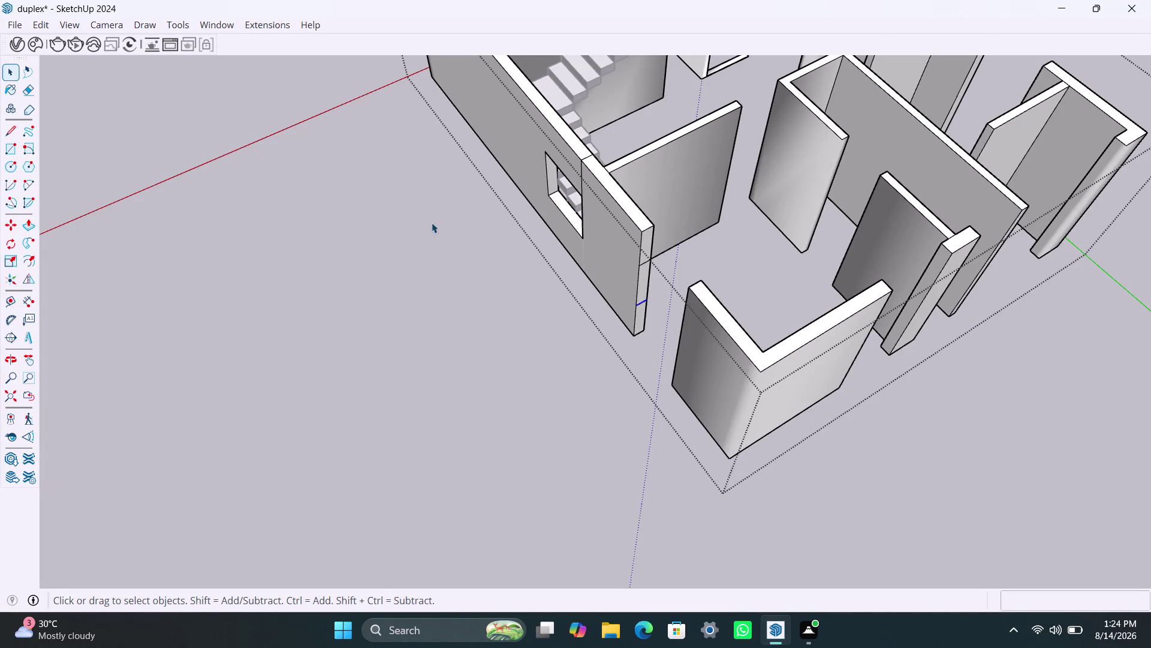
Push/Pull the marked window outline through the front wall, clearing the leftover slivers.
scroll(down, 3)
middle_drag(403, 346, 424, 356)
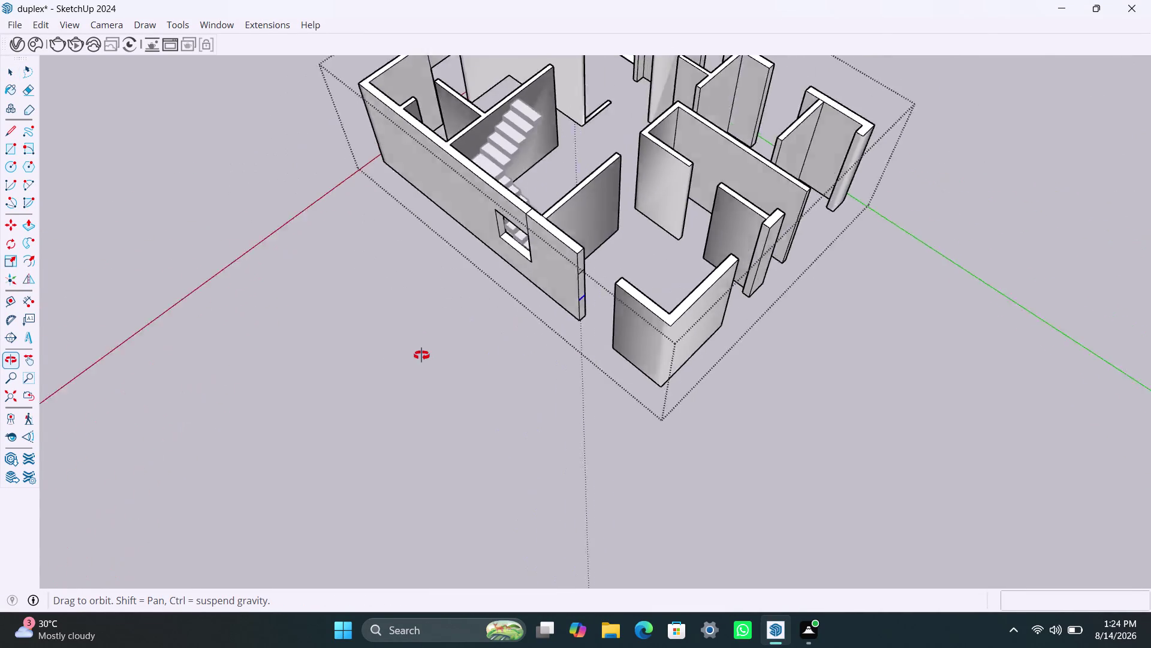
middle_drag(424, 356, 421, 355)
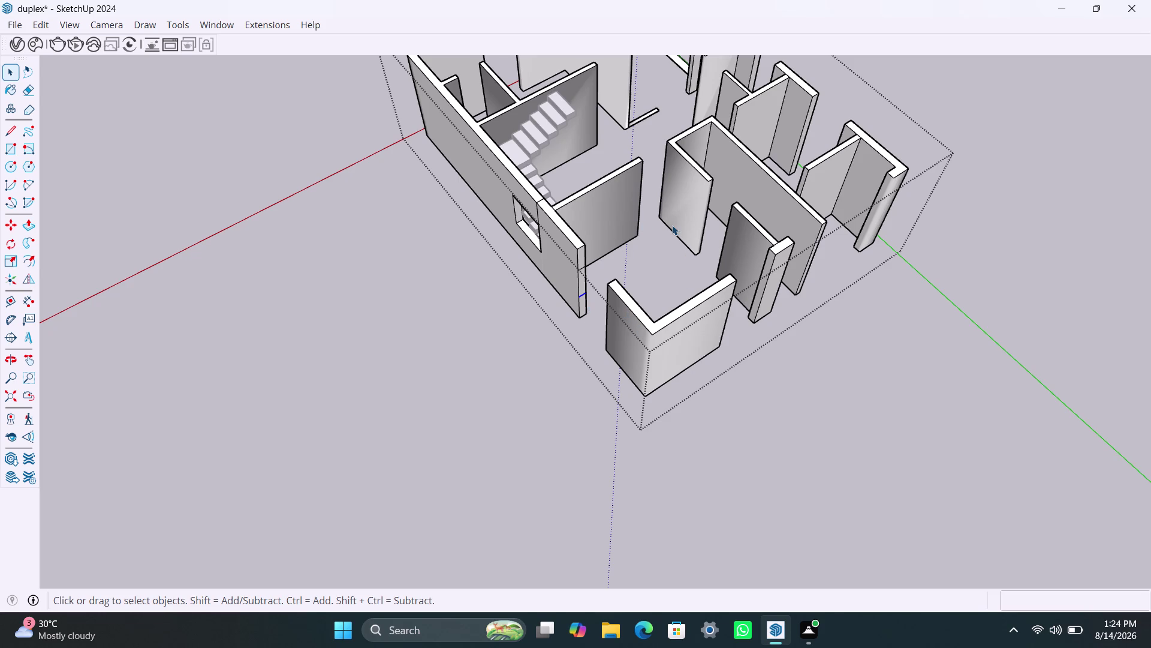
scroll(down, 3)
scroll(up, 3)
click(609, 228)
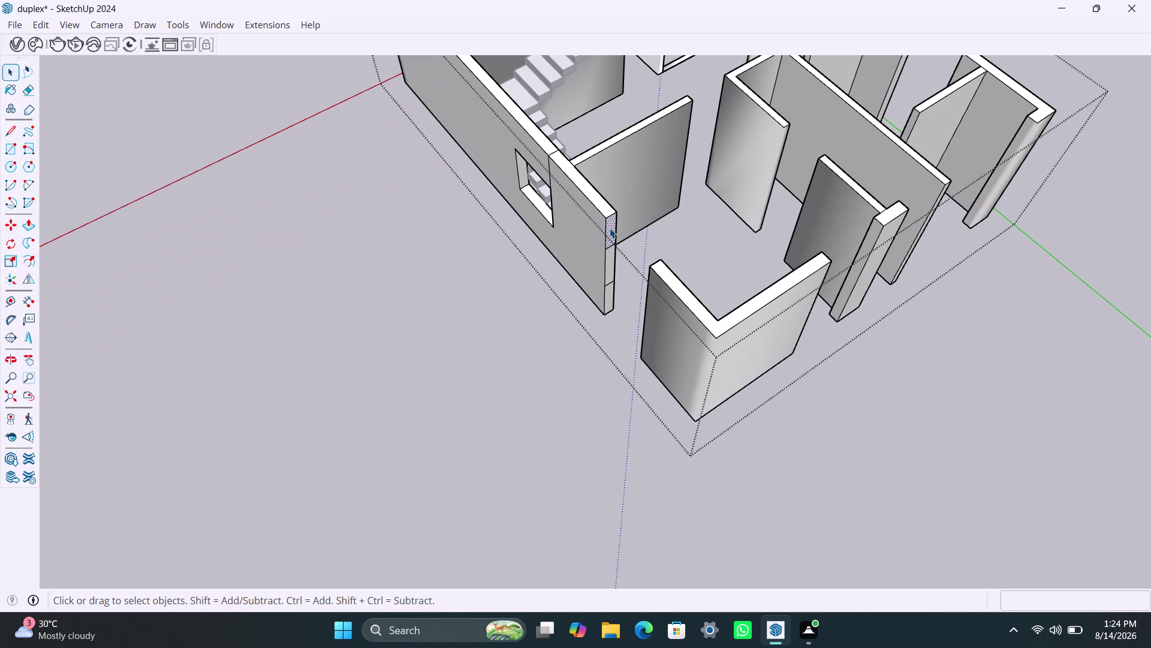
key(p)
click(610, 228)
click(643, 289)
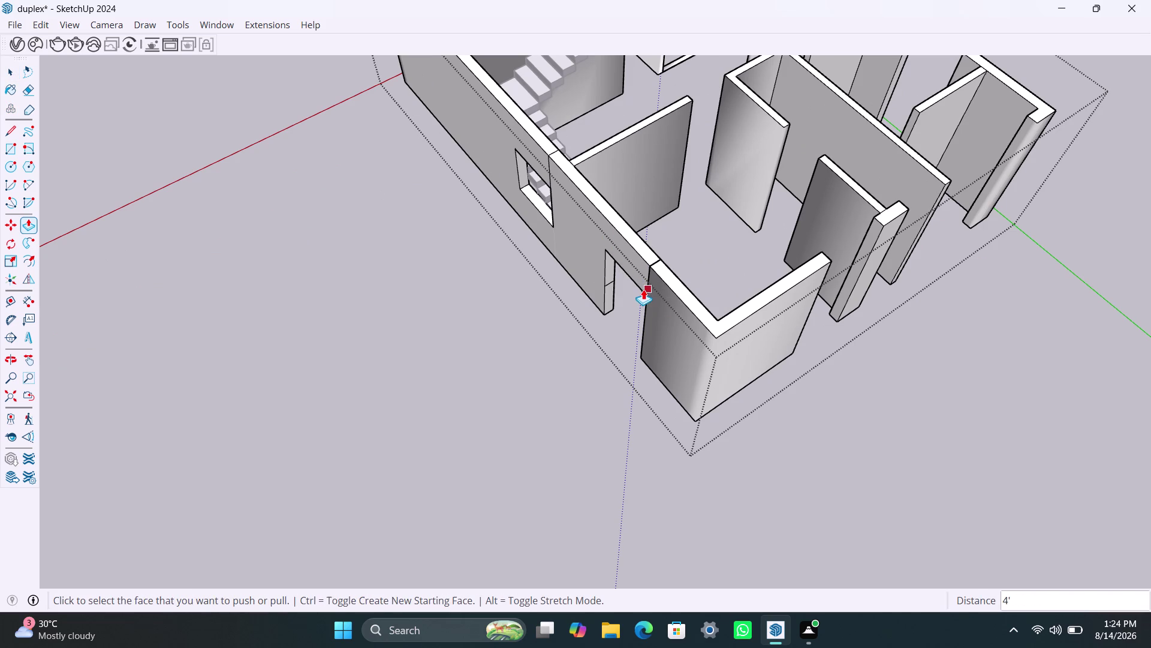
scroll(up, 3)
double_click(613, 295)
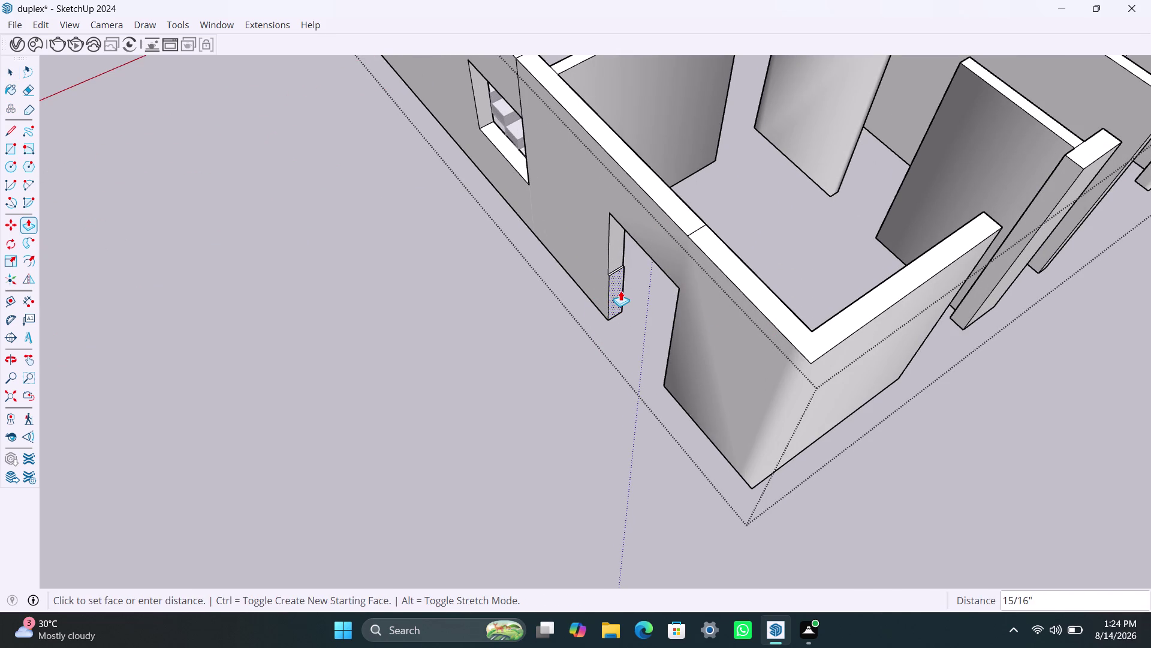
key(Escape)
double_click(618, 293)
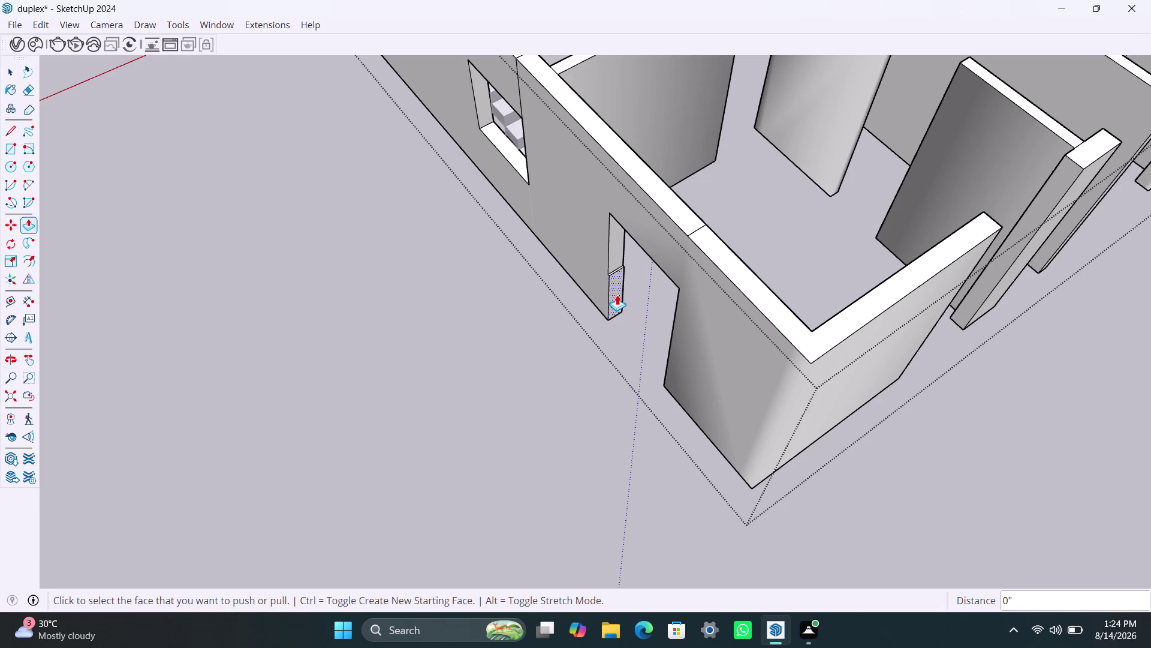
click(617, 294)
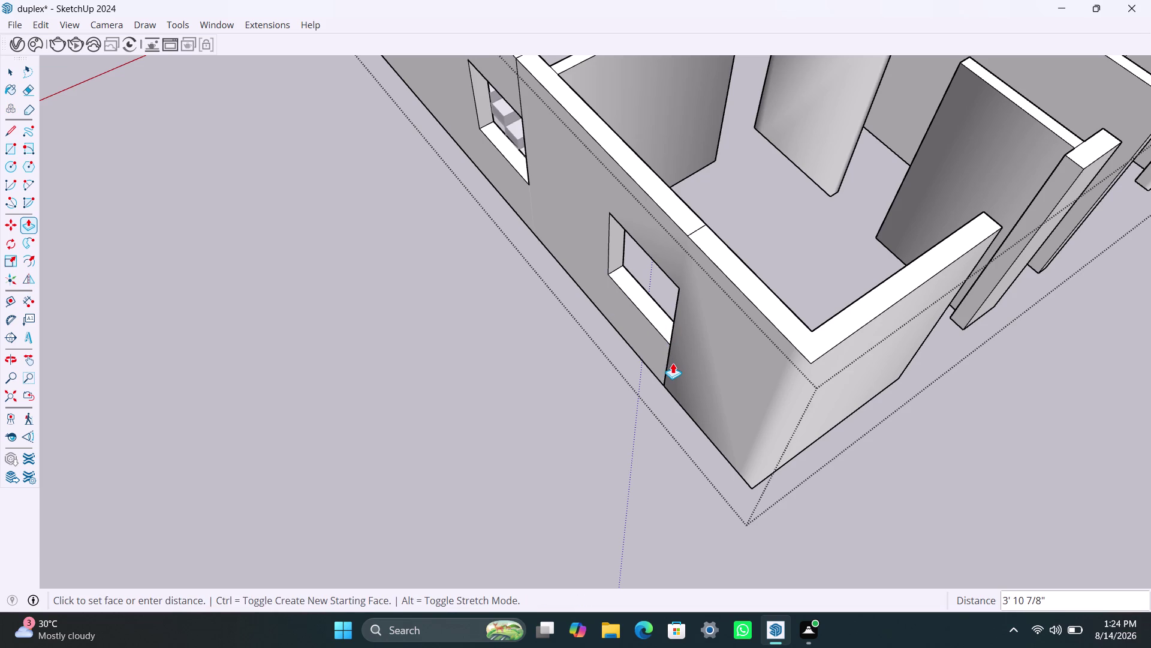
Pan and orbit from the new opening toward the side room's wall.
scroll(up, 3)
click(665, 367)
scroll(down, 3)
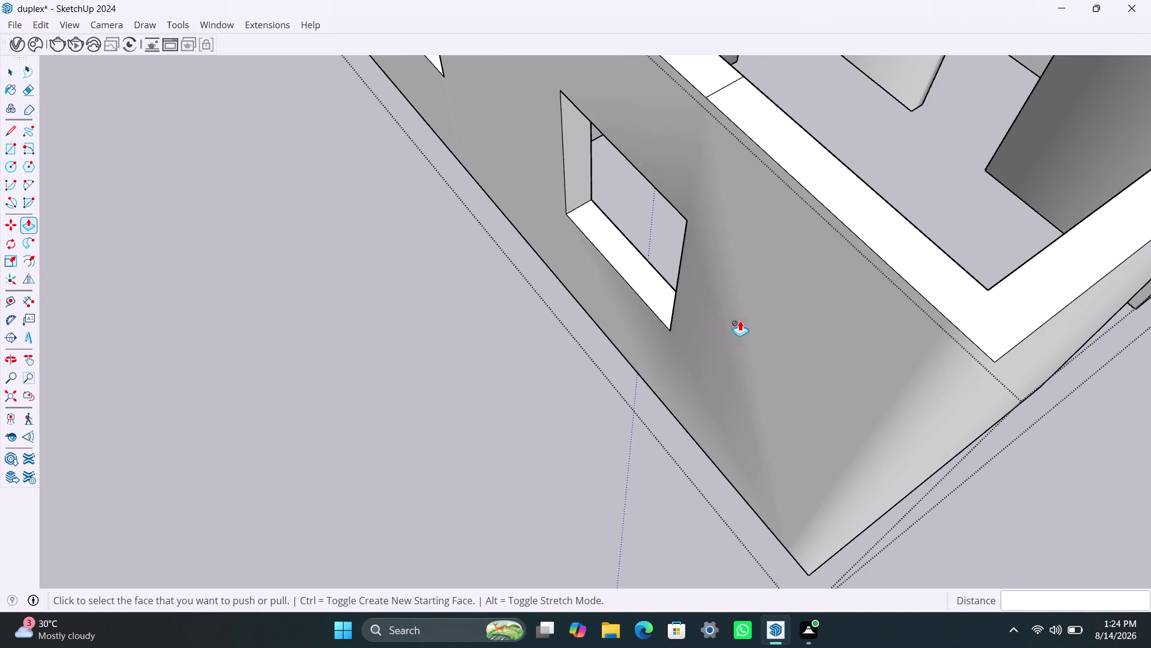
scroll(down, 3)
middle_drag(967, 378, 607, 313)
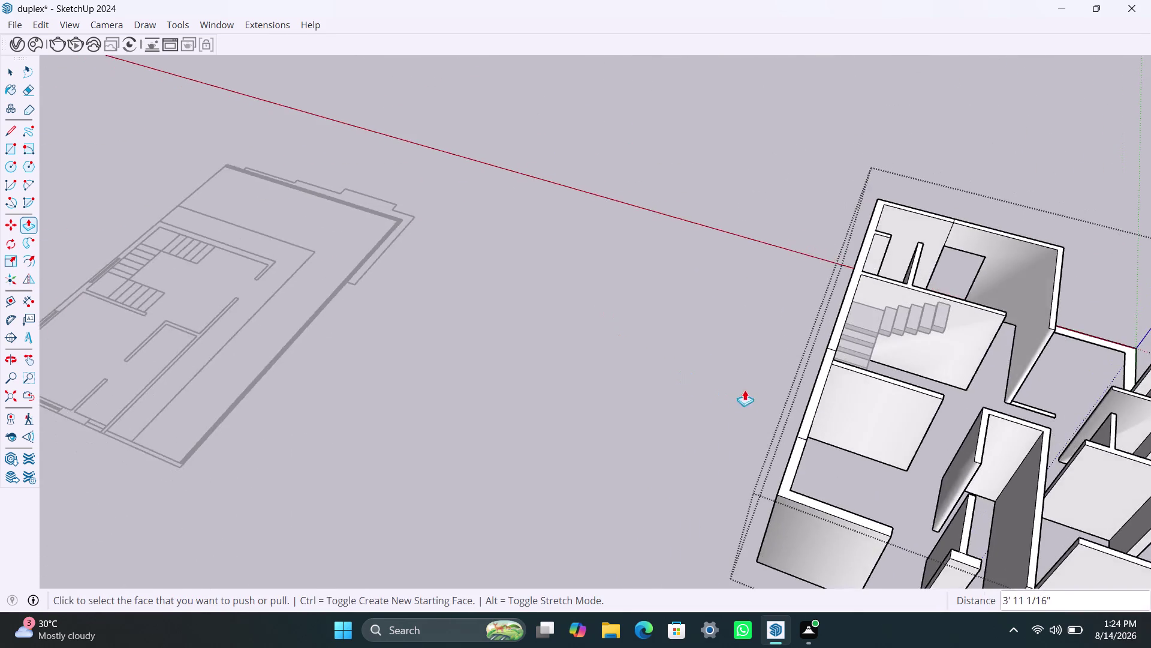
scroll(down, 3)
middle_drag(671, 395, 524, 228)
scroll(up, 3)
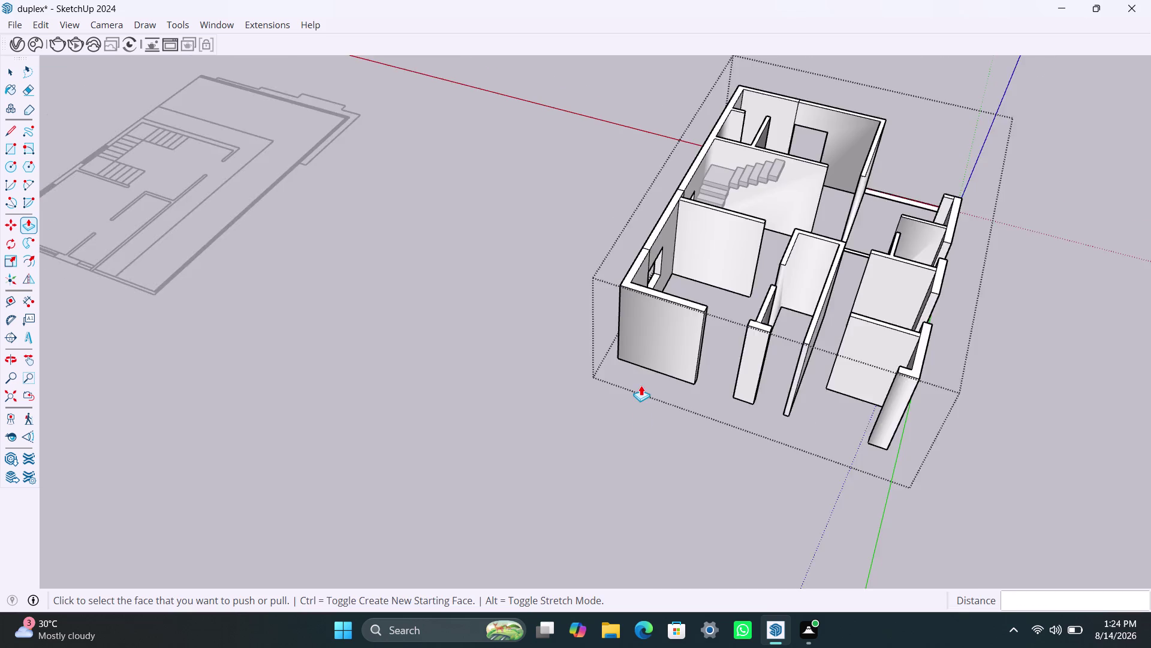
scroll(up, 3)
middle_drag(690, 424, 482, 395)
Copy the wall-end vertical edge 3' and then 4' down with Move.
key(space)
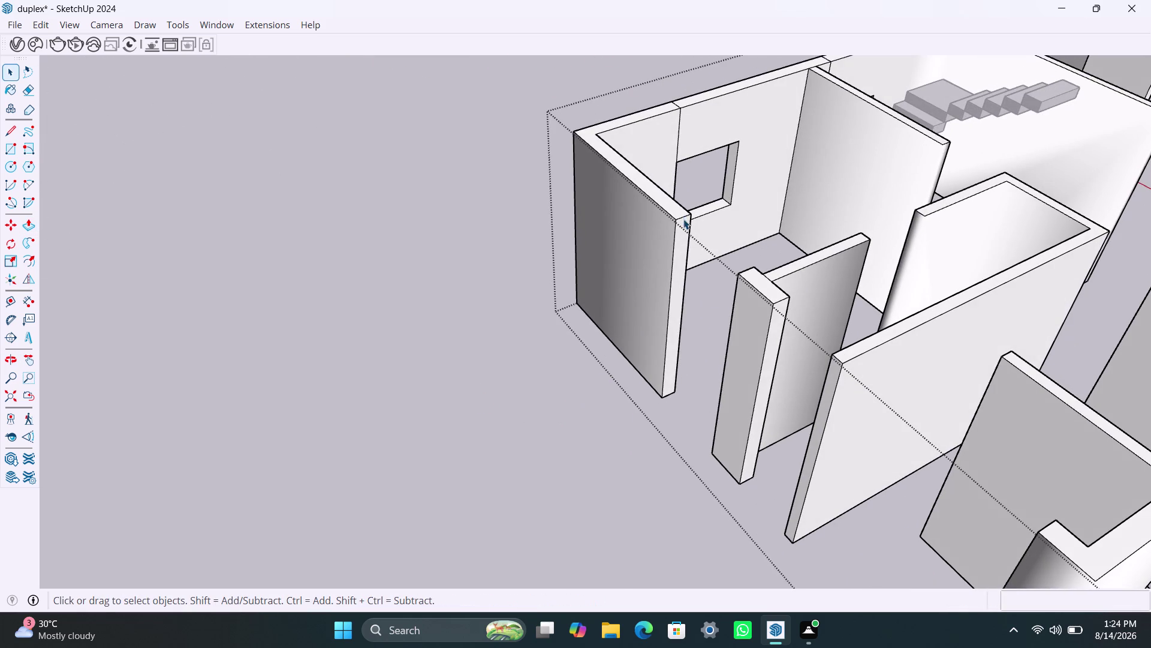
click(684, 219)
key(m)
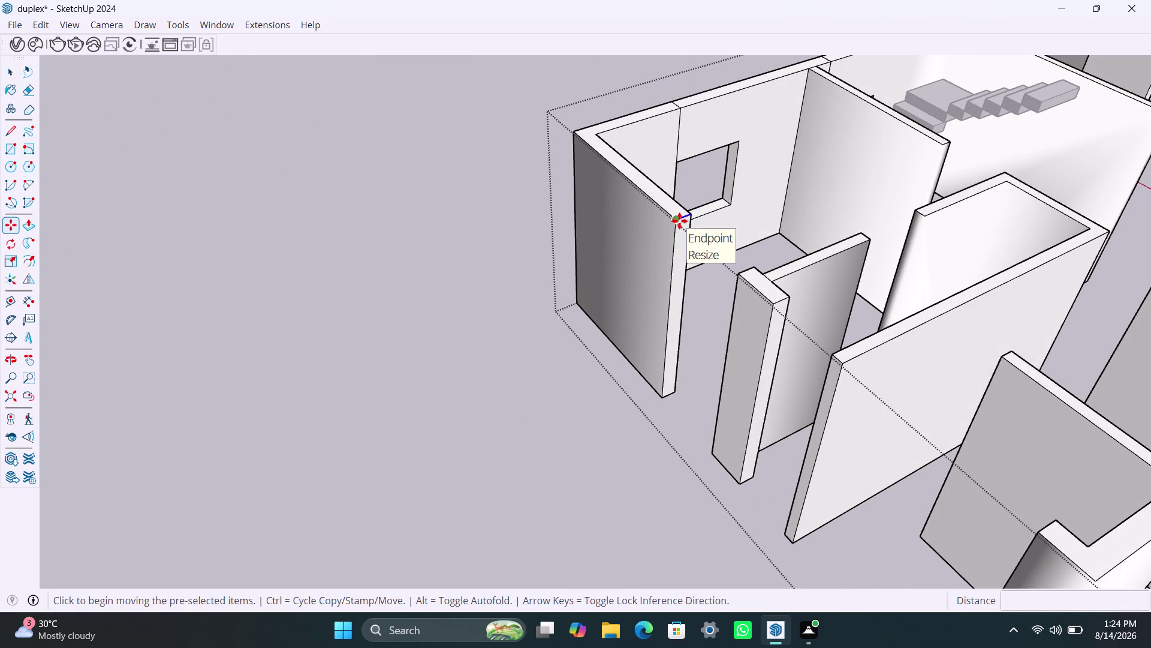
click(677, 225)
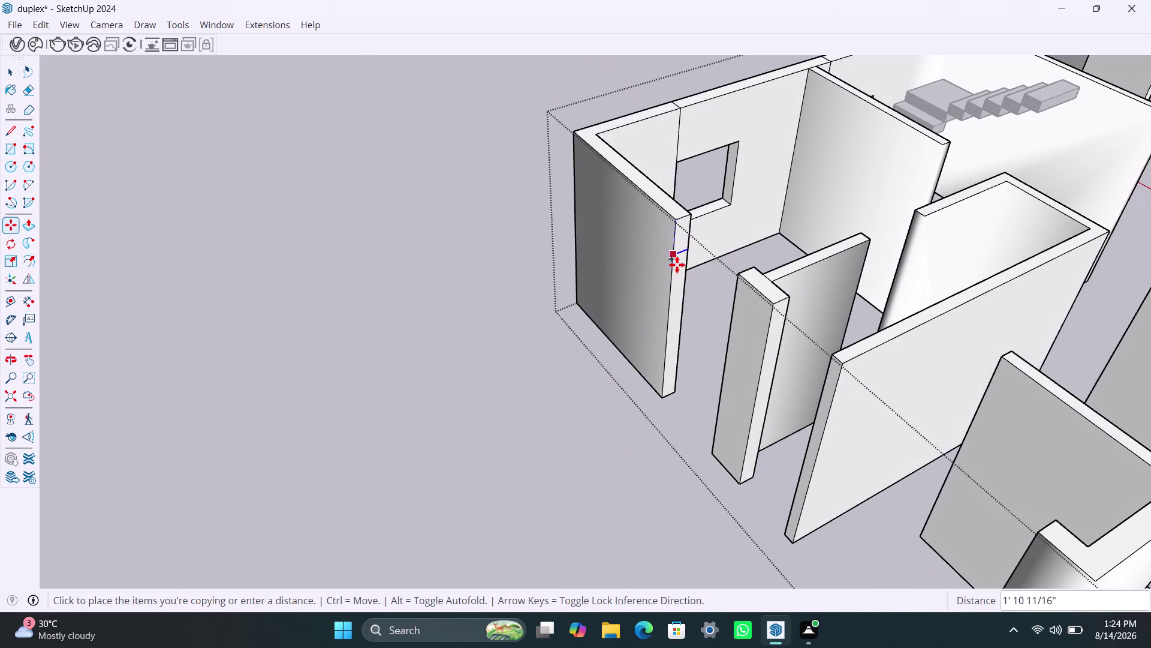
text(3')
key(Return)
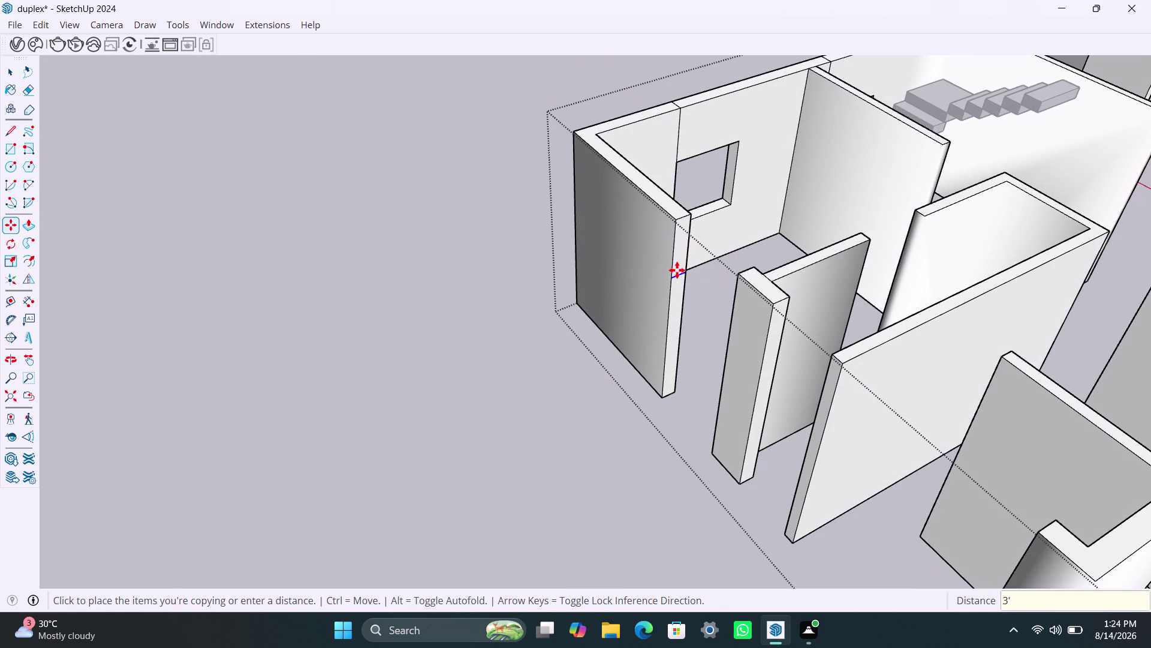
key(m)
click(676, 278)
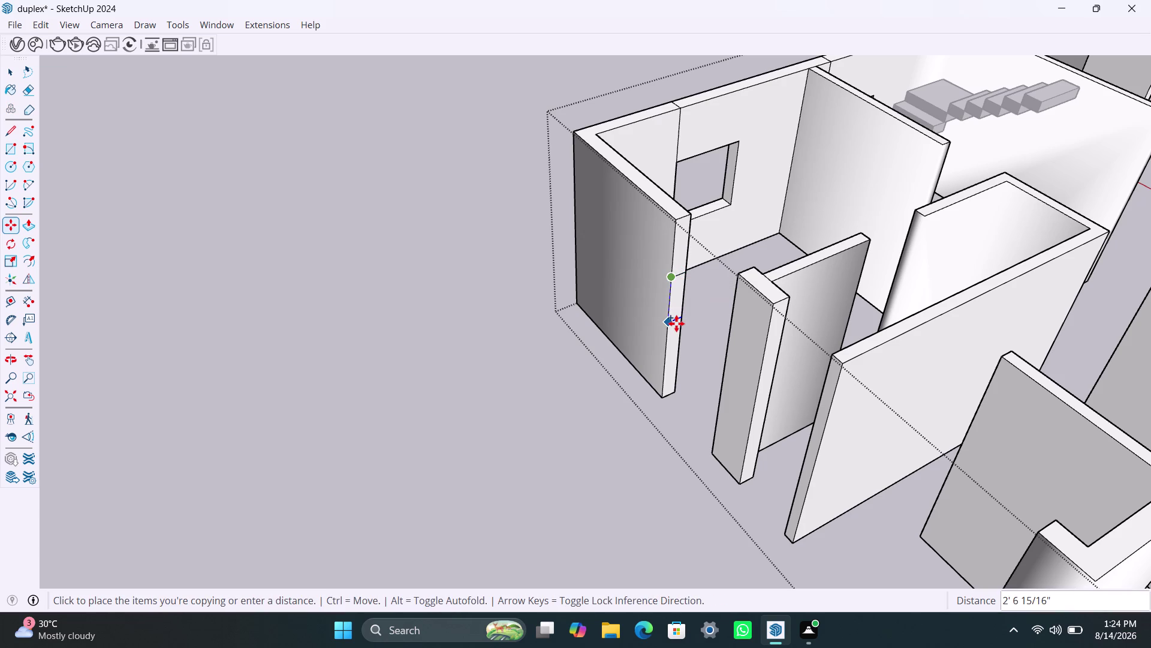
text(4')
key(Return)
Push the face between the copied lines through the wall, including the leftover sliver.
key(space)
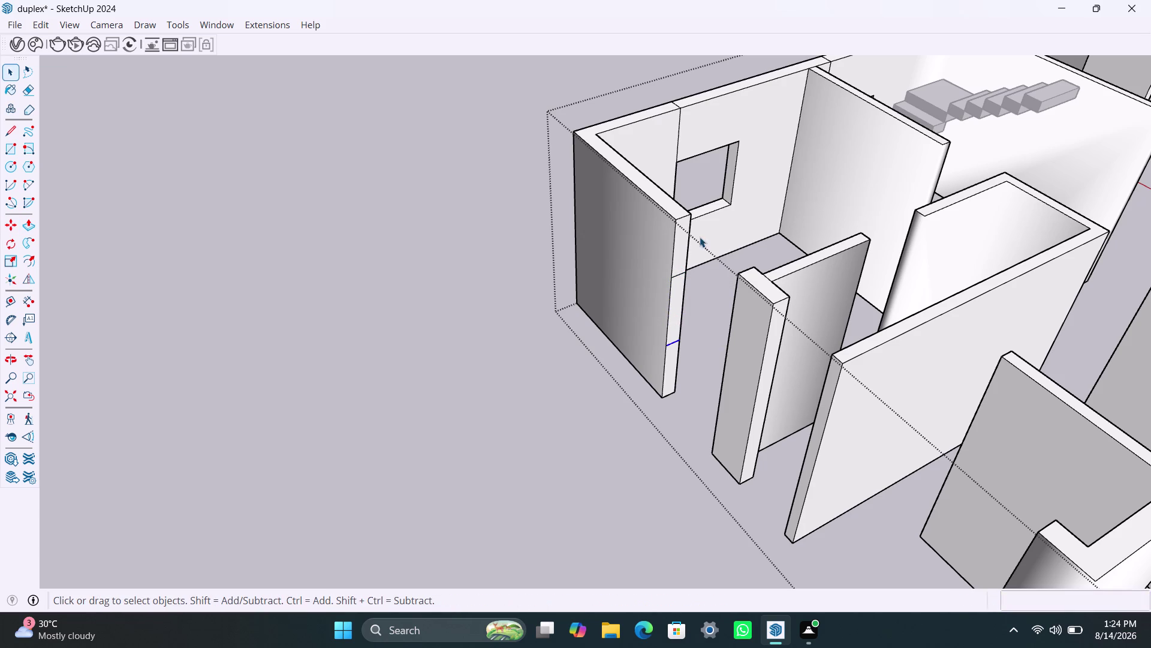
click(678, 244)
key(p)
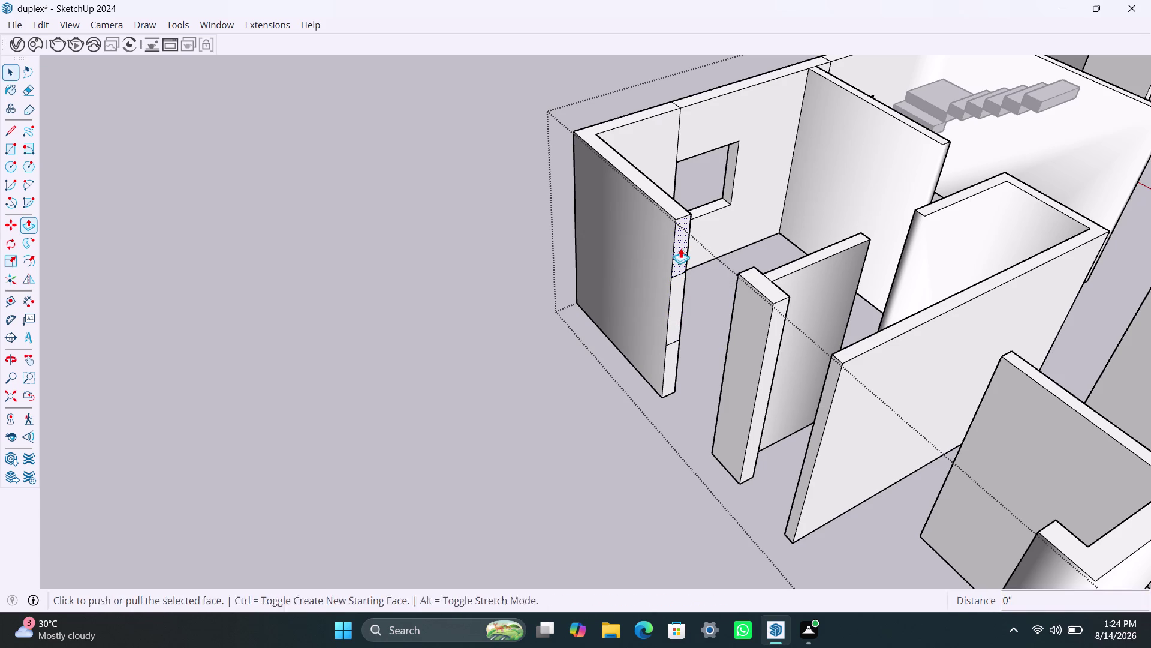
click(680, 248)
click(728, 322)
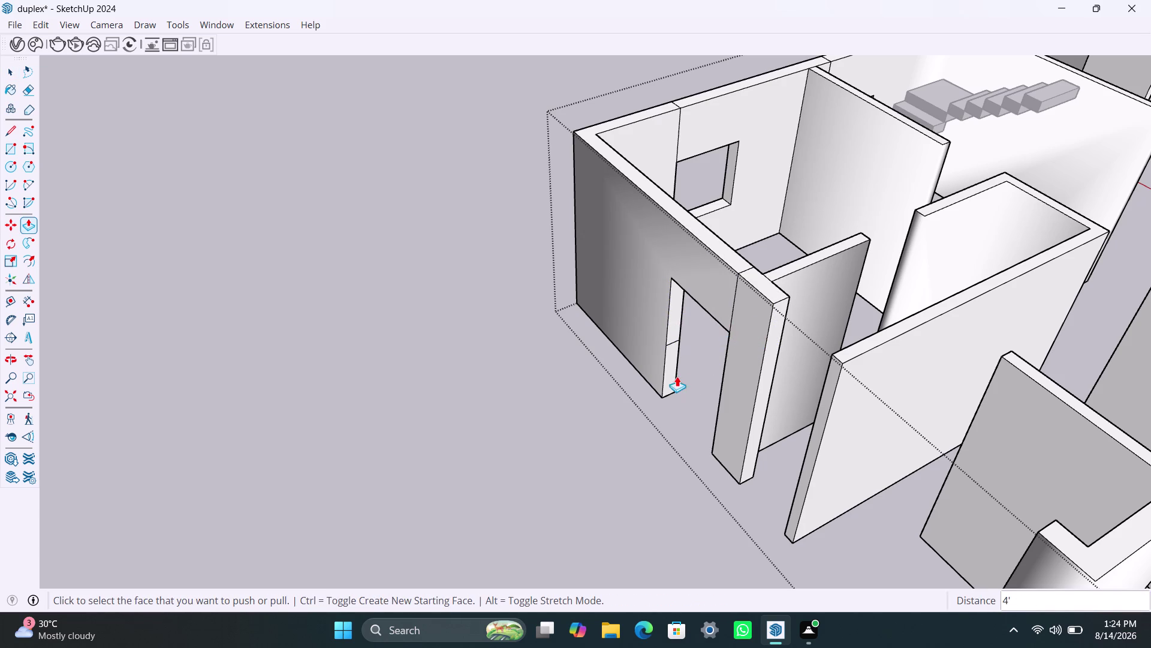
double_click(675, 366)
scroll(down, 3)
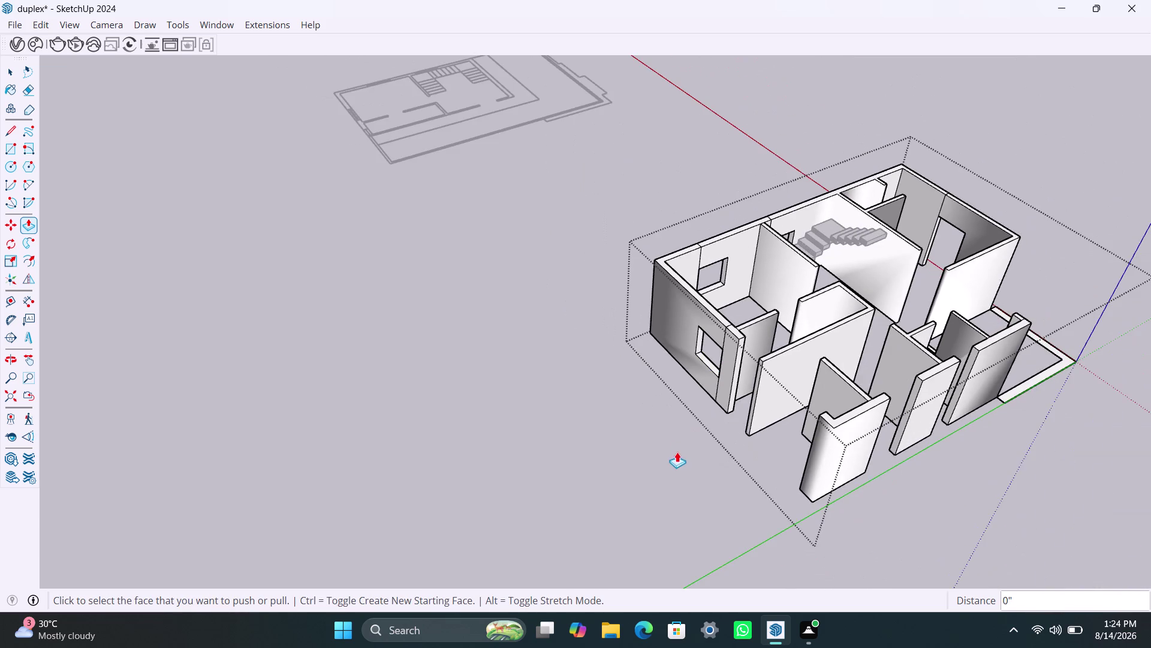
middle_drag(676, 456, 917, 489)
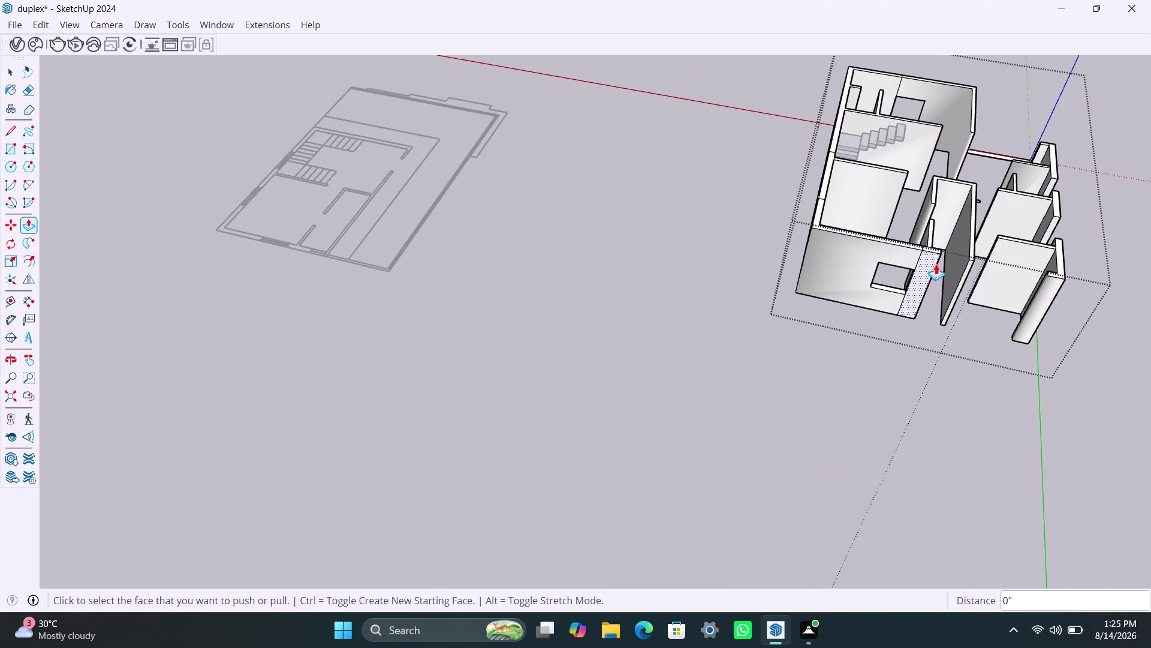
scroll(up, 3)
scroll(down, 3)
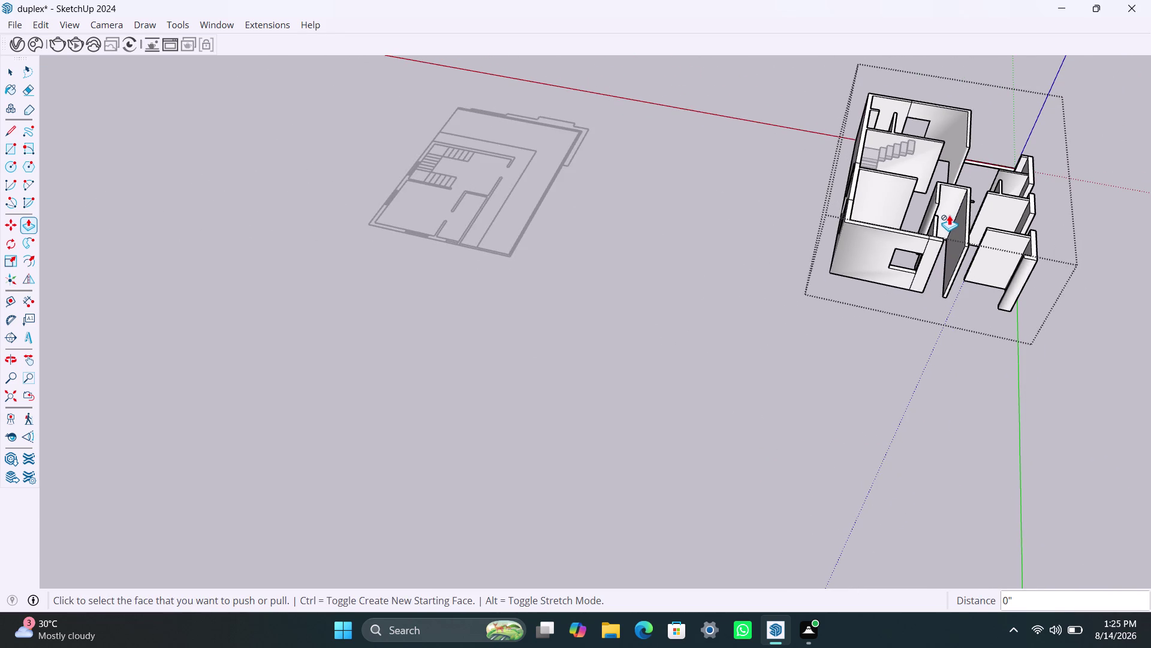
middle_drag(949, 214, 803, 416)
scroll(up, 3)
middle_drag(835, 348, 819, 536)
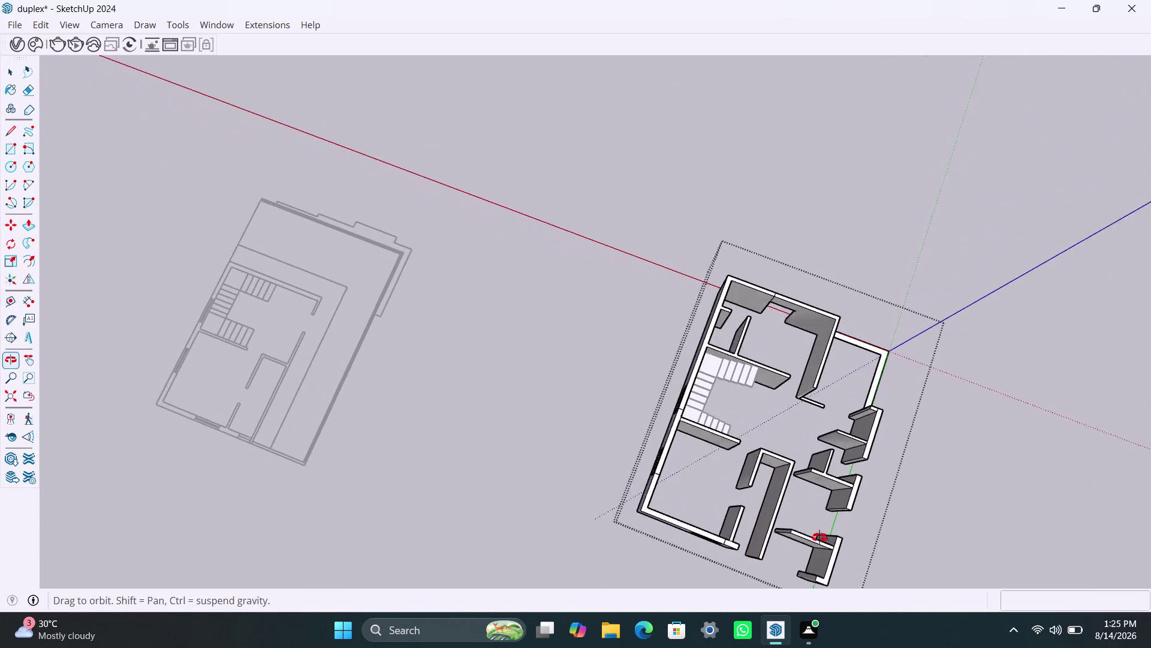
middle_drag(819, 536, 895, 531)
scroll(up, 3)
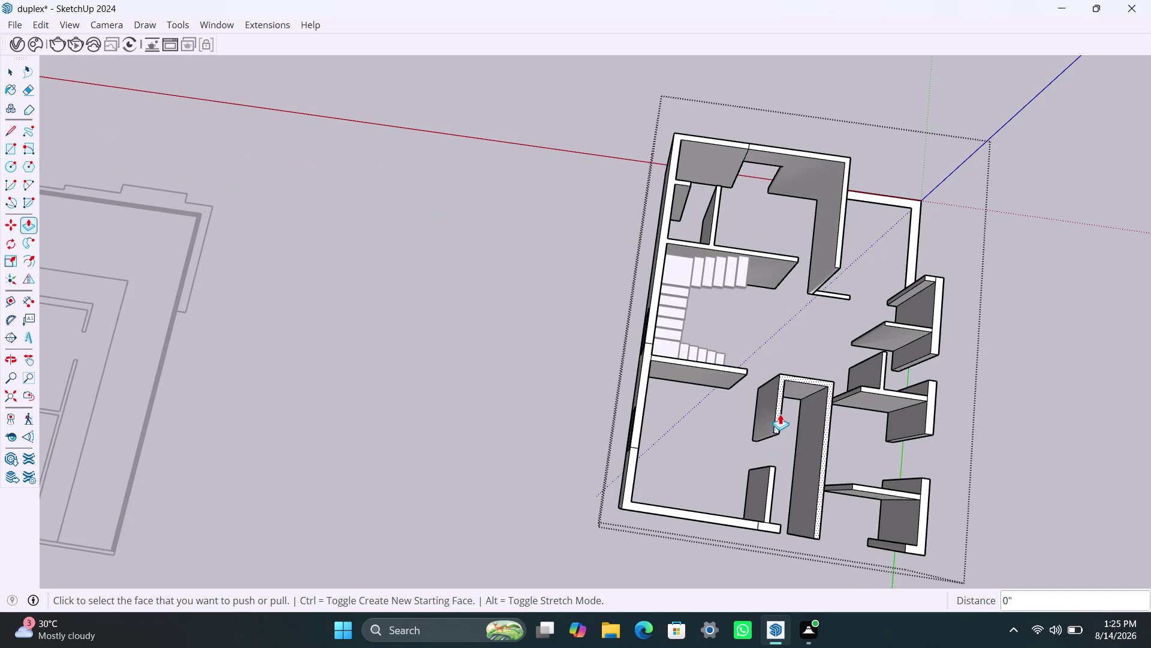
middle_drag(780, 412, 551, 248)
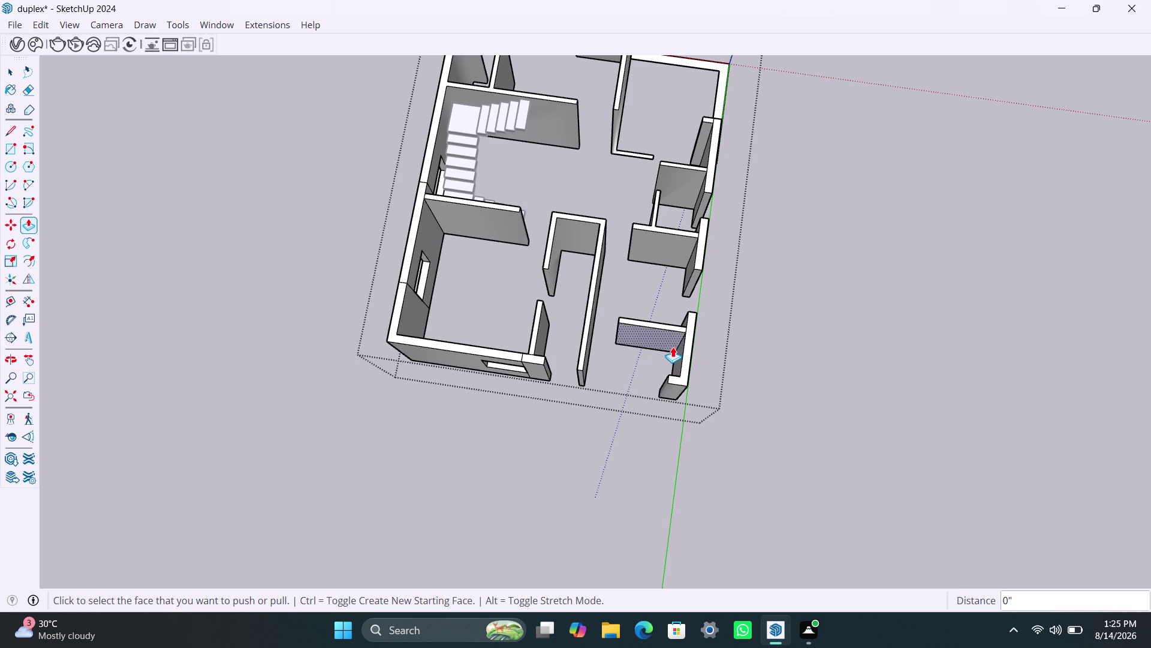
scroll(down, 3)
middle_drag(582, 249, 591, 315)
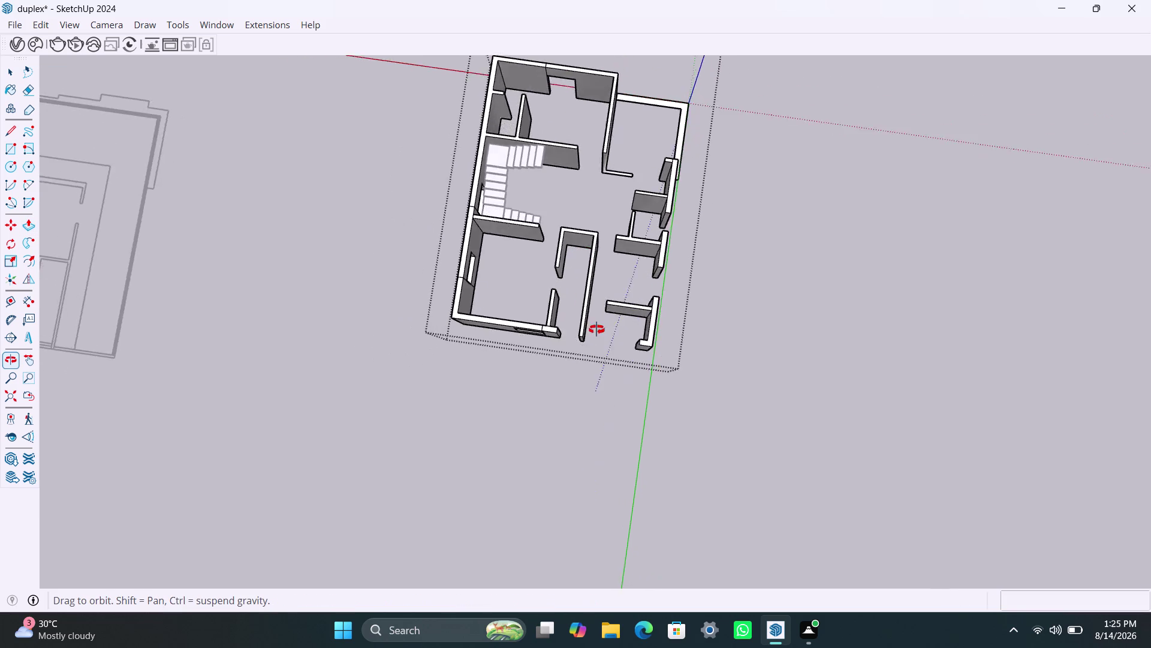
middle_drag(591, 315, 373, 247)
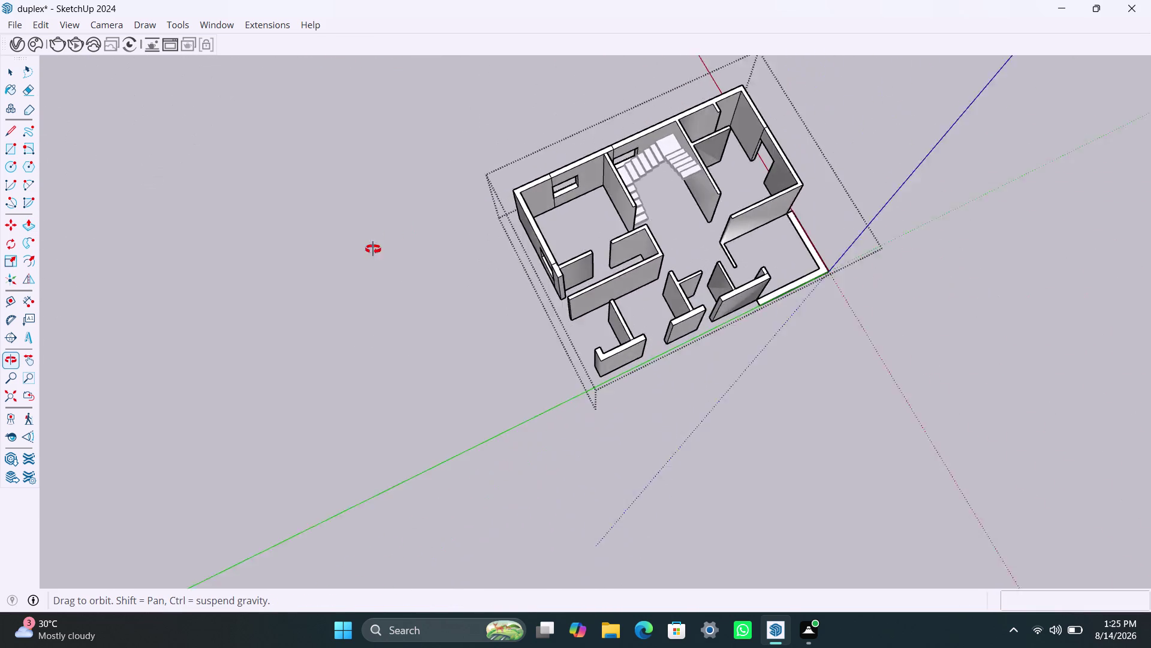
middle_drag(373, 246, 372, 250)
scroll(up, 3)
middle_drag(708, 413, 191, 311)
scroll(down, 3)
middle_drag(609, 380, 229, 384)
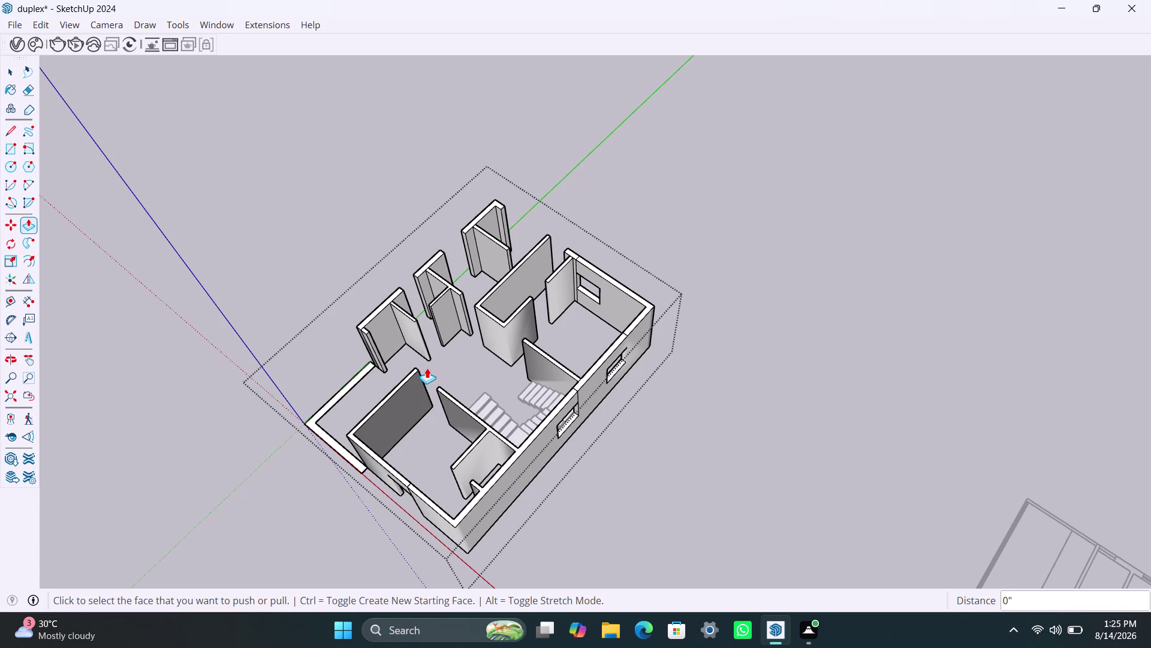
scroll(up, 3)
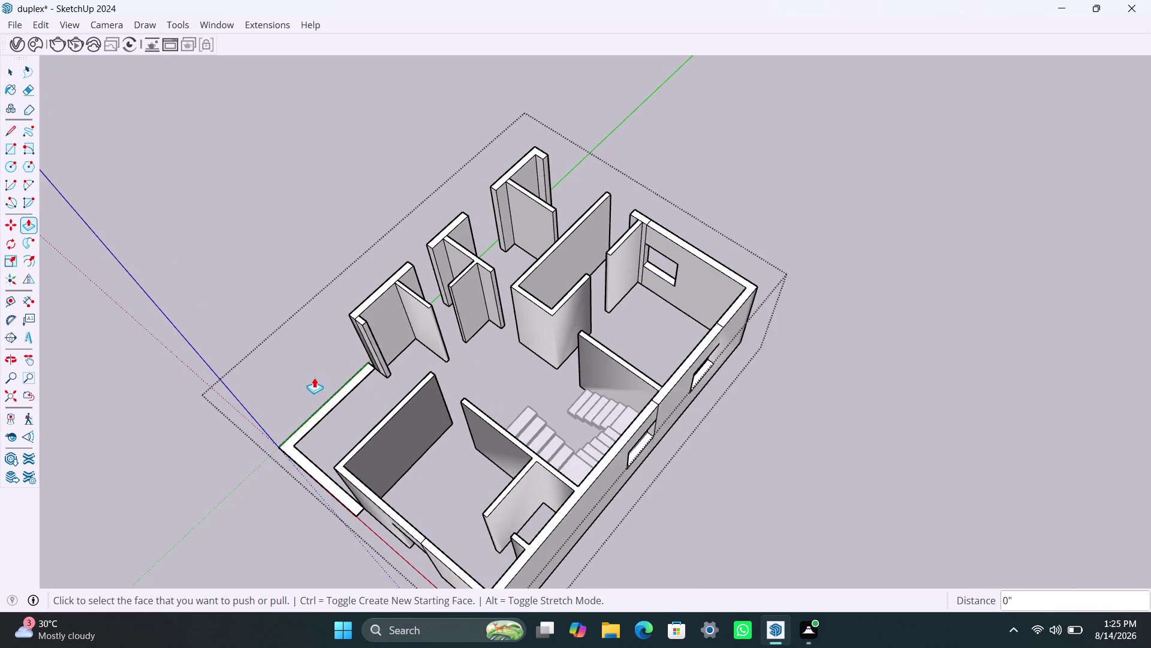
scroll(up, 3)
middle_drag(289, 447, 458, 387)
scroll(down, 3)
scroll(down, 3)
middle_drag(418, 507, 594, 455)
scroll(up, 3)
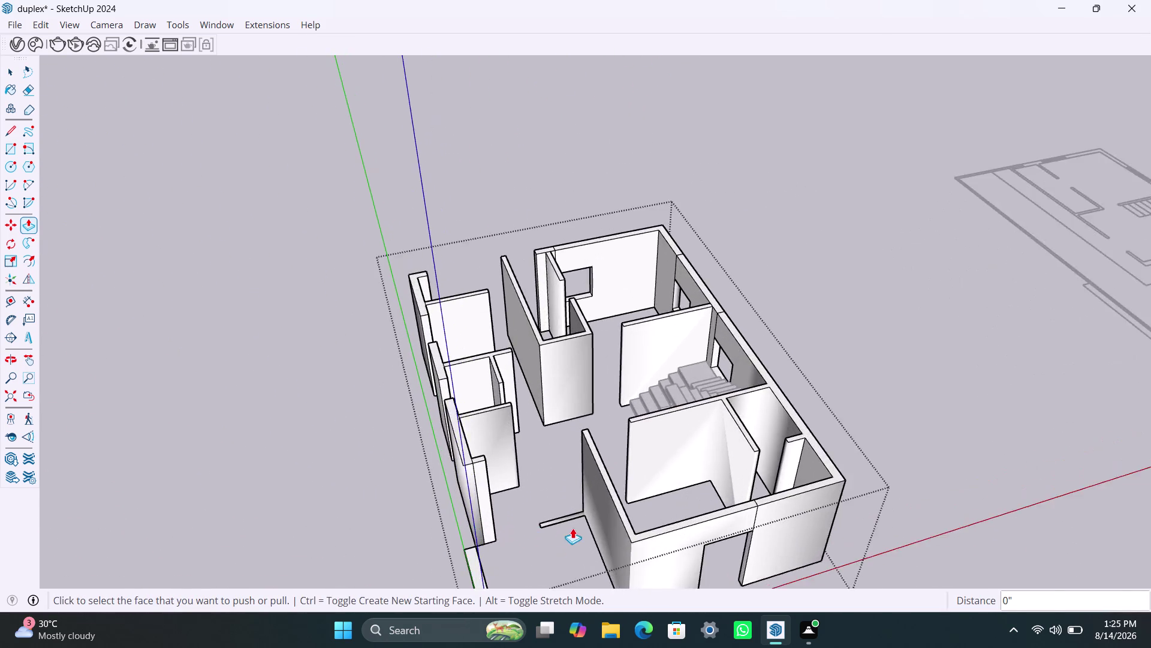
scroll(up, 3)
scroll(up, 3)
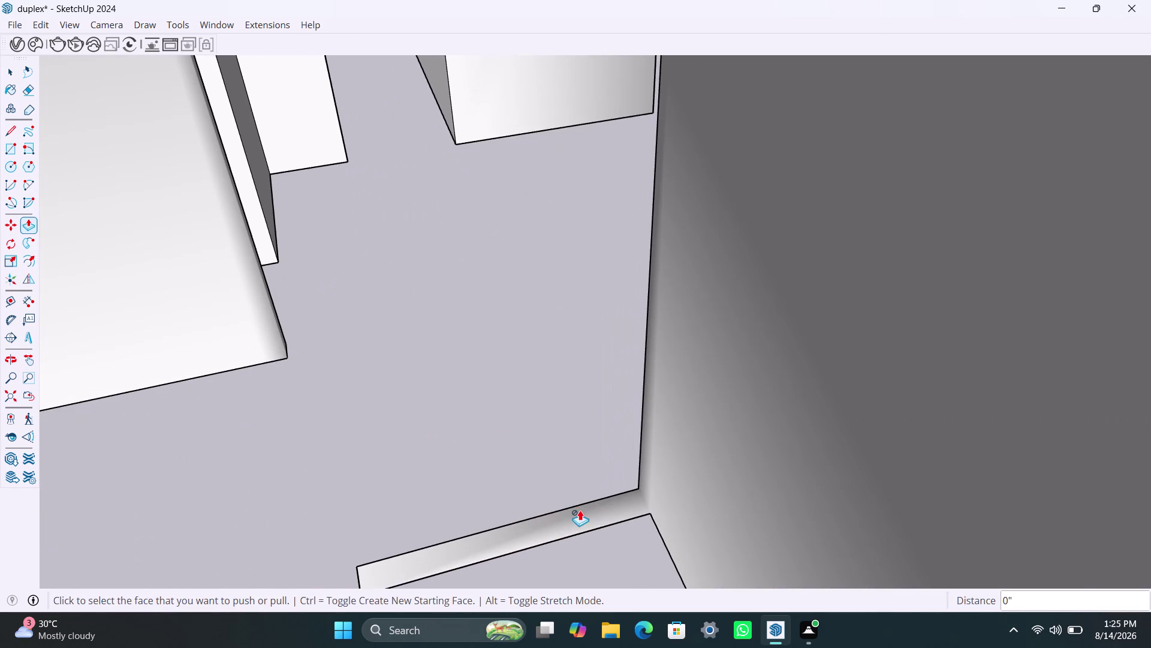
Select the low strip face and its edges at the wall base, trying to raise it.
key(space)
click(587, 512)
double_click(590, 516)
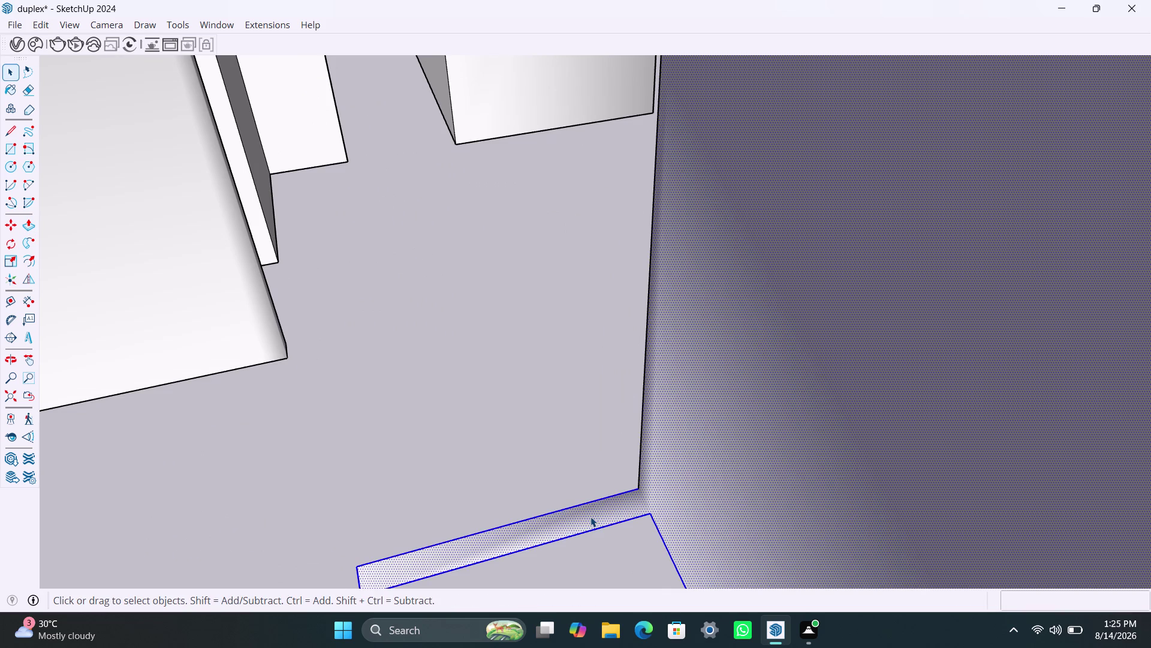
key(p)
click(590, 516)
key(space)
double_click(551, 527)
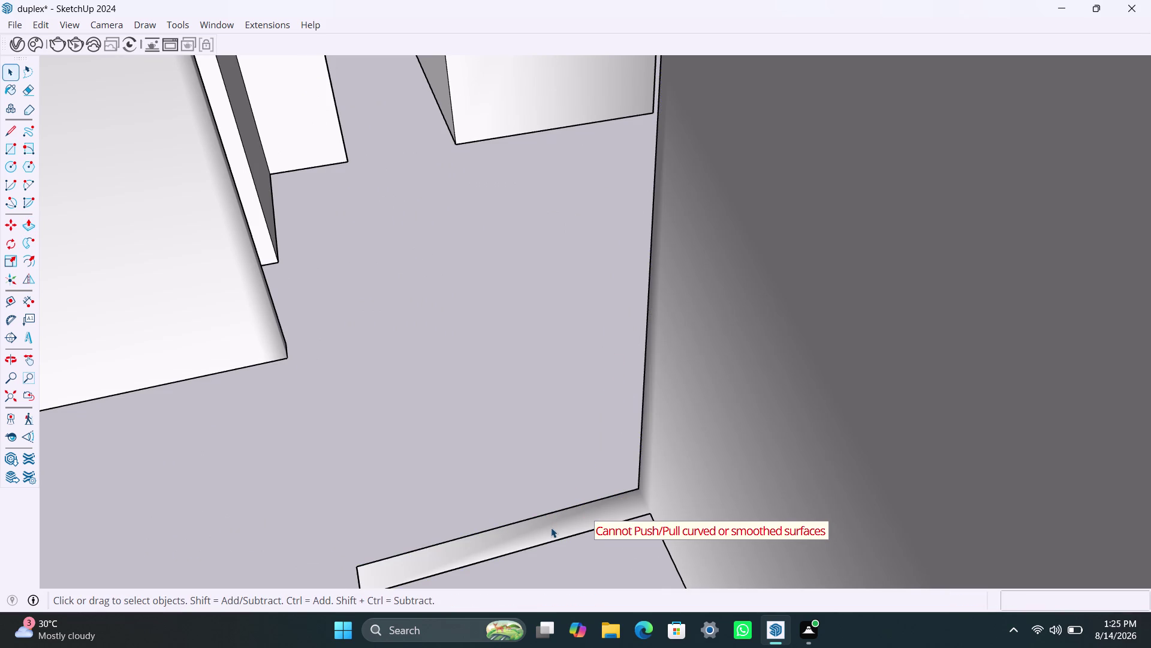
double_click(552, 528)
click(552, 527)
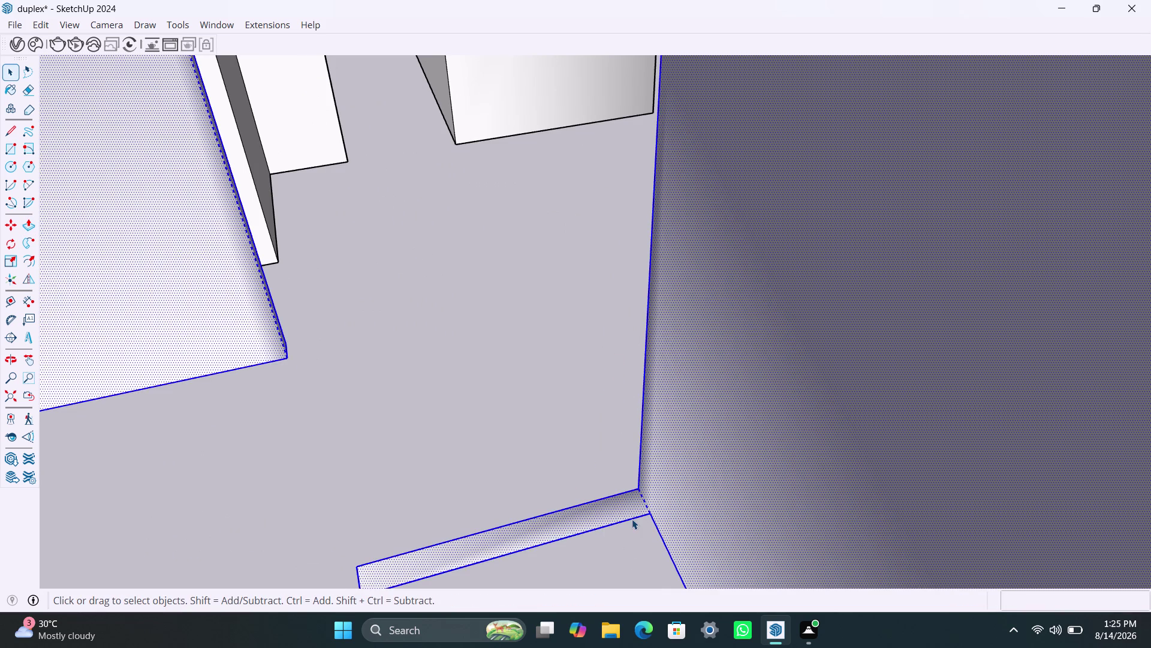
Draw a line across the strip at the wall corner to split it off, redrawing after undoing.
key(l)
click(652, 510)
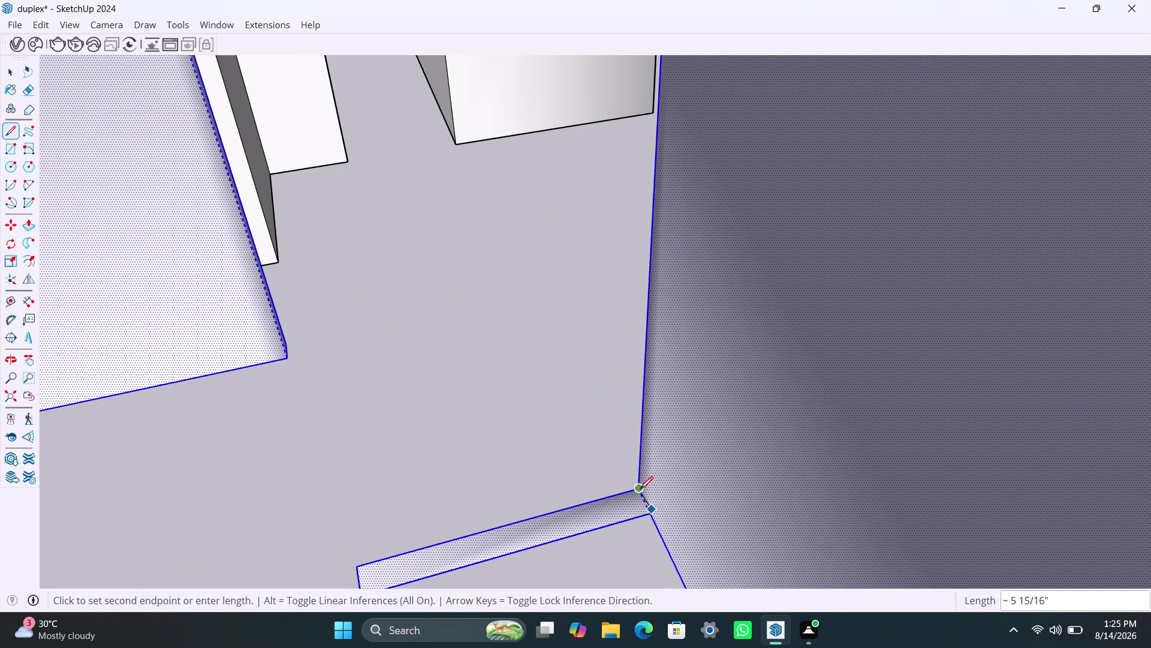
click(640, 489)
key(ctrl+z)
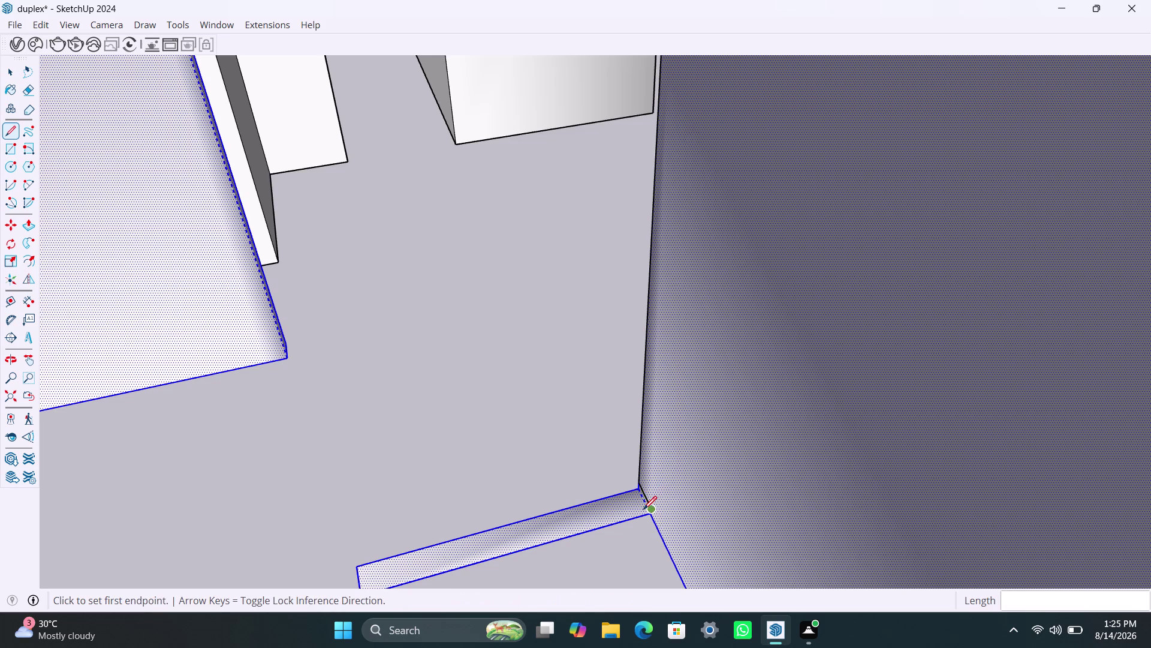
key(ctrl+z)
key(space)
key(l)
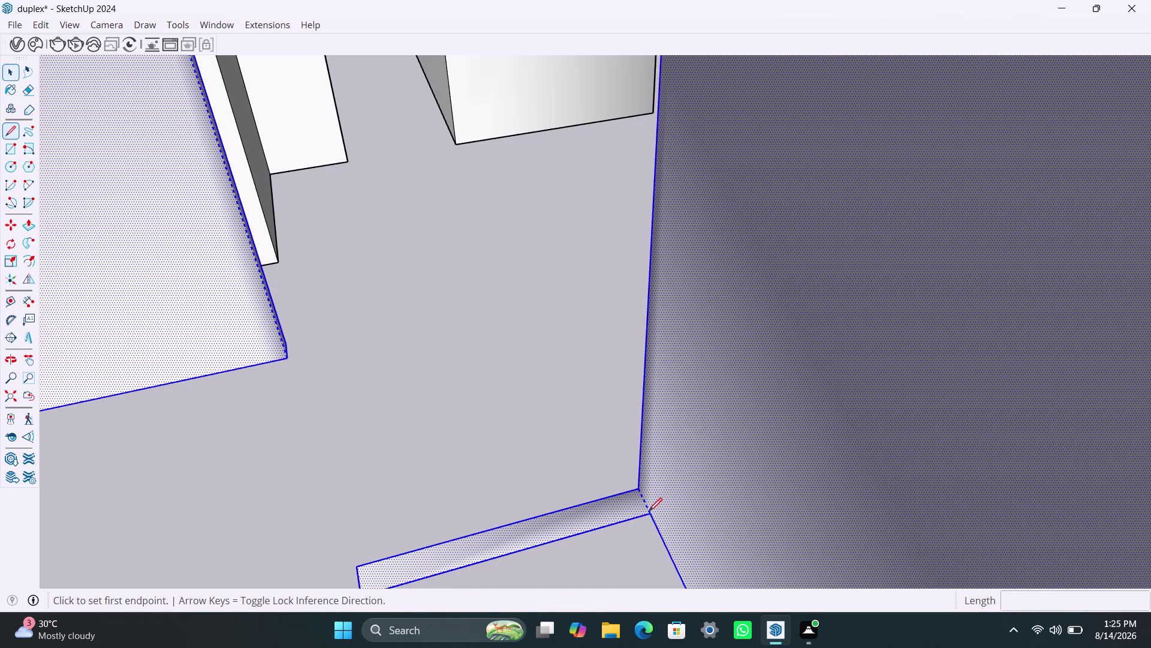
click(649, 511)
click(643, 487)
key(space)
click(575, 516)
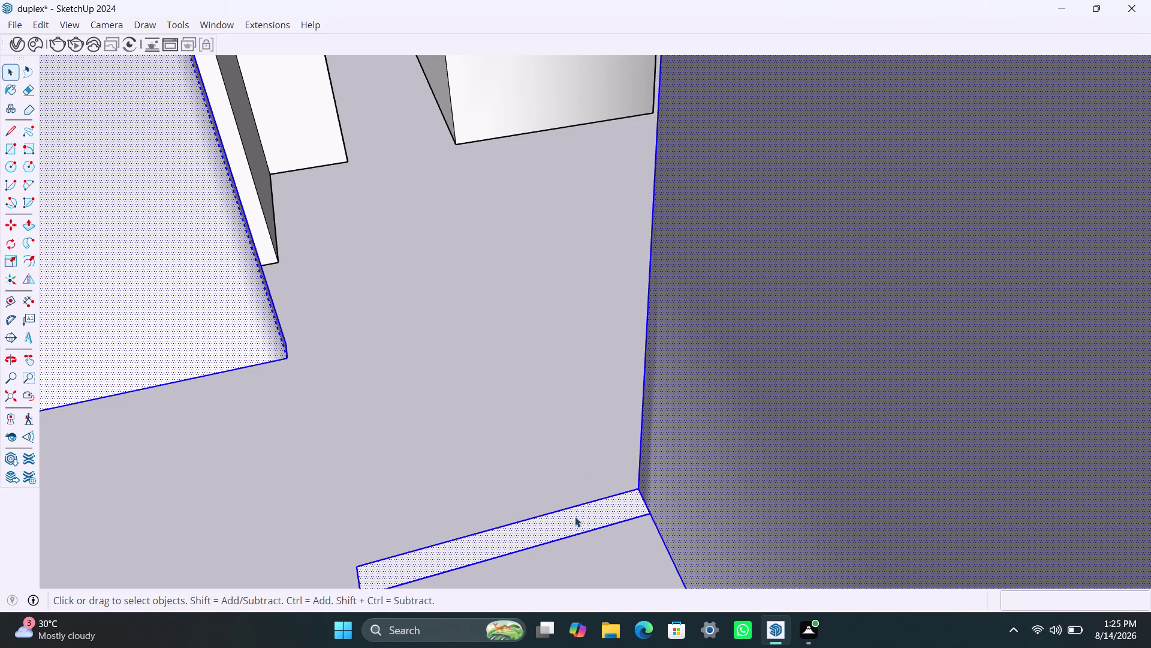
Raise the split strip face with Push/Pull to the full 10' 6" wall height.
key(p)
click(576, 517)
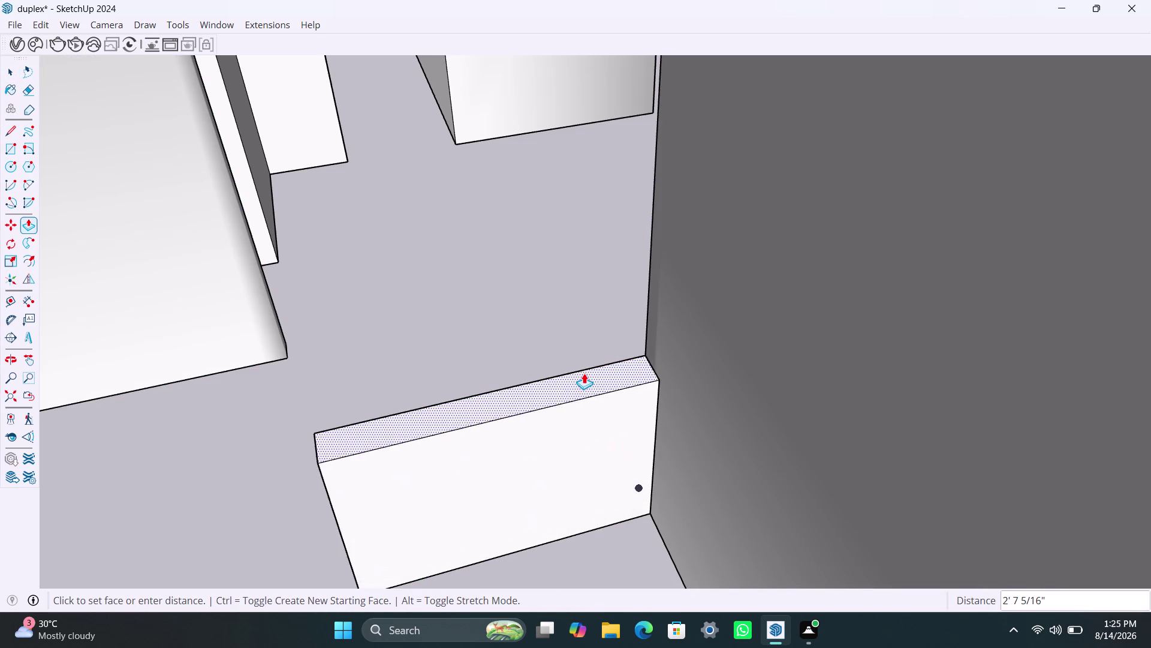
scroll(down, 3)
scroll(down, 3)
click(639, 193)
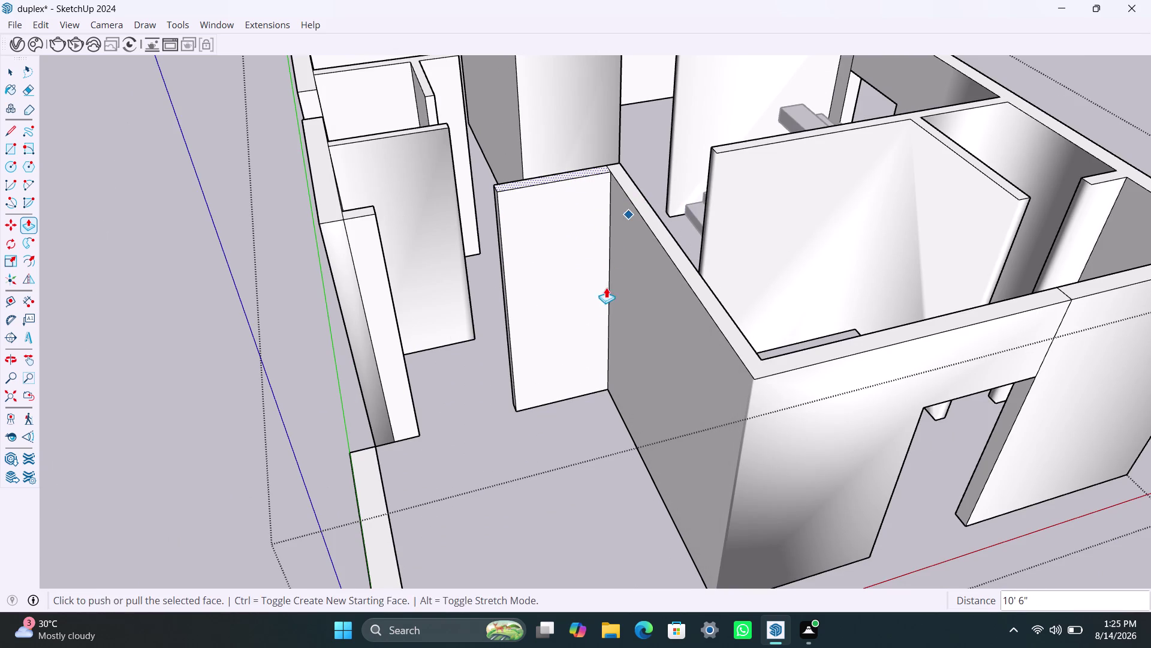
key(space)
click(547, 214)
triple_click(657, 234)
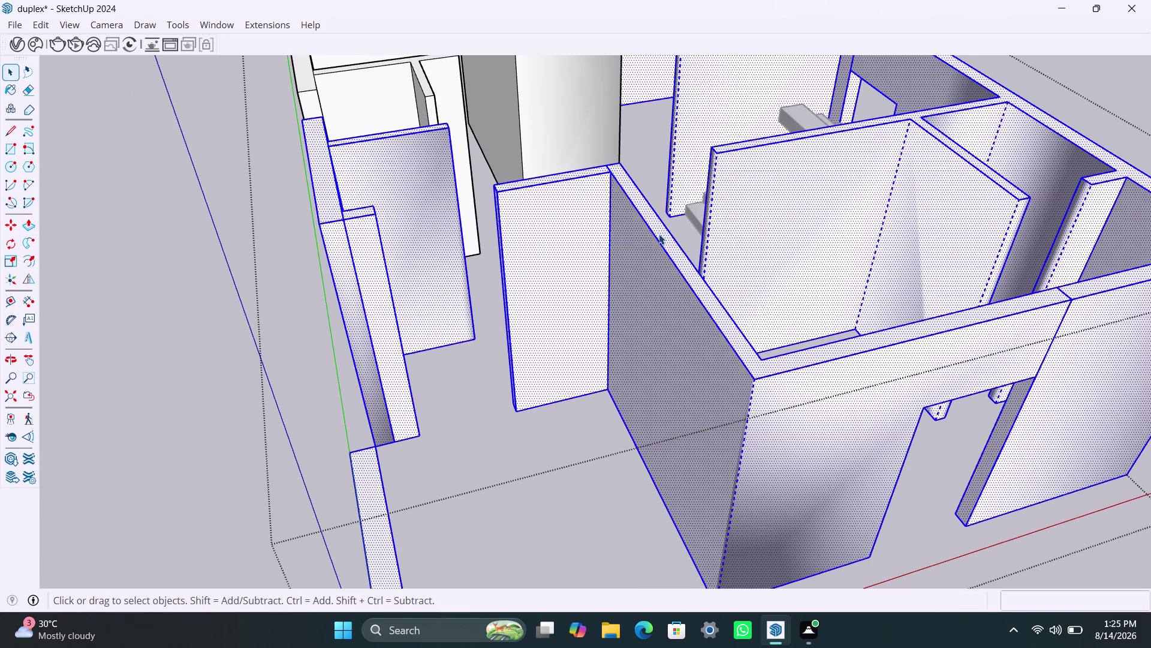
Run CleanUp on the selected walls, dismiss the results summary, and clear the selection.
right_click(592, 234)
click(651, 400)
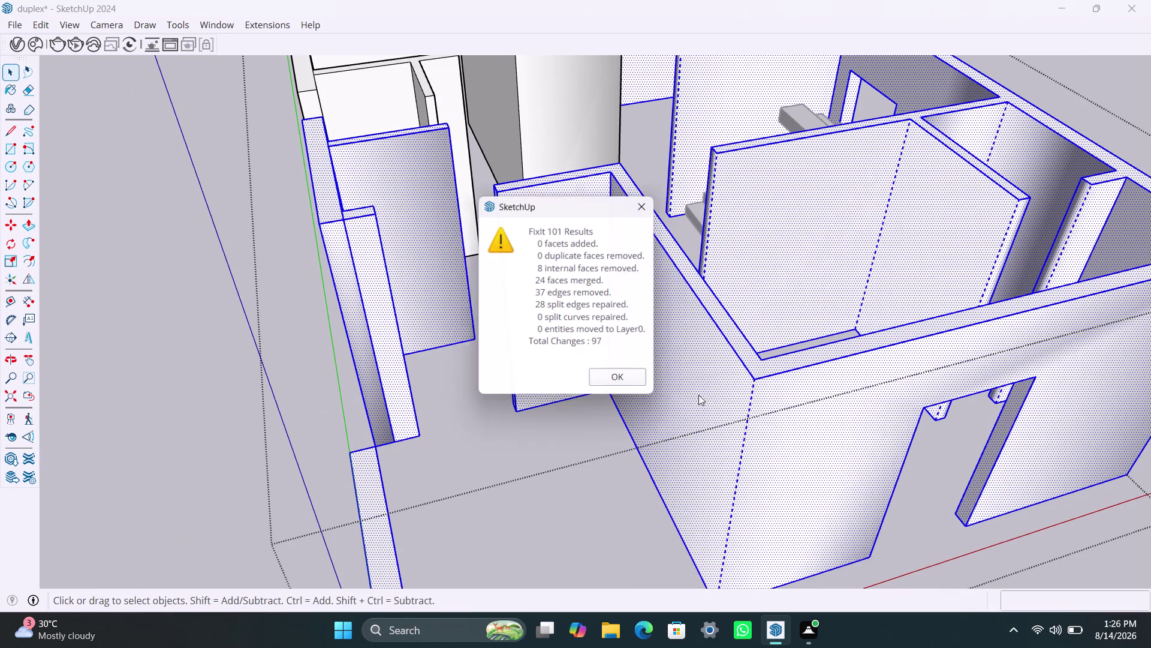
click(617, 383)
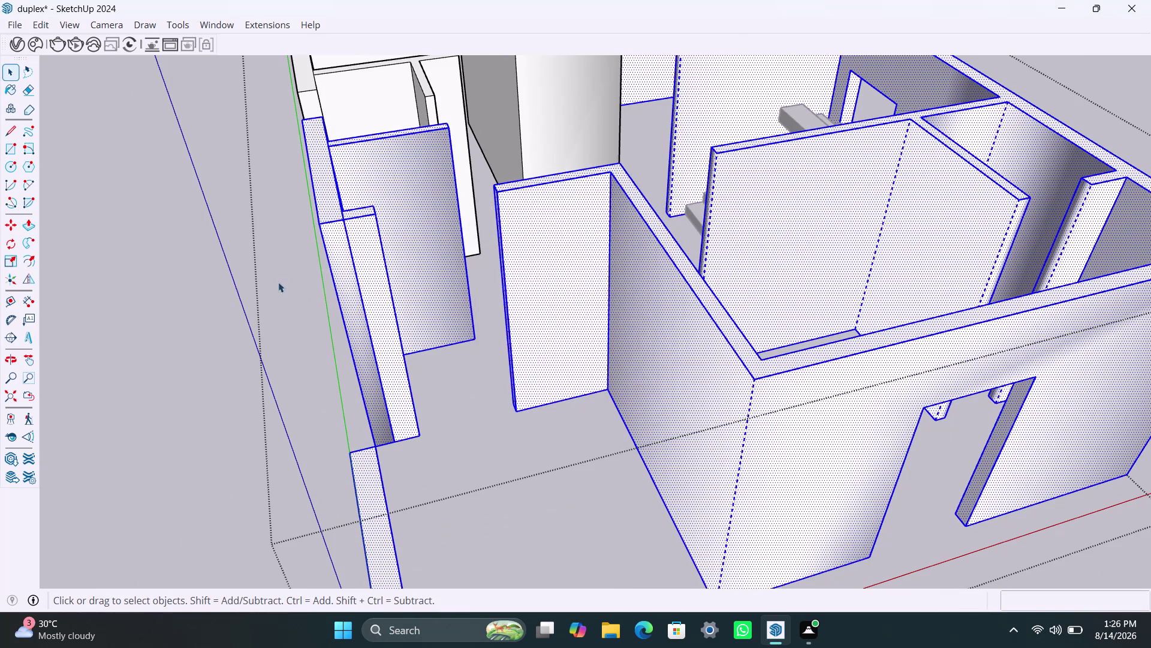
click(277, 280)
Orbit around the ground floor to inspect the rooms, staircase, and walls alongside the other floor models.
scroll(down, 3)
middle_drag(633, 377, 542, 464)
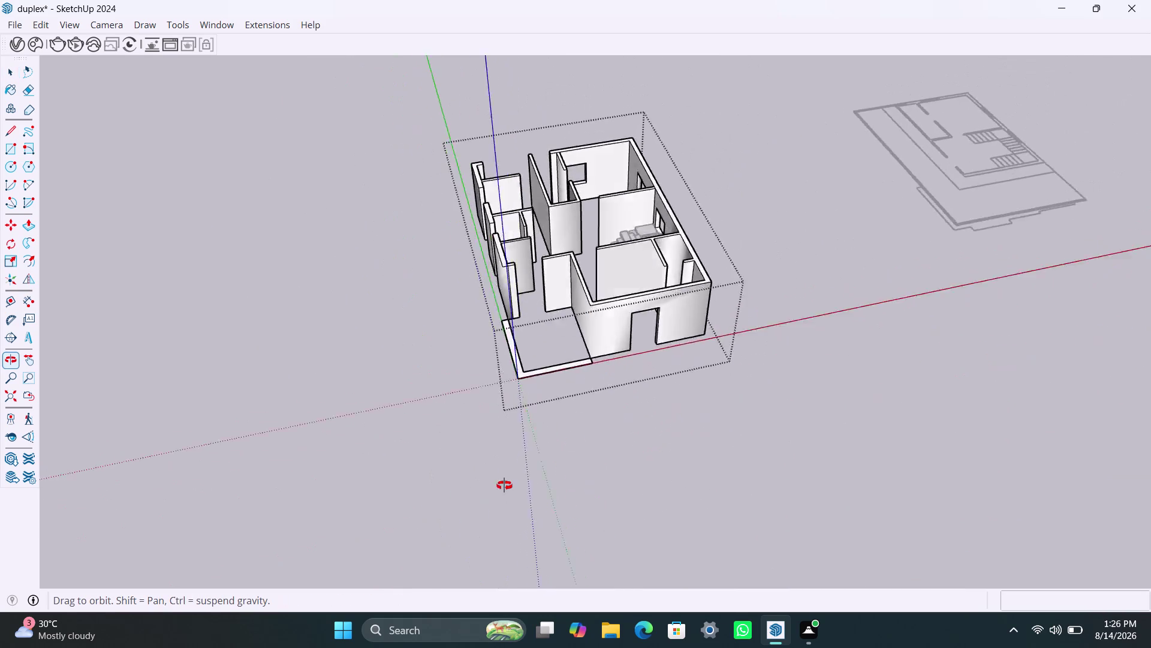
middle_drag(542, 464, 347, 514)
scroll(up, 3)
scroll(down, 3)
scroll(down, 3)
middle_drag(619, 236, 522, 293)
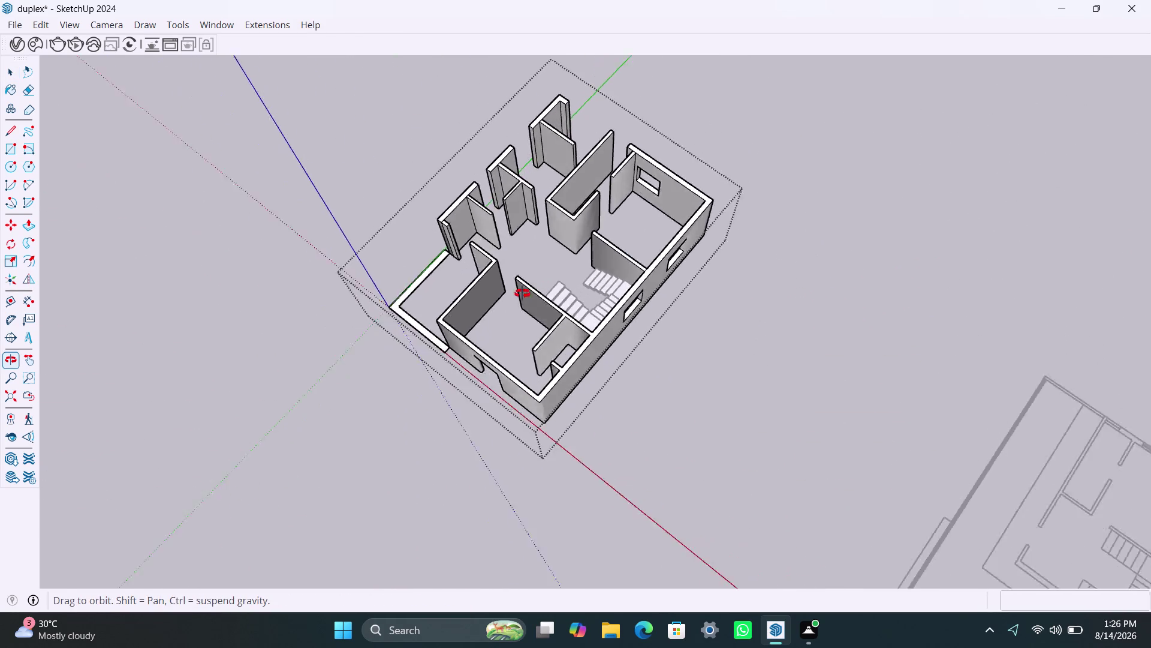
middle_drag(522, 293, 465, 298)
scroll(up, 3)
middle_drag(594, 272, 485, 316)
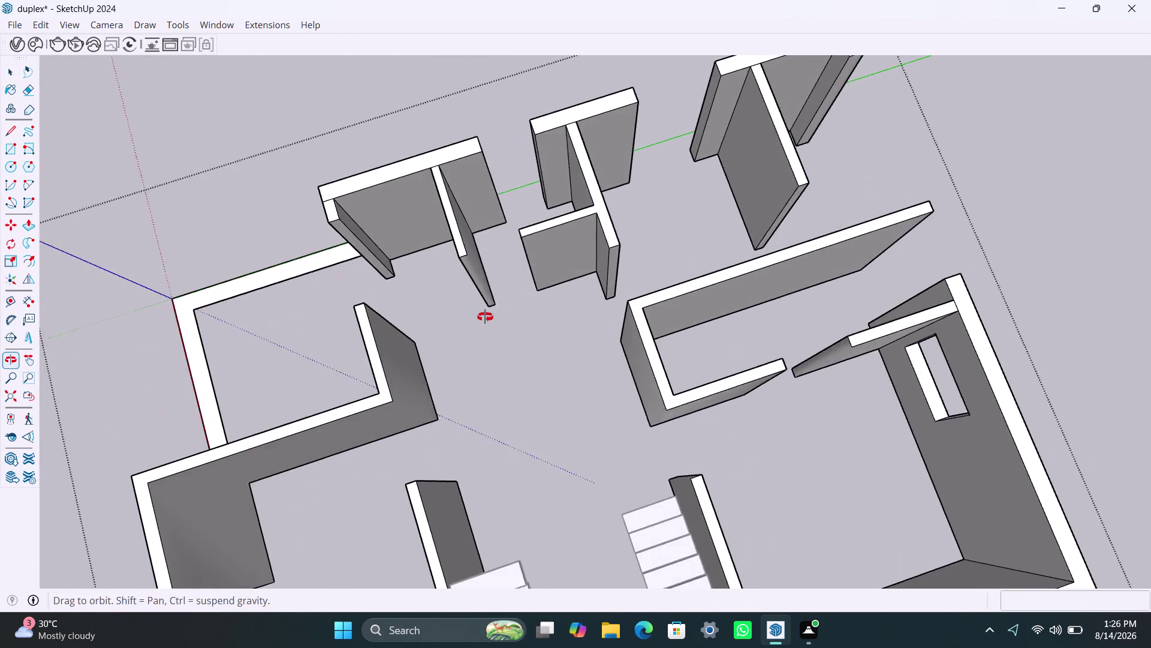
middle_drag(485, 317, 953, 187)
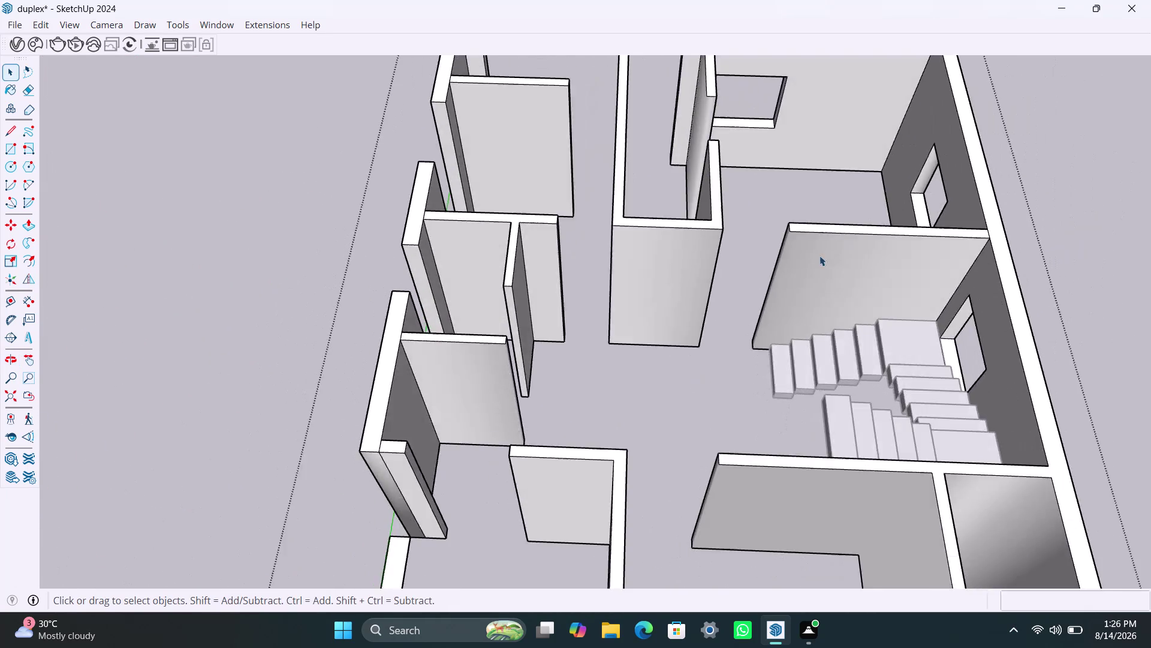
scroll(down, 3)
middle_drag(653, 334, 1064, 264)
scroll(down, 3)
middle_drag(522, 284, 662, 287)
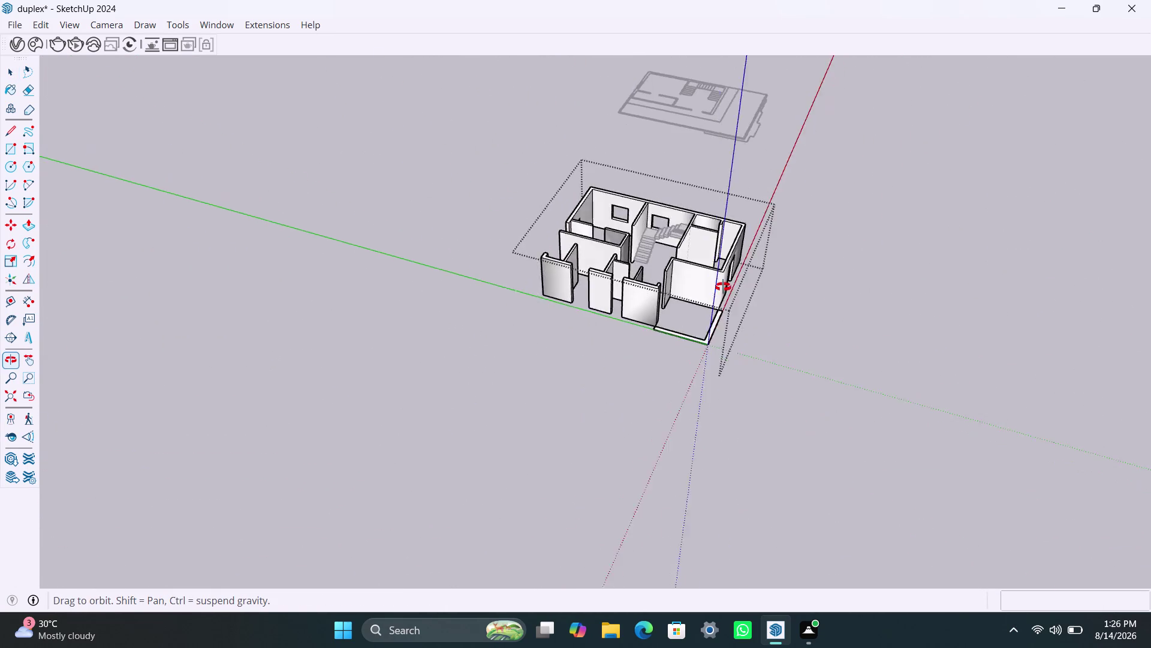
middle_drag(663, 287, 972, 285)
scroll(up, 3)
middle_drag(667, 258, 817, 262)
scroll(up, 3)
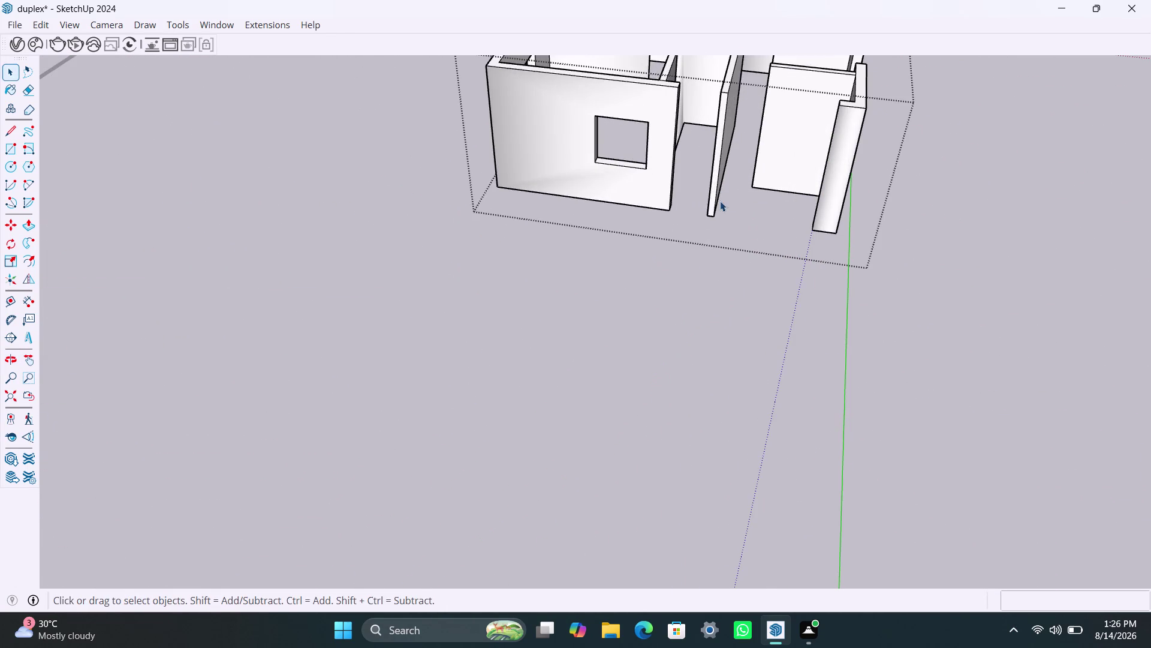
middle_click(722, 203)
scroll(down, 3)
scroll(down, 3)
middle_drag(749, 176, 649, 228)
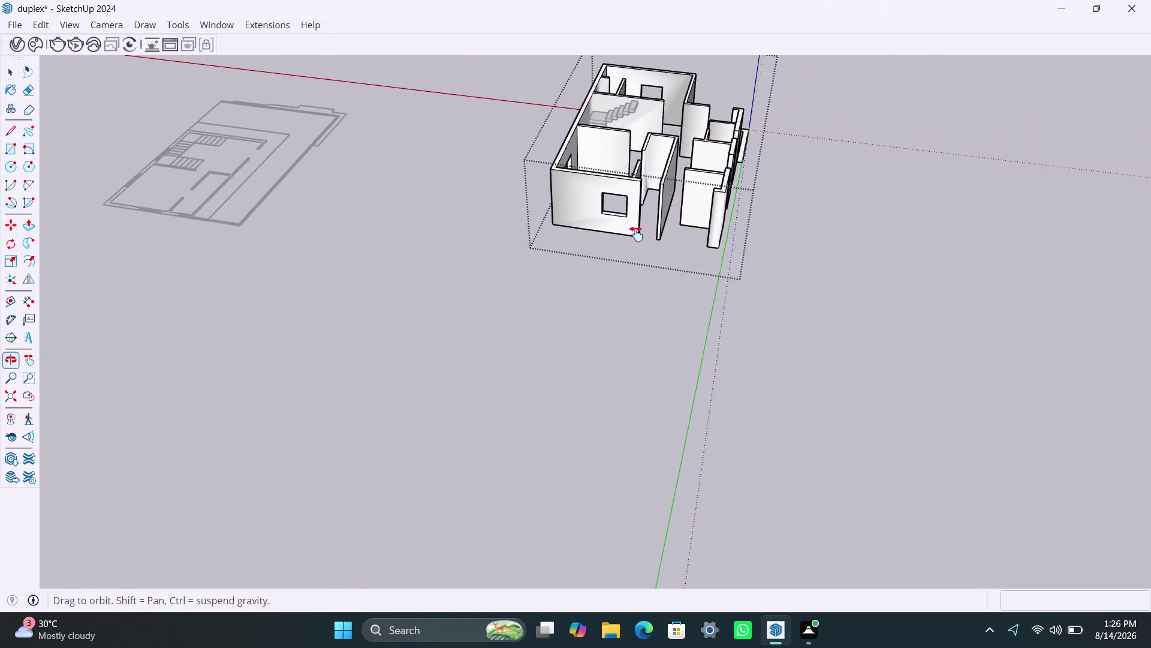
middle_drag(649, 229, 636, 233)
scroll(up, 3)
scroll(down, 3)
middle_drag(647, 227, 629, 326)
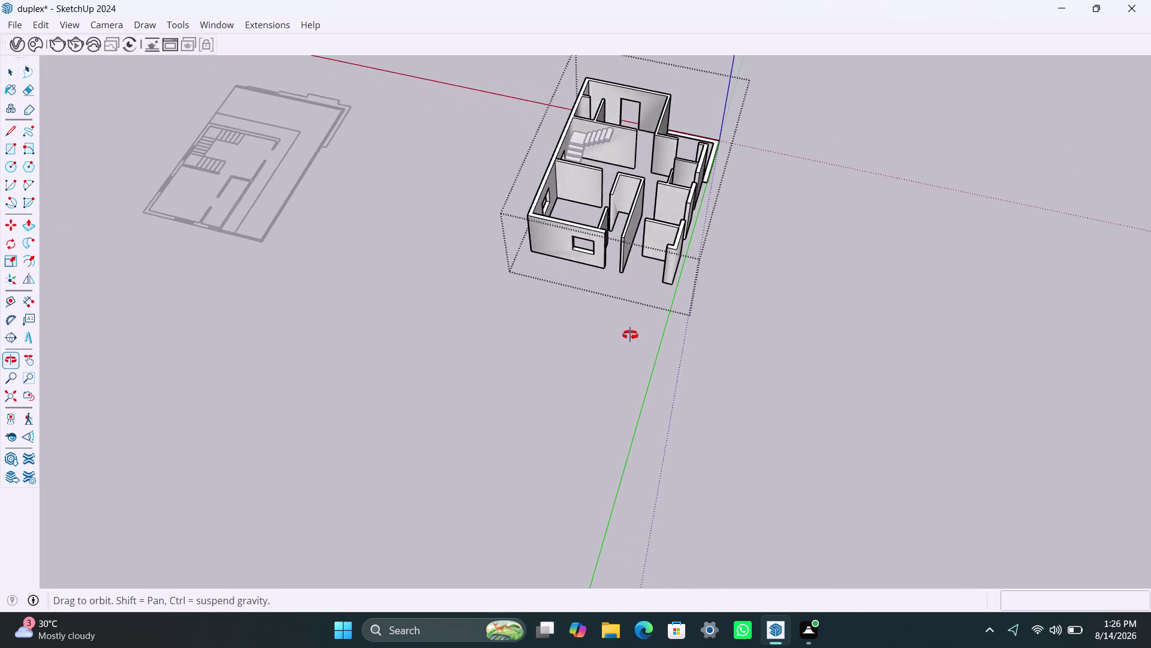
middle_drag(629, 326, 614, 413)
scroll(down, 3)
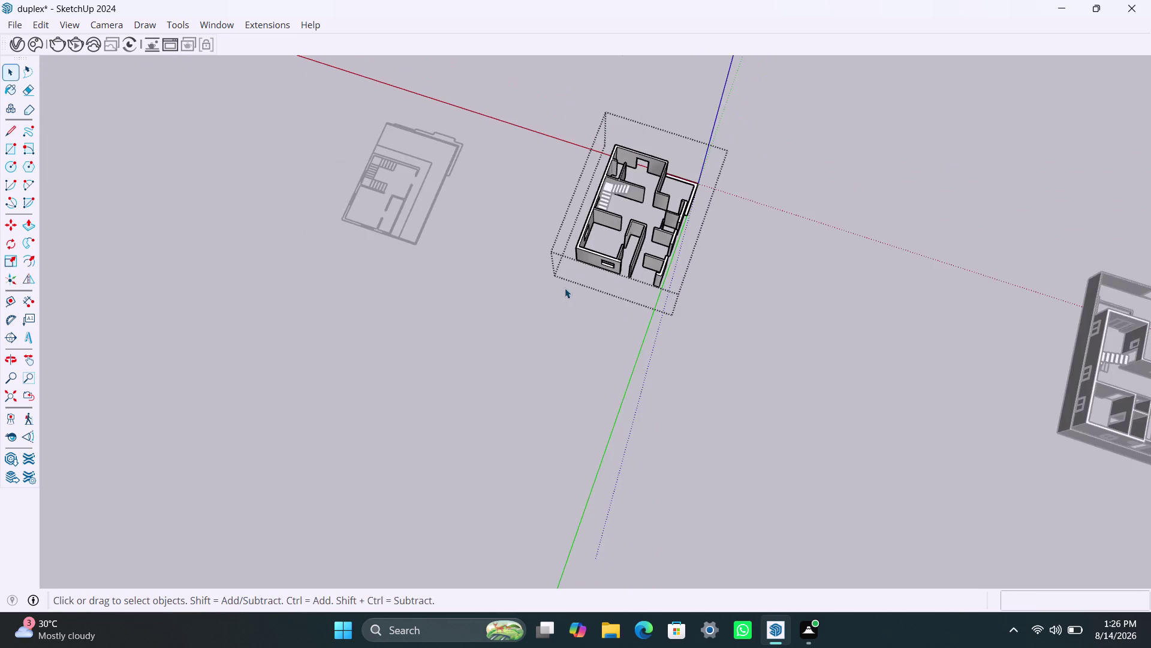
middle_drag(560, 302, 280, 249)
scroll(down, 3)
middle_drag(717, 365, 310, 304)
click(744, 295)
scroll(down, 3)
middle_drag(822, 399, 508, 378)
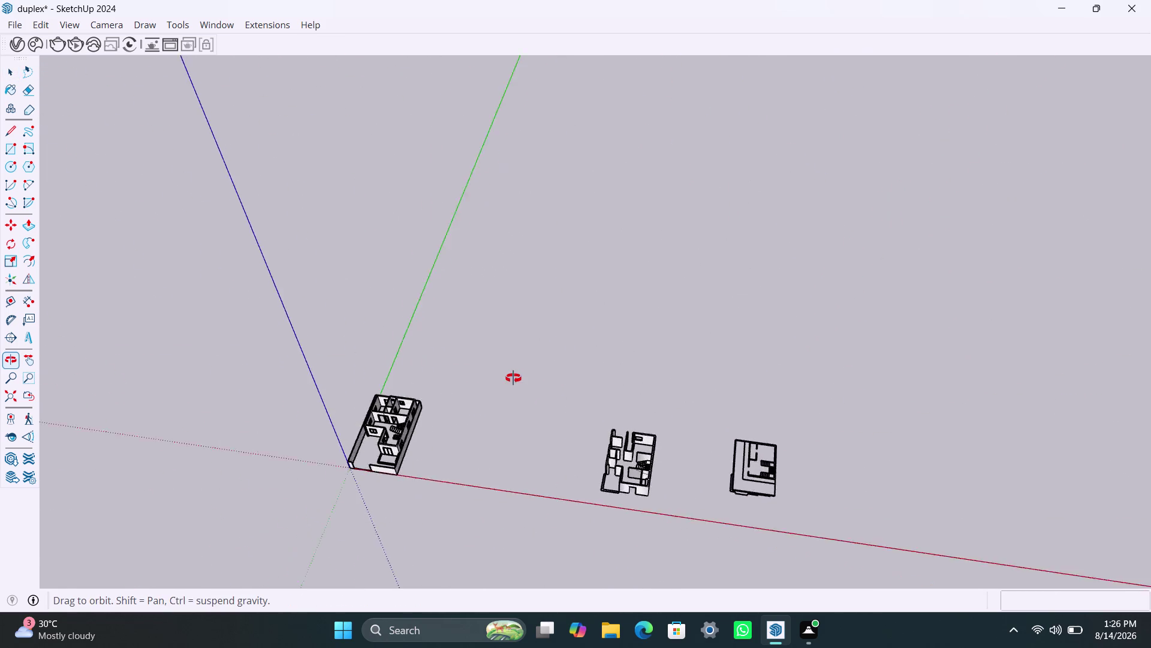
middle_drag(508, 378, 513, 378)
scroll(up, 3)
middle_drag(713, 496, 634, 397)
Undo the preceding actions fourteen times.
key(ctrl+z)
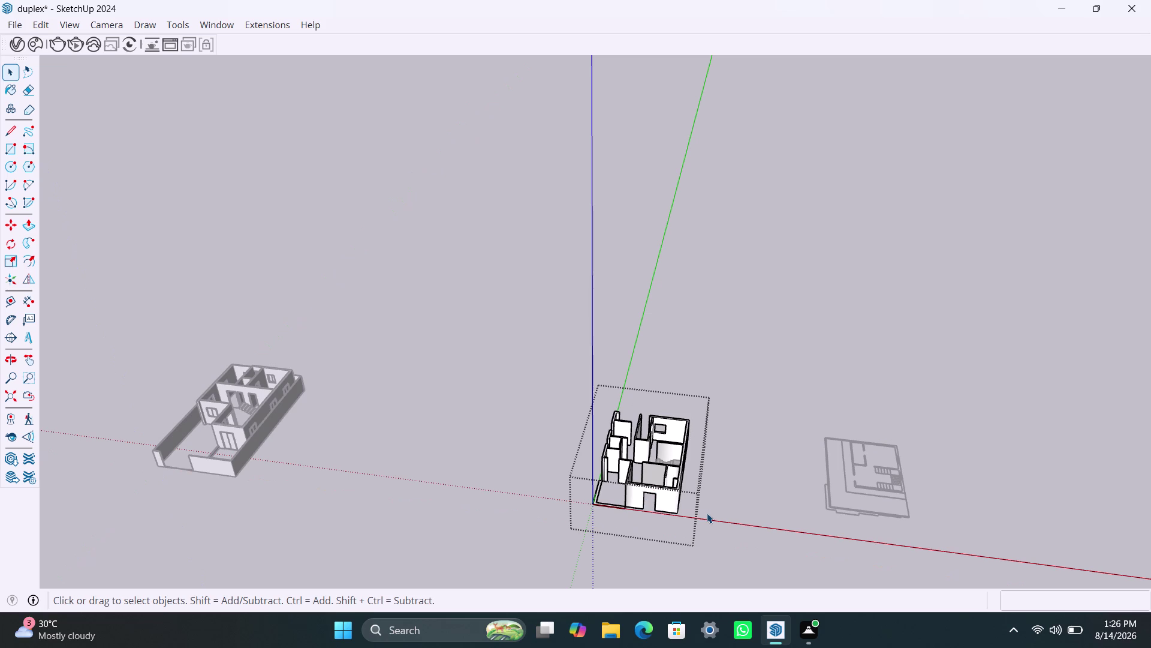
key(ctrl+z)
key(ctrl+z)
key(ctrl+z)
key(ctrl+z)
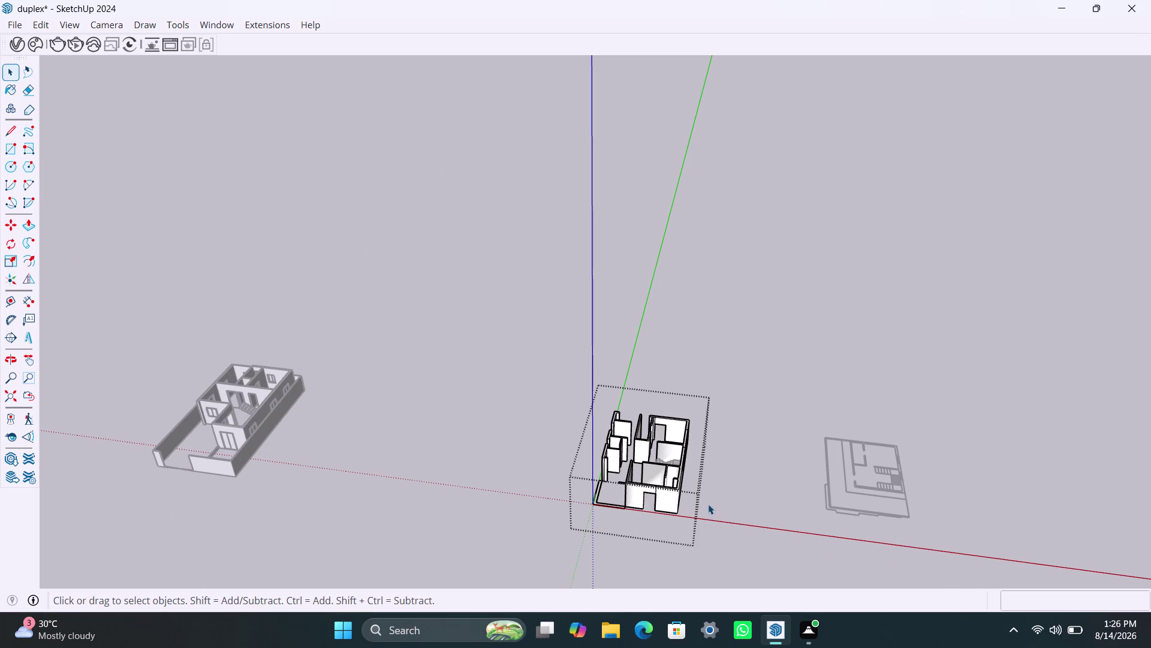
key(ctrl+z)
key(ctrl+z)
key(ctrl+z)
key(ctrl+z)
key(ctrl+z)
key(ctrl+z)
key(ctrl+z)
key(ctrl+z)
key(ctrl+z)
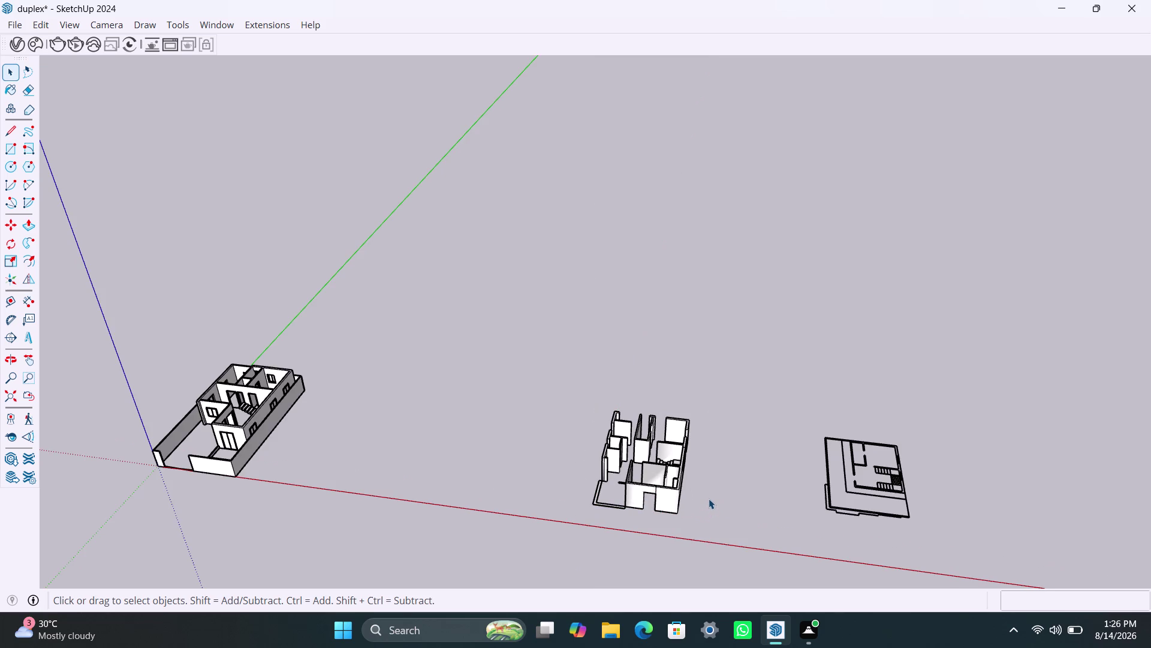
View the models from above and undo the last change.
scroll(down, 3)
middle_drag(653, 401, 634, 614)
scroll(up, 3)
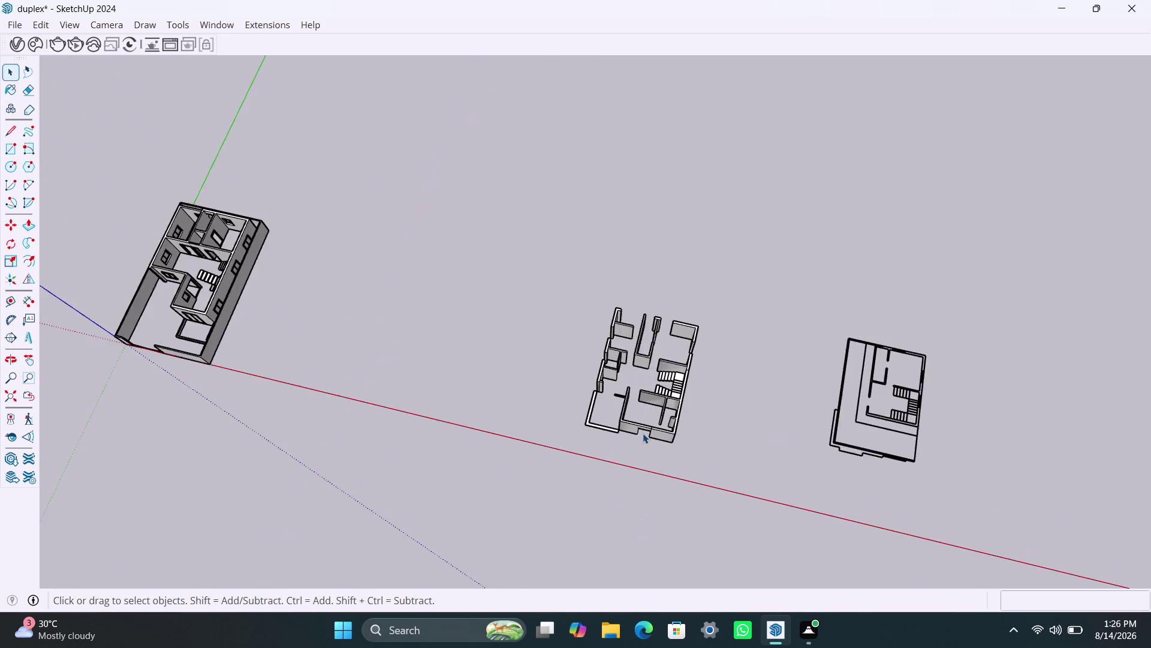
scroll(up, 3)
key(ctrl+z)
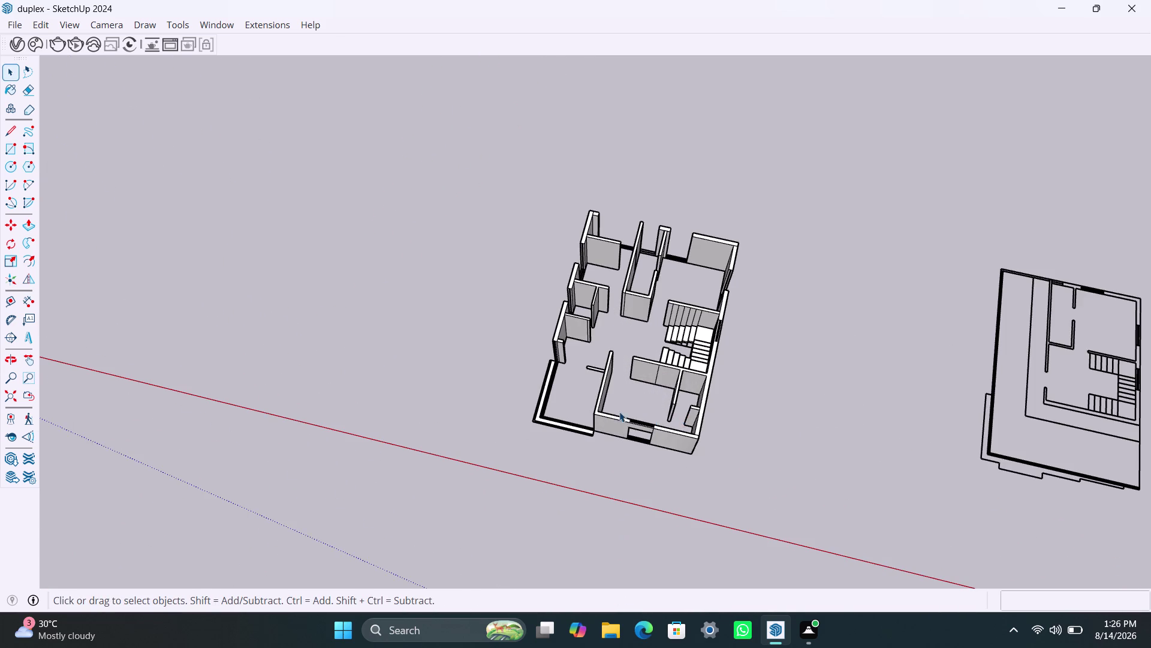
scroll(up, 3)
scroll(up, 3)
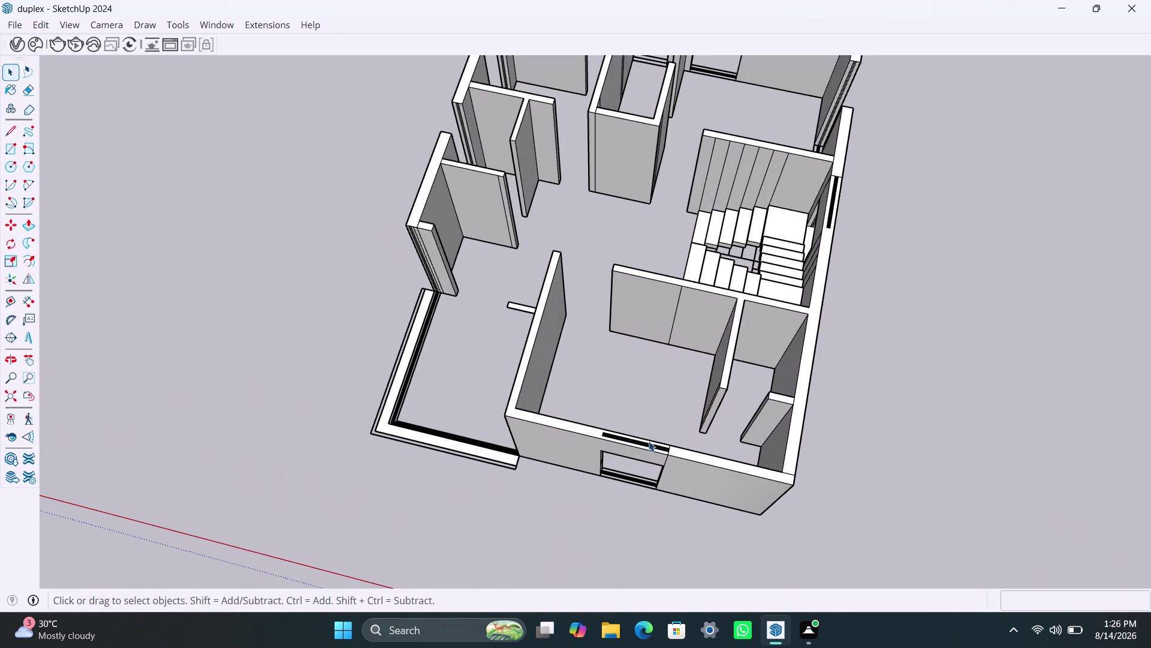
scroll(down, 3)
scroll(down, 3)
Copy the whole ground floor model and paste the copy beside the other models.
drag(552, 172, 741, 503)
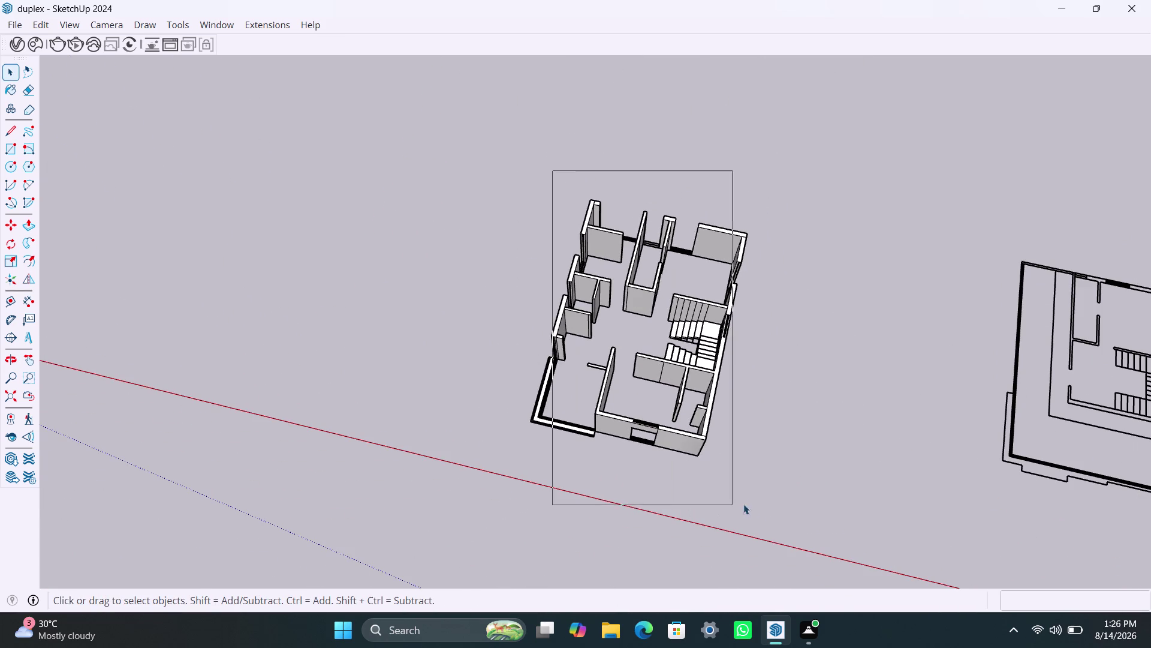
drag(741, 503, 751, 499)
drag(465, 143, 841, 506)
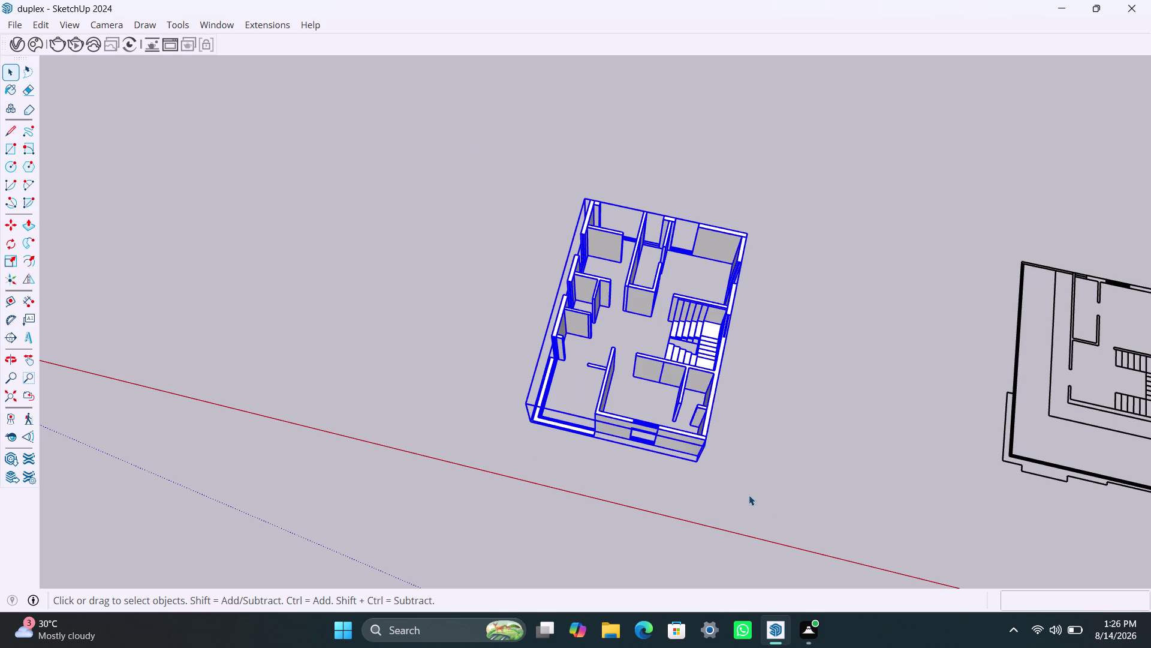
key(ctrl+c)
scroll(down, 3)
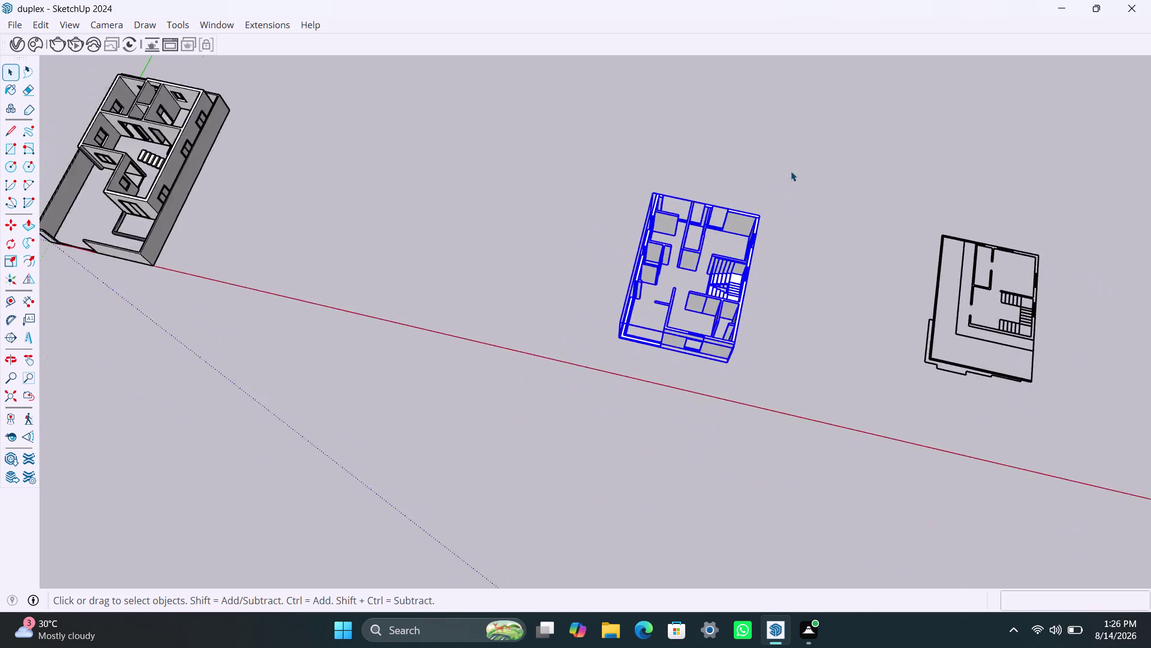
scroll(down, 3)
click(1016, 297)
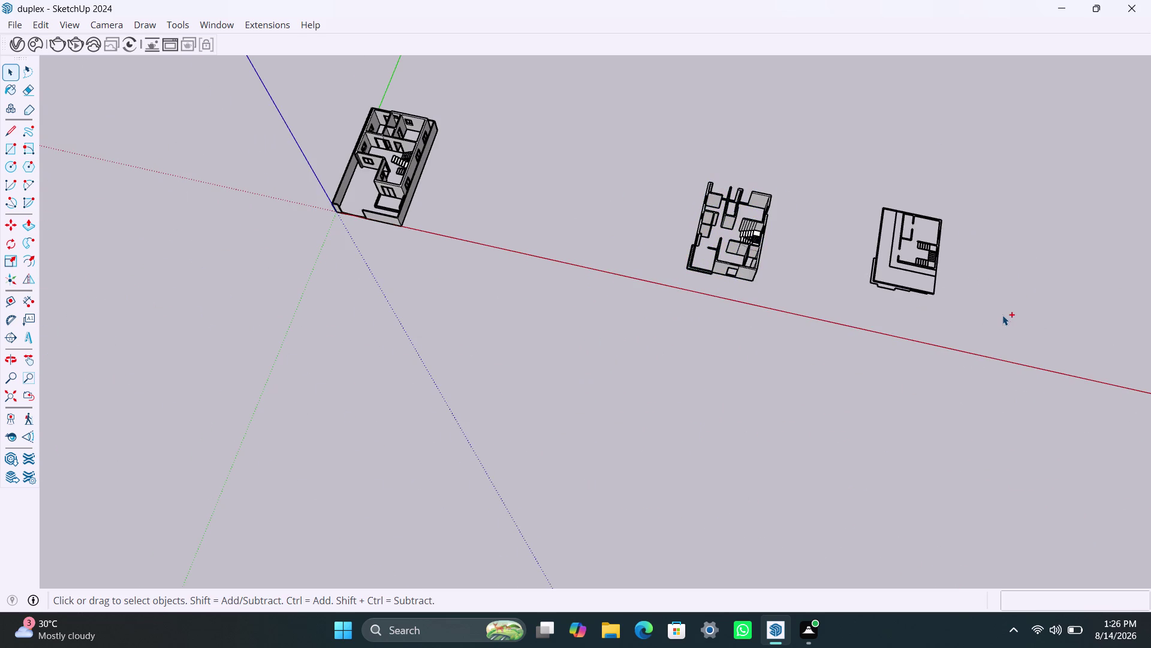
key(ctrl+v)
click(1004, 351)
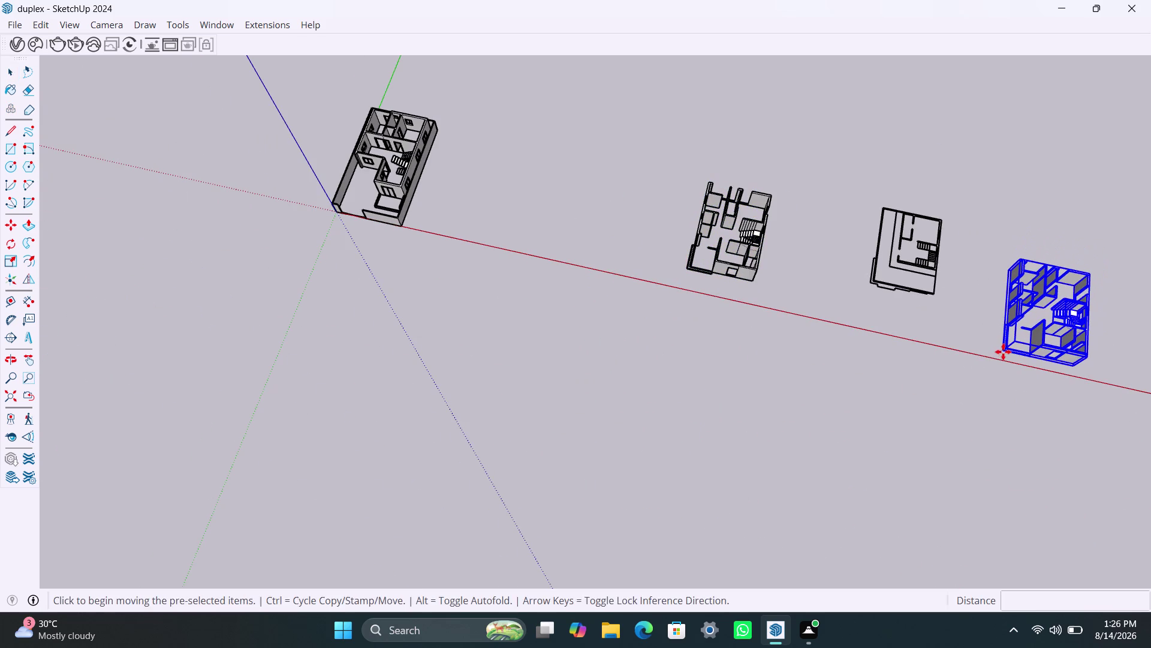
key(space)
click(995, 396)
Select the original ground floor walls and run FixIt 101, confirming the cleanup.
scroll(up, 3)
scroll(down, 3)
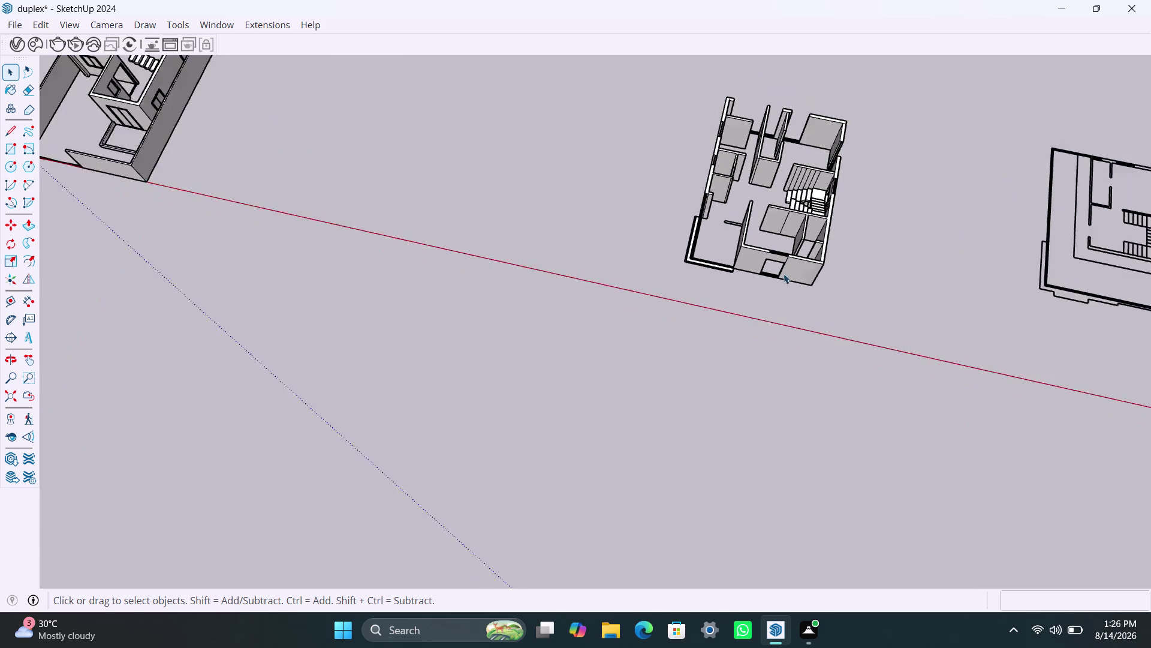
middle_drag(788, 234, 655, 251)
drag(559, 111, 722, 320)
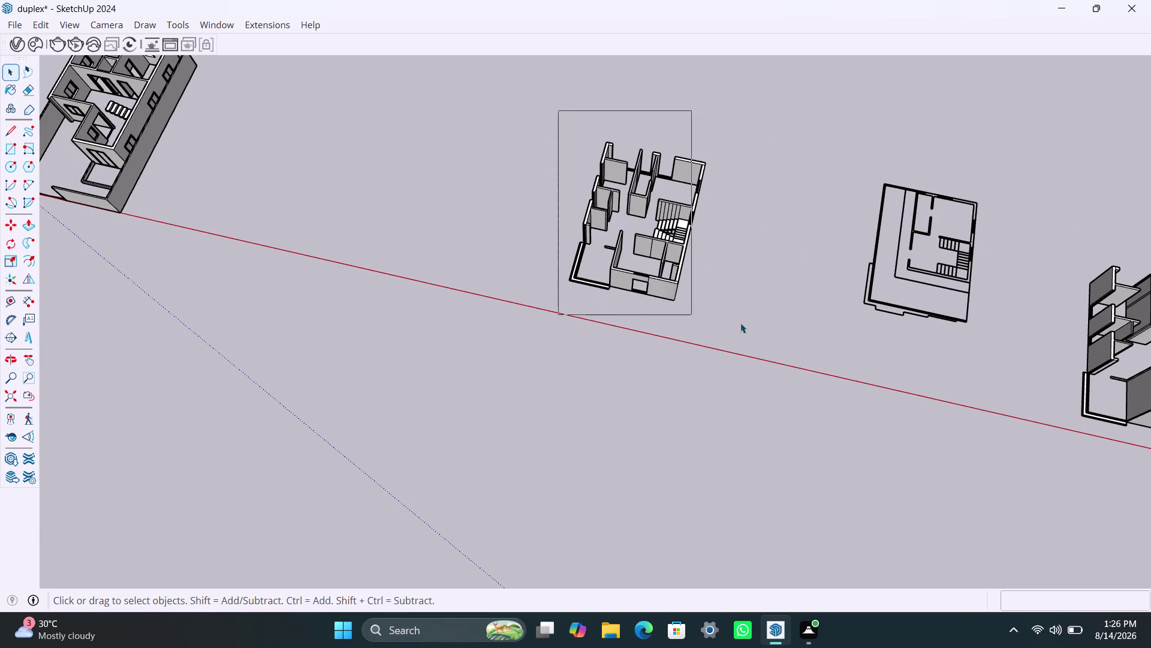
drag(722, 321, 750, 323)
right_click(648, 283)
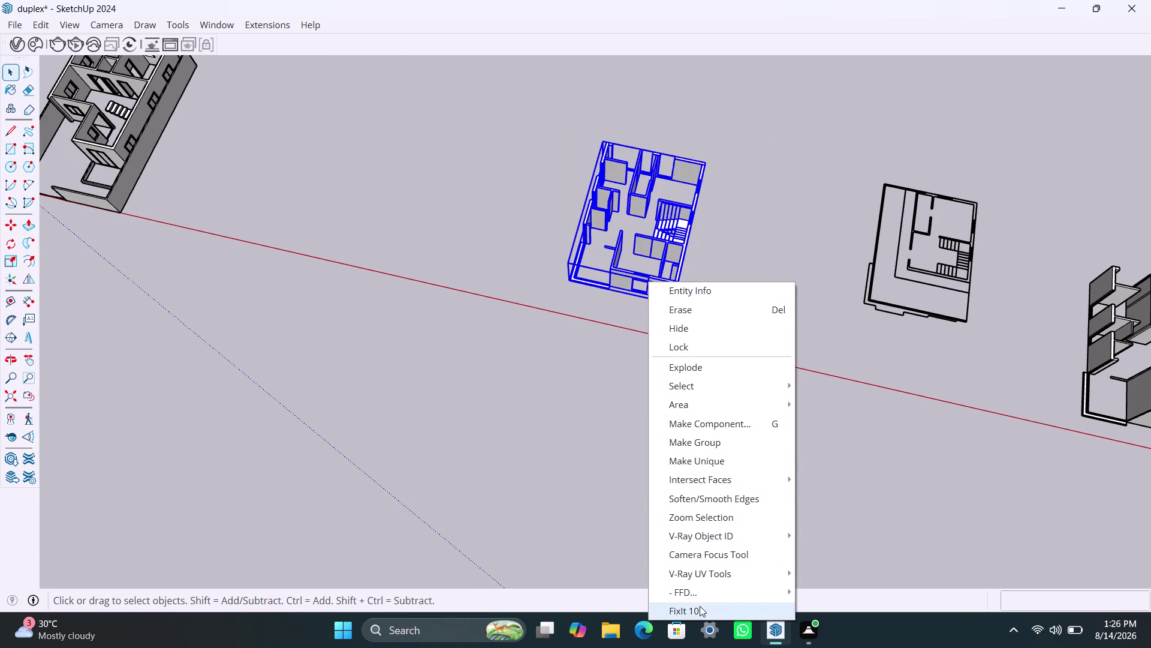
click(700, 606)
click(632, 384)
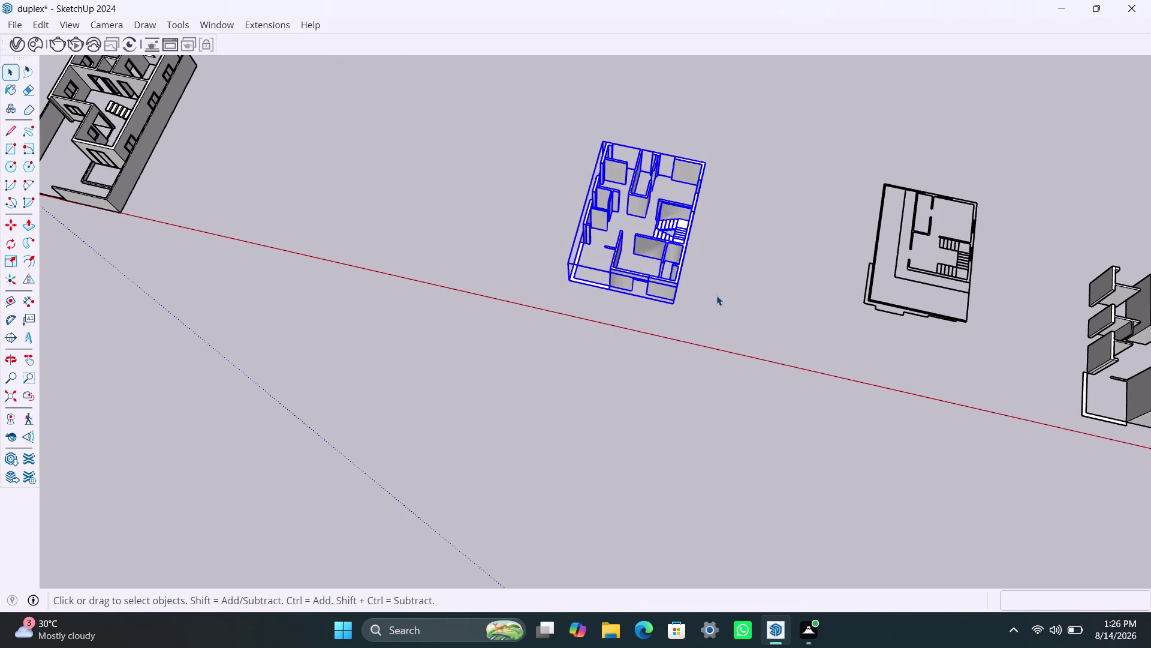
click(717, 295)
Close off the short partition stub's end against the wall with a line.
scroll(up, 3)
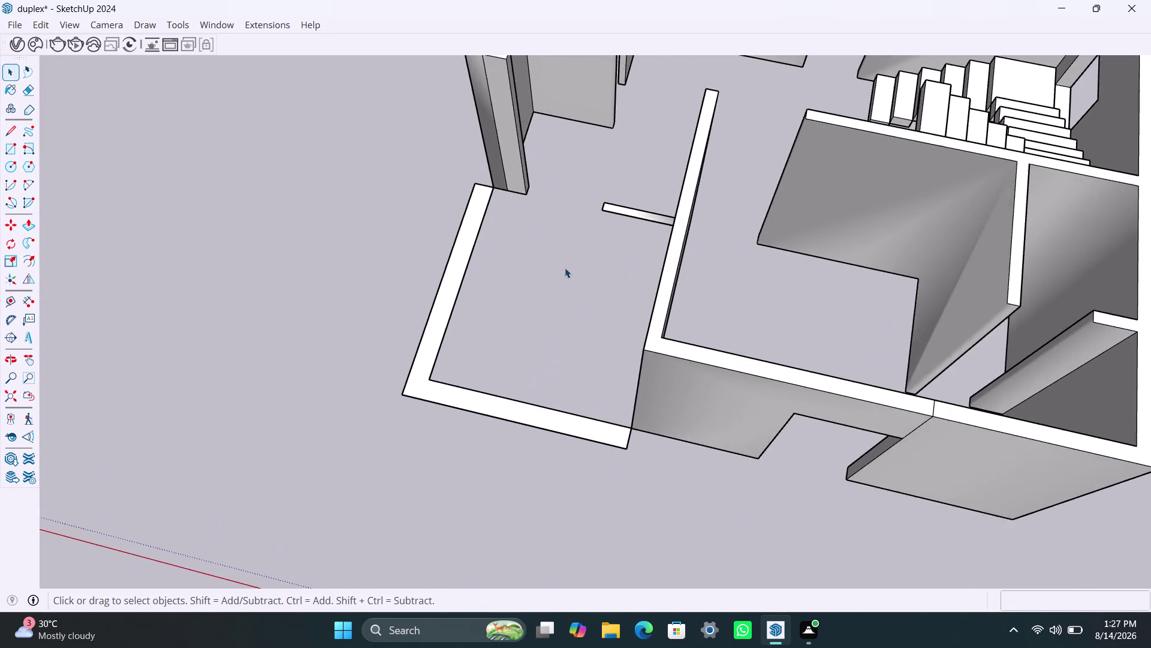
middle_drag(569, 273, 692, 296)
scroll(up, 3)
triple_click(603, 180)
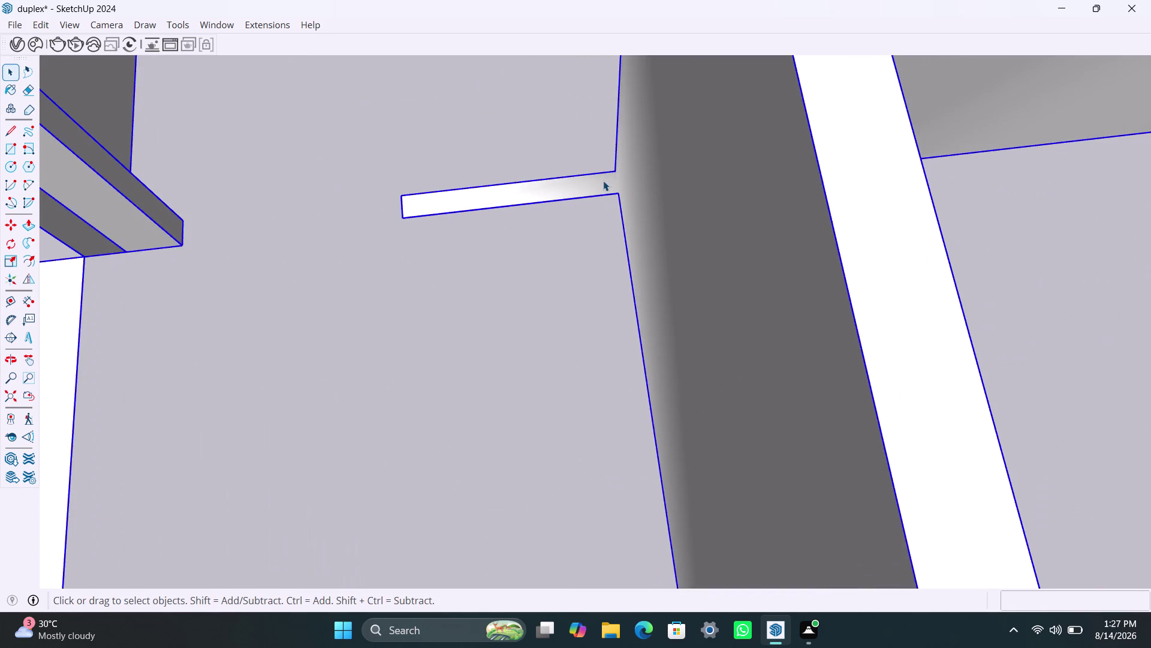
key(l)
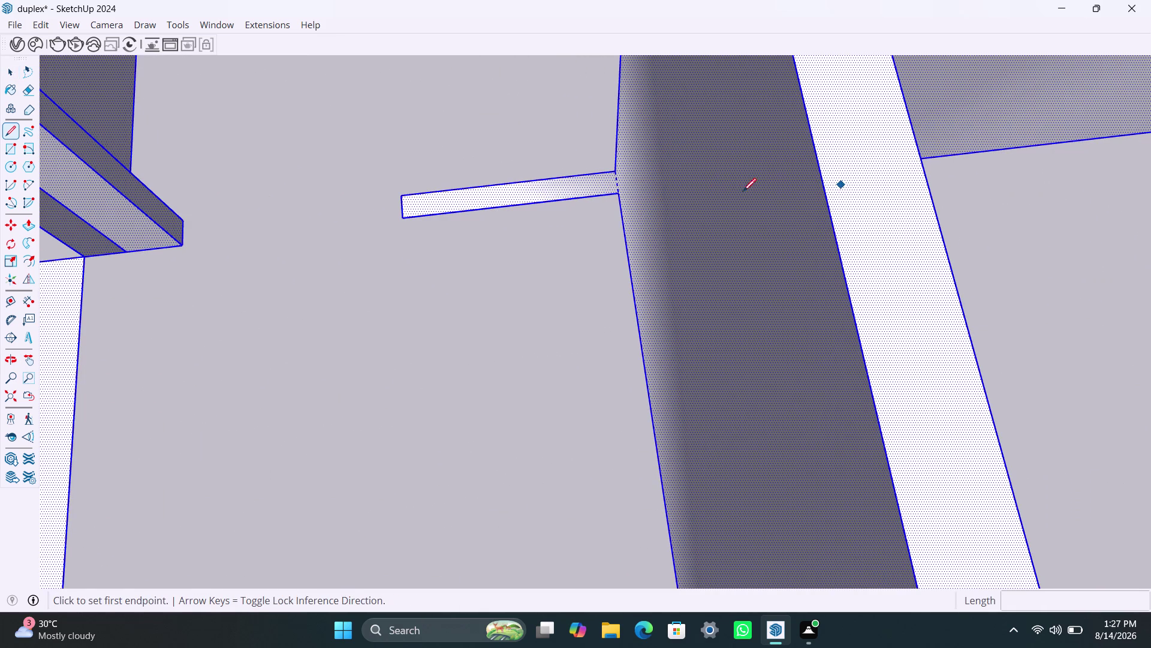
click(616, 194)
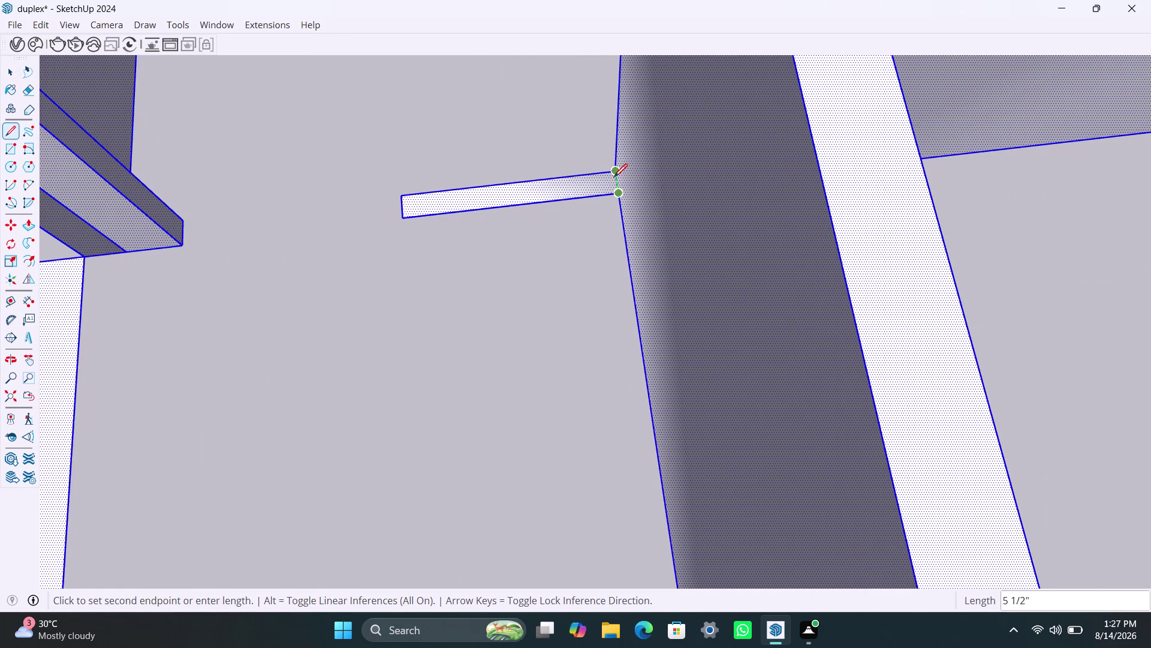
click(614, 174)
key(space)
Push/Pull the stub face up to the full 10' 6" wall height.
key(p)
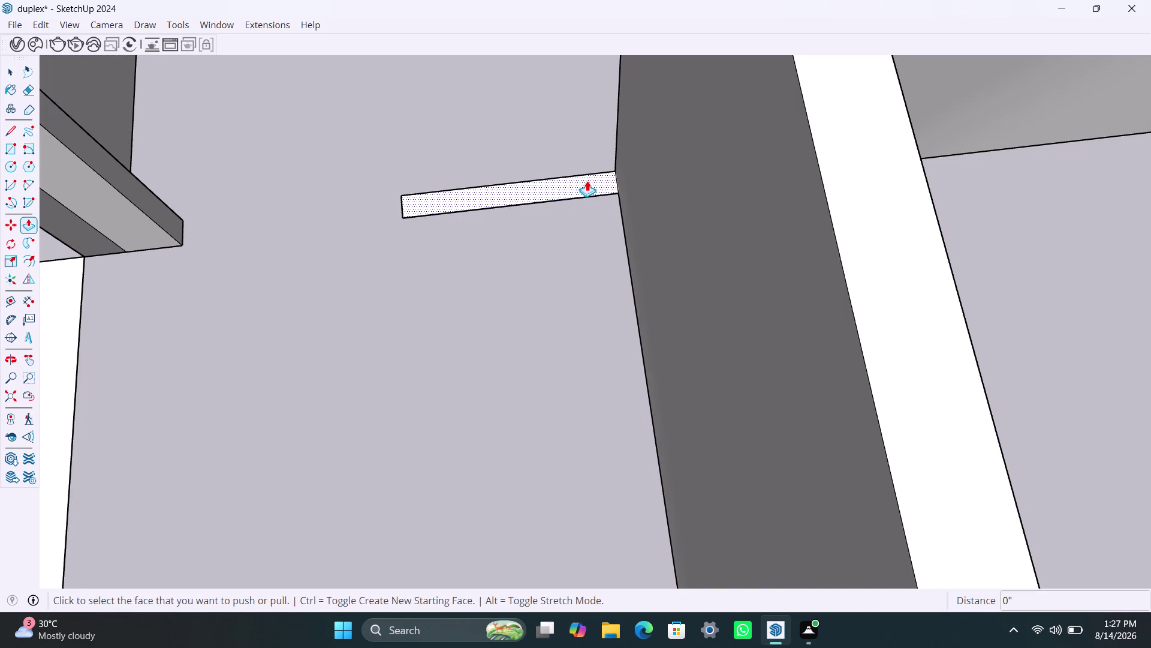
click(587, 180)
click(835, 120)
scroll(down, 3)
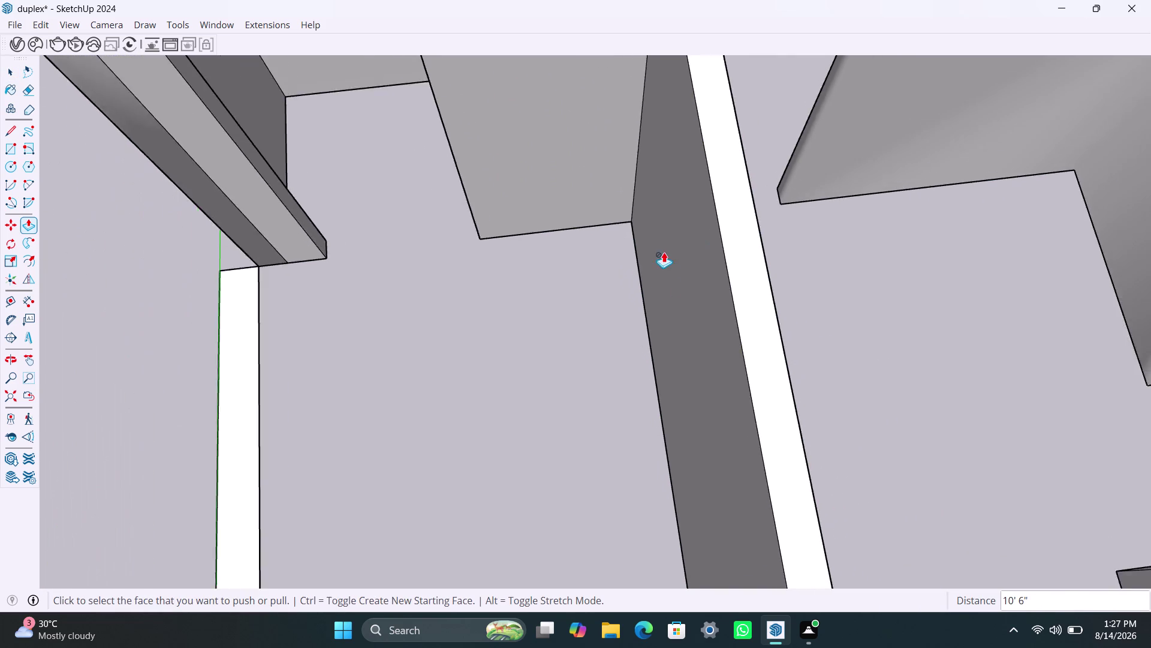
scroll(down, 3)
key(space)
scroll(down, 3)
scroll(down, 3)
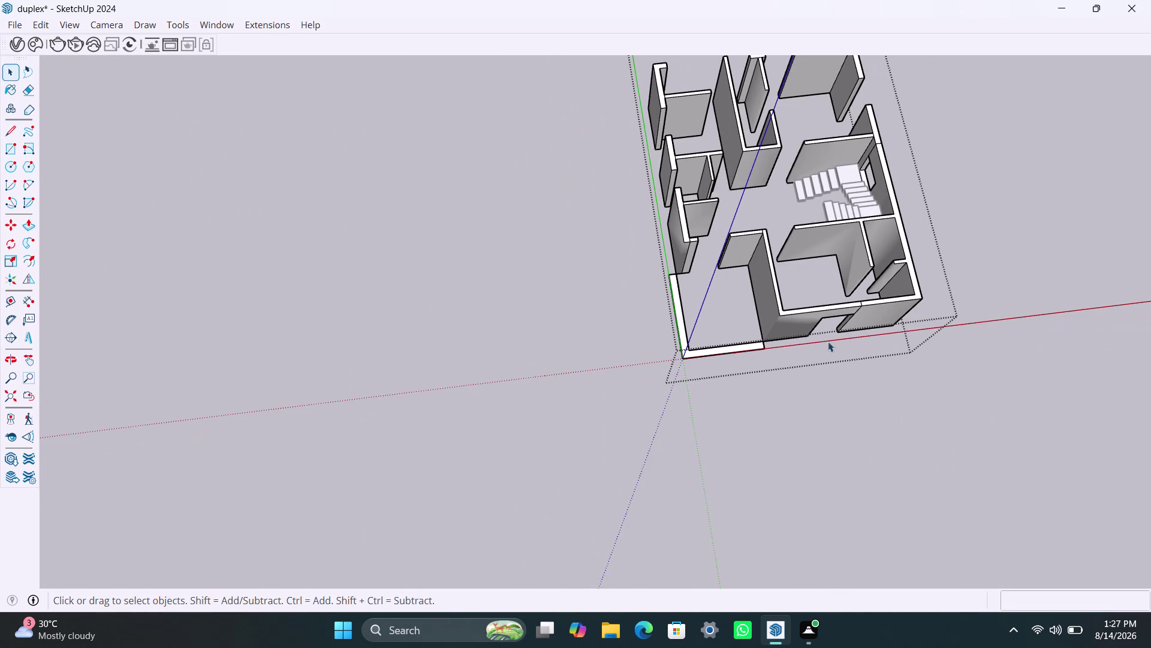
Orbit around the front wall opening to inspect it from several angles.
middle_drag(814, 323, 563, 259)
scroll(up, 3)
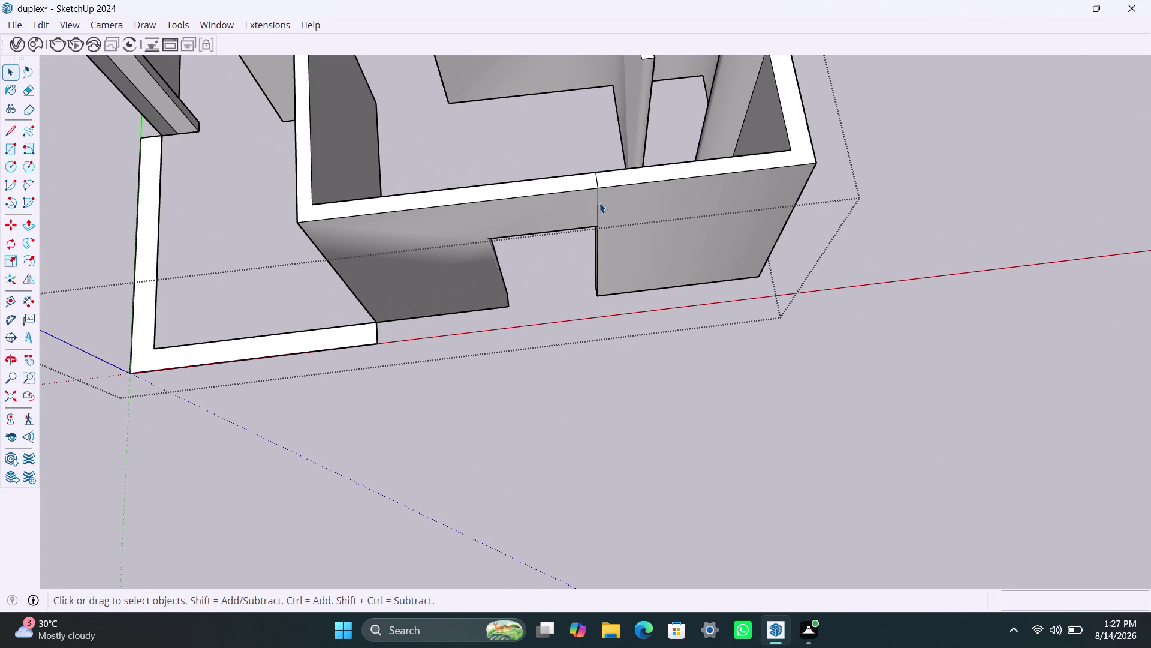
click(599, 202)
scroll(up, 3)
scroll(down, 3)
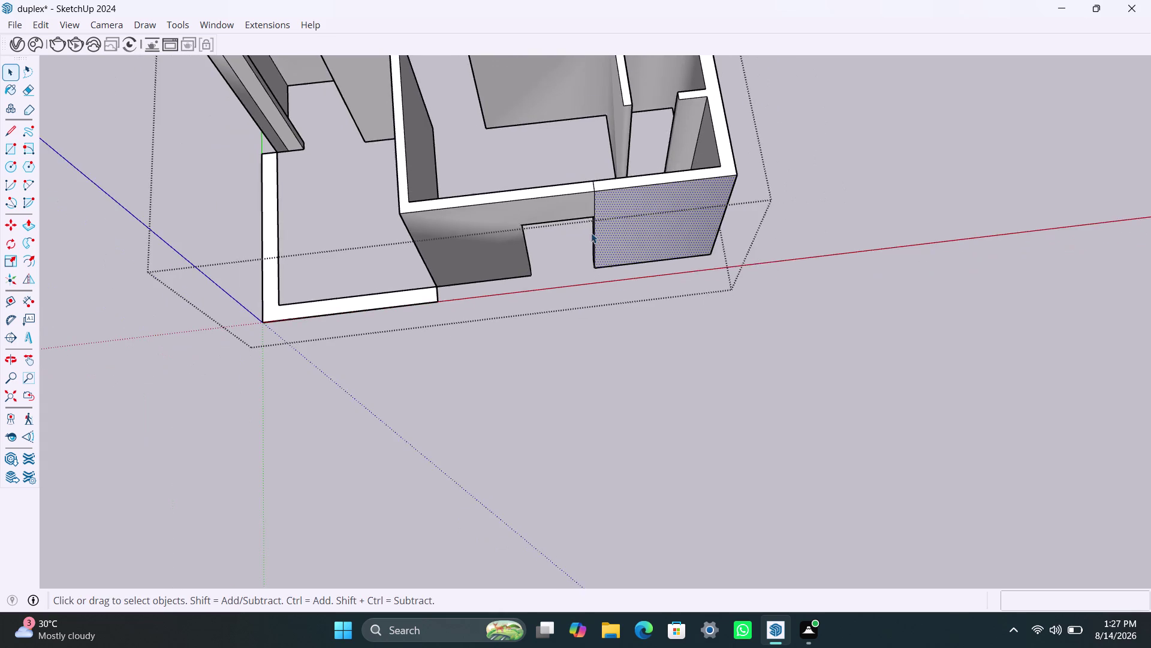
middle_drag(591, 229, 536, 80)
scroll(up, 3)
middle_drag(587, 230, 513, 93)
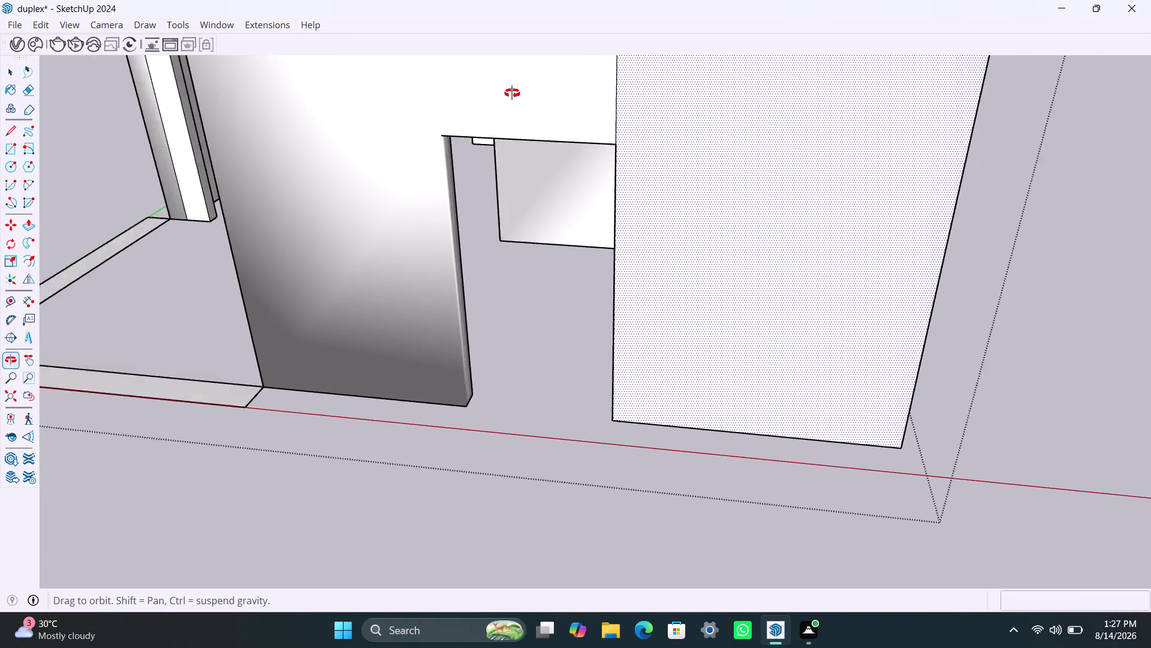
middle_drag(513, 93, 592, 261)
Zoom out to show all house models and exit the ground floor group.
scroll(down, 3)
scroll(down, 3)
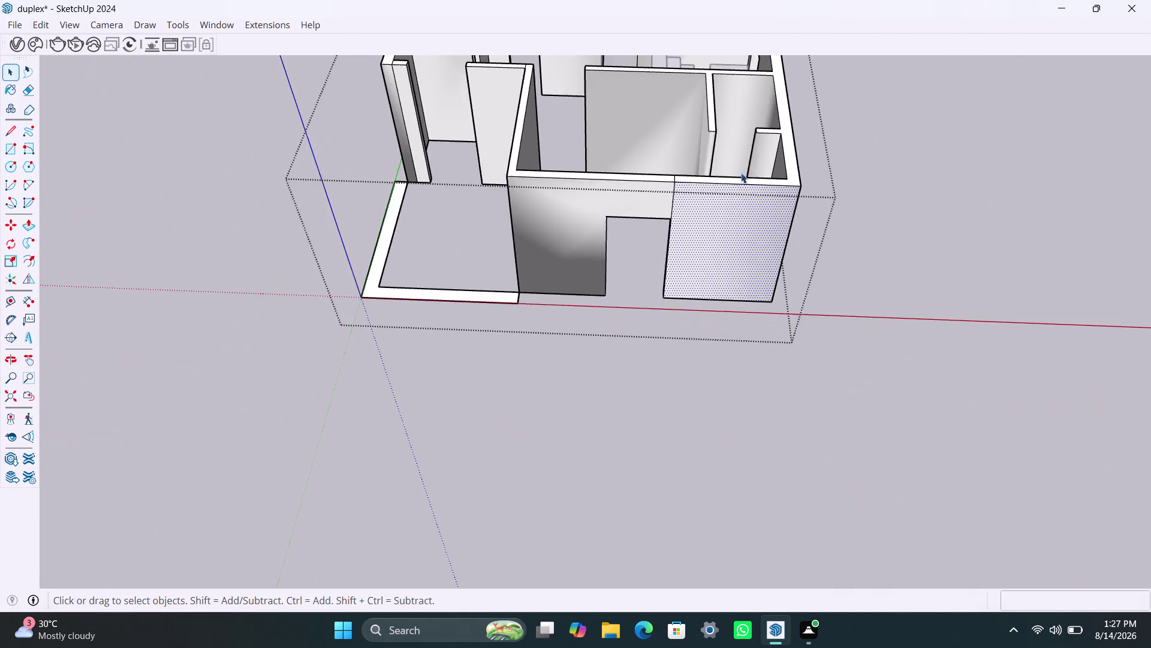
scroll(down, 3)
scroll(down, 3)
scroll(down, 3)
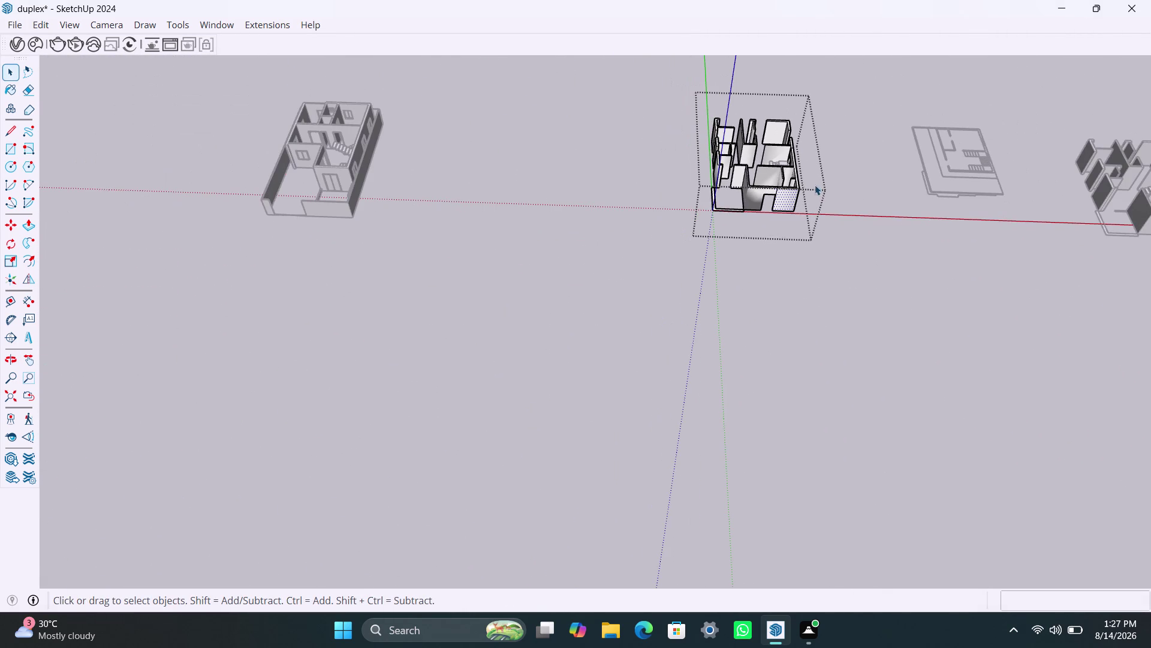
middle_drag(813, 184, 645, 233)
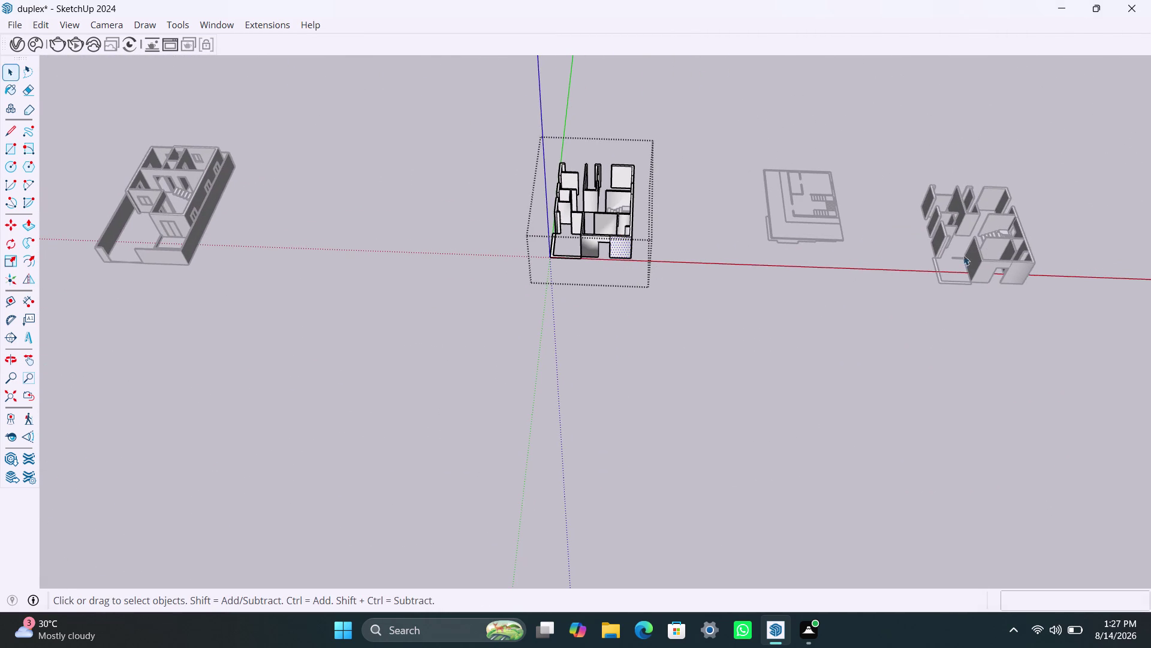
key(space)
Orbit around the row of house models to compare the ground floor layouts.
click(1020, 301)
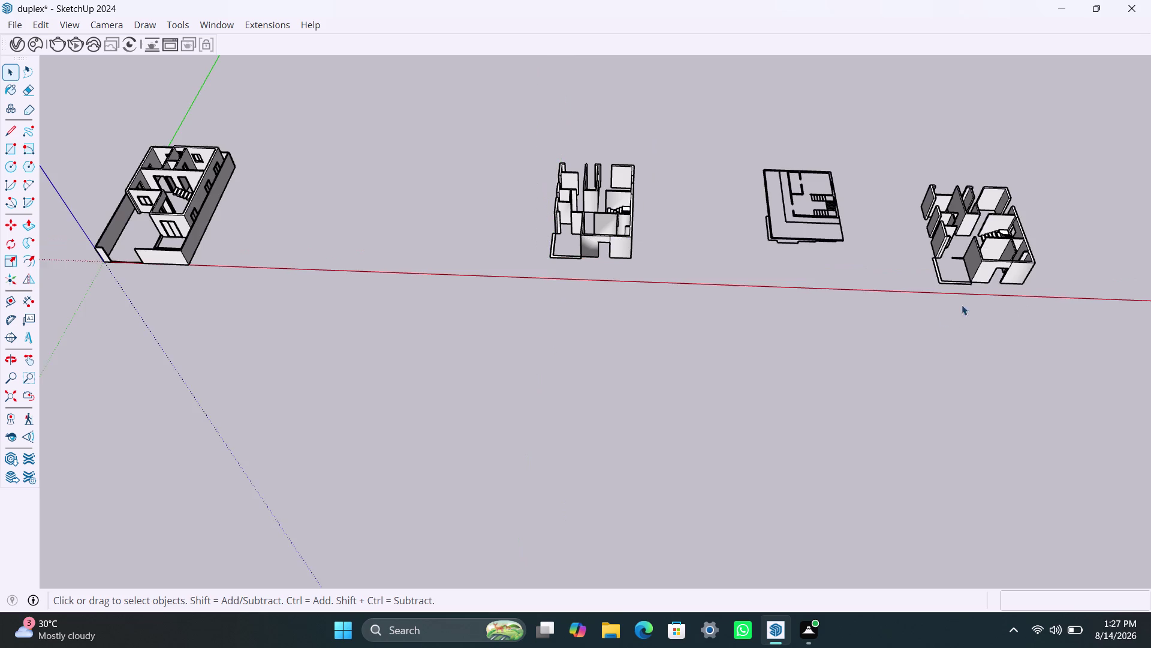
scroll(up, 3)
middle_drag(1000, 229, 742, 366)
scroll(down, 3)
middle_drag(916, 455, 882, 372)
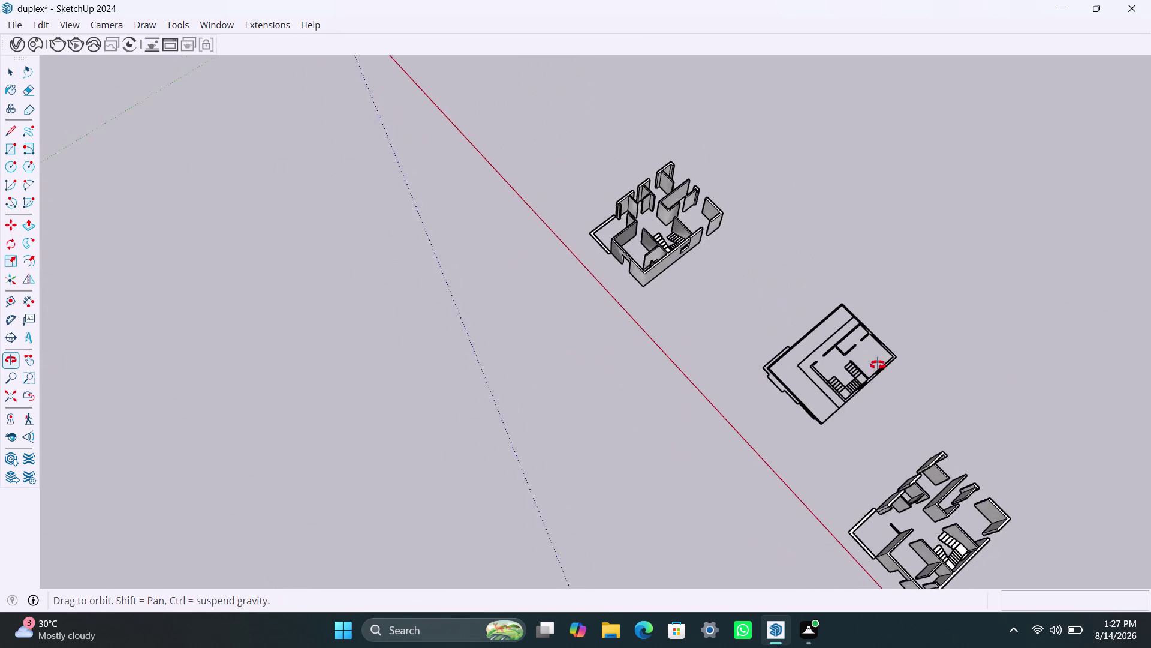
middle_drag(882, 371, 765, 174)
scroll(down, 3)
scroll(down, 3)
middle_drag(829, 517, 948, 584)
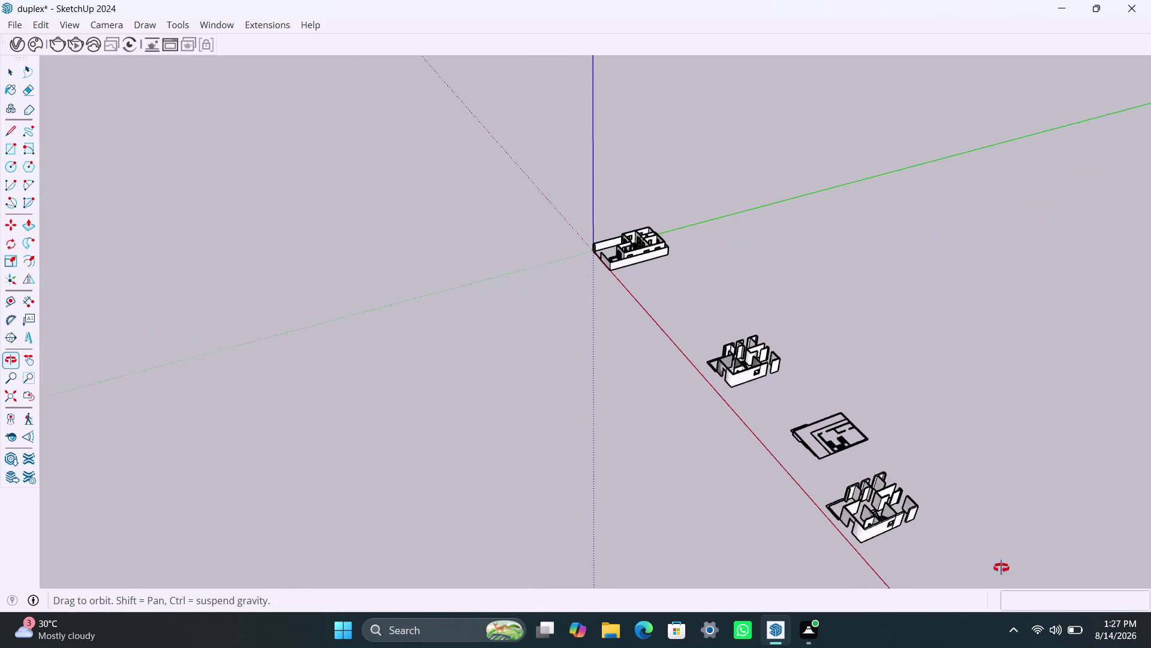
middle_drag(948, 584, 1092, 491)
scroll(down, 3)
middle_drag(718, 306, 928, 443)
scroll(up, 3)
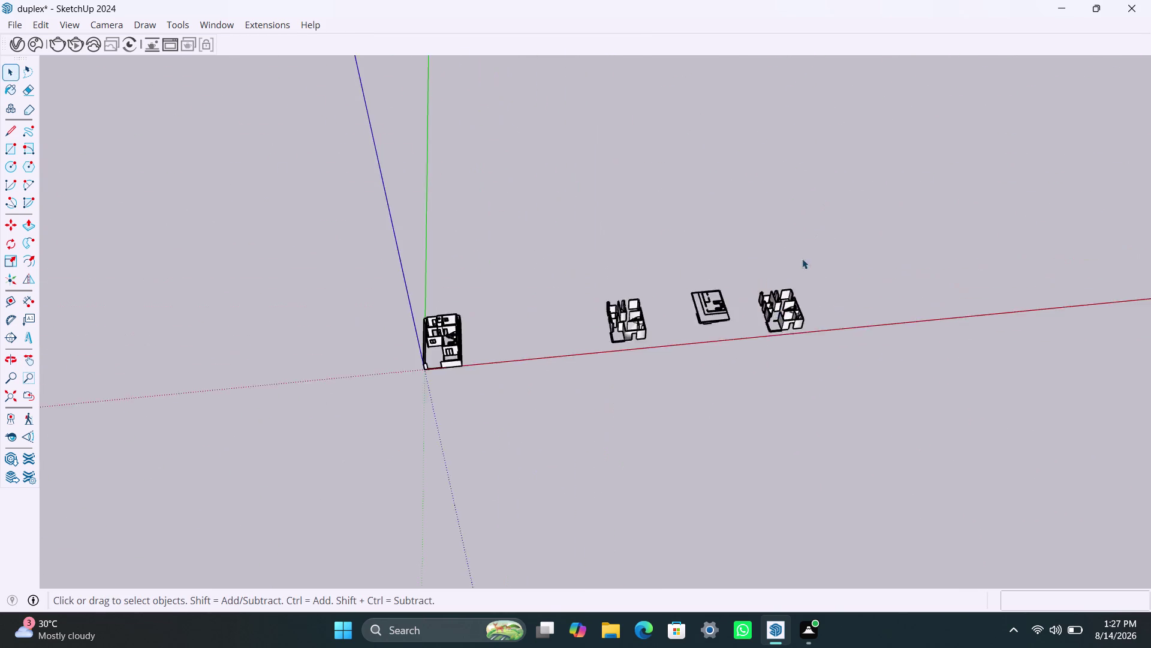
scroll(up, 3)
middle_drag(821, 297, 809, 486)
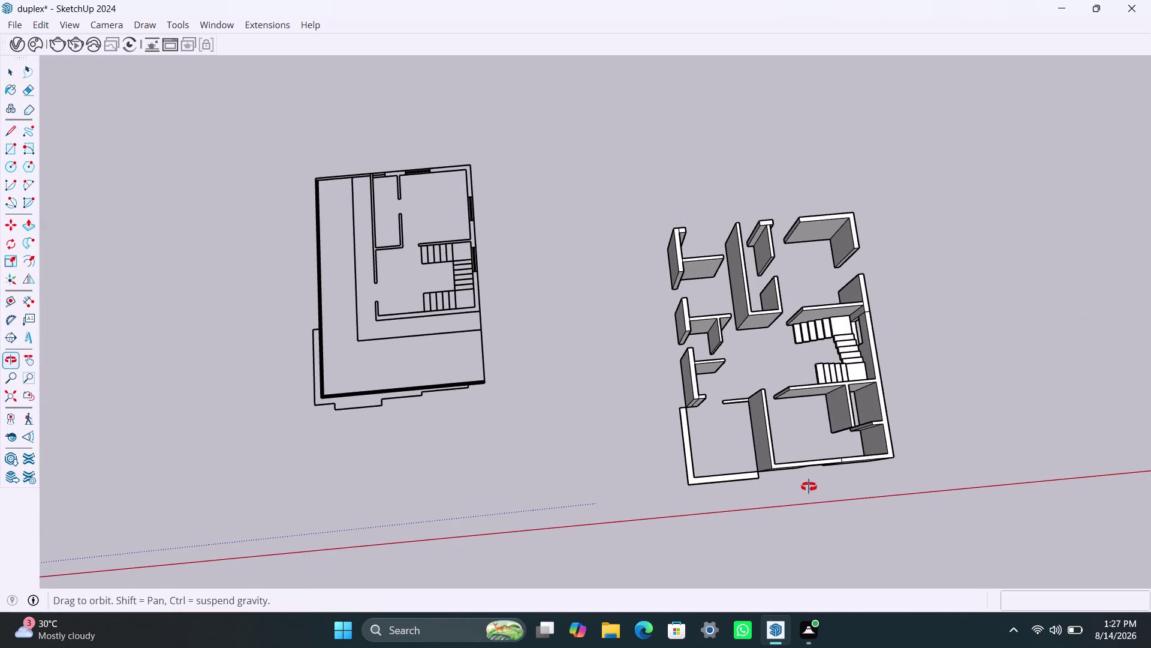
middle_drag(809, 486, 811, 408)
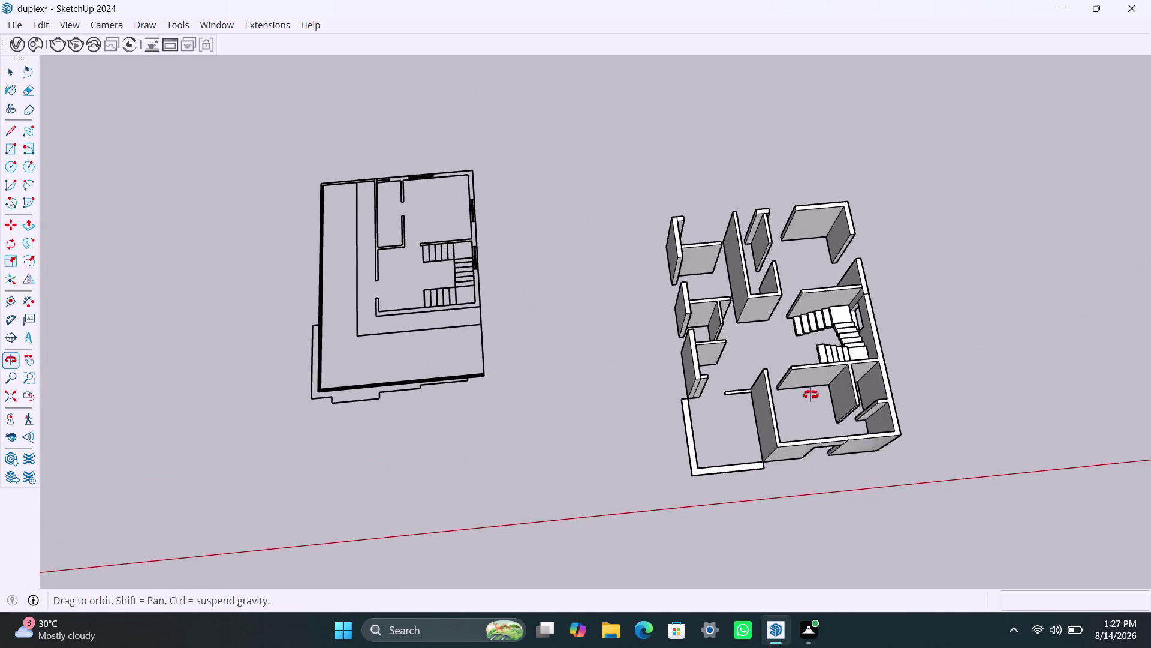
middle_drag(810, 409, 802, 342)
scroll(down, 3)
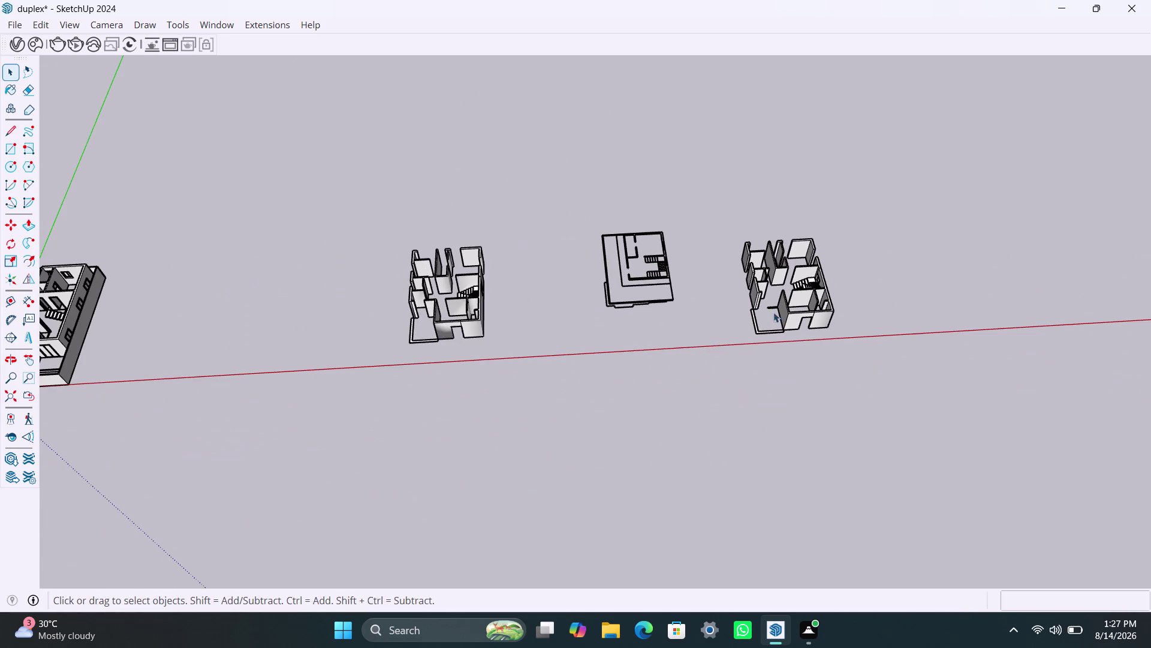
Apply a context-menu action to the rightmost house model, undo it, and reselect the model.
drag(714, 223, 903, 368)
right_click(810, 321)
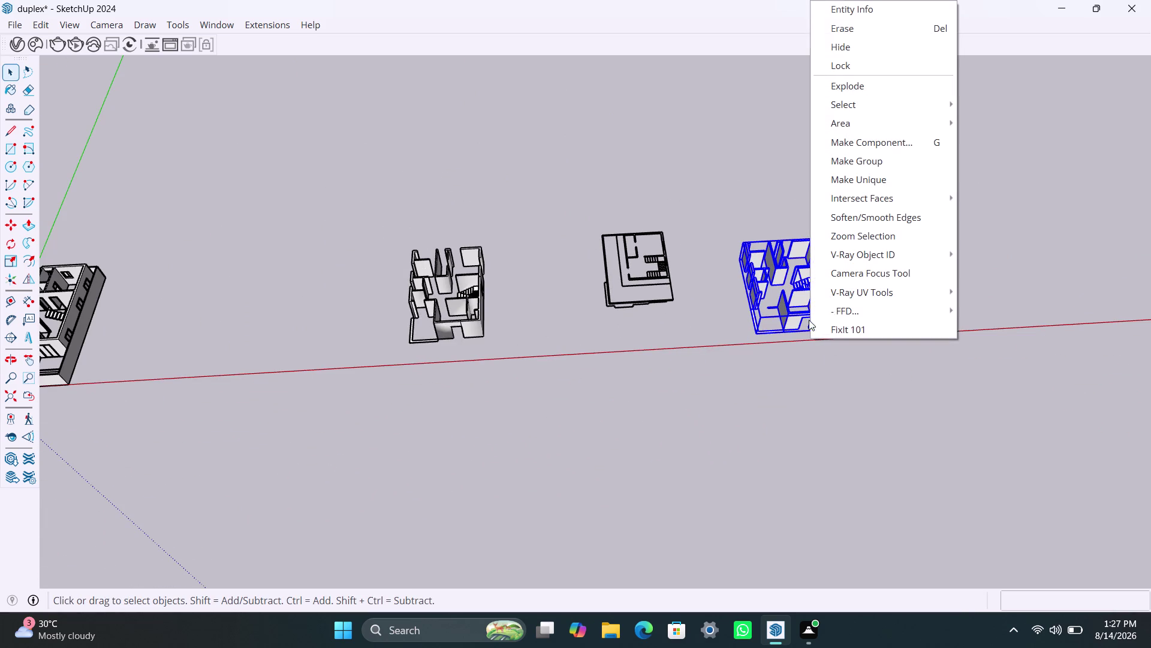
click(760, 323)
key(ctrl+z)
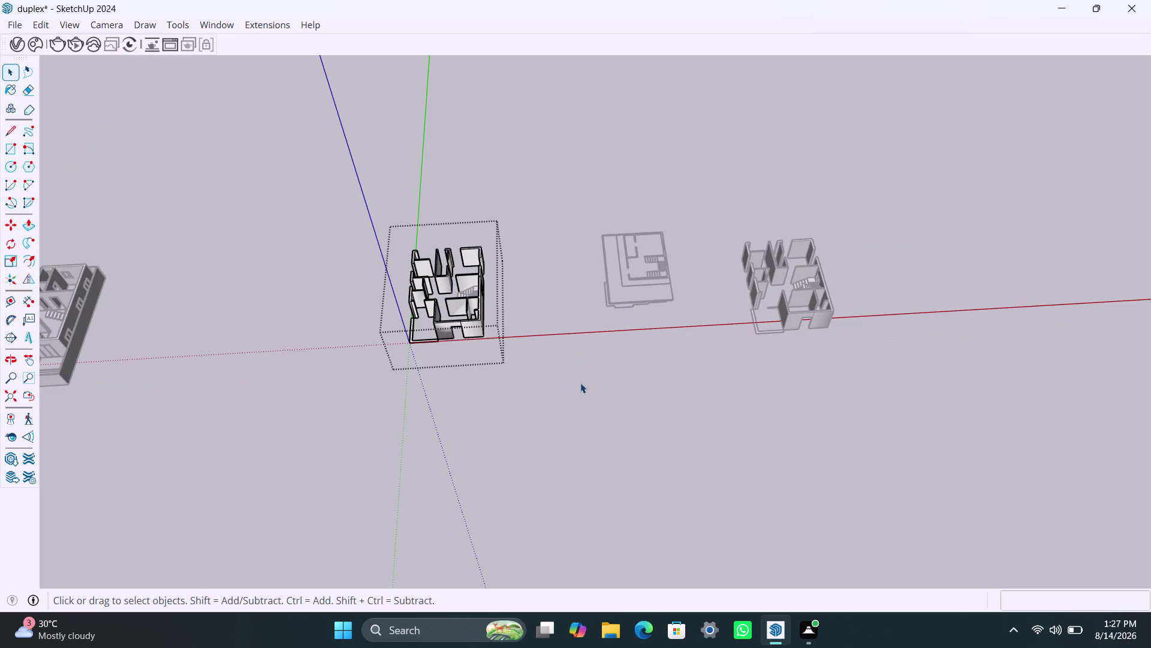
key(ctrl+z)
key(ctrl+z)
key(ctrl+z)
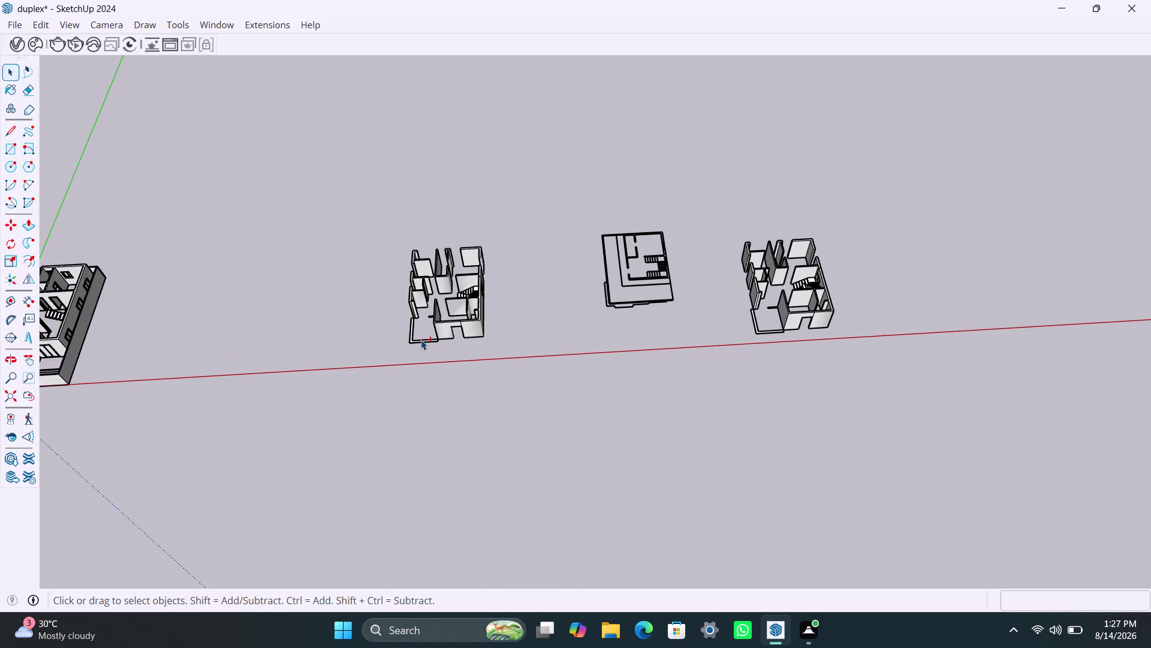
key(ctrl+z)
click(574, 324)
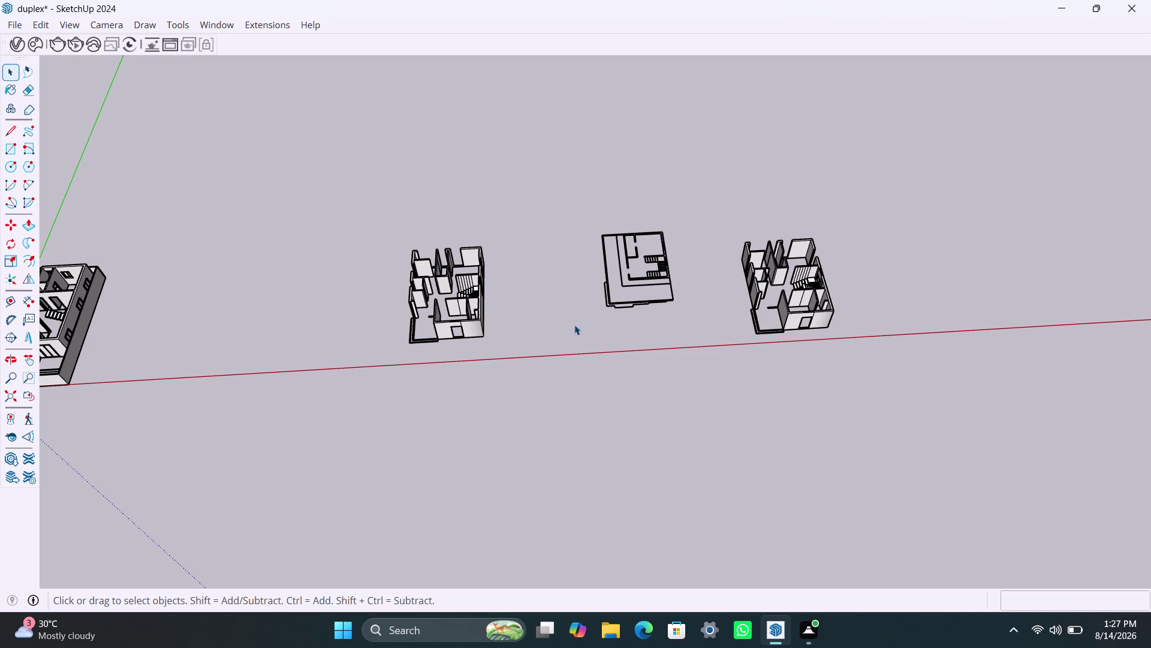
drag(734, 218, 874, 352)
Make the rightmost house model copy independent of the others.
right_click(847, 313)
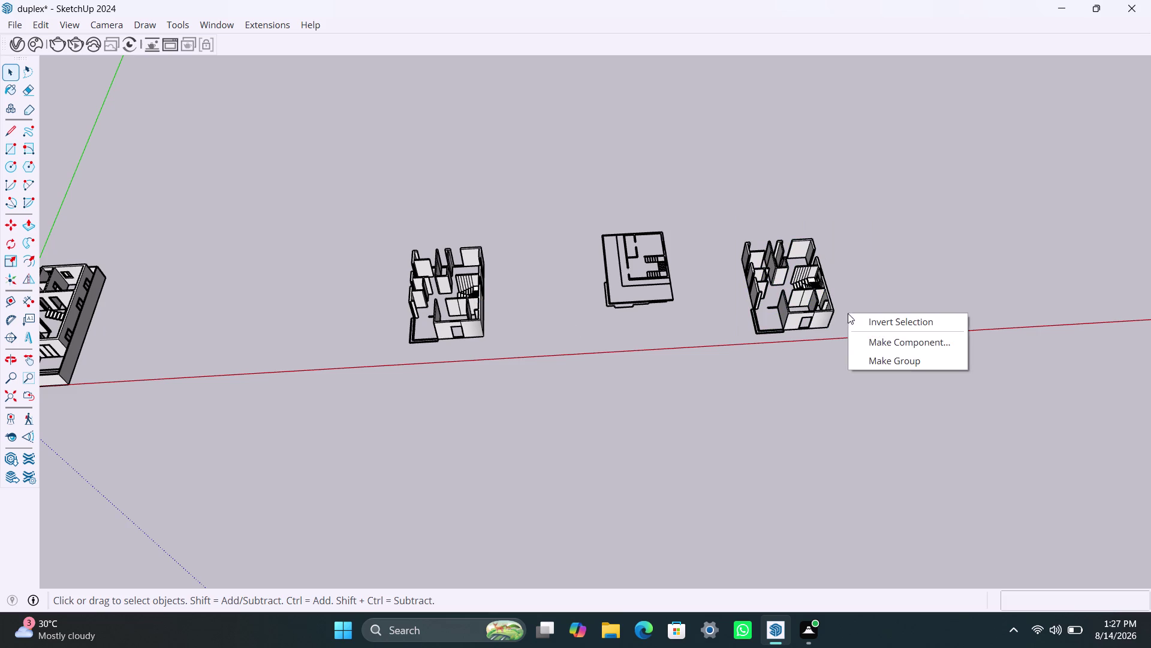
drag(696, 217, 835, 355)
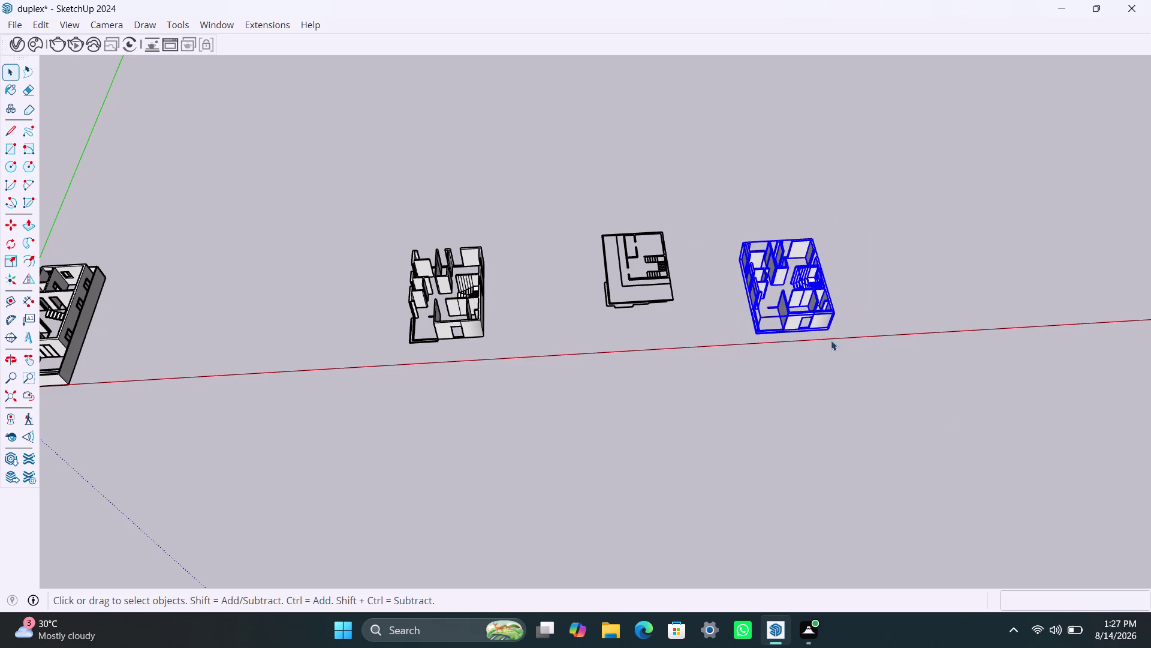
right_click(798, 313)
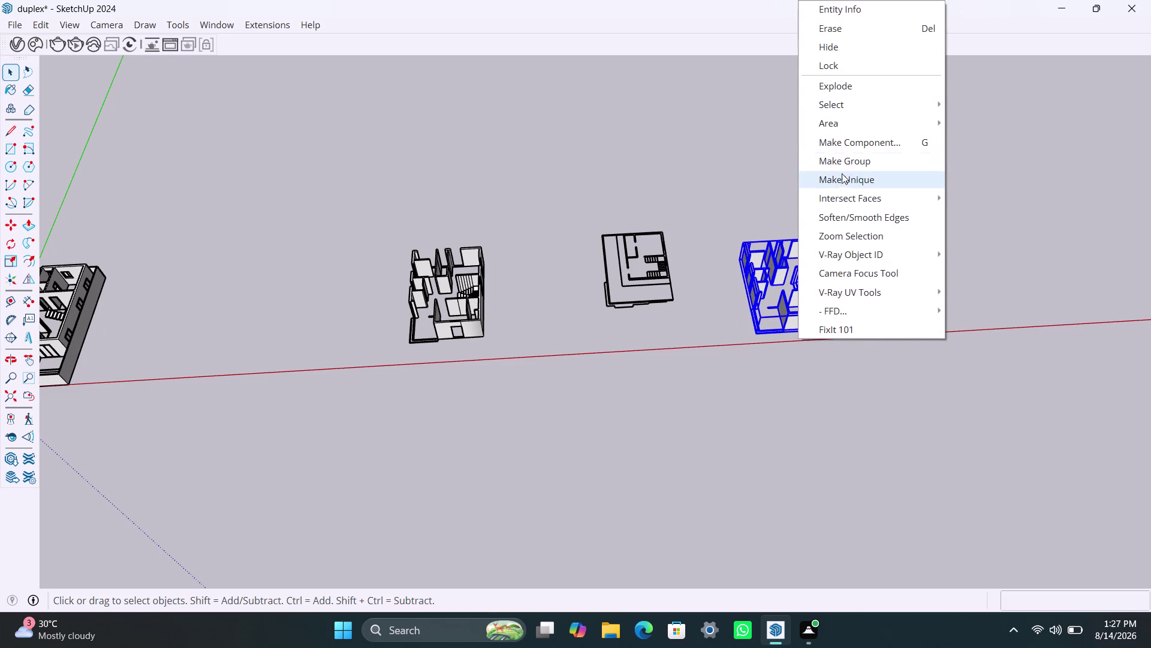
click(842, 91)
click(893, 296)
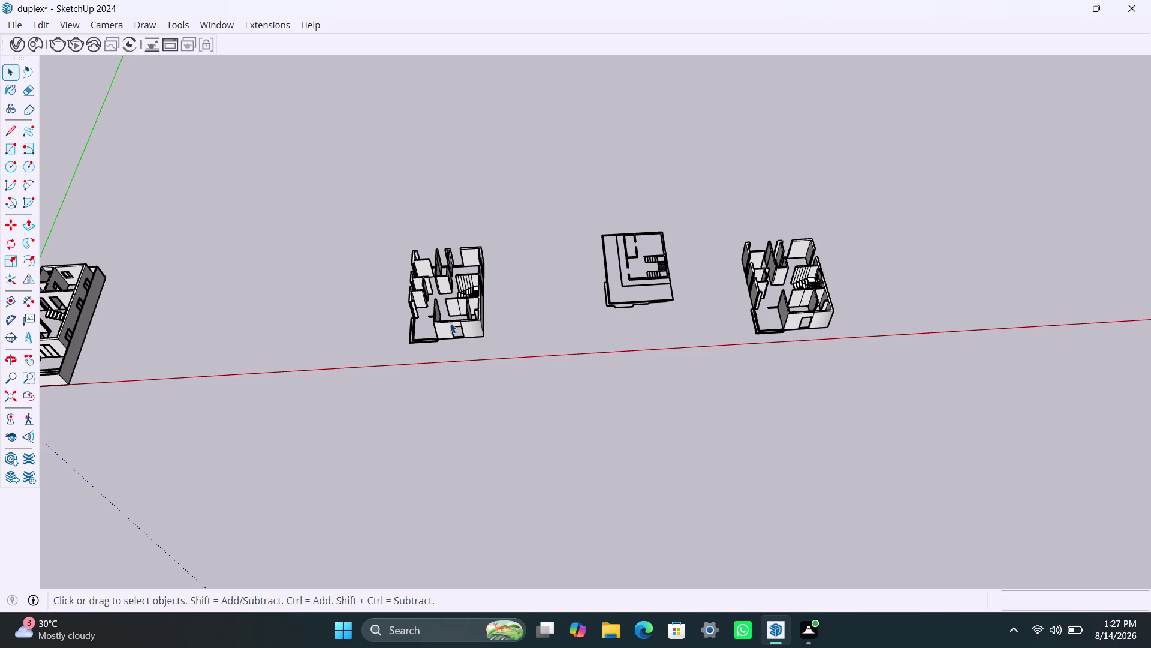
Run FixIt 101 on the other duplex model and dismiss the 429-fix results.
click(454, 317)
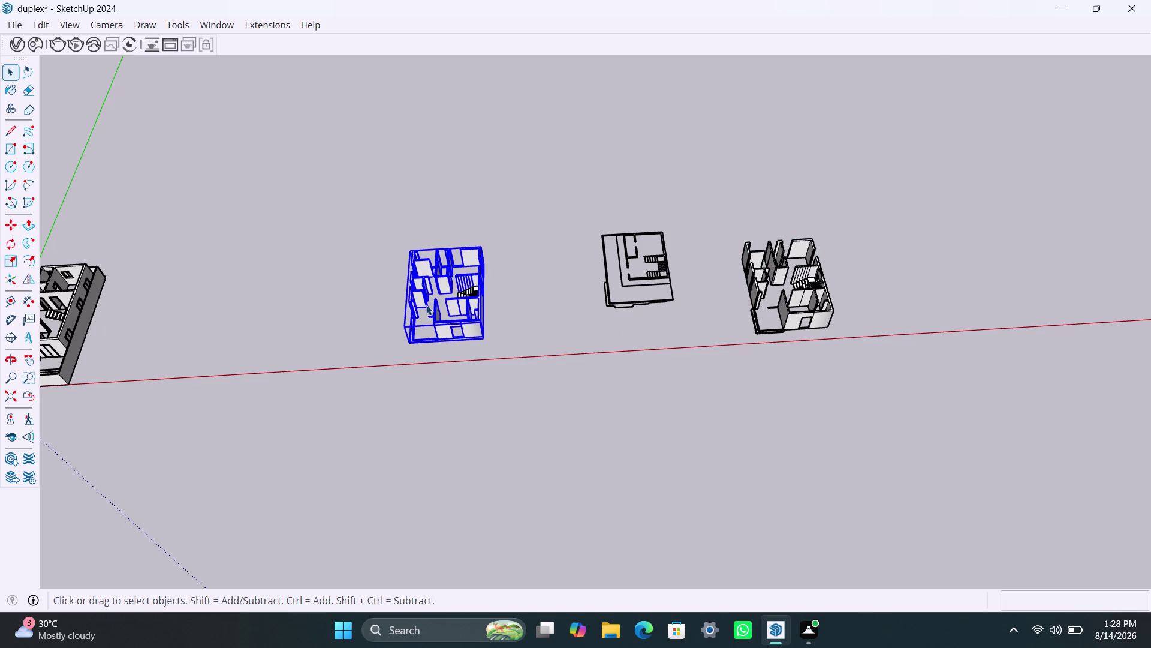
right_click(427, 304)
click(491, 355)
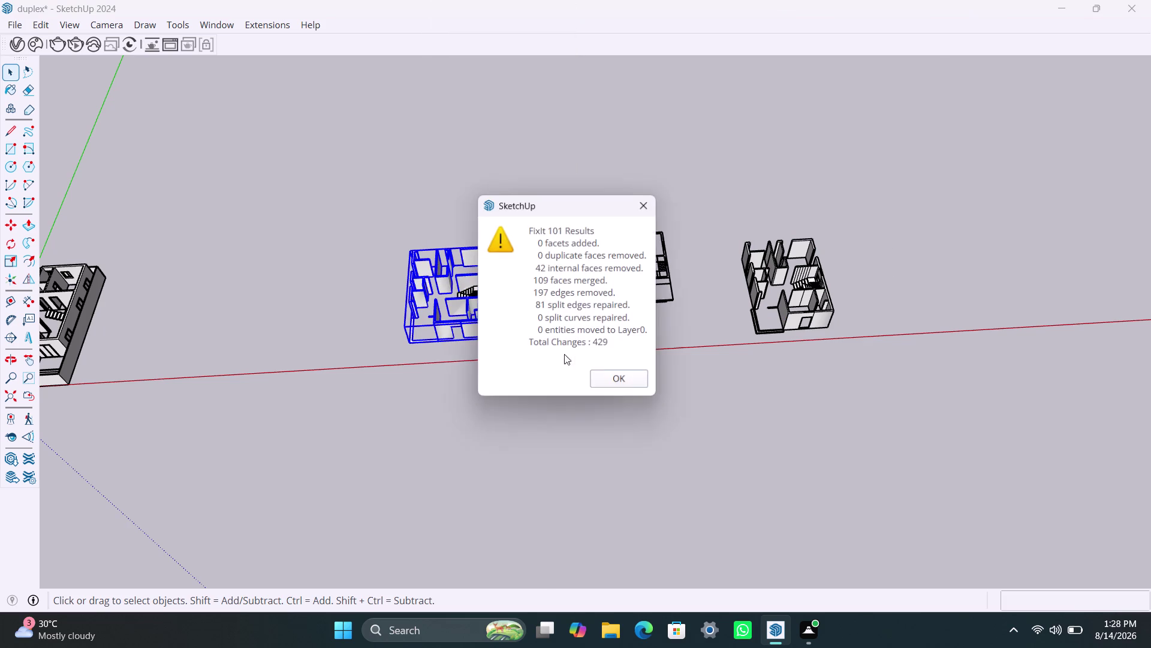
click(625, 380)
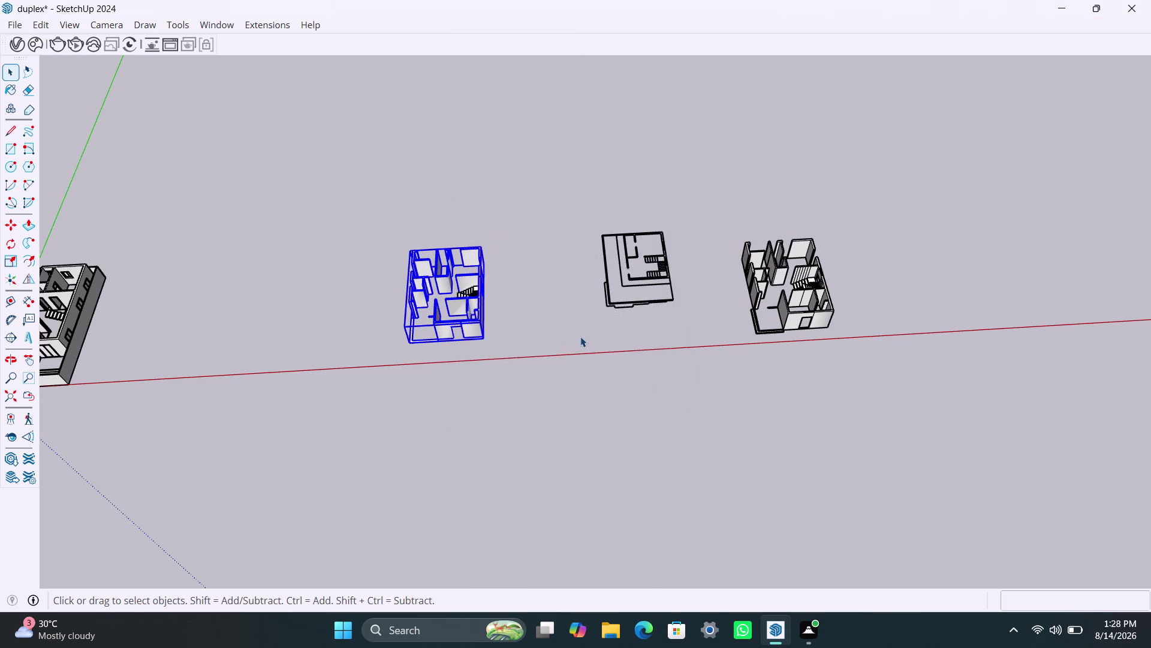
click(580, 336)
scroll(up, 3)
Move the view in to the low wall stub on the walled duplex model.
middle_drag(787, 306, 778, 345)
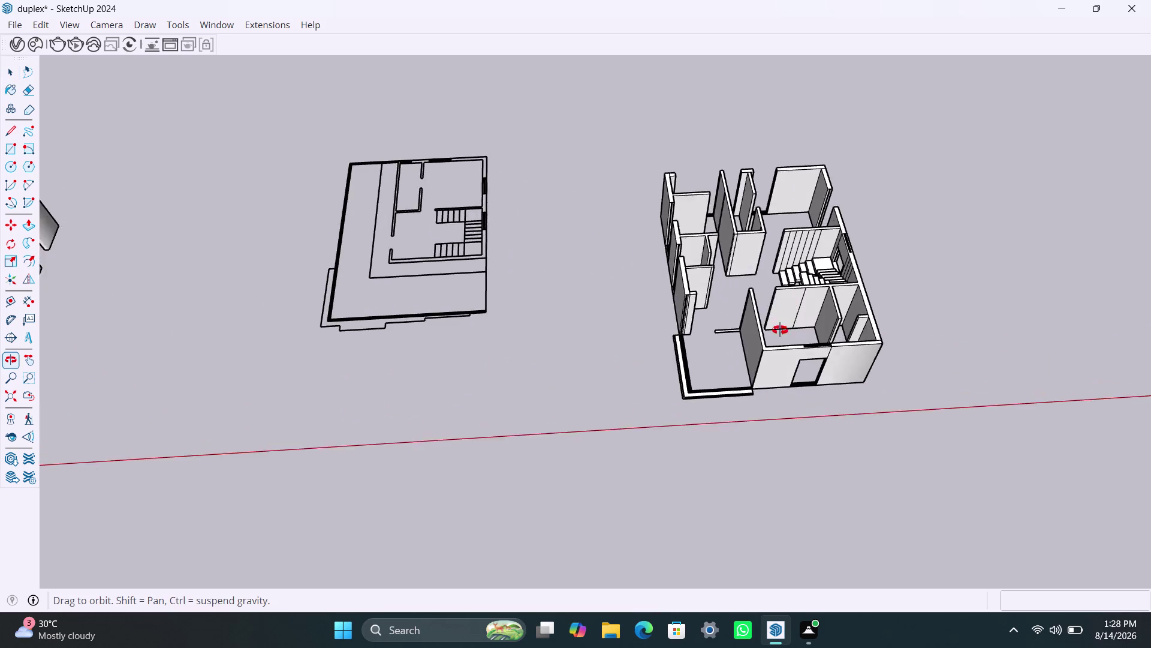
middle_drag(777, 346, 763, 340)
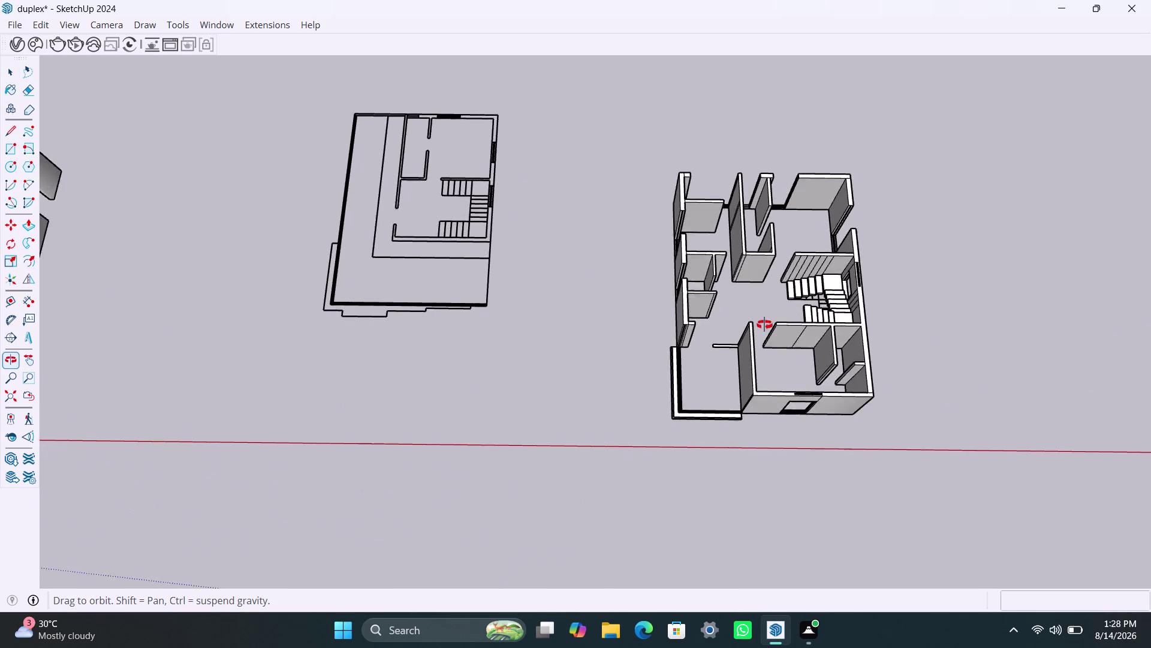
middle_drag(764, 339, 822, 297)
scroll(down, 3)
scroll(up, 3)
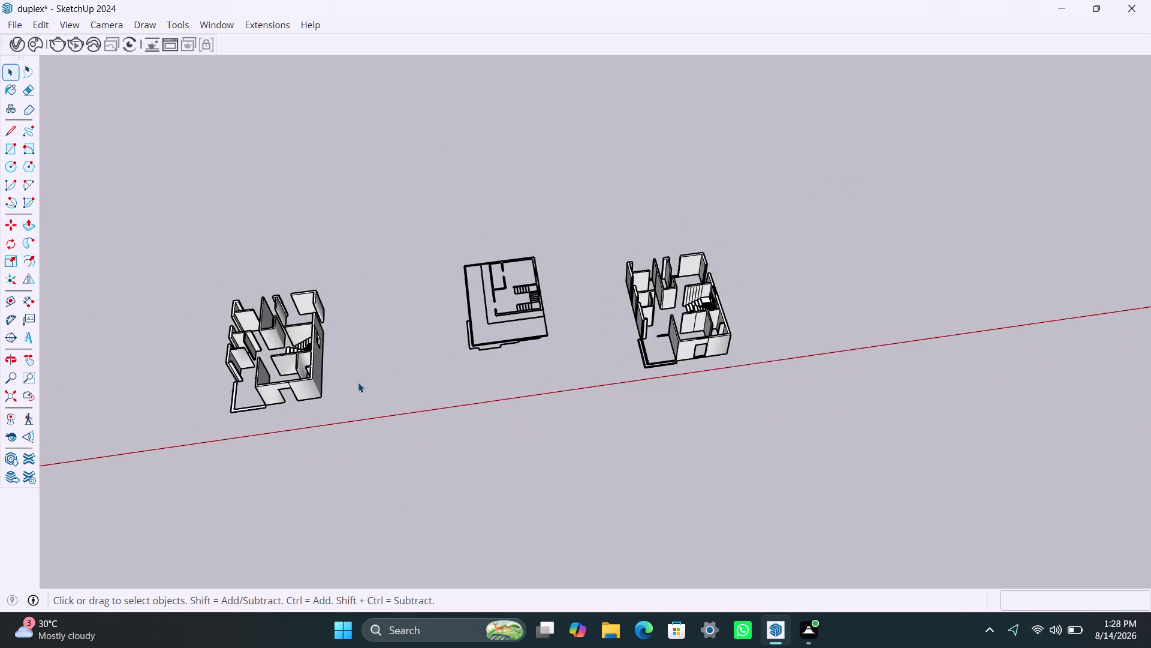
scroll(up, 3)
middle_drag(358, 382, 598, 361)
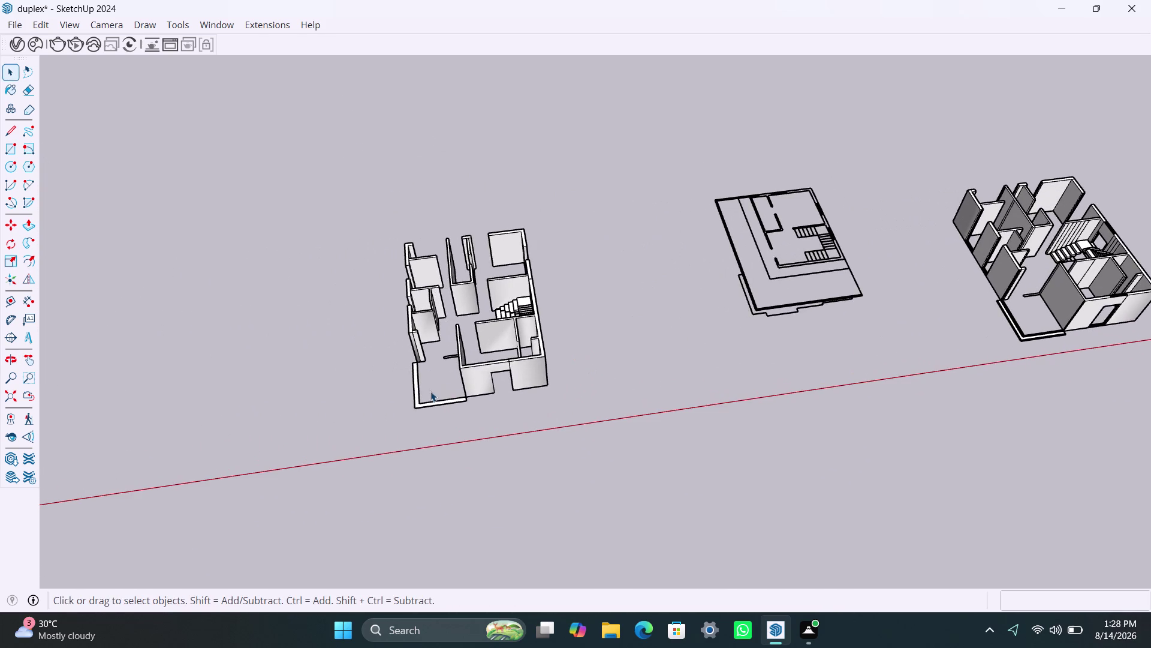
scroll(up, 3)
Select the stub geometry and draw a closing edge across its end at the wall.
click(558, 371)
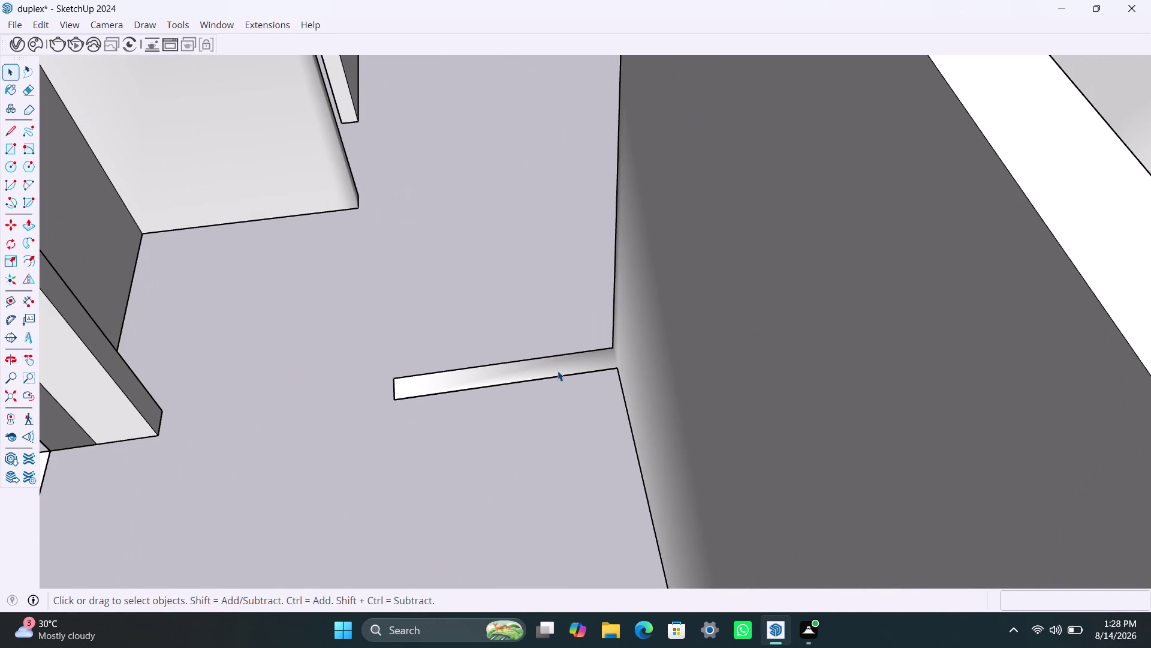
double_click(557, 366)
click(564, 363)
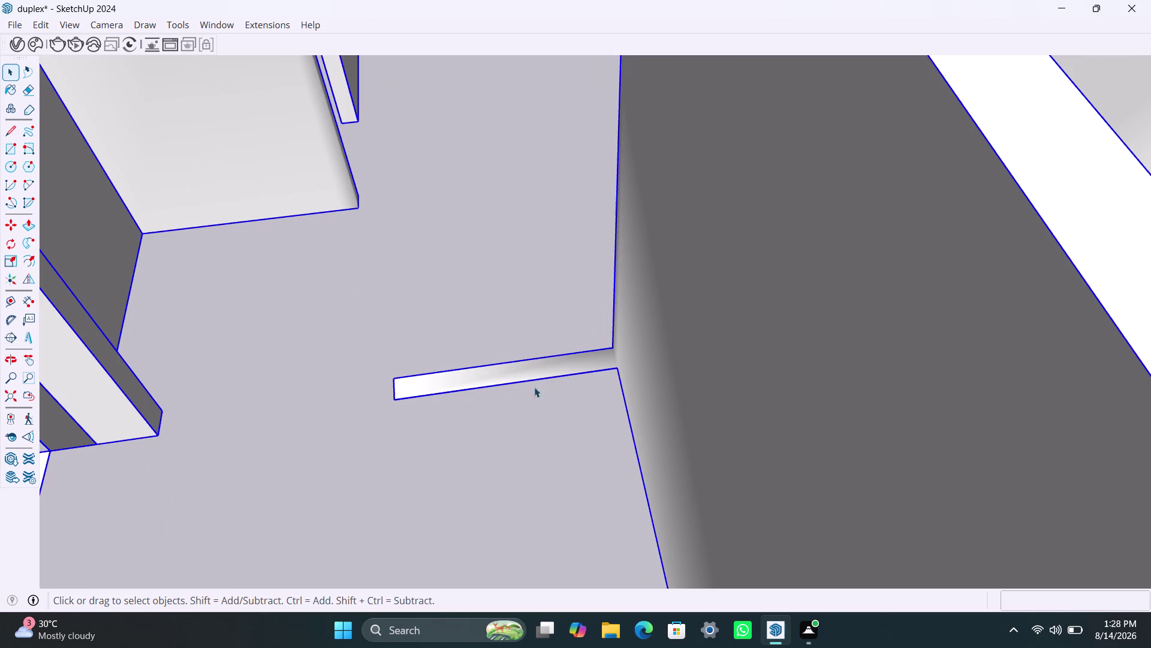
triple_click(577, 369)
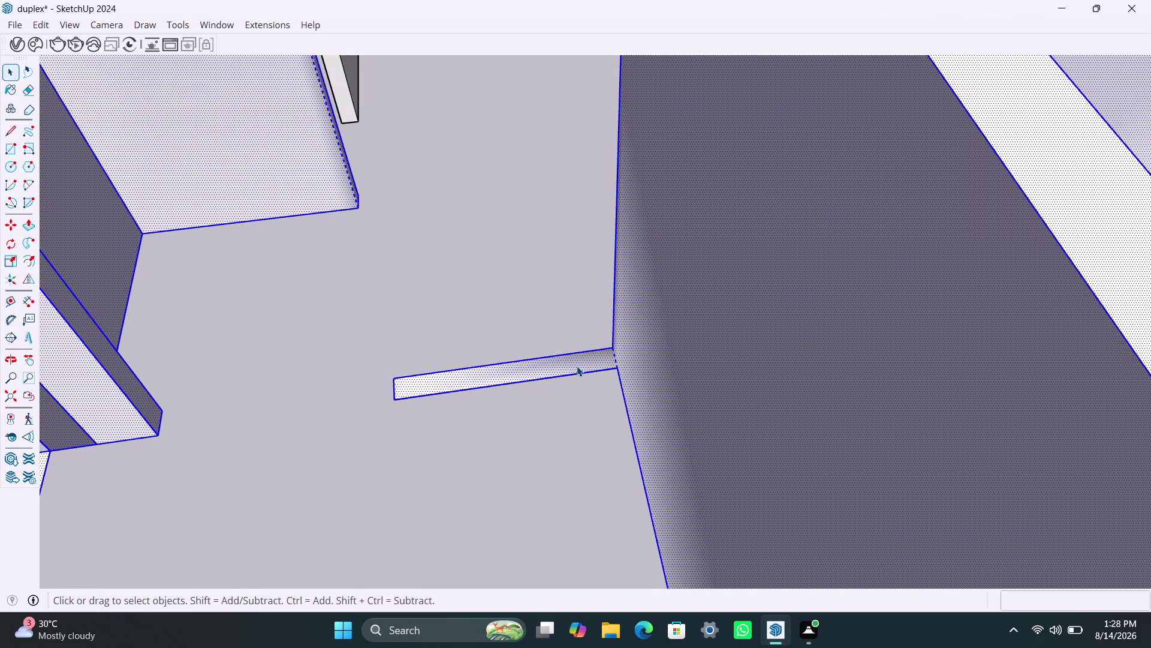
key(l)
click(619, 367)
click(616, 351)
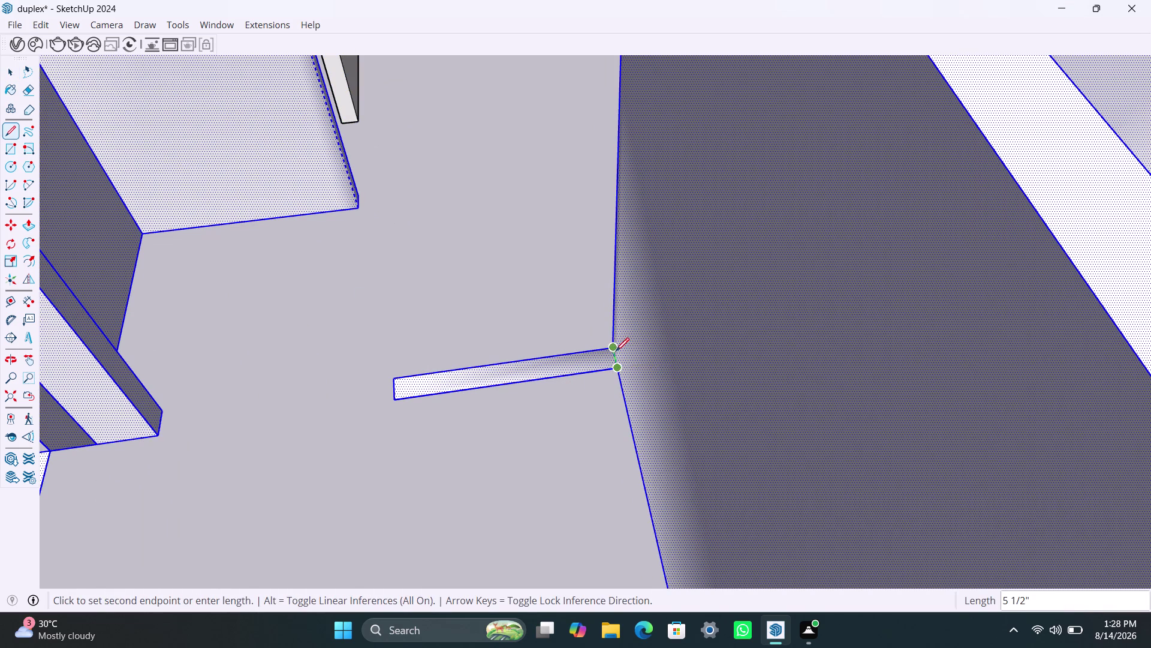
key(space)
click(581, 364)
Push/Pull the stub face up to the 10' 6" wall height.
key(p)
click(581, 364)
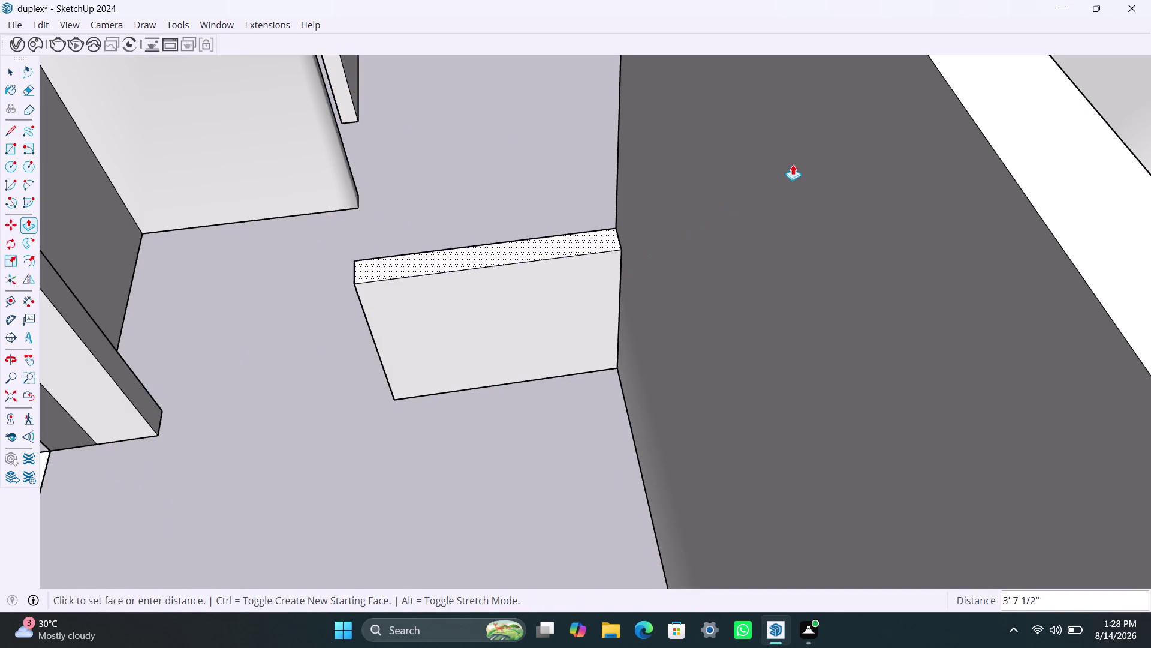
click(1018, 124)
scroll(down, 3)
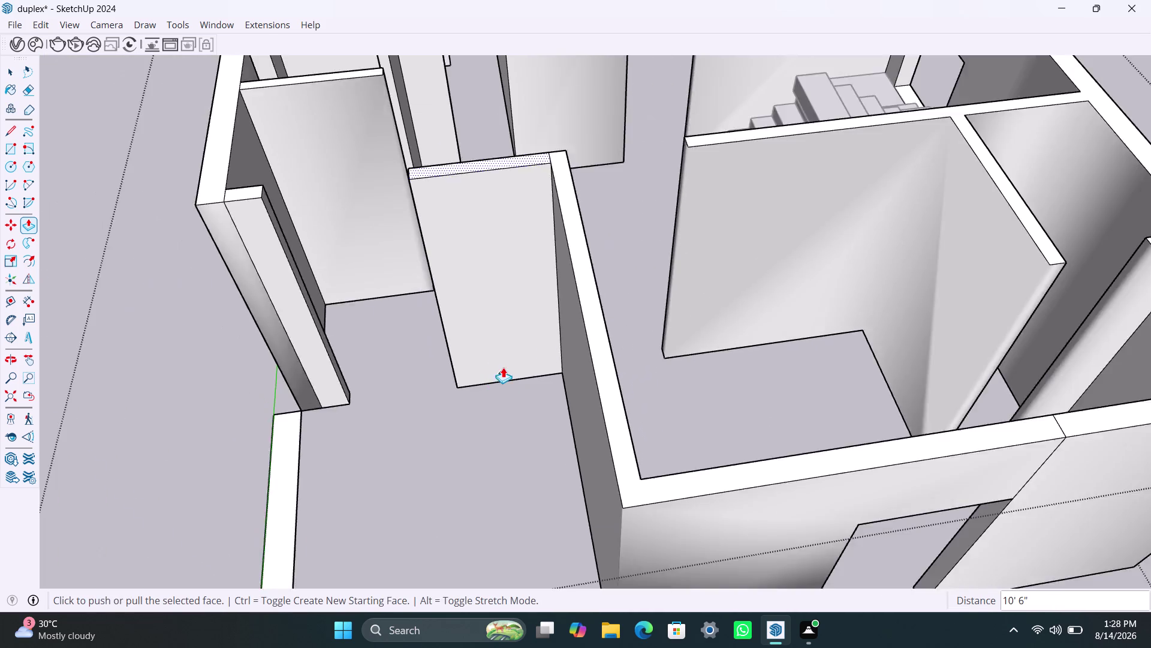
scroll(down, 3)
key(space)
scroll(up, 3)
scroll(down, 3)
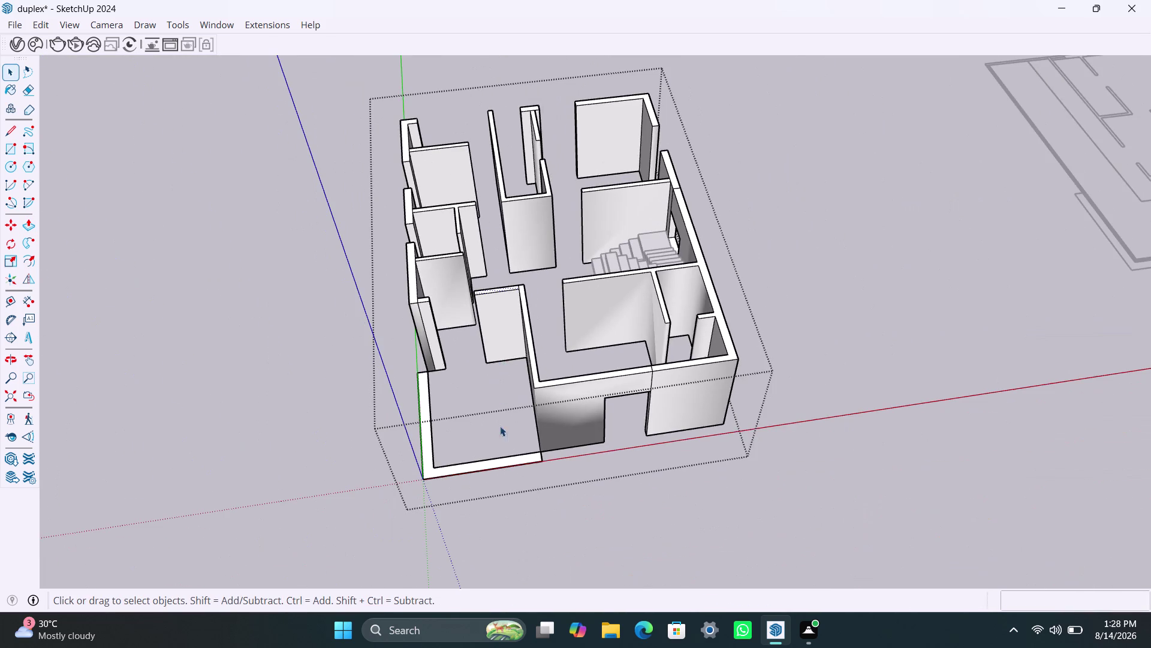
key(space)
scroll(down, 3)
scroll(down, 3)
middle_drag(595, 426, 583, 430)
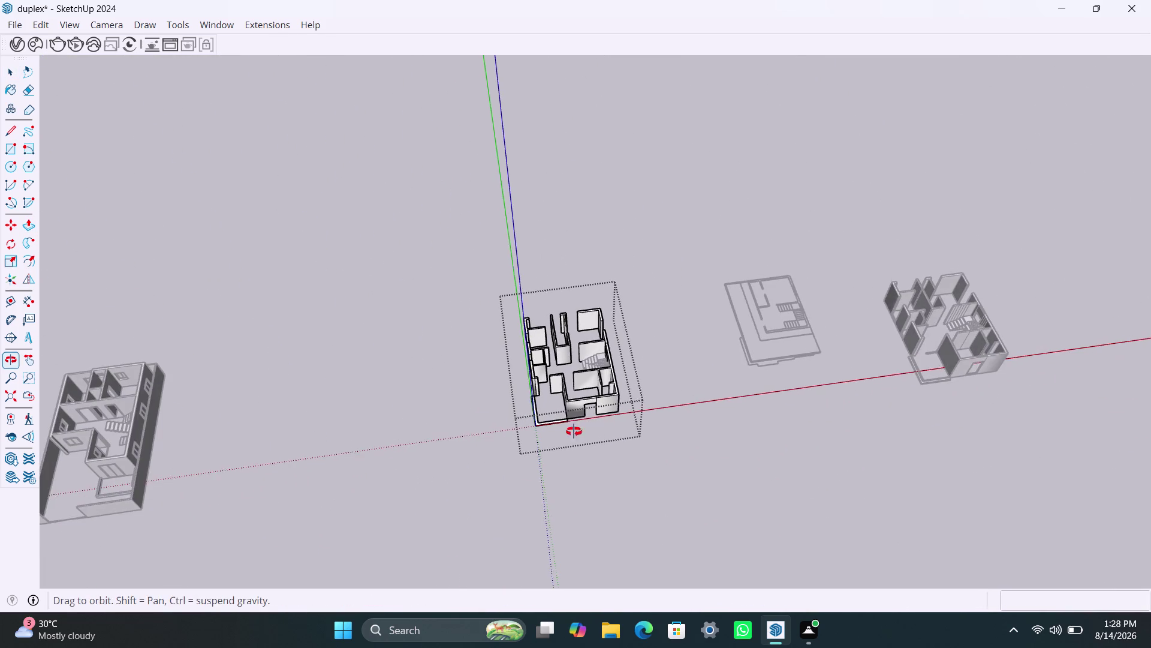
middle_drag(583, 430, 552, 433)
key(space)
click(672, 432)
scroll(up, 3)
scroll(up, 3)
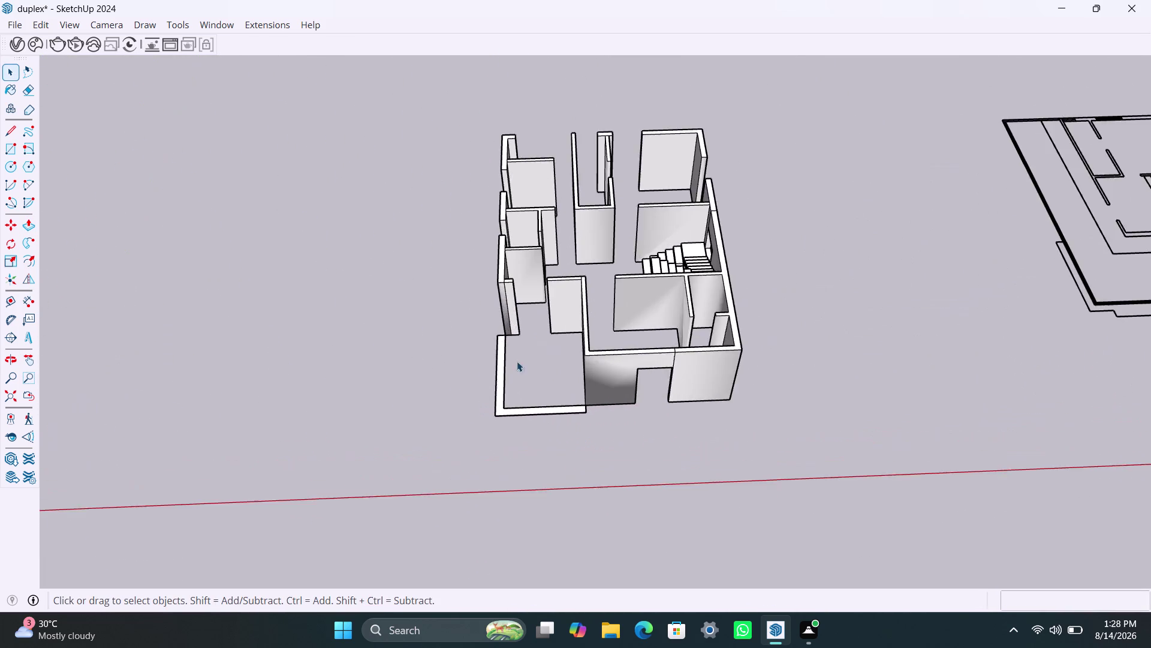
scroll(up, 3)
scroll(down, 3)
scroll(up, 3)
middle_drag(659, 410, 549, 379)
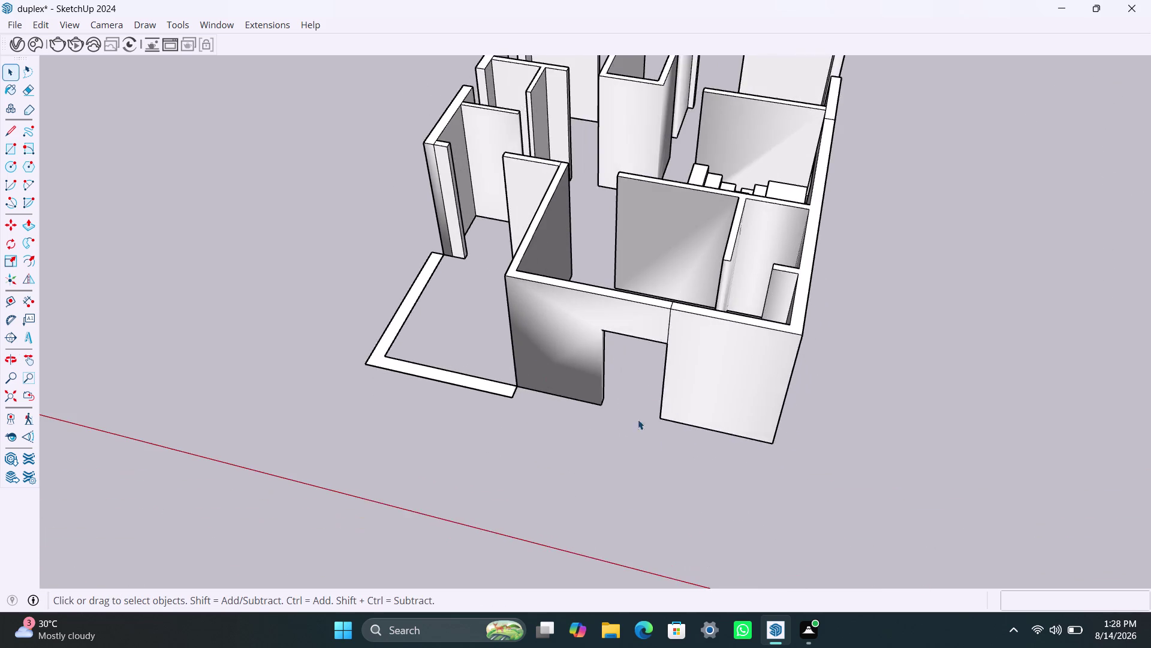
scroll(down, 3)
scroll(down, 3)
scroll(down, 3)
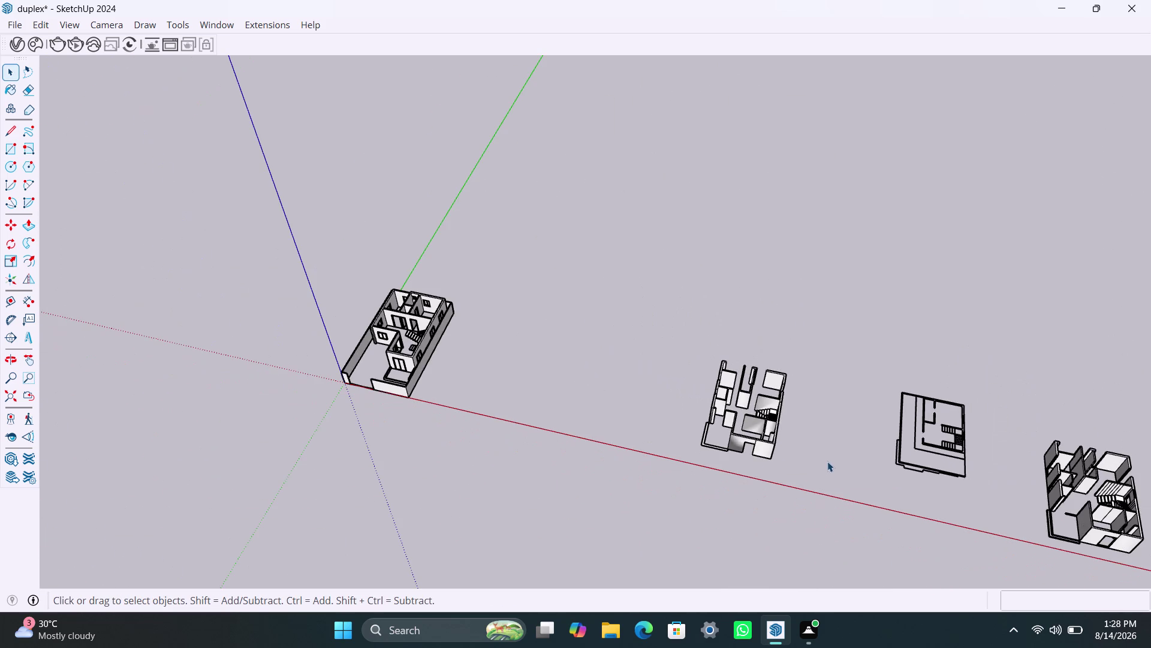
scroll(up, 3)
scroll(up, 3)
middle_drag(724, 433, 541, 426)
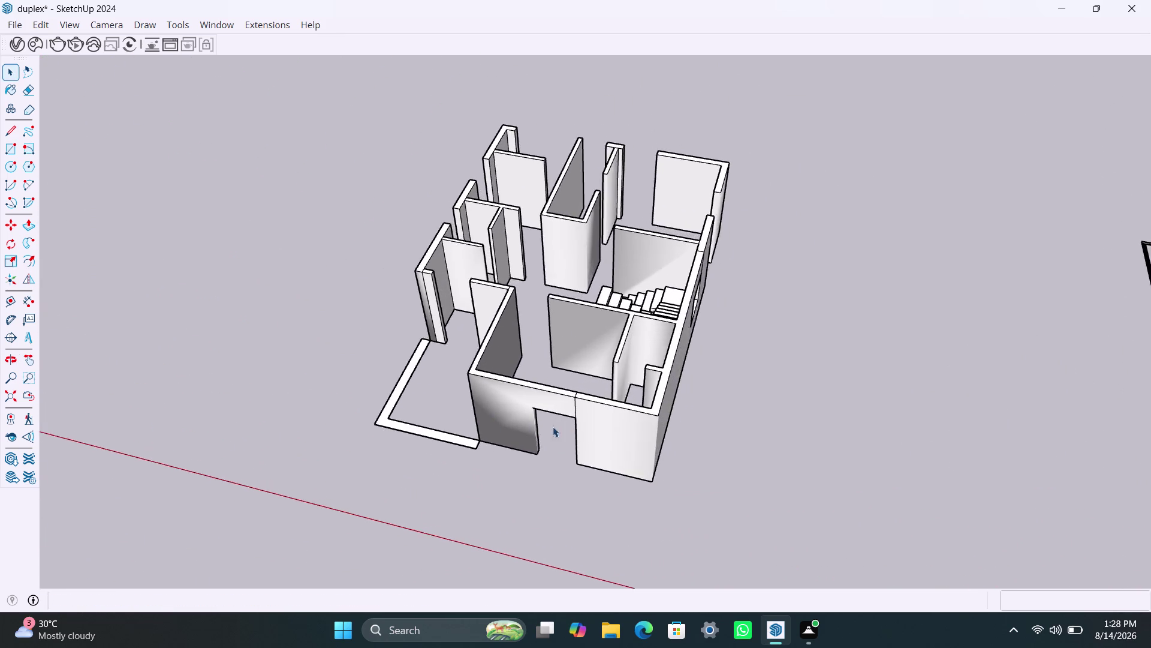
scroll(up, 3)
scroll(up, 3)
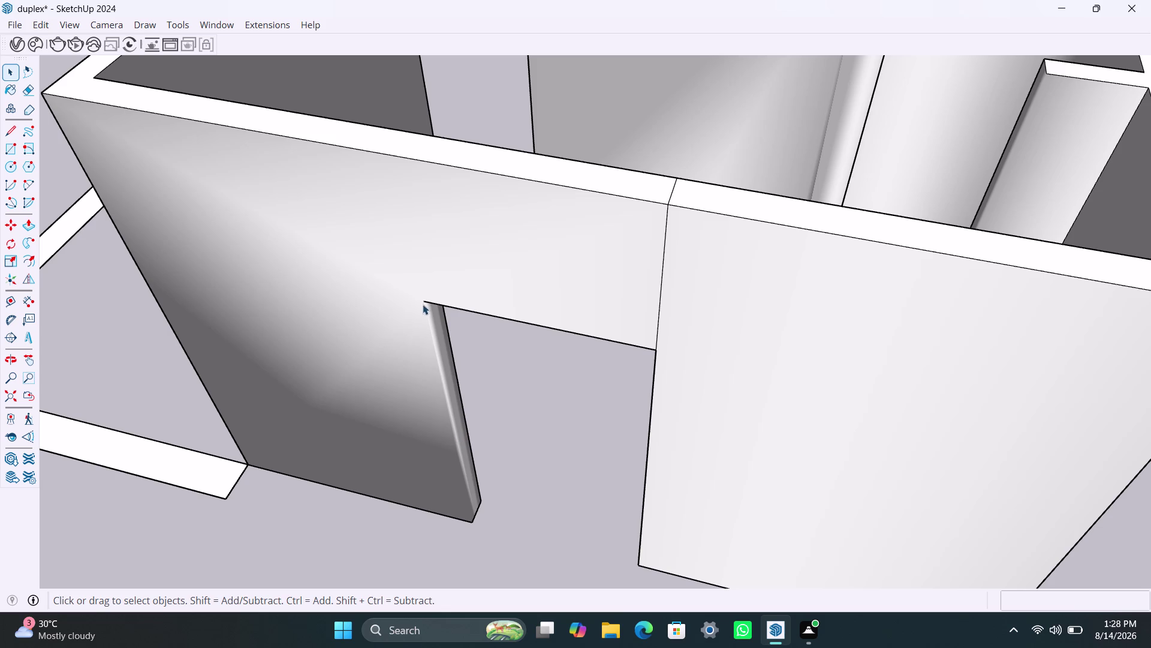
click(630, 281)
double_click(623, 297)
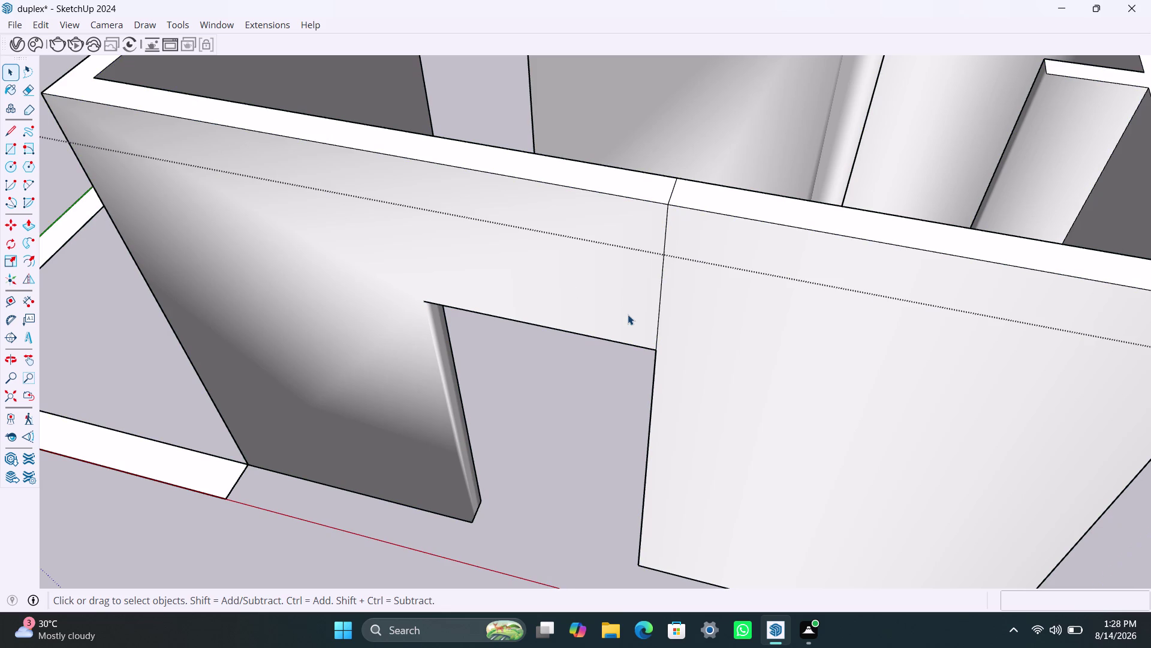
double_click(627, 314)
scroll(down, 3)
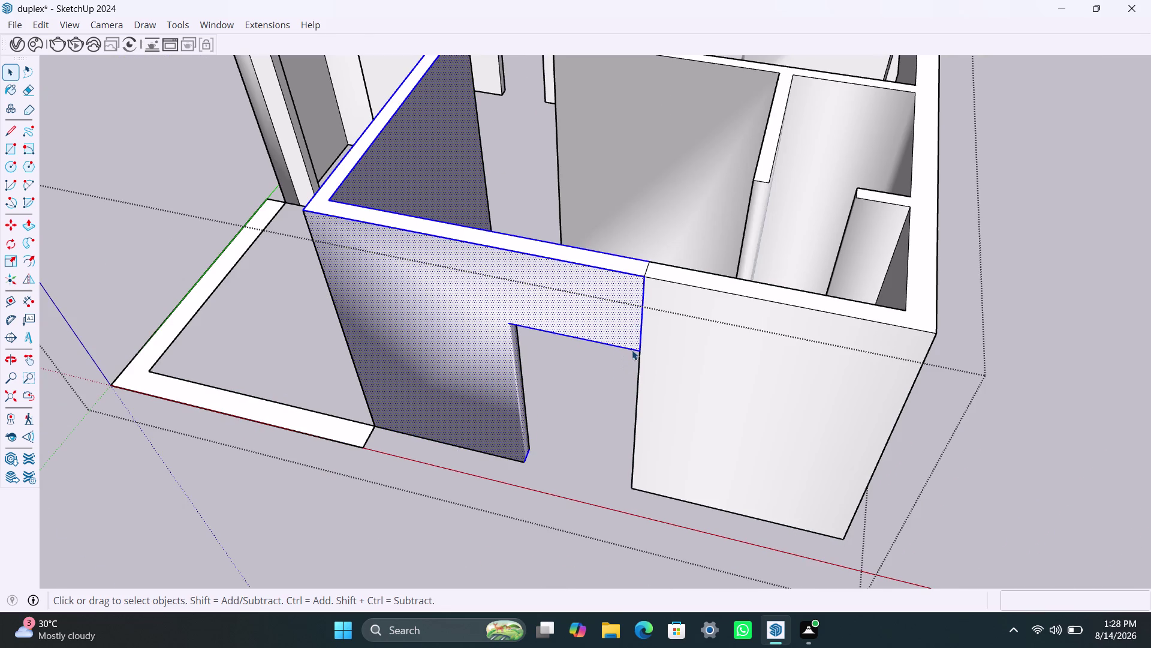
scroll(down, 3)
scroll(down, 3)
scroll(up, 3)
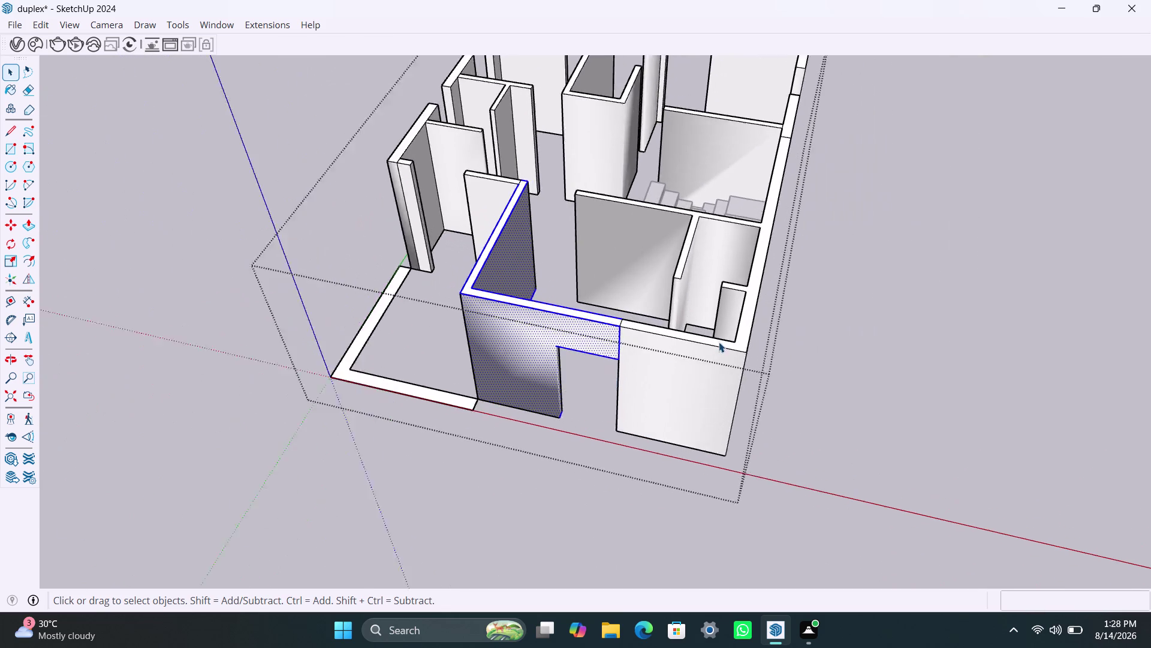
middle_drag(739, 386, 276, 237)
scroll(down, 3)
scroll(up, 3)
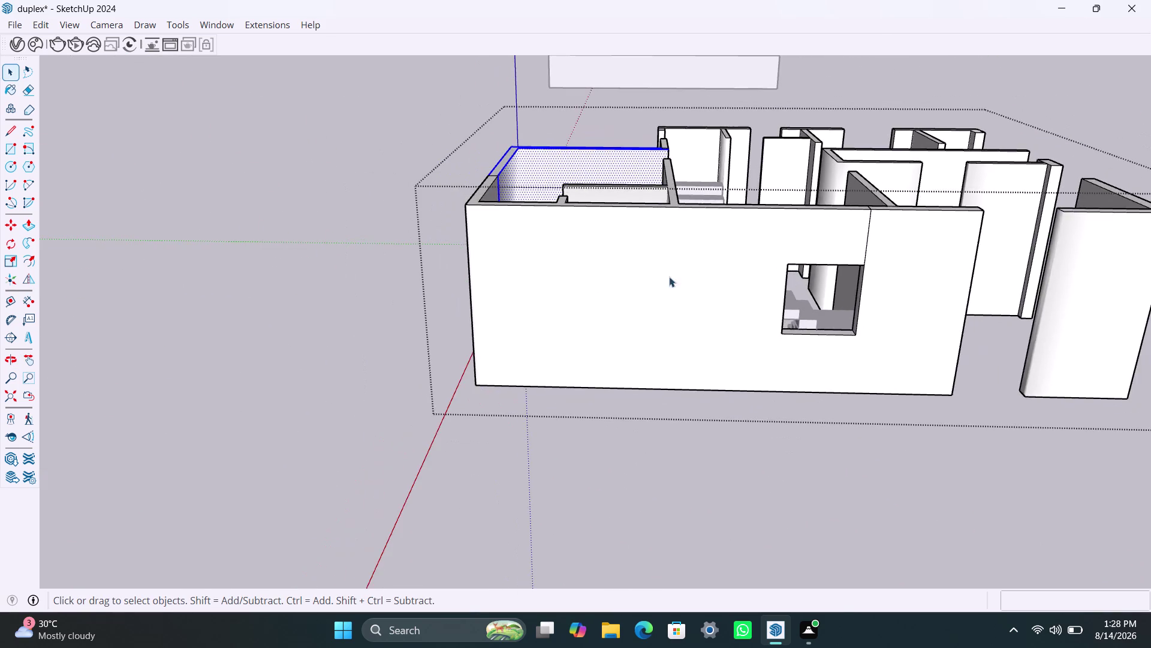
scroll(up, 3)
scroll(down, 3)
middle_drag(450, 320, 860, 318)
scroll(up, 3)
middle_drag(496, 373, 495, 374)
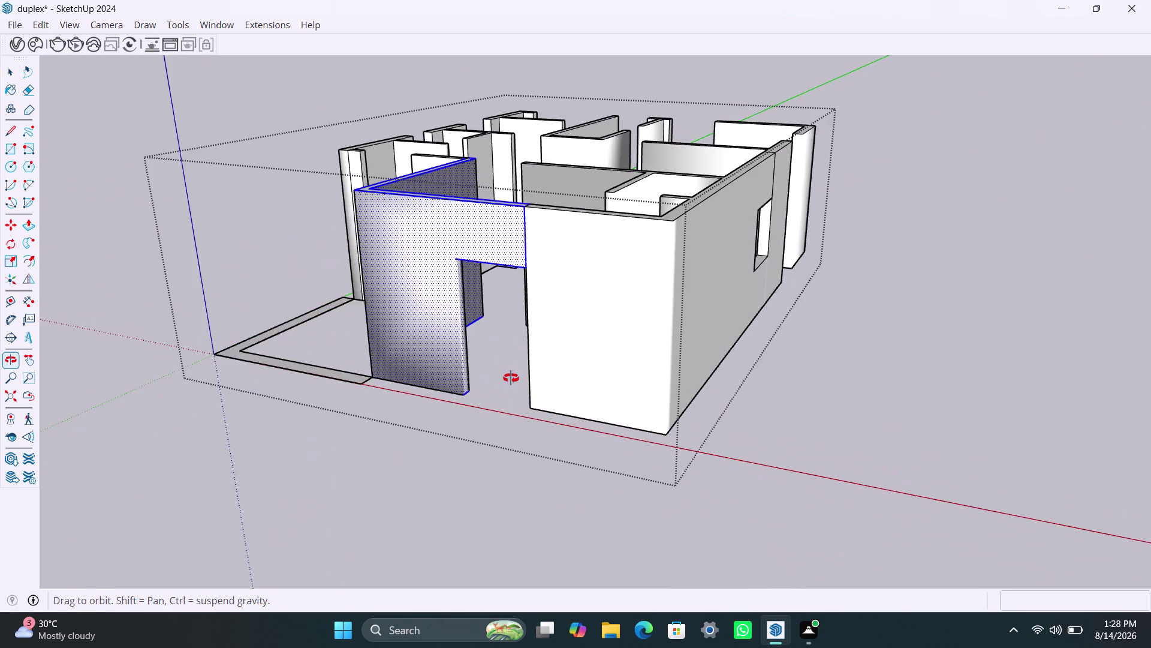
middle_drag(495, 374, 542, 379)
scroll(up, 3)
Start a Move from the doorway jamb's bottom corner, then cancel it.
key(m)
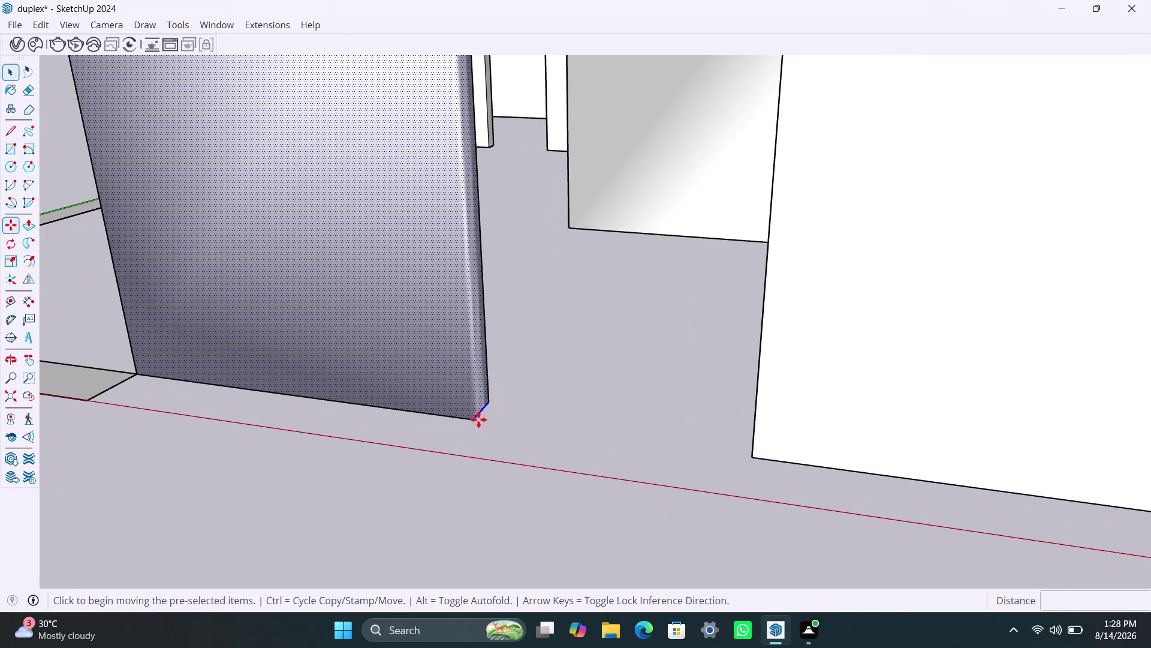
click(474, 421)
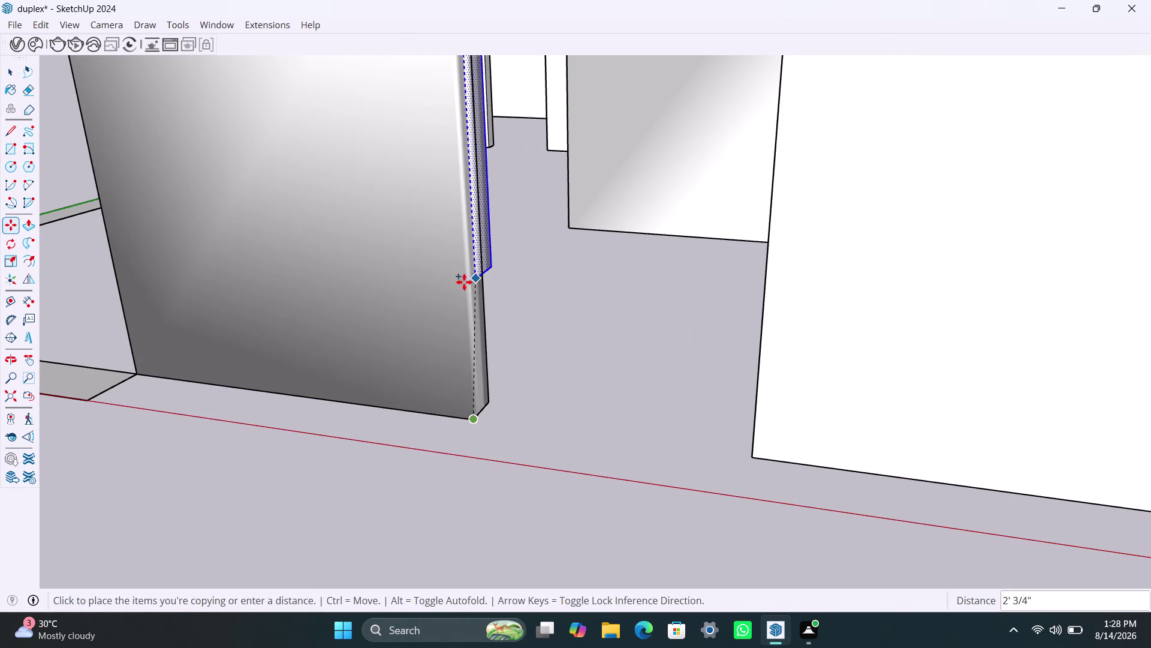
key(Escape)
key(space)
key(space)
key(space)
key(space)
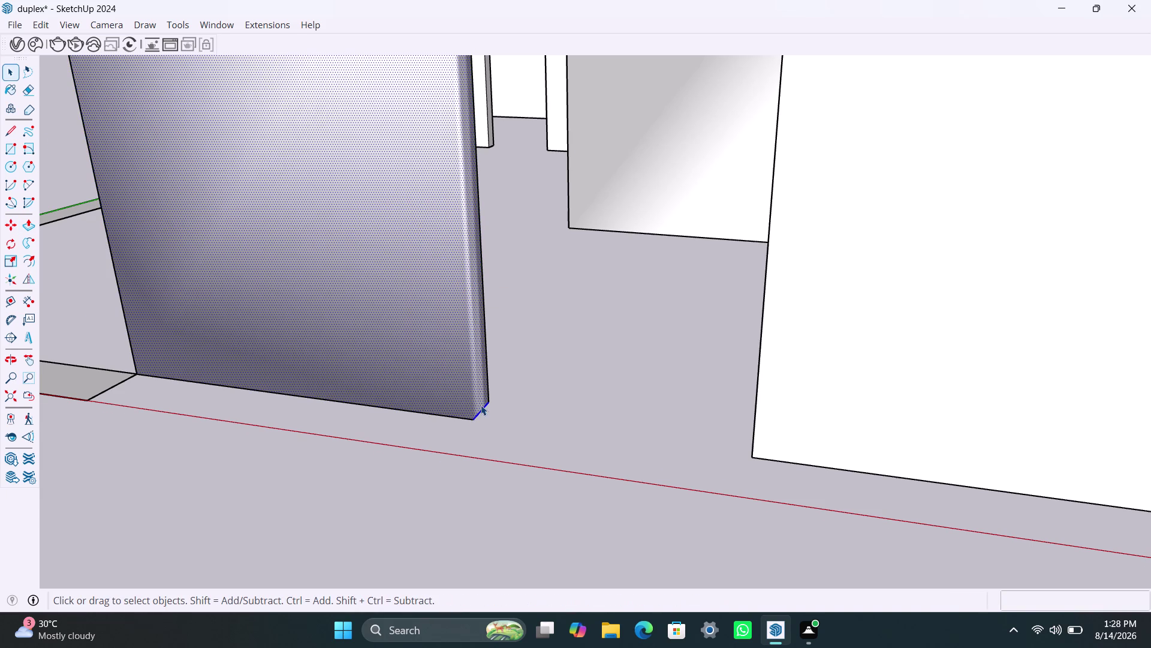
scroll(up, 3)
Select the jamb's short bottom edge and its end edge.
click(485, 413)
click(485, 414)
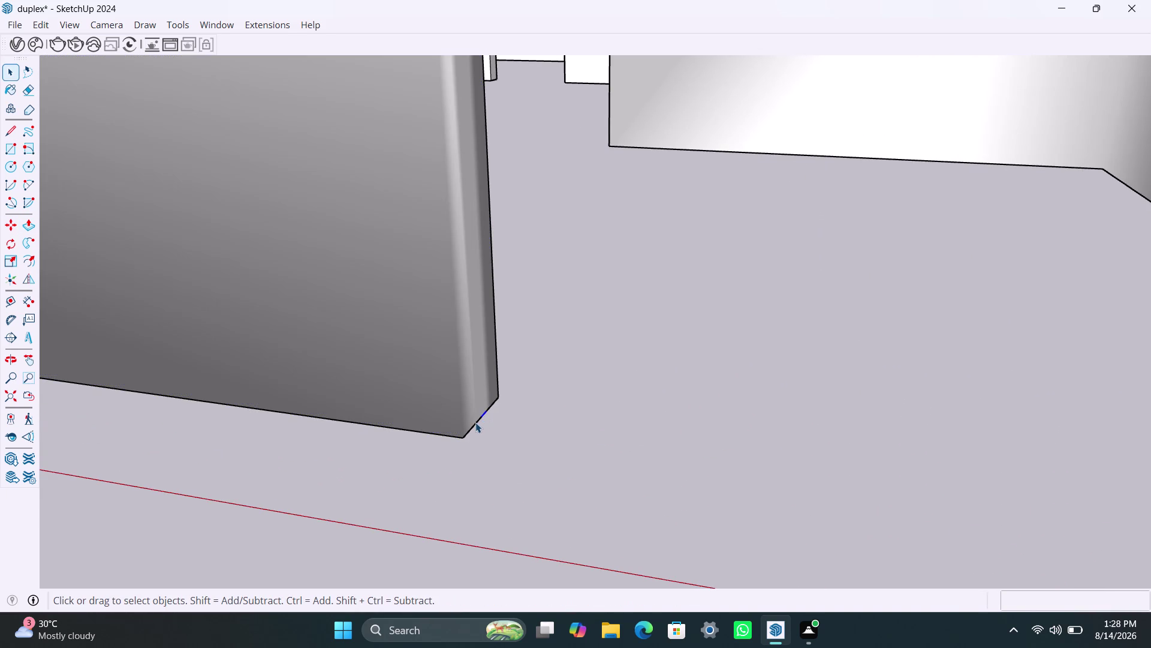
click(475, 422)
click(469, 431)
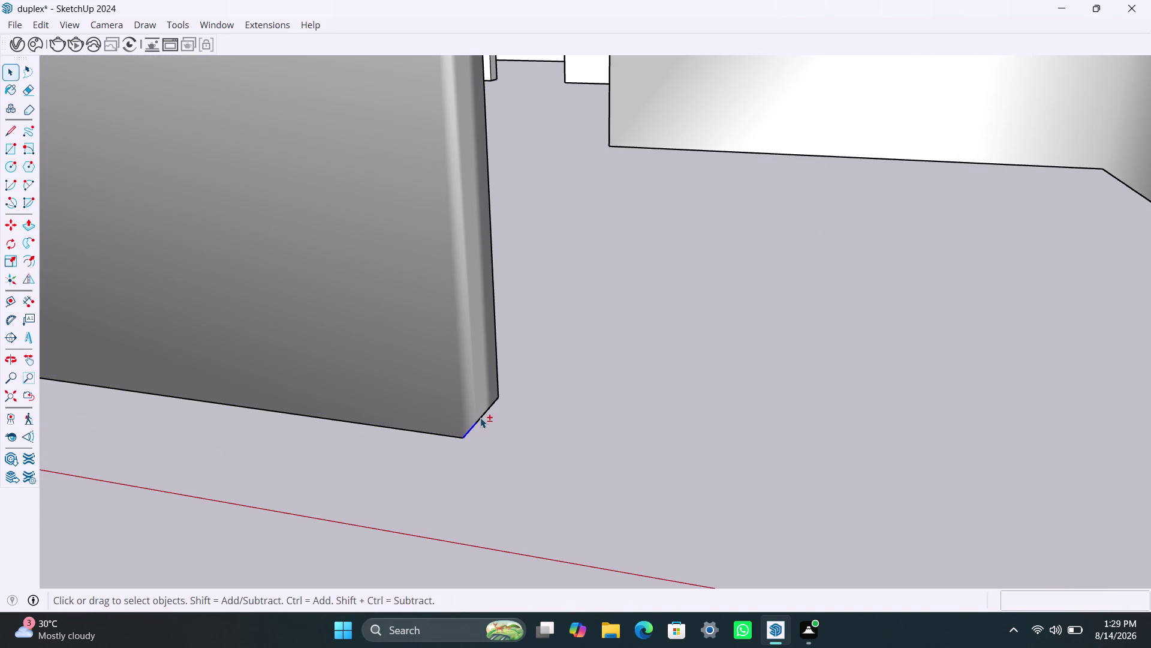
click(481, 417)
click(478, 419)
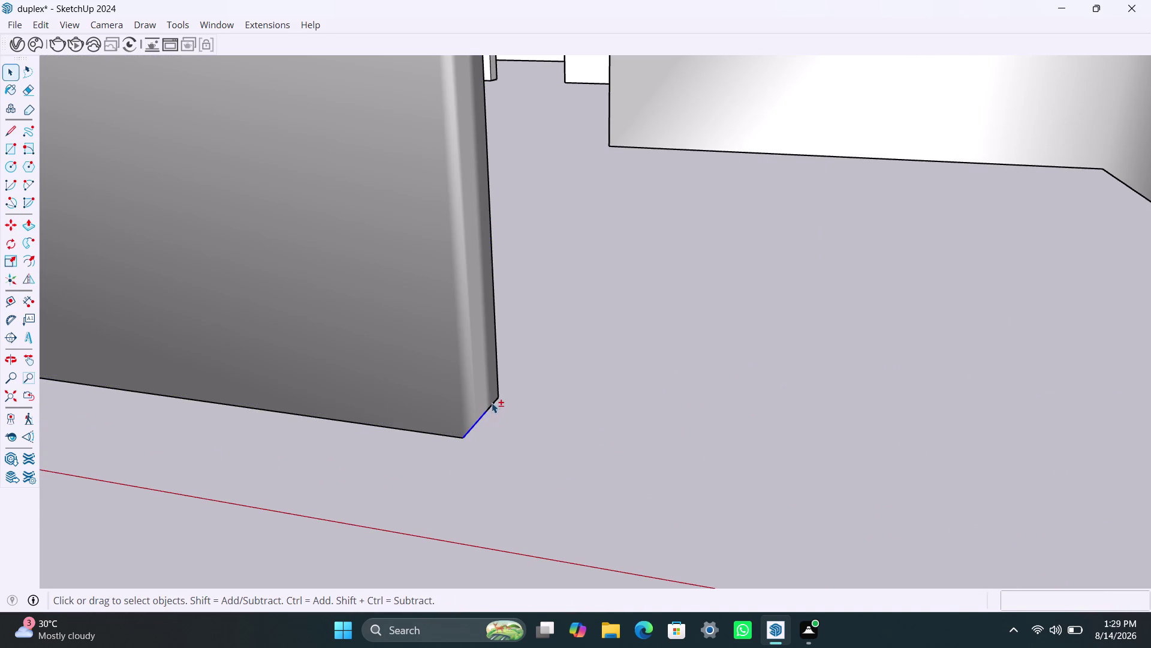
click(492, 403)
right_click(492, 402)
click(546, 248)
Copy the selected jamb edge 3' upward and orbit out to view the doorway.
key(m)
click(466, 439)
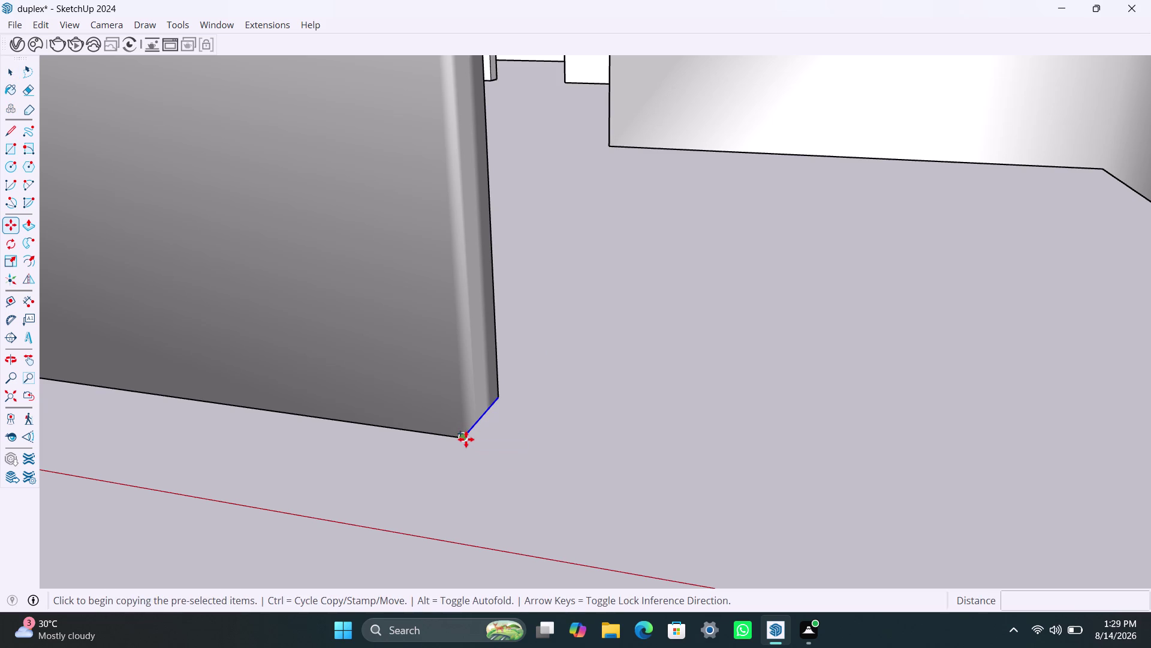
text(3')
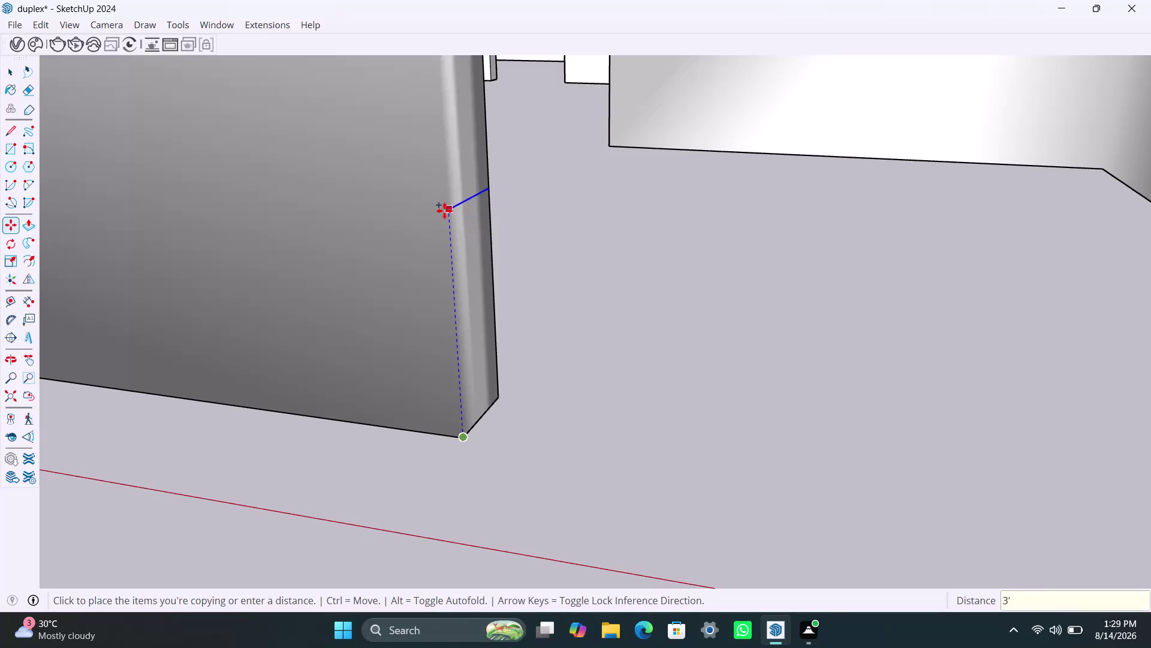
key(Return)
key(space)
scroll(down, 3)
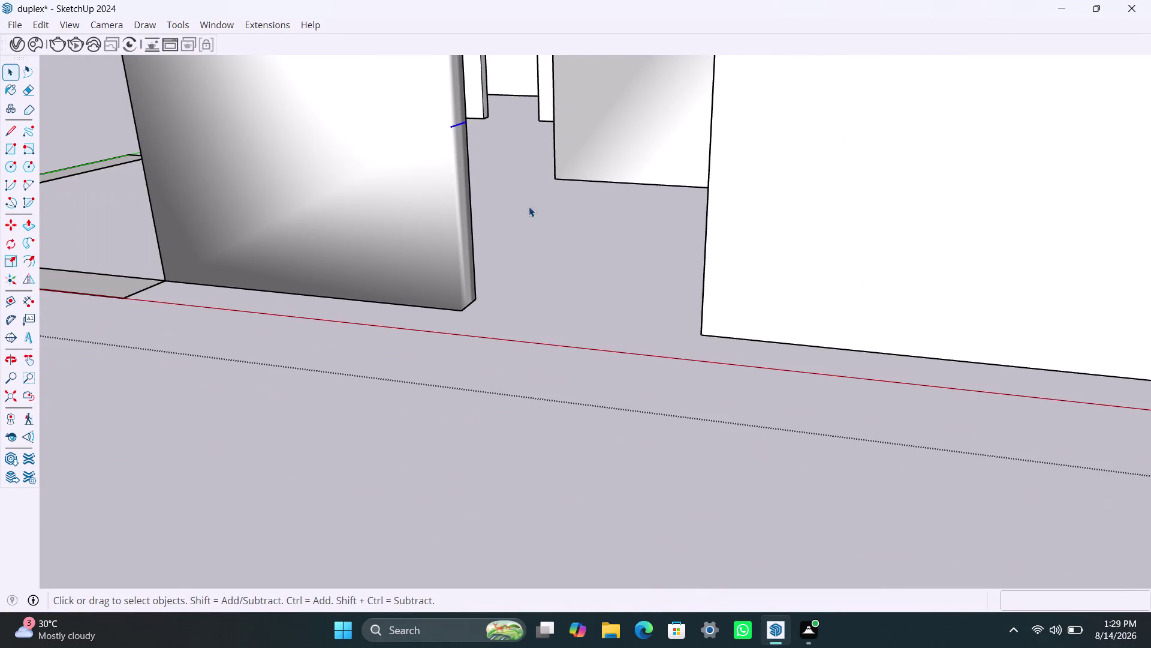
scroll(down, 3)
scroll(down, 3)
middle_drag(516, 189, 402, 290)
scroll(up, 3)
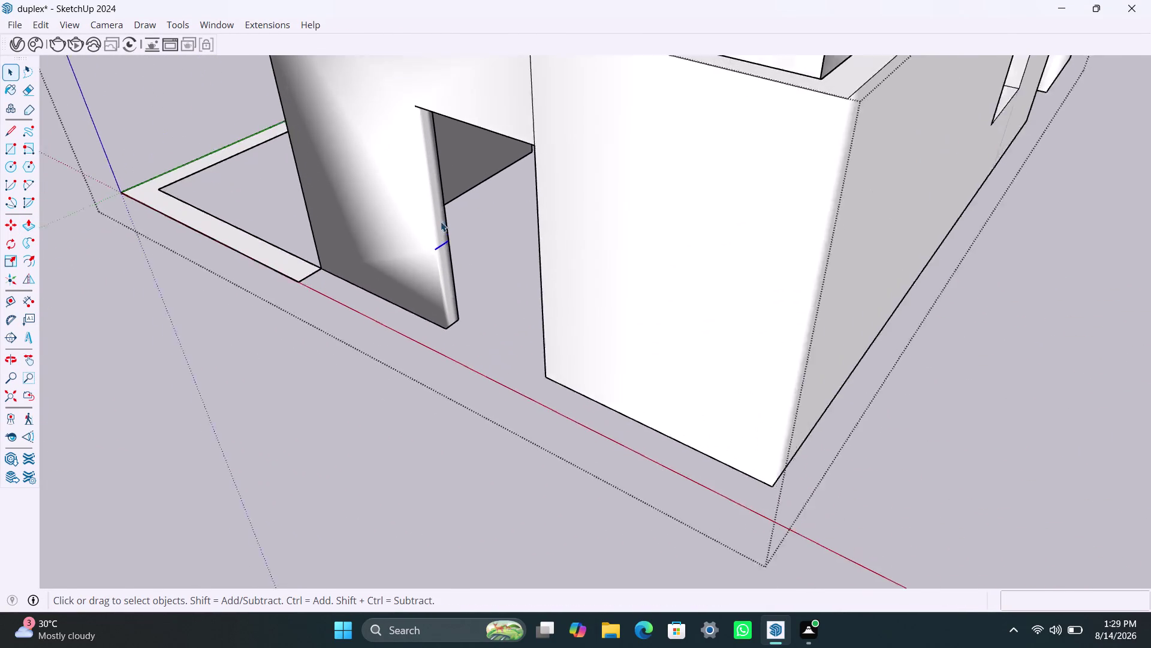
scroll(up, 3)
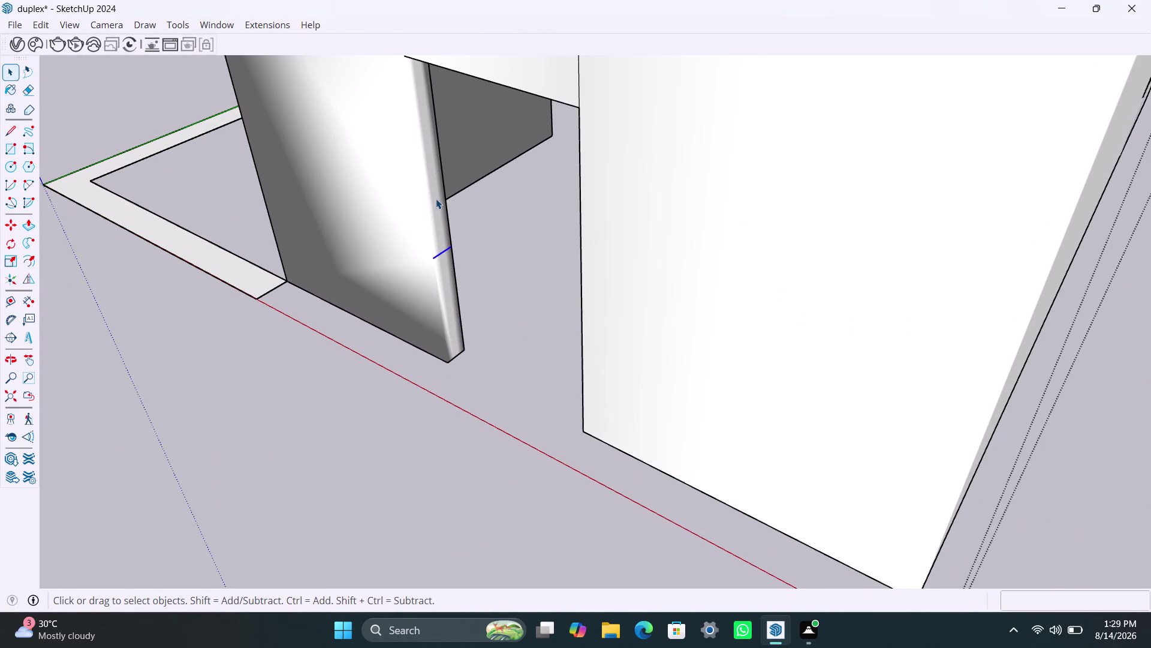
Select the connected wall geometry beside the doorway.
click(436, 199)
triple_click(436, 198)
click(436, 198)
click(436, 199)
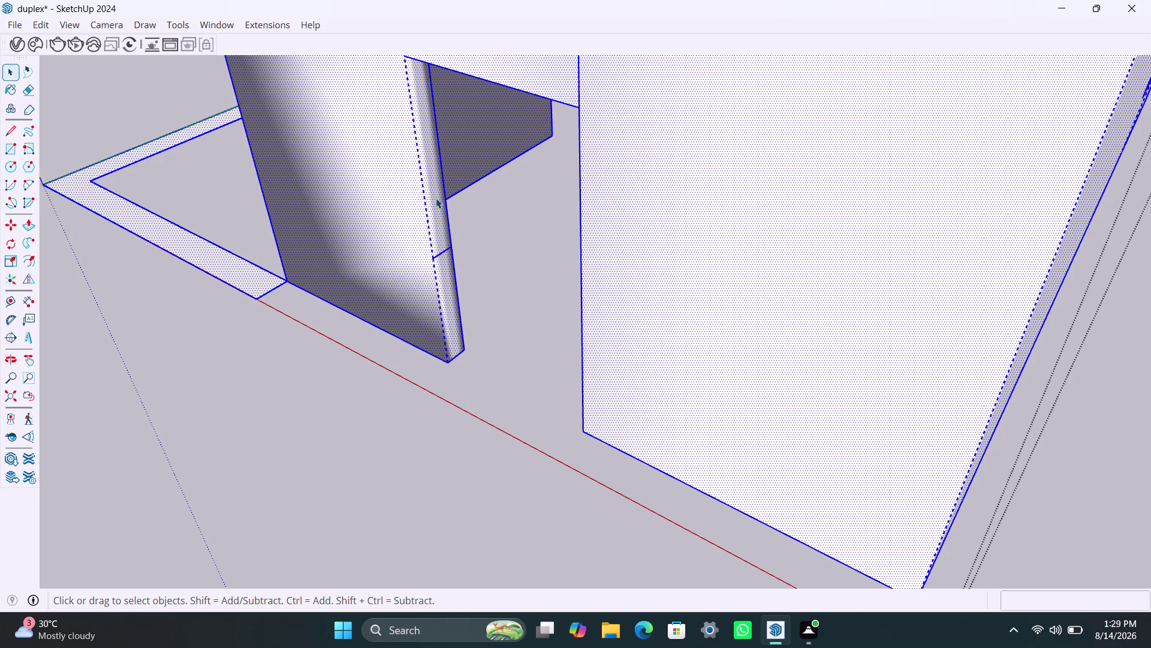
Retrace the jamb's 7' 6" vertical edge from its top corner to its bottom corner.
key(l)
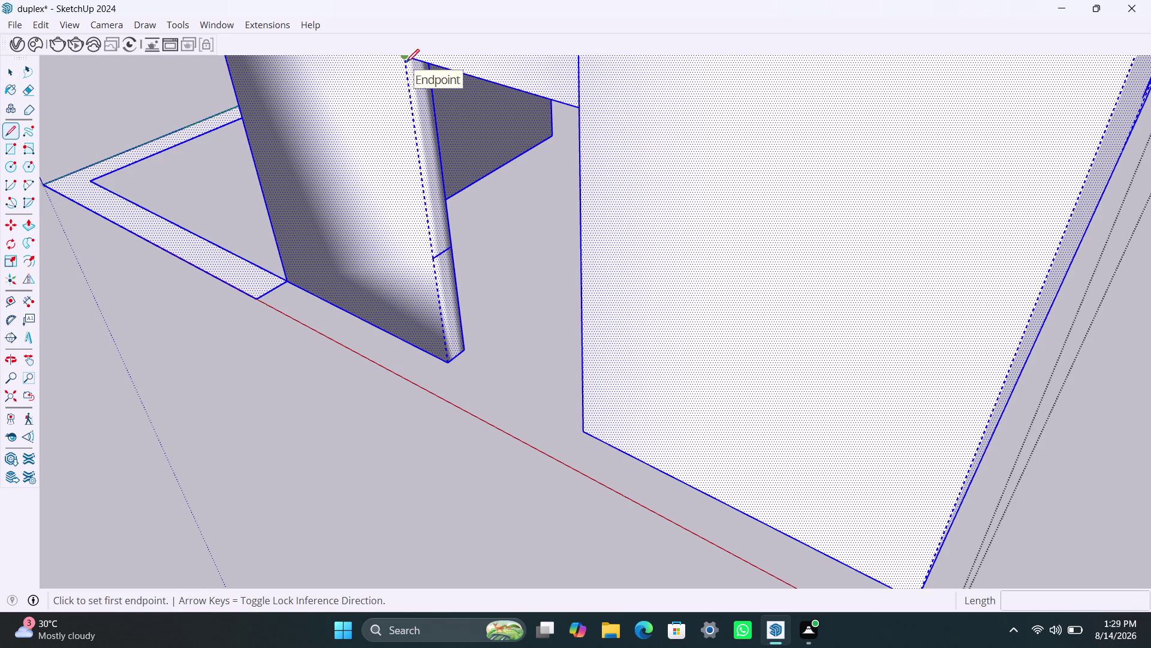
click(406, 59)
click(449, 357)
key(space)
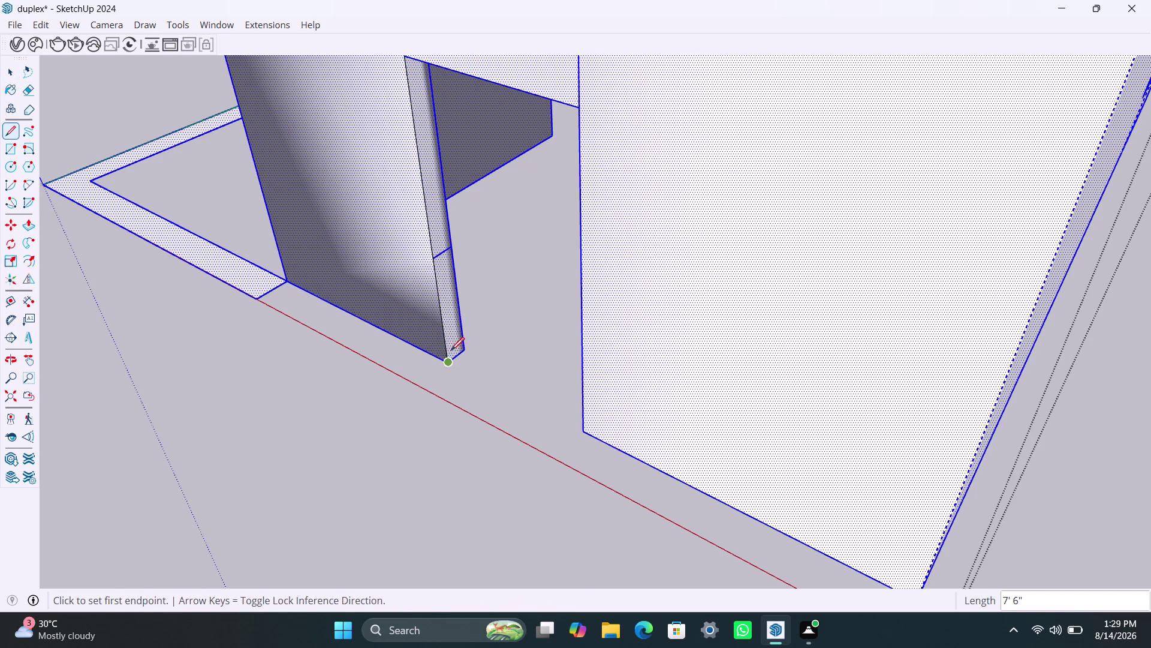
click(438, 206)
click(436, 210)
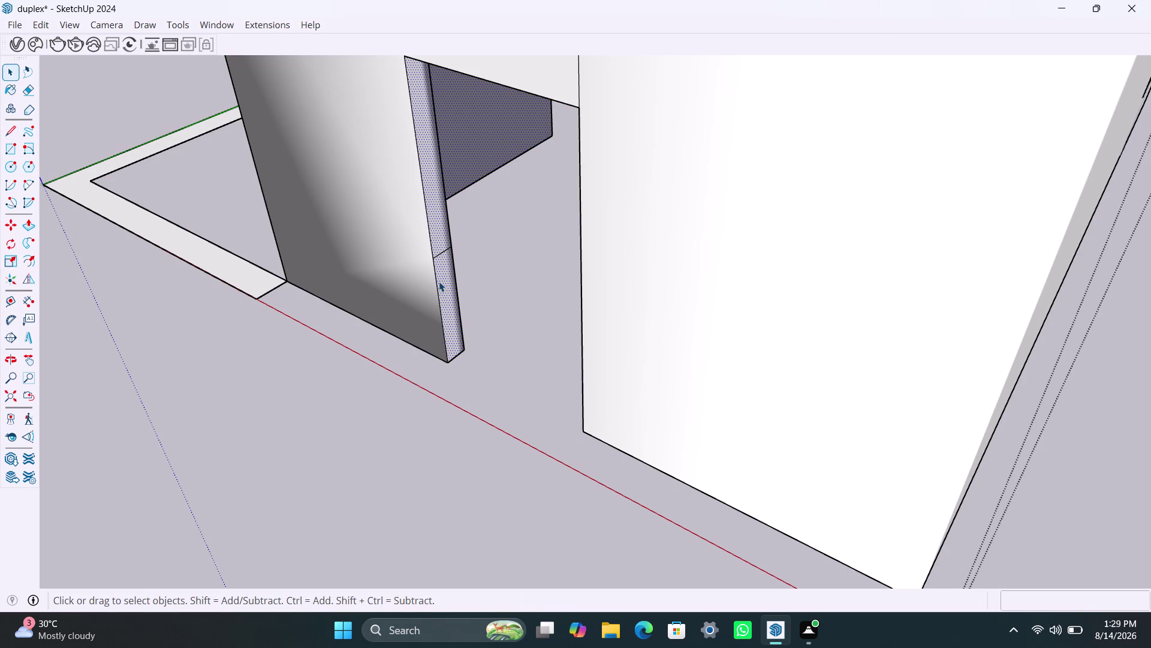
Select the narrow jamb face, then the cross edge on it.
click(439, 282)
click(442, 266)
click(437, 243)
click(445, 277)
scroll(down, 3)
middle_drag(476, 336, 397, 313)
click(452, 272)
click(438, 292)
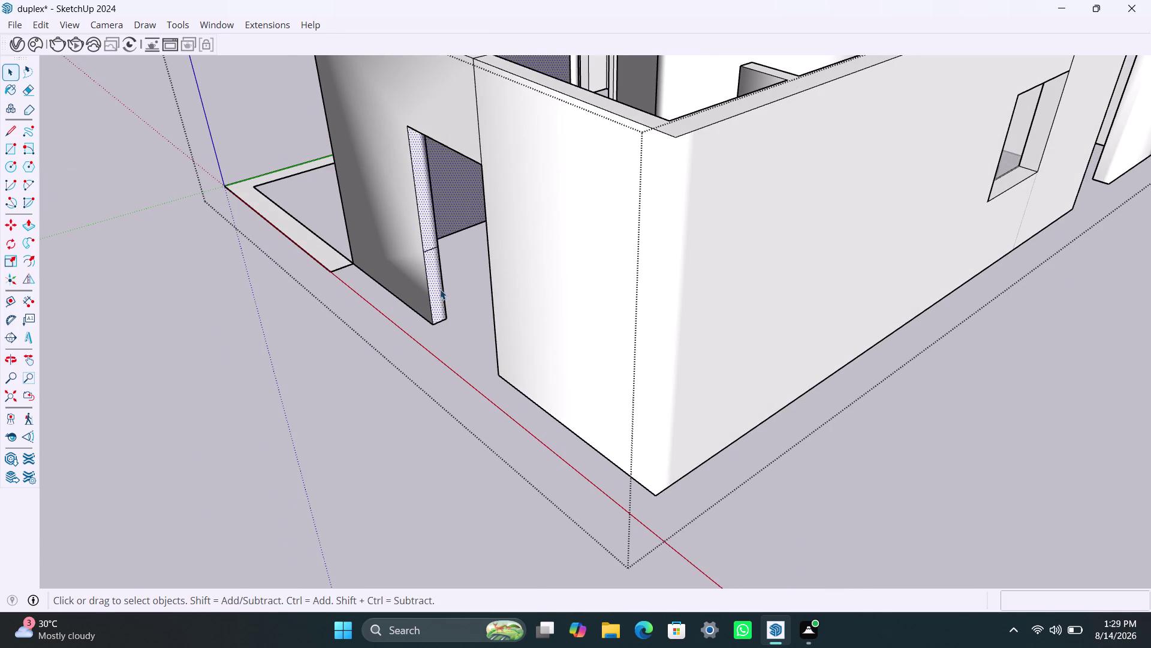
scroll(up, 3)
scroll(up, 3)
click(415, 221)
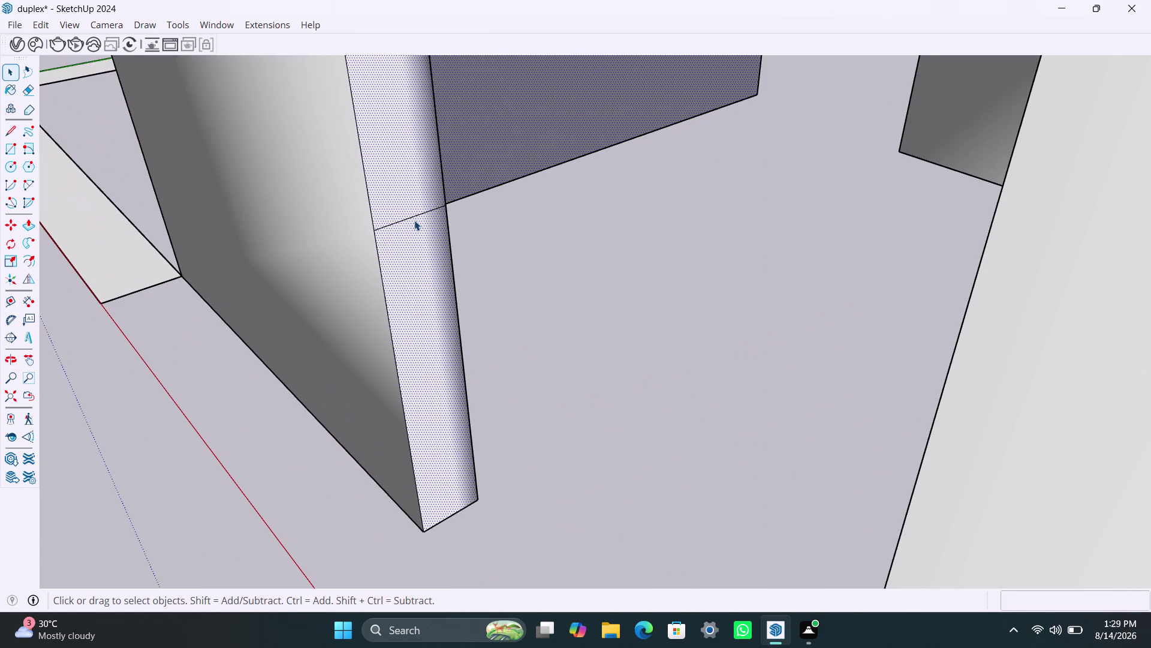
click(413, 219)
Delete the cross edge from the jamb and orbit out over the ground floor.
key(Delete)
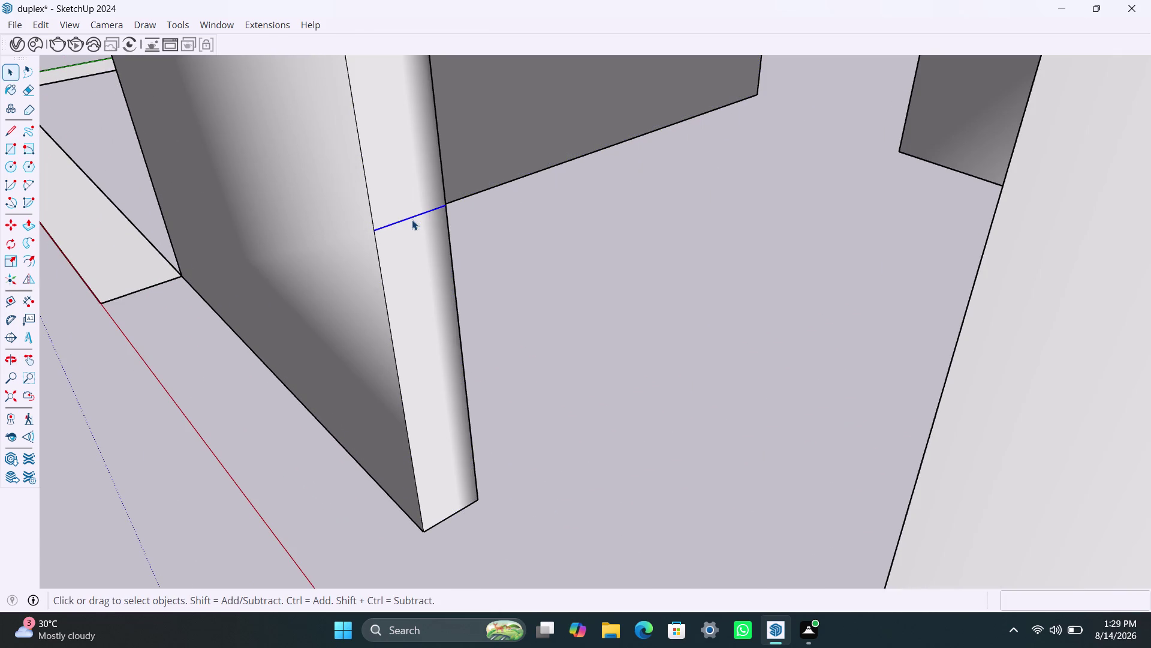
scroll(down, 3)
middle_drag(347, 363, 350, 363)
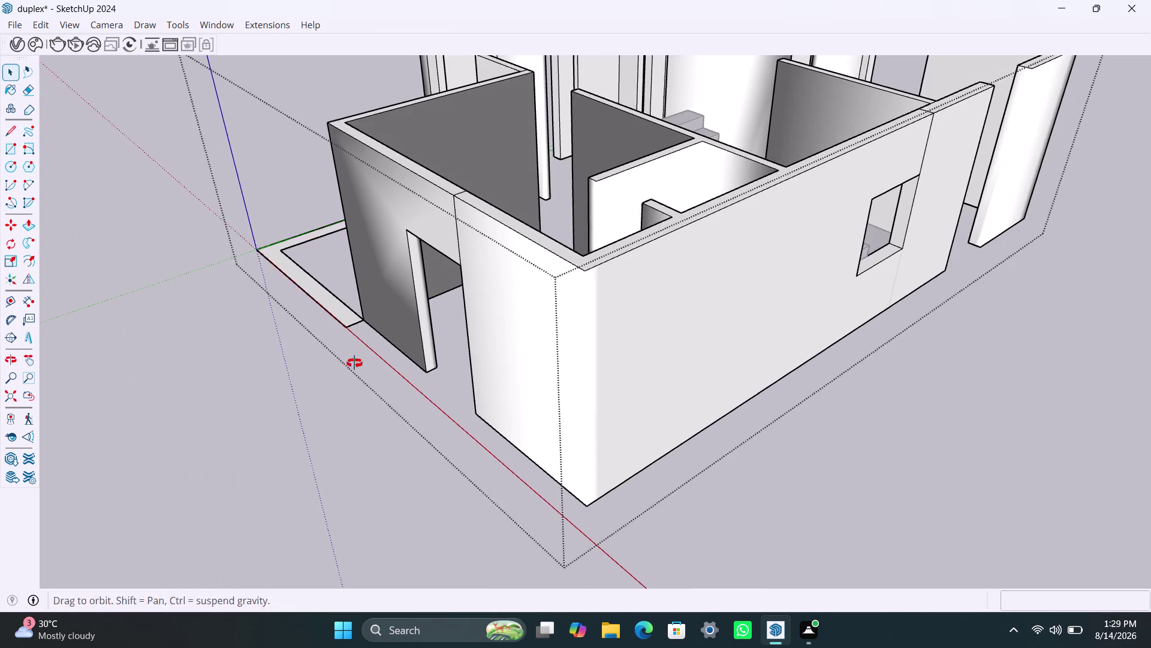
middle_drag(351, 363, 401, 352)
click(761, 398)
scroll(up, 3)
scroll(down, 3)
Orbit under the model and back toward the front door opening.
middle_drag(373, 348, 384, 348)
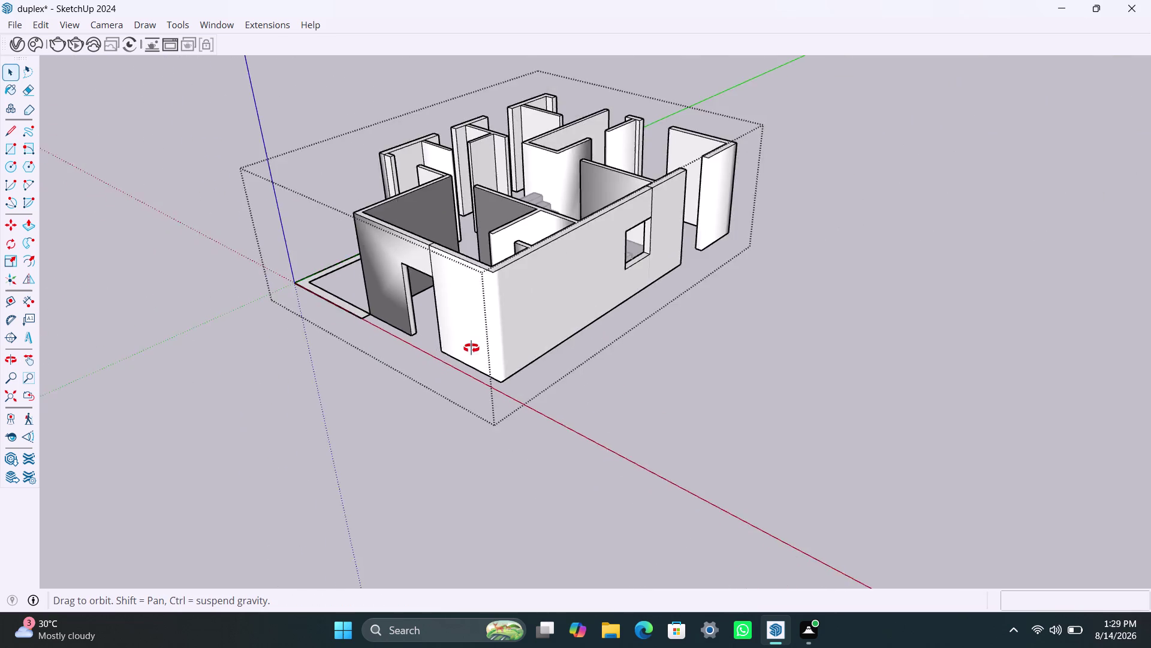
middle_drag(384, 347, 671, 103)
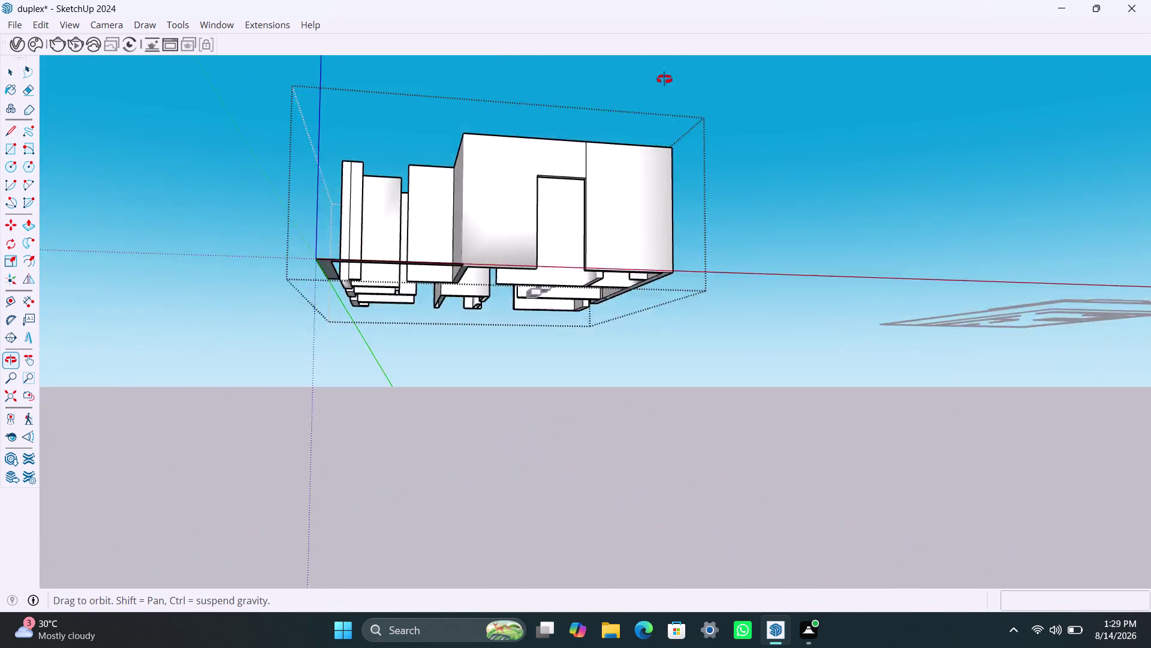
middle_drag(671, 104, 490, 487)
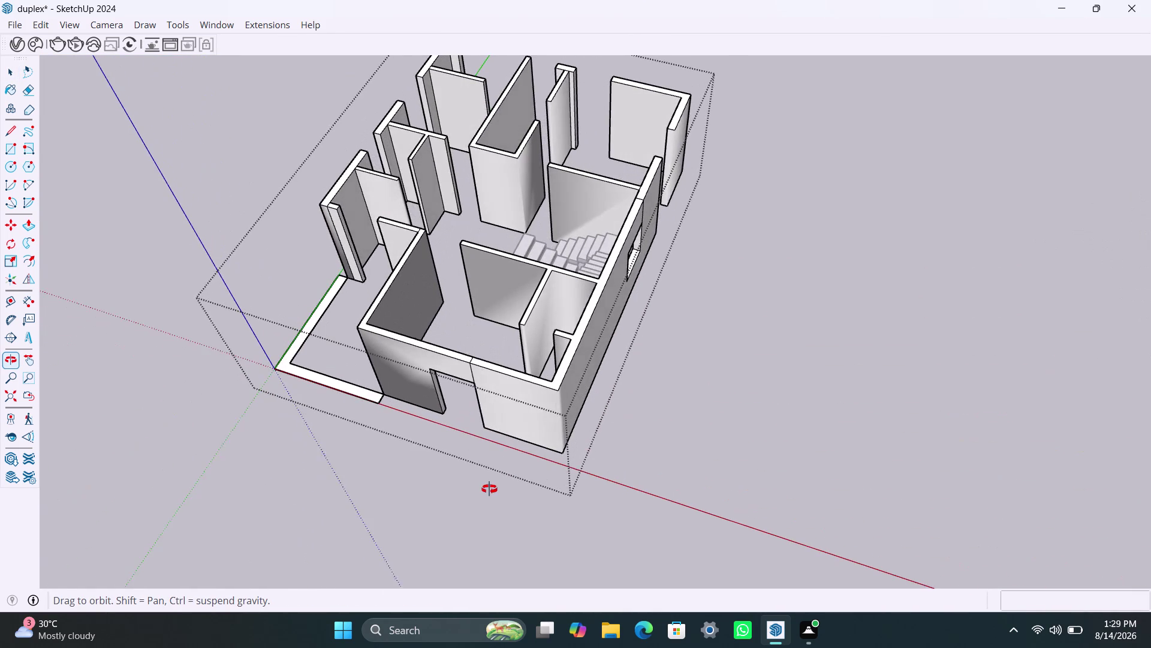
middle_drag(490, 488, 489, 489)
scroll(up, 3)
middle_drag(443, 411, 420, 410)
scroll(up, 3)
Zoom to the jamb base and select the wall geometry there.
double_click(841, 406)
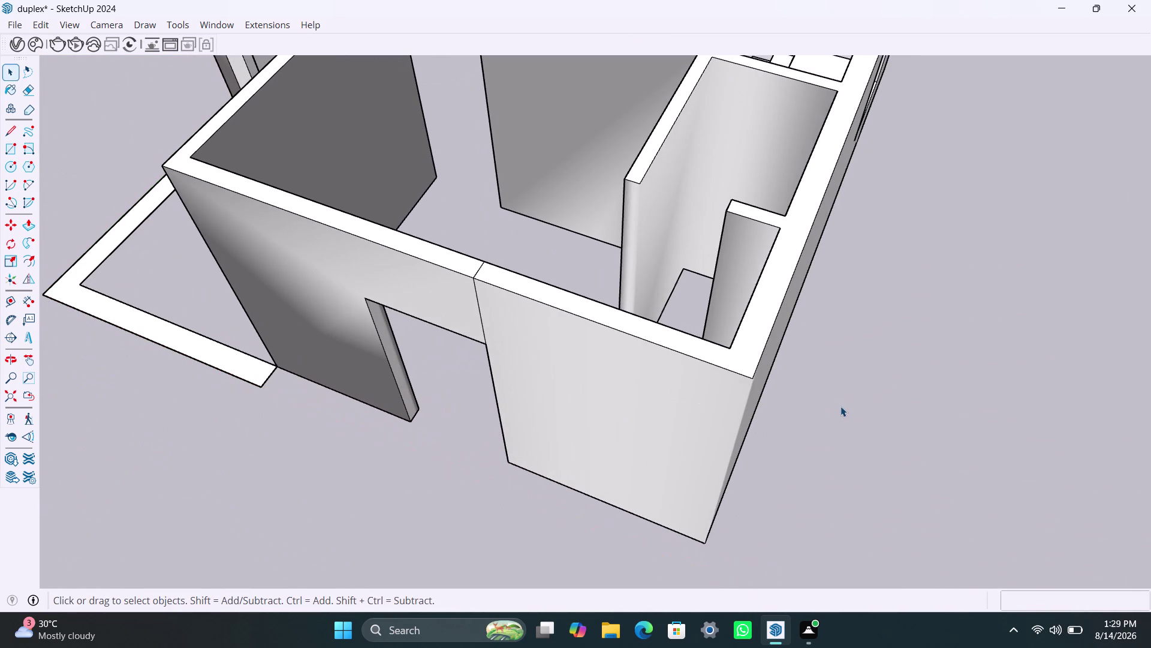
scroll(up, 3)
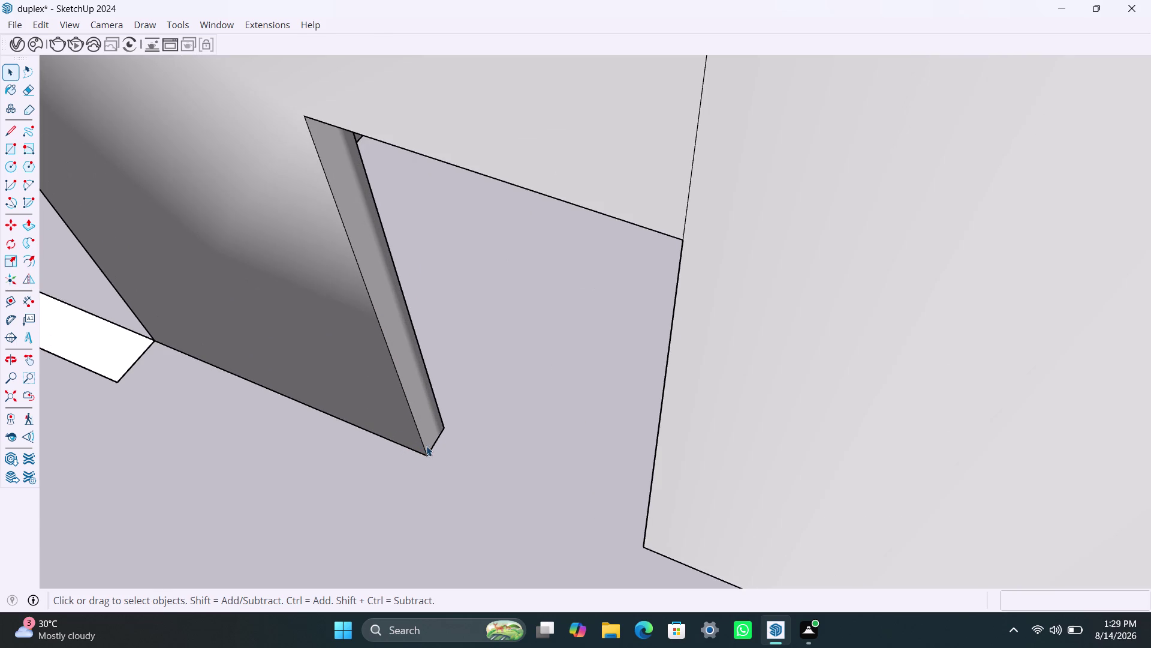
click(429, 453)
double_click(429, 453)
click(429, 451)
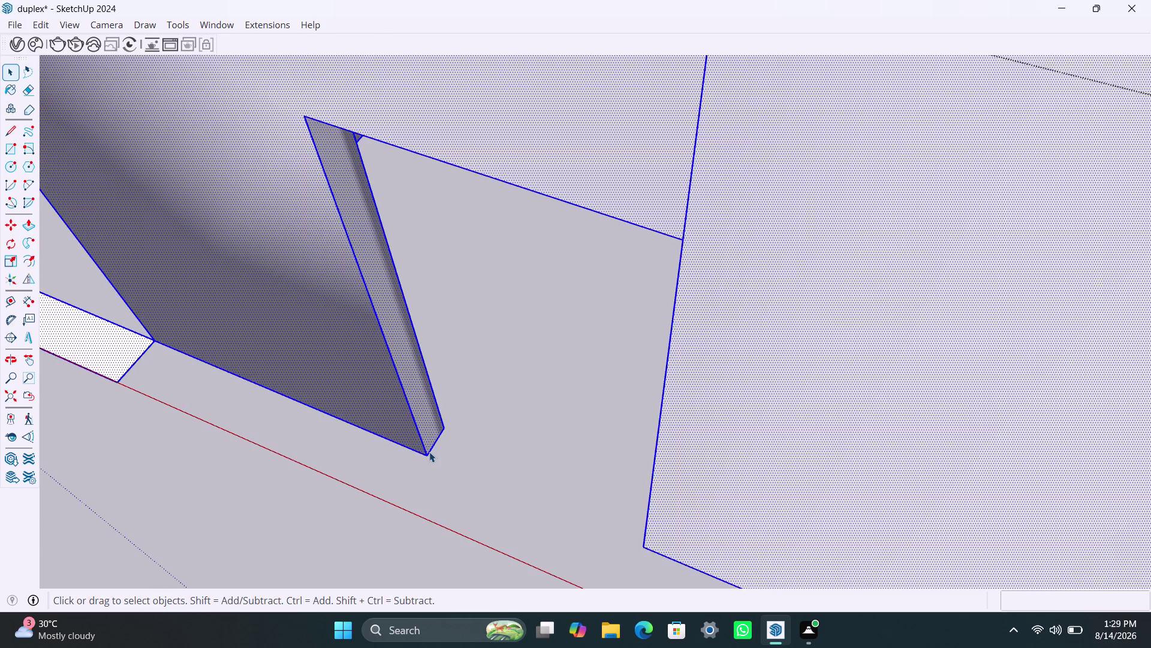
scroll(up, 3)
click(429, 451)
Copy the jamb's bottom edge 3' upward from its bottom corner.
key(m)
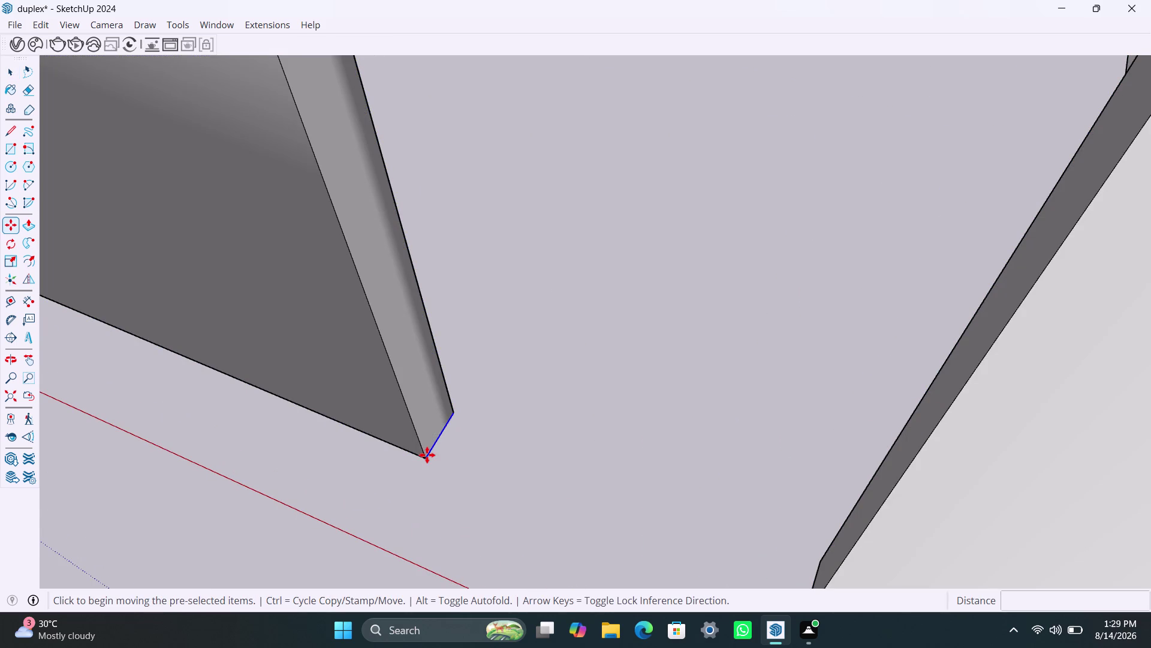
click(423, 456)
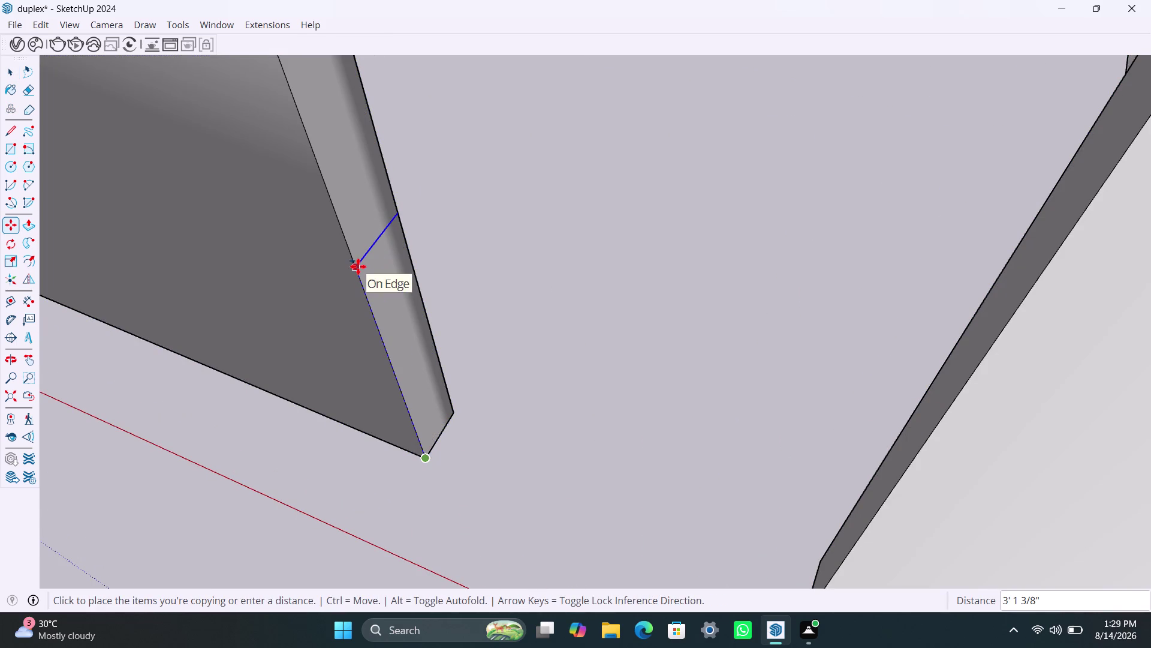
text(3')
key(Return)
key(space)
Check the lower jamb face and its edges, then select the wall's inner face.
click(365, 256)
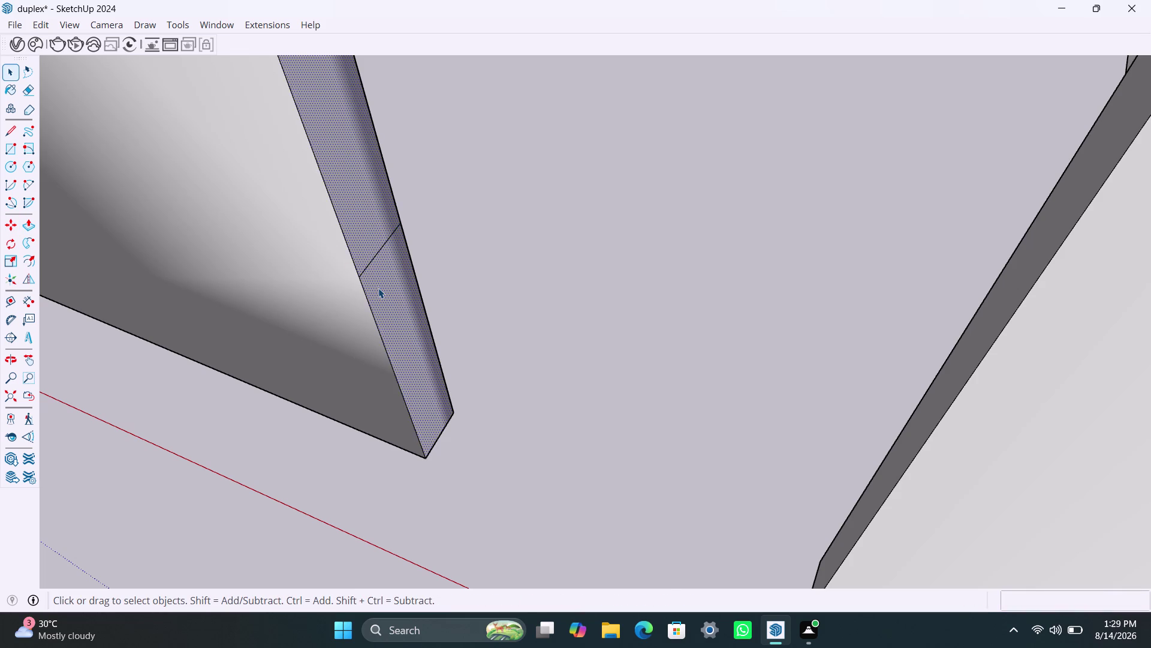
double_click(378, 288)
scroll(down, 3)
triple_click(395, 291)
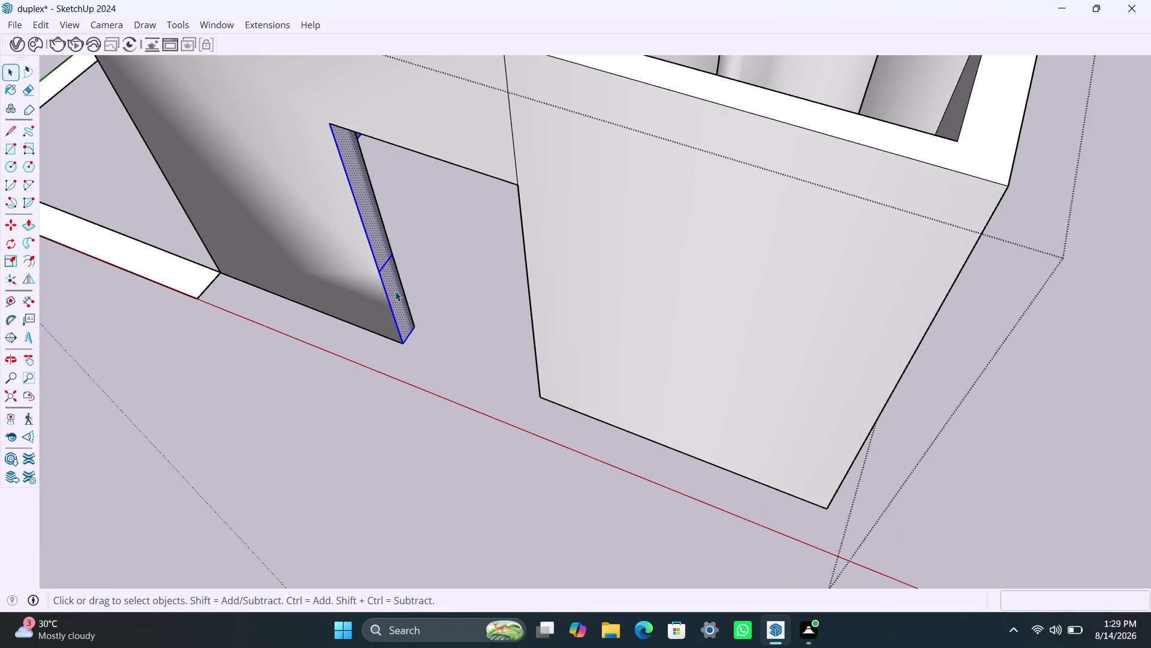
double_click(395, 291)
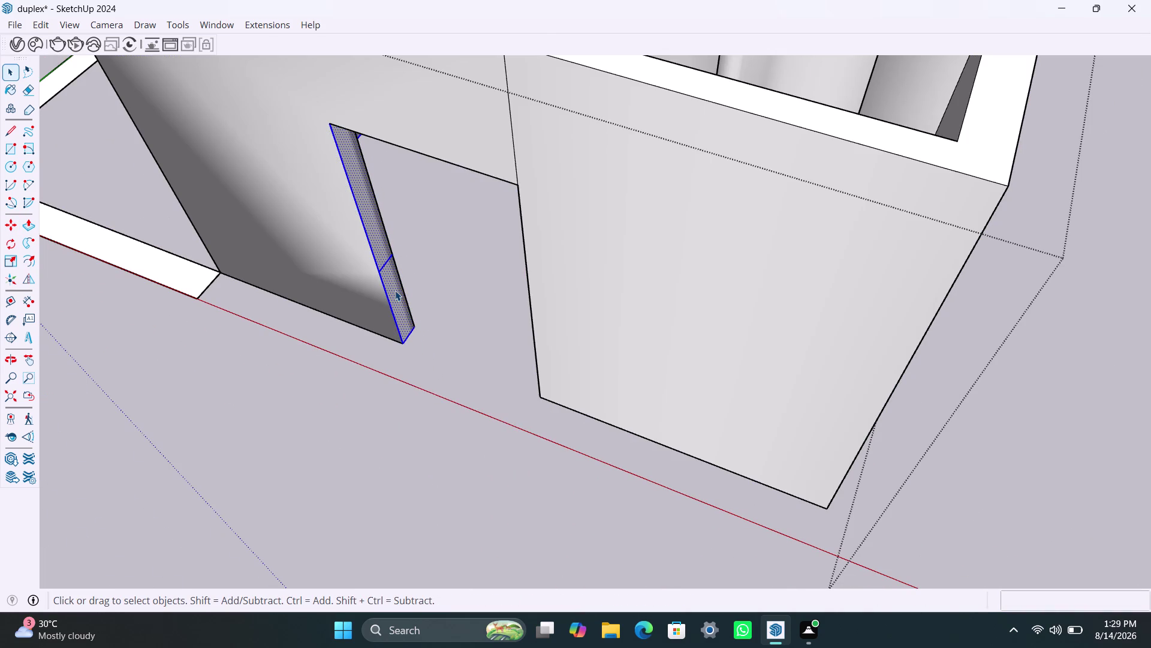
right_click(394, 290)
click(330, 376)
click(304, 200)
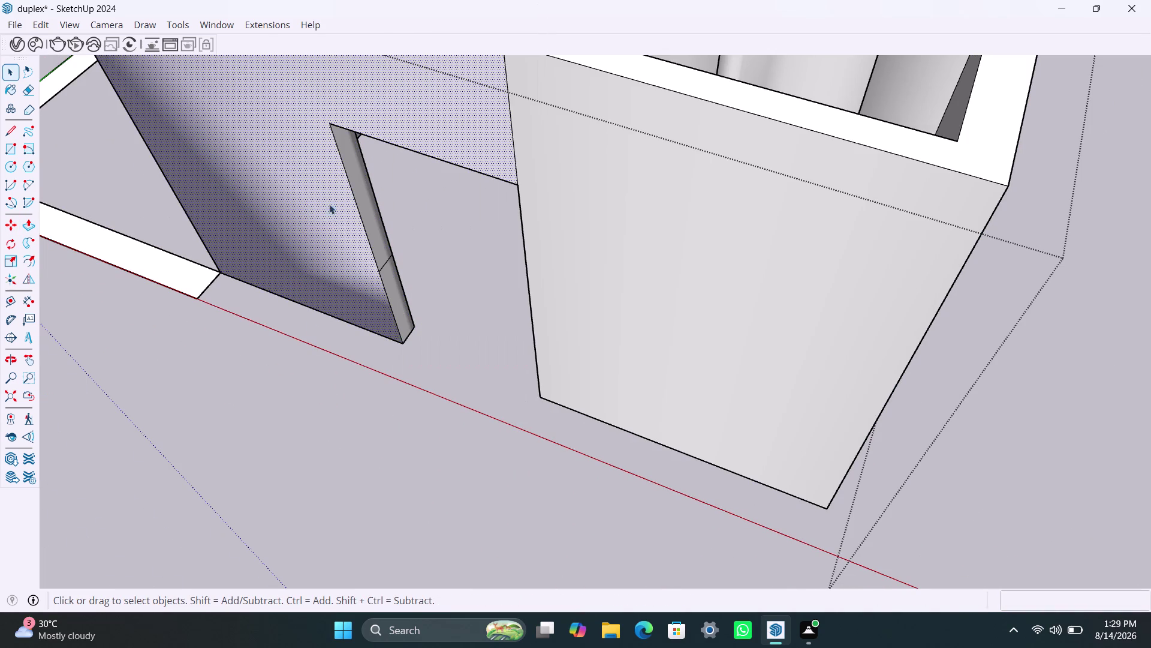
scroll(down, 3)
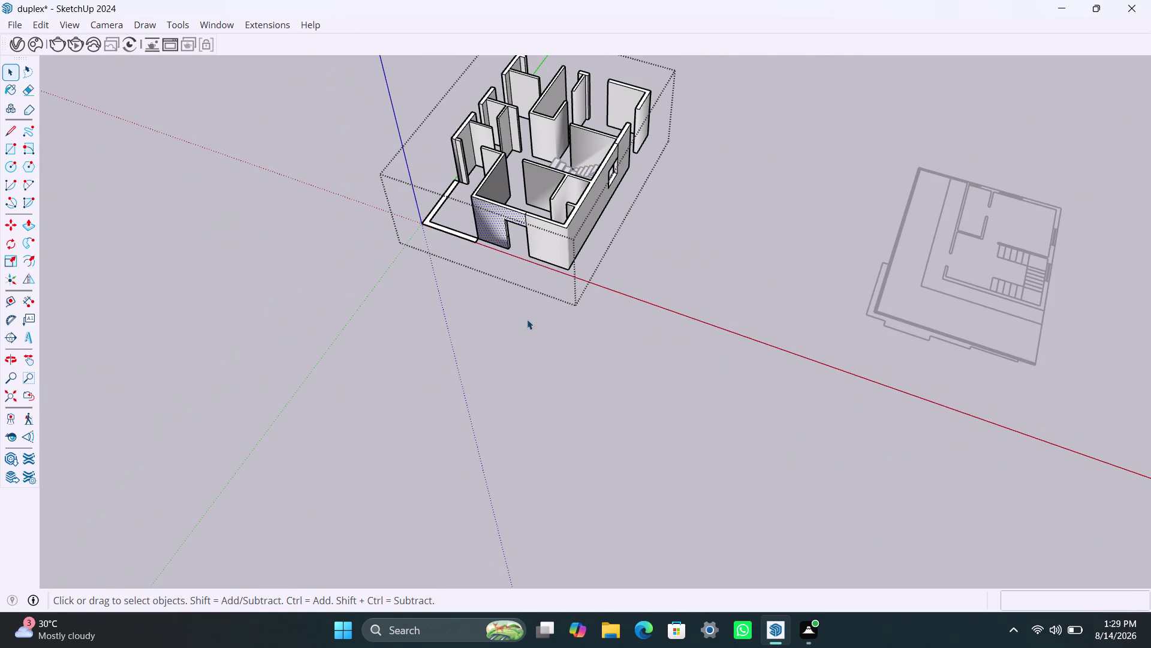
middle_drag(527, 321, 586, 419)
click(416, 203)
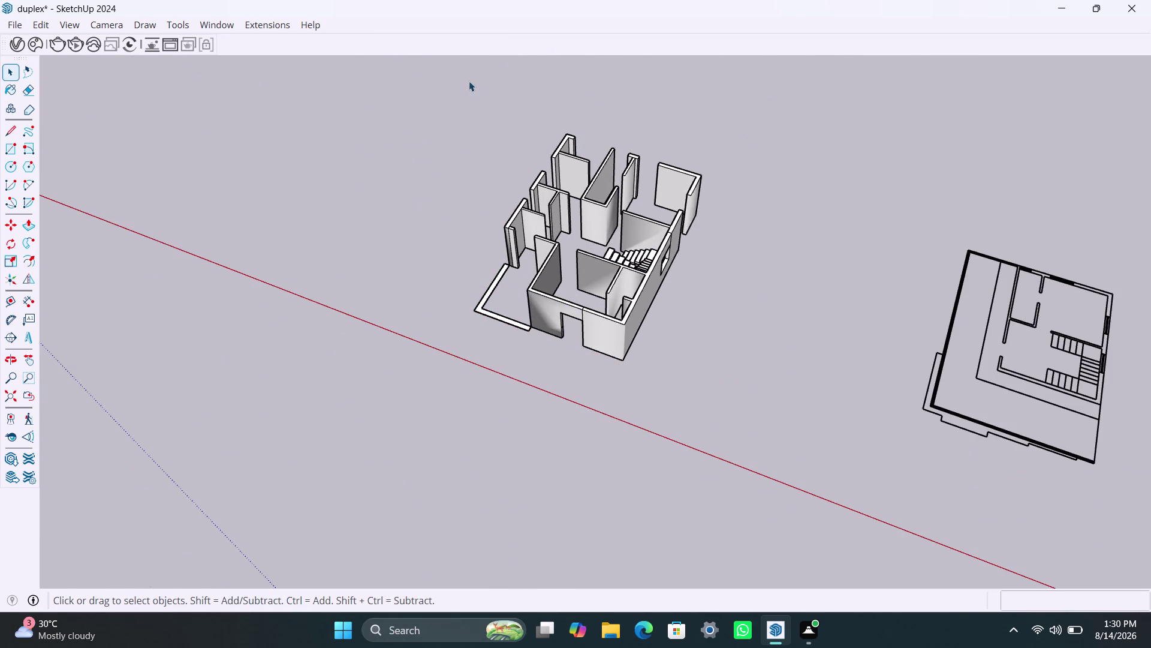
drag(525, 98, 642, 377)
drag(445, 74, 437, 139)
drag(436, 139, 740, 409)
right_click(616, 333)
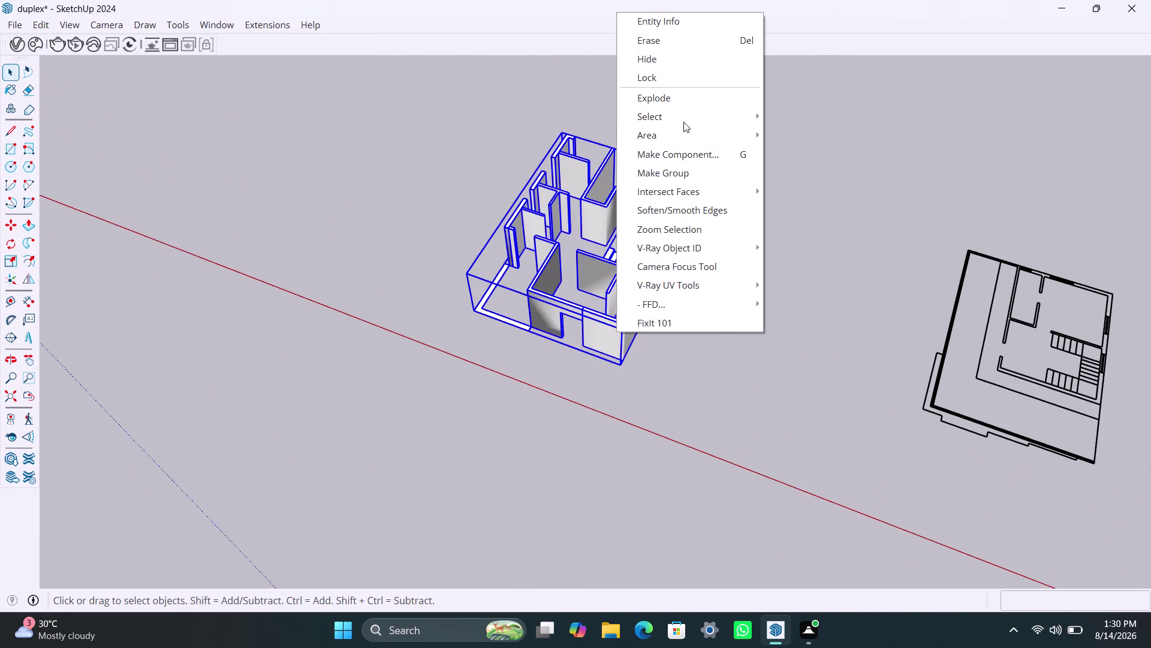
click(671, 102)
click(718, 370)
scroll(up, 3)
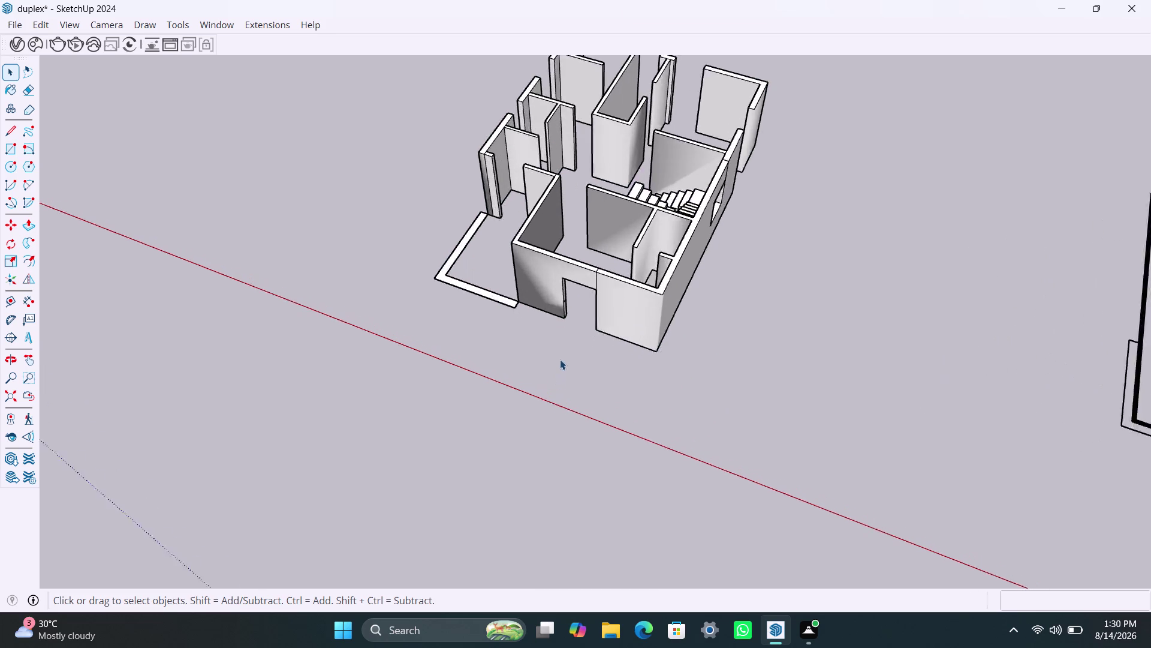
scroll(up, 3)
click(580, 245)
scroll(up, 3)
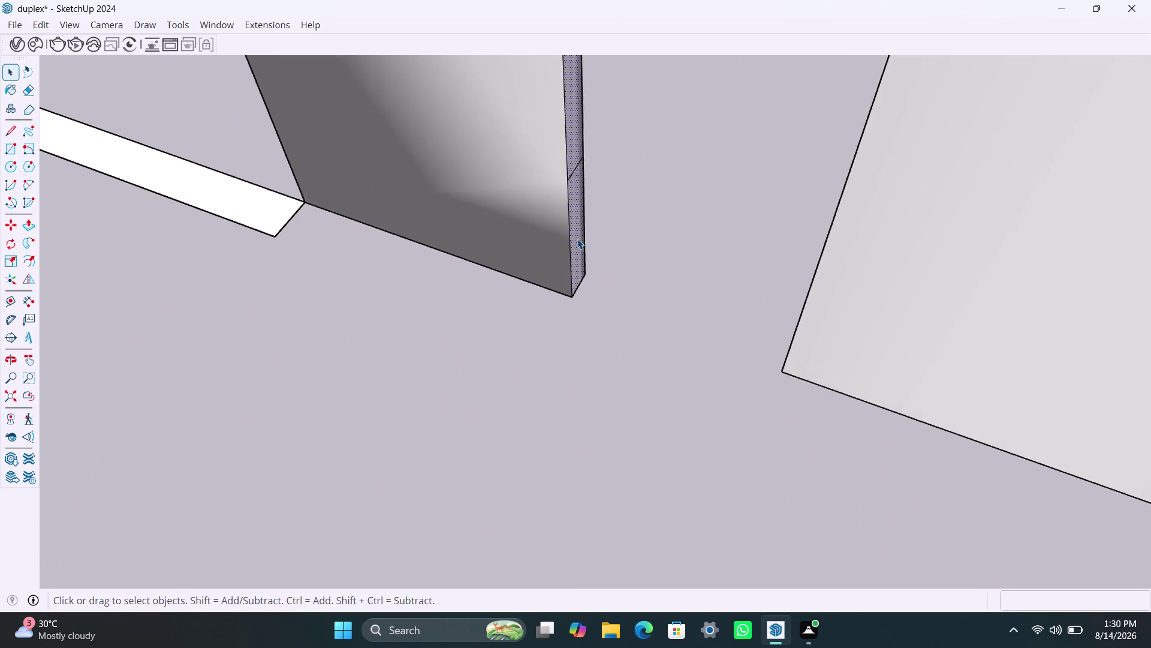
scroll(up, 3)
double_click(577, 237)
triple_click(577, 237)
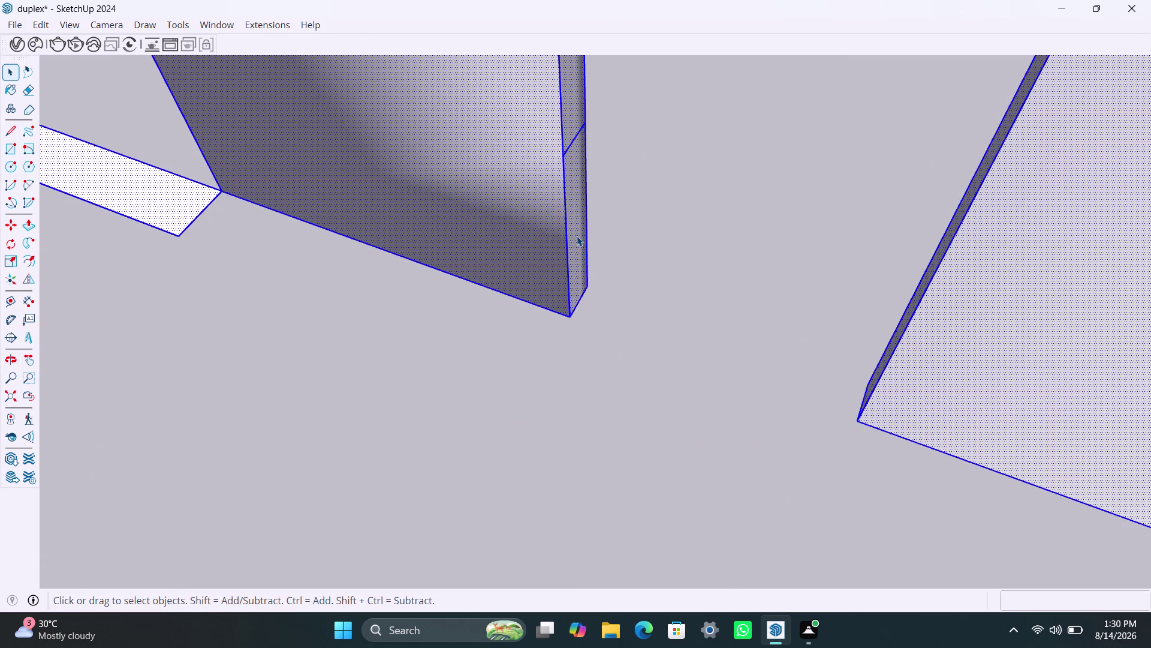
double_click(577, 236)
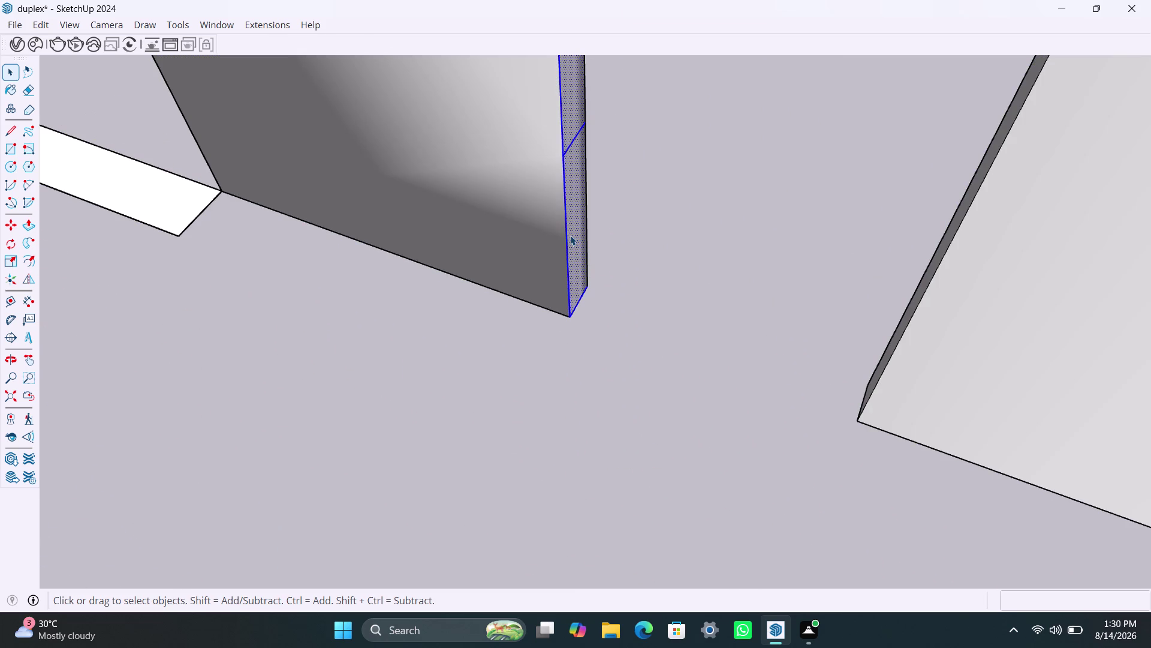
key(Delete)
key(ctrl+z)
key(space)
click(587, 307)
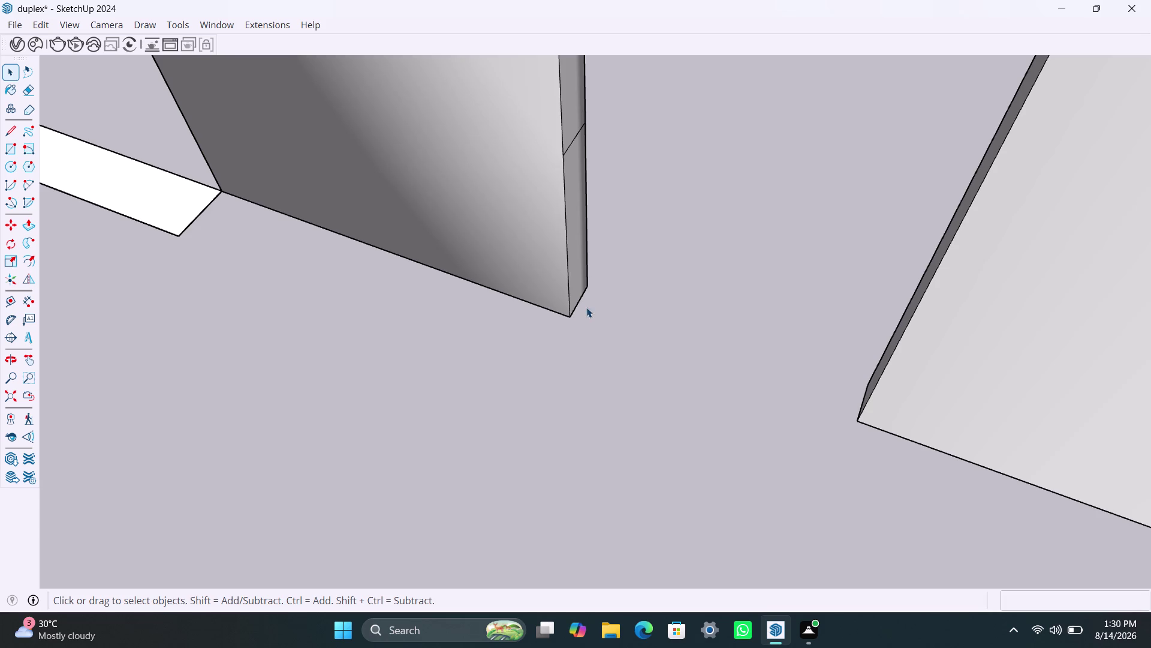
click(572, 307)
click(576, 168)
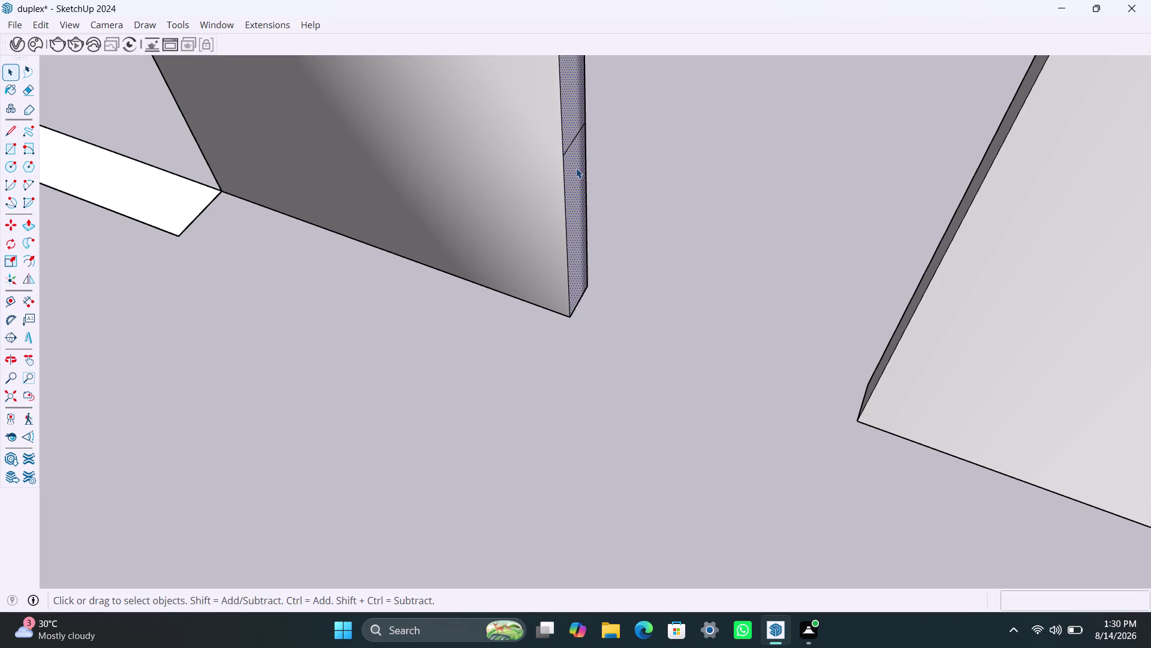
click(572, 150)
click(571, 149)
scroll(up, 3)
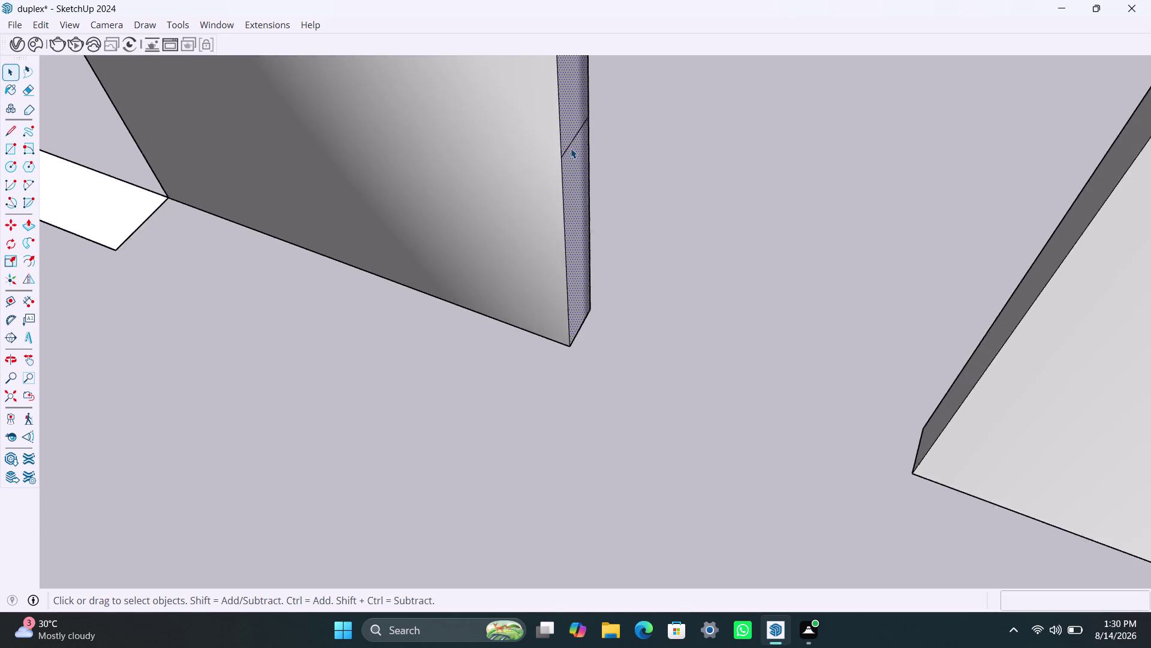
click(571, 148)
triple_click(571, 147)
double_click(570, 146)
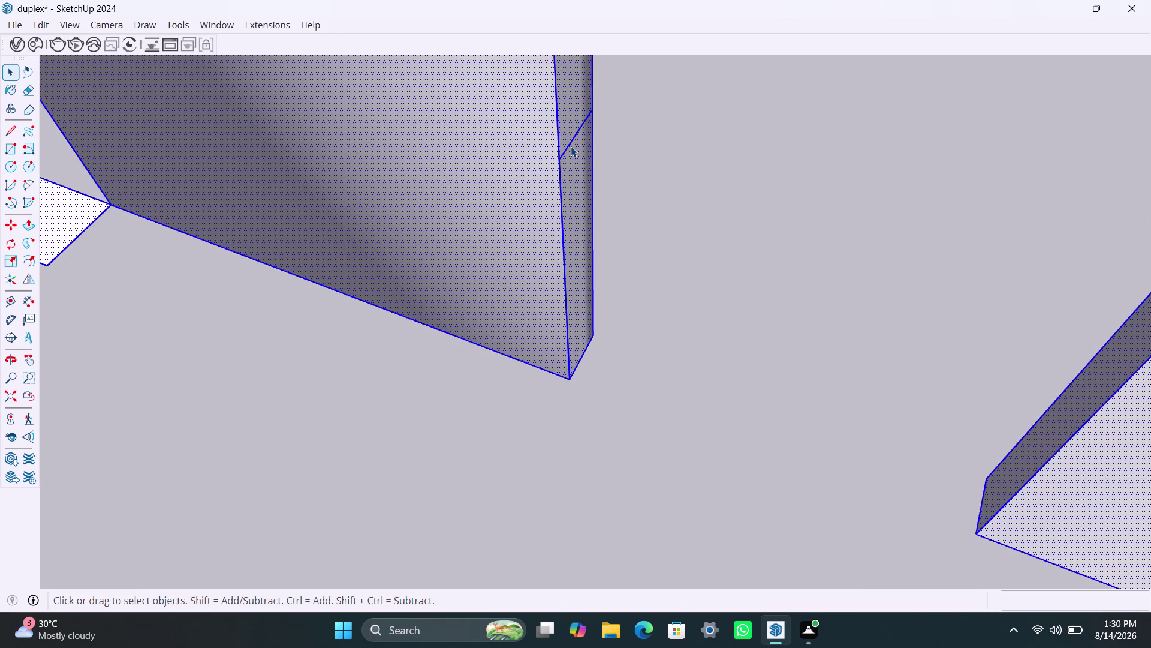
click(569, 173)
click(563, 152)
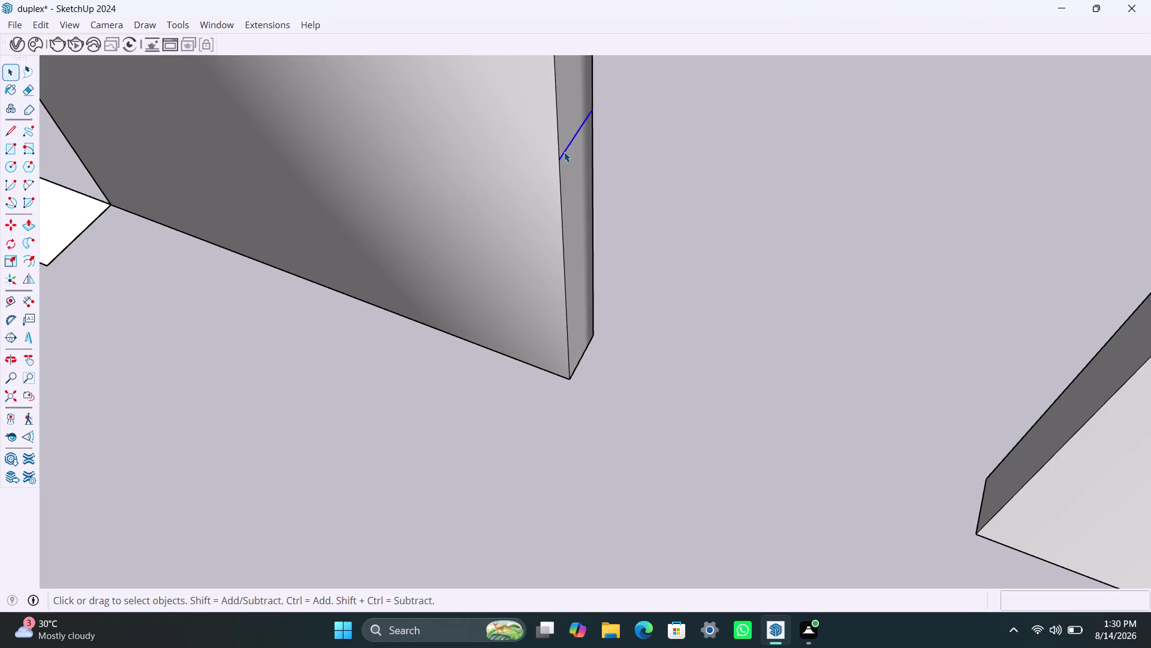
key(Delete)
click(571, 376)
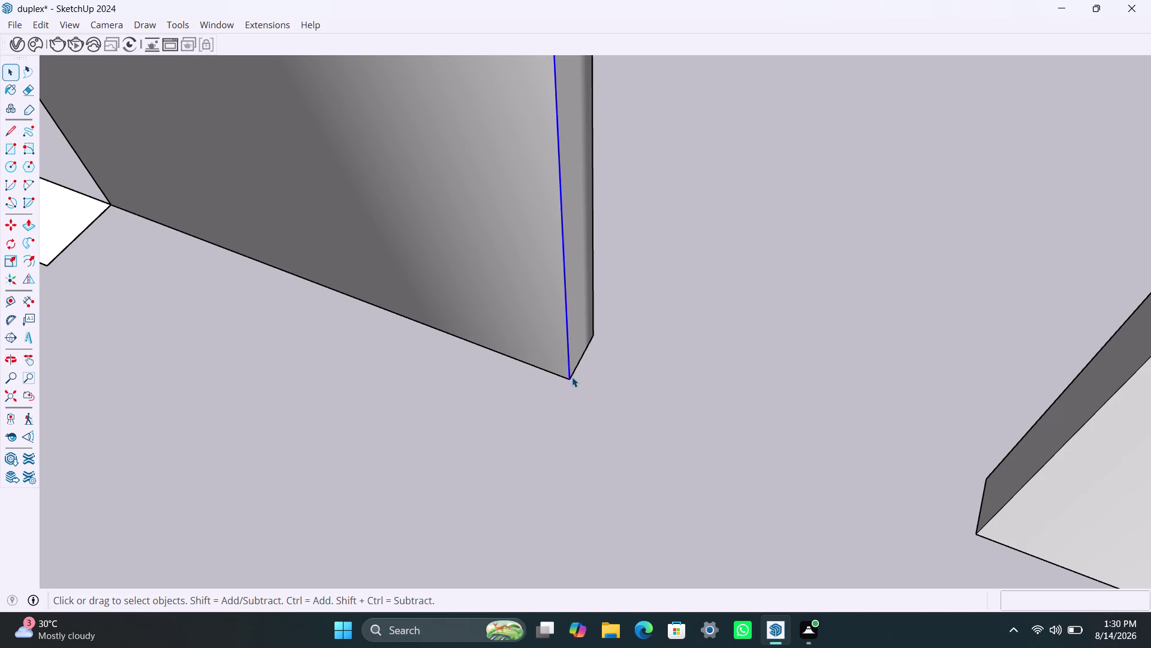
click(574, 372)
key(m)
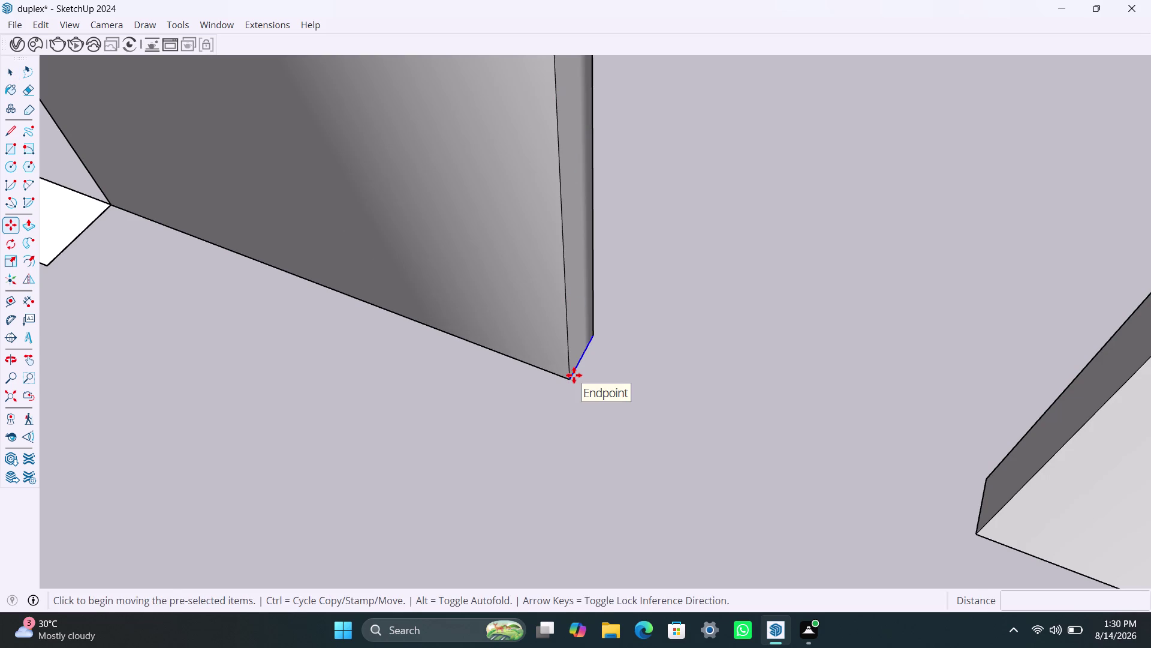
click(574, 375)
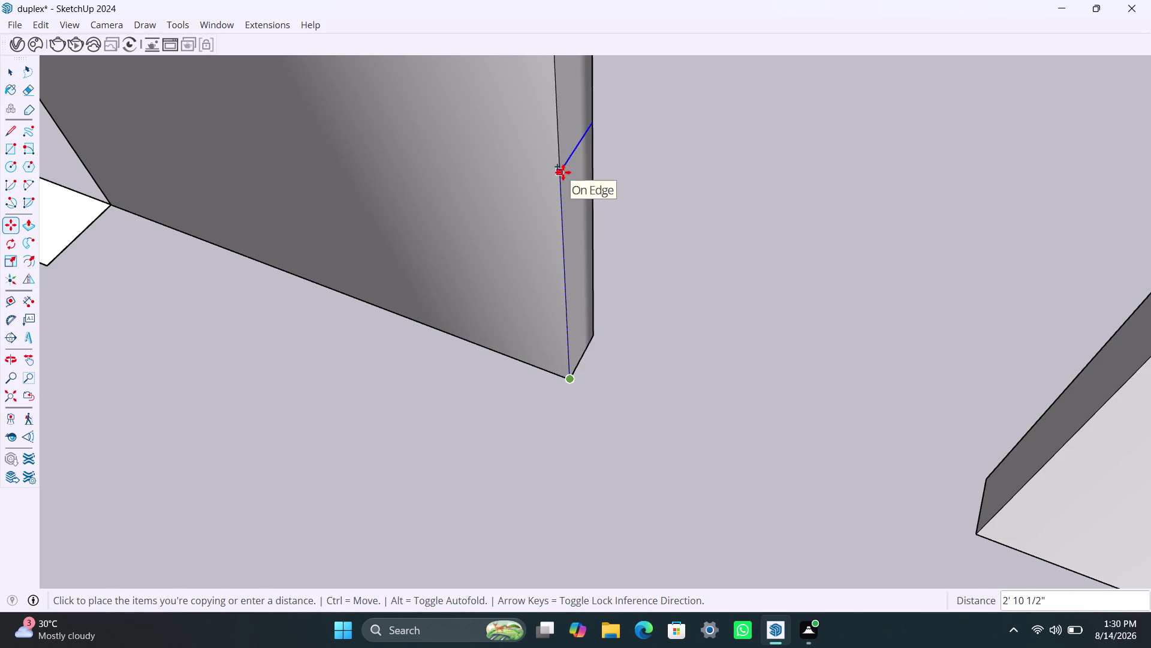
text(3')
key(Return)
key(space)
click(585, 190)
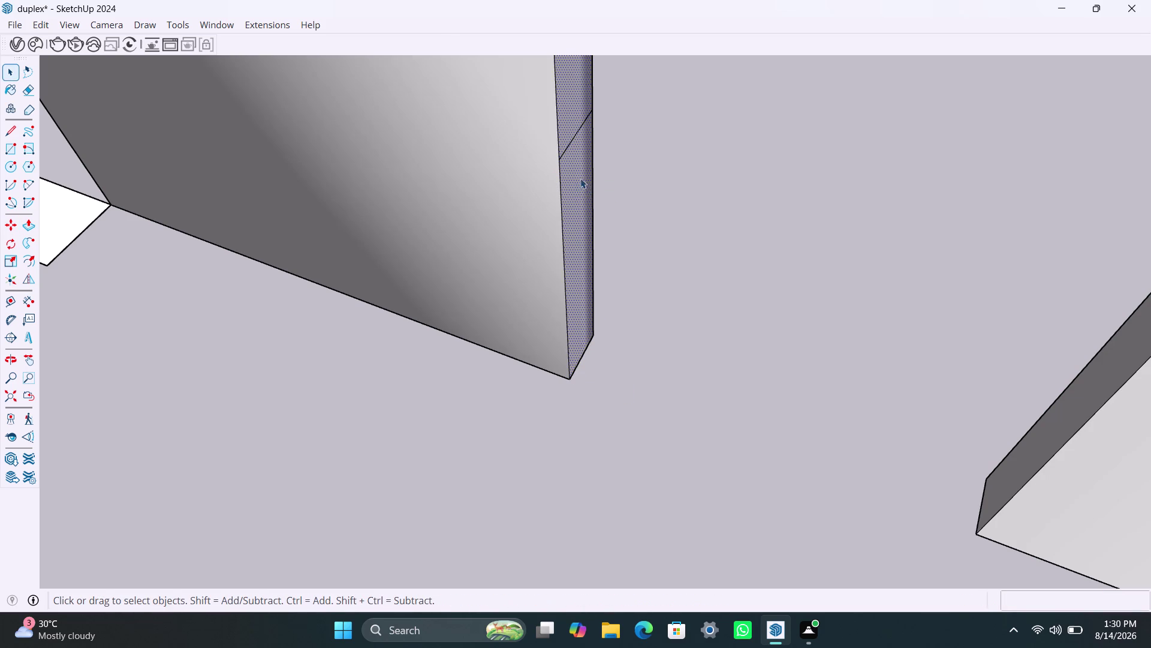
click(578, 190)
scroll(down, 3)
click(732, 360)
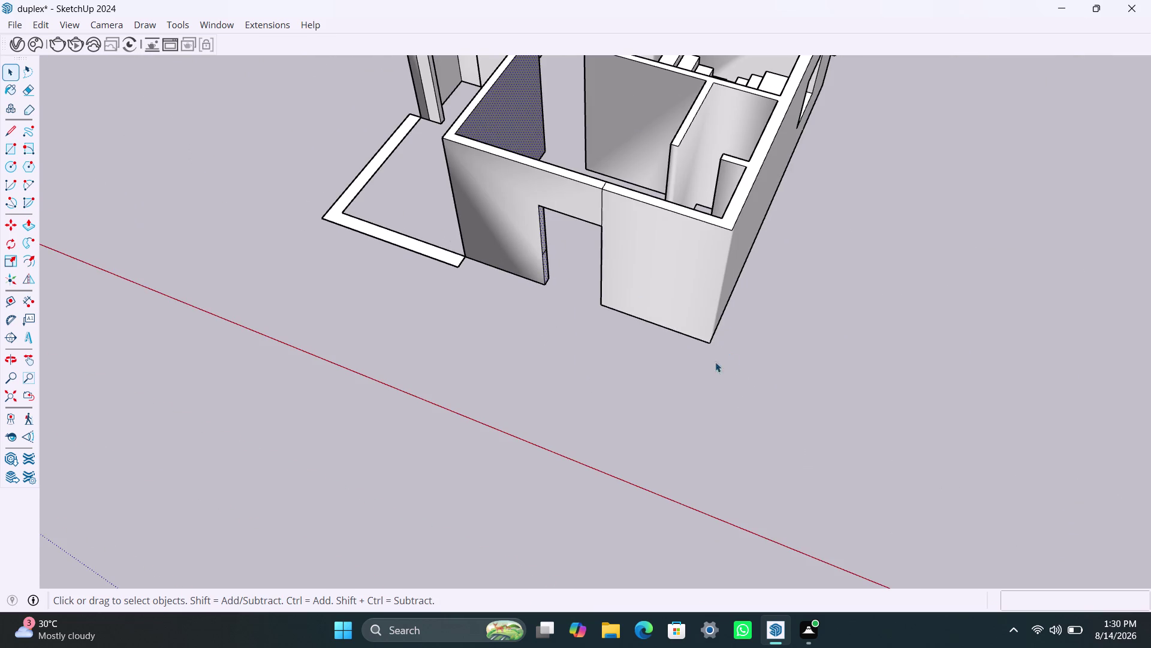
scroll(up, 3)
triple_click(551, 120)
scroll(up, 3)
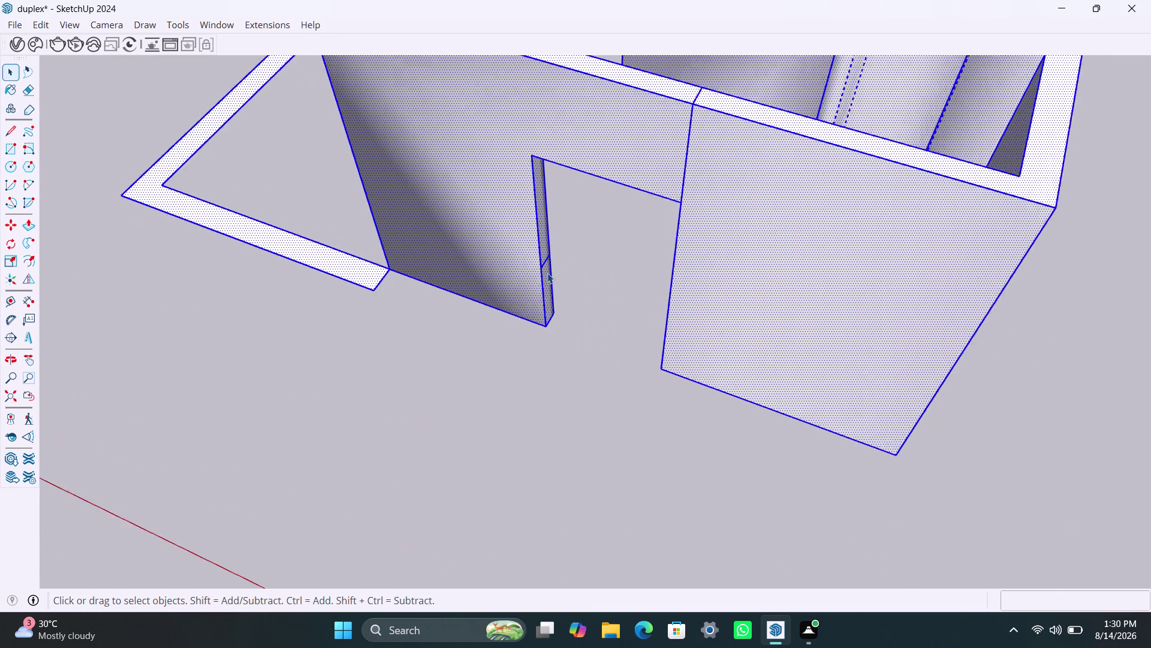
scroll(up, 3)
click(544, 276)
key(ctrl+z)
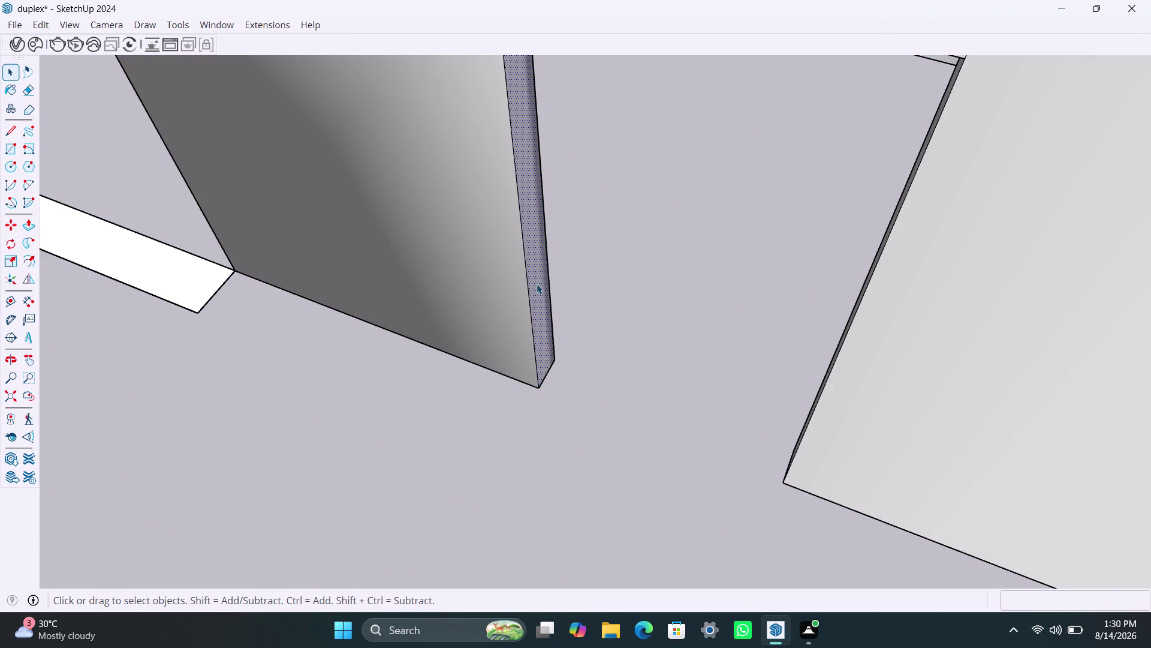
triple_click(534, 326)
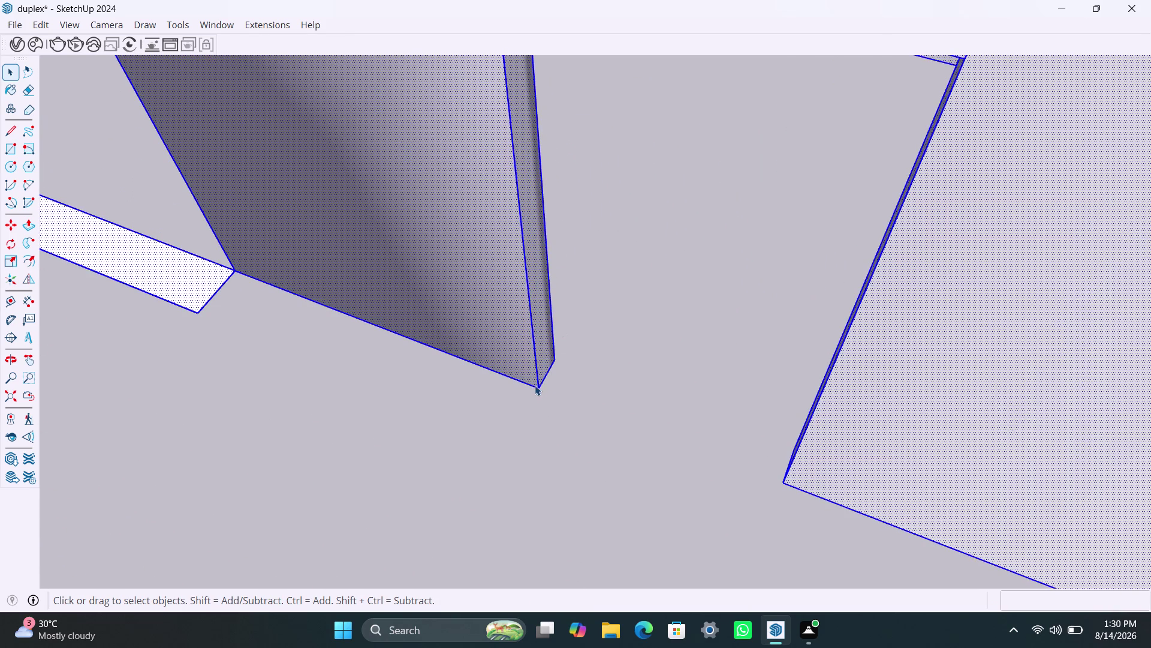
click(540, 384)
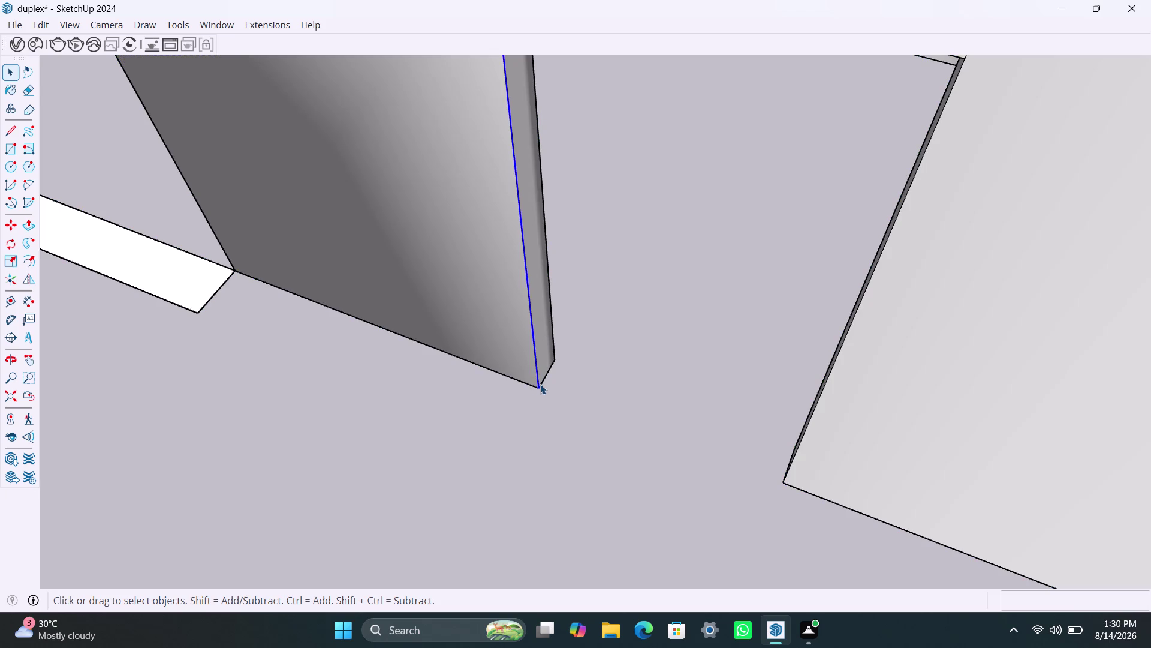
triple_click(540, 384)
triple_click(540, 382)
click(541, 381)
scroll(down, 3)
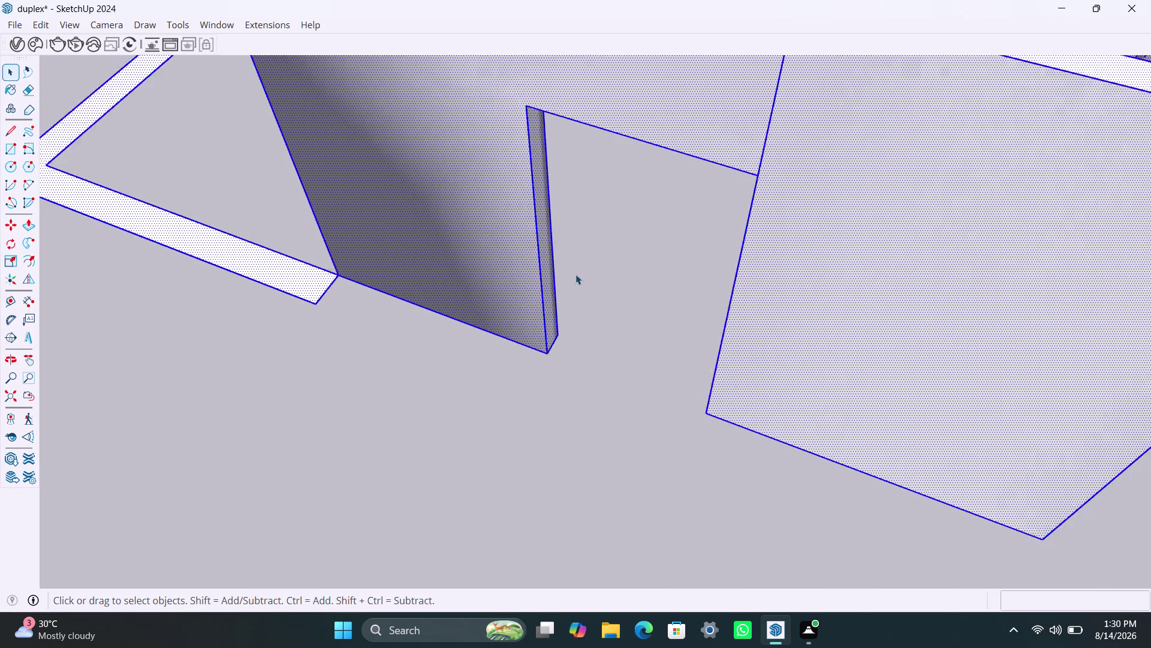
scroll(down, 3)
scroll(down, 3)
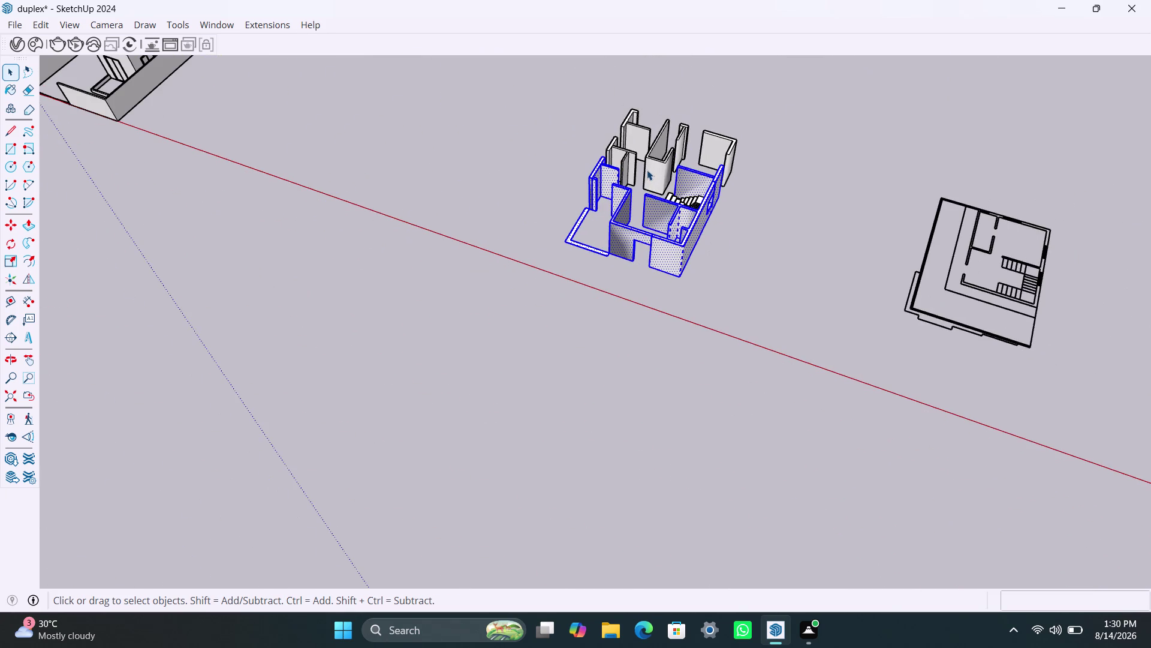
Select the ground-floor walls, then bring the window wall into view and clear the selection.
triple_click(647, 170)
triple_click(647, 169)
click(647, 169)
drag(468, 123, 512, 182)
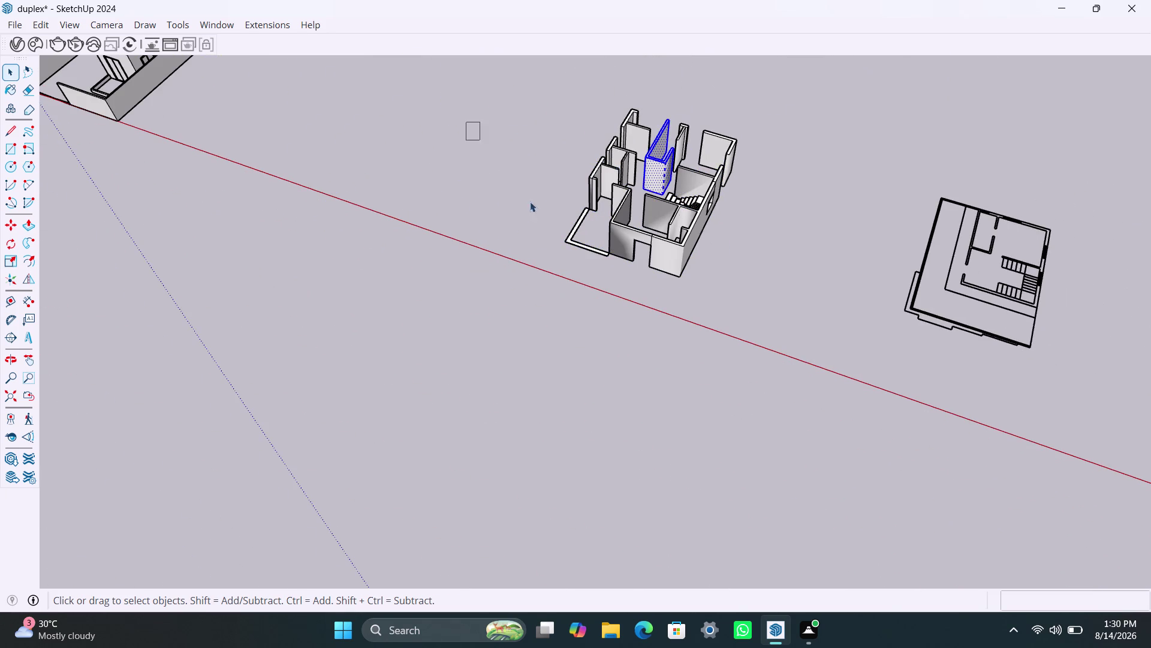
drag(512, 181, 810, 302)
scroll(up, 3)
middle_drag(745, 265, 674, 272)
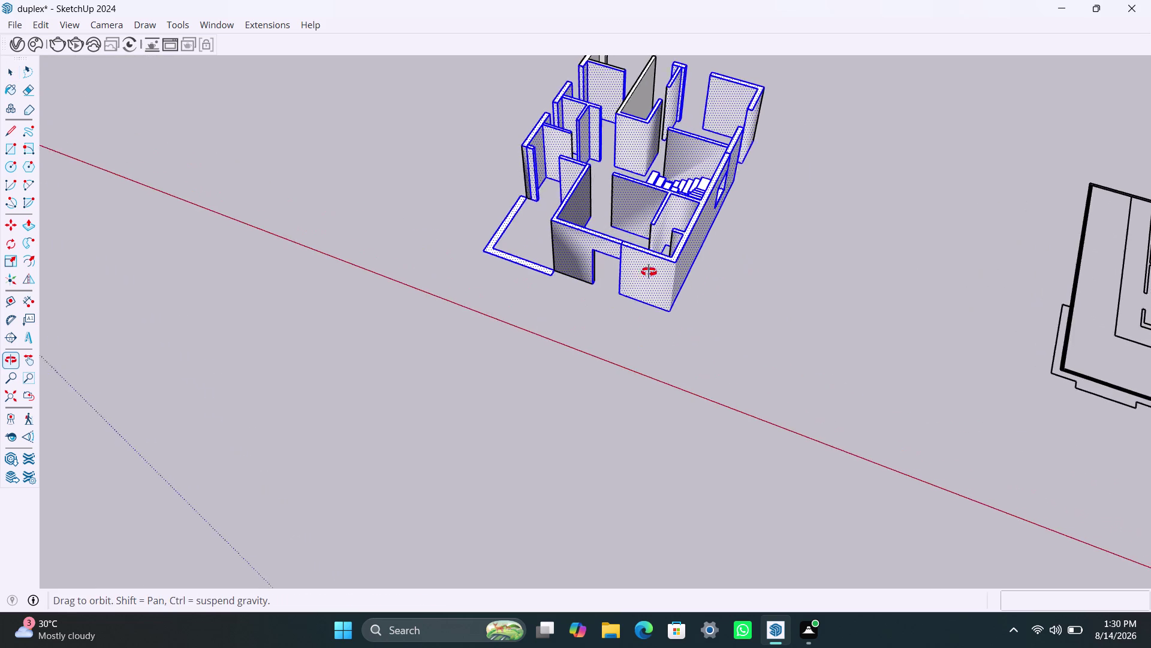
middle_drag(674, 272, 445, 264)
scroll(up, 3)
middle_drag(708, 450, 653, 452)
click(744, 436)
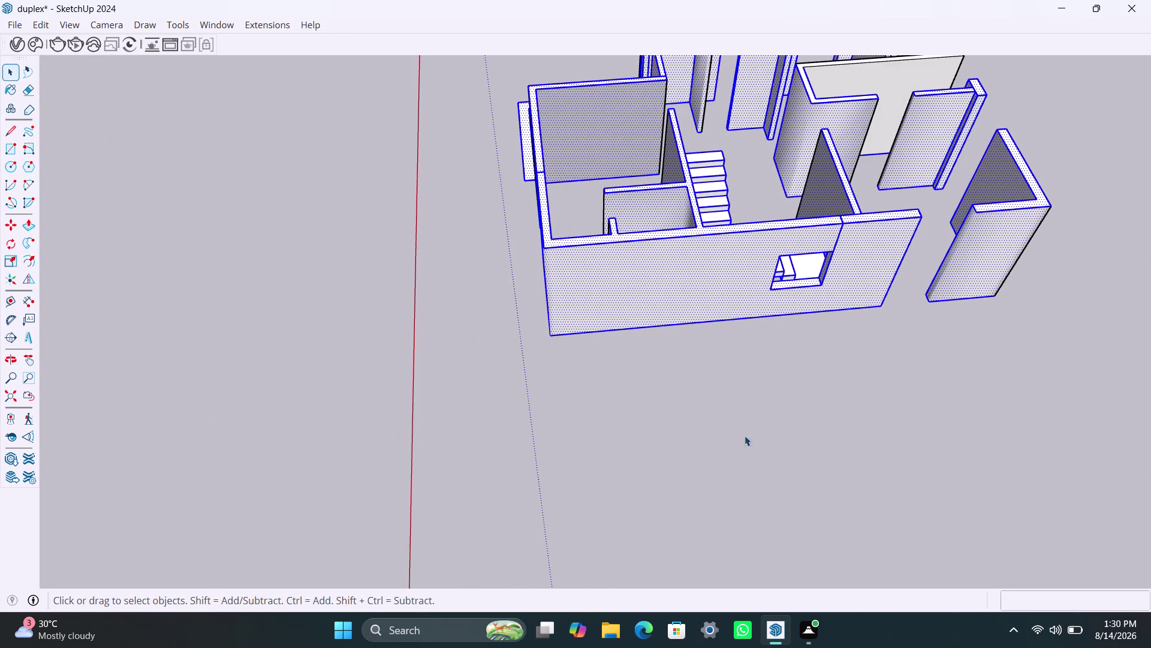
scroll(up, 3)
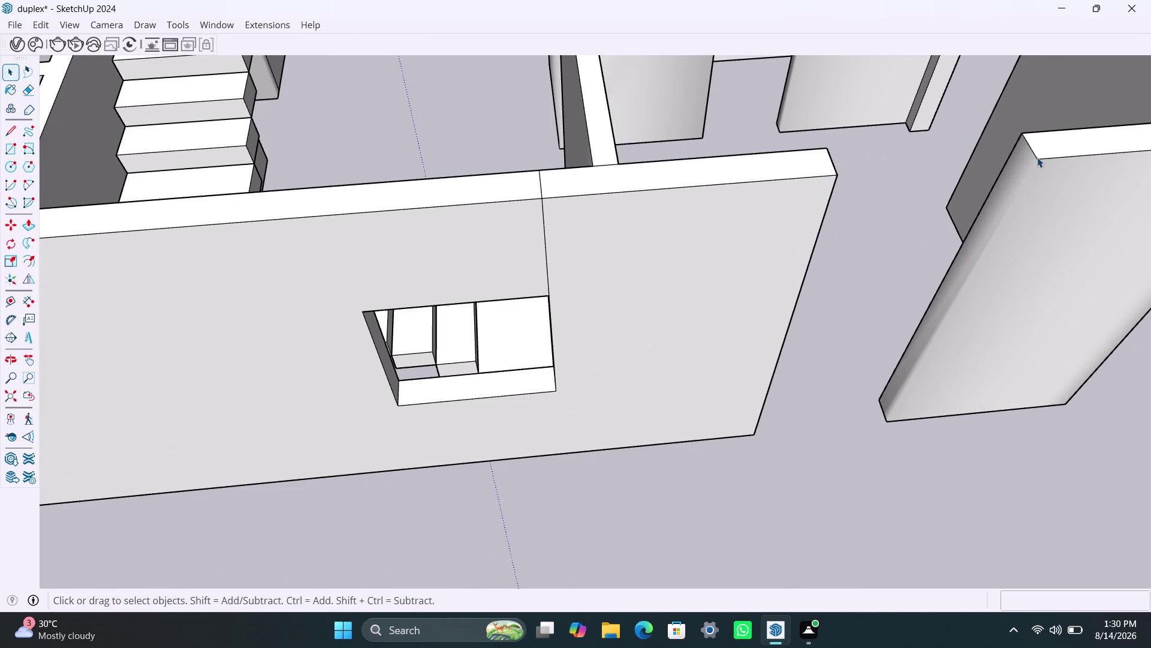
Draw the partition wall's end edge from its top corner to its bottom corner.
key(l)
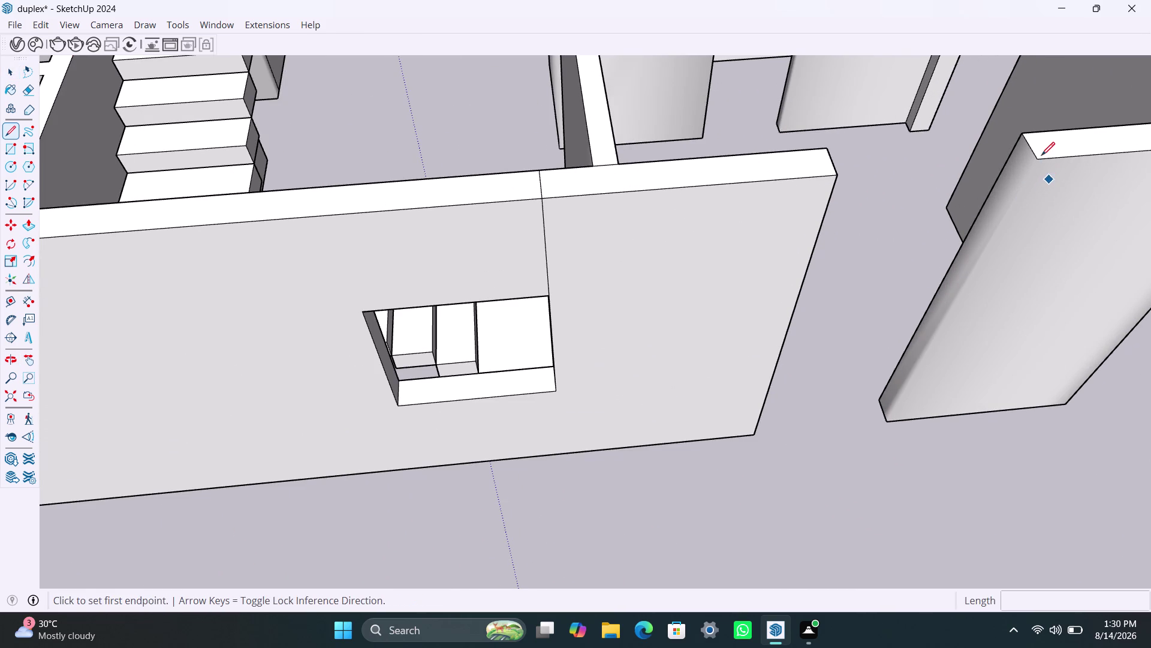
click(1040, 157)
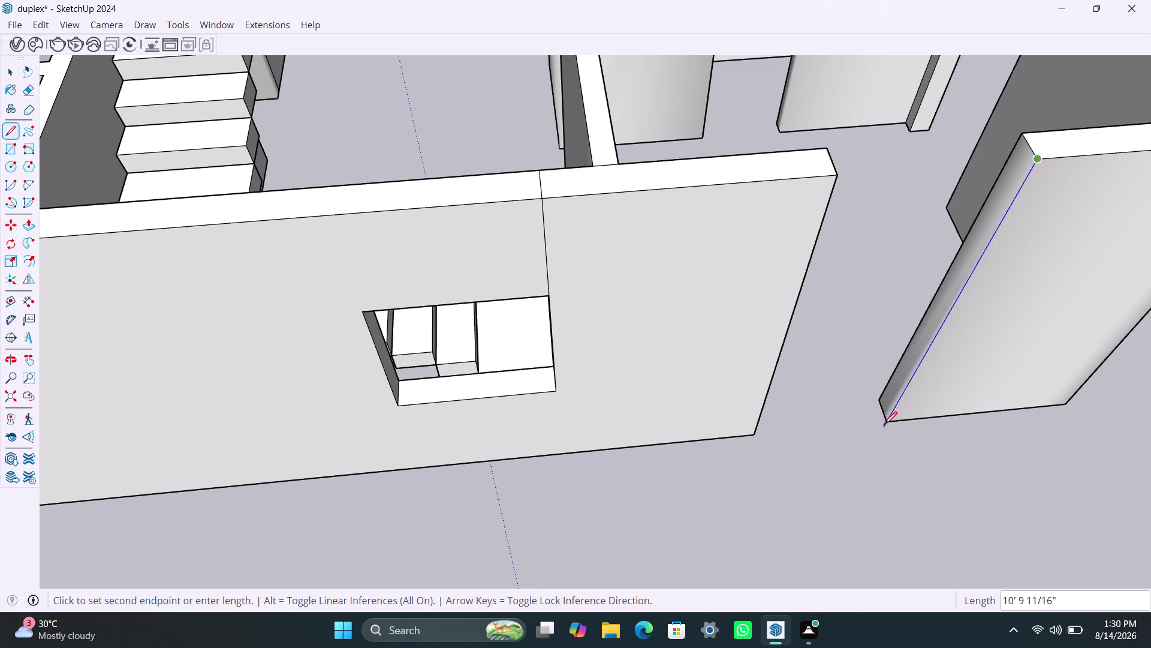
click(887, 419)
key(space)
click(941, 313)
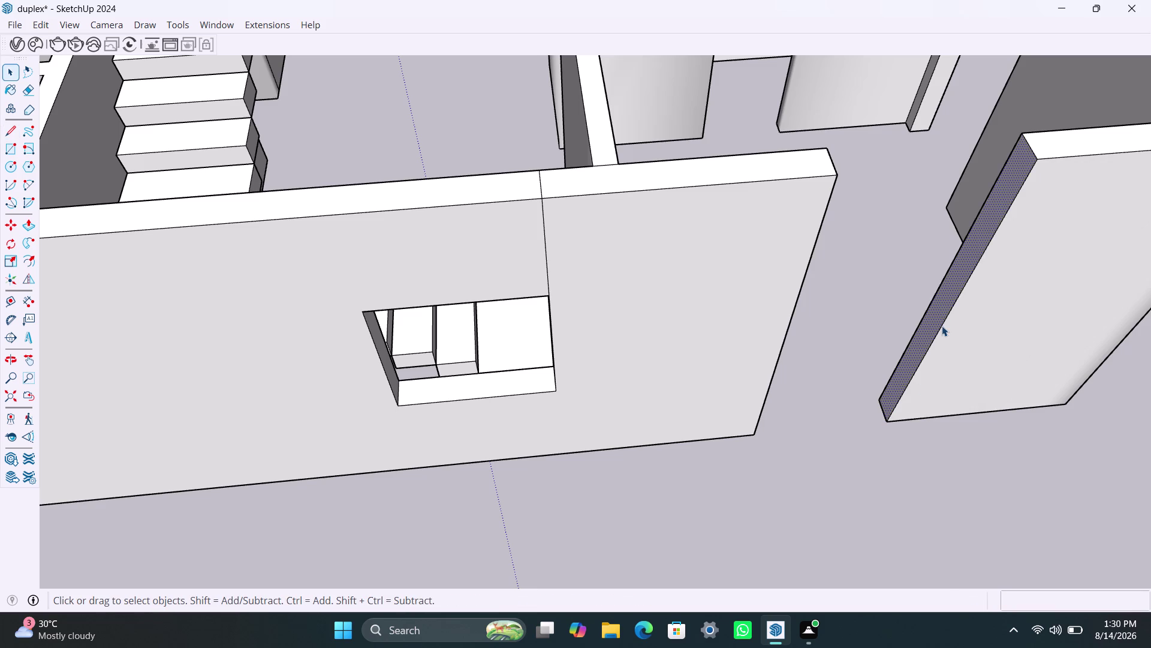
Orbit to the other side of the walls to view the L-shaped walls.
scroll(down, 3)
middle_drag(894, 419, 547, 313)
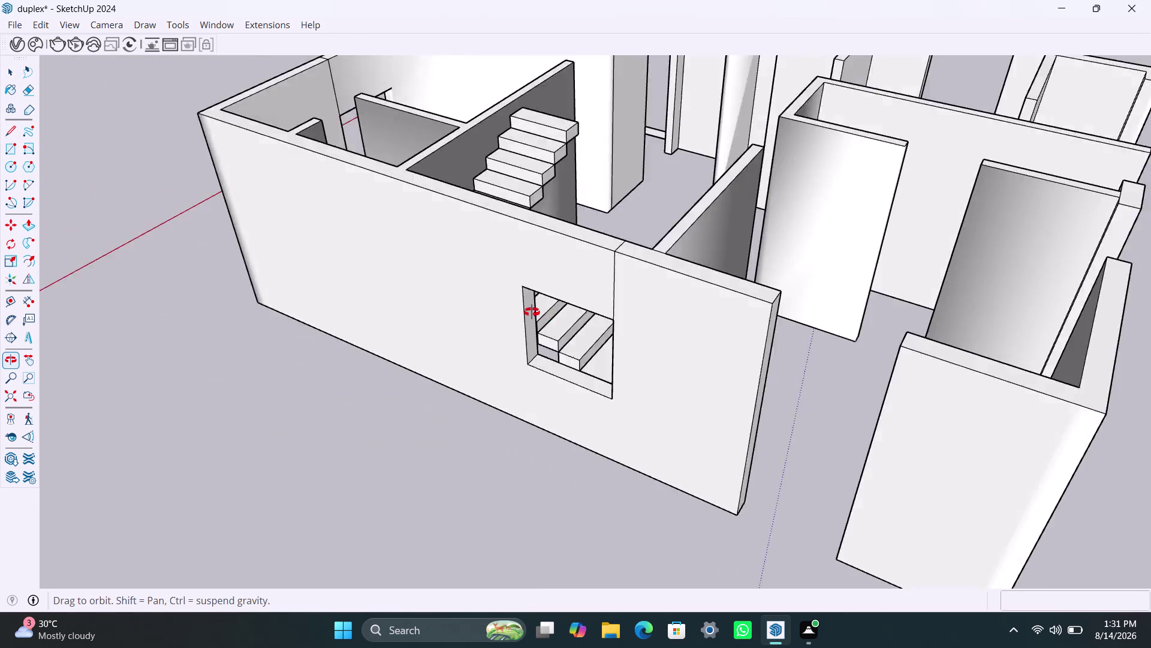
middle_drag(546, 313, 499, 309)
scroll(down, 3)
middle_drag(852, 382, 710, 319)
scroll(up, 3)
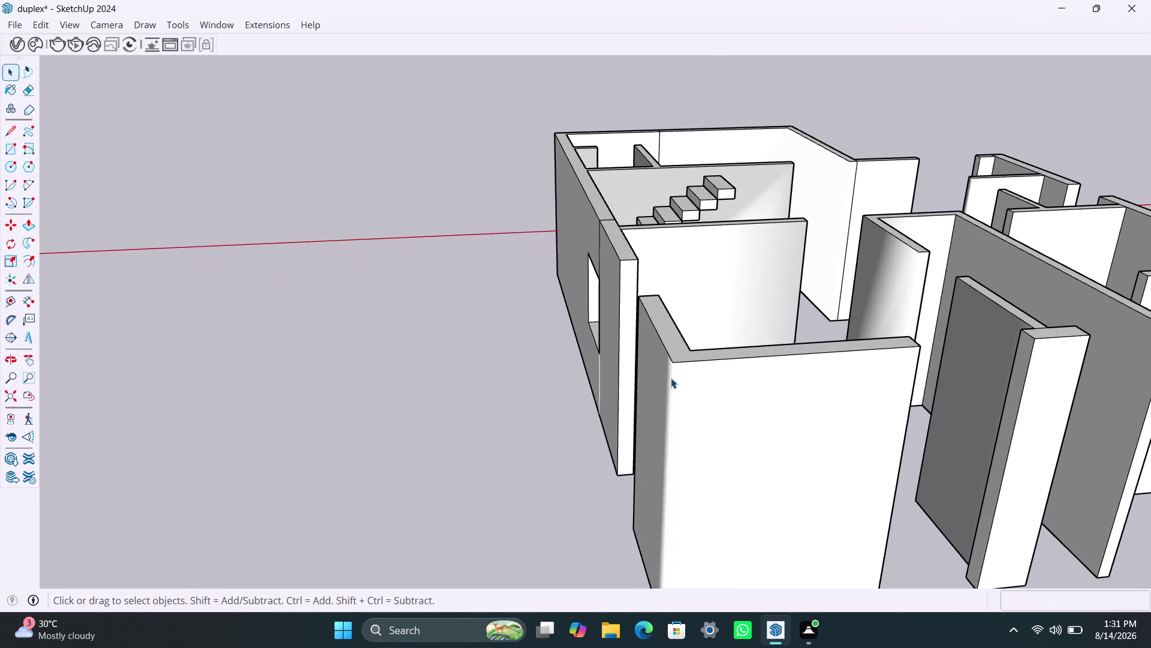
Draw a vertical edge down the first L-wall's inner corner.
key(l)
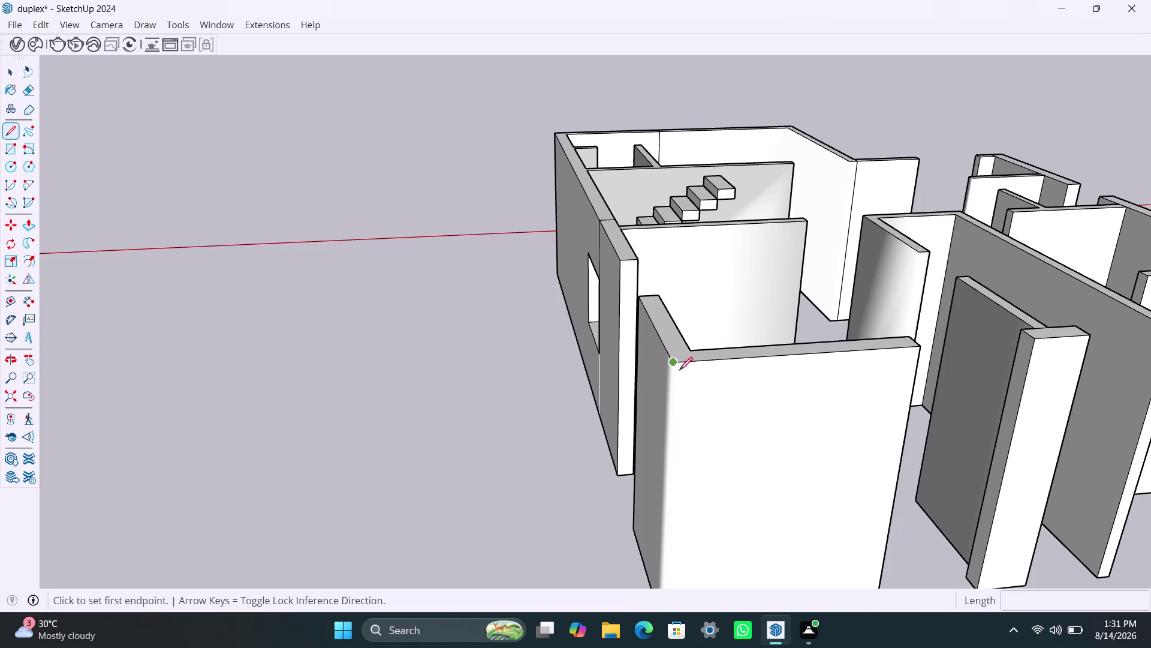
click(676, 365)
scroll(down, 3)
middle_drag(678, 497, 681, 454)
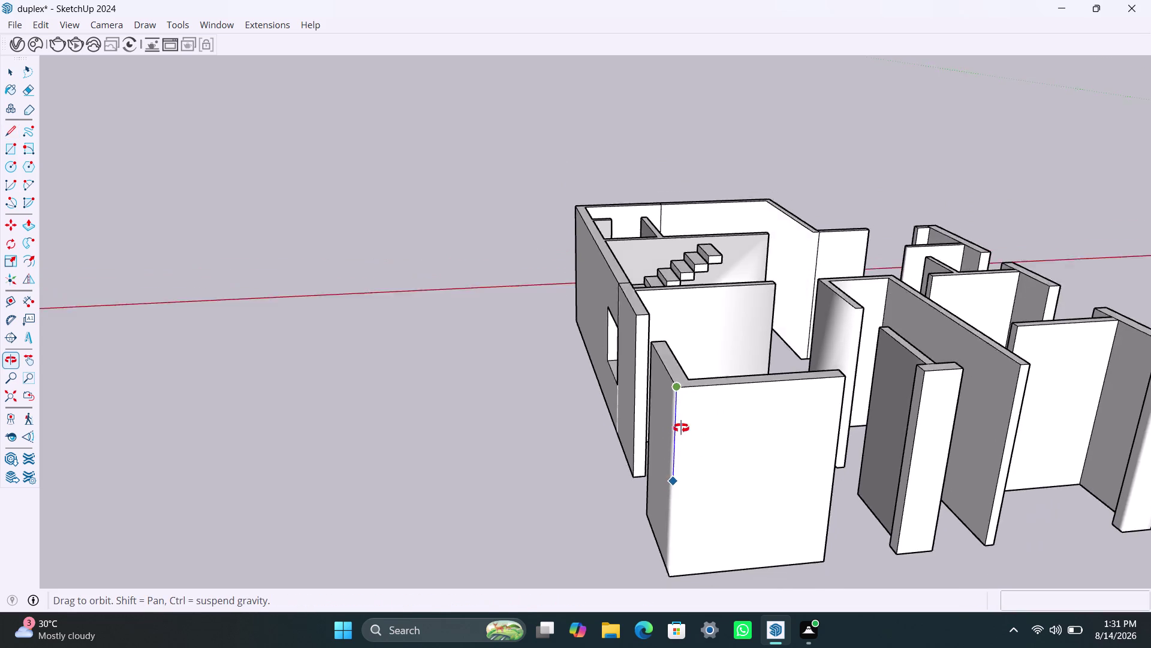
middle_drag(681, 454, 681, 419)
click(683, 523)
key(space)
scroll(down, 3)
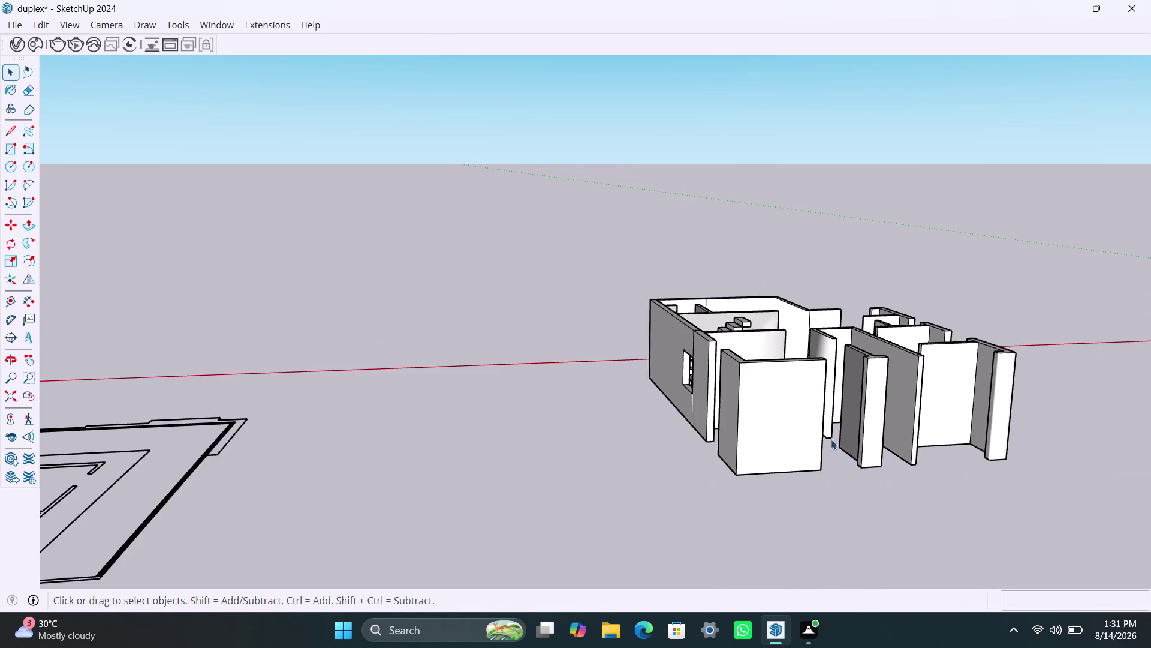
middle_drag(831, 438, 601, 460)
scroll(up, 3)
scroll(up, 3)
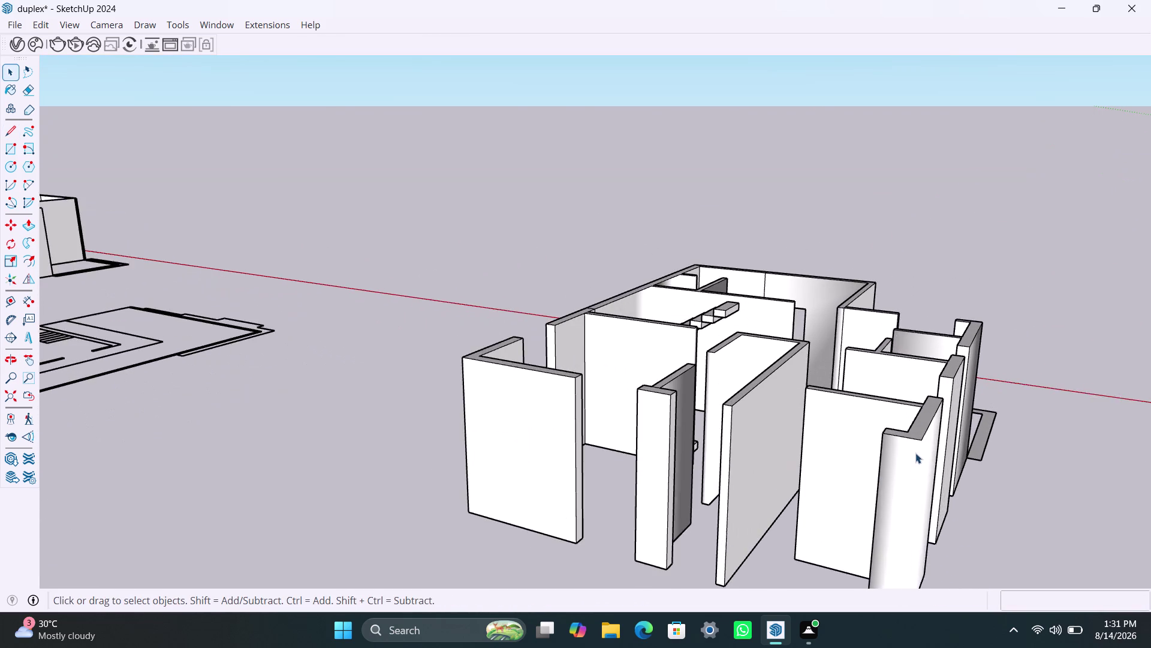
scroll(up, 3)
Draw a vertical edge down the second wall's inner corner, then move in closer among the walls.
key(l)
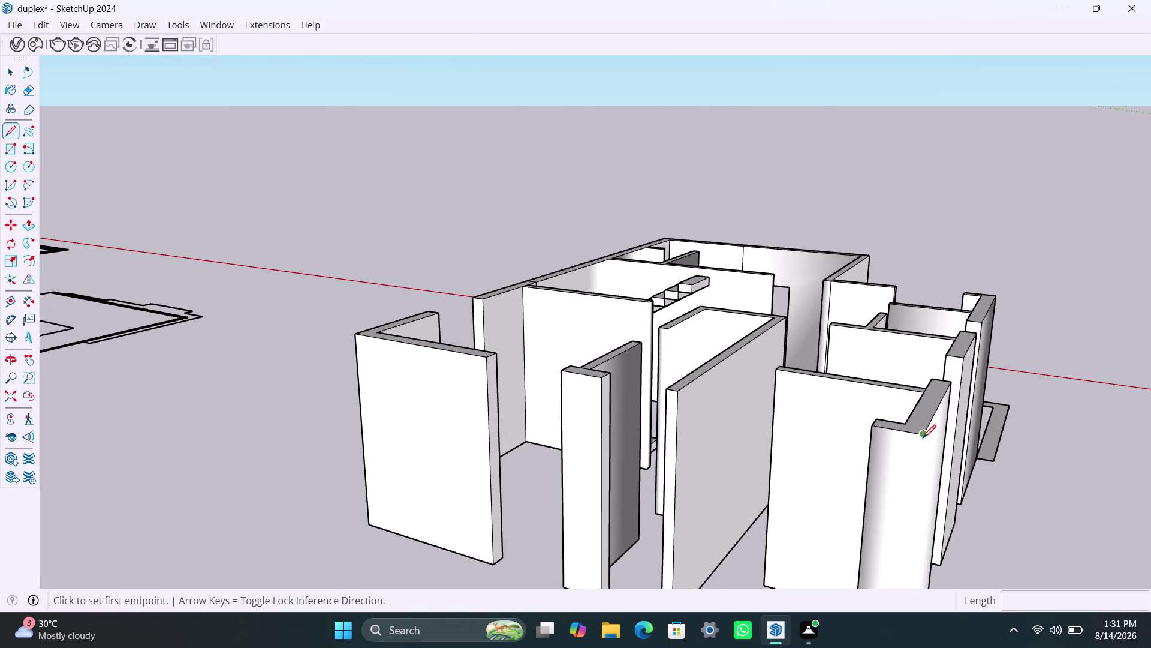
click(923, 435)
scroll(down, 3)
middle_drag(914, 514, 899, 399)
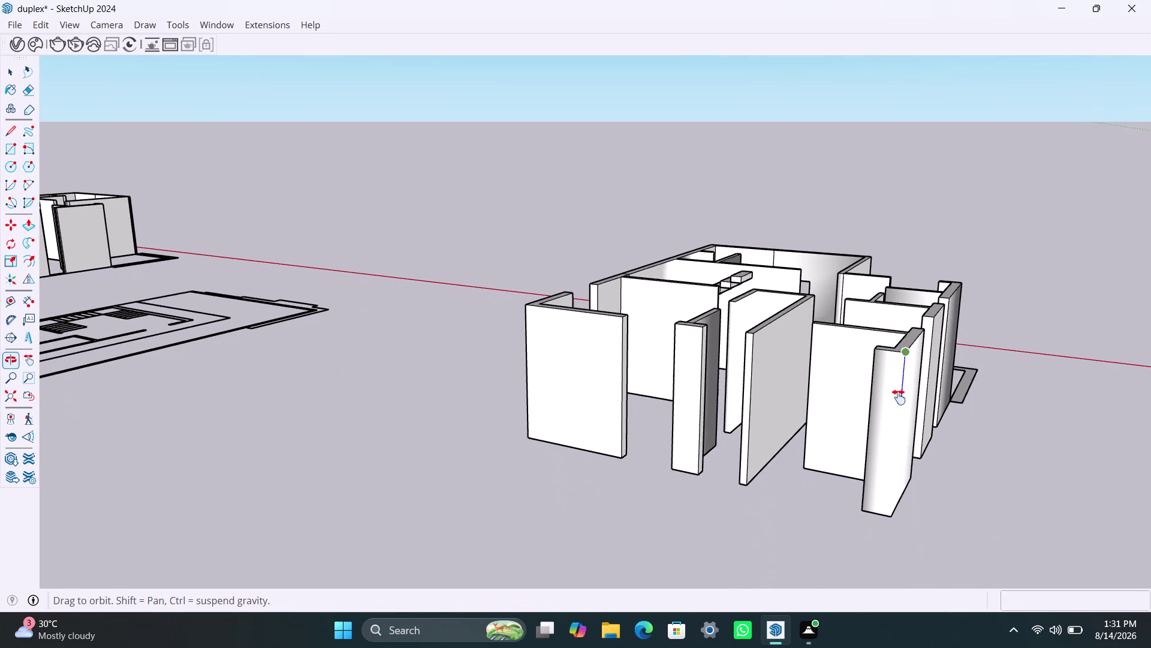
middle_drag(899, 399, 899, 396)
click(889, 510)
key(space)
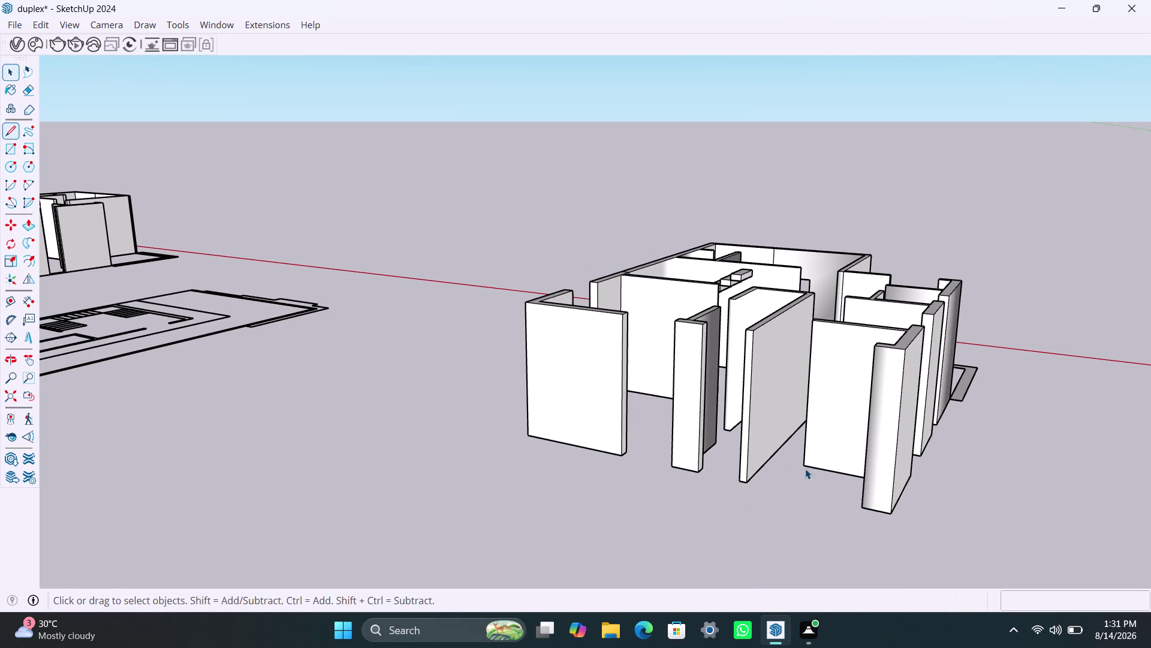
scroll(down, 3)
middle_drag(916, 433, 700, 424)
scroll(up, 3)
scroll(up, 3)
middle_drag(752, 428, 531, 479)
scroll(up, 3)
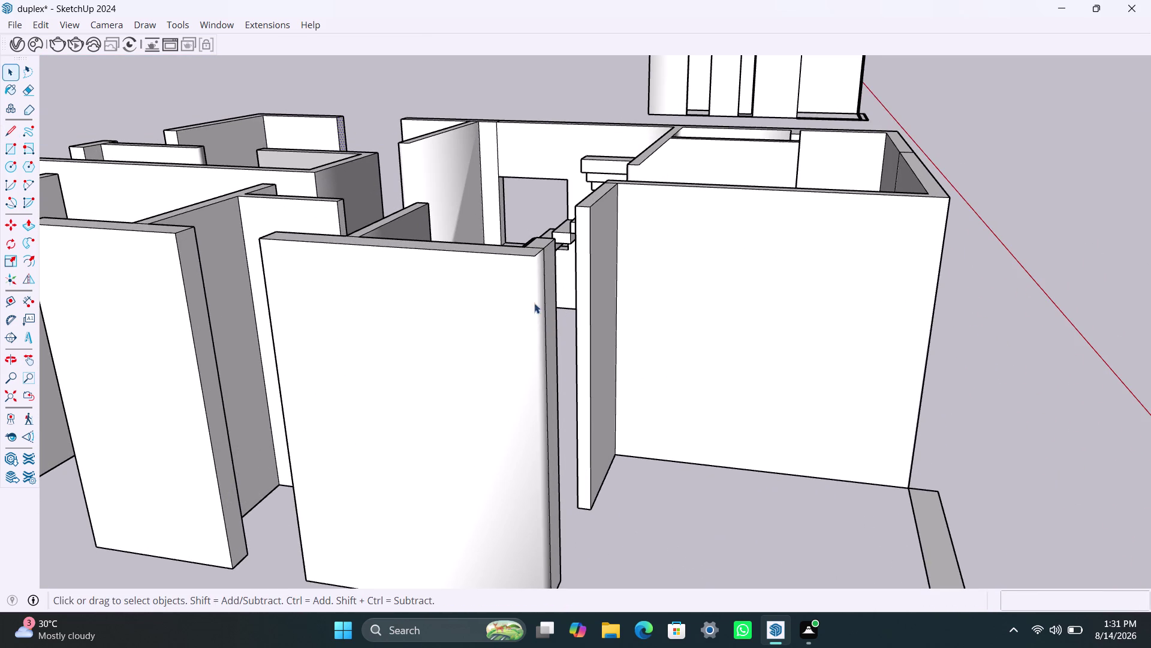
Trace a vertical edge from a wall end's top corner down to its base.
key(l)
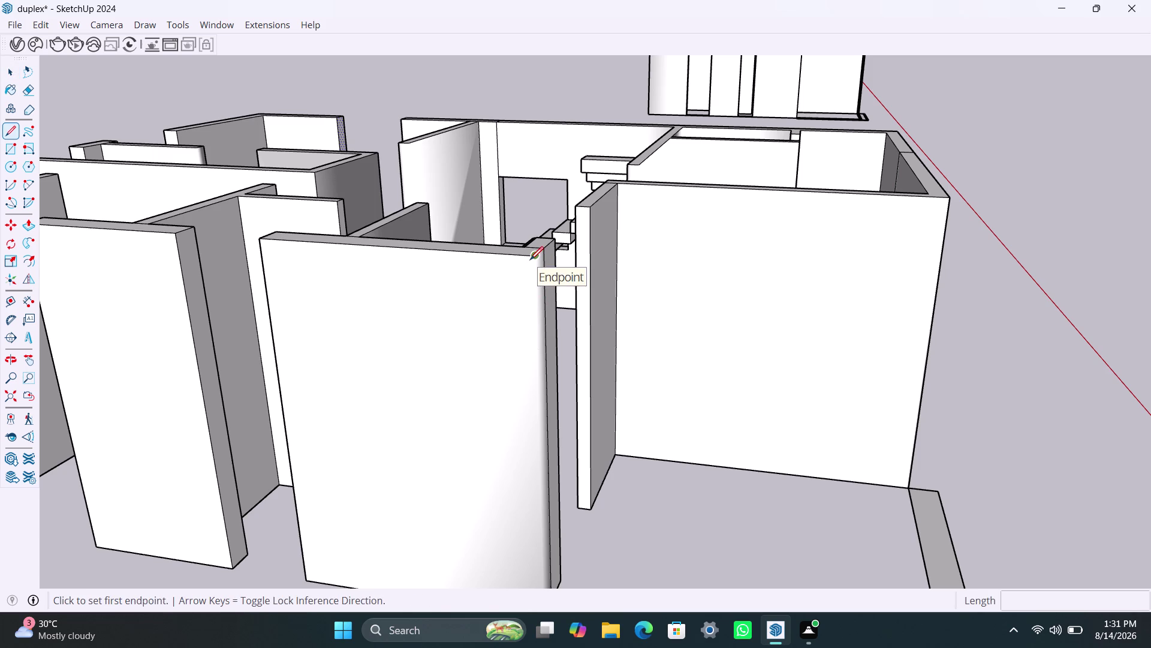
click(530, 260)
scroll(down, 3)
middle_drag(548, 540, 551, 498)
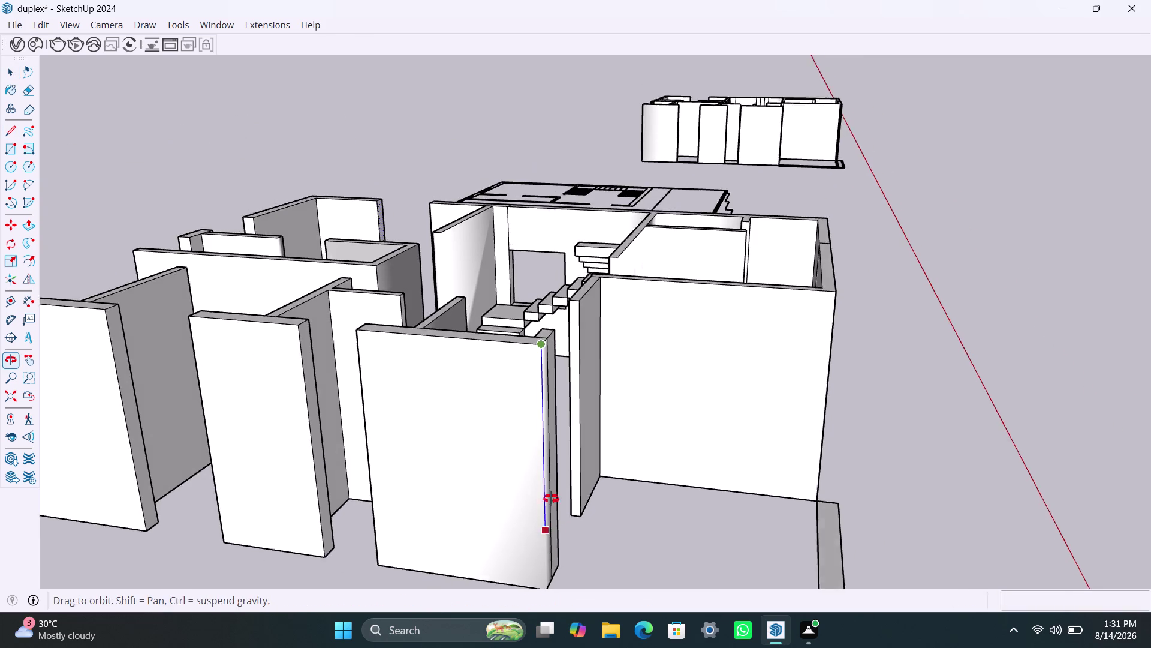
middle_drag(551, 498, 559, 443)
click(560, 504)
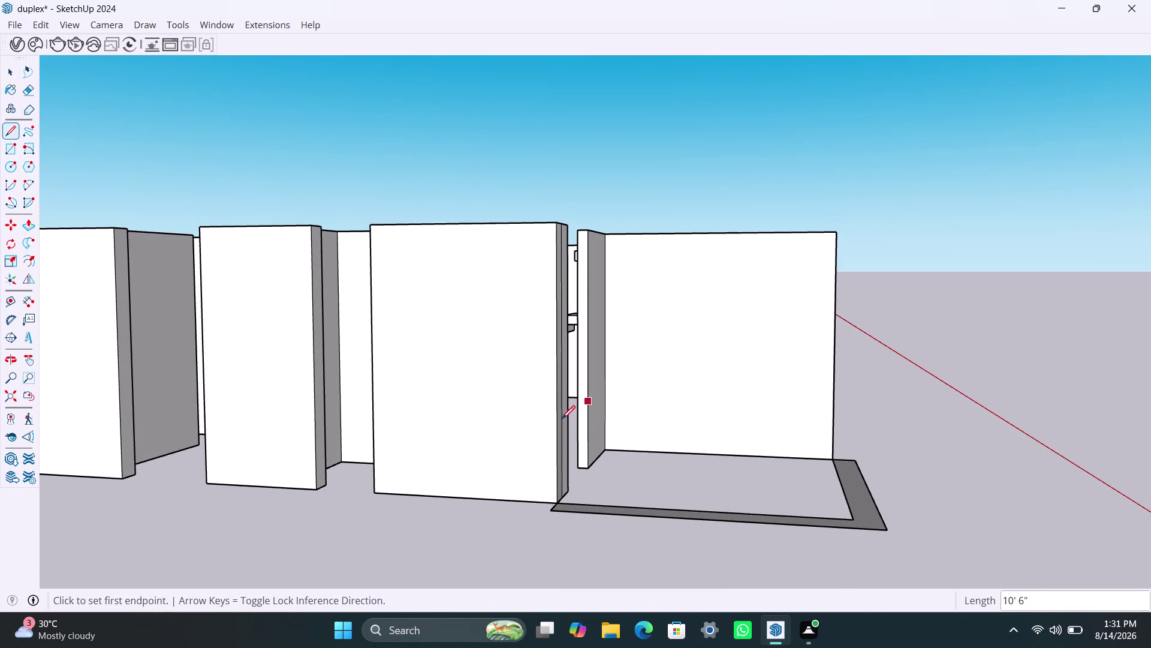
key(space)
Add a vertical edge along an outer wall corner of the ground floor.
scroll(down, 3)
middle_drag(754, 398, 601, 610)
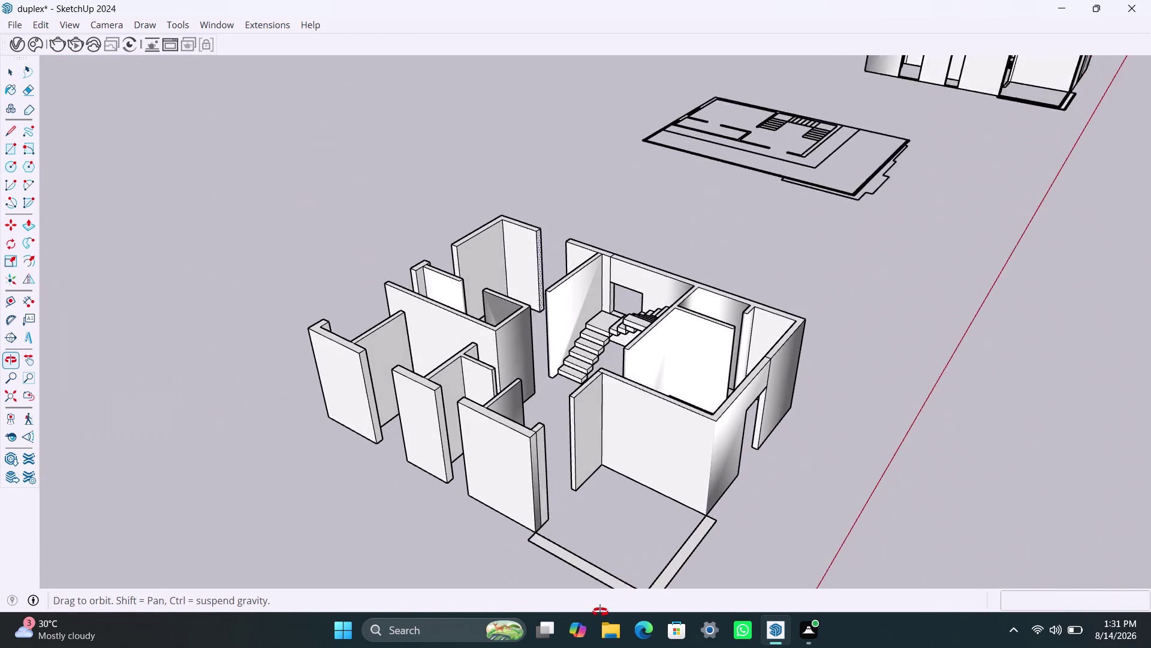
middle_drag(601, 611, 600, 612)
scroll(up, 3)
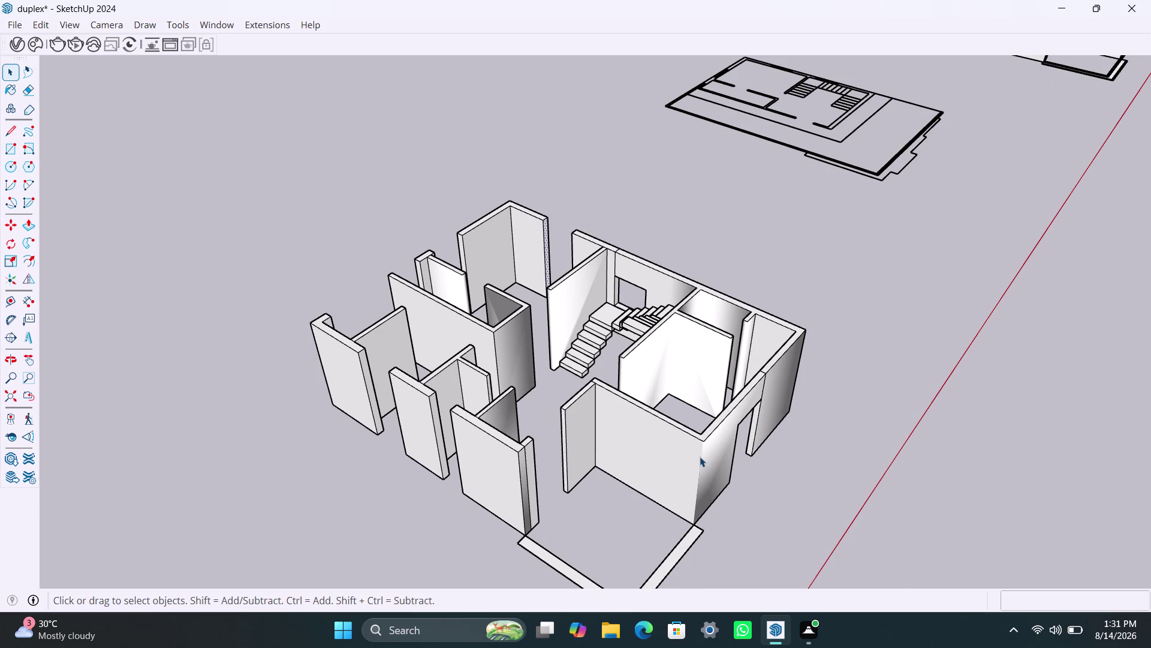
scroll(up, 3)
key(l)
click(707, 436)
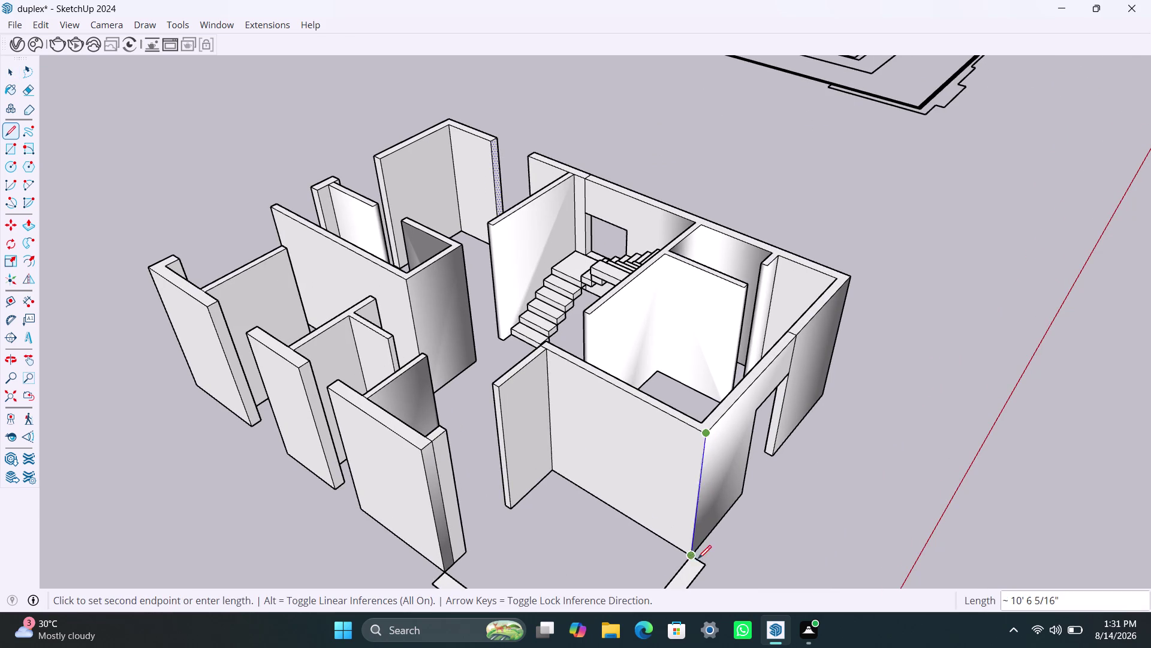
click(692, 558)
key(space)
Draw a vertical edge down the end of the thin partition by the stairs.
scroll(down, 3)
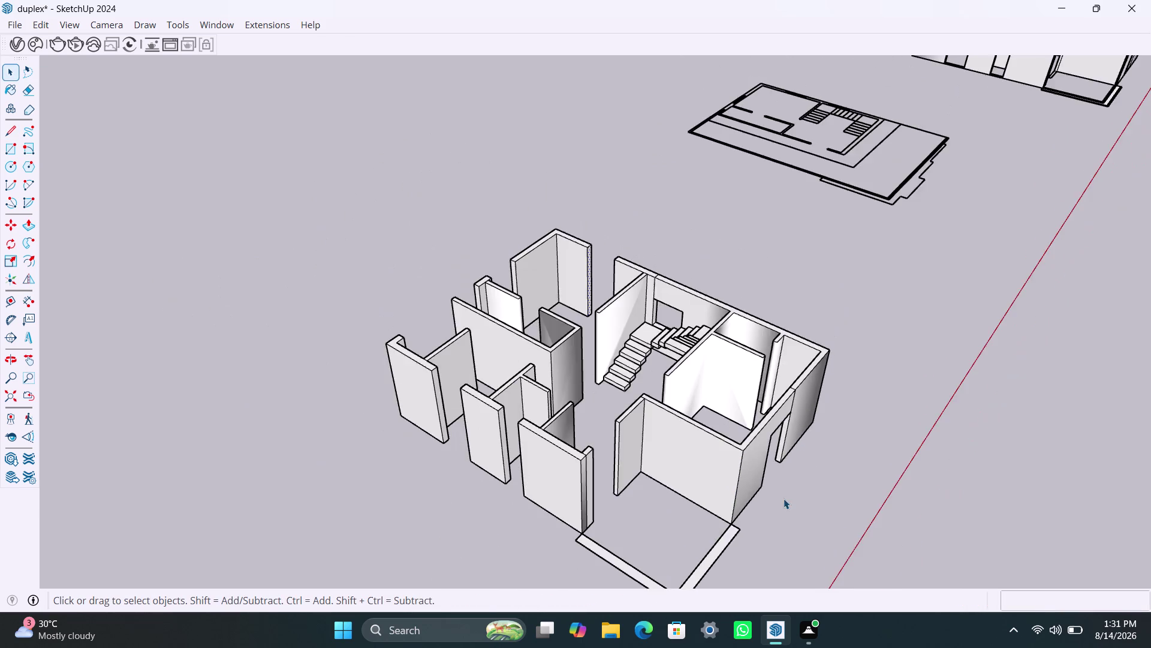
middle_drag(784, 499, 466, 414)
middle_drag(478, 297, 586, 387)
scroll(up, 3)
scroll(up, 3)
middle_drag(543, 368, 638, 405)
scroll(up, 3)
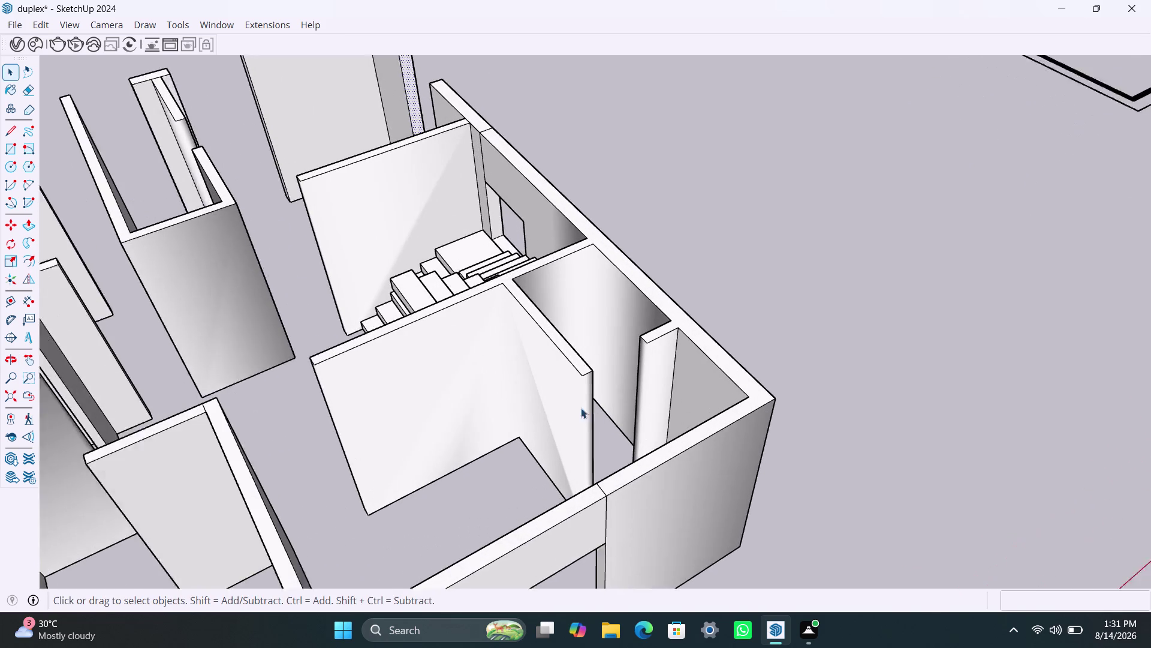
scroll(up, 3)
key(l)
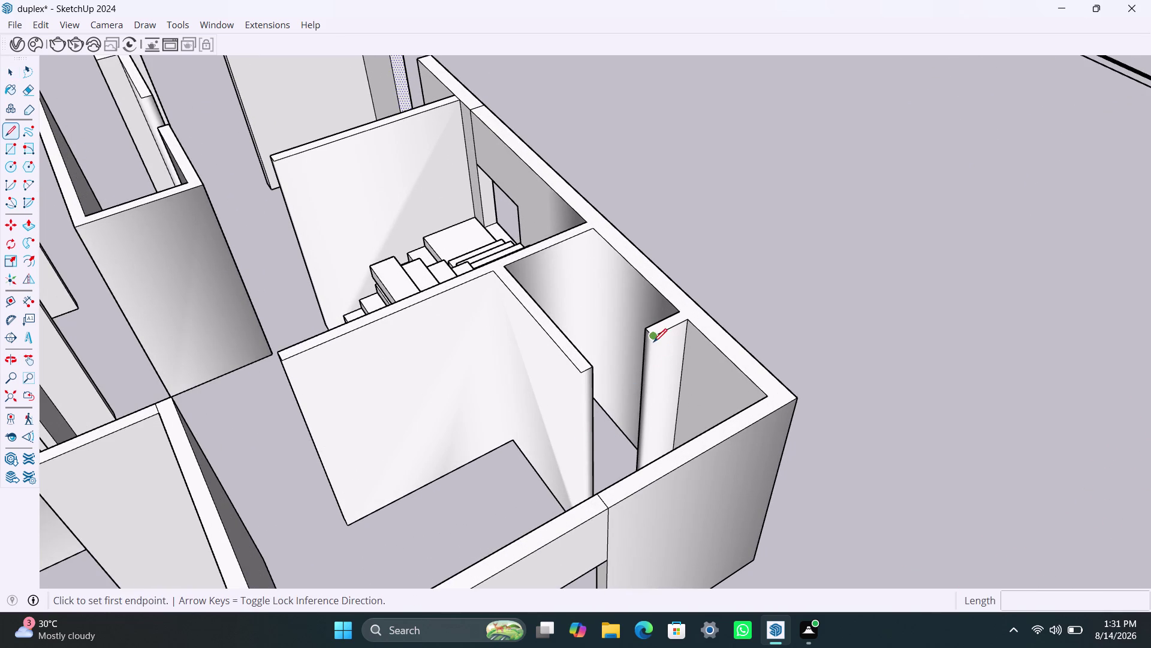
drag(651, 335, 652, 347)
scroll(down, 3)
middle_drag(642, 449, 656, 477)
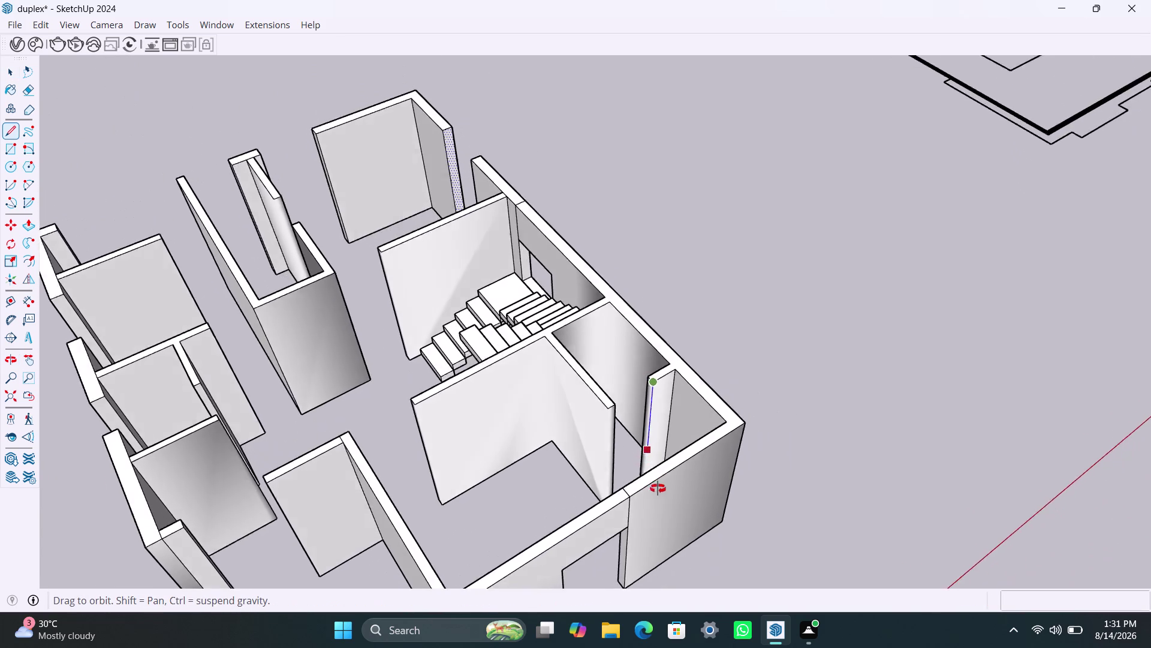
middle_drag(657, 478, 674, 549)
click(657, 474)
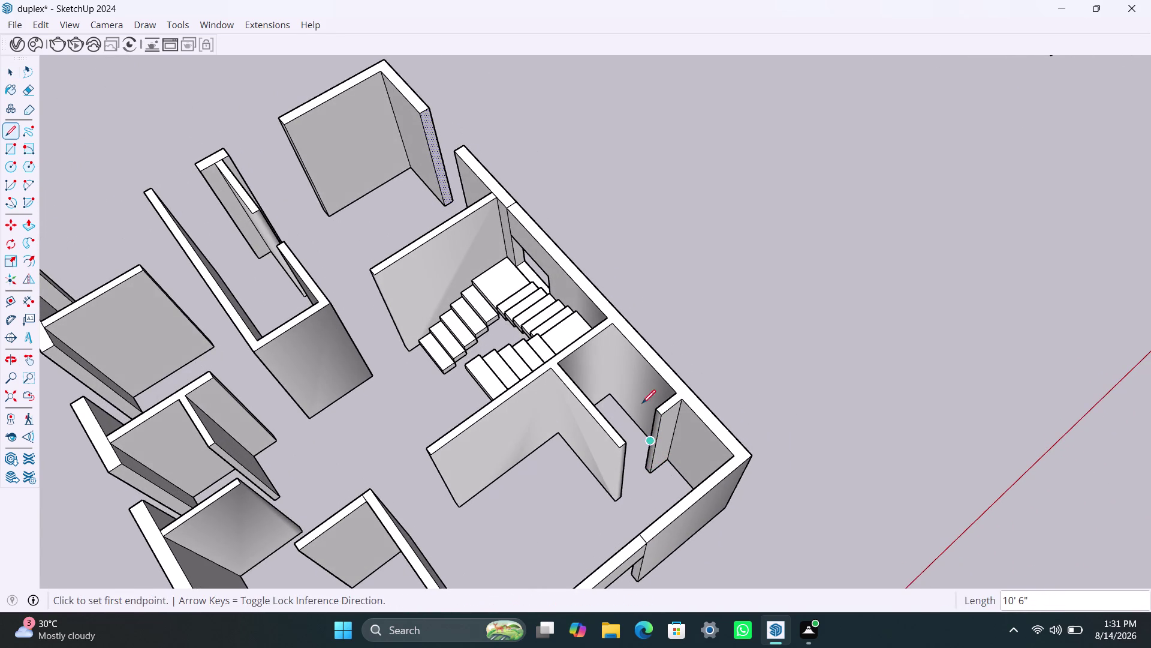
key(space)
Trace vertical edges down two stair-side wall ends.
key(l)
click(617, 324)
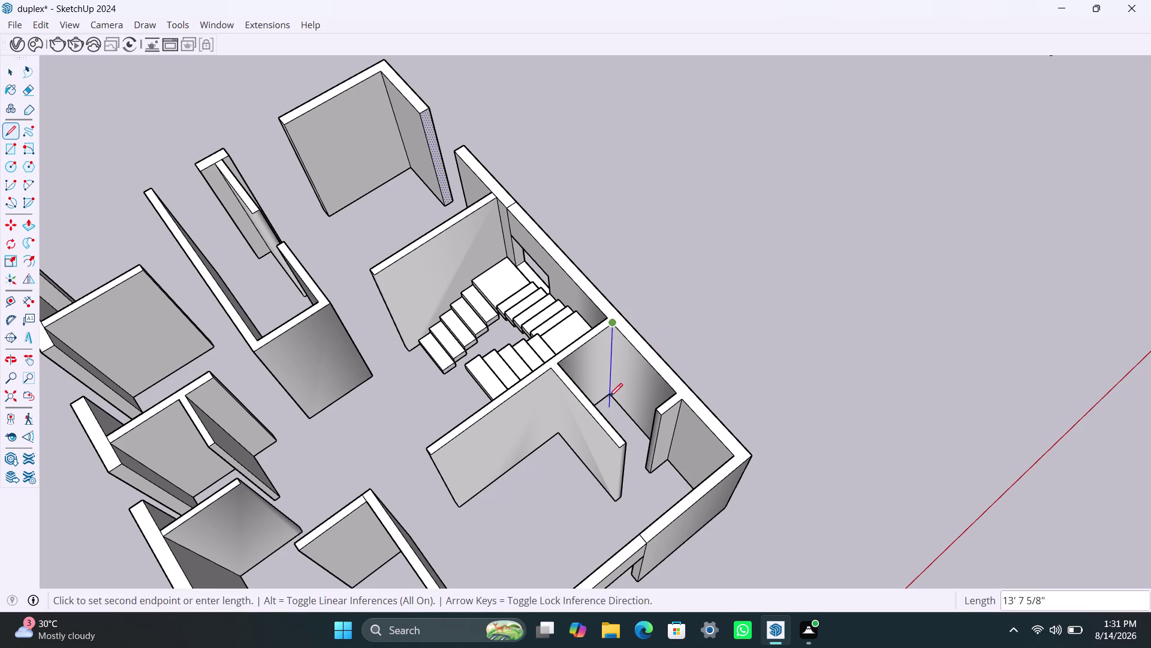
click(609, 391)
key(space)
key(l)
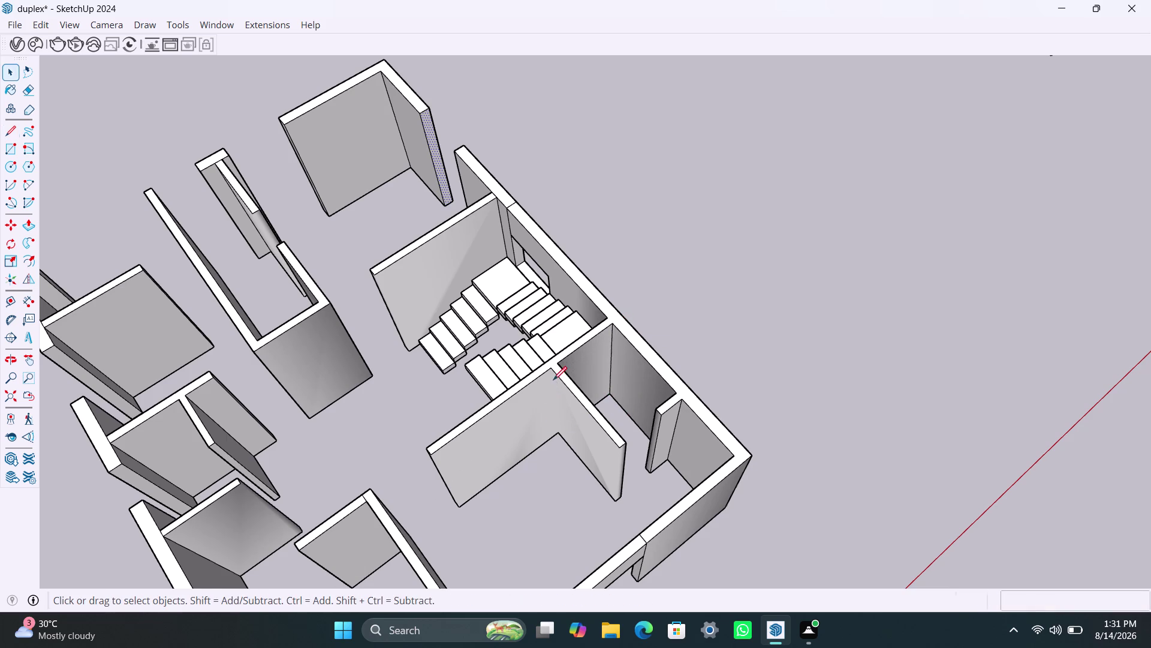
click(554, 372)
click(559, 435)
key(space)
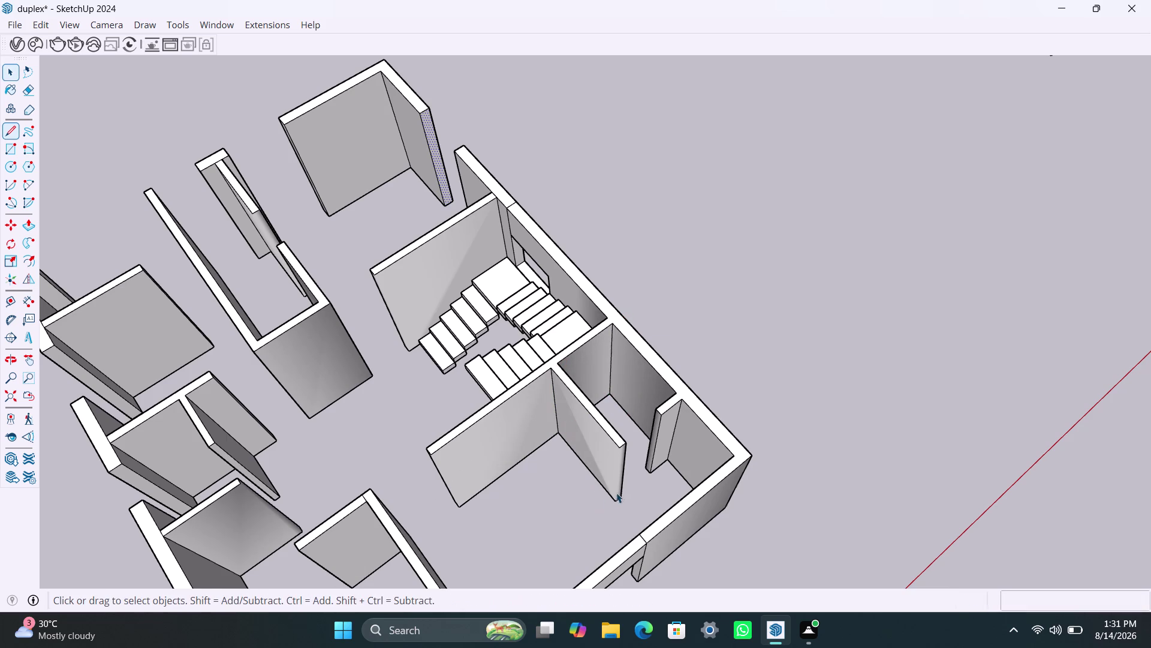
Retrace one more wall end's vertical edge from top to base.
scroll(up, 3)
key(l)
drag(617, 444, 608, 494)
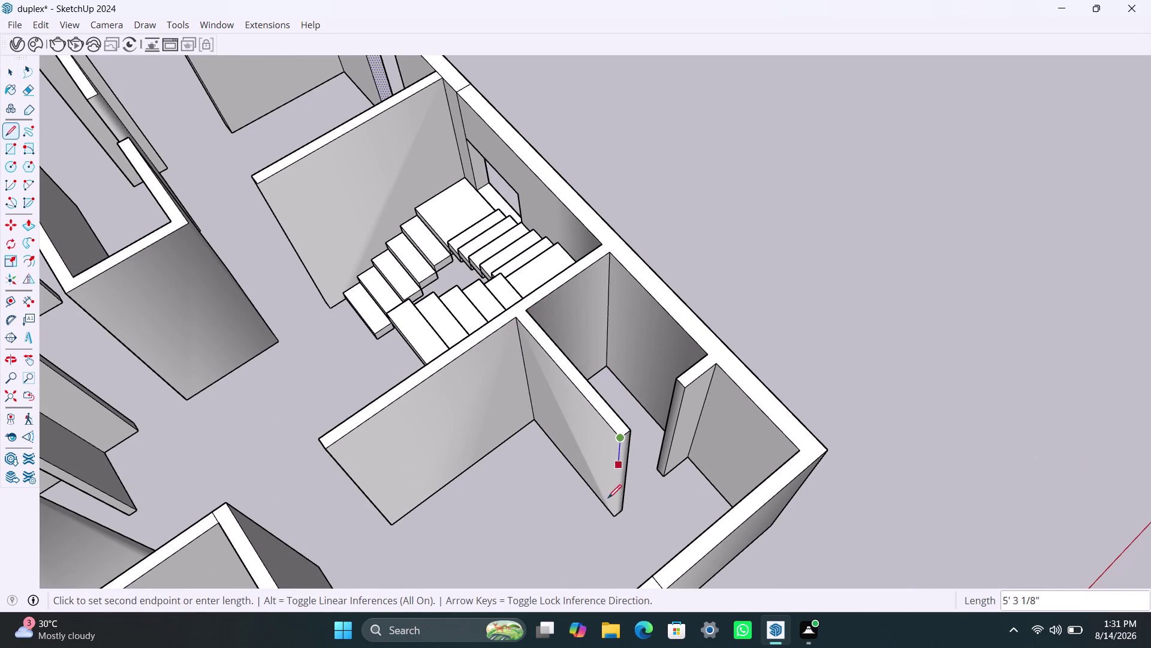
drag(609, 494, 608, 499)
click(616, 512)
key(space)
scroll(down, 3)
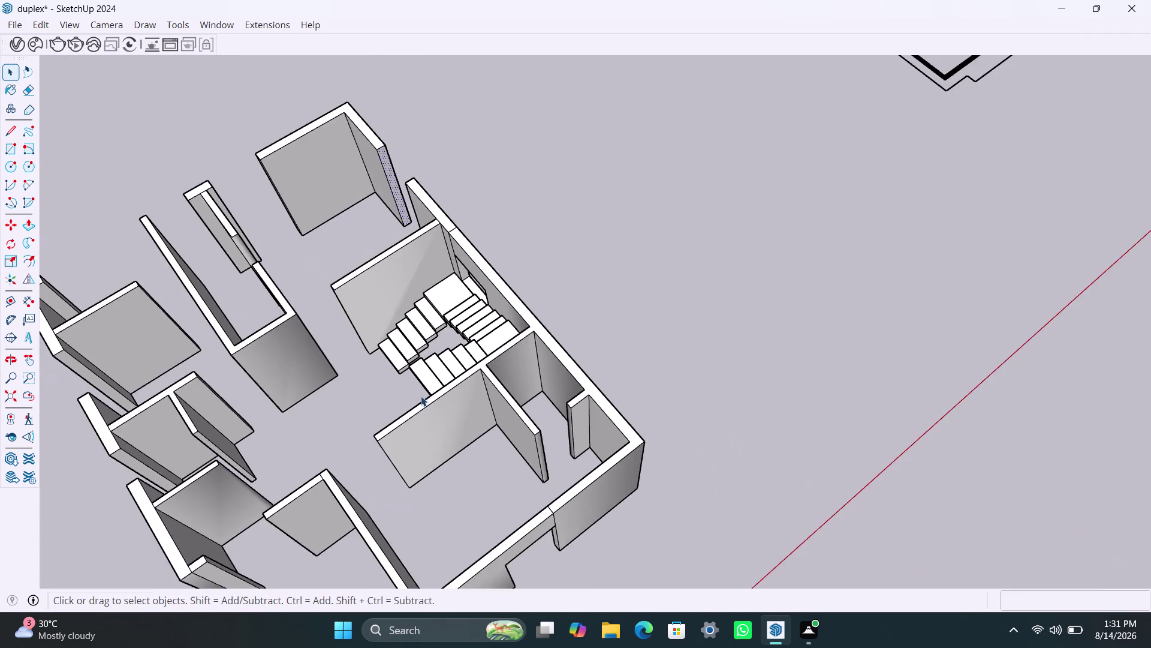
scroll(down, 3)
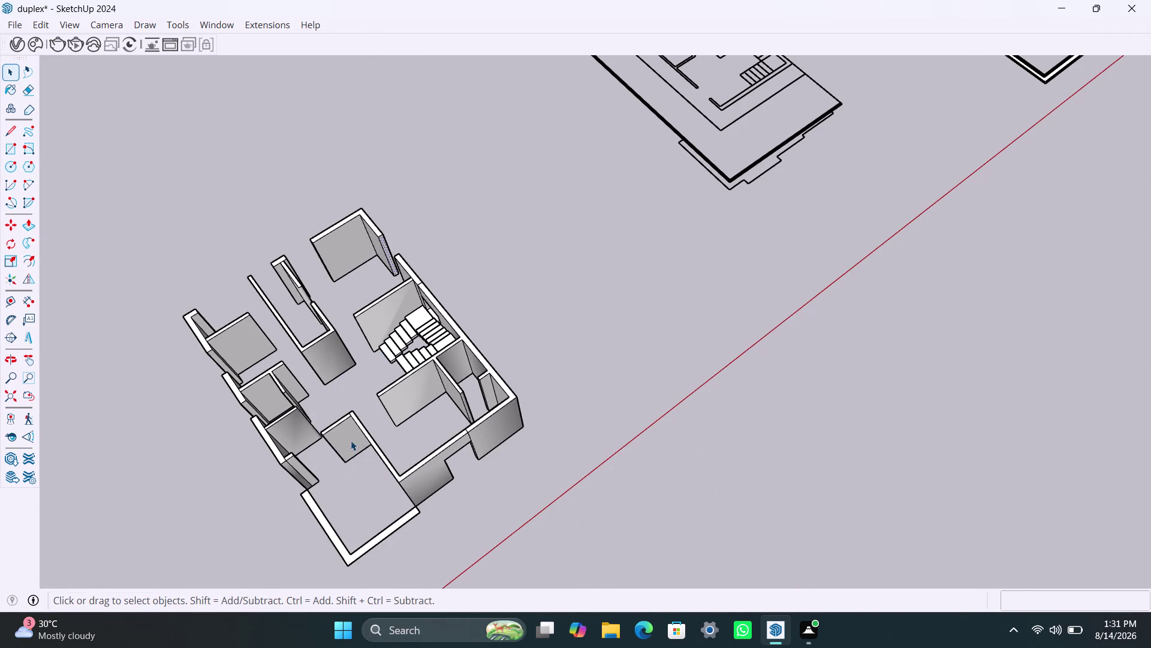
scroll(up, 3)
Draw a 10' 6" vertical edge down a partition end in the stair-side rooms.
middle_drag(411, 455, 759, 424)
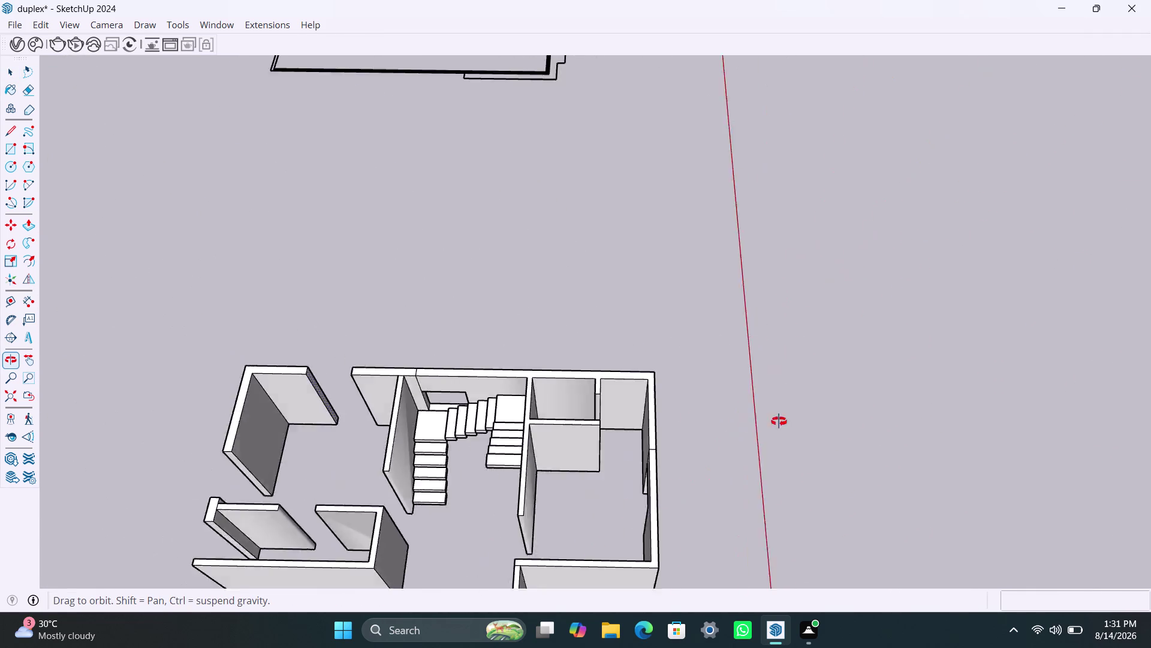
middle_drag(759, 424, 889, 401)
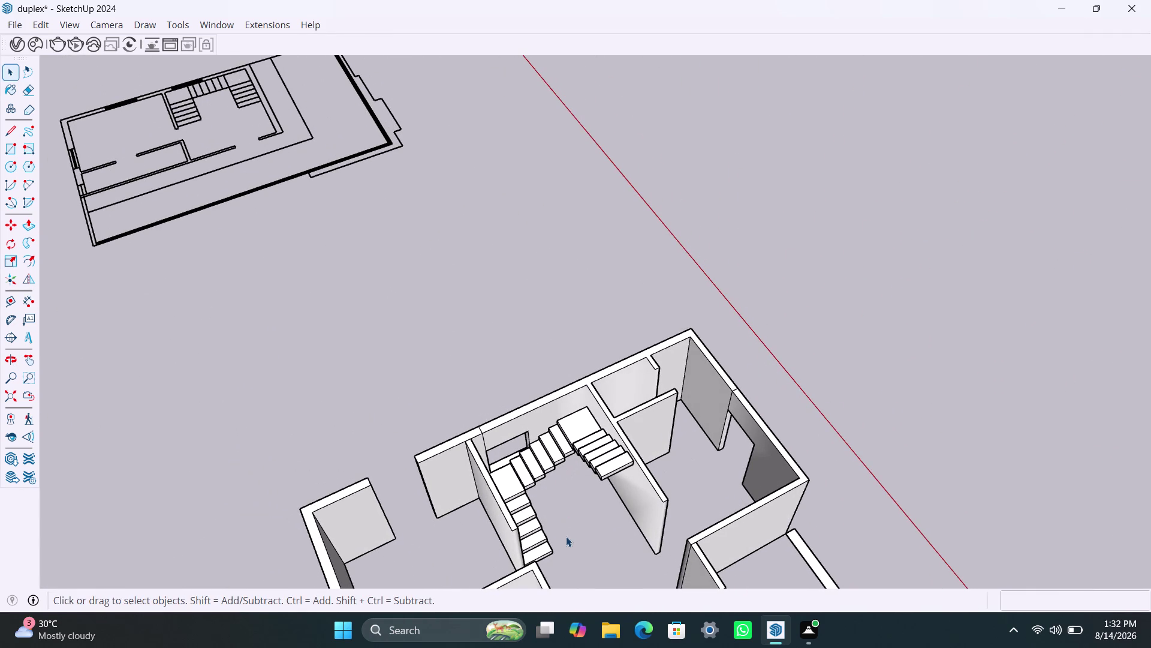
middle_drag(566, 536, 595, 441)
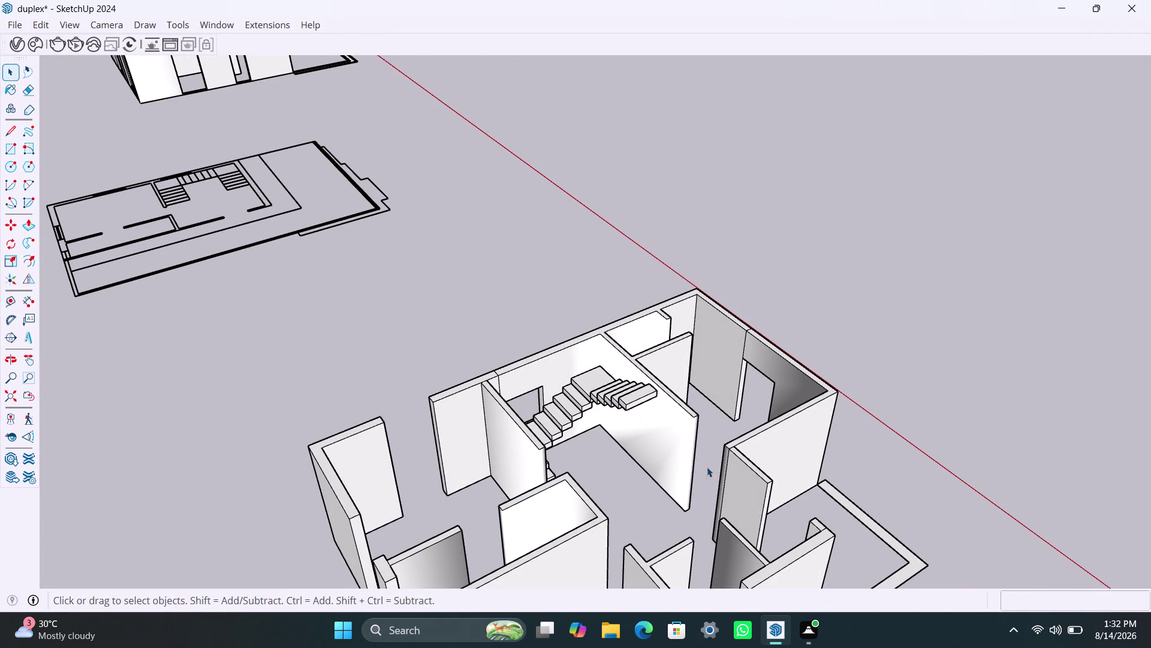
key(l)
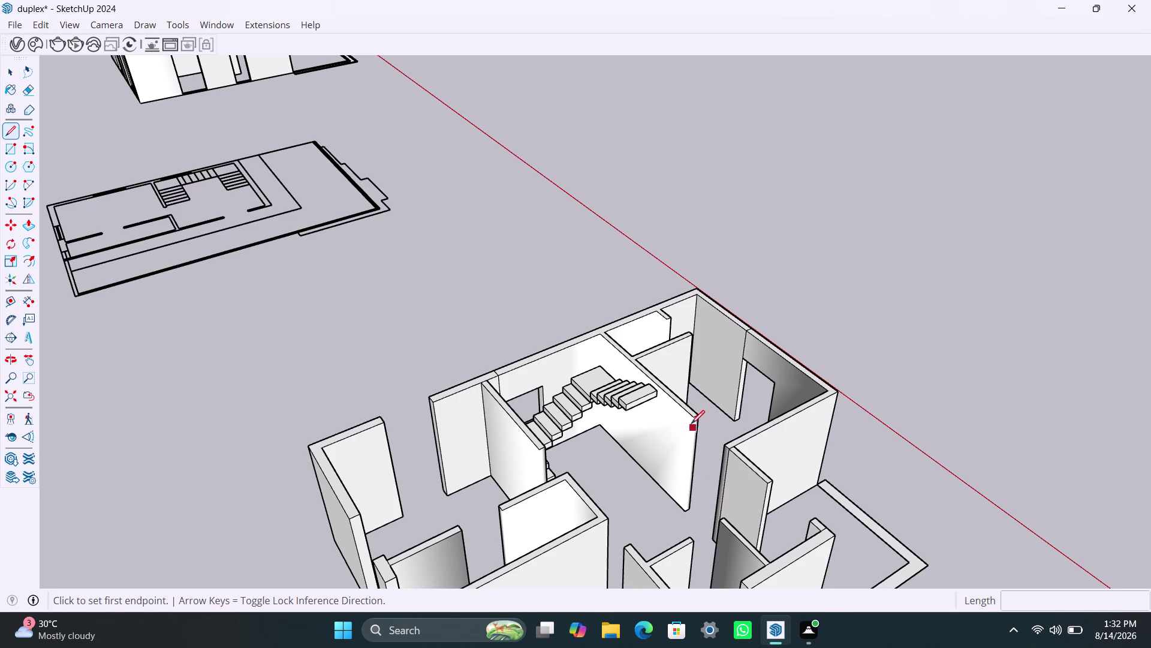
click(693, 418)
click(685, 508)
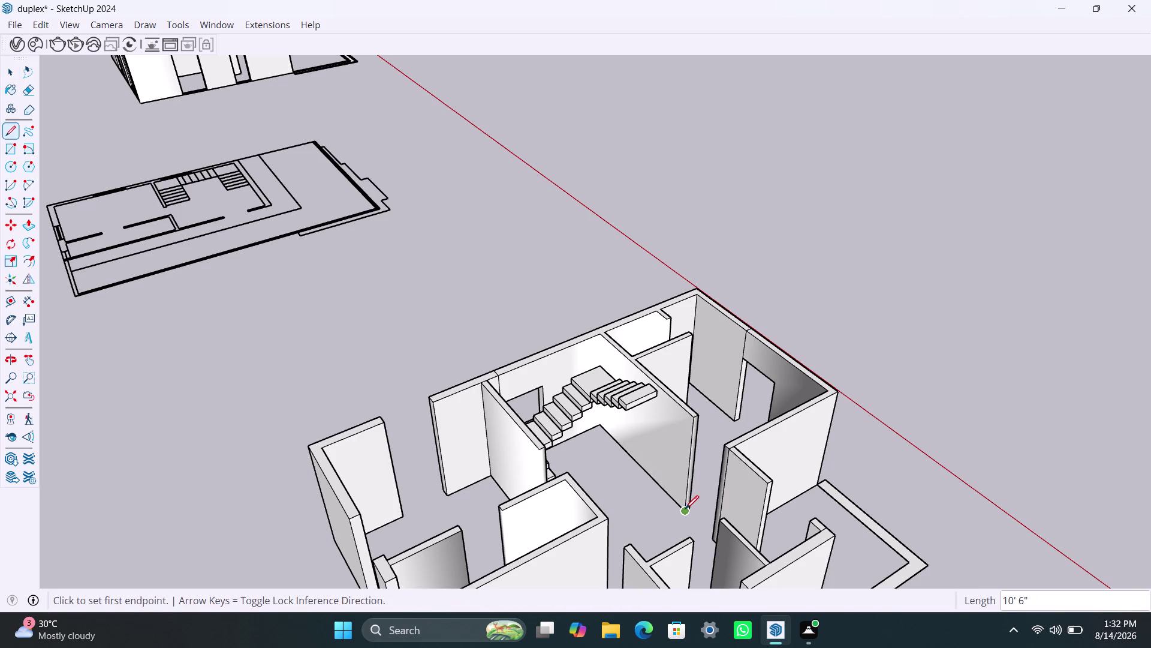
key(space)
Trace a vertical edge down a wall end near the front walls.
scroll(down, 3)
scroll(up, 3)
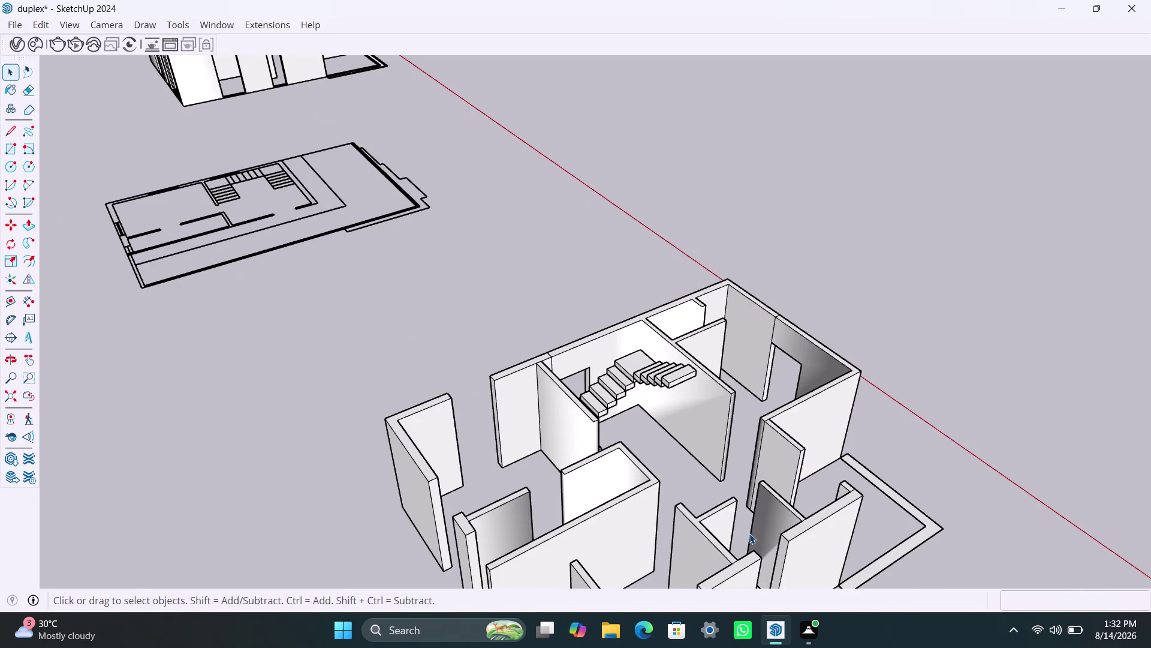
middle_drag(739, 504, 372, 457)
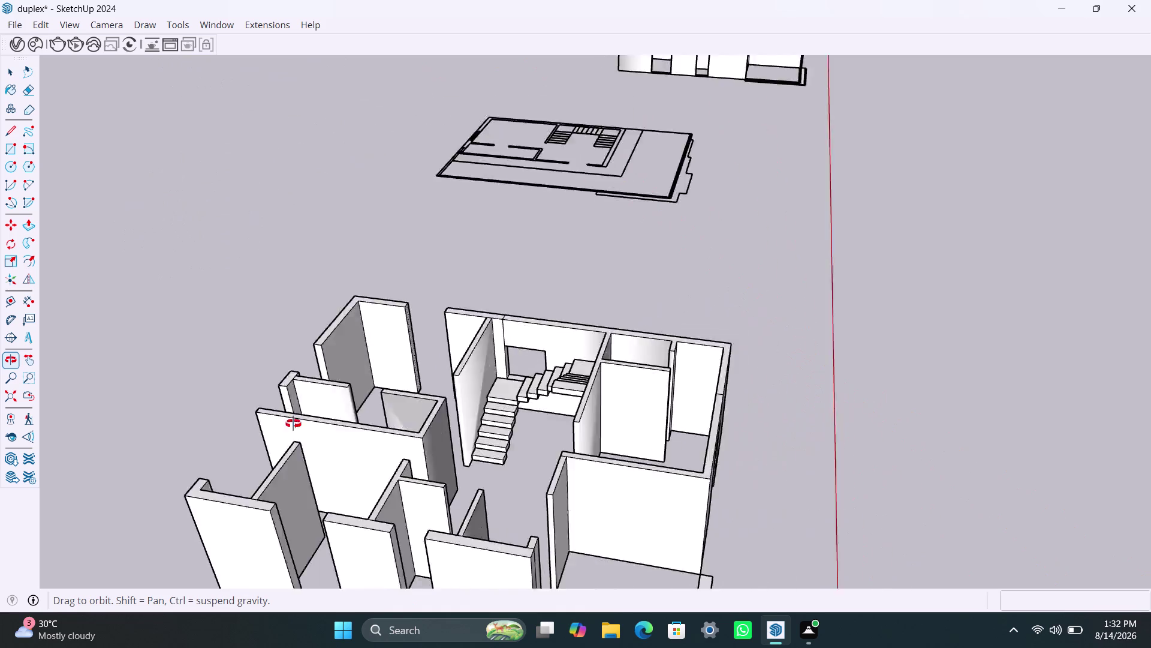
middle_drag(371, 456, 121, 417)
scroll(up, 3)
scroll(up, 3)
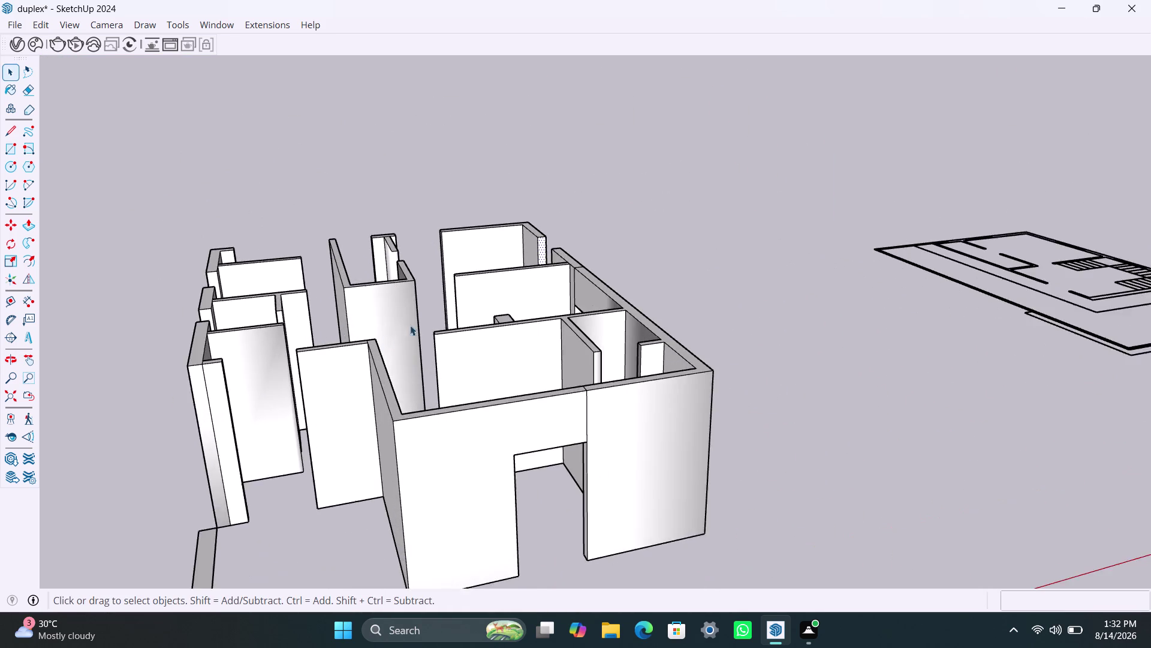
middle_drag(424, 344, 243, 453)
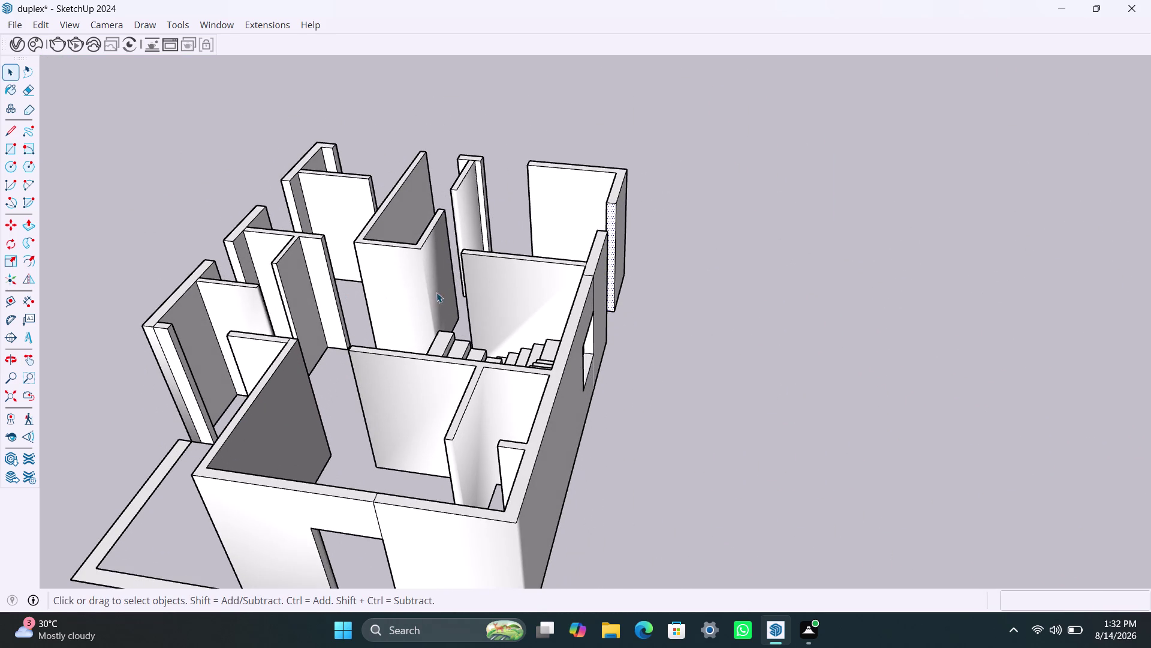
scroll(down, 3)
scroll(up, 3)
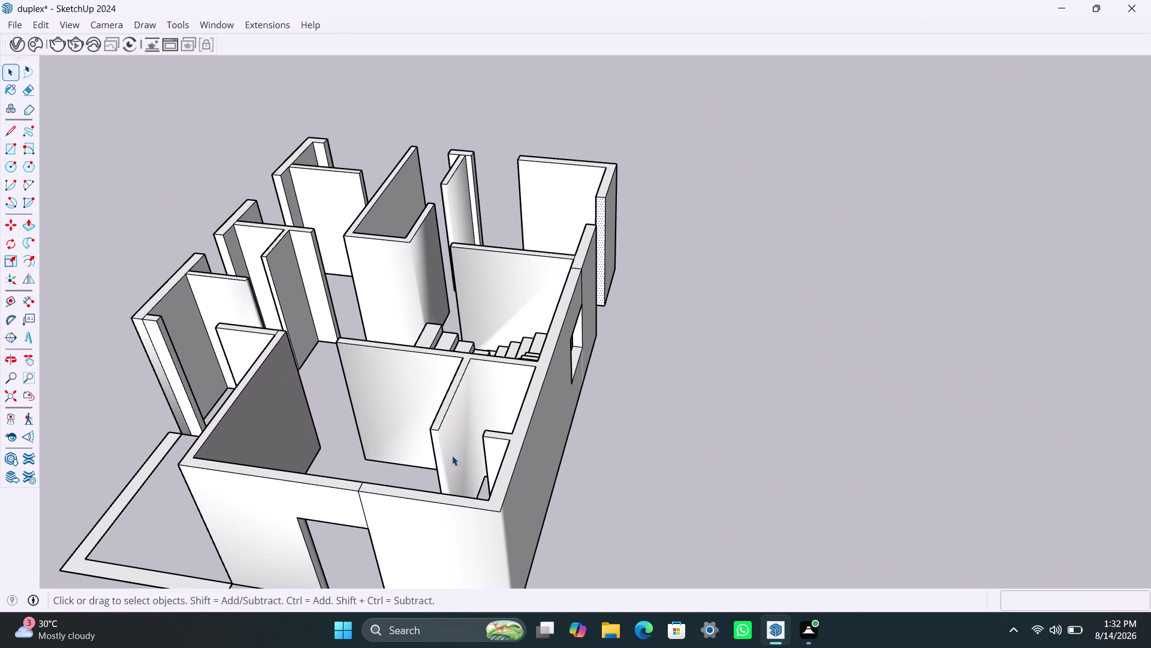
key(l)
click(440, 433)
scroll(down, 3)
middle_drag(452, 481, 453, 515)
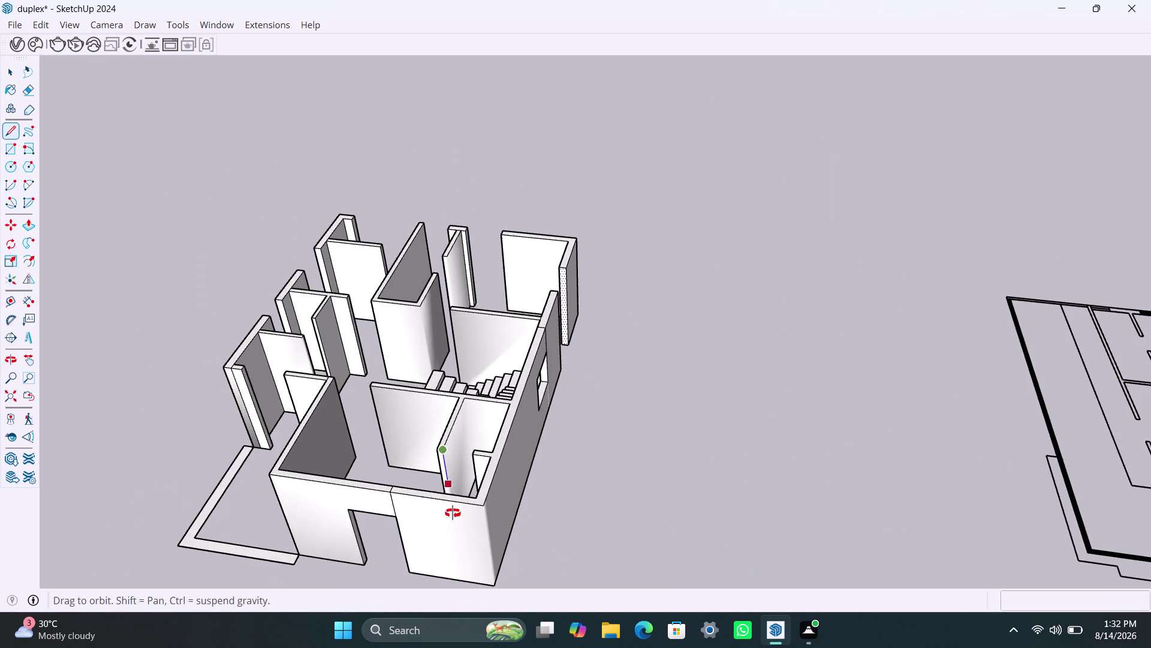
middle_drag(453, 515, 447, 576)
click(466, 529)
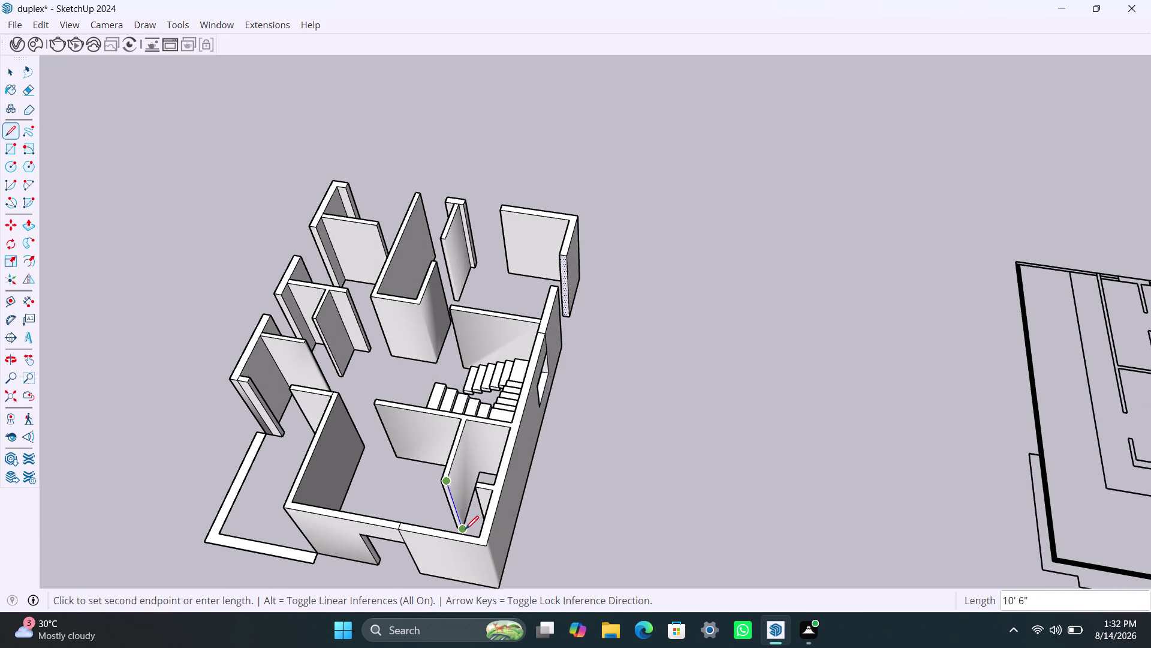
key(space)
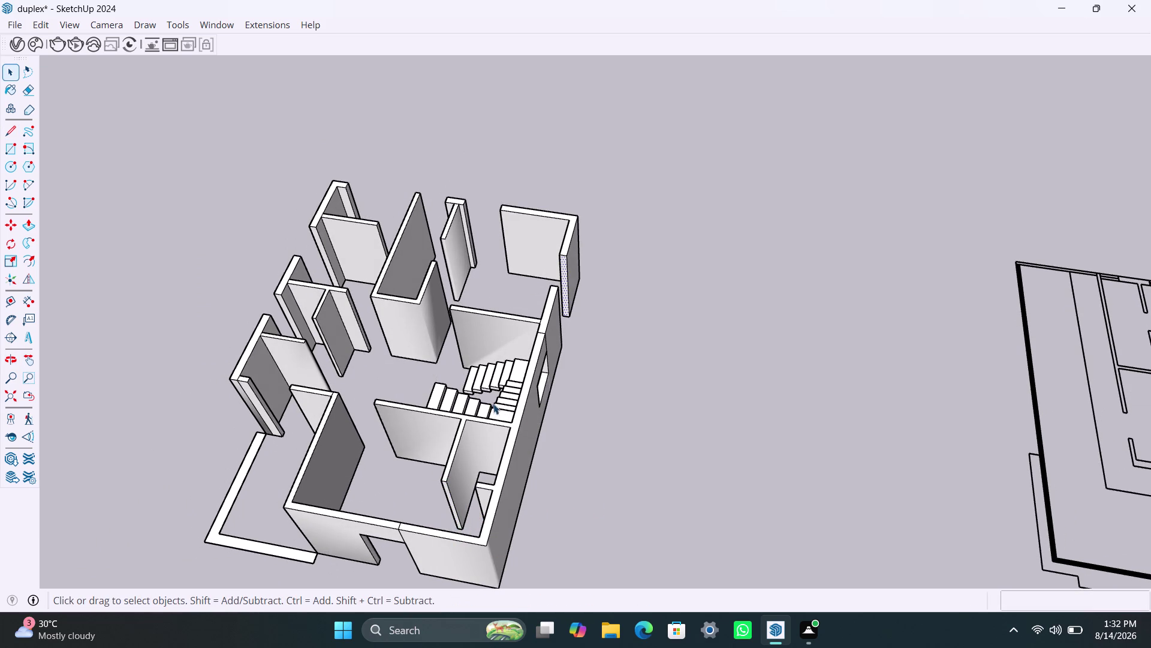
Add a vertical edge down a partition from its top corner.
key(l)
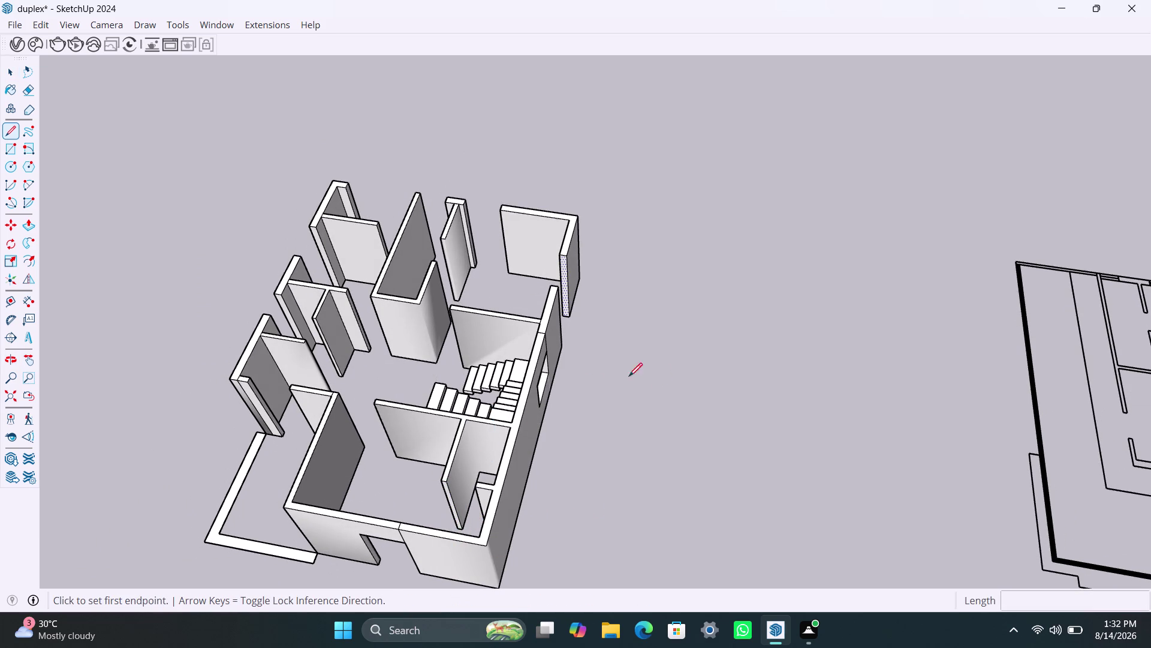
click(471, 421)
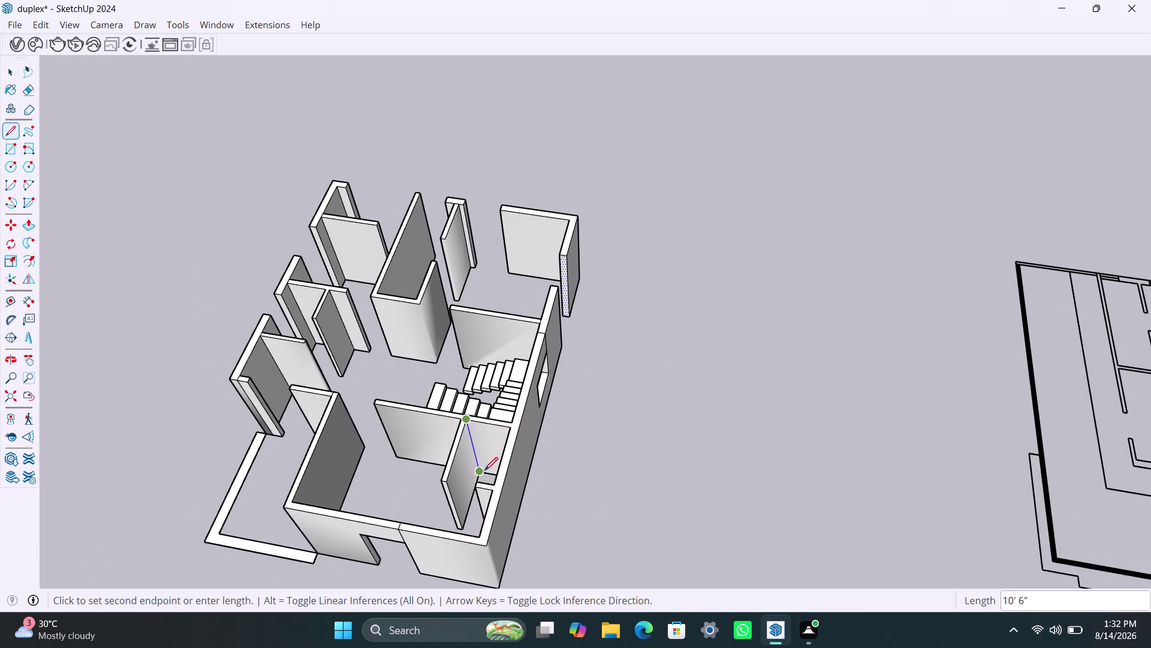
click(485, 471)
key(space)
scroll(down, 3)
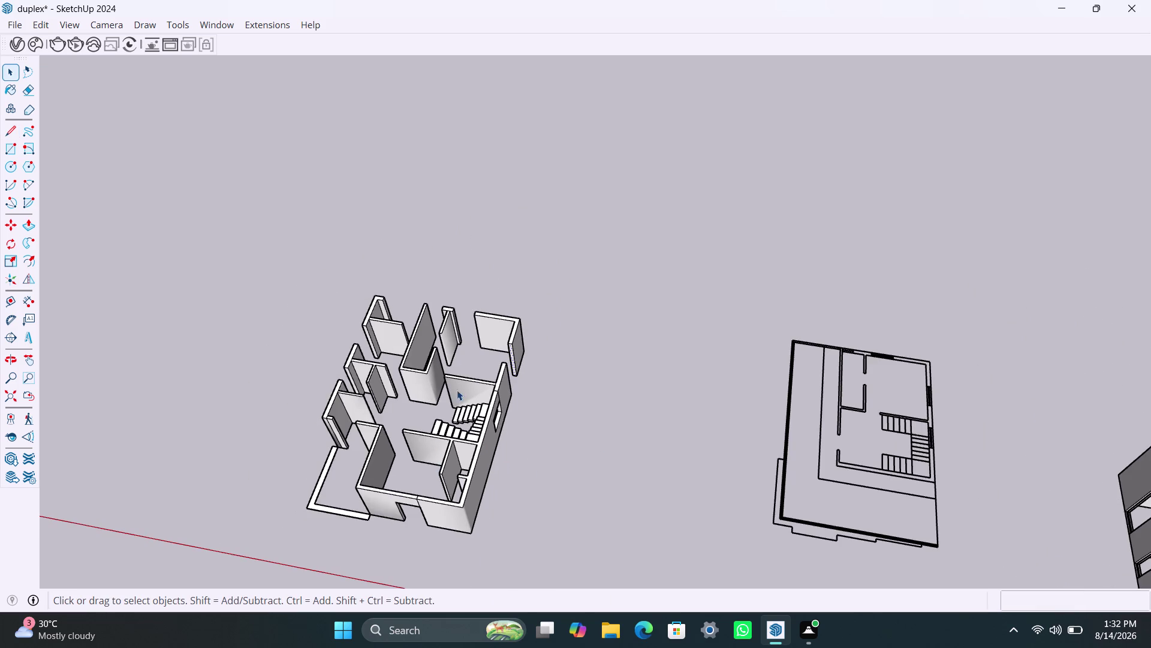
Trace two vertical edges along a wall corner.
scroll(up, 3)
scroll(up, 3)
key(l)
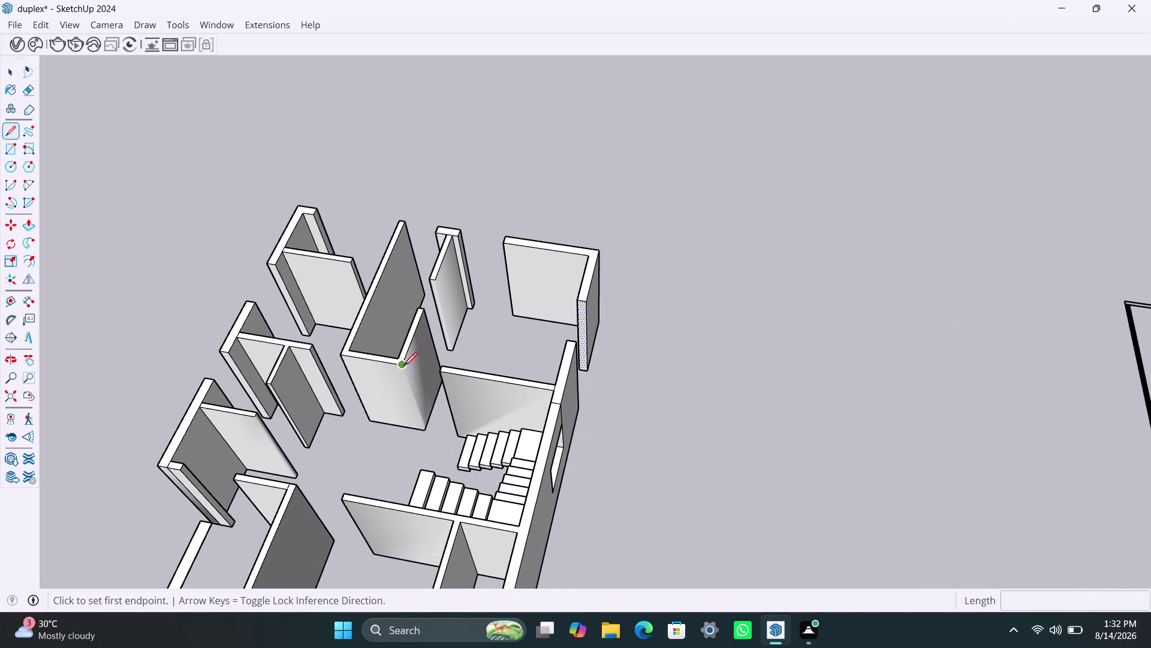
click(400, 363)
click(428, 431)
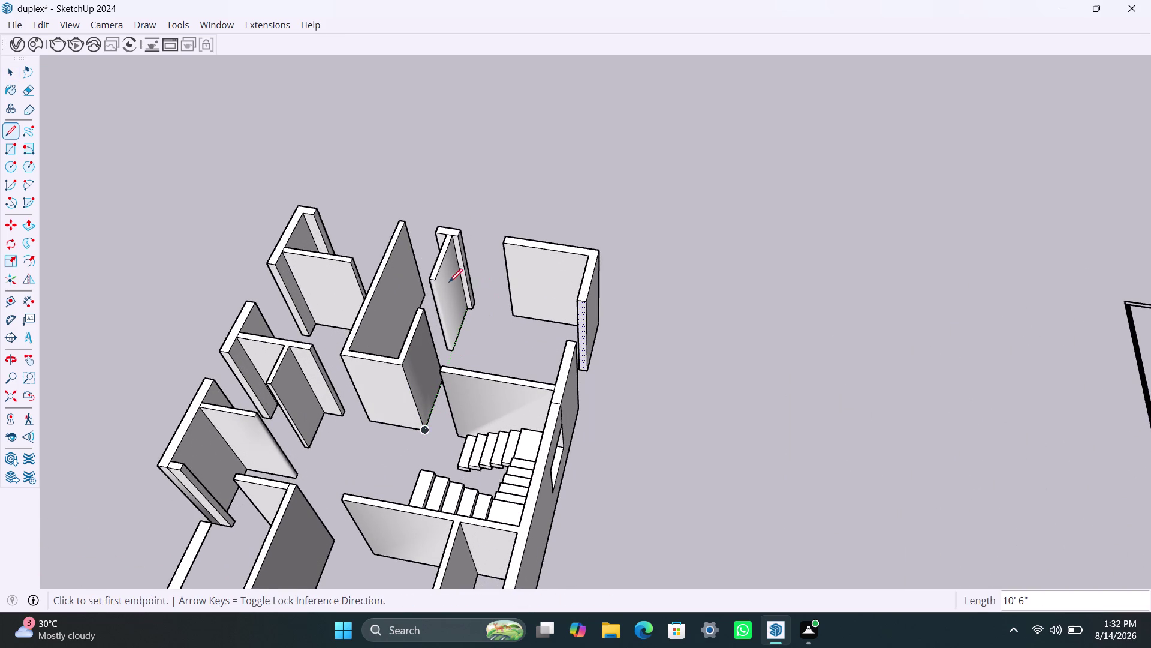
click(439, 282)
click(452, 348)
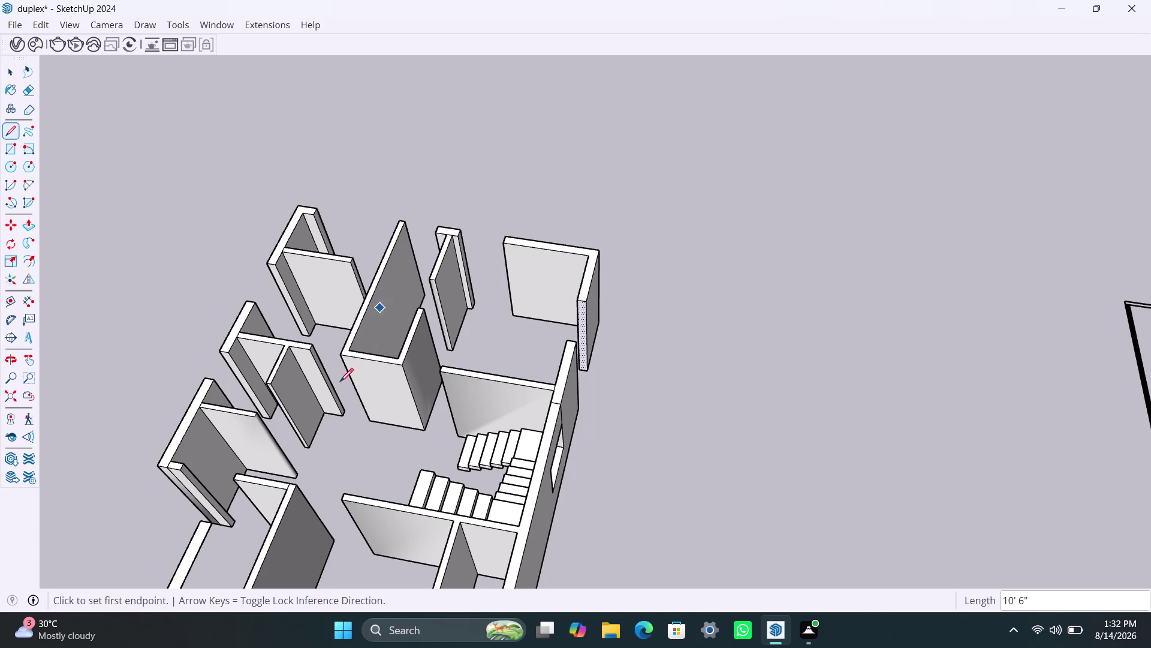
key(space)
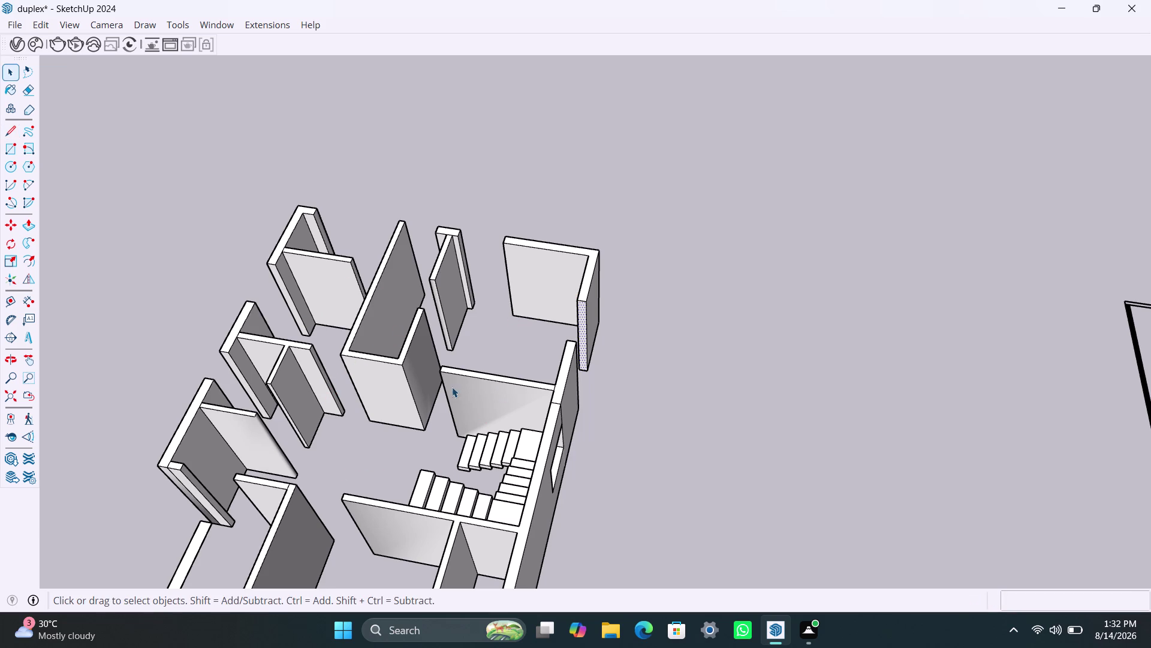
Add a vertical edge on the stair wall.
scroll(down, 3)
middle_drag(436, 401, 880, 349)
scroll(up, 3)
scroll(up, 3)
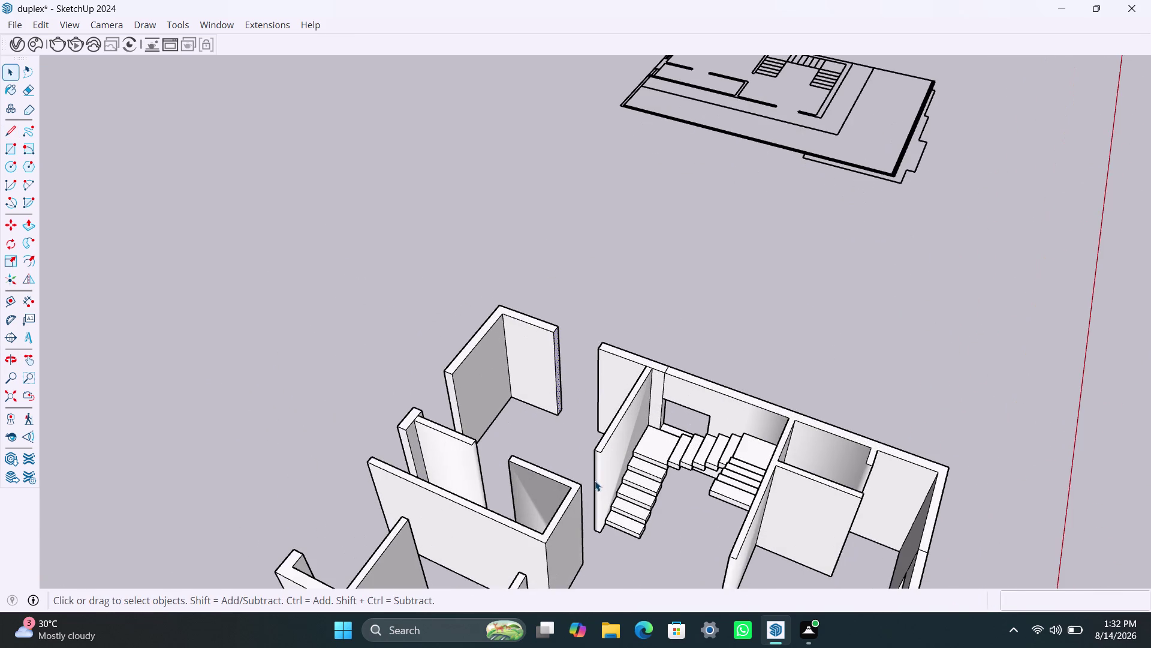
key(l)
click(603, 454)
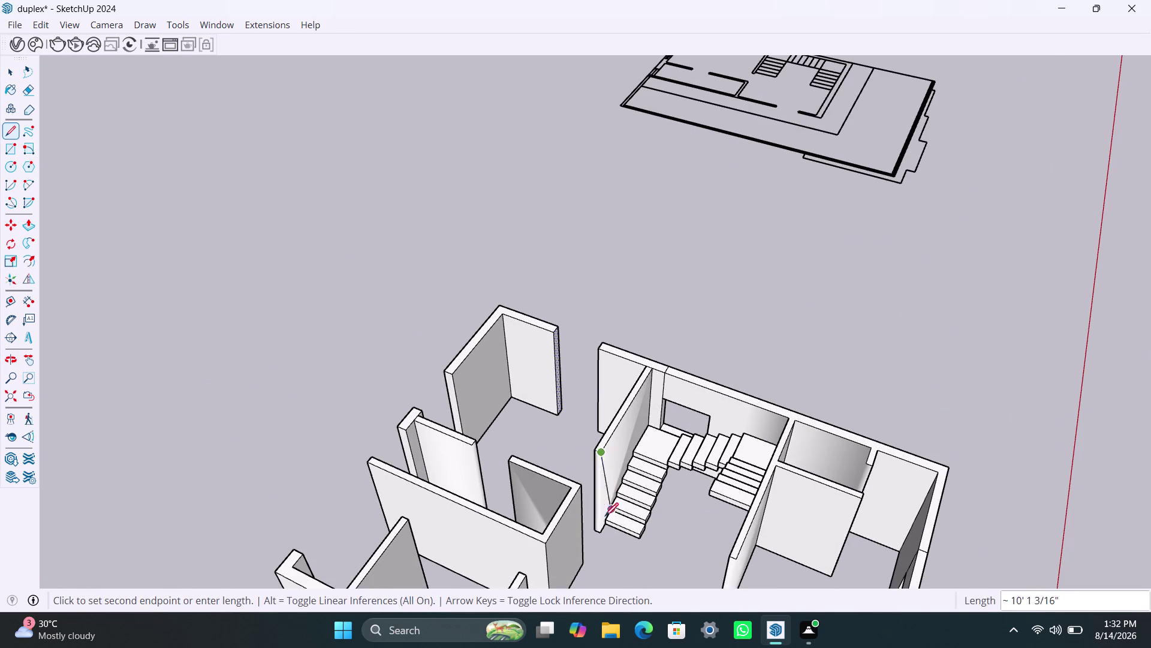
click(604, 530)
key(space)
Draw a vertical edge at the stair wall corner.
scroll(down, 3)
middle_drag(557, 395, 665, 416)
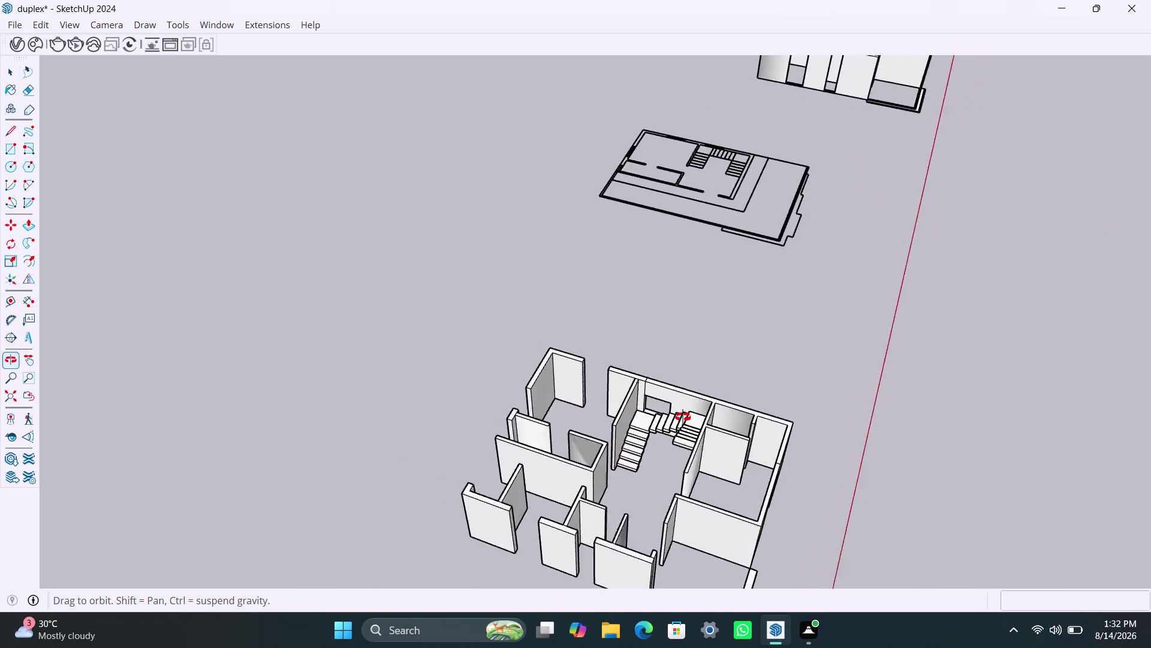
middle_drag(665, 416, 827, 427)
scroll(up, 3)
scroll(up, 3)
key(l)
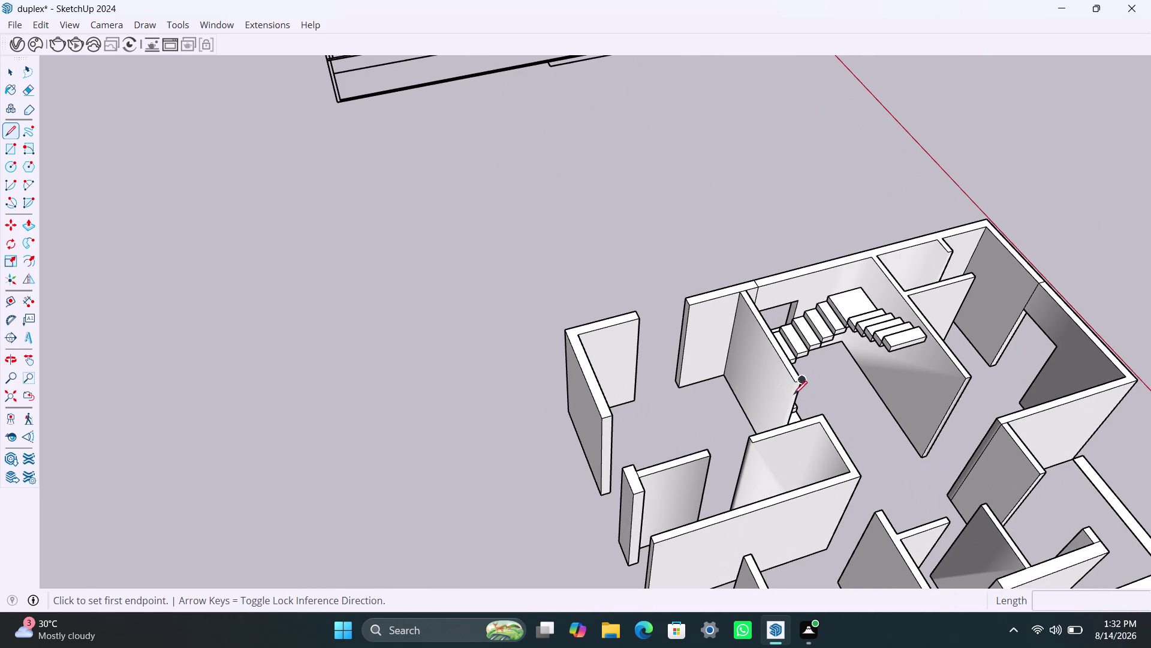
click(797, 382)
scroll(down, 3)
middle_drag(779, 414, 763, 537)
scroll(up, 3)
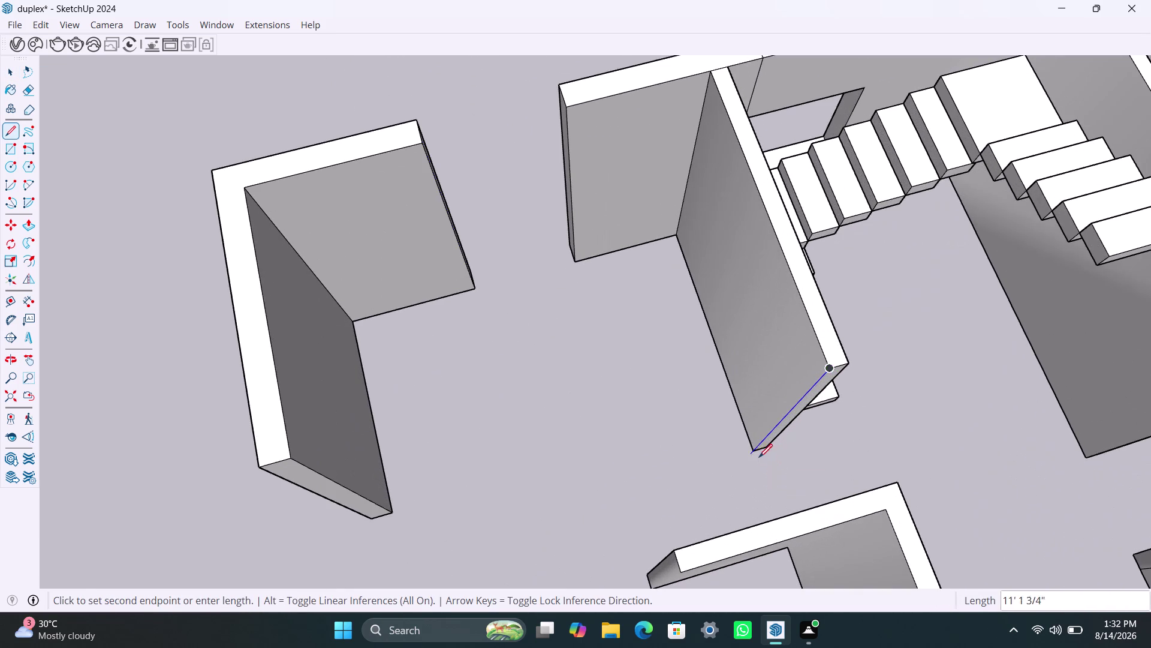
click(758, 451)
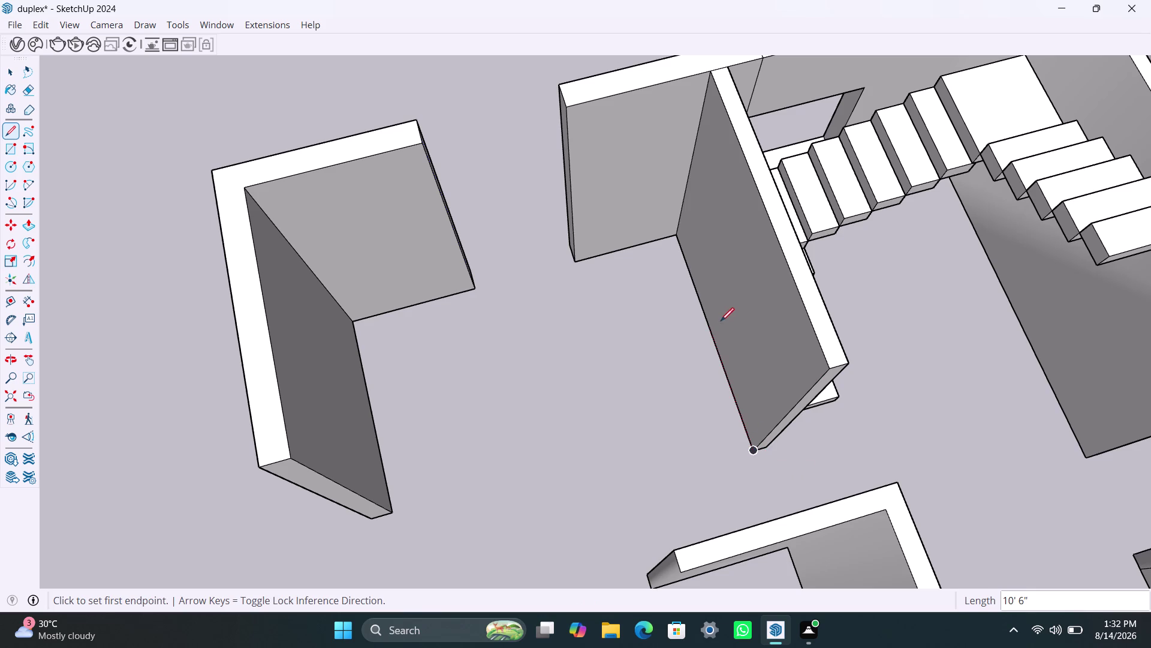
key(space)
Trace a 10' 6" vertical edge at the inner corner of the room beside the stairs.
scroll(down, 3)
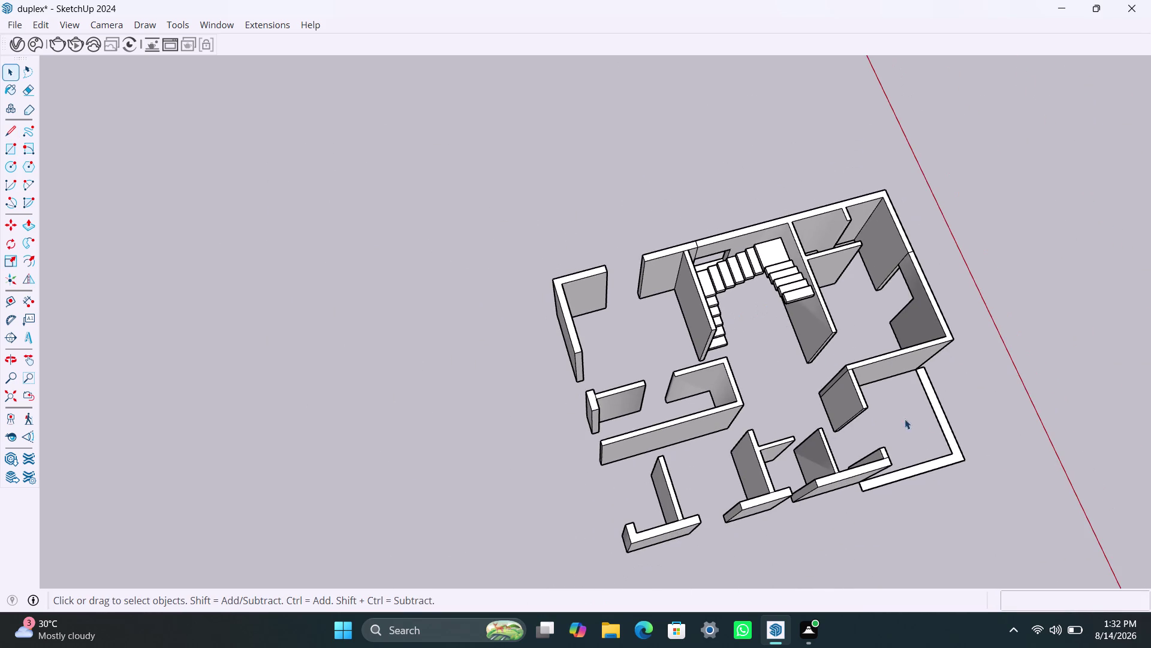
scroll(up, 3)
scroll(up, 3)
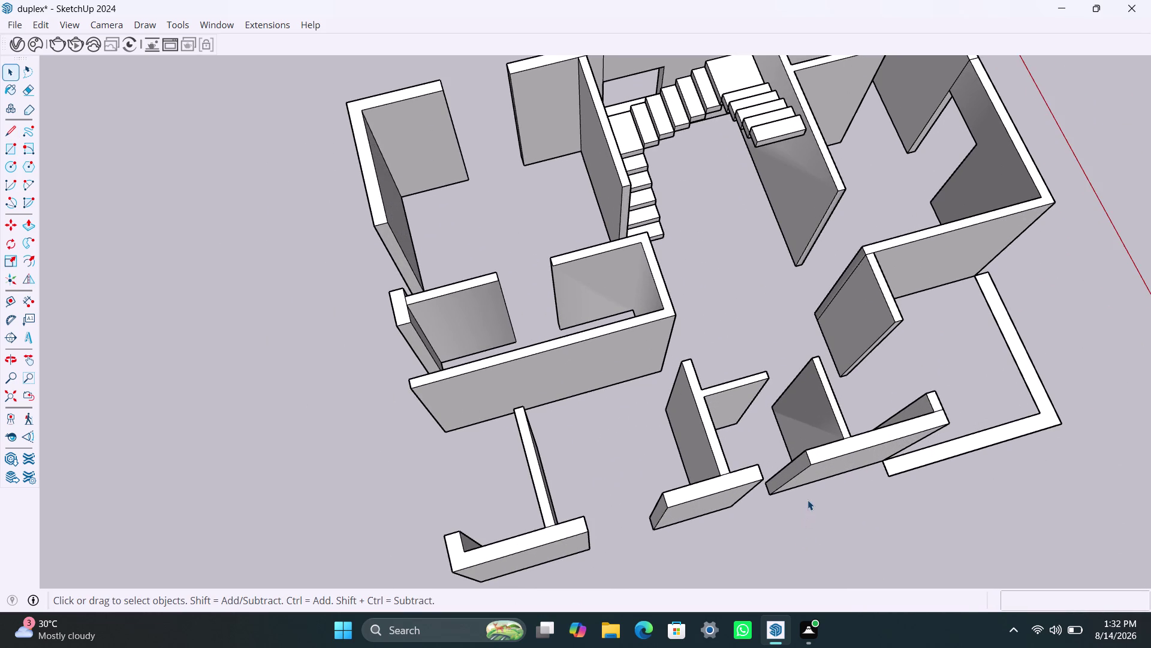
middle_drag(811, 498, 808, 494)
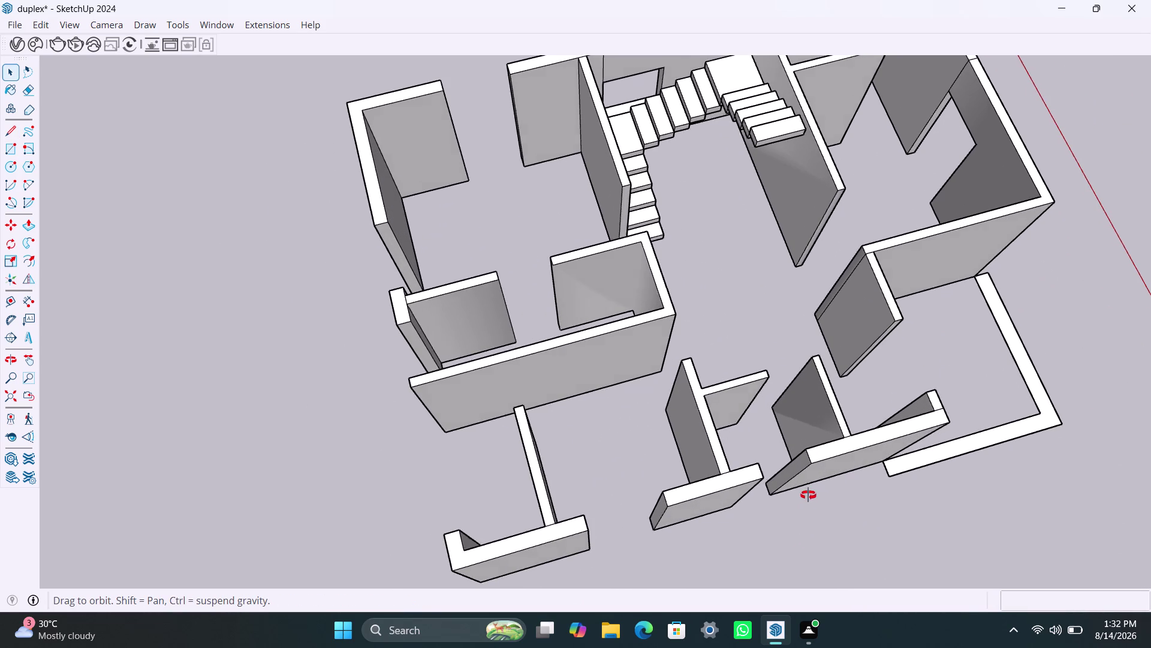
middle_drag(808, 494, 694, 438)
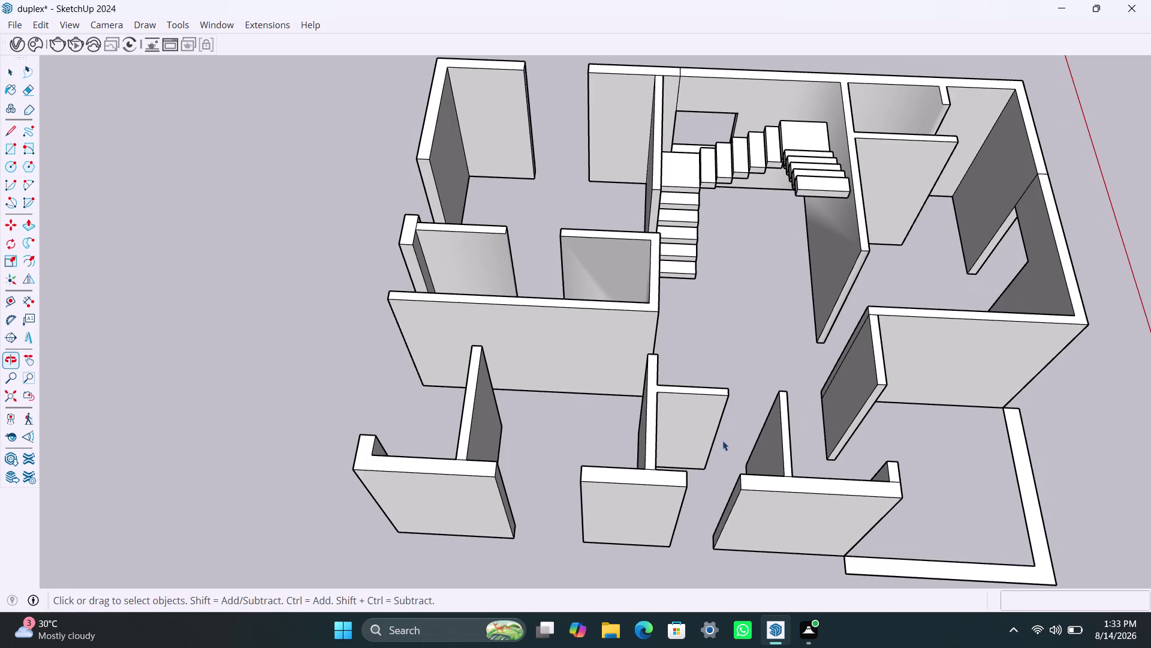
scroll(down, 3)
middle_drag(856, 479, 794, 454)
scroll(up, 3)
scroll(up, 3)
key(l)
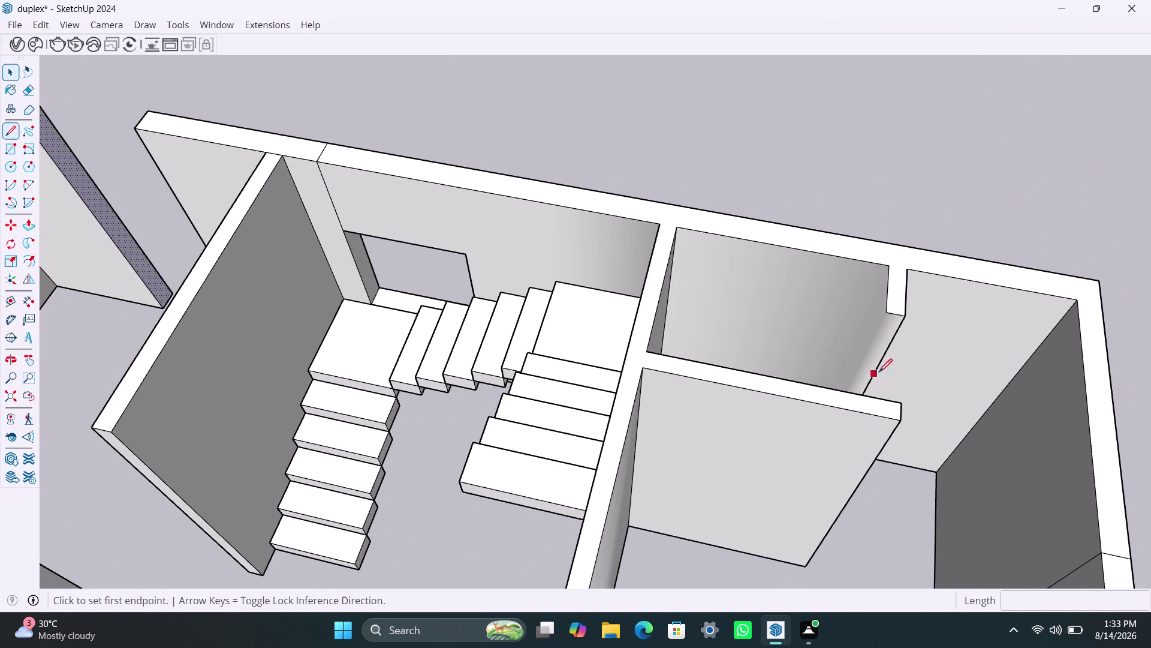
click(885, 312)
scroll(down, 3)
middle_drag(860, 365, 826, 413)
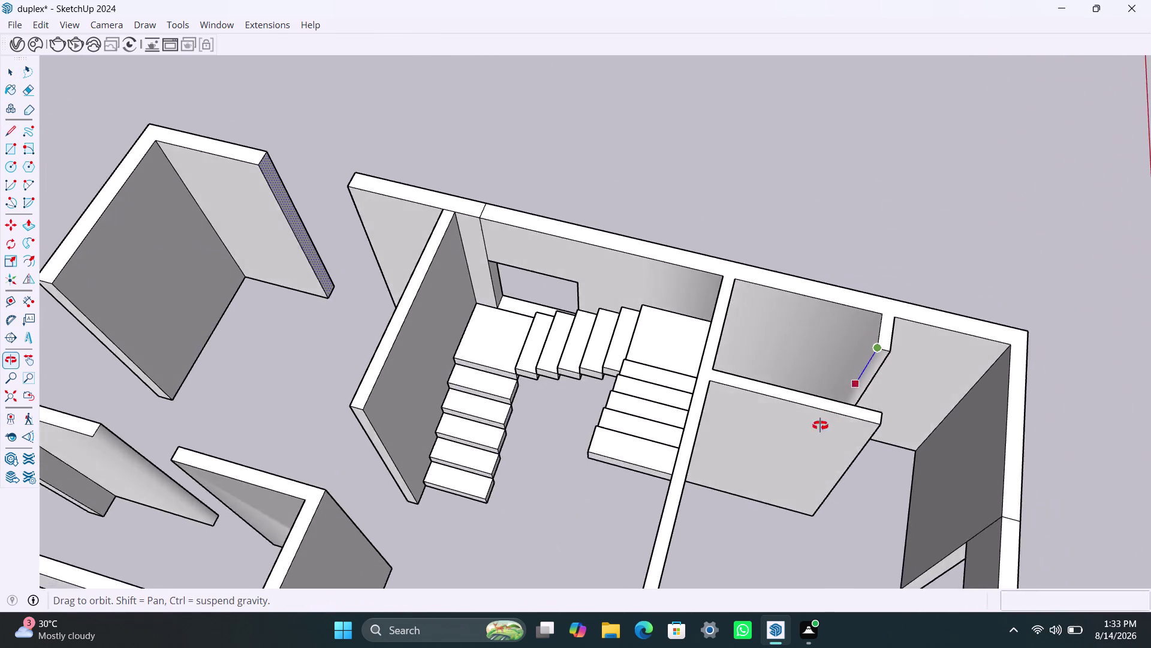
middle_drag(826, 413, 799, 464)
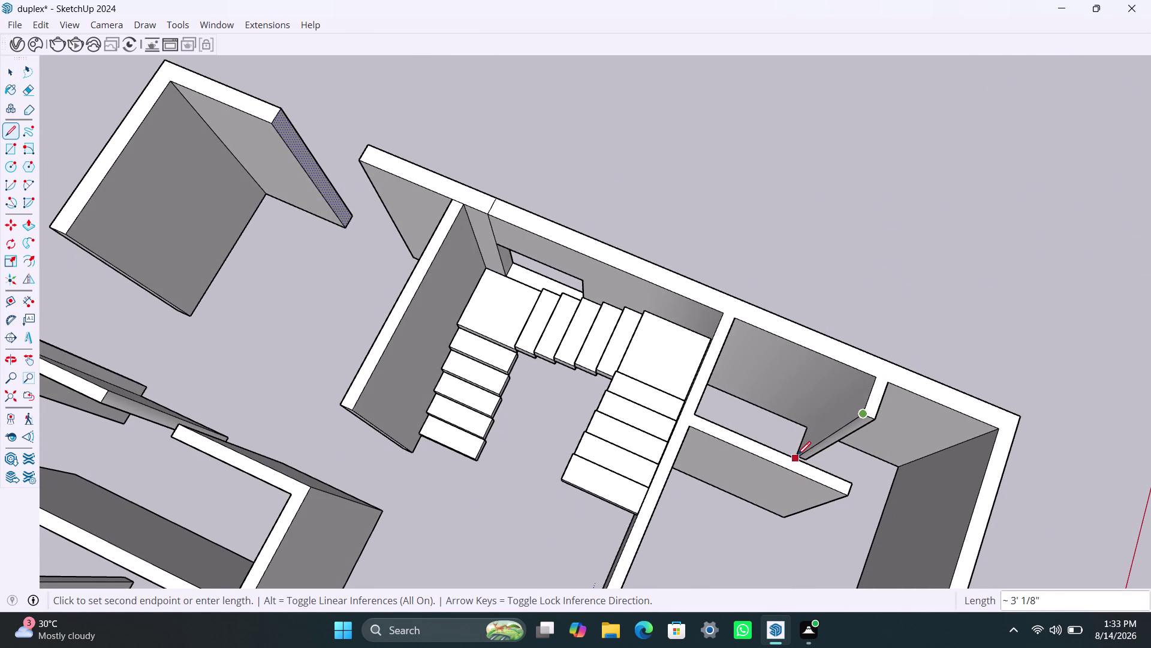
scroll(up, 3)
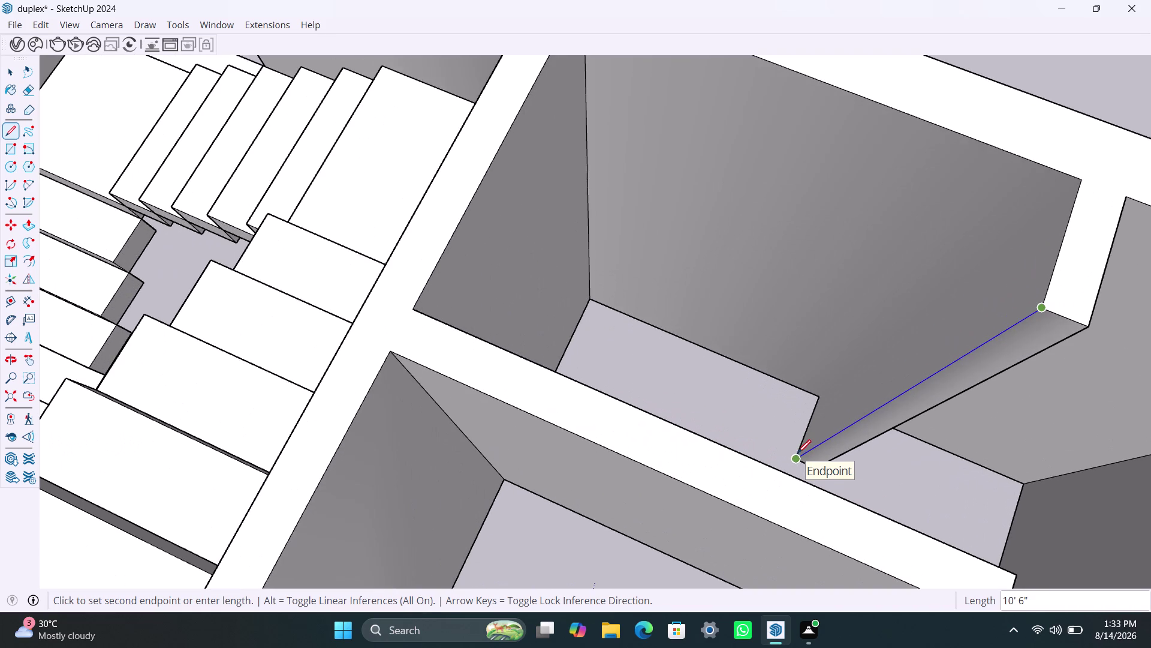
click(798, 453)
key(space)
Add a vertical edge on the short wall, then view the whole ground floor.
scroll(down, 3)
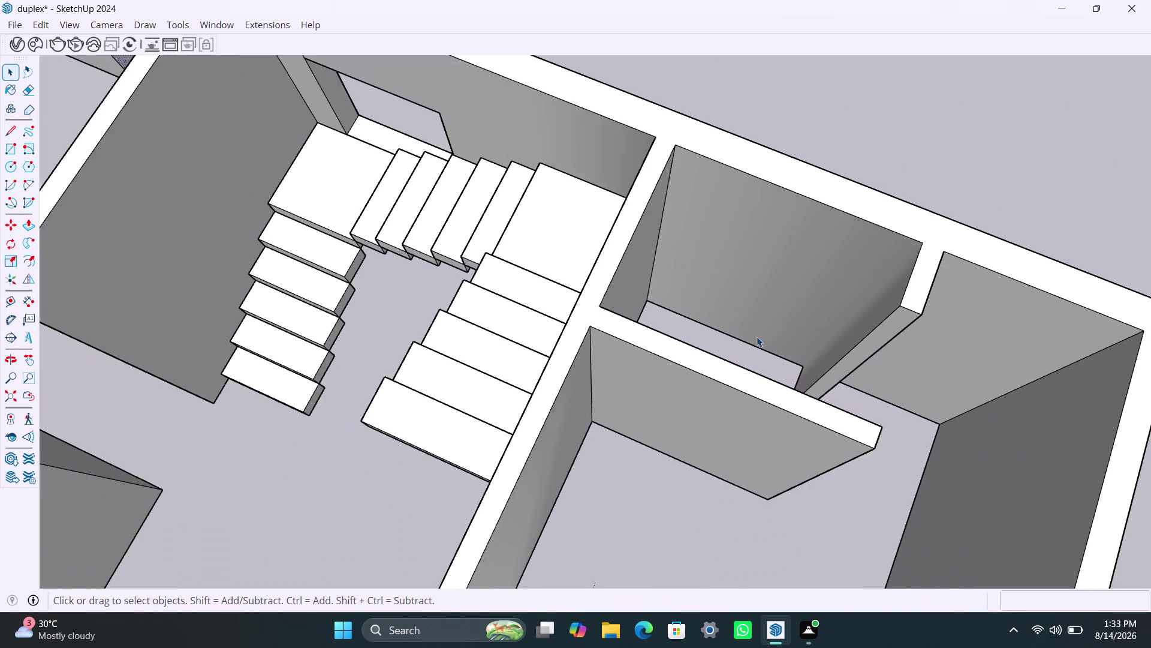
scroll(down, 3)
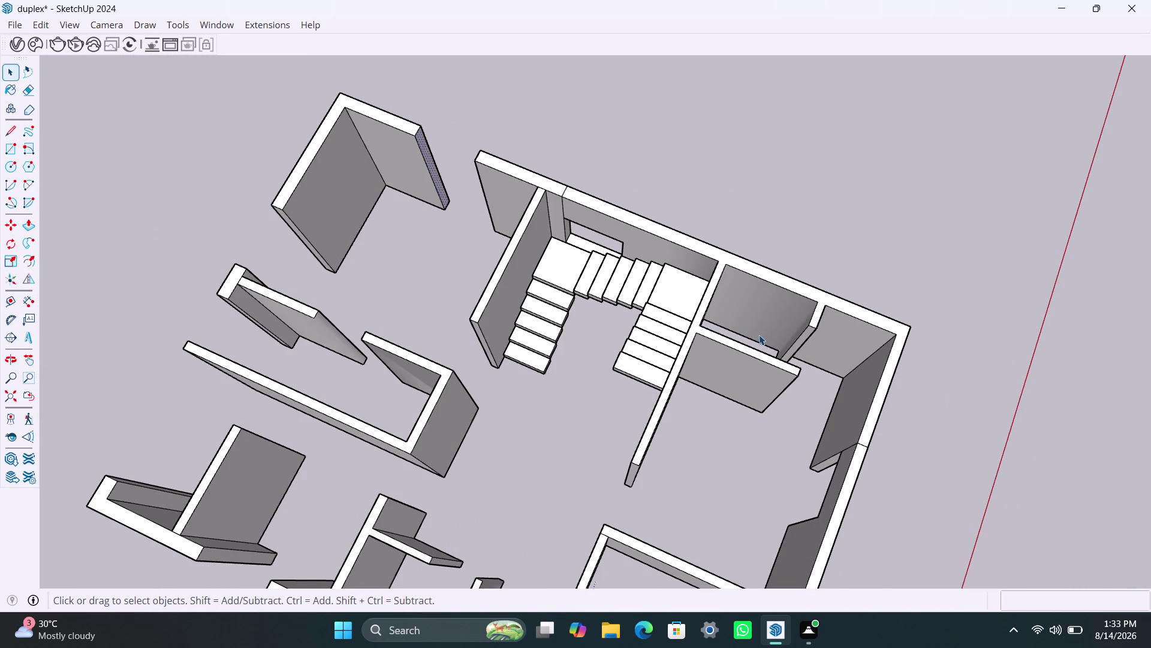
scroll(down, 3)
scroll(up, 3)
scroll(up, 3)
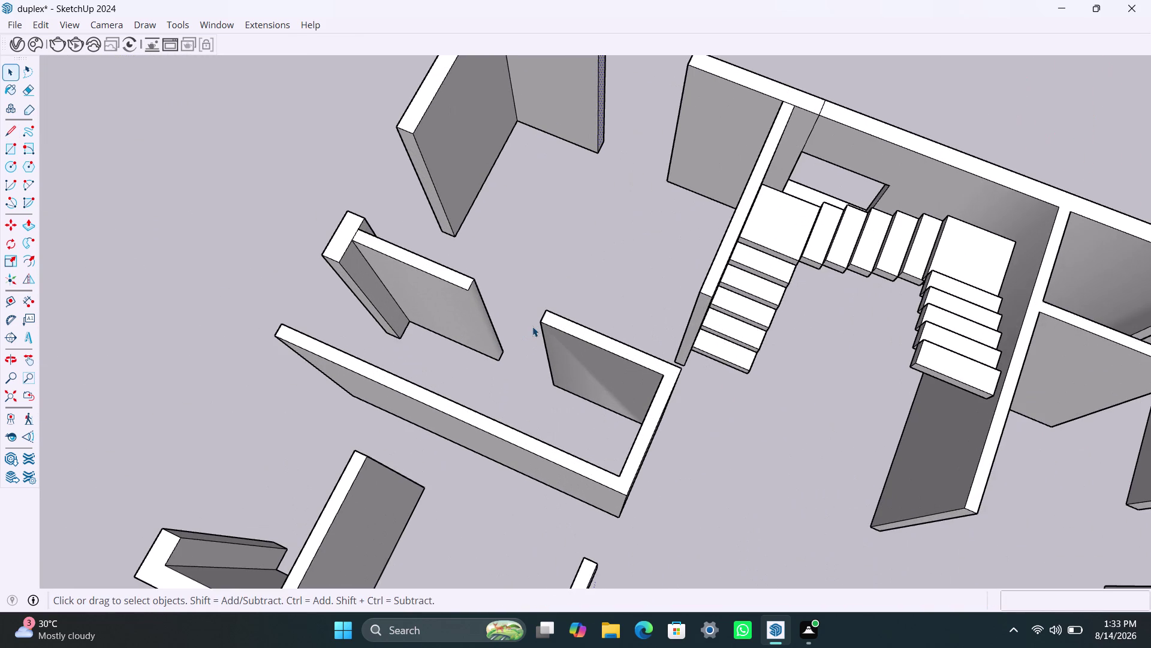
key(l)
click(466, 289)
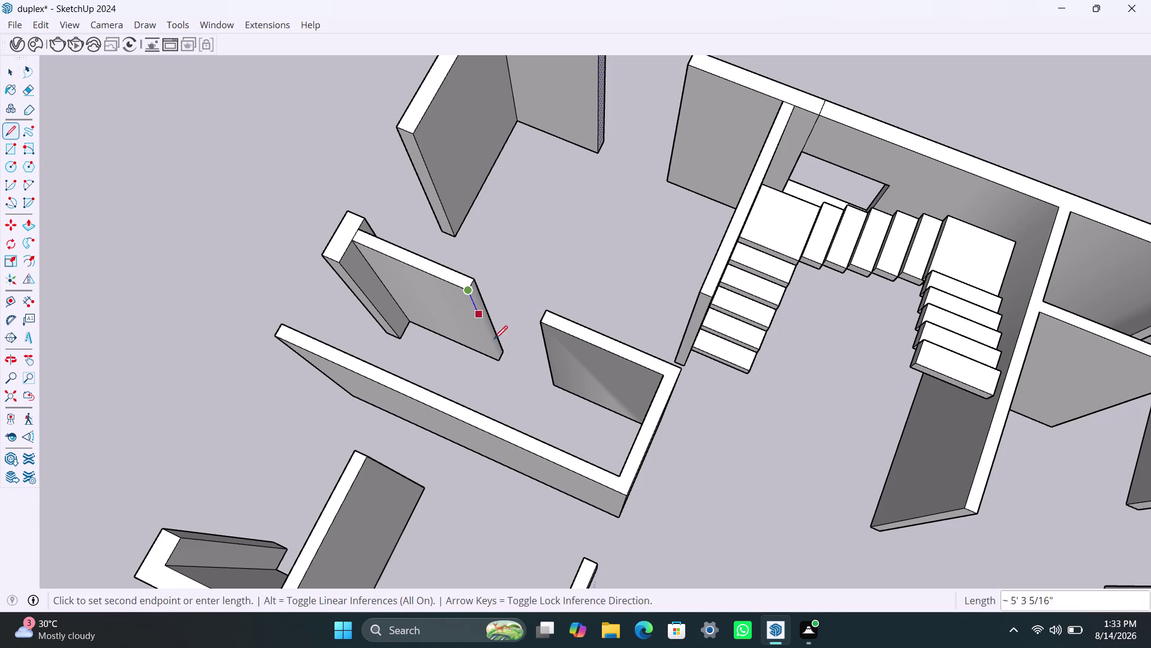
click(499, 359)
key(space)
scroll(down, 3)
scroll(down, 3)
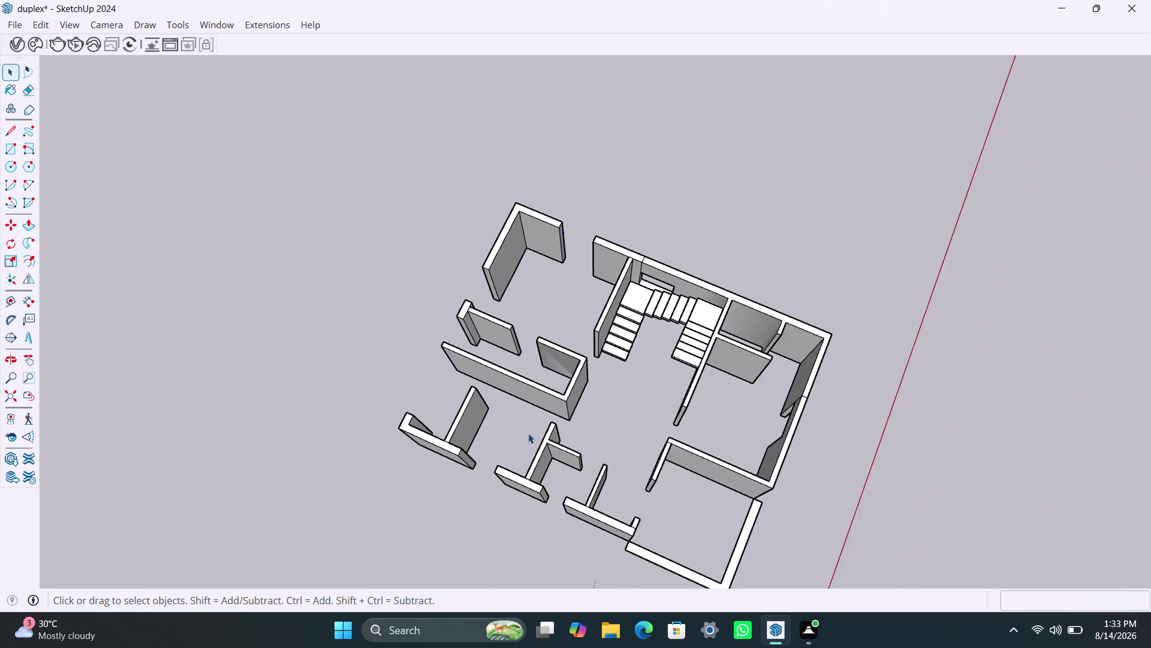
middle_drag(544, 531, 719, 447)
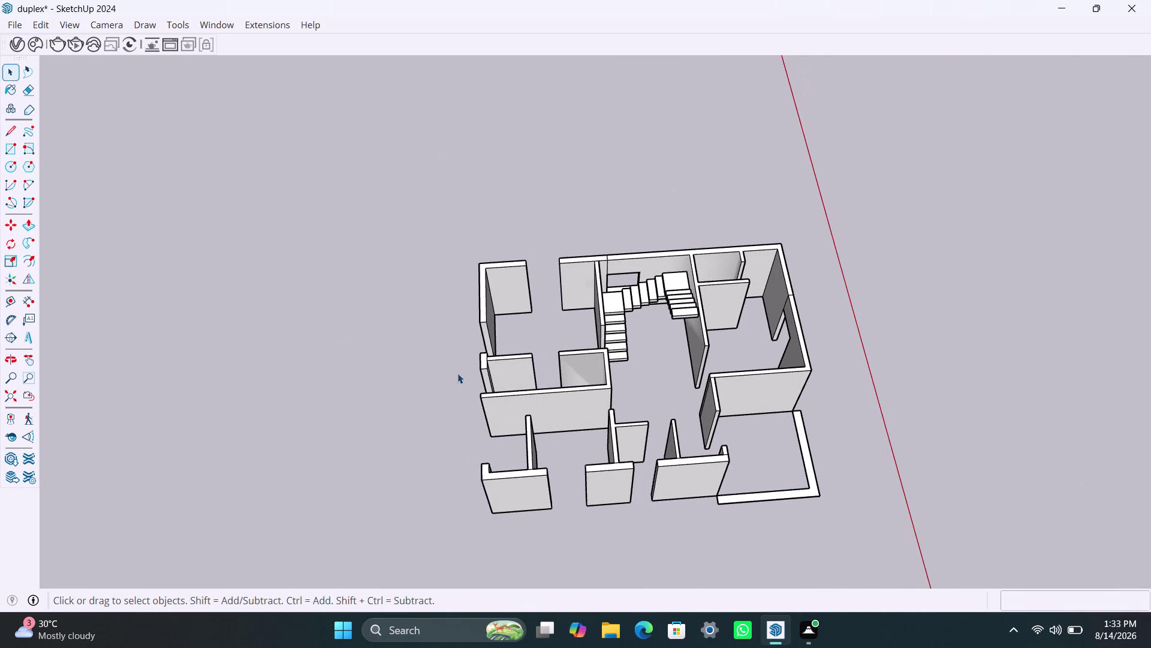
Box-select the ground-floor walls and staircase, clearing and reselecting once.
drag(406, 227, 863, 528)
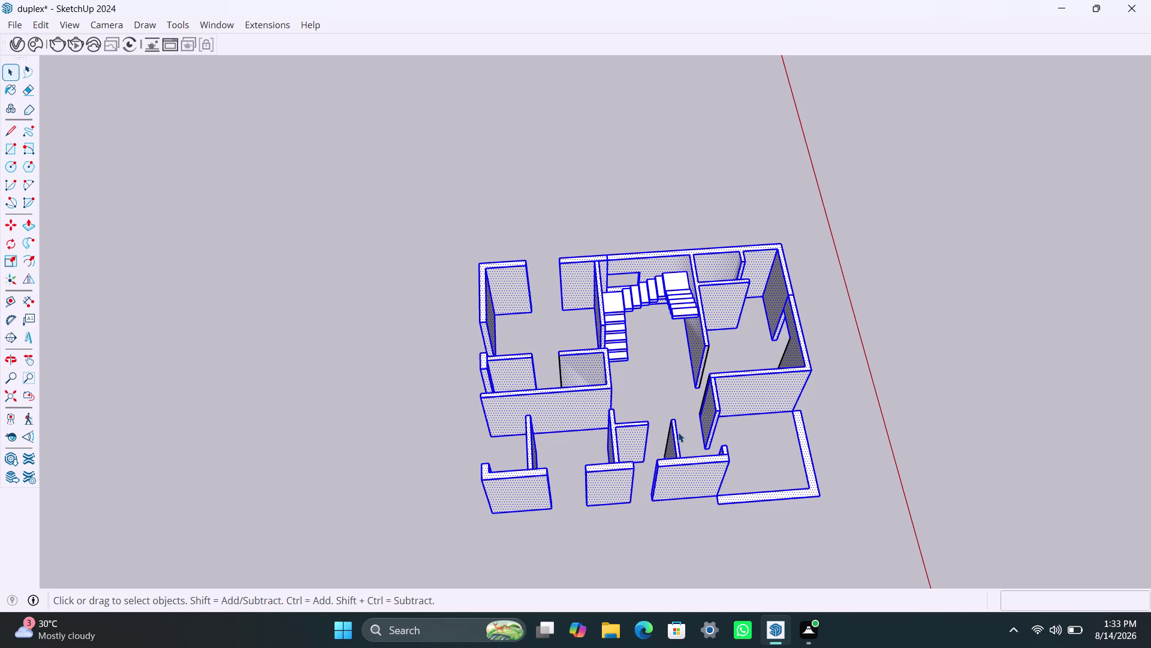
scroll(up, 3)
click(398, 331)
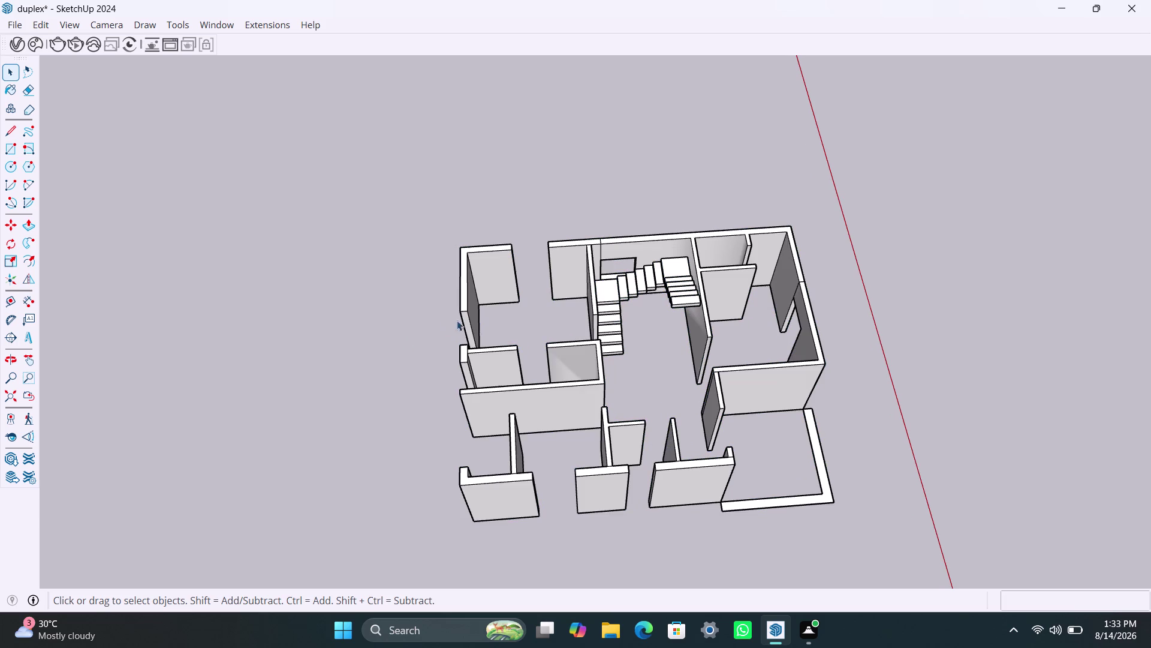
drag(417, 221, 872, 562)
scroll(up, 3)
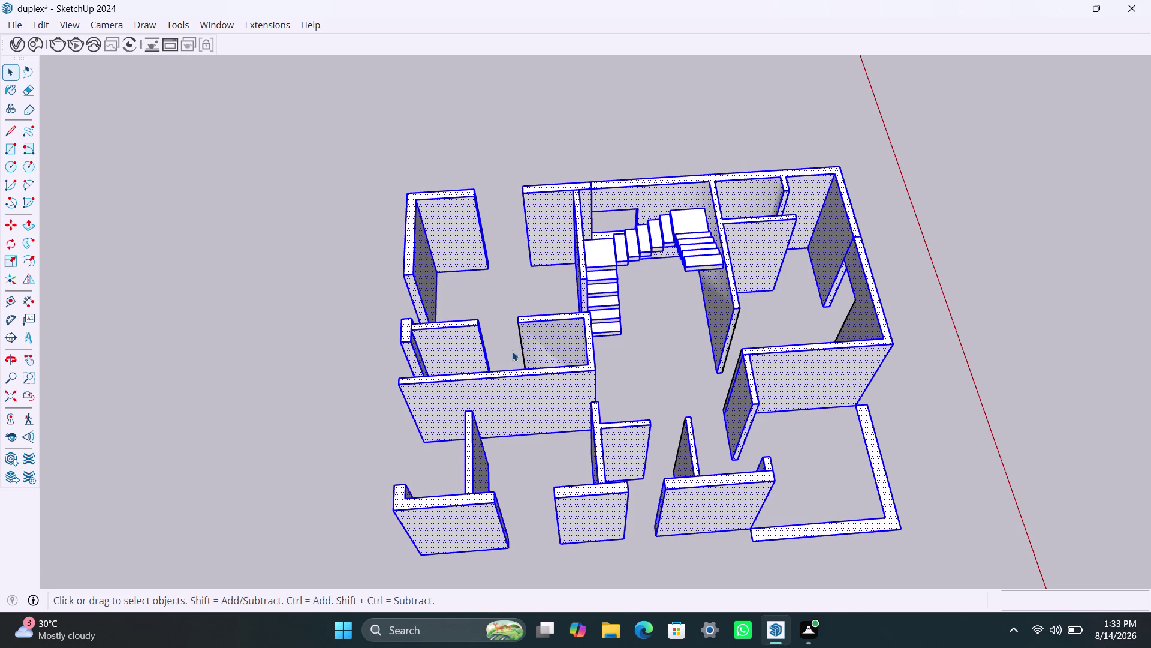
click(520, 336)
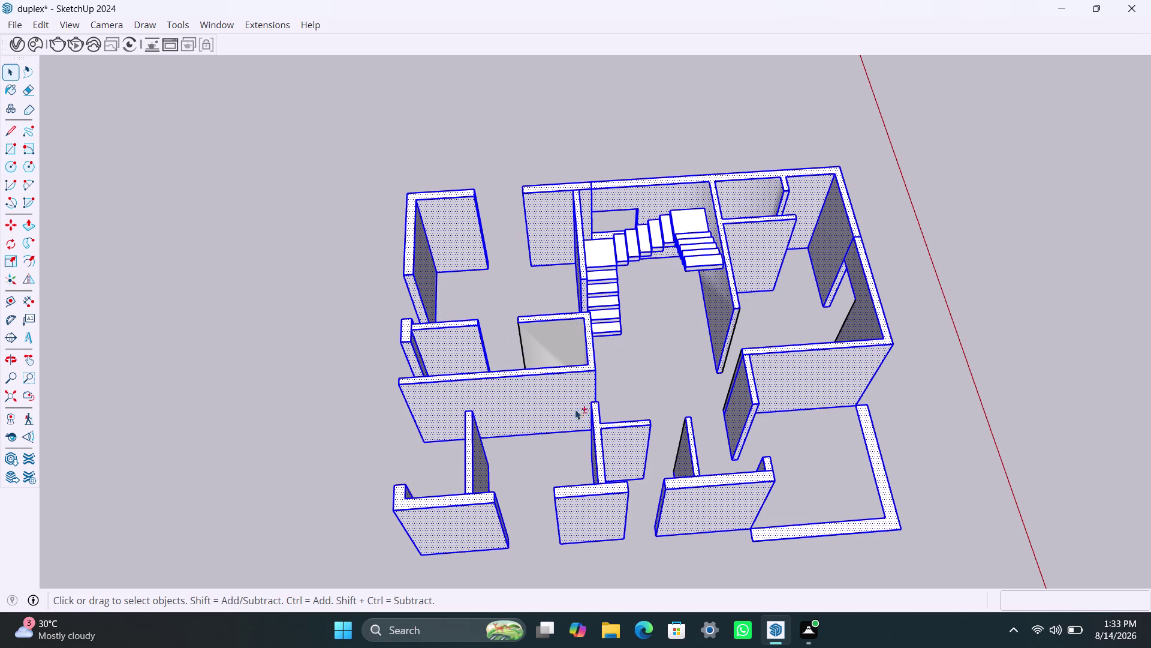
scroll(up, 3)
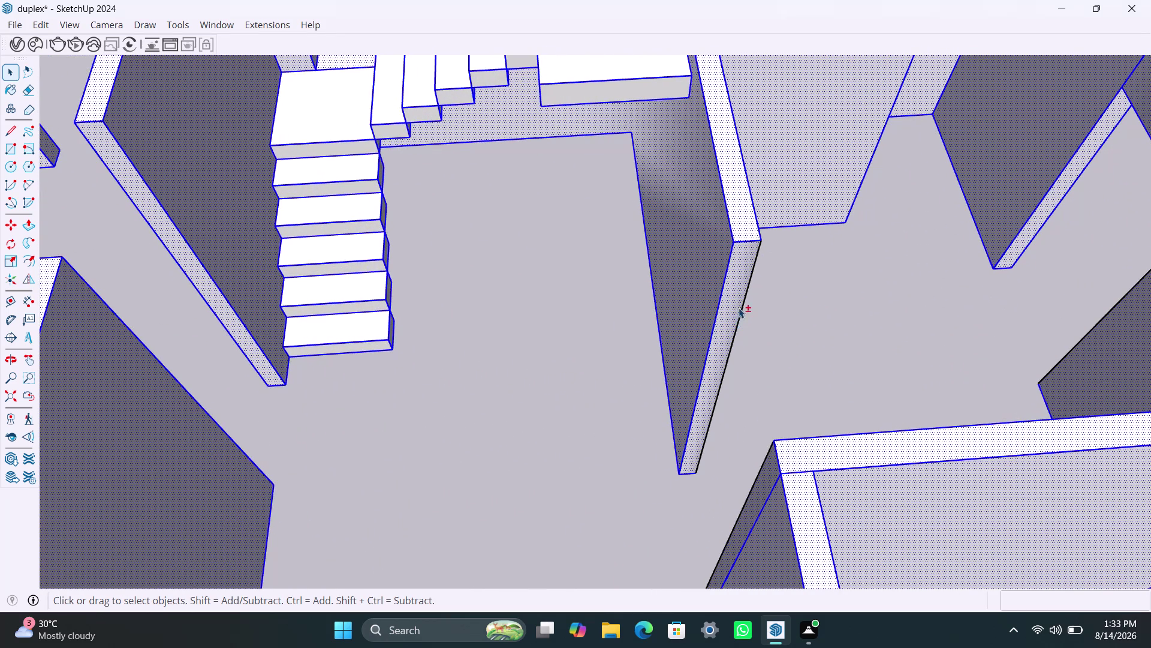
Select the interior wall face together with its bounding edges.
click(742, 302)
double_click(744, 302)
triple_click(744, 301)
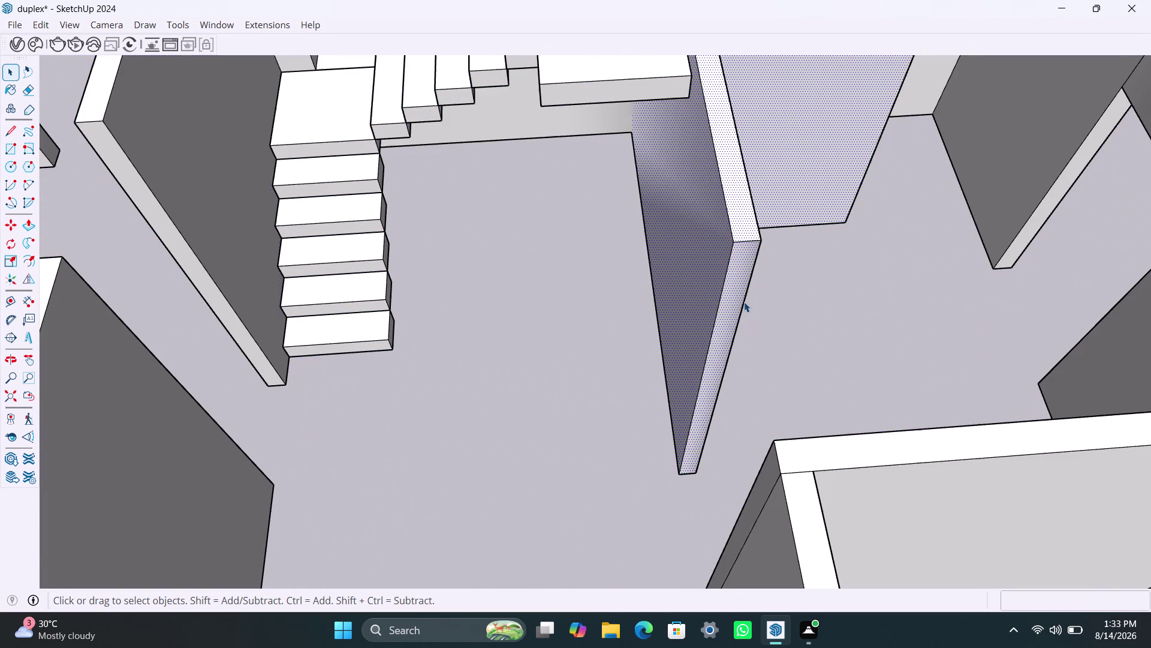
double_click(745, 302)
scroll(down, 3)
scroll(down, 3)
triple_click(504, 341)
triple_click(504, 341)
triple_click(535, 355)
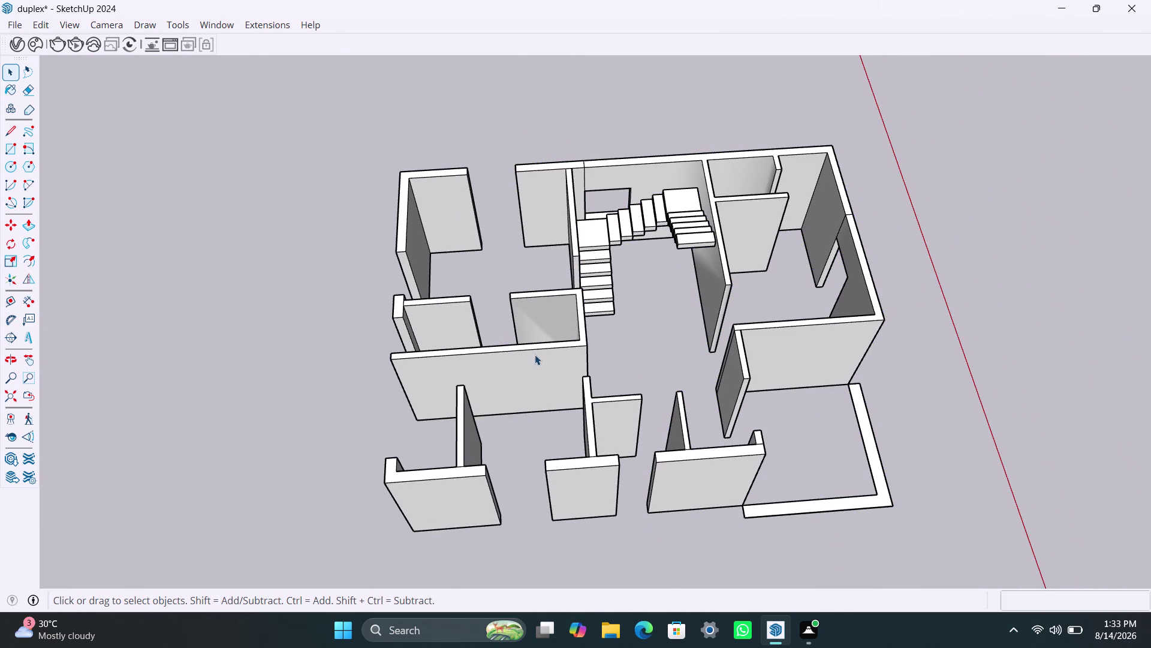
triple_click(536, 355)
double_click(537, 355)
Zoom out and box-select the entire ground-floor model.
scroll(up, 3)
scroll(down, 3)
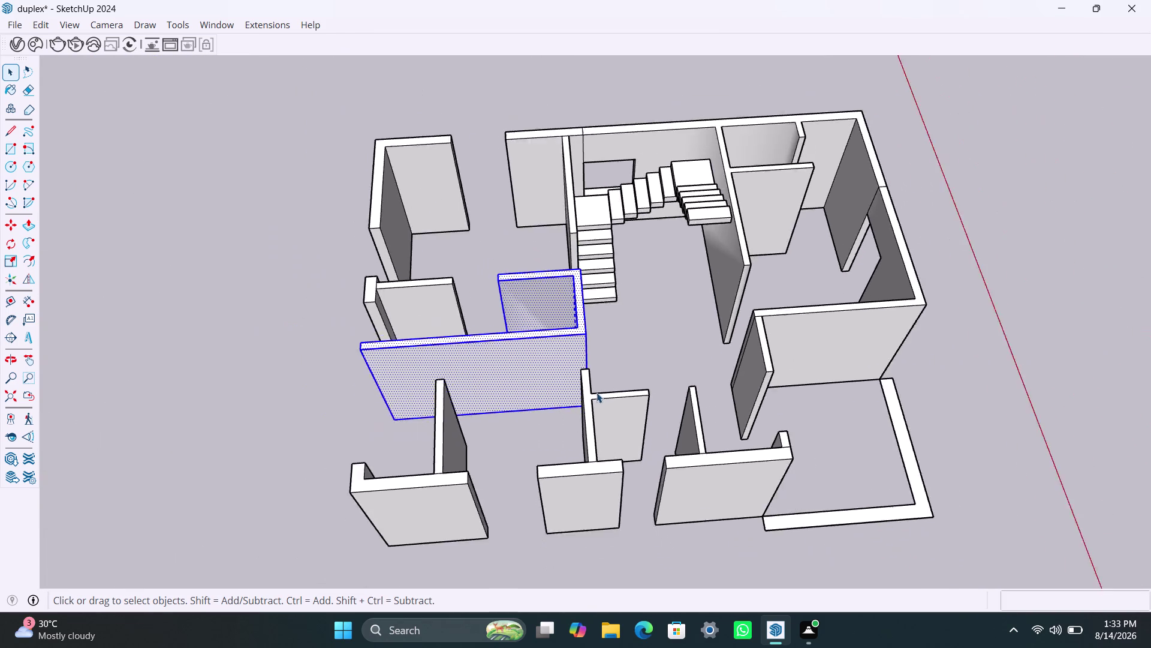
scroll(down, 3)
drag(511, 257, 741, 499)
Use the selection's context menu, then deselect and orbit to the front walls.
right_click(605, 399)
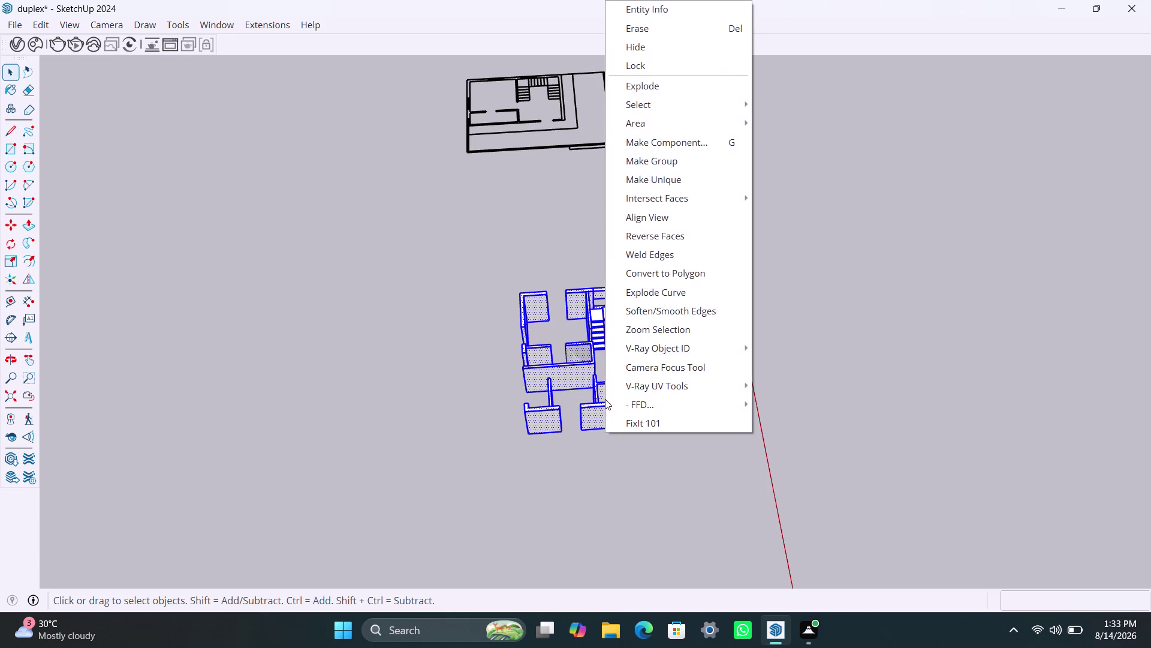
click(704, 153)
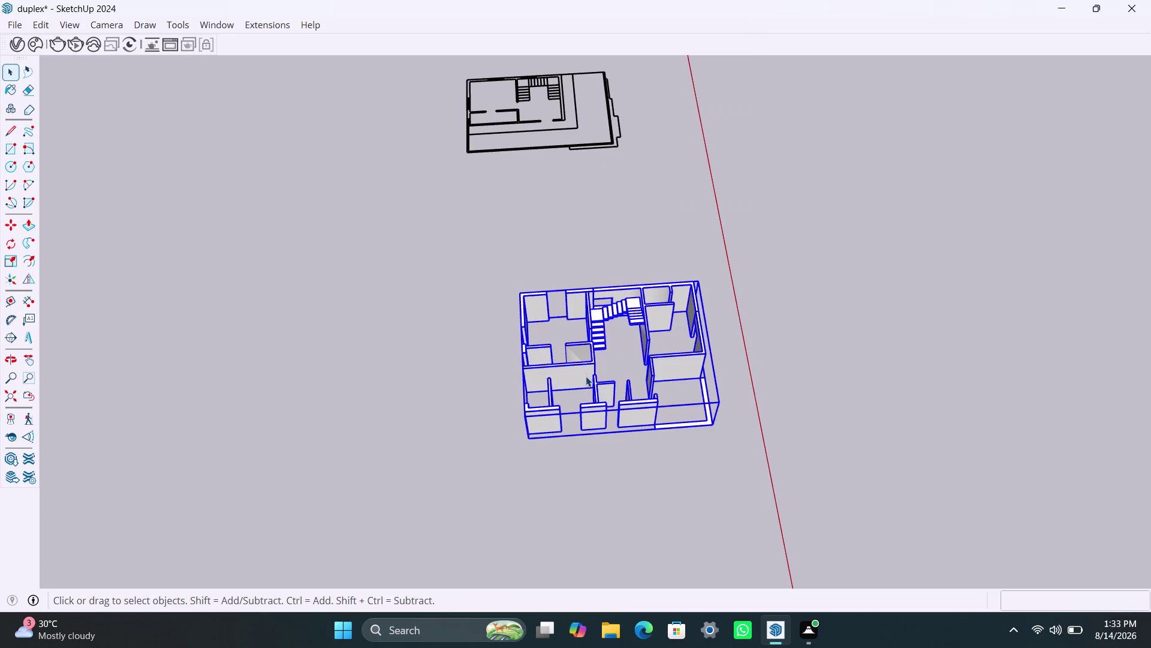
scroll(up, 3)
click(819, 353)
scroll(up, 3)
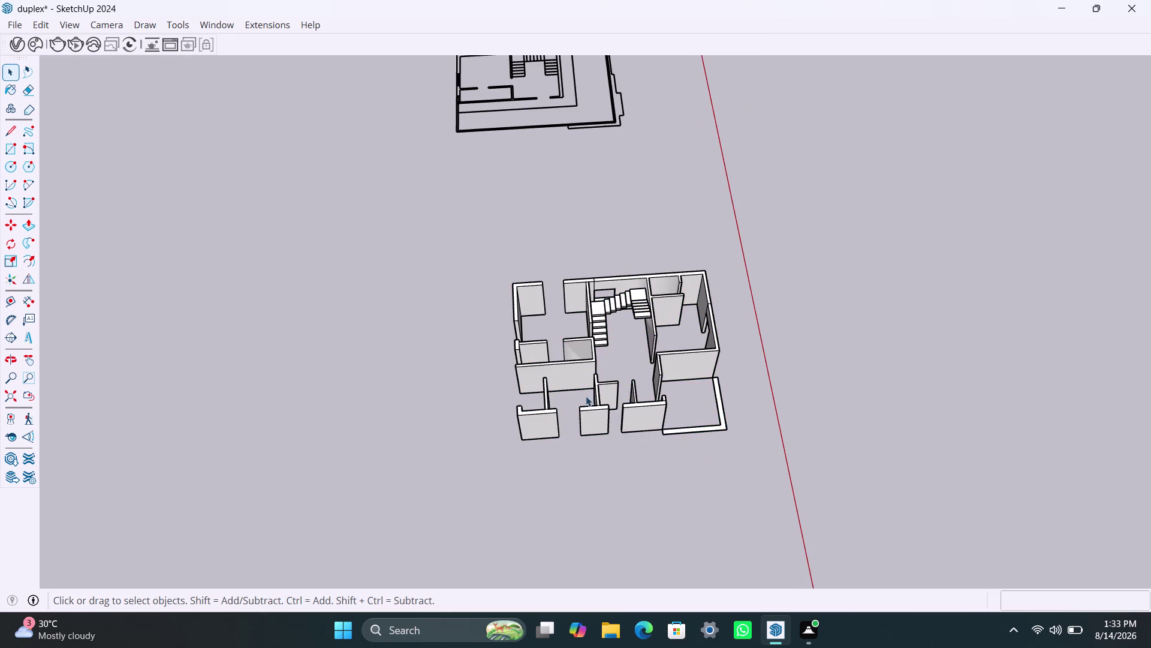
scroll(up, 3)
scroll(up, 3)
middle_drag(700, 430, 170, 284)
scroll(down, 3)
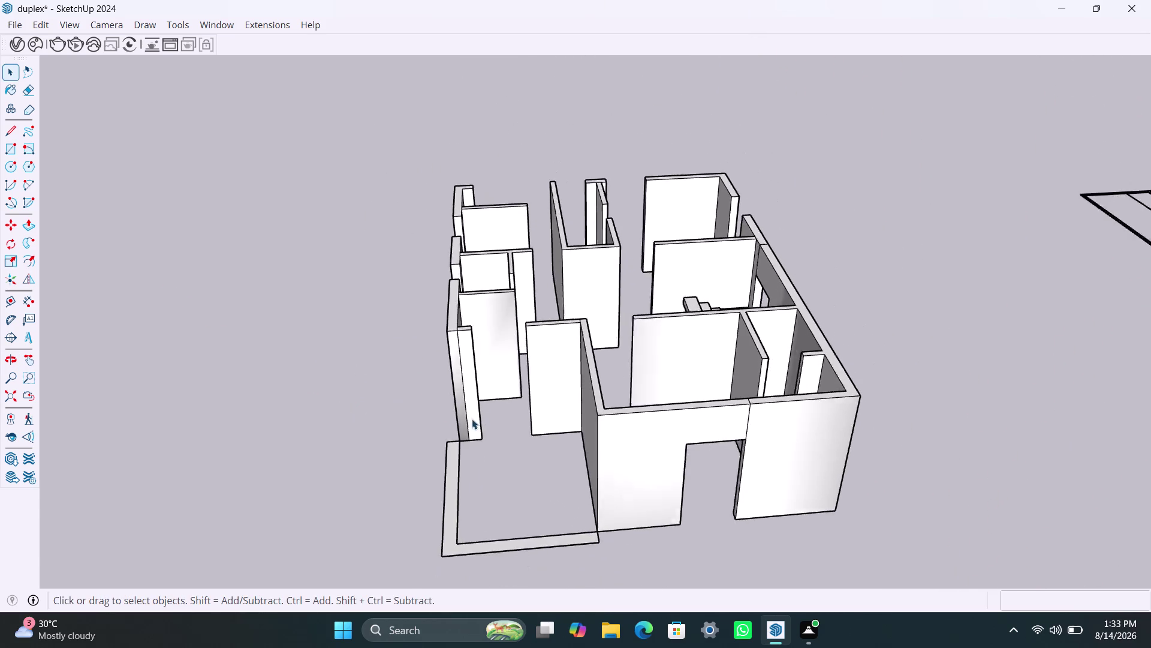
scroll(down, 3)
Run FixIt 101 on the whole ground floor and accept its 71 changes.
drag(312, 209, 783, 505)
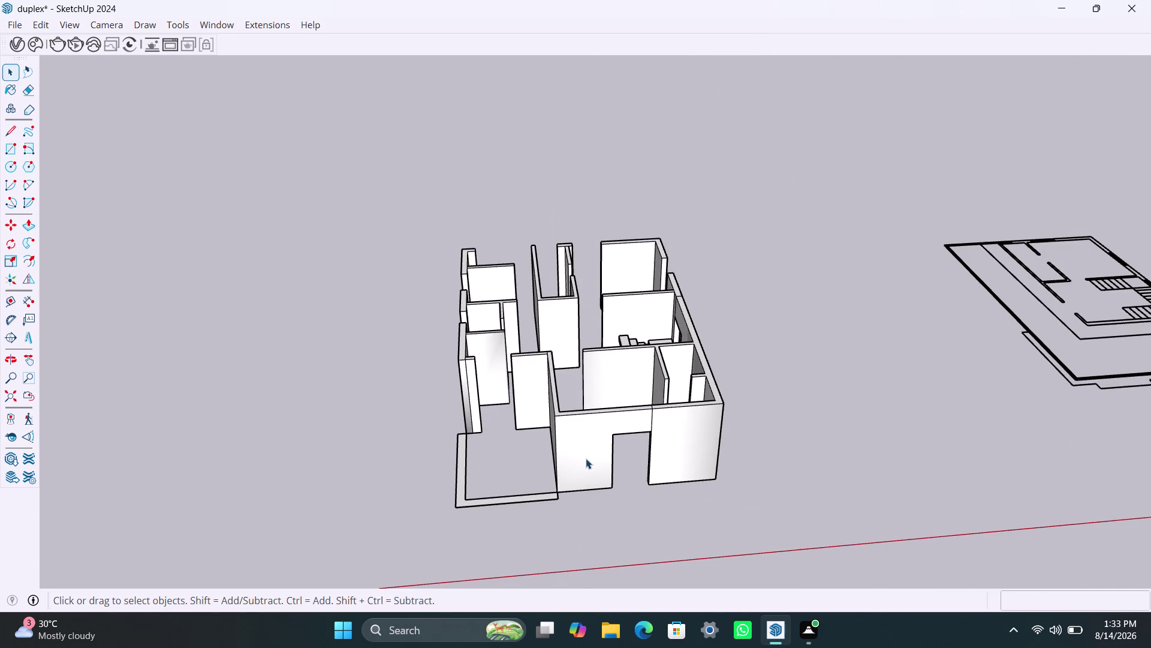
click(587, 458)
right_click(587, 456)
click(660, 433)
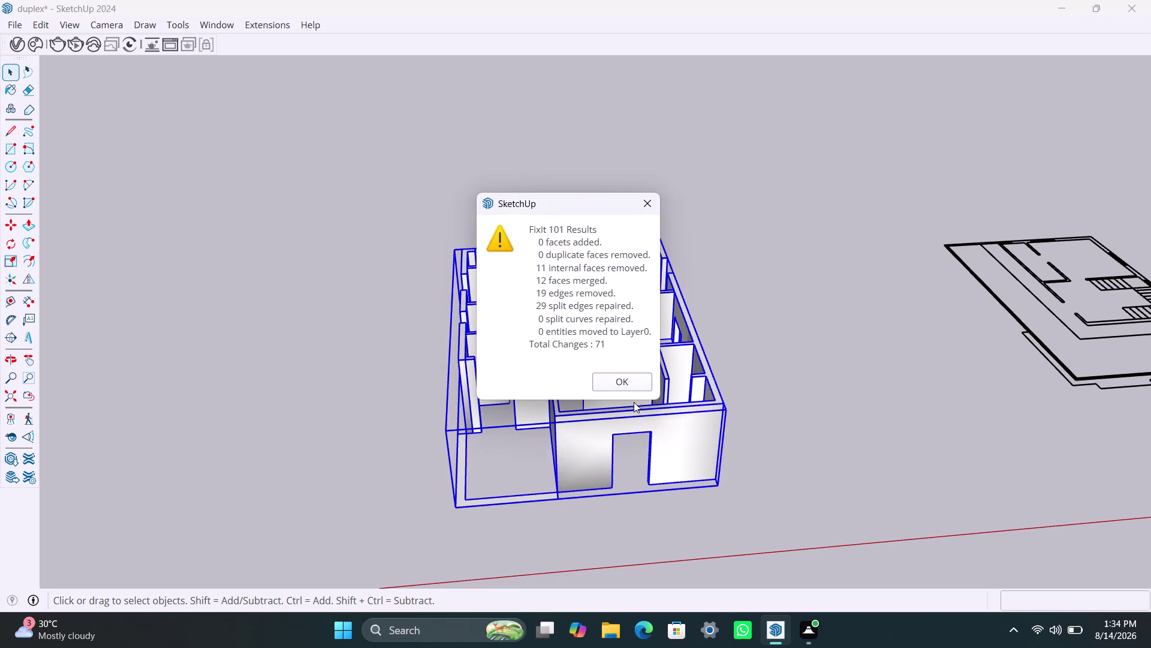
click(628, 385)
click(816, 436)
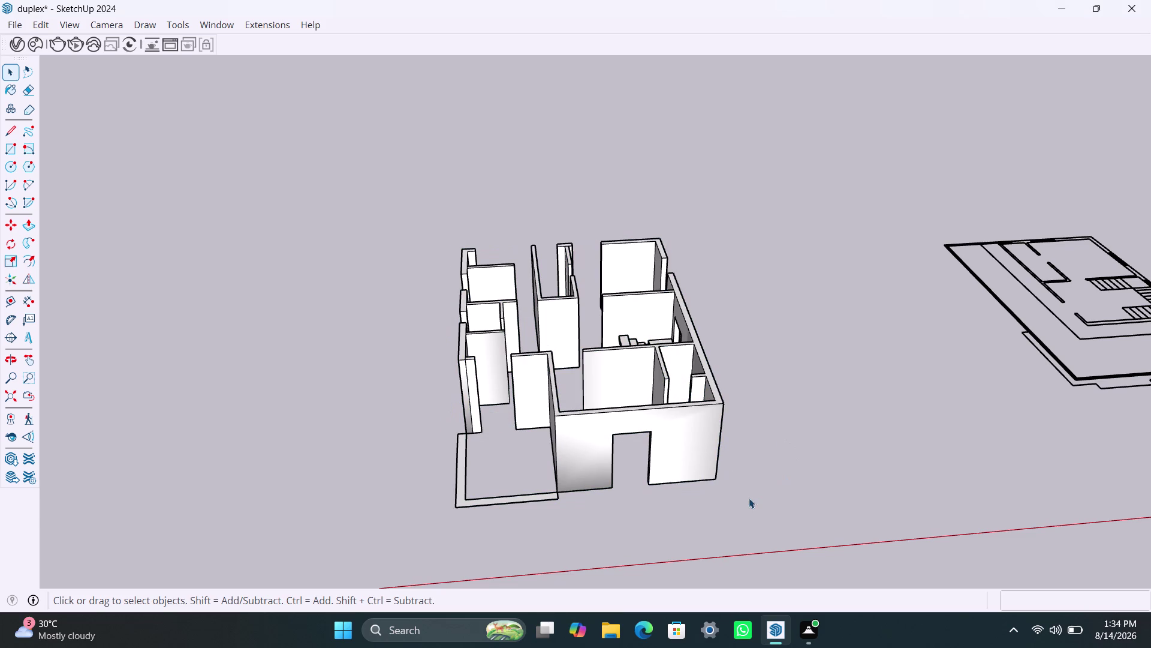
scroll(down, 3)
Orbit to a wall junction and select the wall face with its edges.
middle_drag(751, 385, 667, 445)
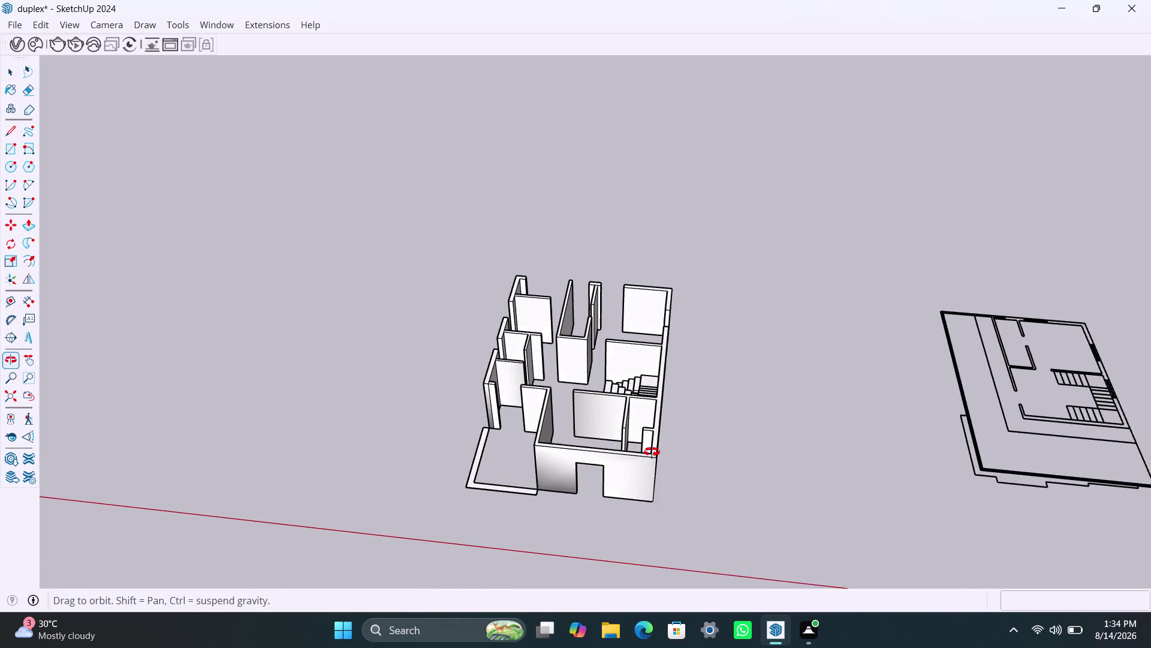
middle_drag(667, 445, 564, 534)
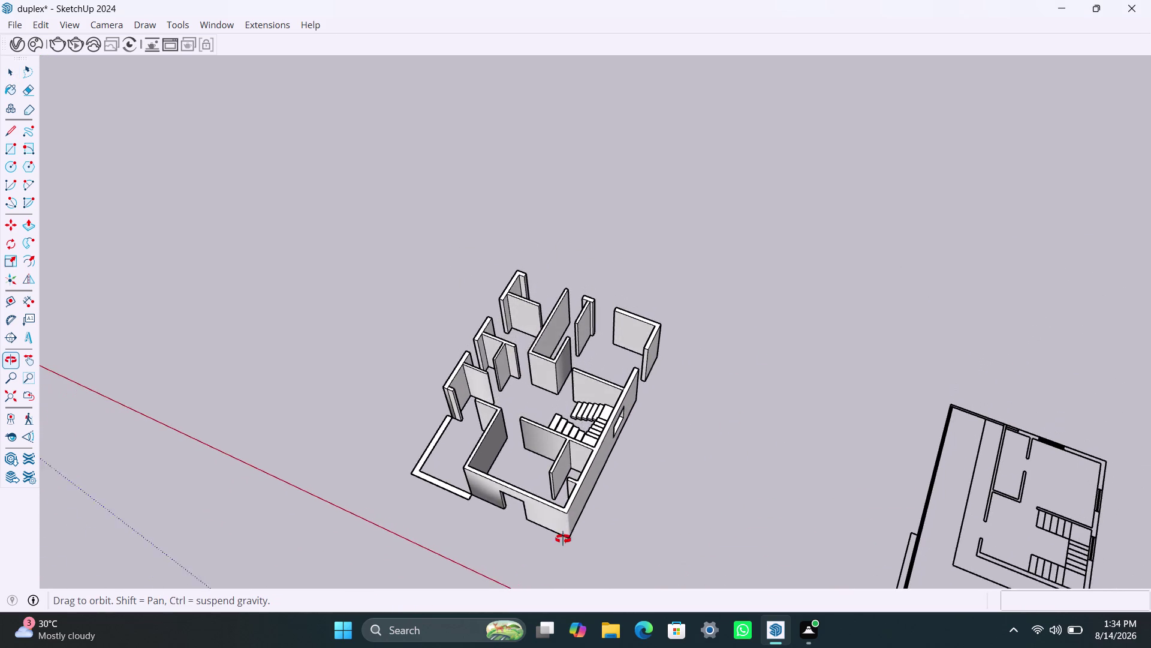
middle_drag(565, 533, 562, 543)
scroll(up, 3)
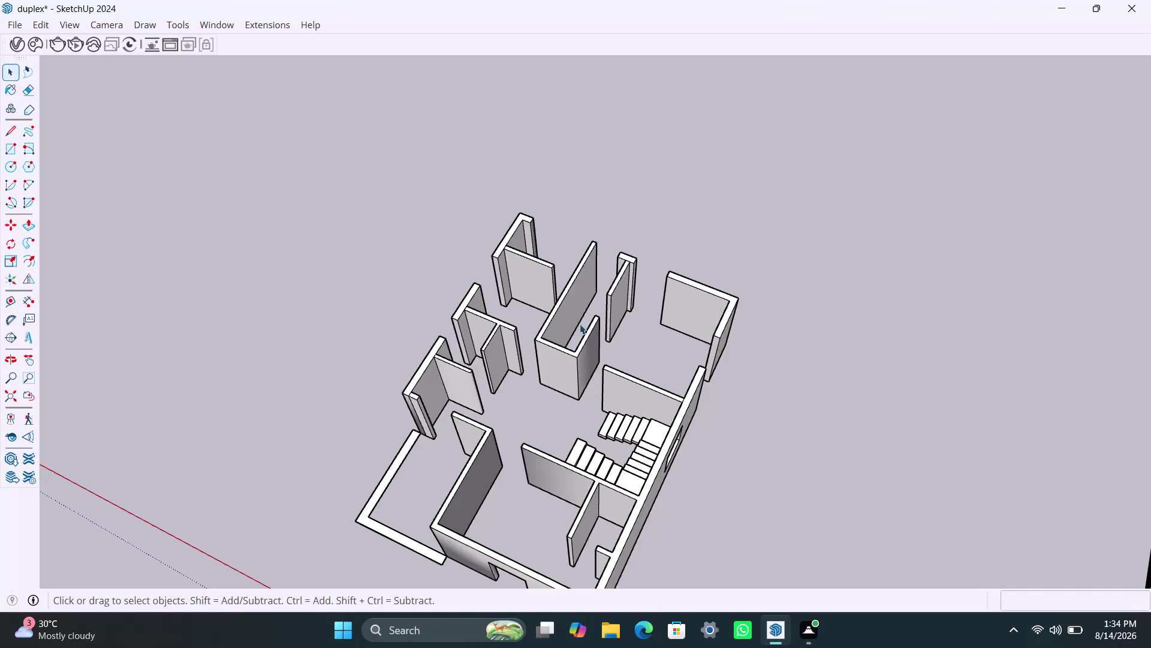
scroll(down, 3)
middle_drag(657, 500, 362, 377)
scroll(up, 3)
middle_drag(535, 370, 630, 376)
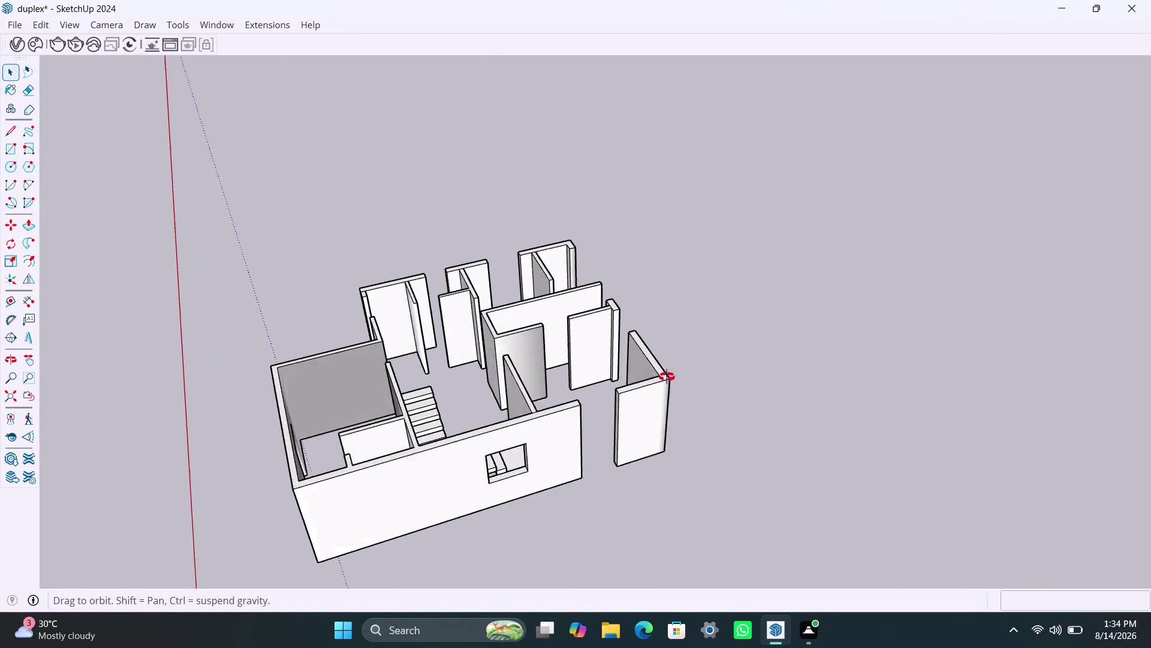
middle_drag(630, 376, 711, 375)
scroll(up, 3)
scroll(up, 3)
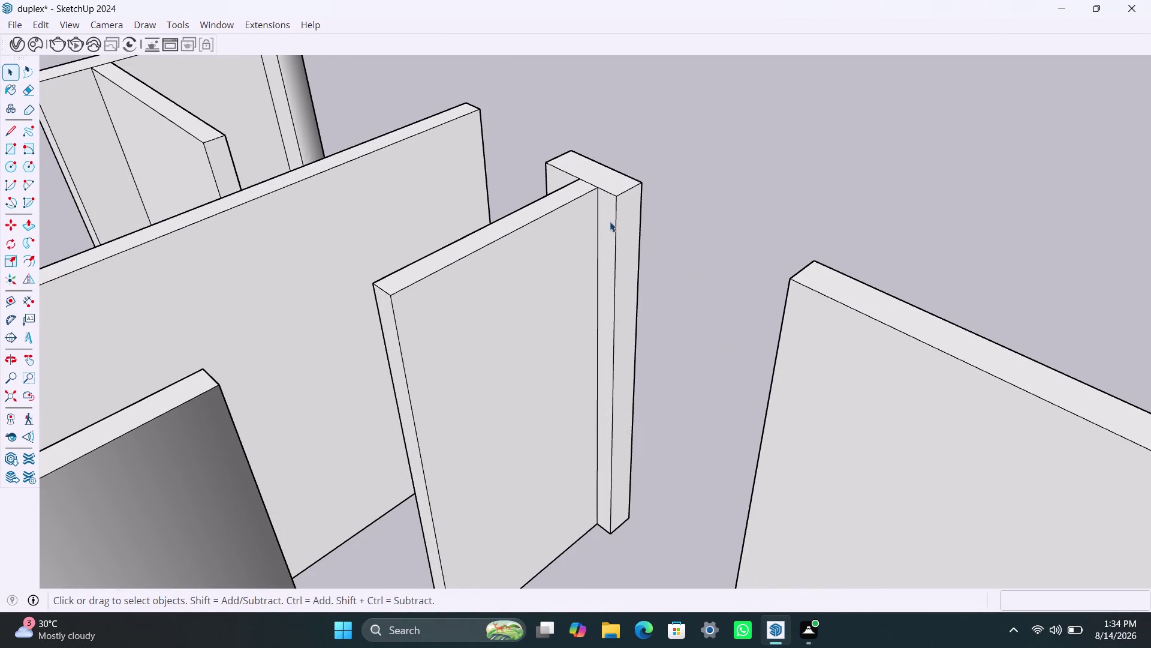
scroll(up, 3)
click(585, 183)
triple_click(586, 183)
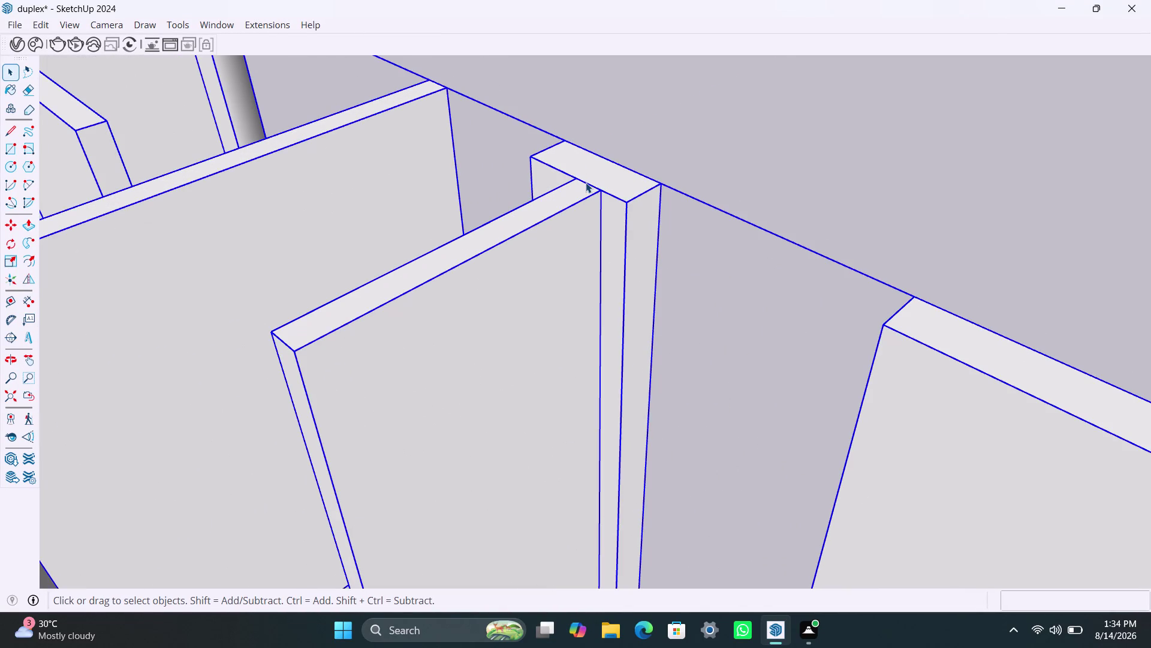
click(586, 183)
triple_click(586, 184)
triple_click(586, 182)
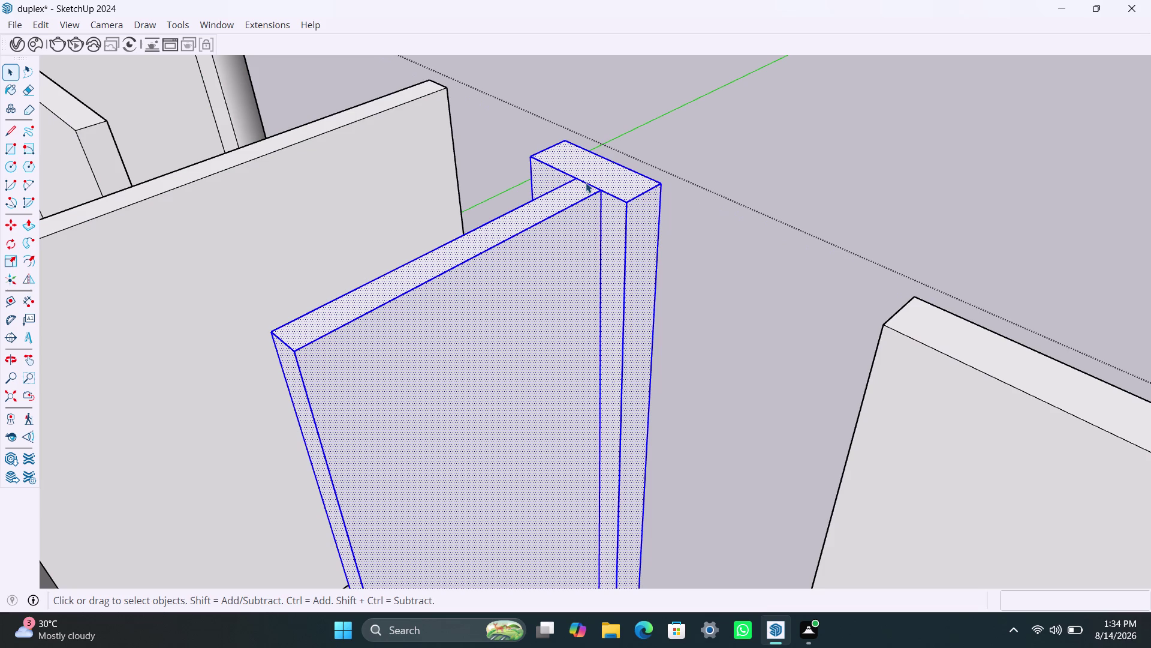
double_click(586, 182)
Delete the stray edge at the wall junction.
scroll(down, 3)
middle_drag(567, 187, 539, 271)
scroll(up, 3)
click(559, 360)
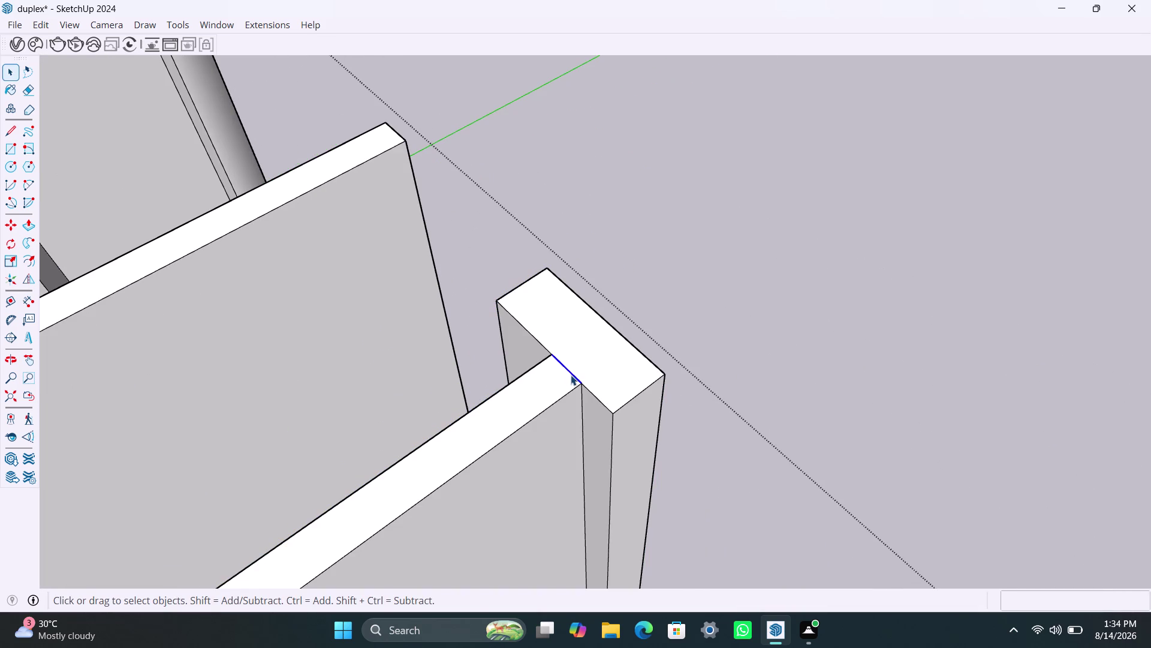
key(Delete)
Rerun FixIt 101 on the whole floor, removing 6 internal faces and repairing 10 split edges.
scroll(down, 3)
scroll(down, 3)
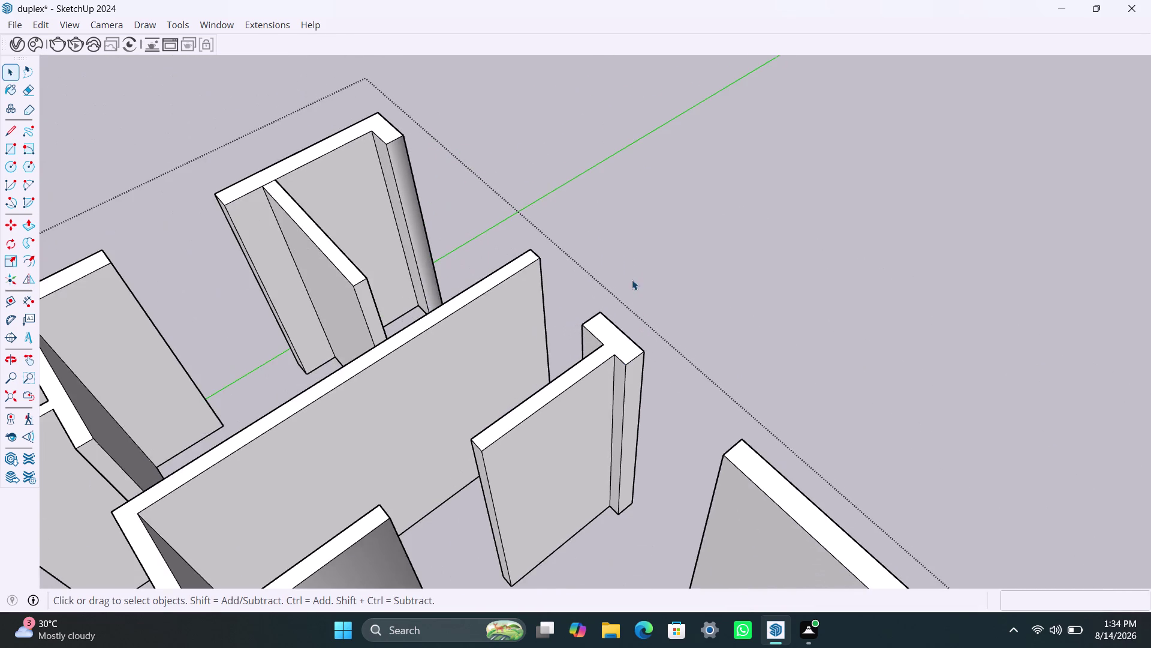
scroll(down, 3)
scroll(up, 3)
scroll(down, 3)
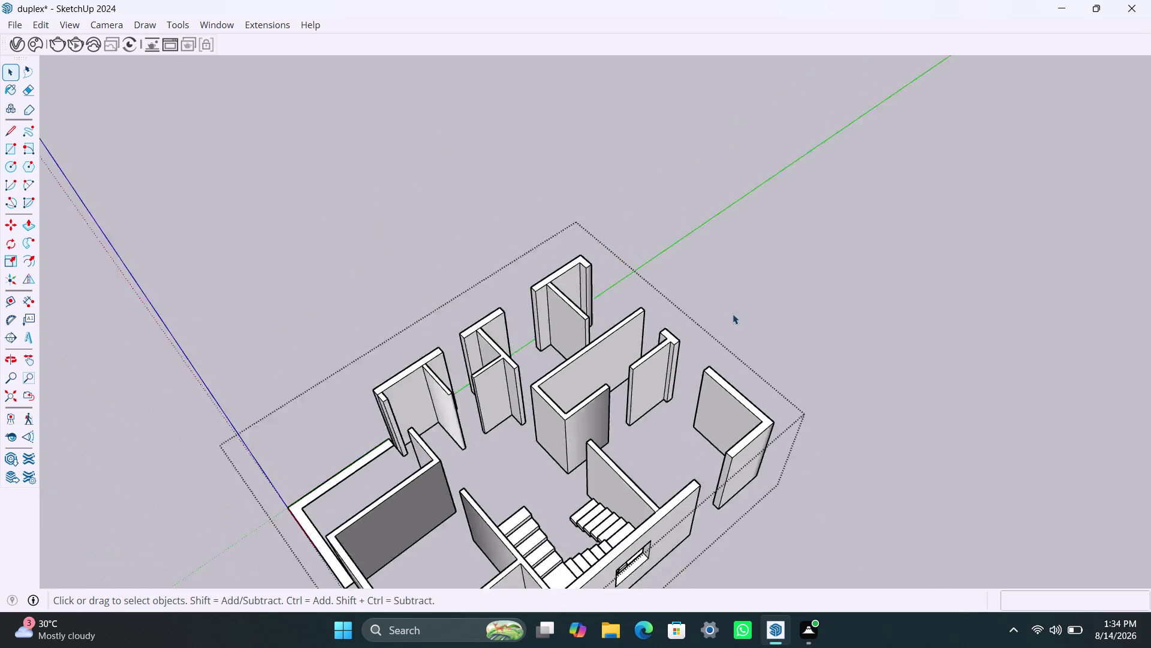
middle_drag(779, 436, 547, 459)
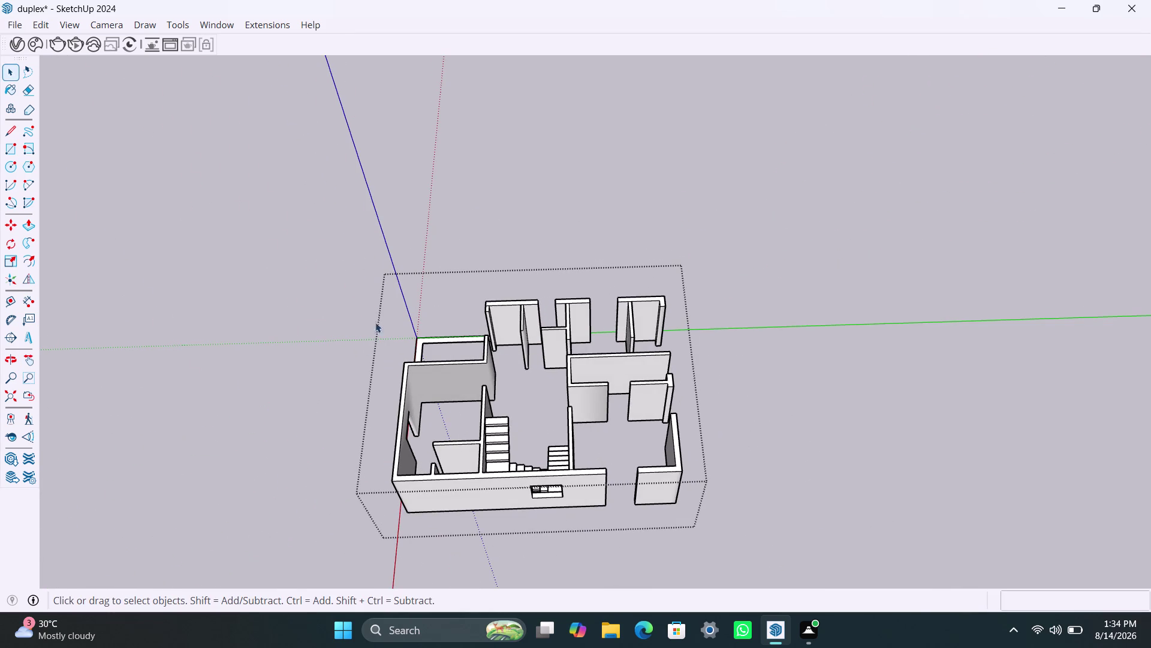
click(343, 283)
drag(355, 244, 734, 559)
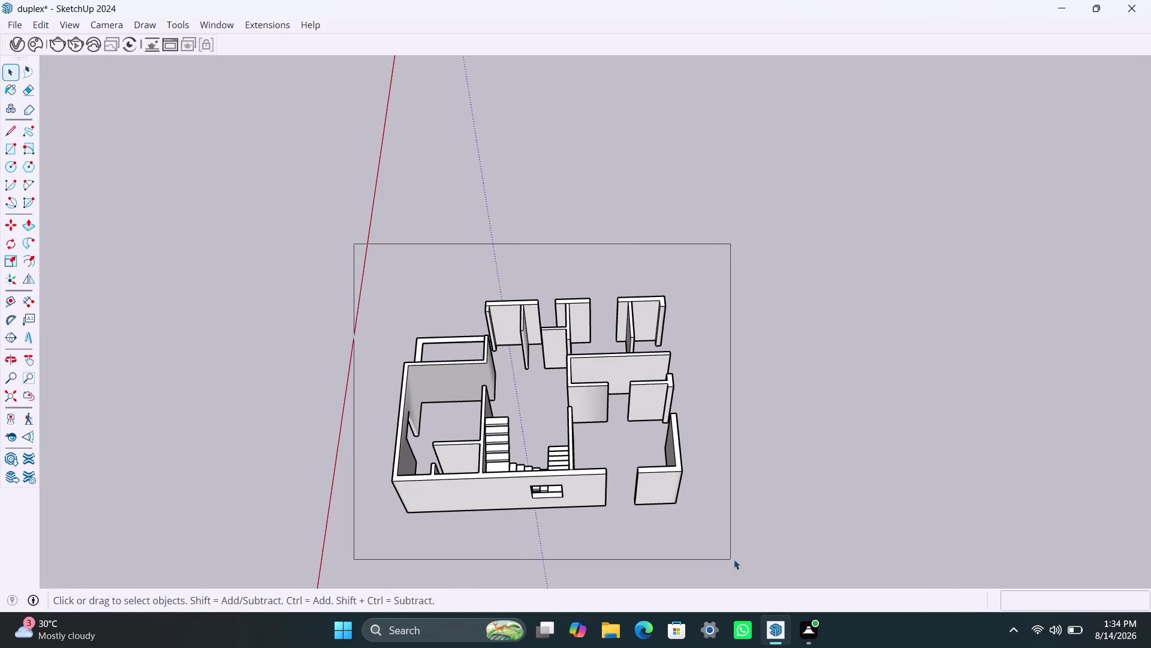
drag(734, 559, 751, 557)
right_click(667, 488)
click(719, 459)
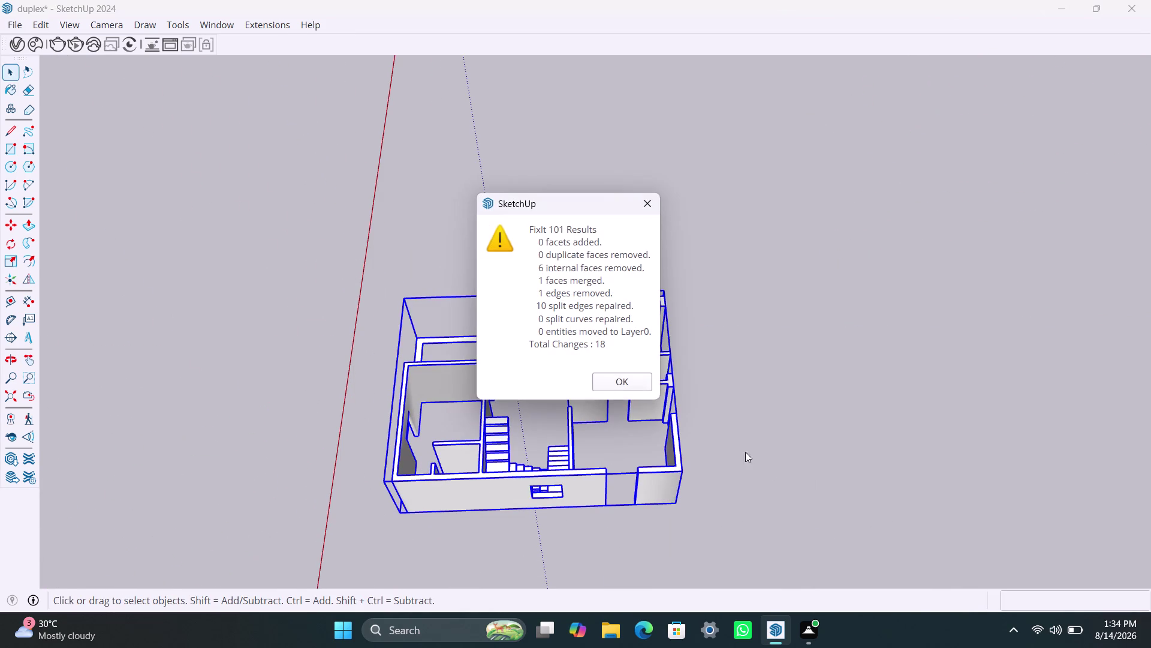
click(624, 384)
click(762, 433)
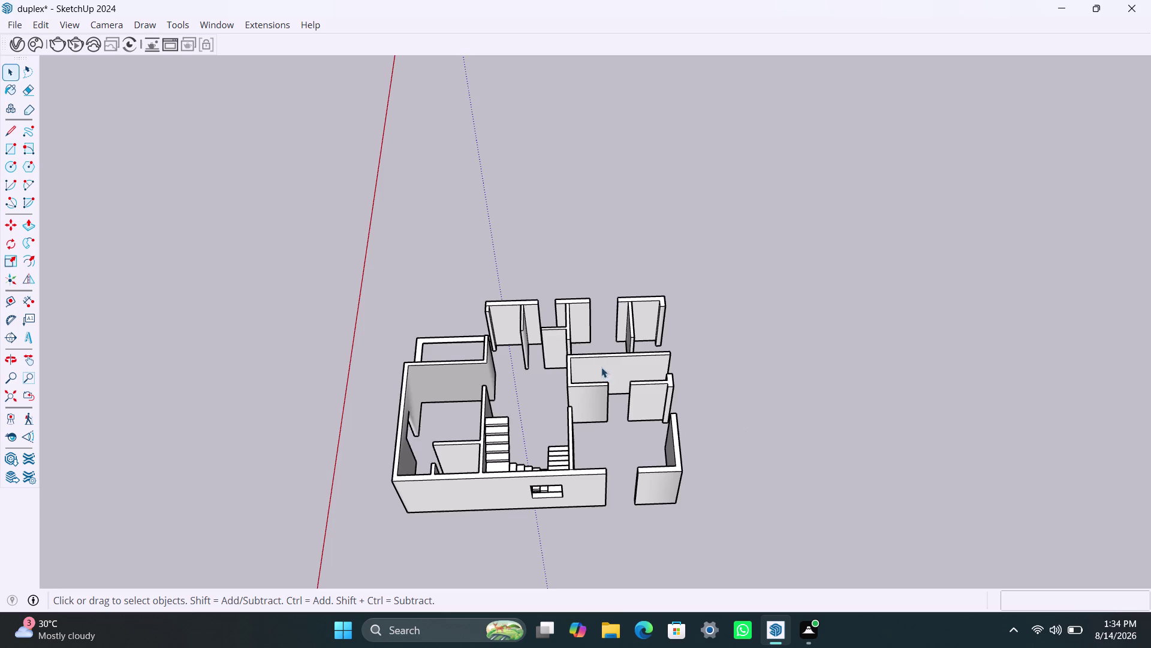
scroll(up, 3)
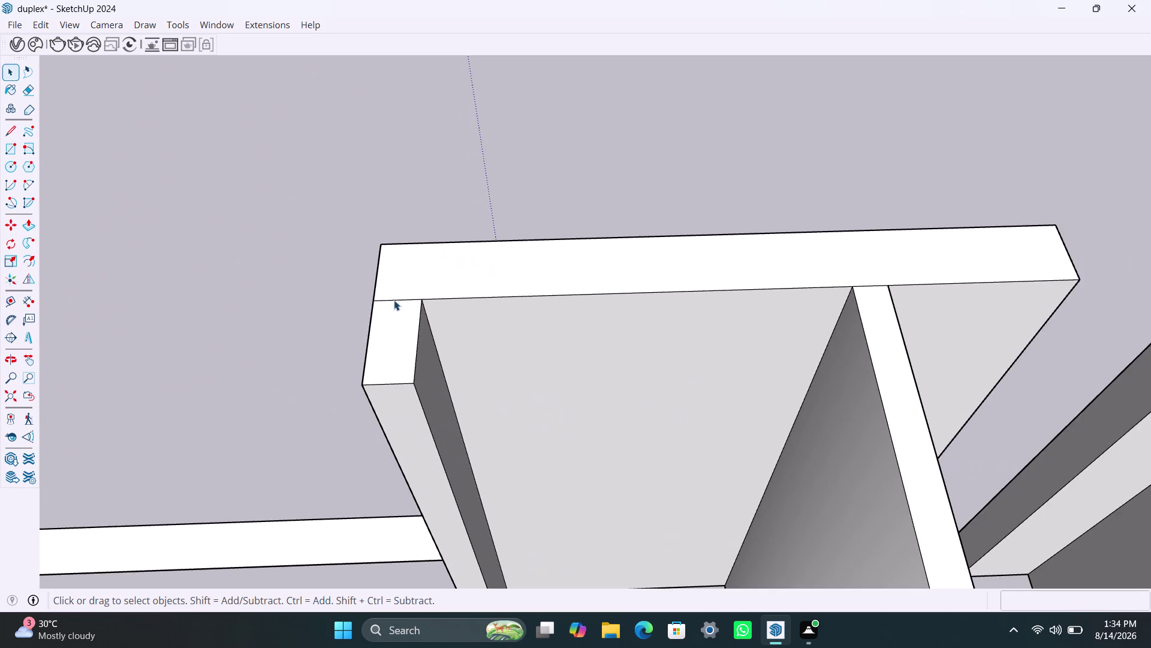
Delete the stray edge at the corner wall.
click(395, 300)
triple_click(396, 299)
click(396, 299)
click(391, 302)
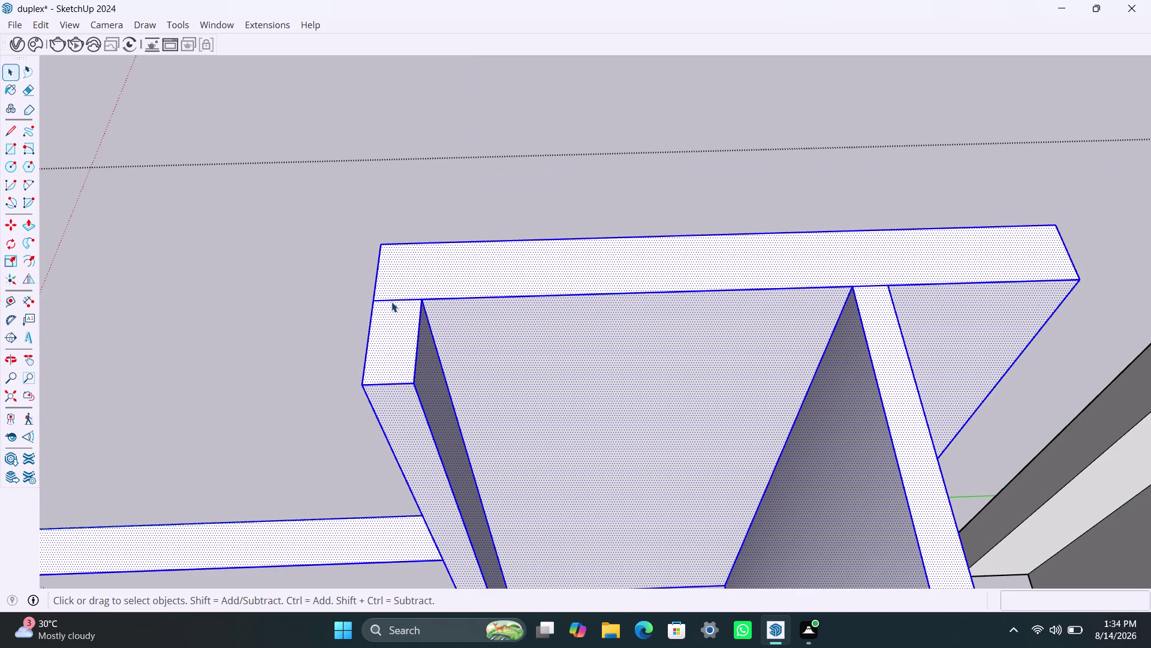
triple_click(389, 300)
click(388, 299)
click(392, 301)
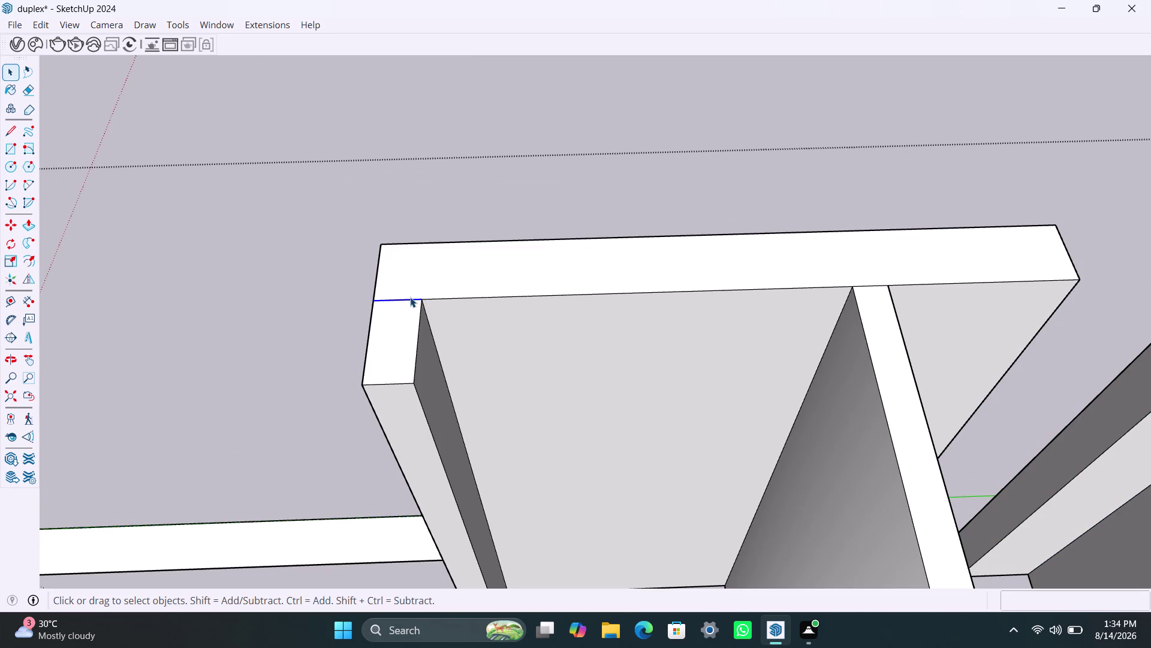
key(Delete)
Delete the stray T-junction edge, then start an edge down the partition wall end.
scroll(down, 3)
scroll(up, 3)
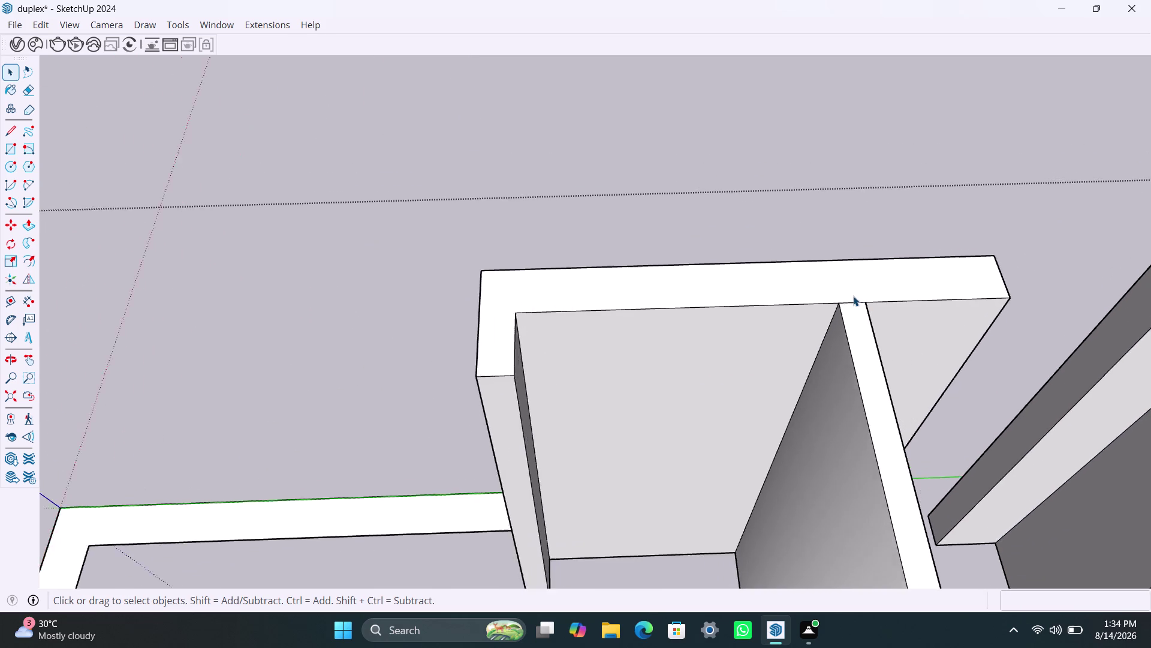
click(851, 303)
key(Delete)
scroll(down, 3)
middle_drag(841, 372, 840, 373)
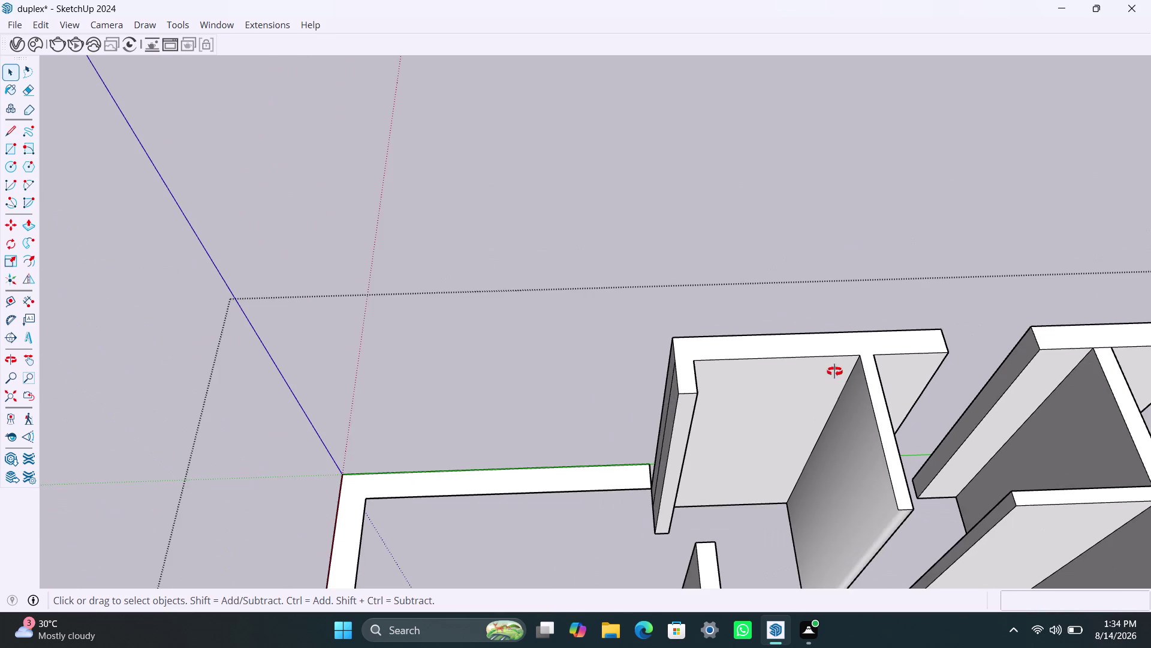
middle_drag(841, 373, 831, 296)
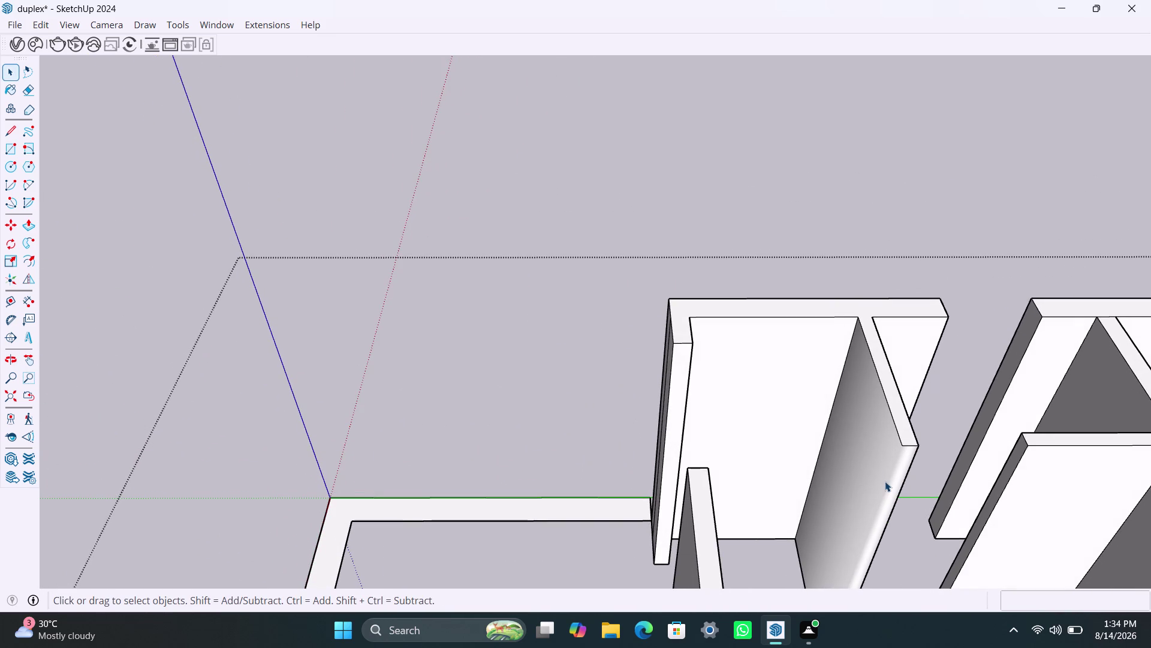
key(l)
click(903, 447)
scroll(down, 3)
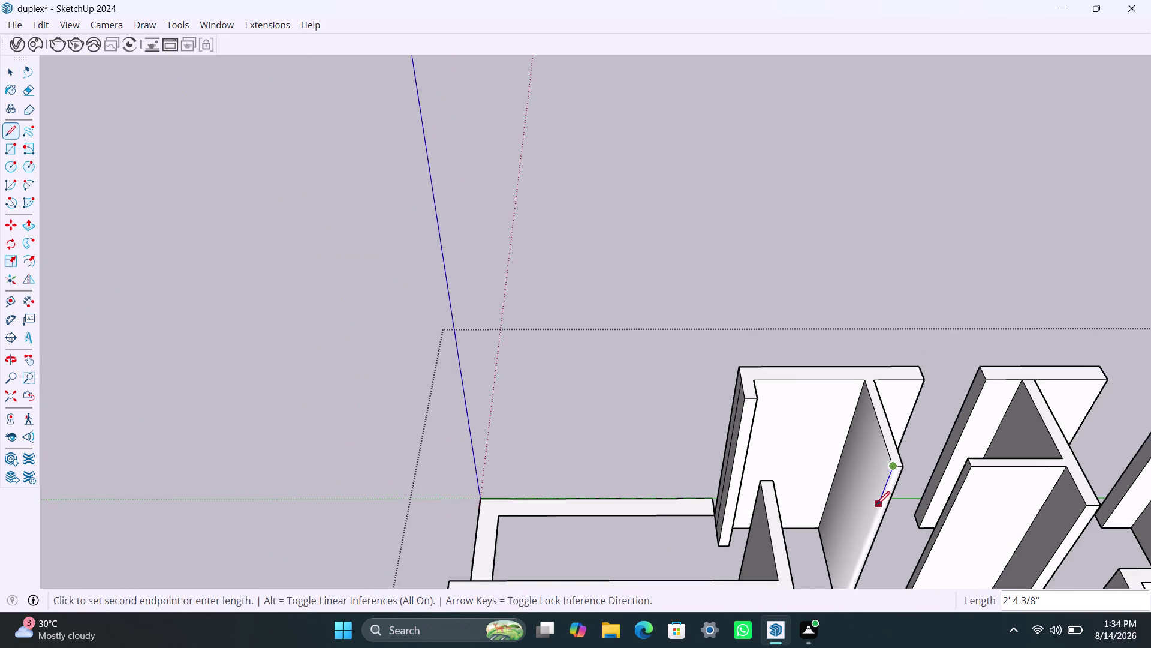
middle_drag(877, 504, 903, 340)
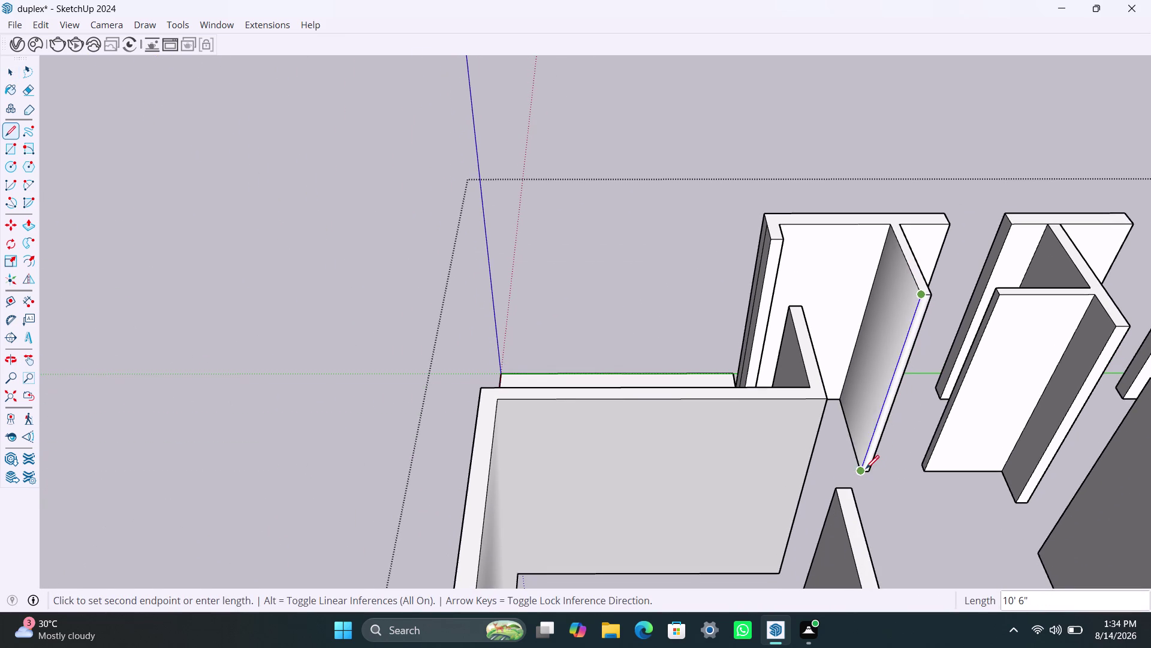
click(866, 469)
key(space)
scroll(down, 3)
middle_drag(927, 316, 924, 315)
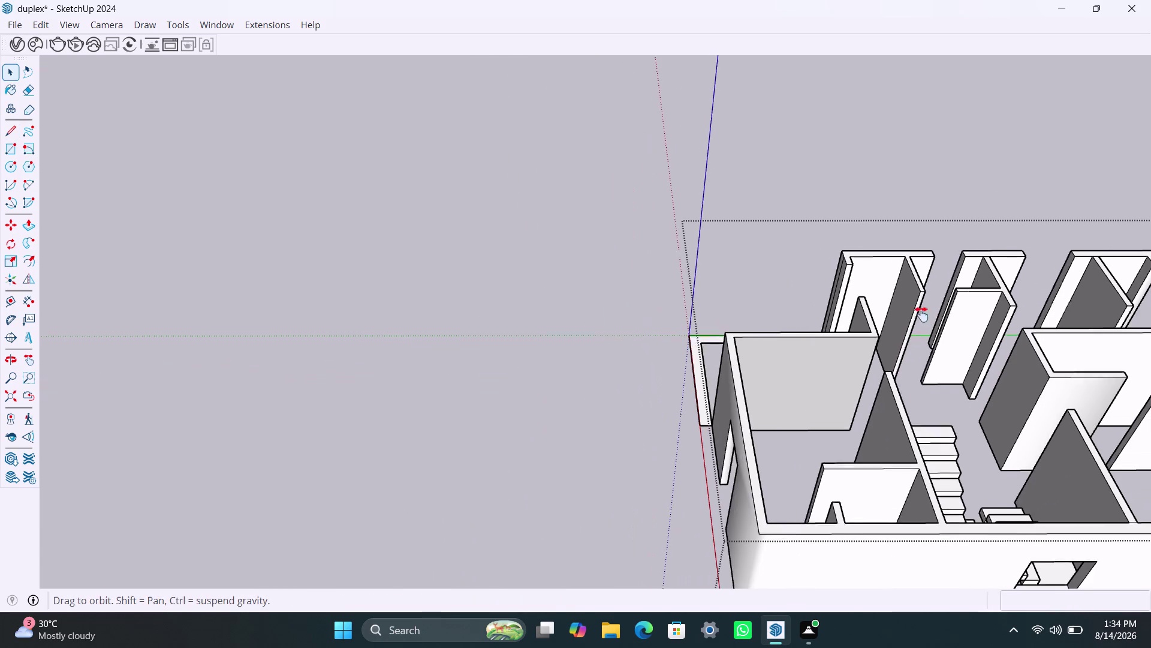
middle_drag(924, 315, 597, 319)
key(l)
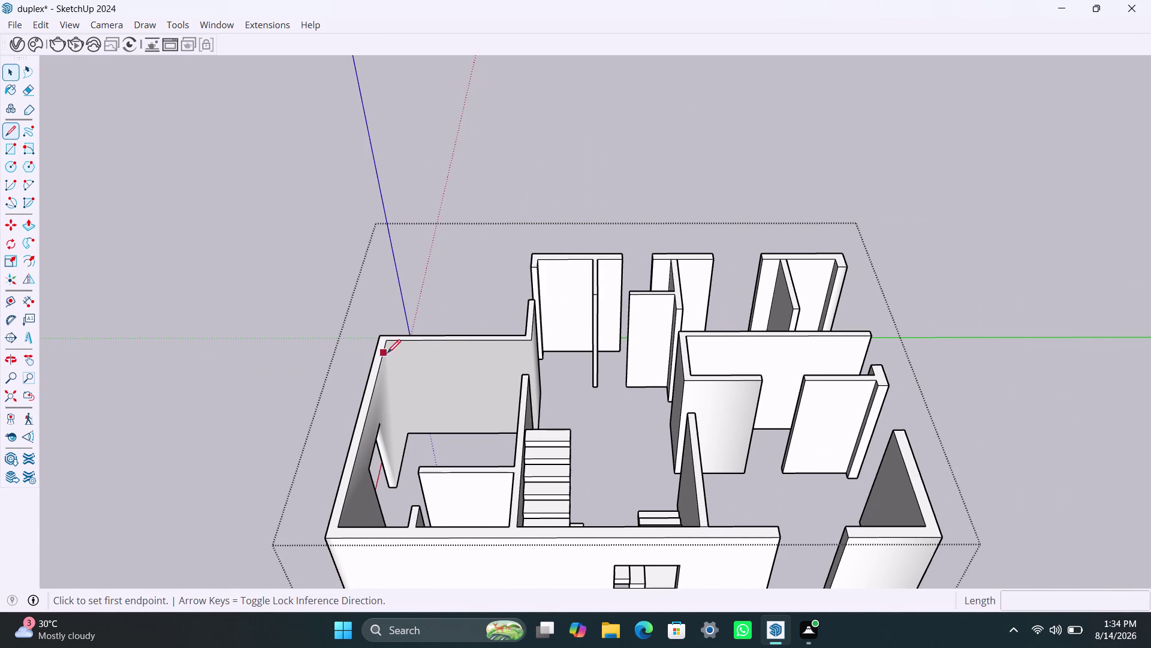
click(388, 340)
click(410, 433)
key(space)
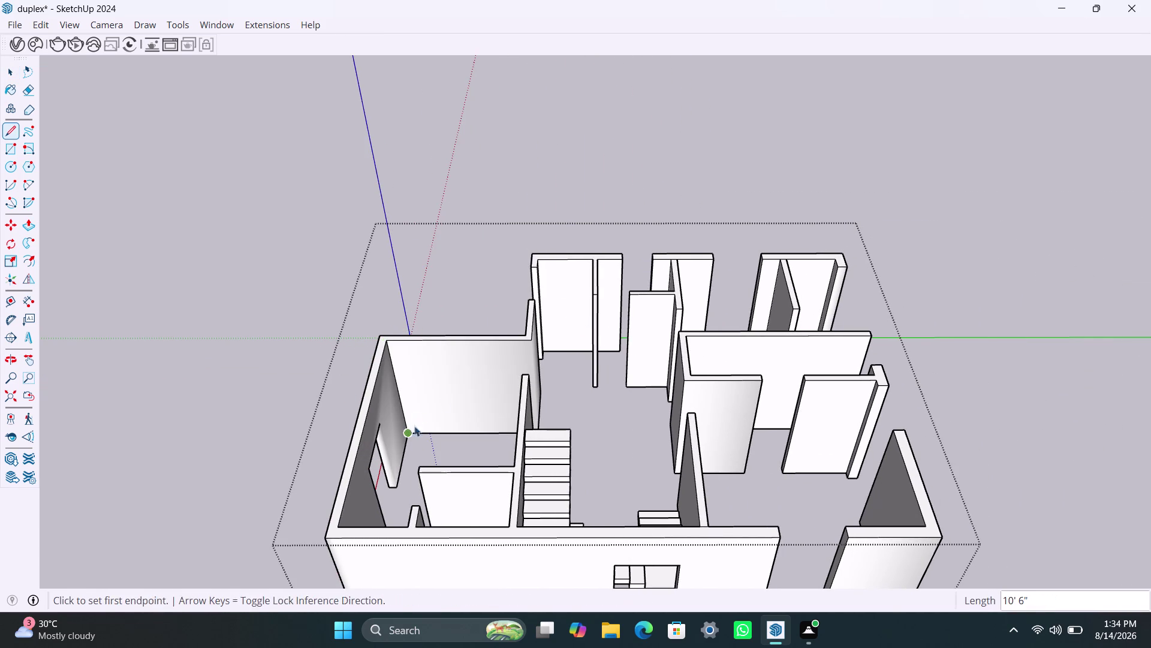
scroll(down, 3)
middle_drag(465, 361, 419, 607)
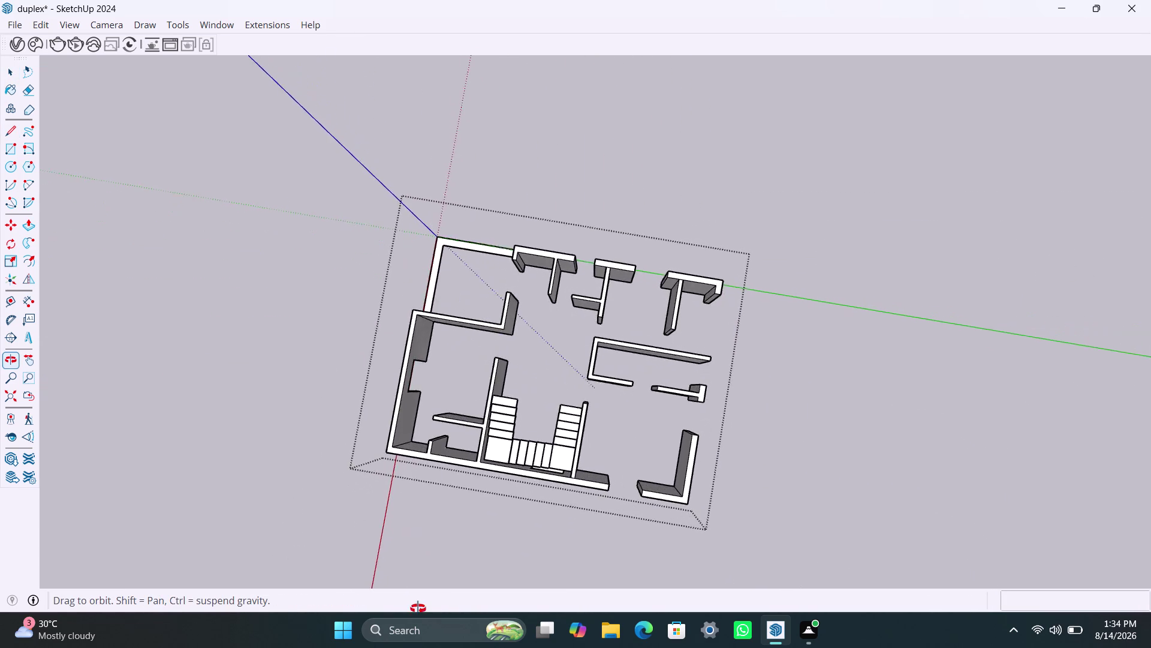
middle_drag(419, 607, 364, 434)
key(l)
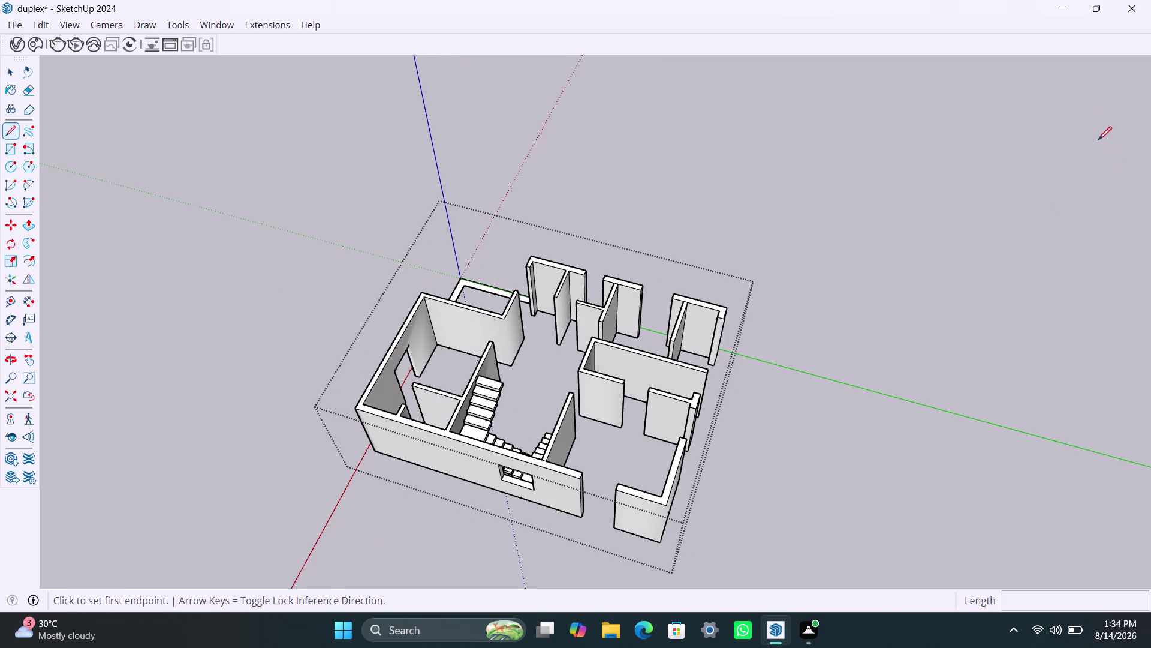
click(505, 321)
click(511, 367)
key(space)
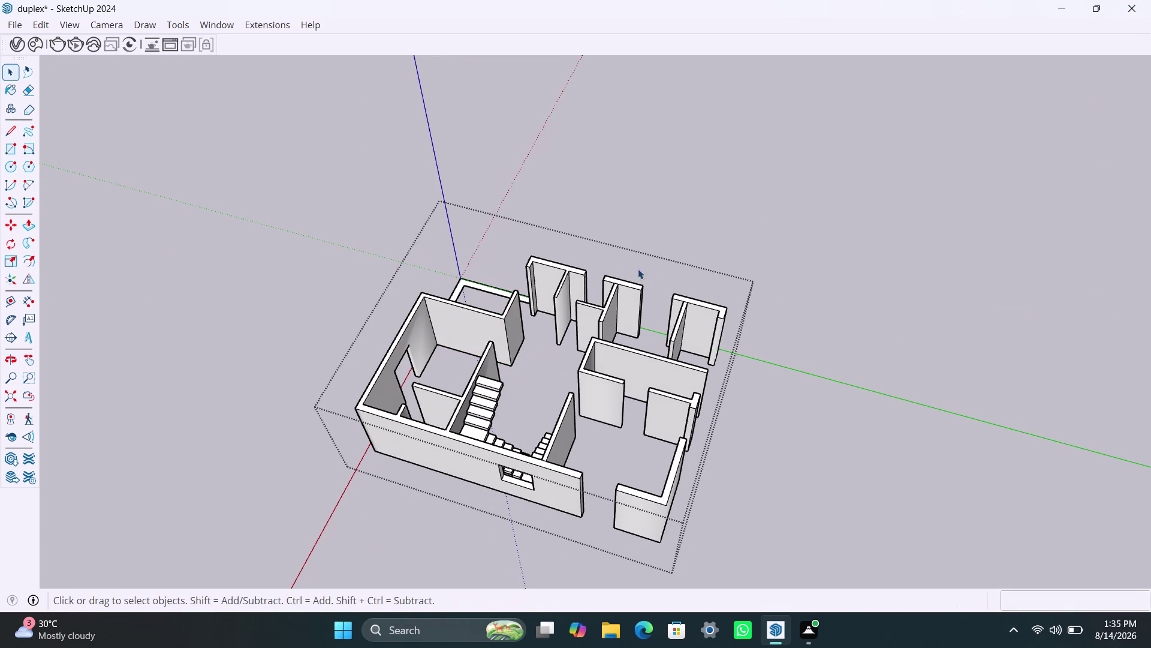
Delete two stray edges on the back-room walls.
scroll(down, 3)
middle_drag(500, 374, 551, 392)
scroll(up, 3)
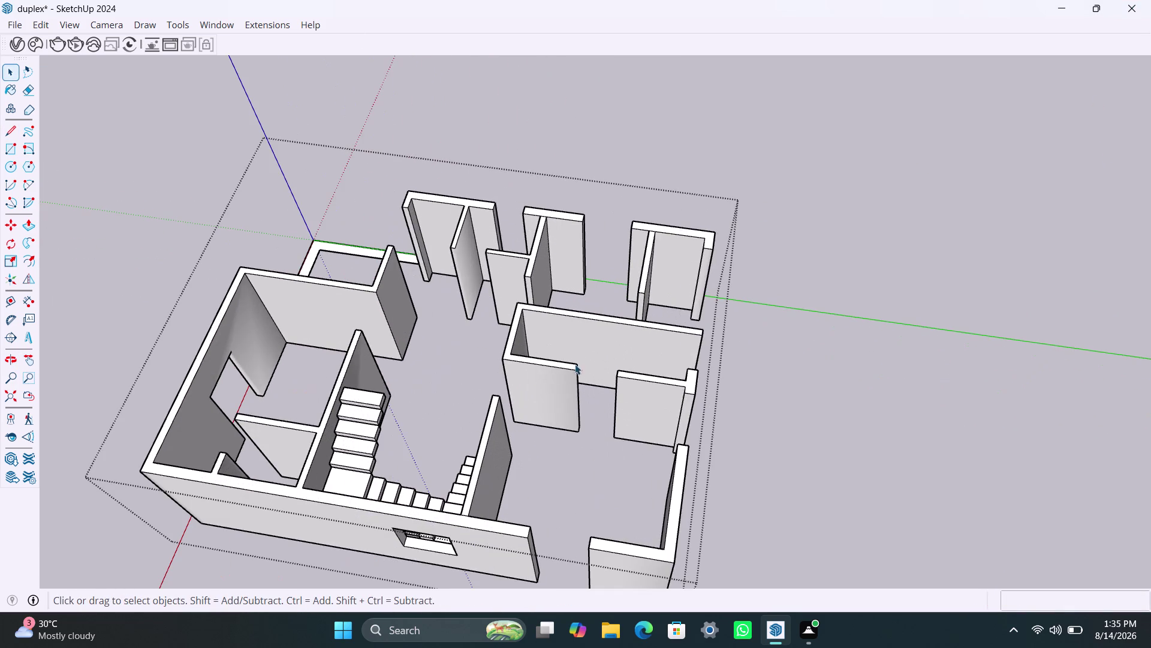
scroll(up, 3)
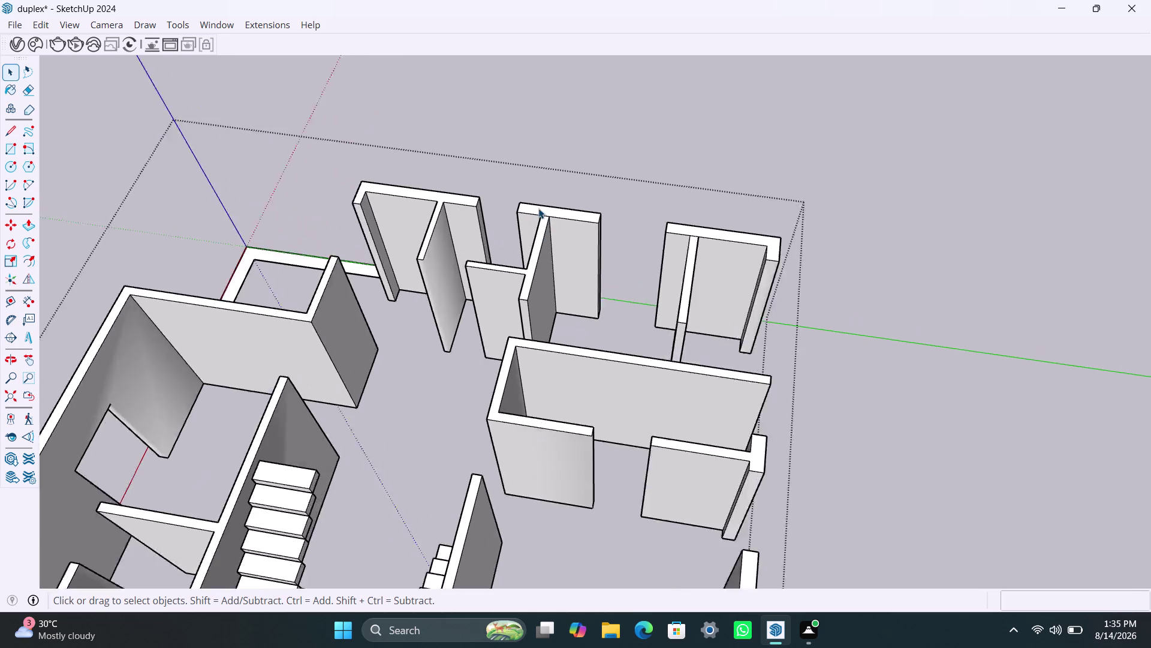
scroll(up, 3)
click(553, 223)
key(Delete)
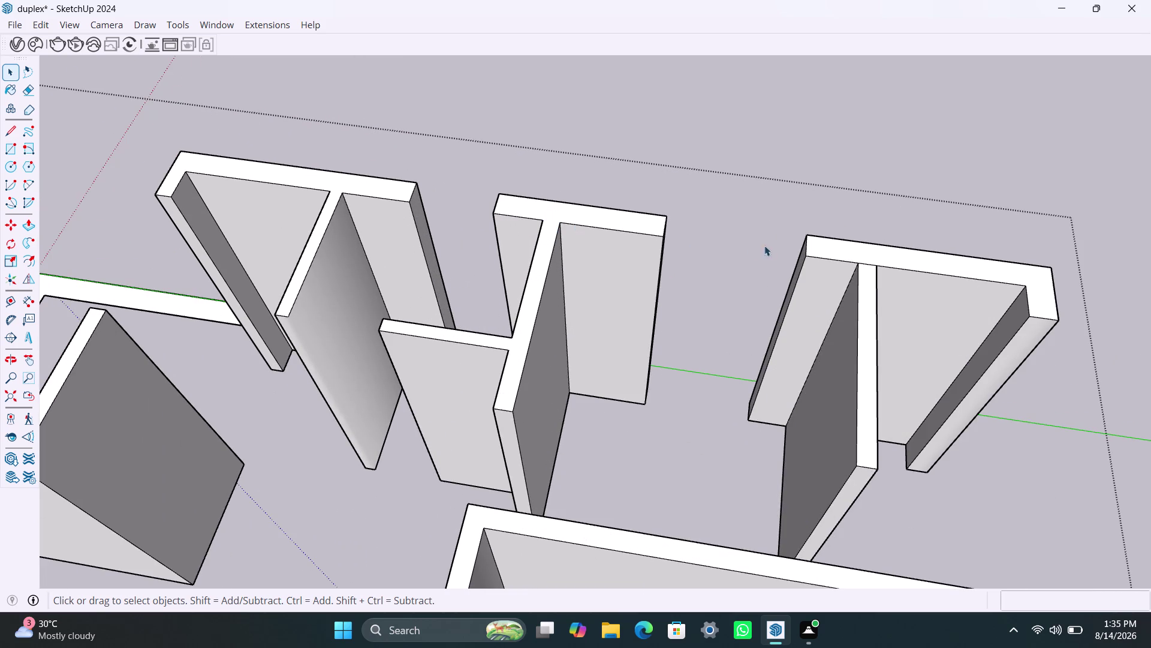
click(867, 262)
key(Delete)
scroll(down, 3)
scroll(down, 3)
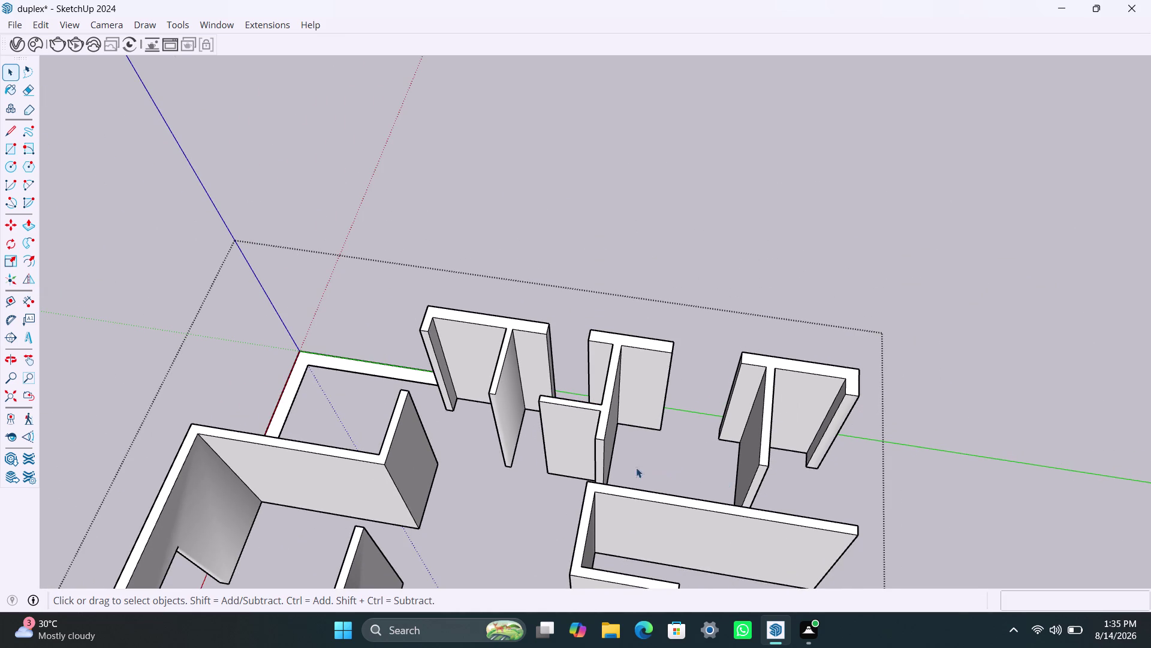
Draw an edge on the back walls with the Line tool.
middle_drag(608, 466, 579, 337)
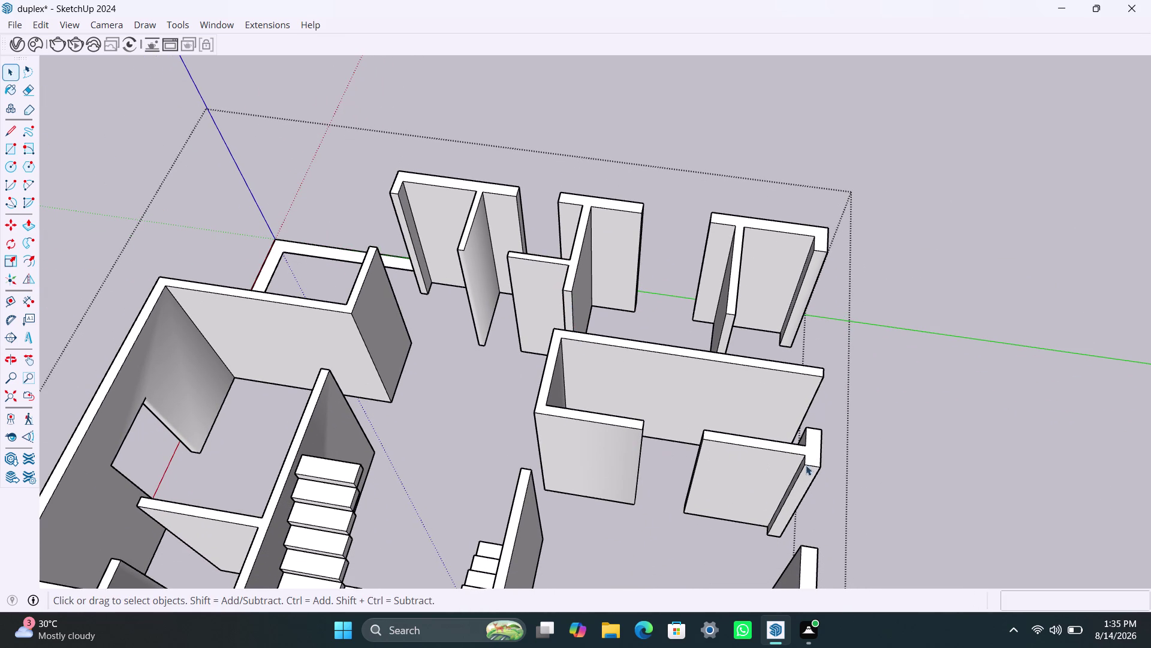
scroll(down, 3)
middle_drag(595, 496, 592, 412)
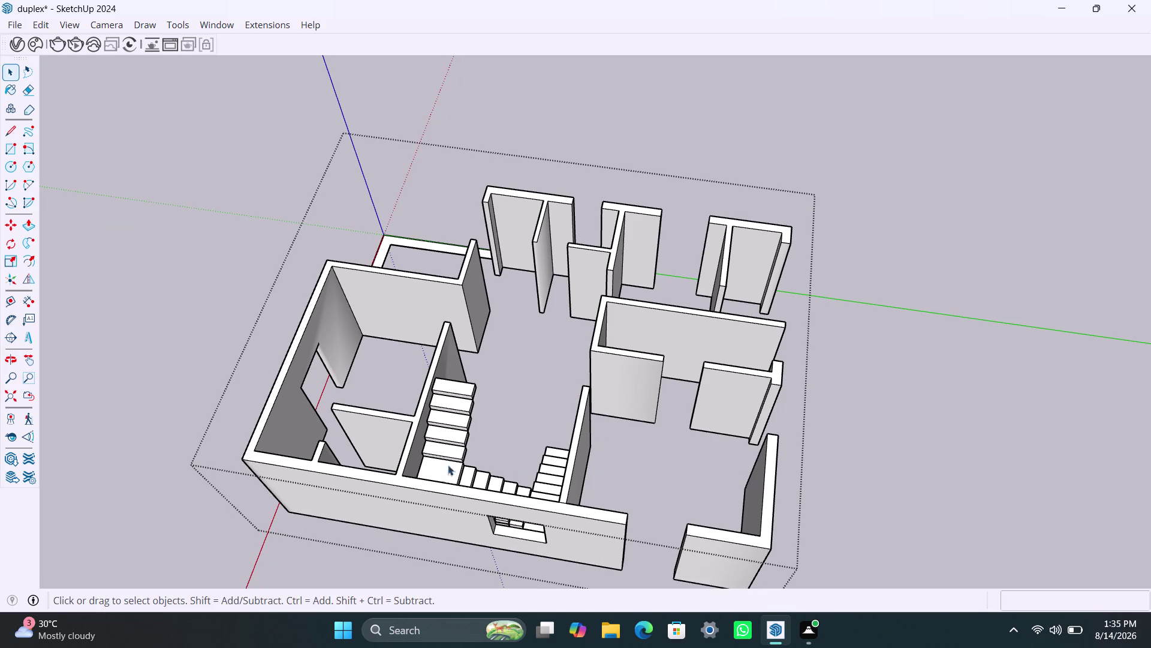
key(l)
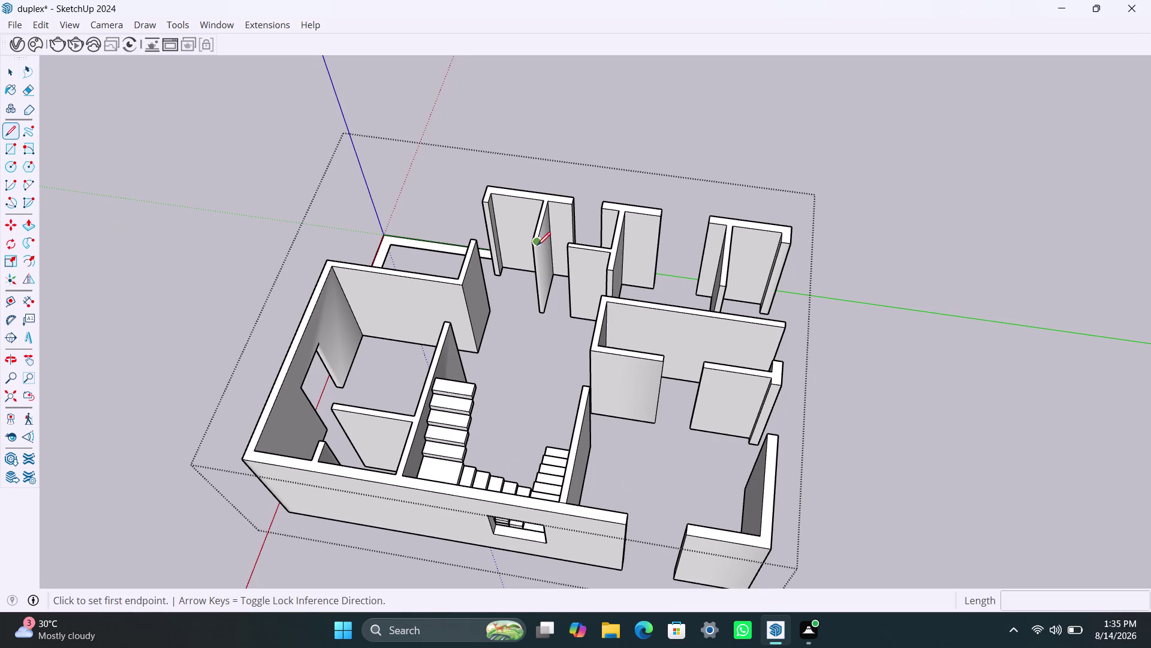
click(537, 245)
click(547, 312)
key(space)
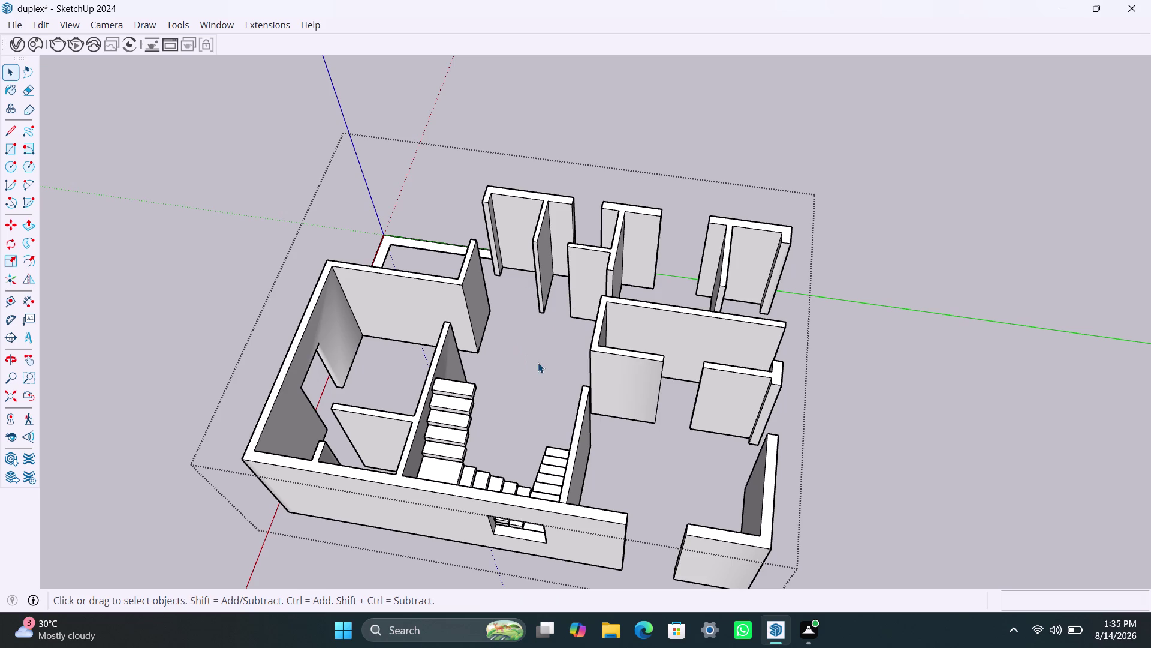
Draw a 7'6" vertical edge down the left room's doorway jamb.
key(l)
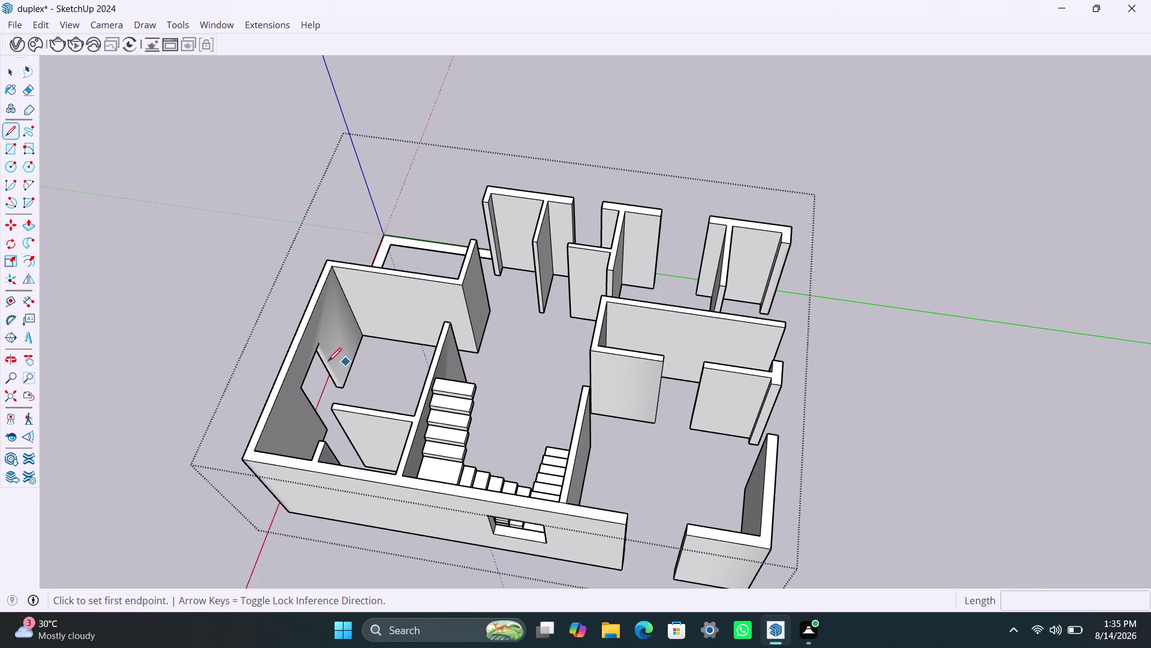
click(318, 345)
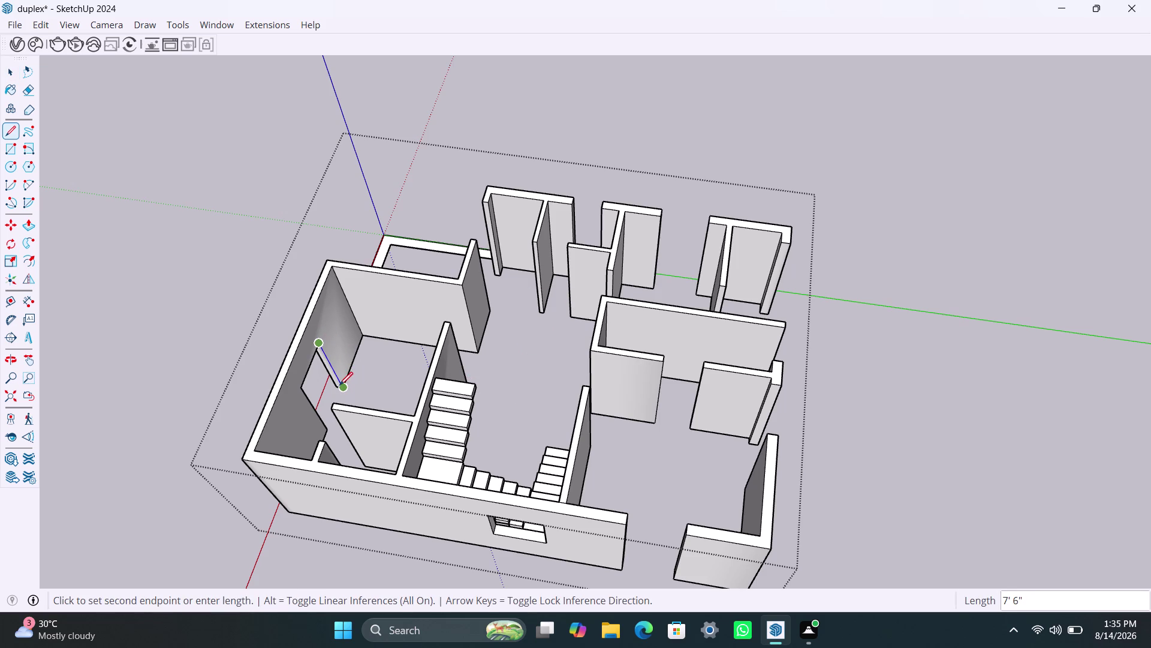
click(340, 386)
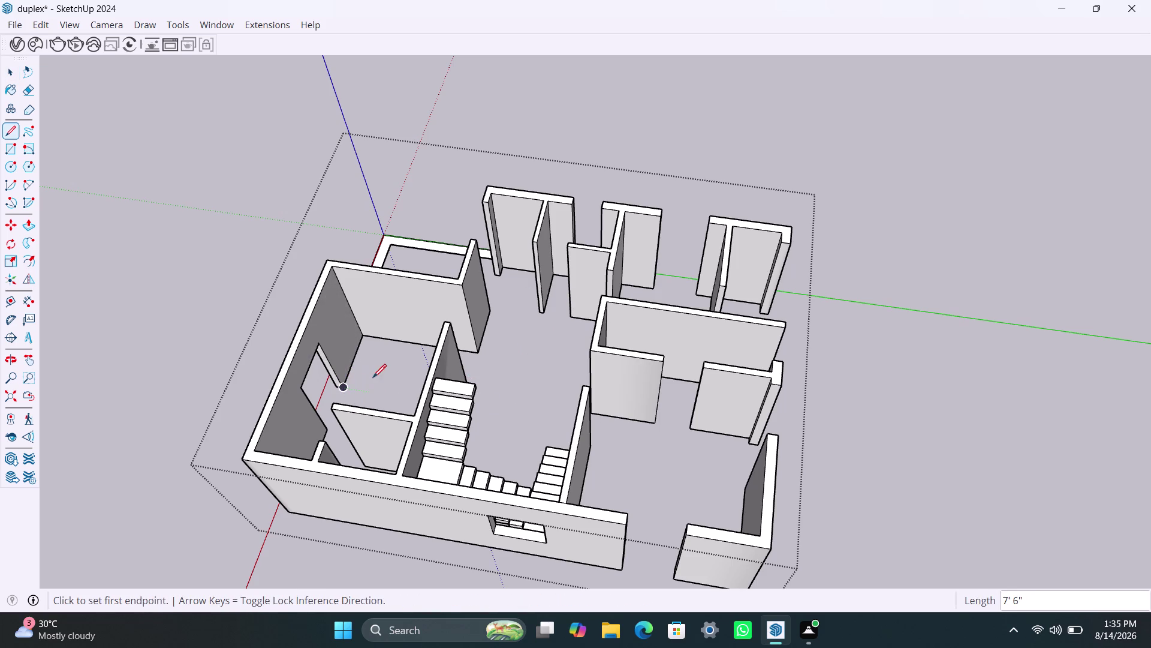
key(space)
scroll(down, 3)
middle_drag(356, 352, 794, 284)
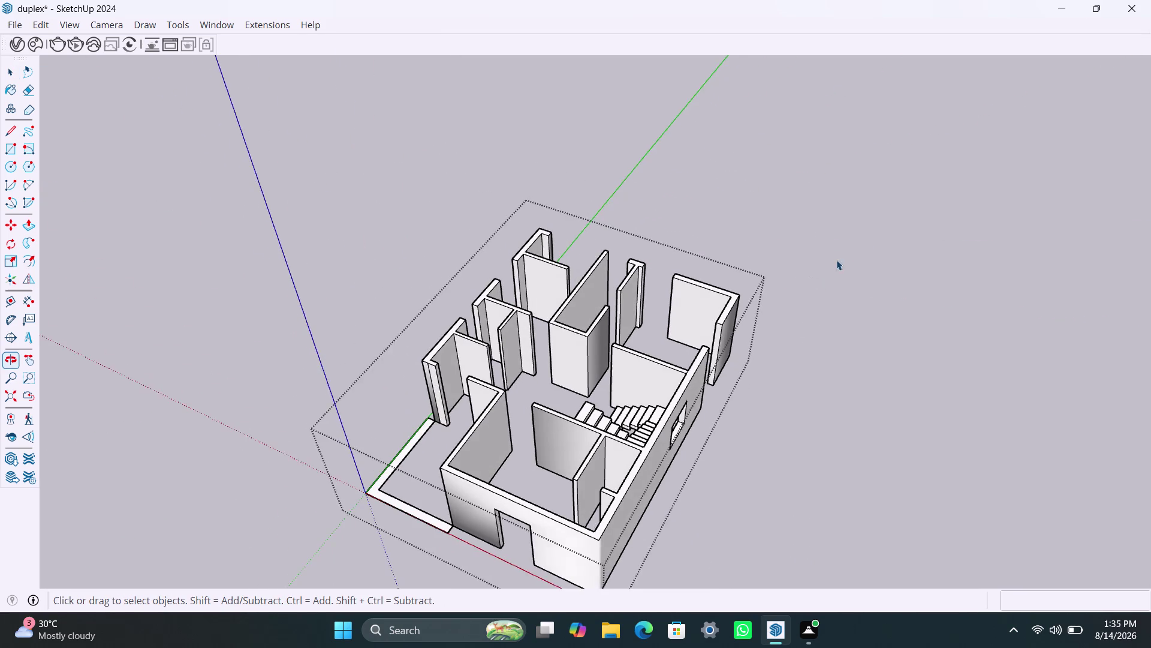
Box-select the duplex ground-floor model and explode it into loose geometry.
click(864, 239)
scroll(down, 3)
scroll(down, 3)
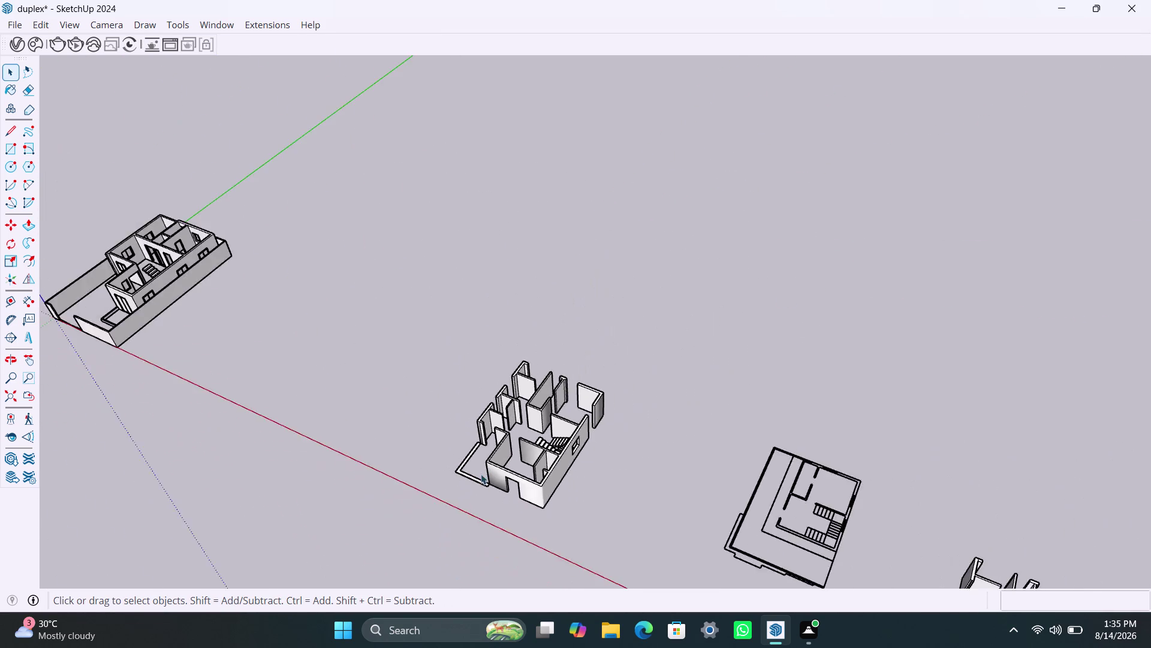
middle_drag(482, 474, 635, 457)
drag(502, 333, 672, 555)
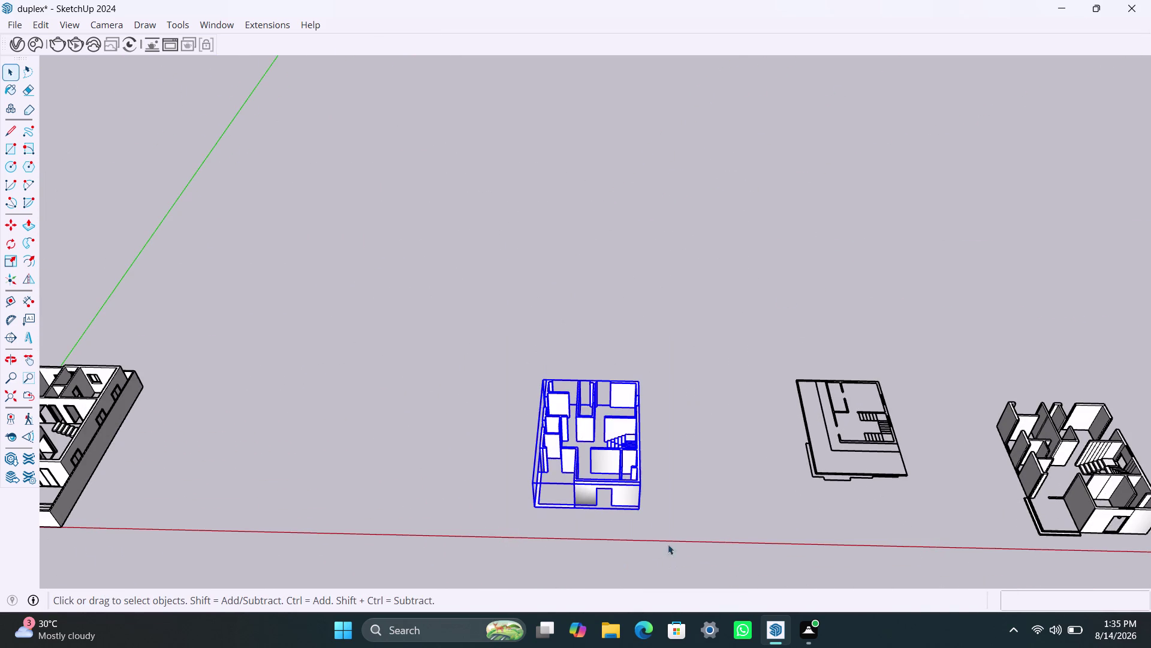
right_click(615, 487)
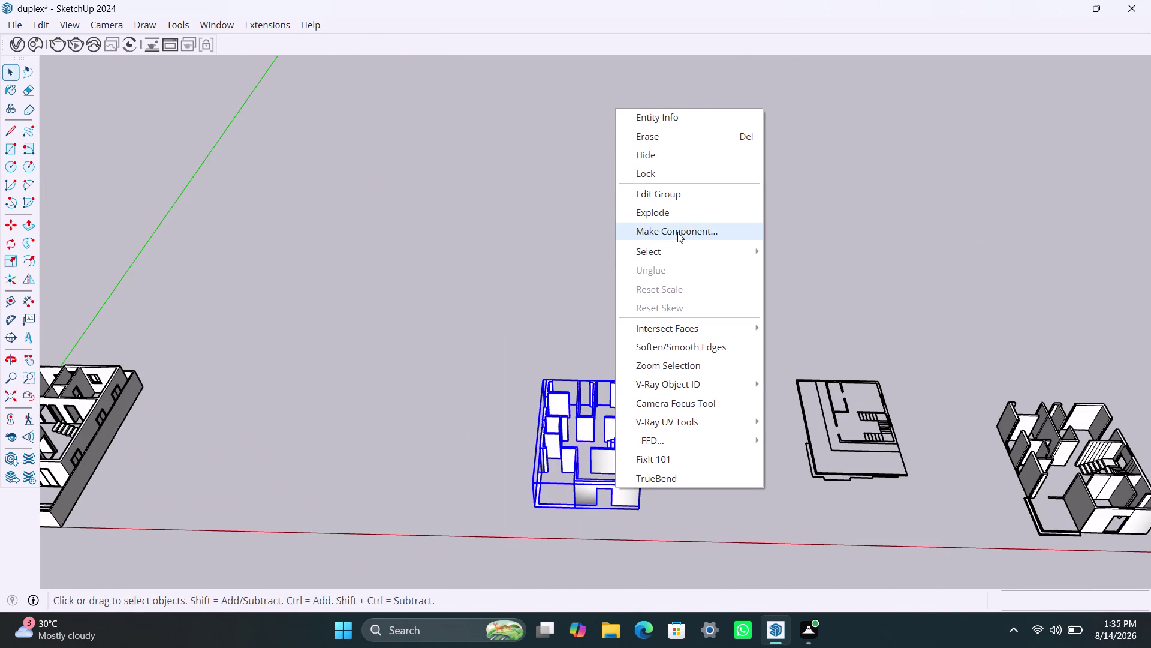
click(663, 206)
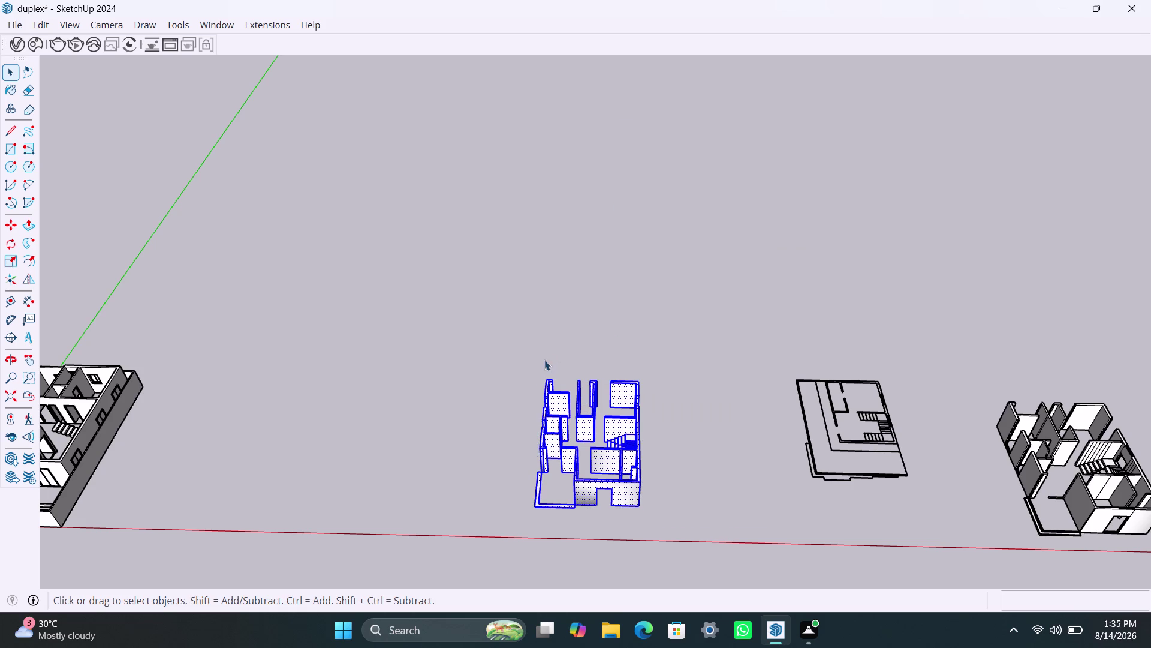
Select the loose geometry and make it into a new group.
drag(480, 340, 679, 527)
right_click(604, 373)
drag(504, 349, 669, 551)
right_click(598, 487)
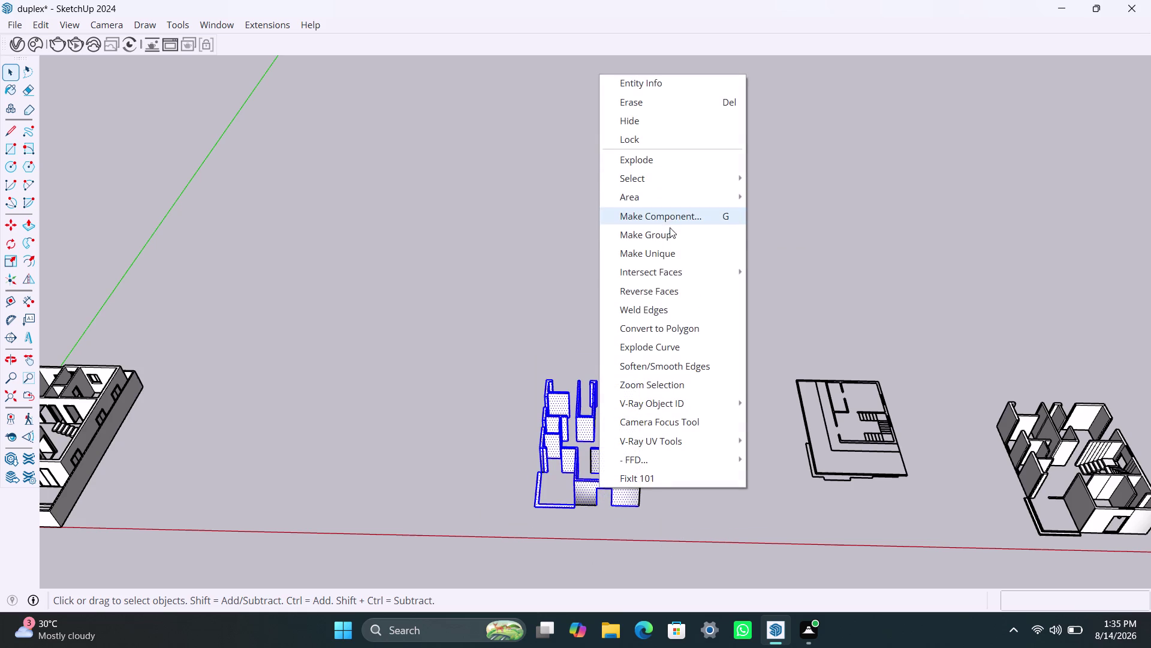
click(668, 232)
click(726, 342)
scroll(up, 3)
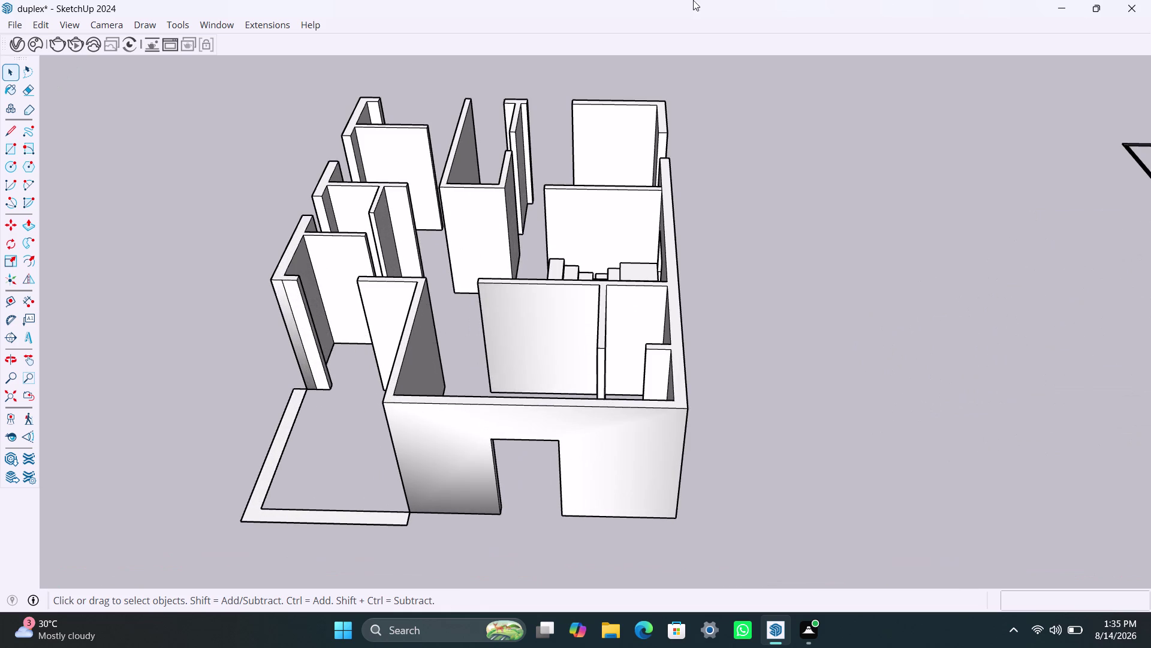
Zoom in on the tall front wall opening and enter the wall group for editing.
scroll(up, 3)
middle_drag(523, 532, 484, 527)
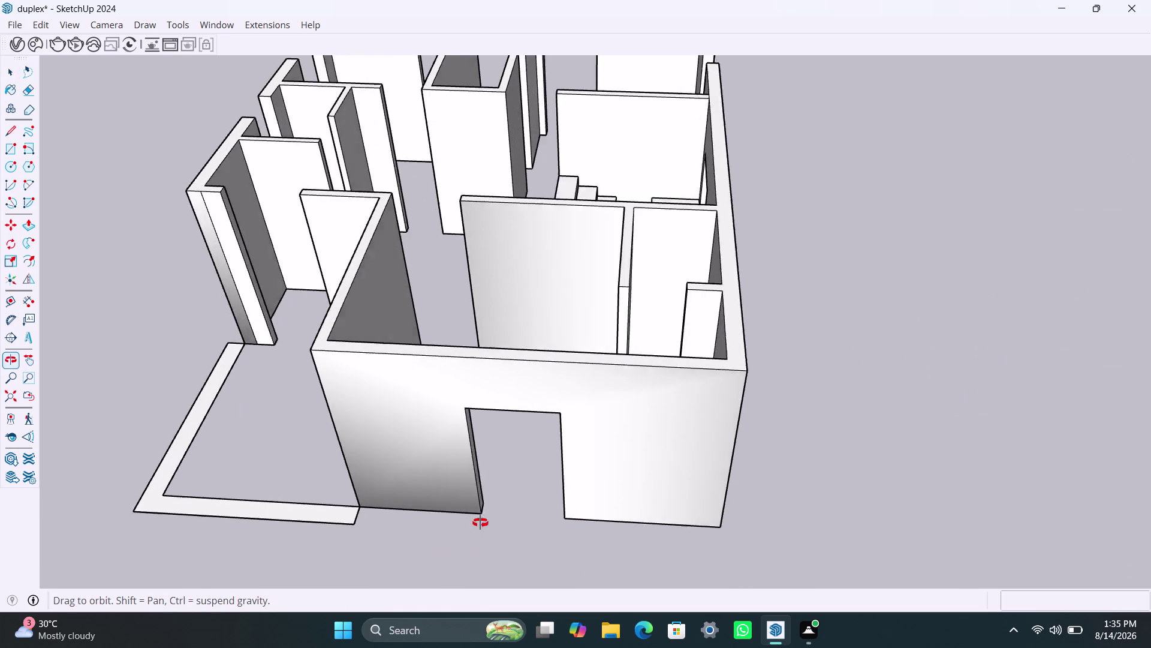
middle_drag(485, 527, 418, 485)
scroll(up, 3)
click(431, 457)
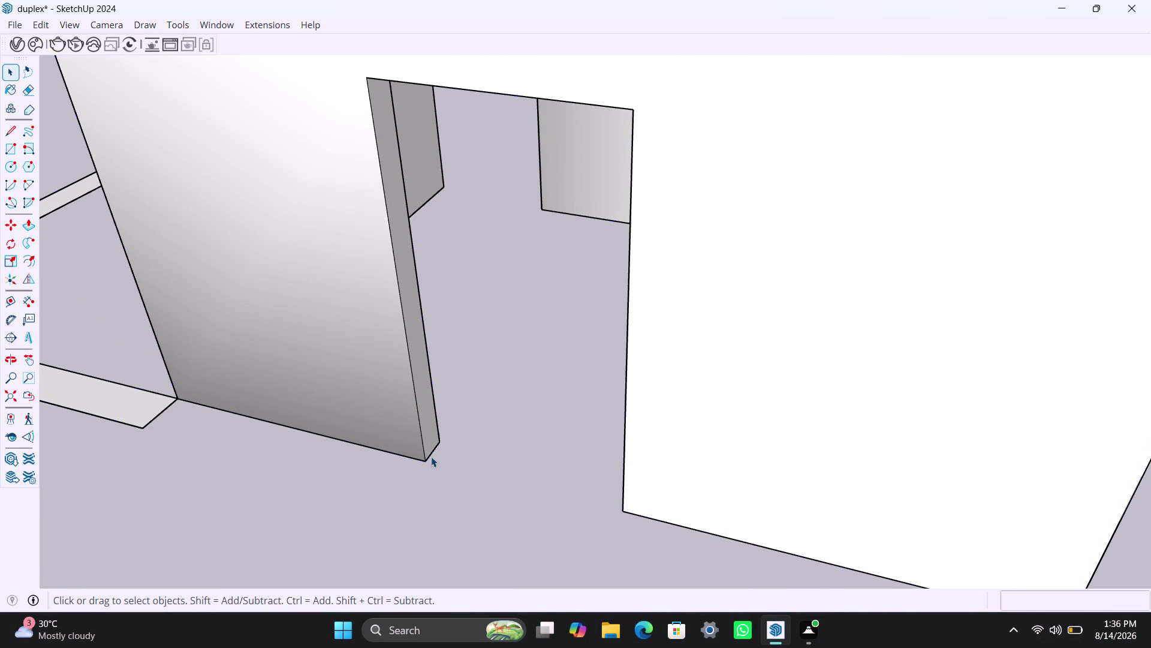
double_click(431, 457)
click(428, 455)
double_click(428, 455)
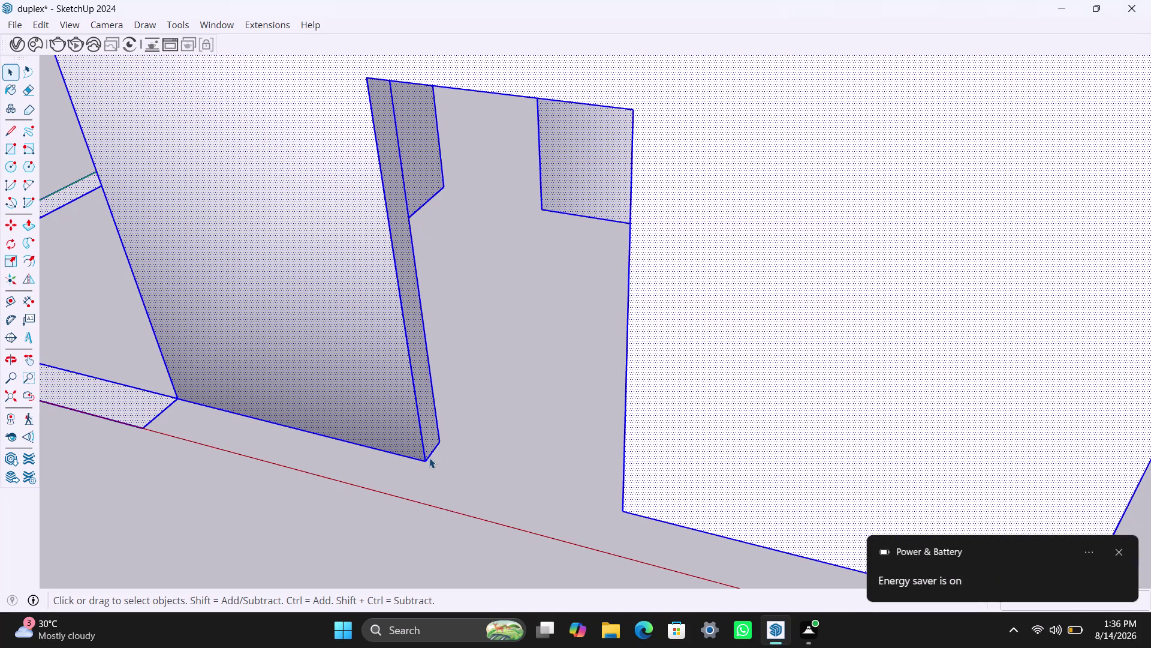
click(430, 458)
click(427, 457)
click(428, 456)
click(458, 435)
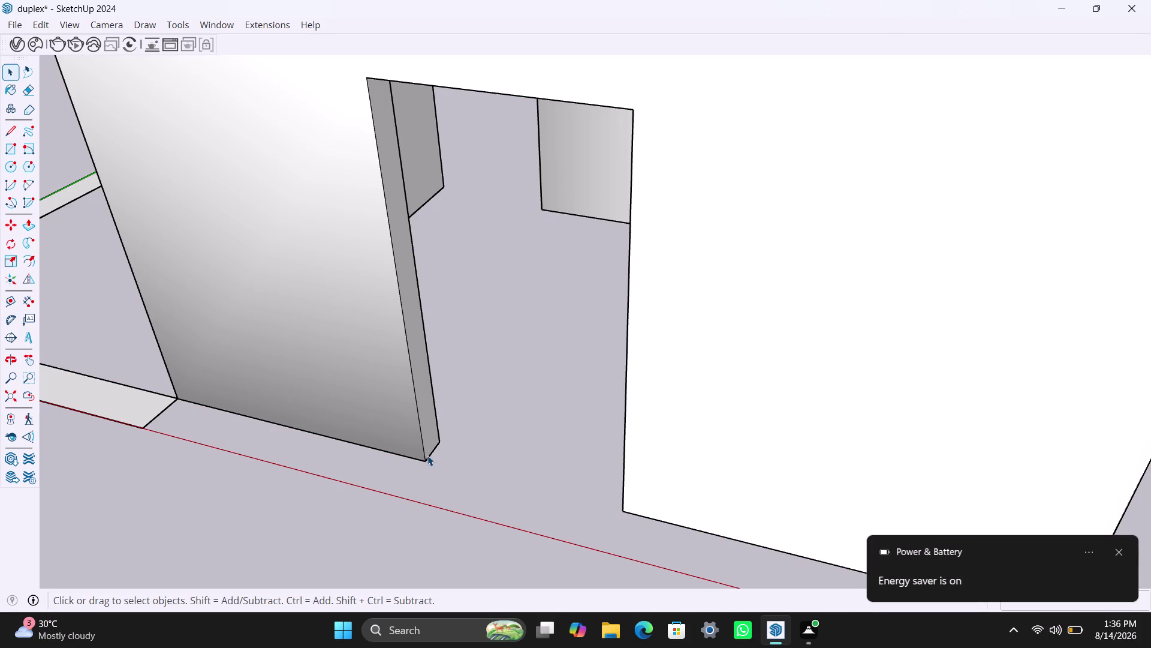
Copy the opening's bottom edge 3' up with Move.
click(427, 455)
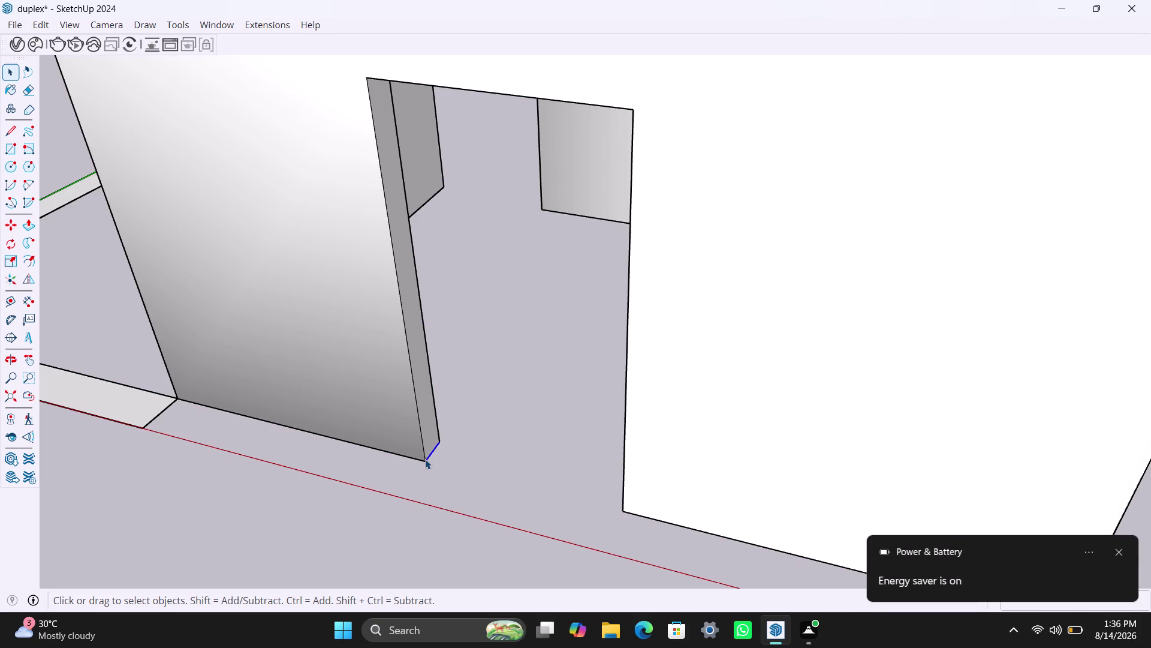
key(m)
click(426, 458)
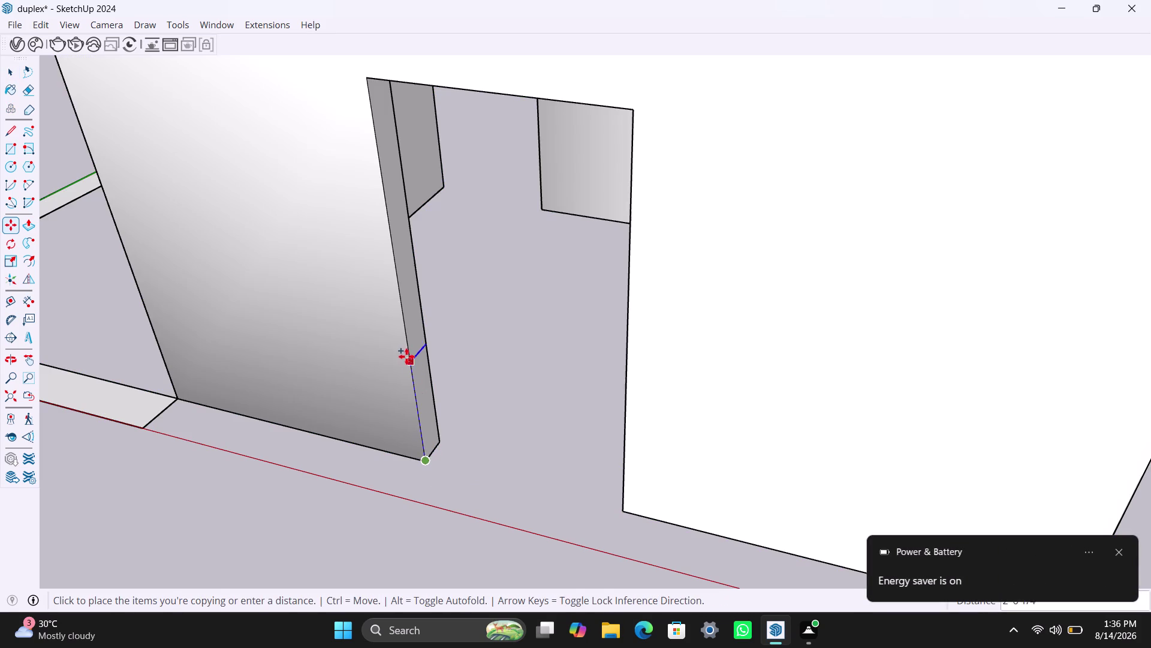
text(3')
key(Return)
key(space)
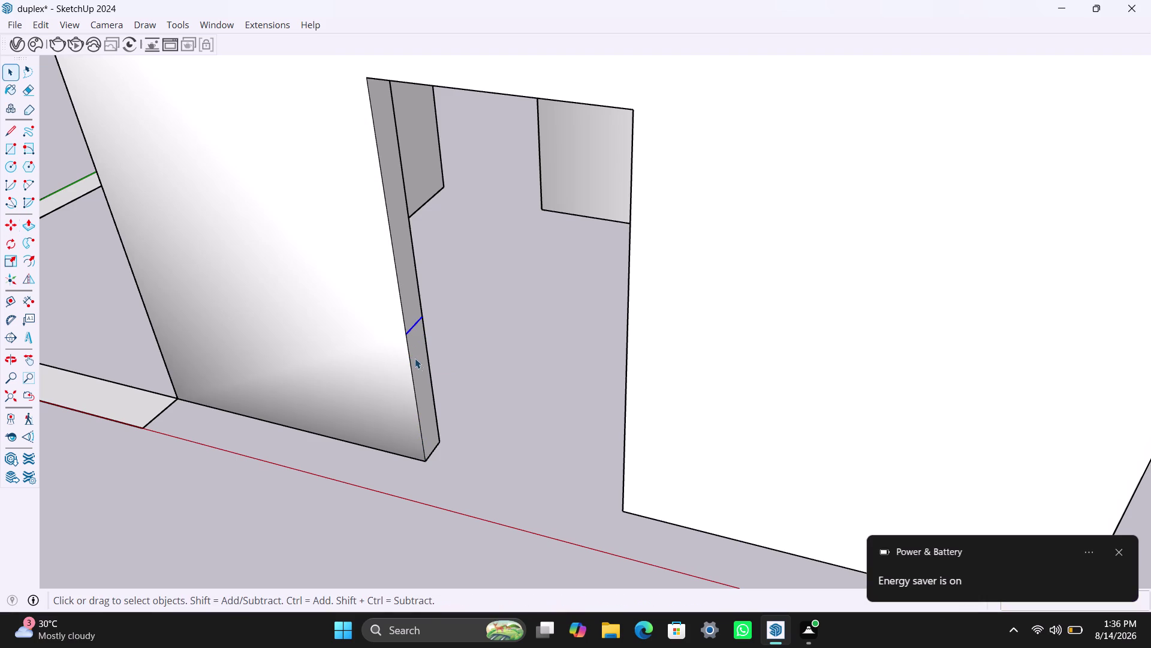
Push/pull the lower strip across the opening to form the 3' sill wall.
click(417, 361)
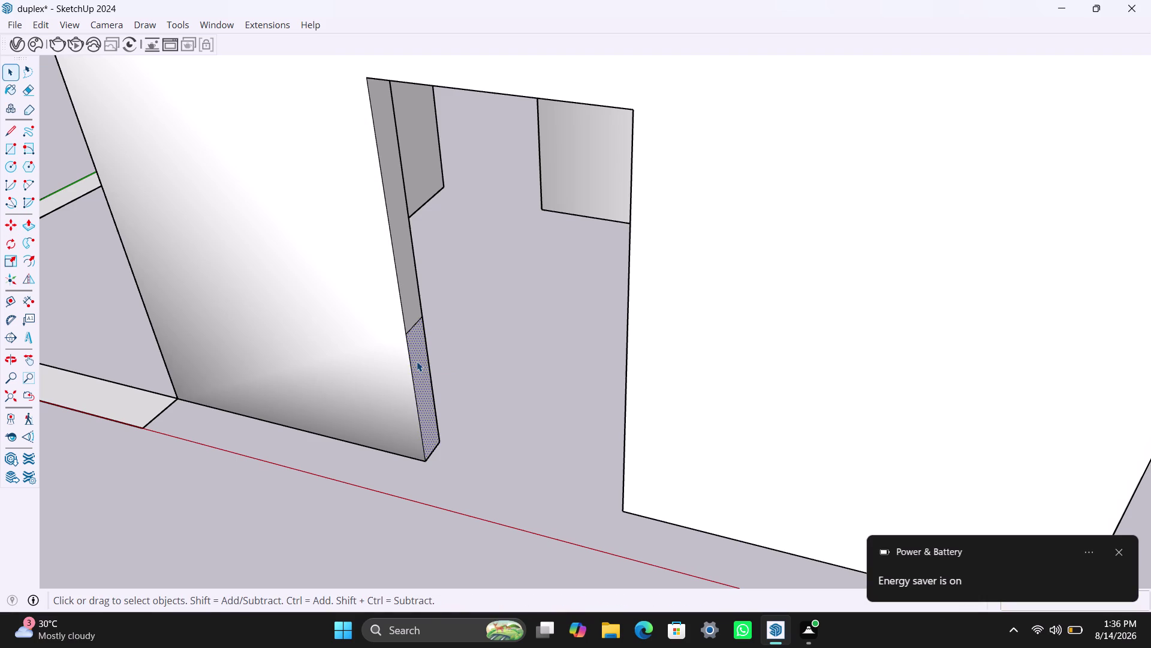
key(p)
click(417, 361)
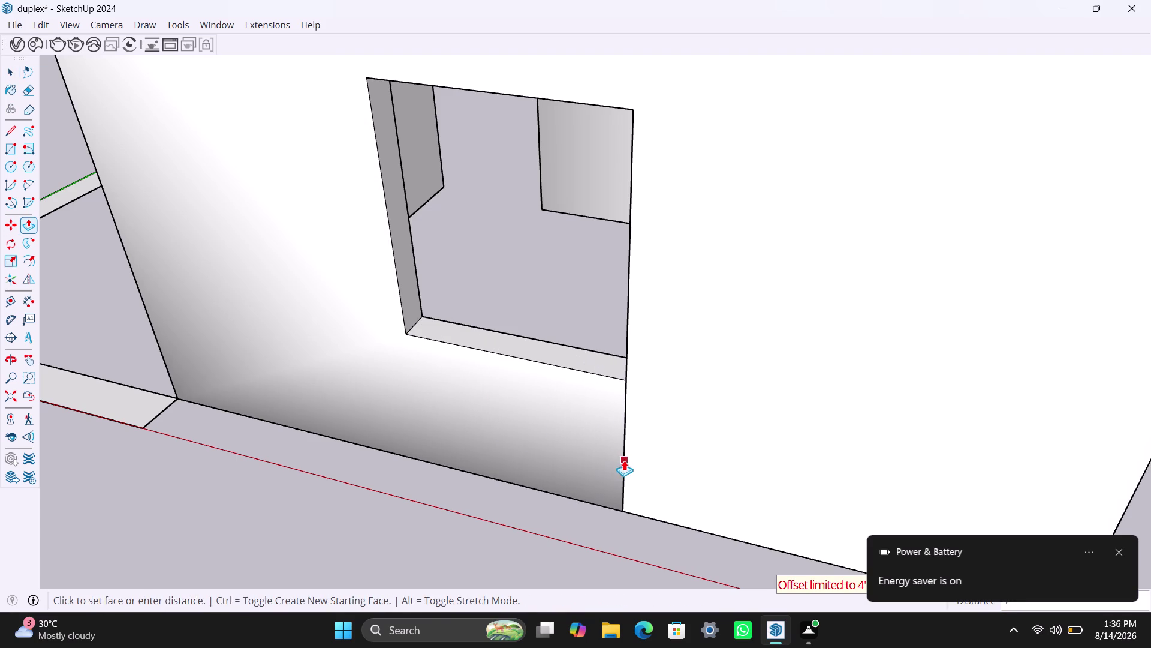
click(625, 460)
scroll(down, 3)
middle_drag(771, 400, 451, 411)
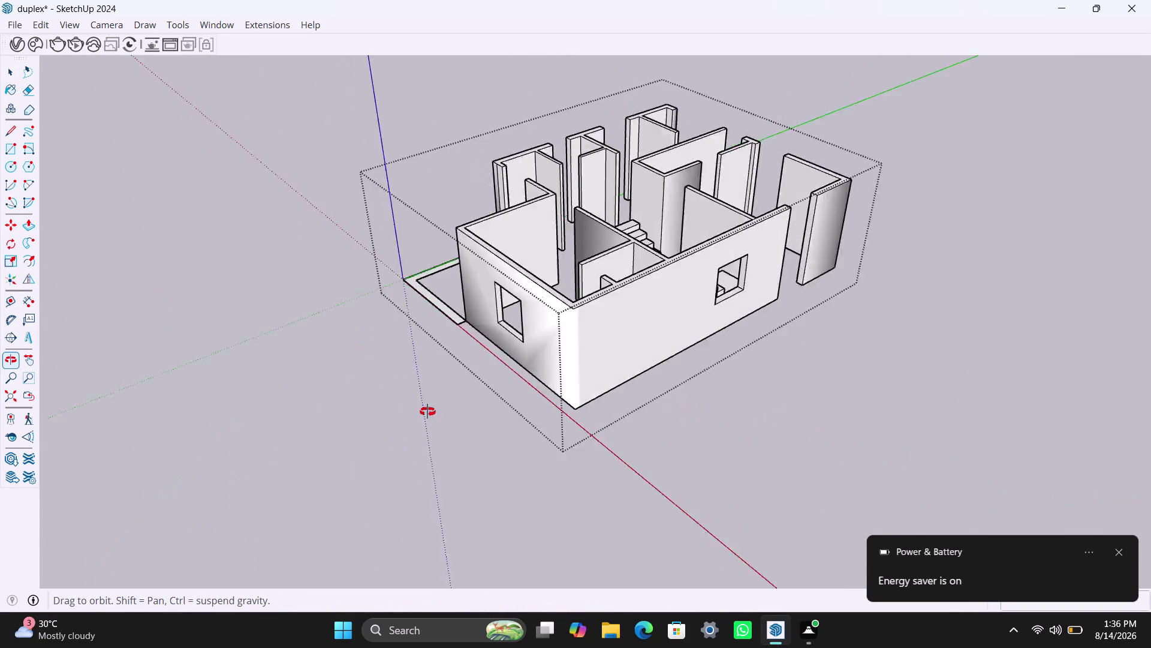
middle_drag(451, 411, 321, 412)
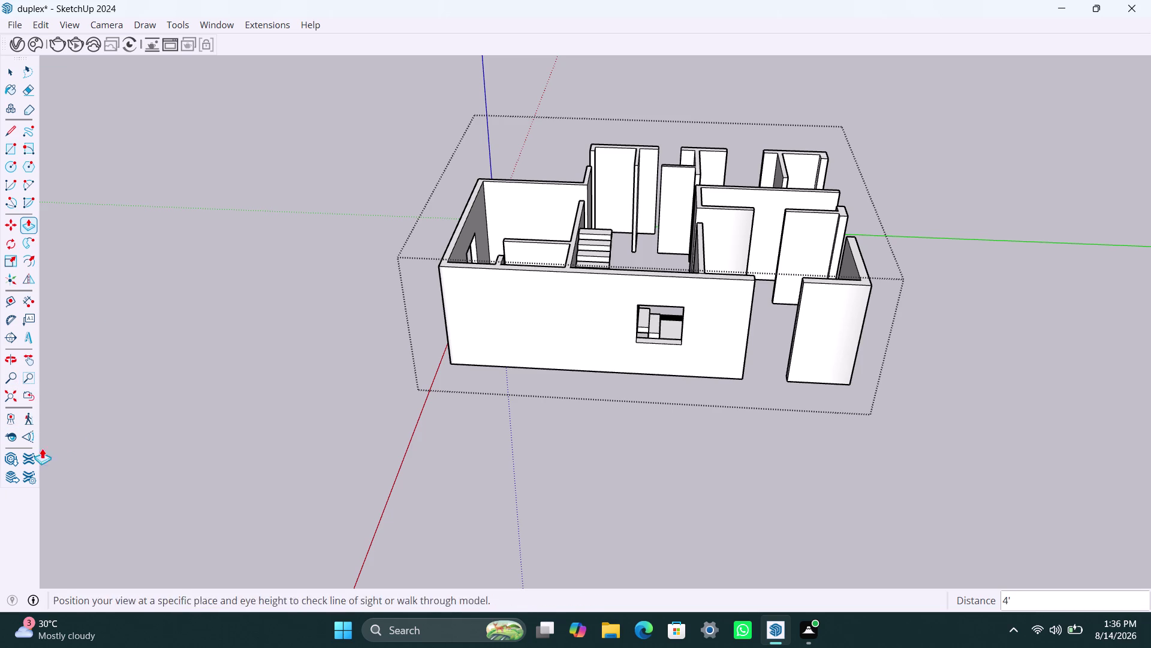
scroll(up, 3)
middle_drag(697, 358, 475, 361)
key(space)
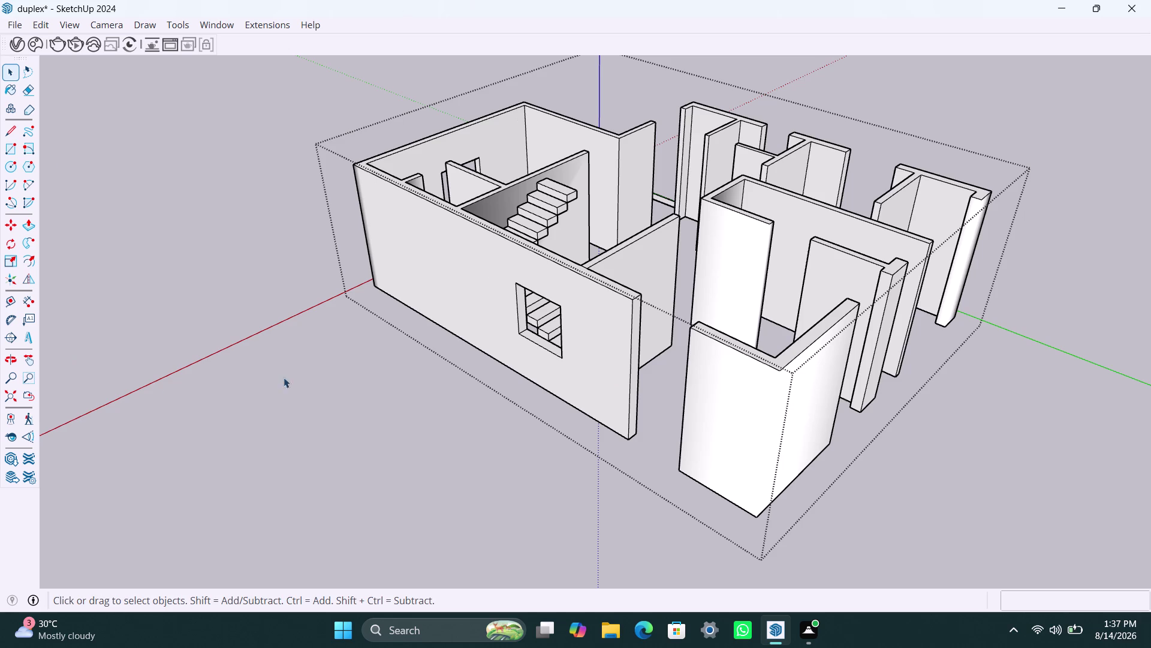
scroll(up, 3)
scroll(up, 3)
middle_drag(631, 360, 586, 352)
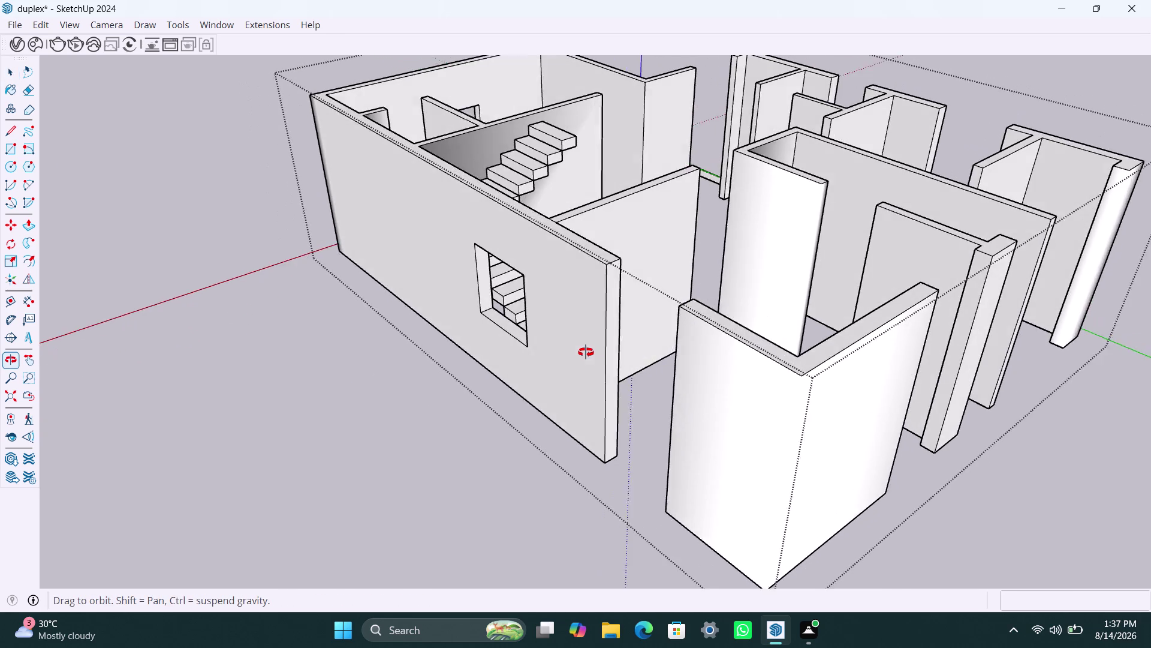
middle_drag(586, 352, 498, 364)
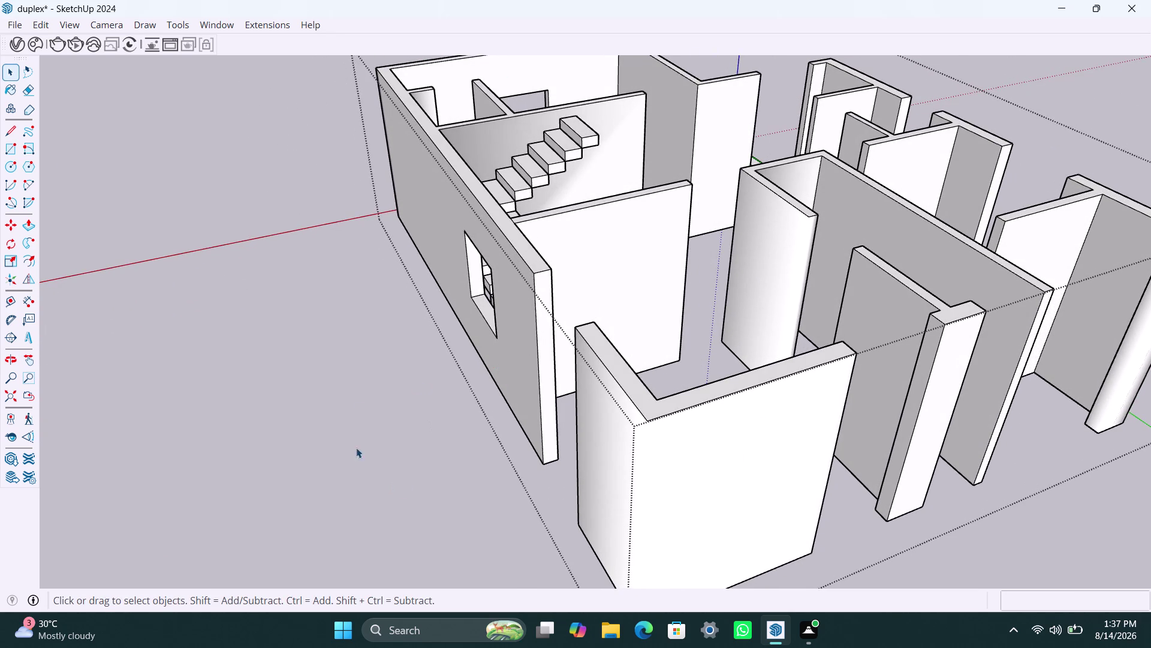
scroll(up, 3)
middle_drag(330, 449, 669, 517)
scroll(down, 3)
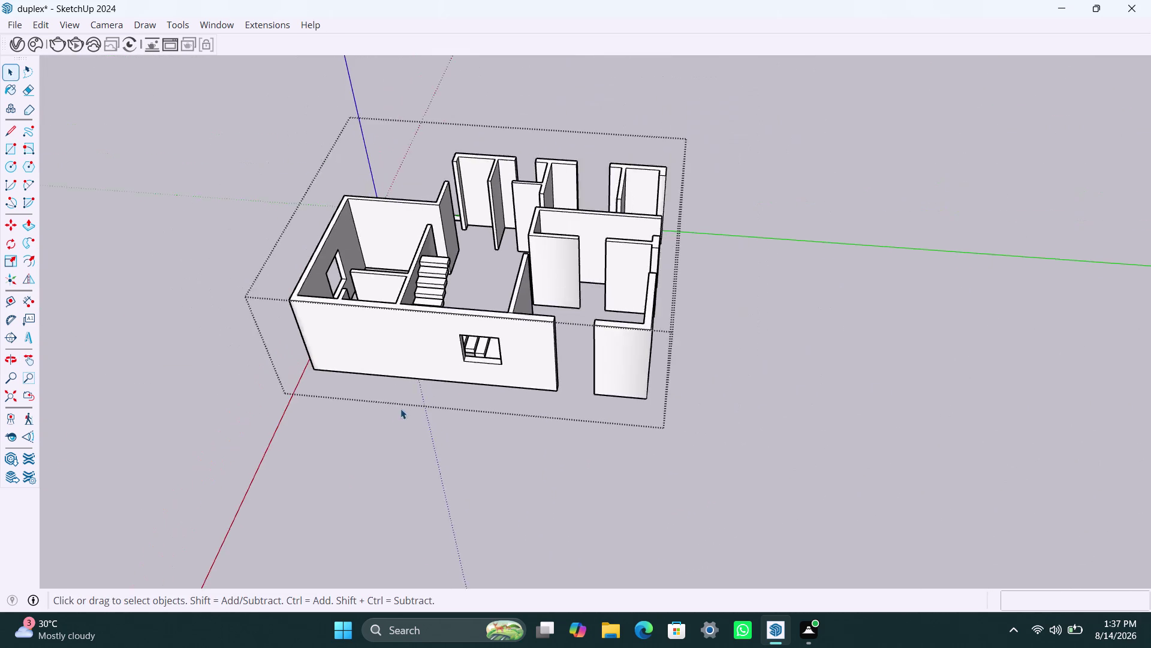
scroll(down, 3)
click(552, 412)
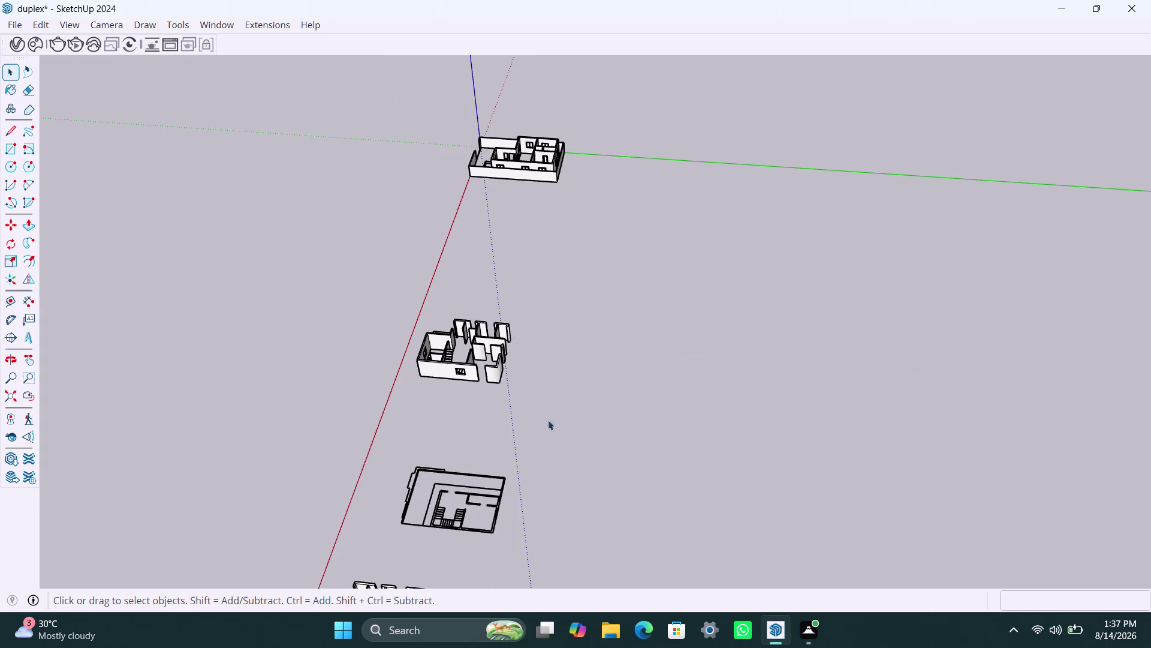
scroll(down, 3)
middle_drag(372, 471, 397, 450)
scroll(up, 3)
middle_drag(404, 528, 411, 456)
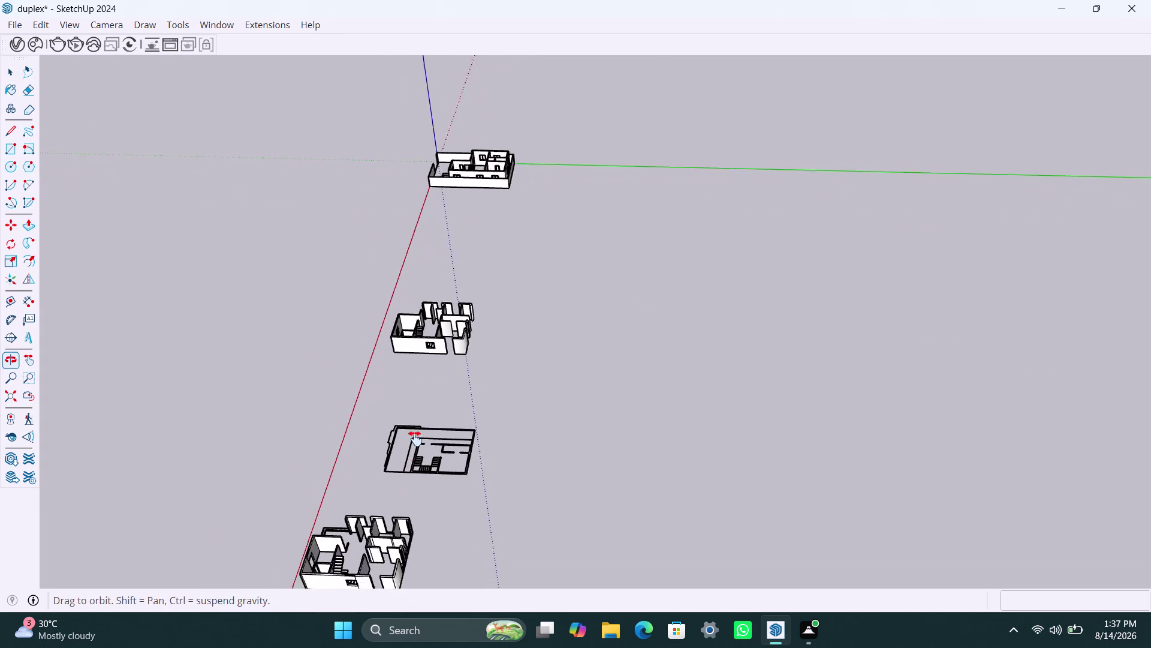
middle_drag(412, 457, 432, 321)
scroll(up, 3)
middle_drag(377, 419, 381, 460)
scroll(up, 3)
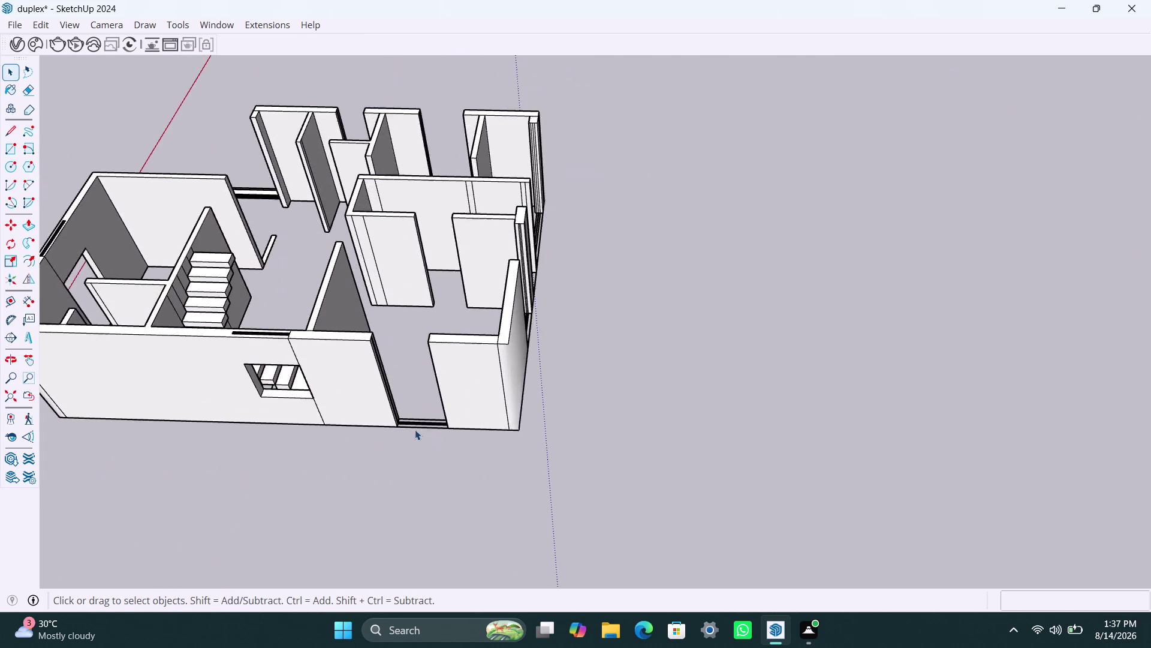
scroll(up, 3)
middle_drag(481, 392, 214, 456)
scroll(down, 3)
middle_drag(503, 321, 414, 345)
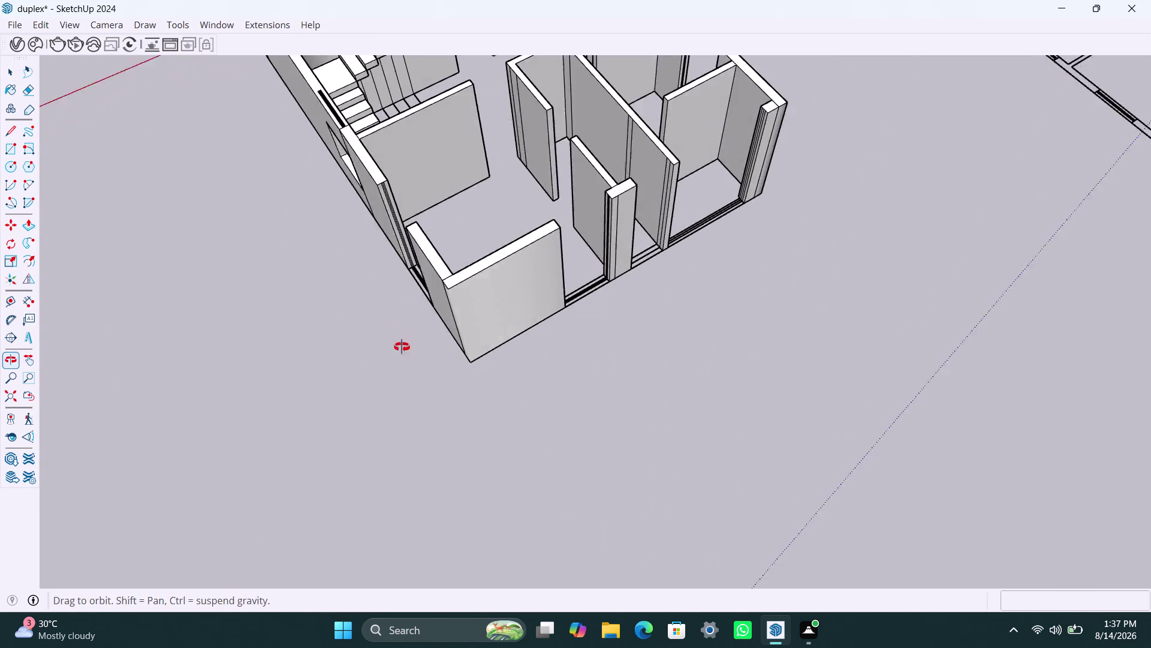
middle_drag(413, 344, 273, 351)
scroll(down, 3)
middle_drag(497, 351, 369, 355)
scroll(down, 3)
middle_drag(353, 357, 0, 364)
scroll(up, 3)
middle_drag(587, 351, 328, 364)
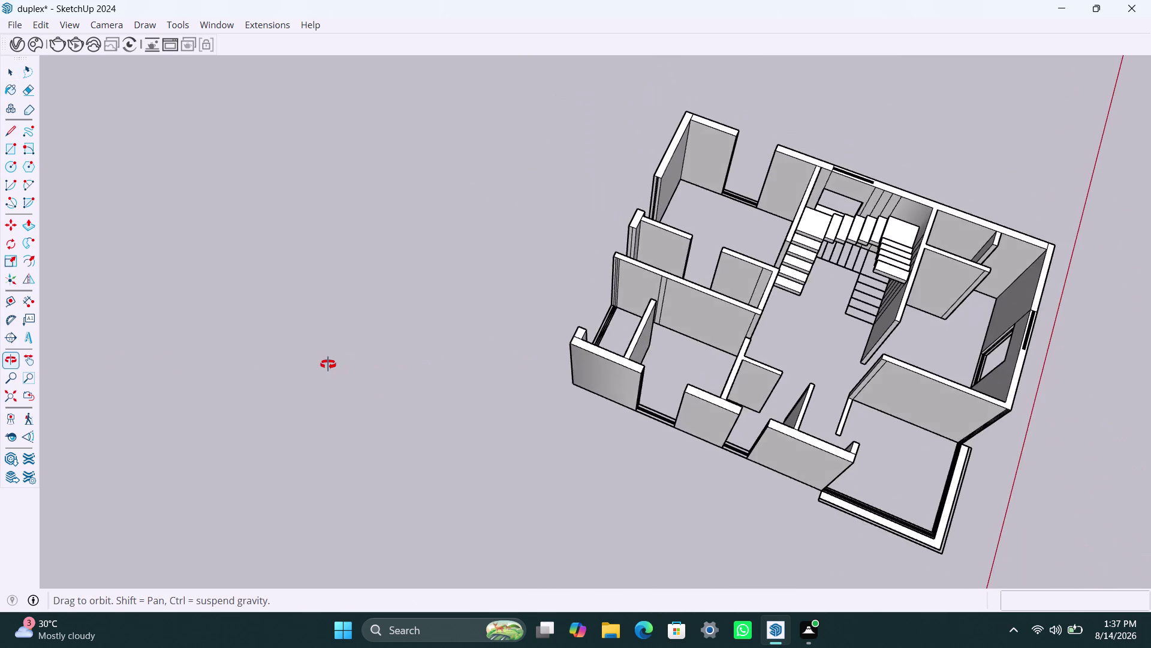
middle_drag(328, 364, 657, 333)
scroll(down, 3)
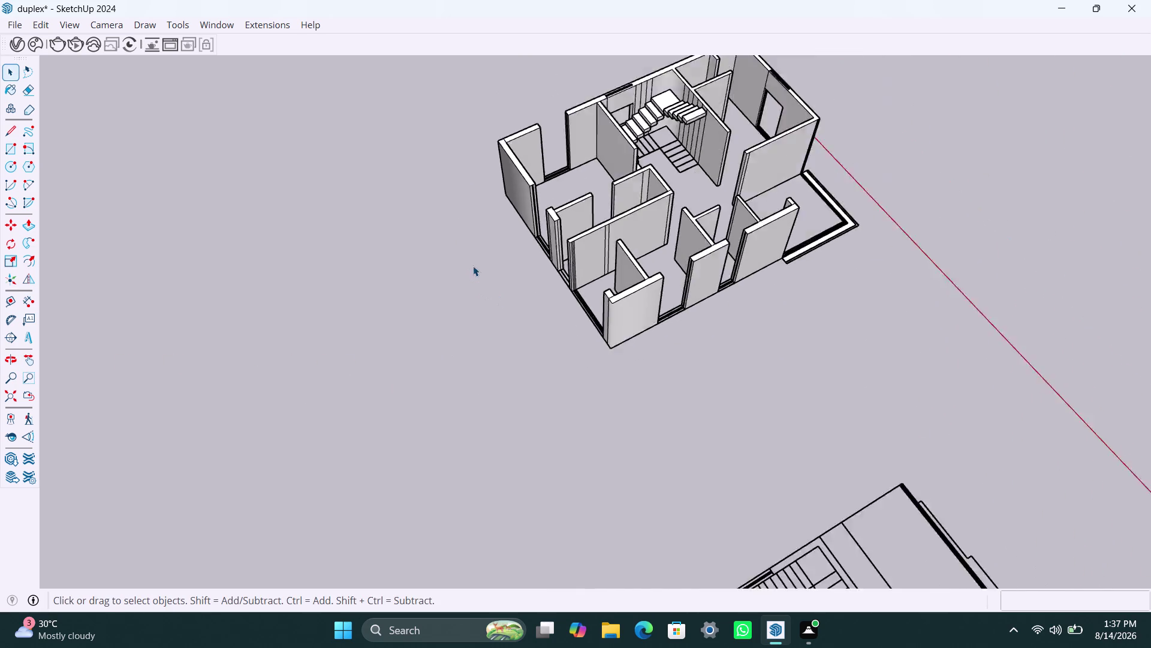
scroll(down, 3)
scroll(down, 3)
middle_drag(518, 431, 222, 206)
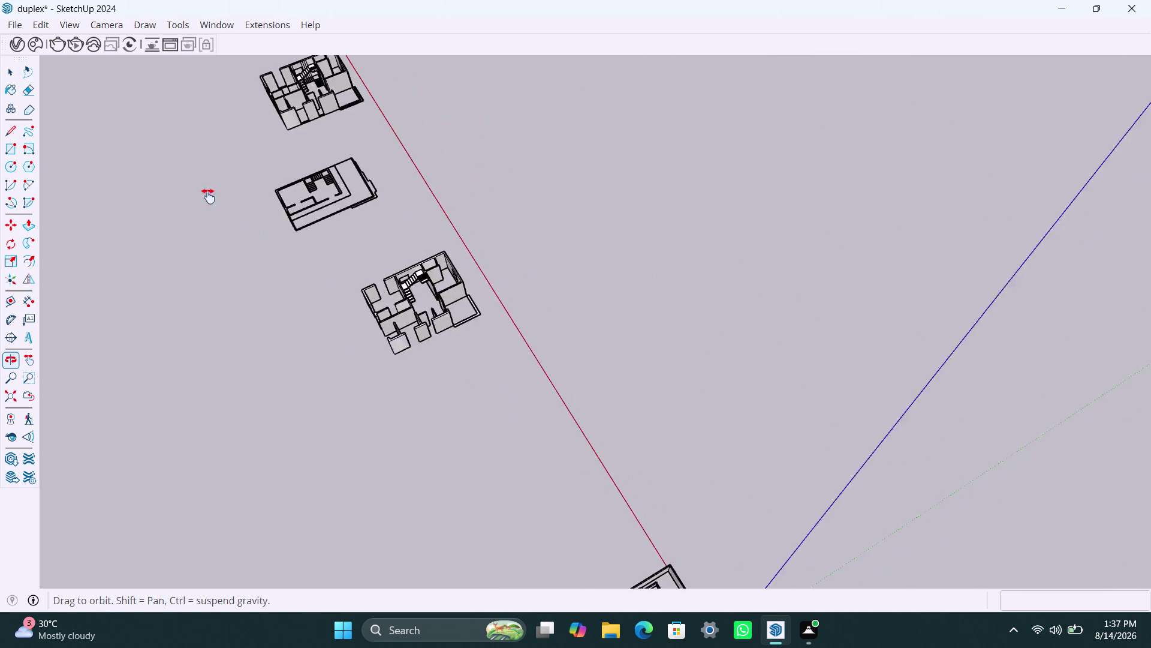
middle_drag(221, 205, 205, 195)
scroll(up, 3)
middle_drag(428, 425, 190, 382)
scroll(up, 3)
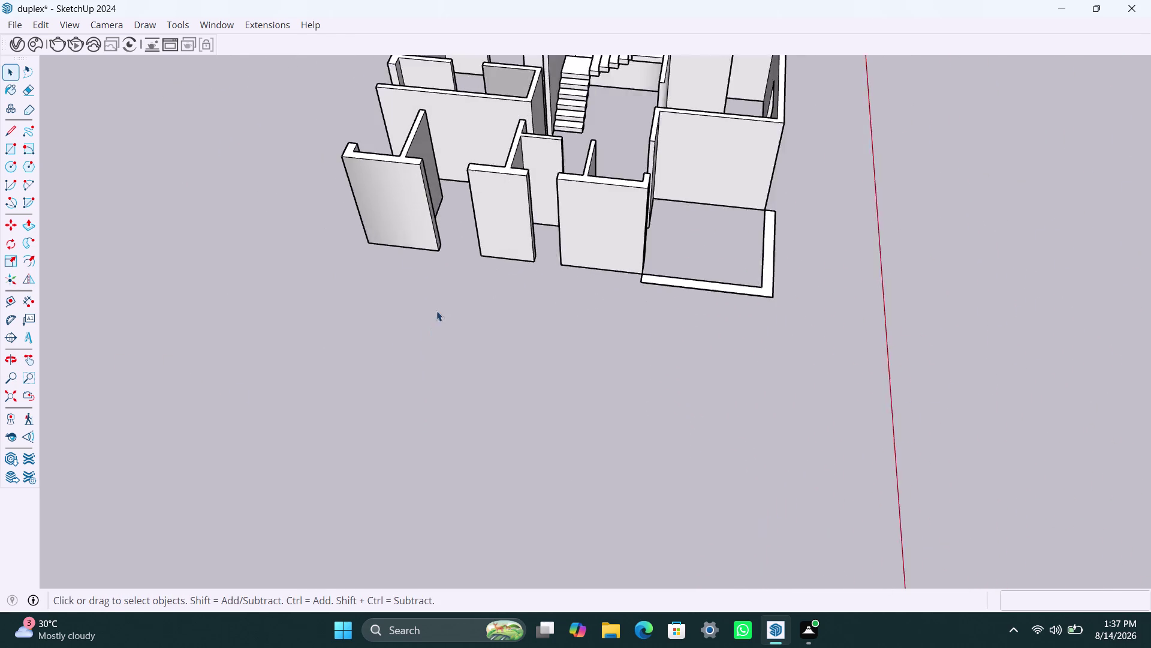
scroll(up, 3)
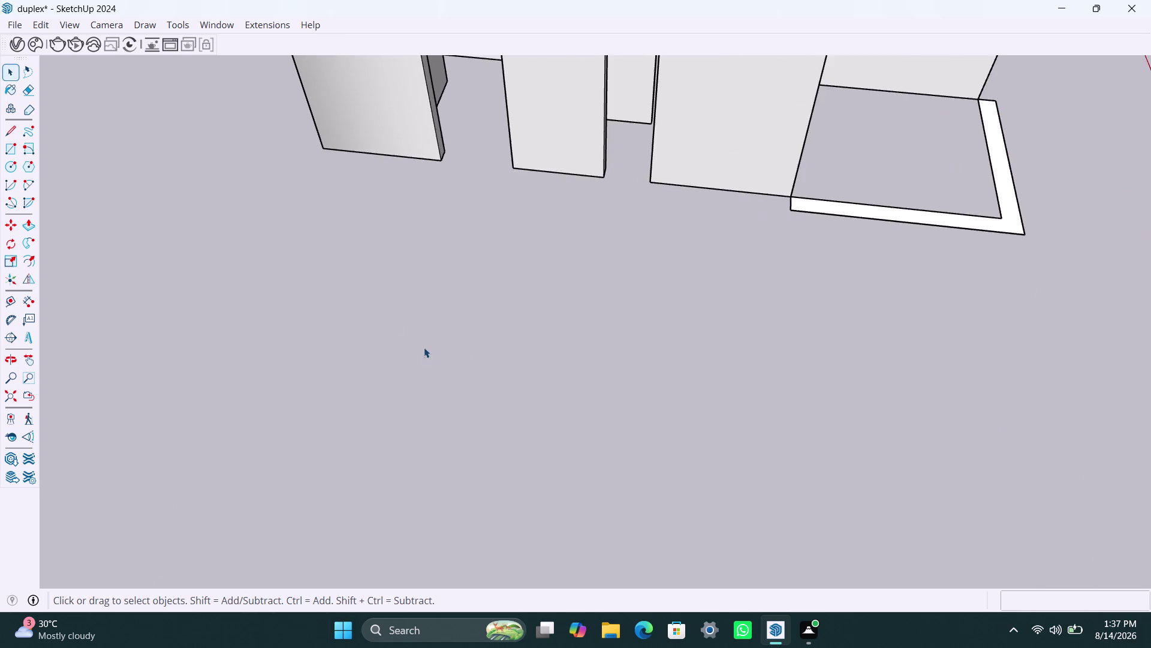
scroll(down, 3)
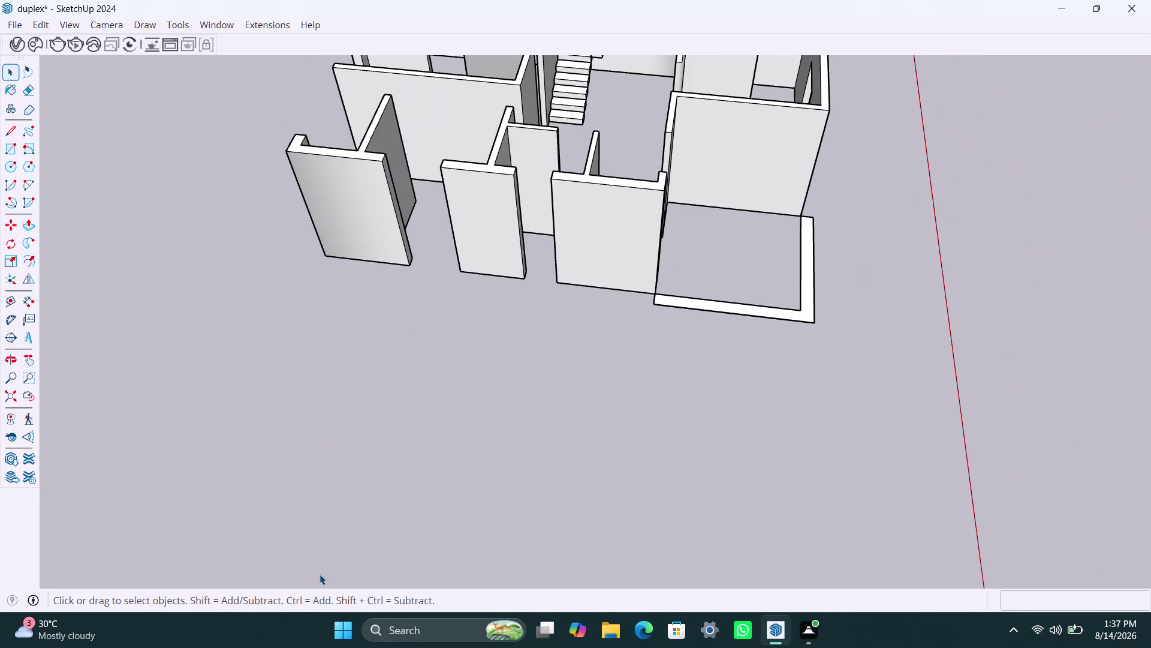
scroll(down, 3)
middle_drag(449, 251, 494, 271)
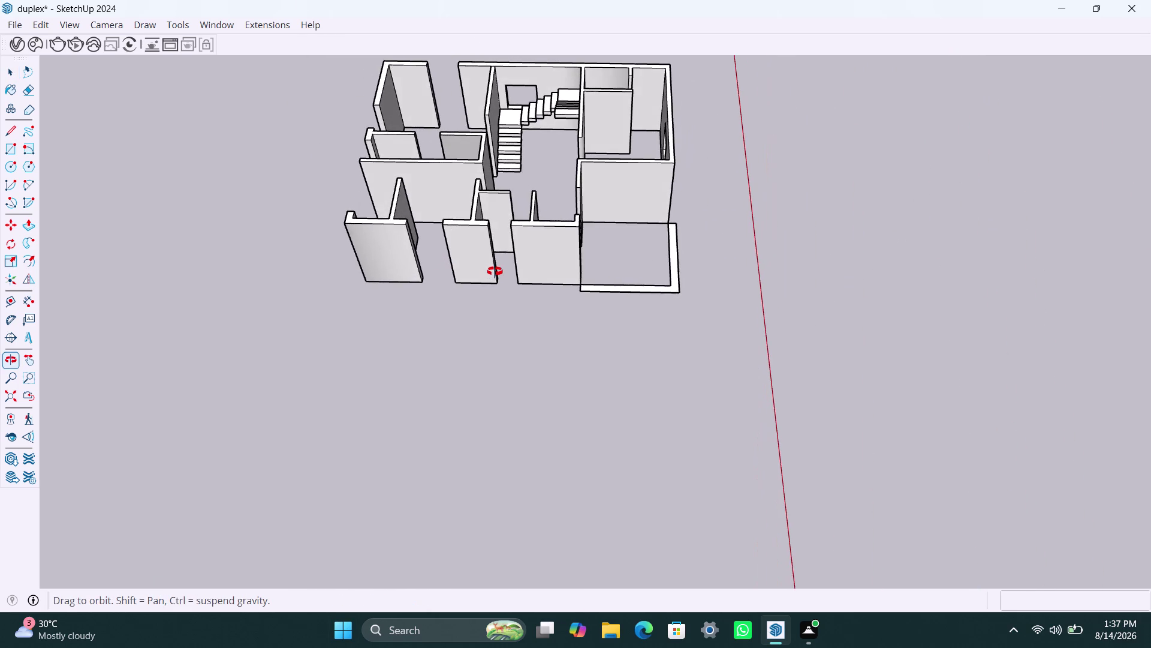
middle_drag(493, 271, 495, 270)
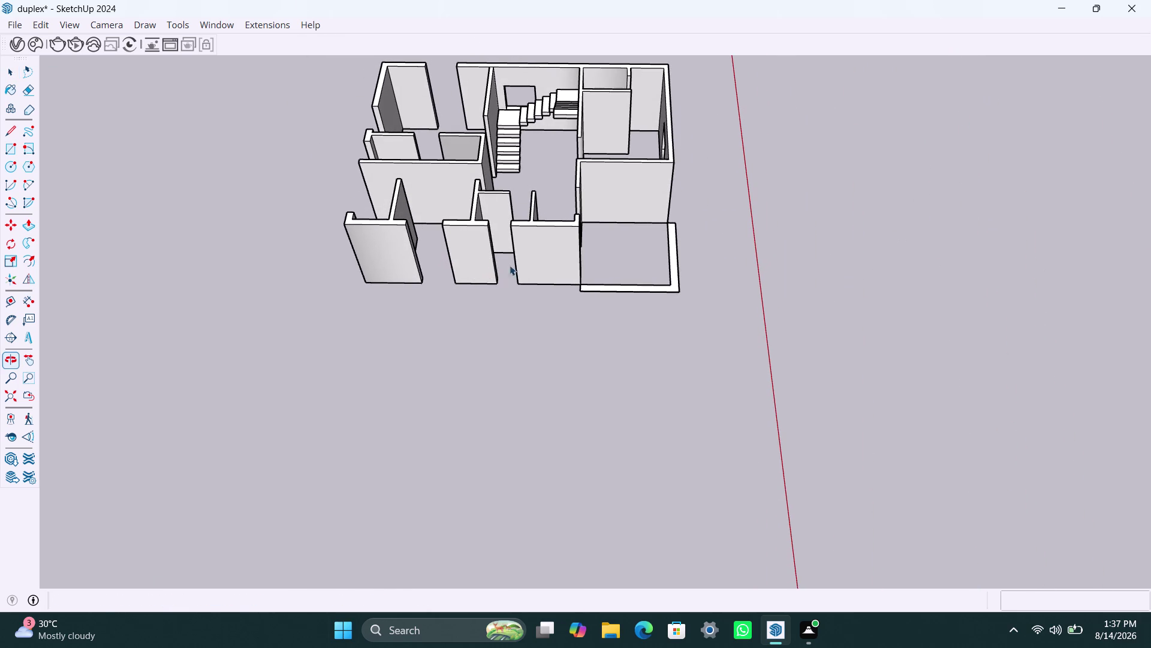
scroll(down, 3)
middle_drag(598, 317, 49, 337)
scroll(down, 3)
middle_drag(574, 385, 513, 355)
scroll(up, 3)
scroll(up, 3)
scroll(up, 3)
middle_drag(654, 278, 690, 383)
scroll(up, 3)
middle_drag(652, 266, 592, 264)
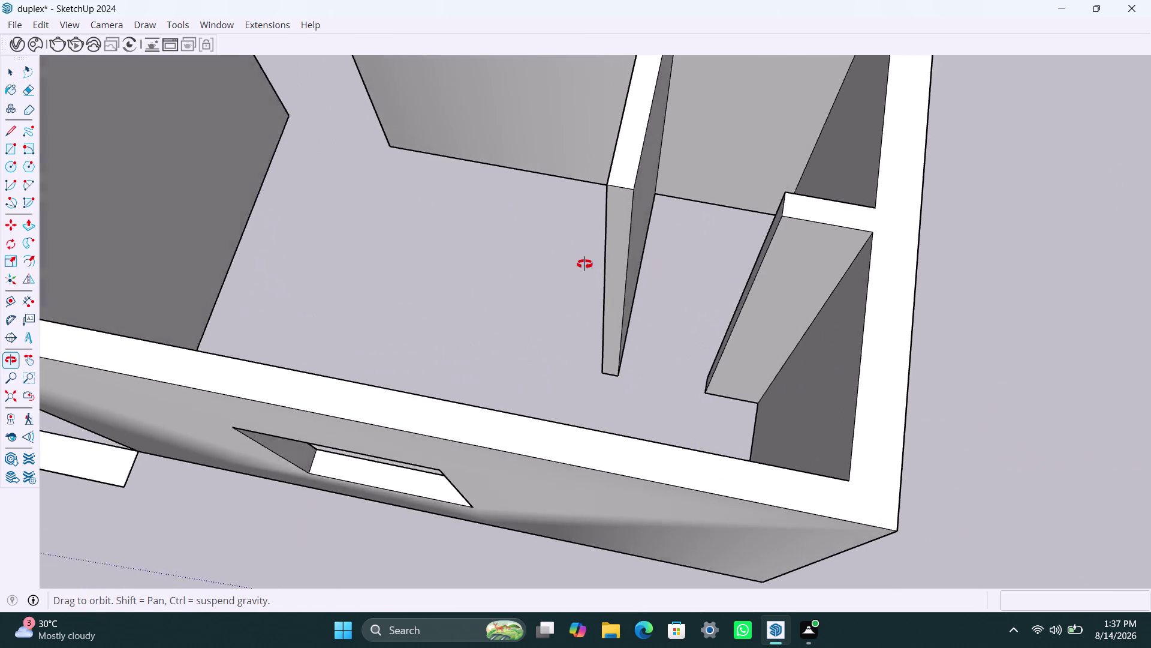
middle_drag(592, 264, 584, 263)
middle_drag(611, 269, 511, 361)
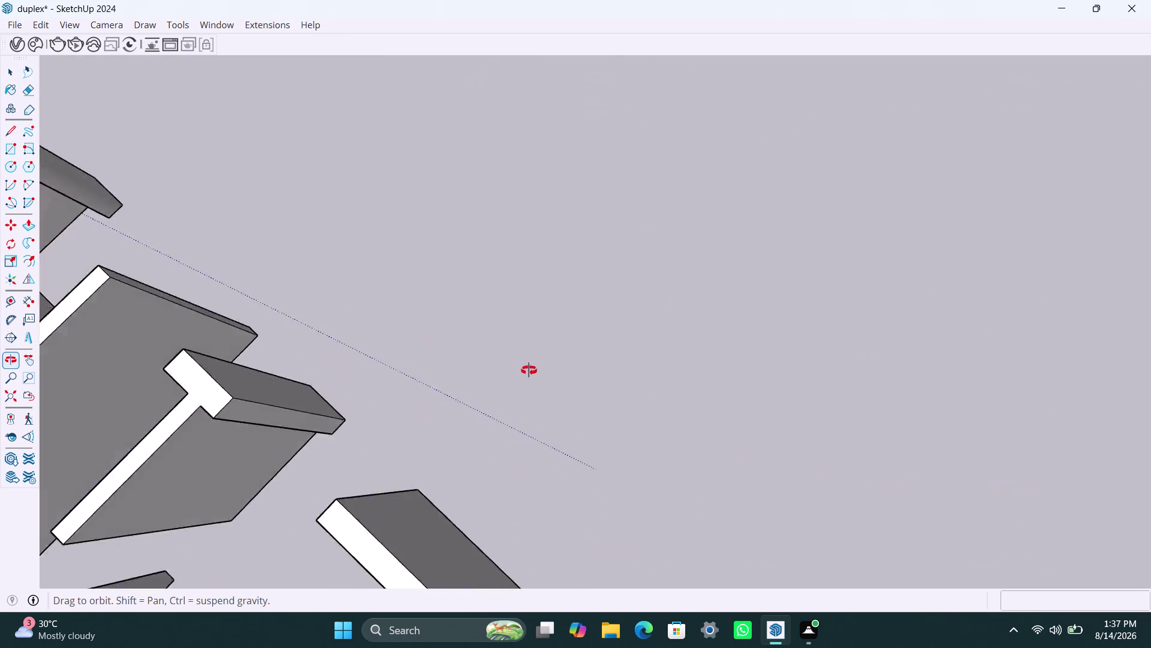
middle_drag(511, 361, 566, 270)
scroll(down, 3)
scroll(up, 3)
scroll(up, 3)
key(l)
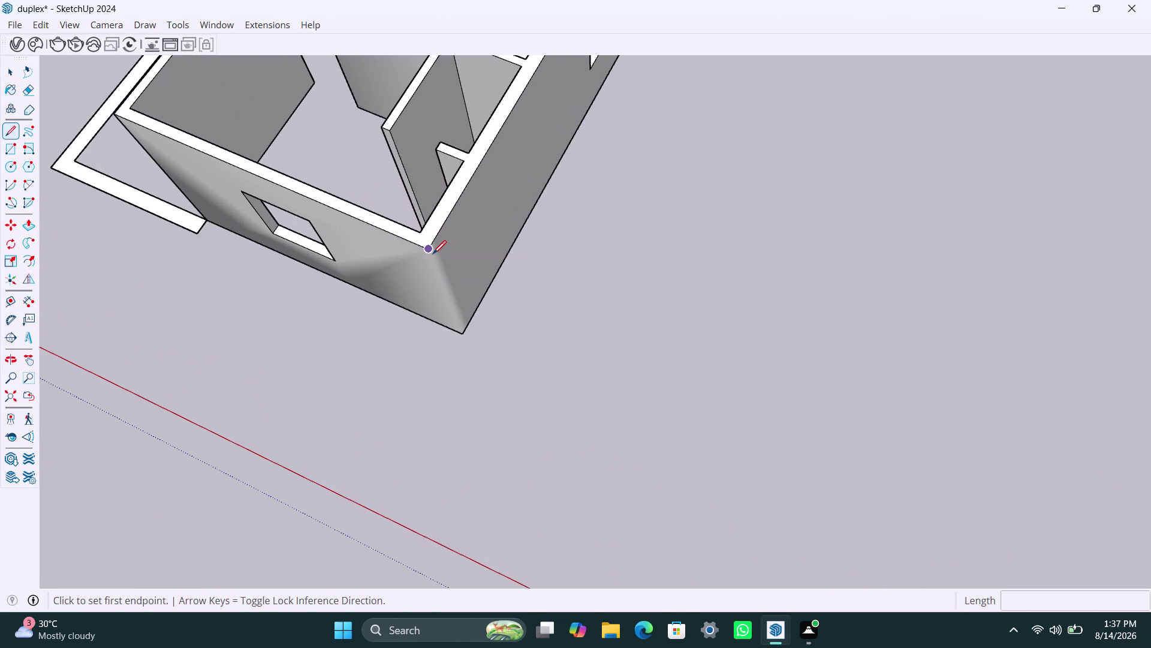
click(432, 249)
click(469, 333)
key(space)
click(549, 309)
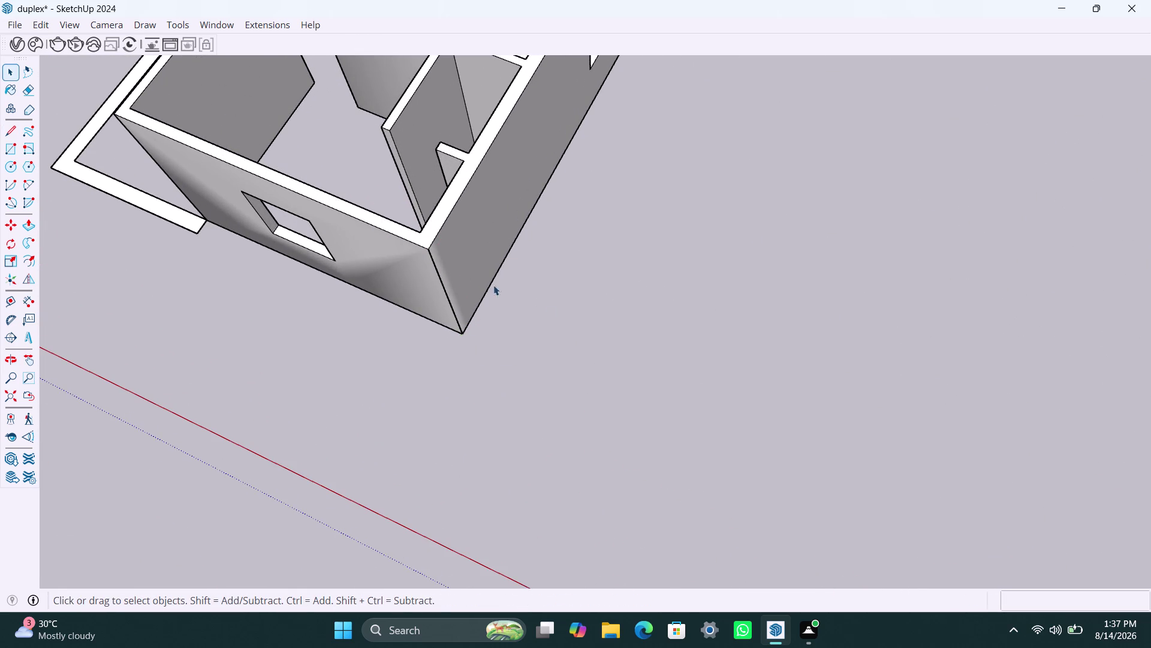
scroll(down, 3)
scroll(down, 3)
middle_drag(592, 220, 485, 247)
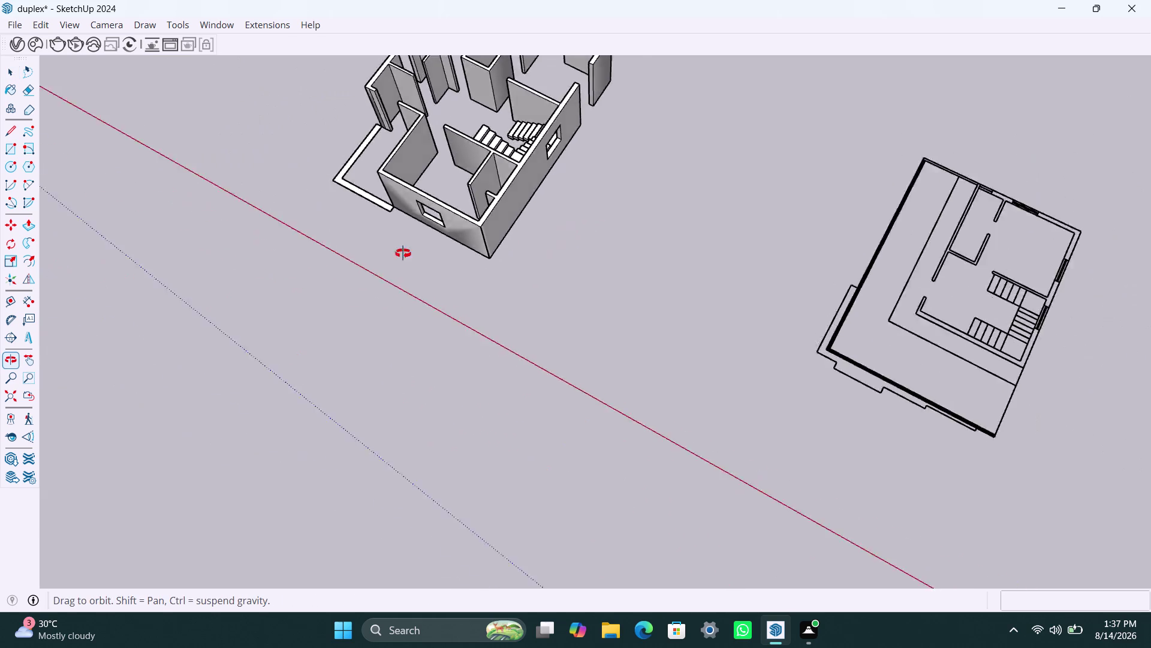
middle_drag(485, 247, 213, 242)
scroll(up, 3)
scroll(down, 3)
scroll(down, 3)
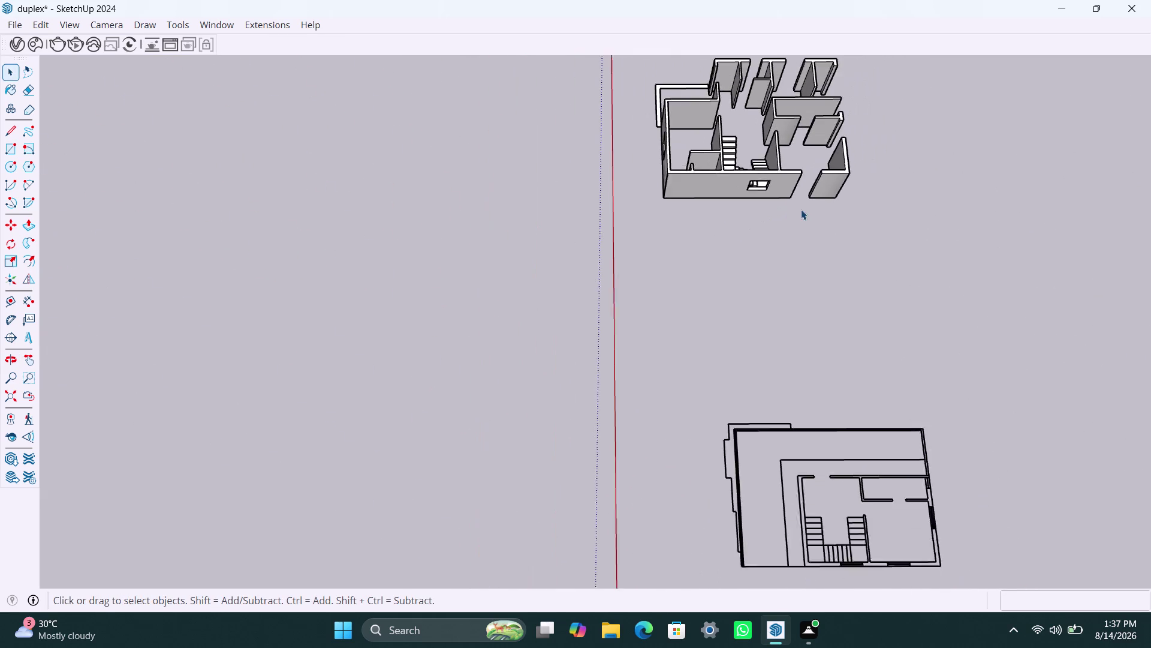
middle_drag(801, 209, 484, 253)
scroll(up, 3)
scroll(up, 3)
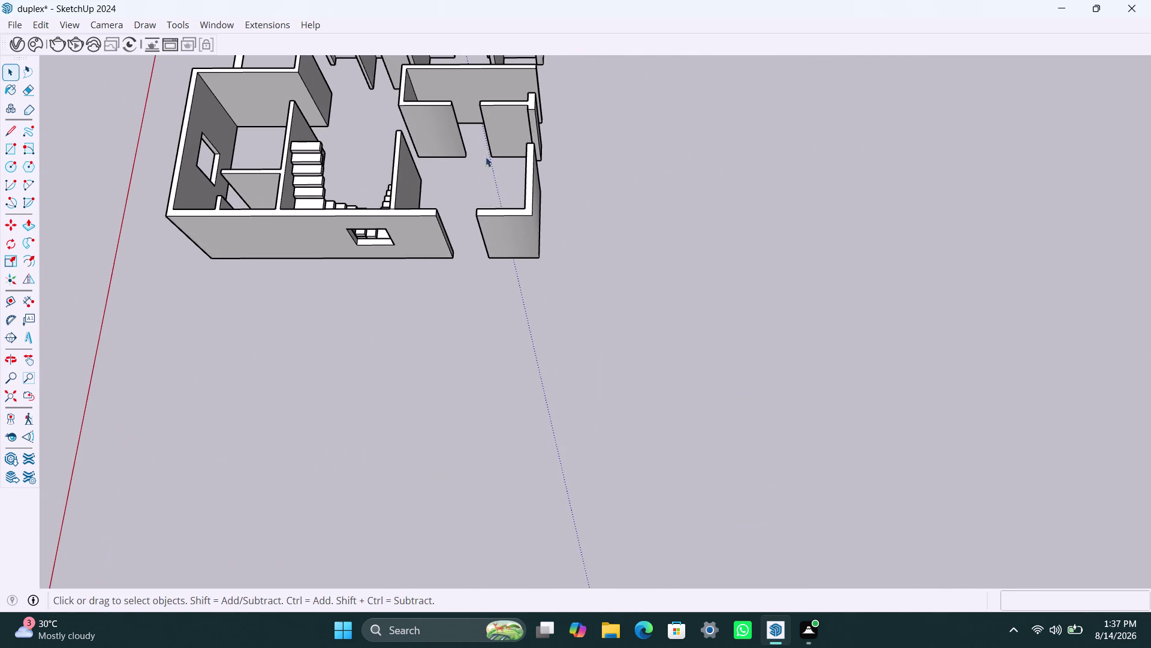
key(l)
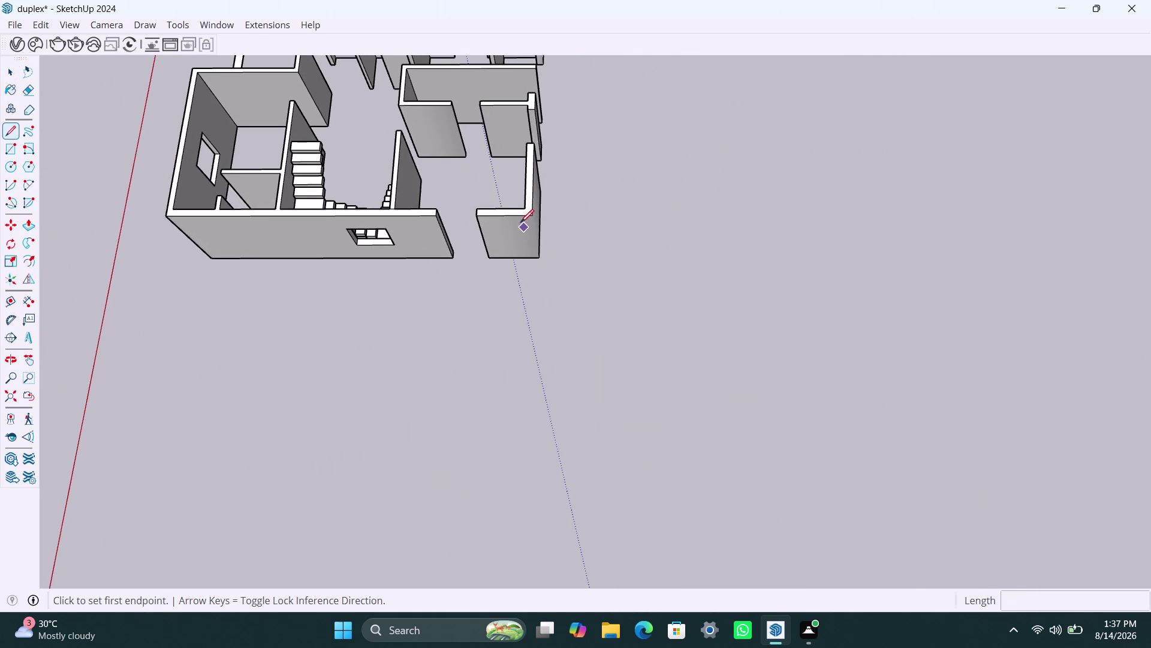
click(532, 214)
click(541, 251)
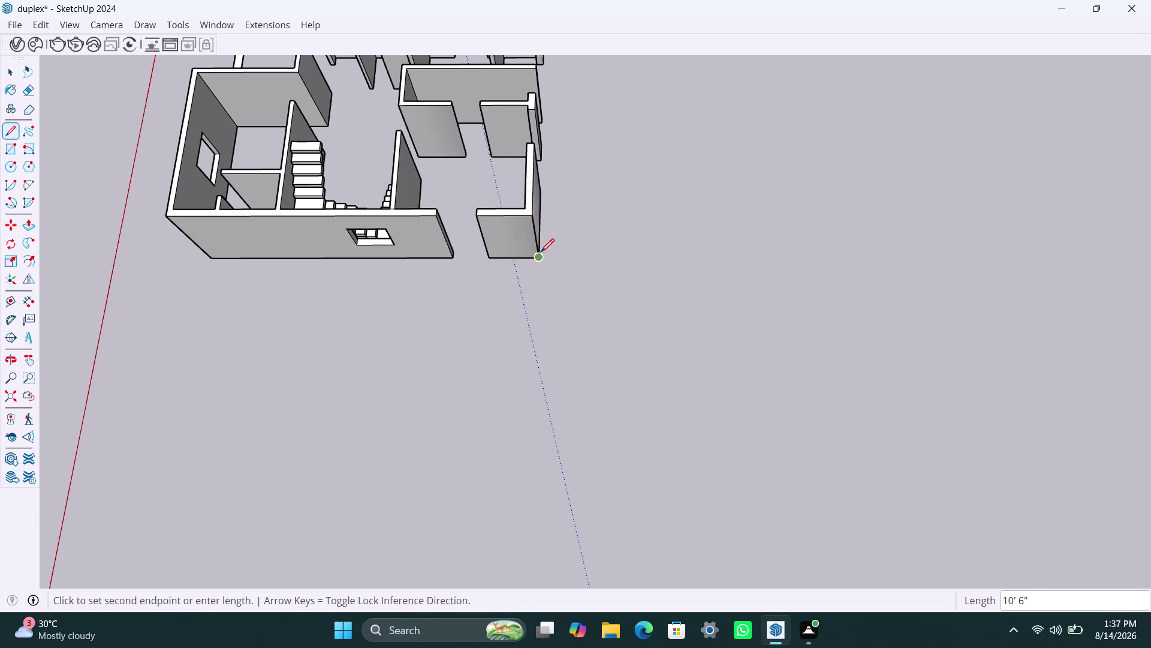
key(space)
click(586, 225)
scroll(down, 3)
middle_drag(612, 215, 237, 162)
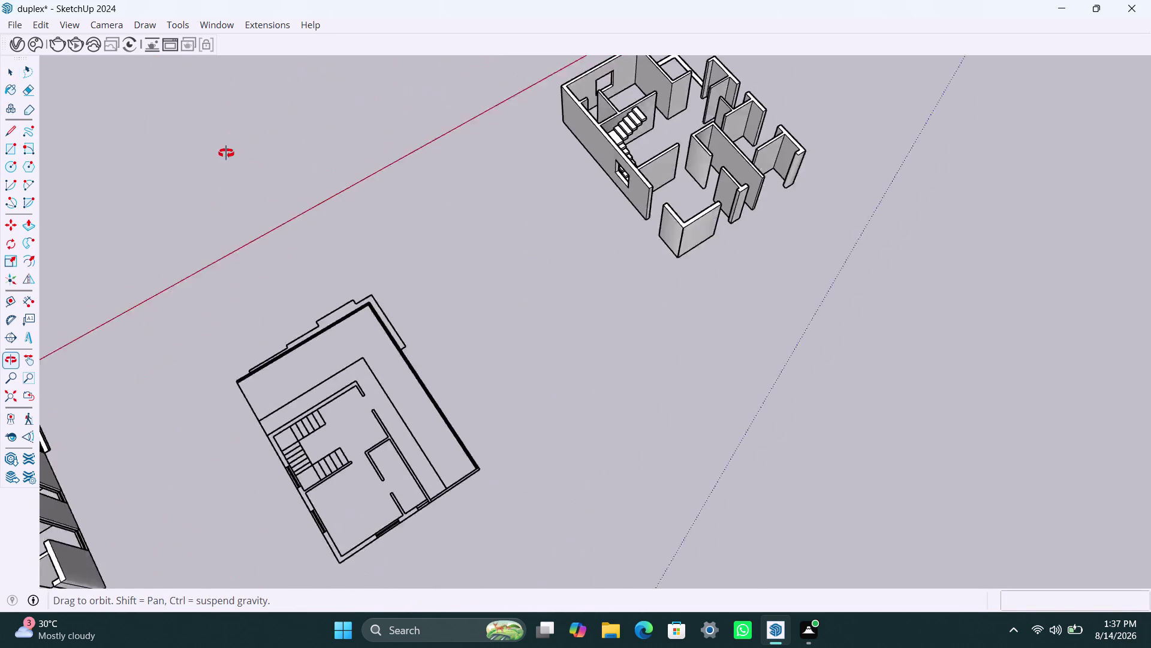
middle_drag(237, 162, 221, 147)
scroll(up, 3)
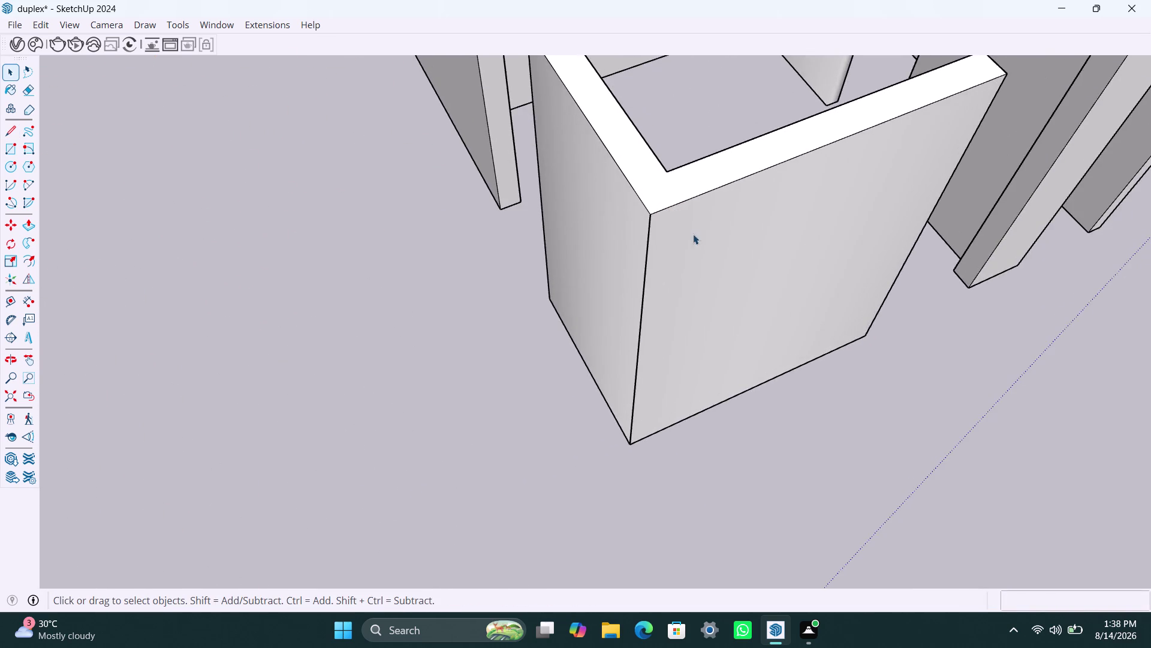
middle_drag(693, 234, 526, 105)
click(691, 242)
double_click(673, 194)
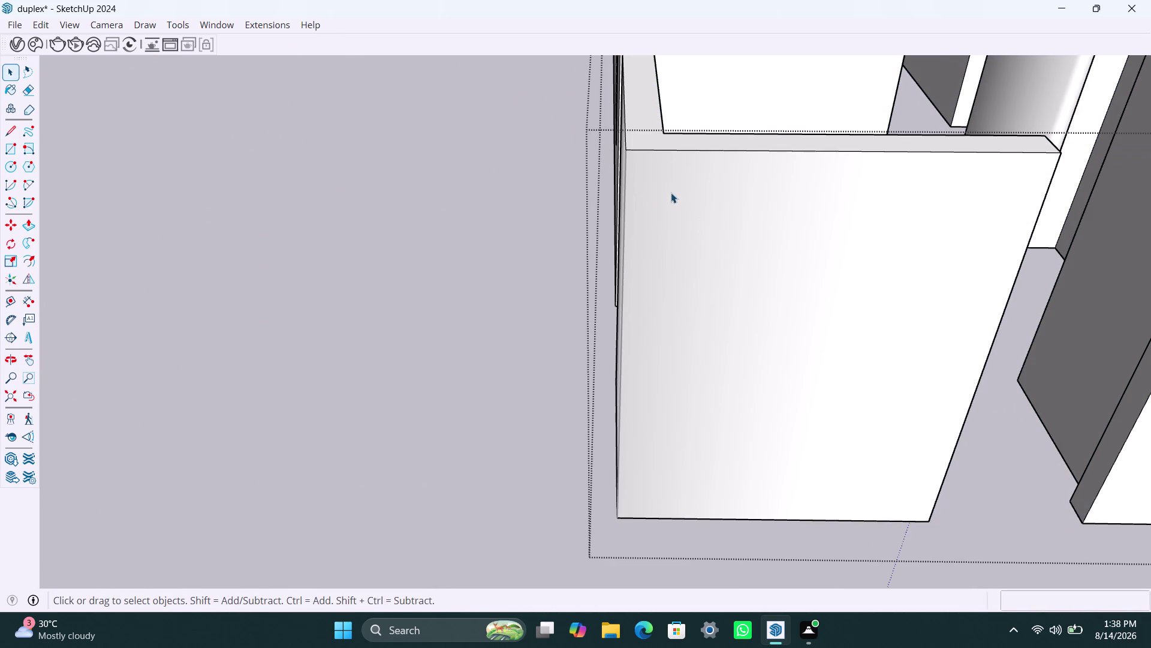
scroll(down, 3)
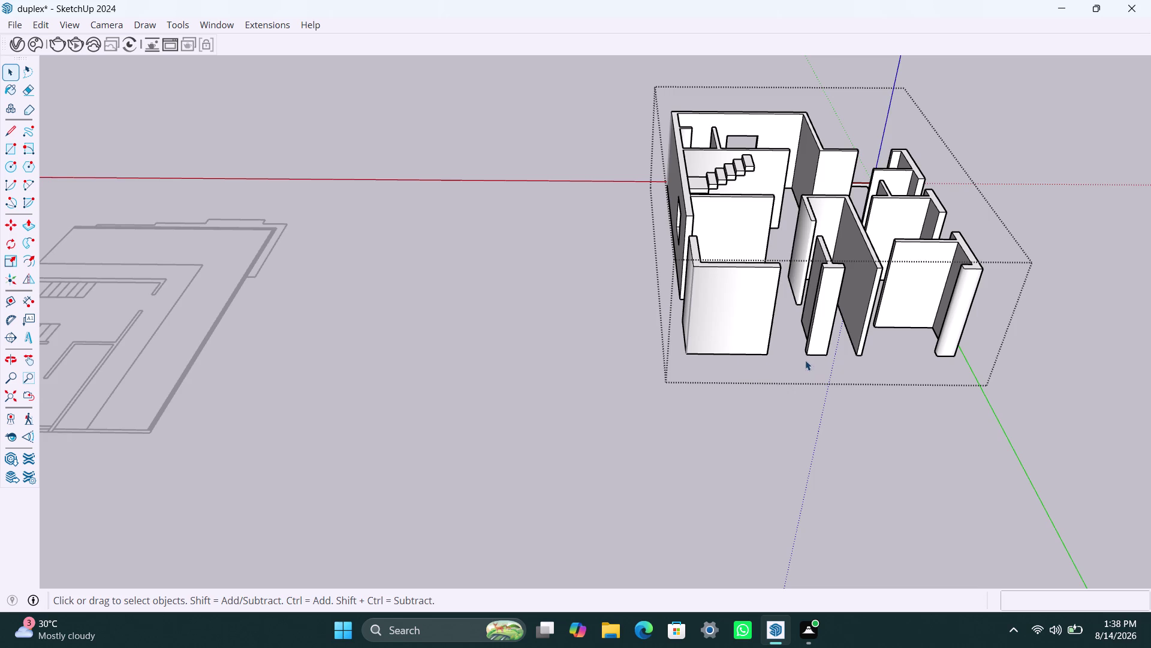
click(719, 427)
scroll(down, 3)
scroll(up, 3)
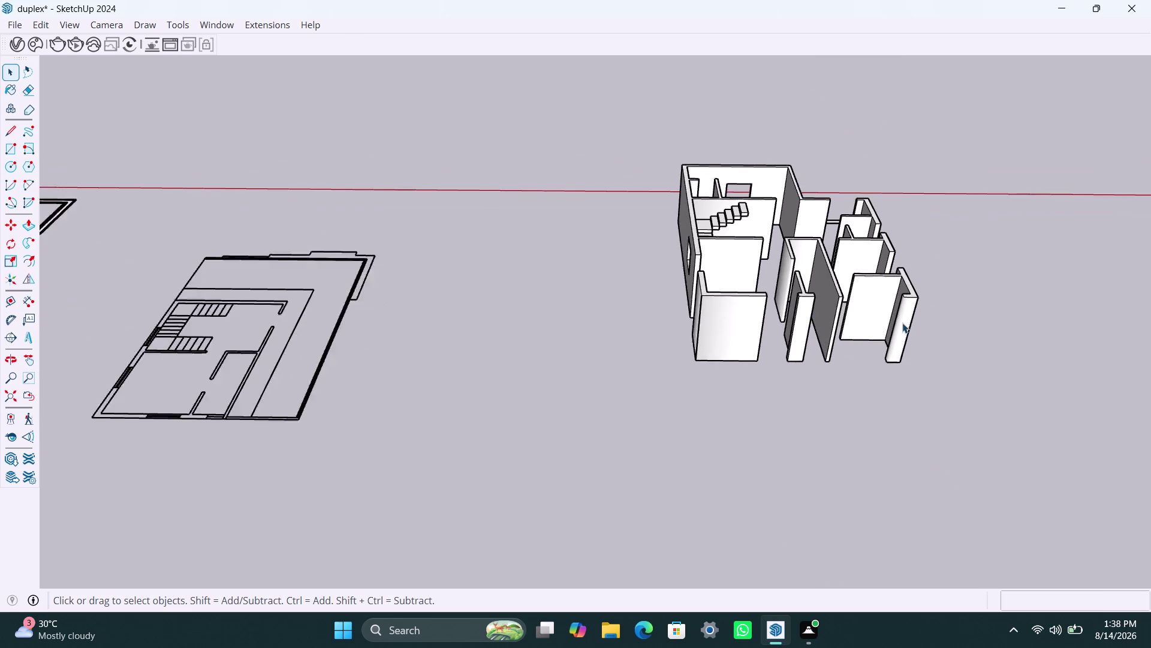
scroll(up, 3)
key(l)
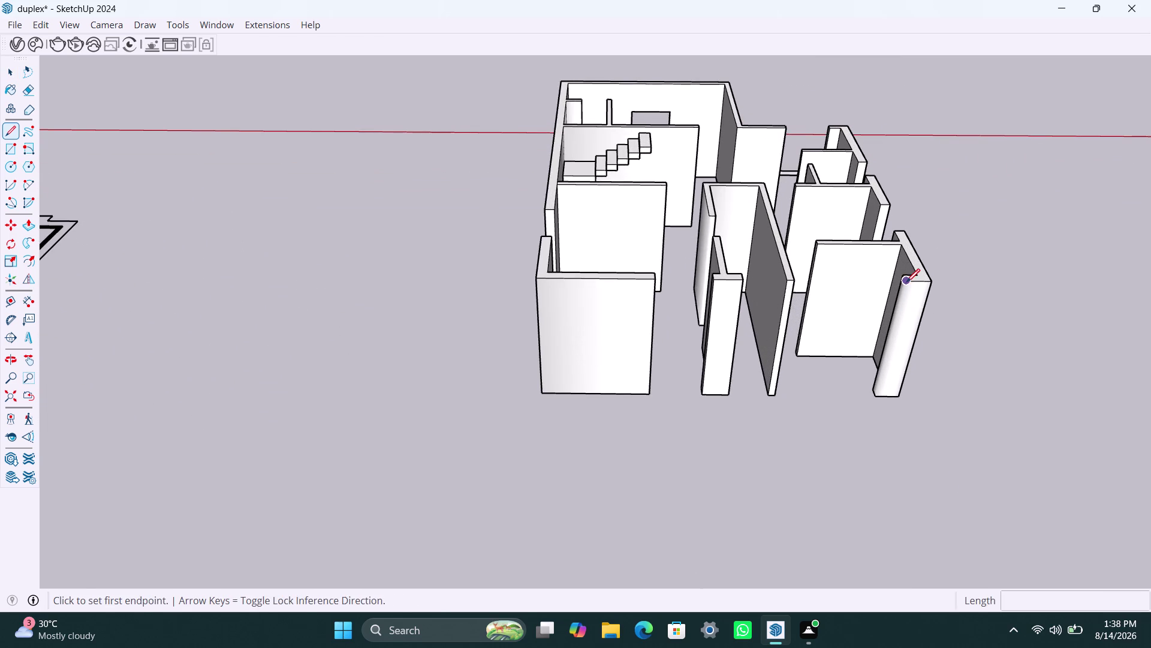
click(907, 281)
click(877, 394)
key(space)
click(845, 485)
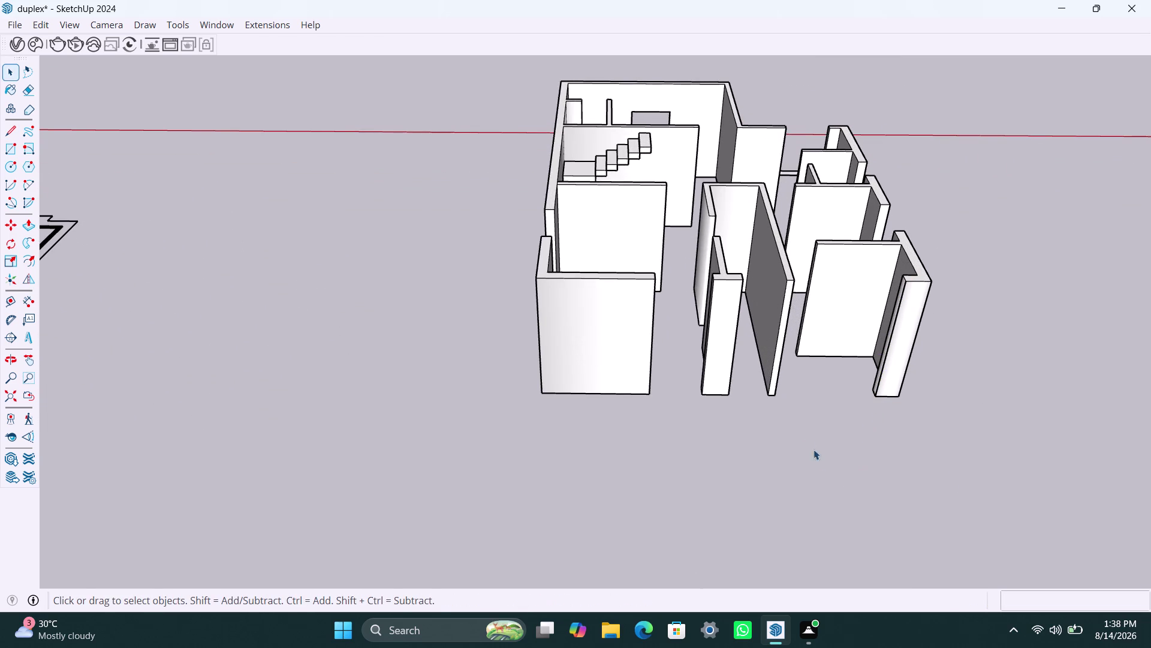
scroll(down, 3)
middle_drag(884, 332, 620, 256)
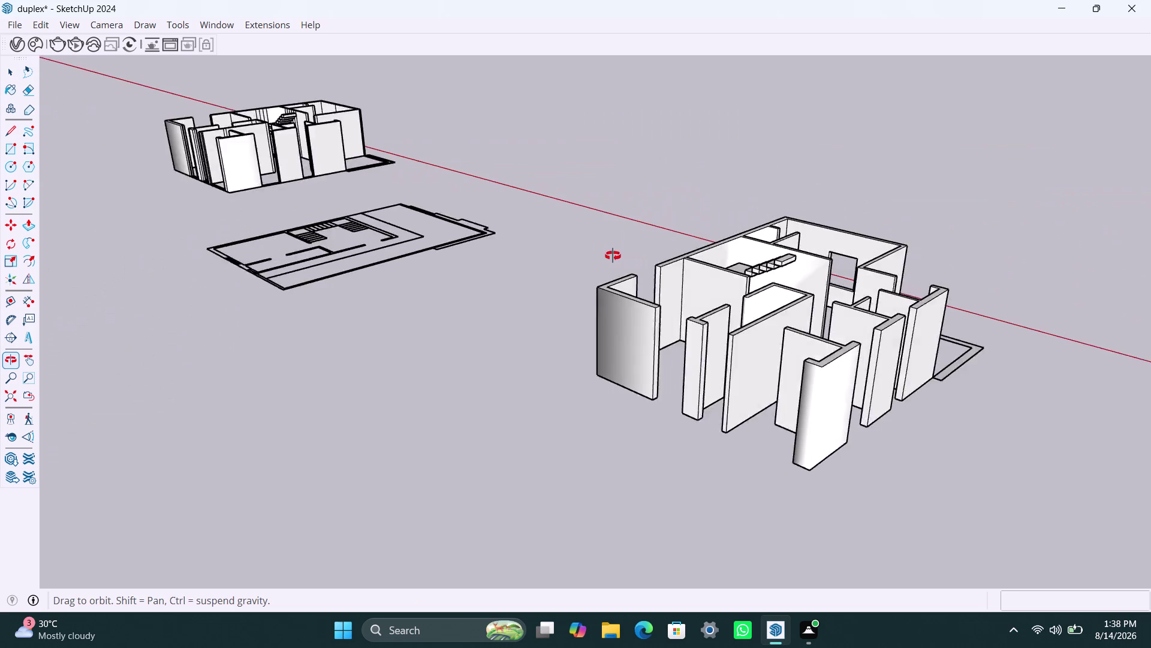
middle_drag(620, 256, 541, 250)
key(l)
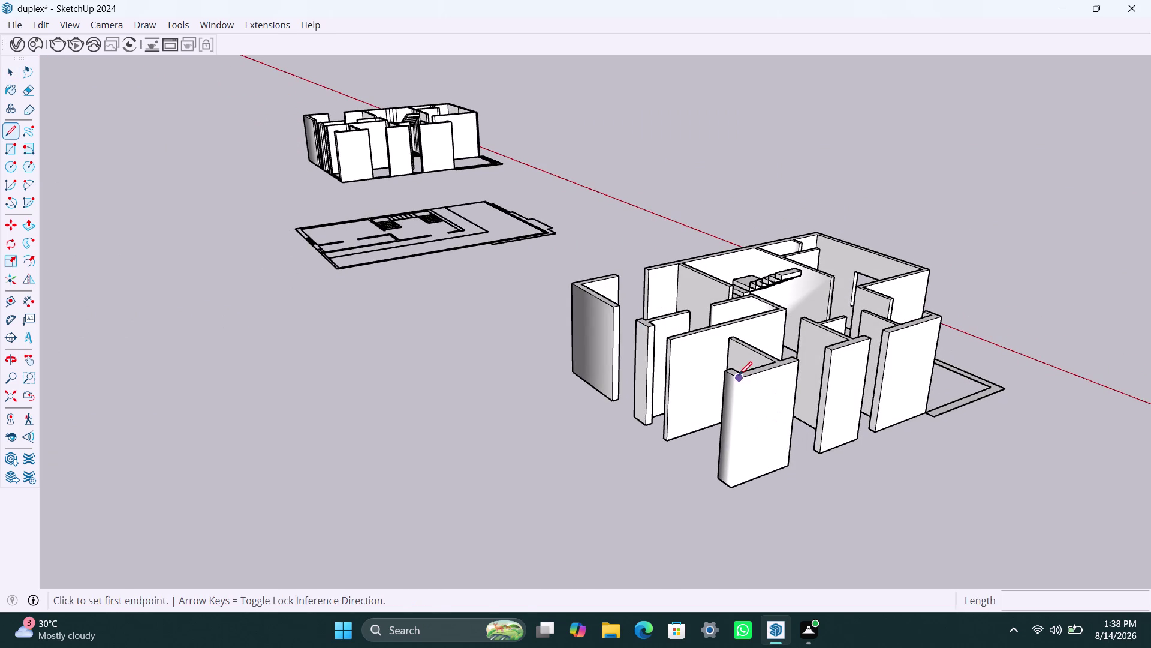
click(739, 375)
click(732, 480)
key(space)
click(802, 542)
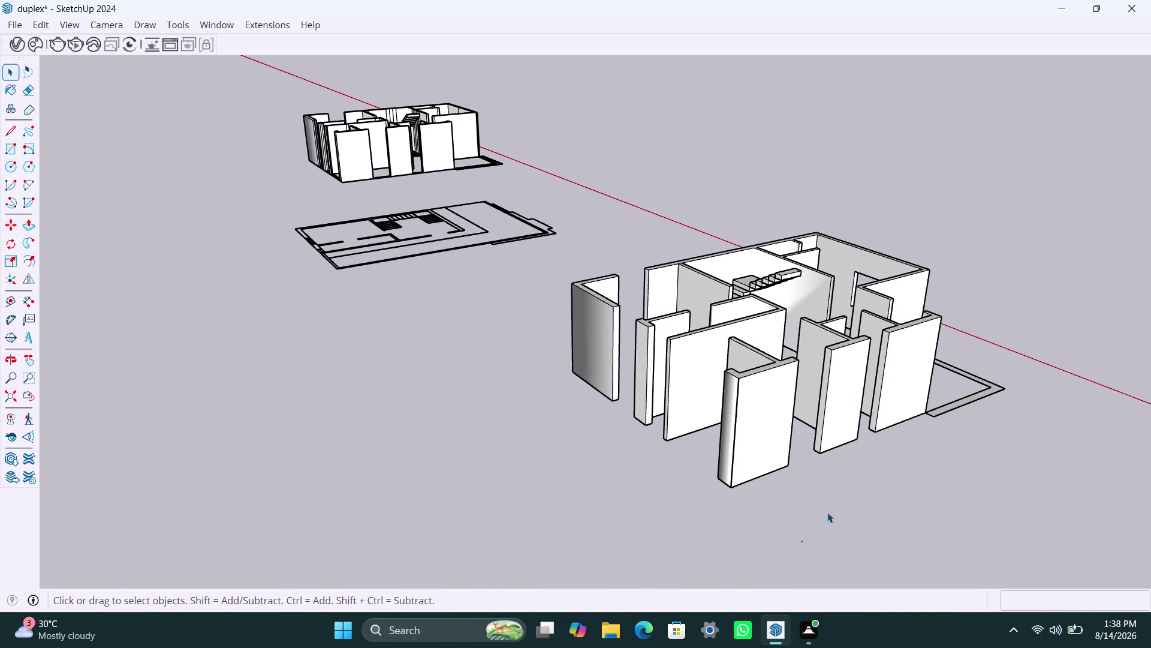
scroll(down, 3)
middle_drag(891, 430, 559, 429)
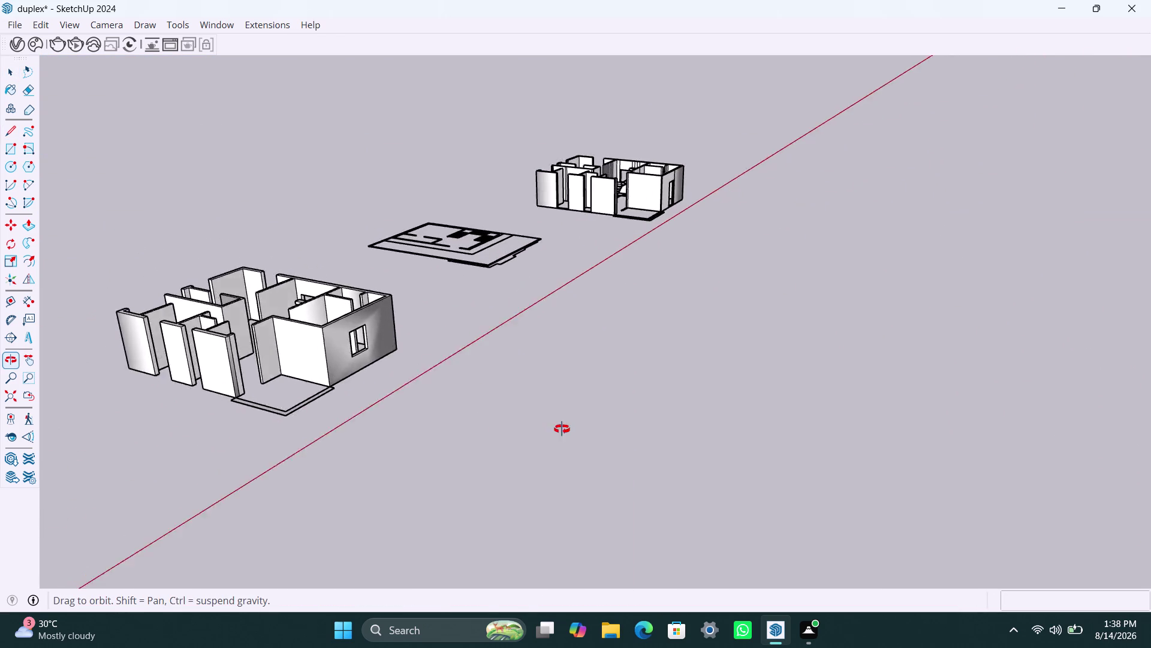
middle_drag(559, 429, 676, 454)
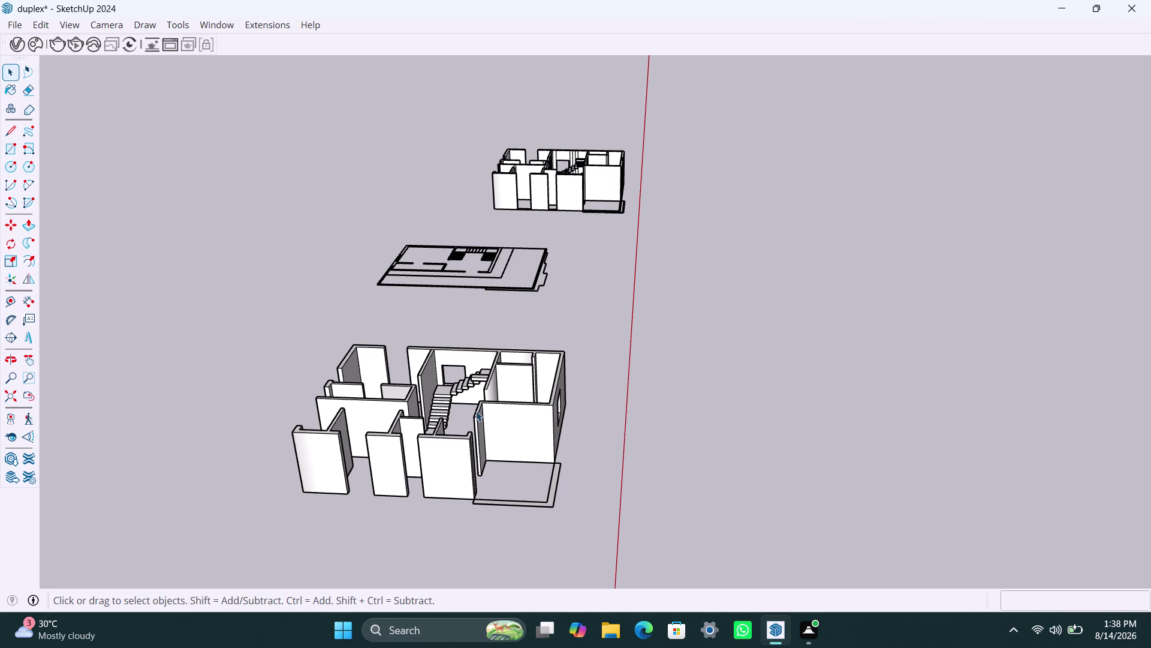
scroll(up, 3)
middle_drag(526, 368, 525, 451)
scroll(up, 3)
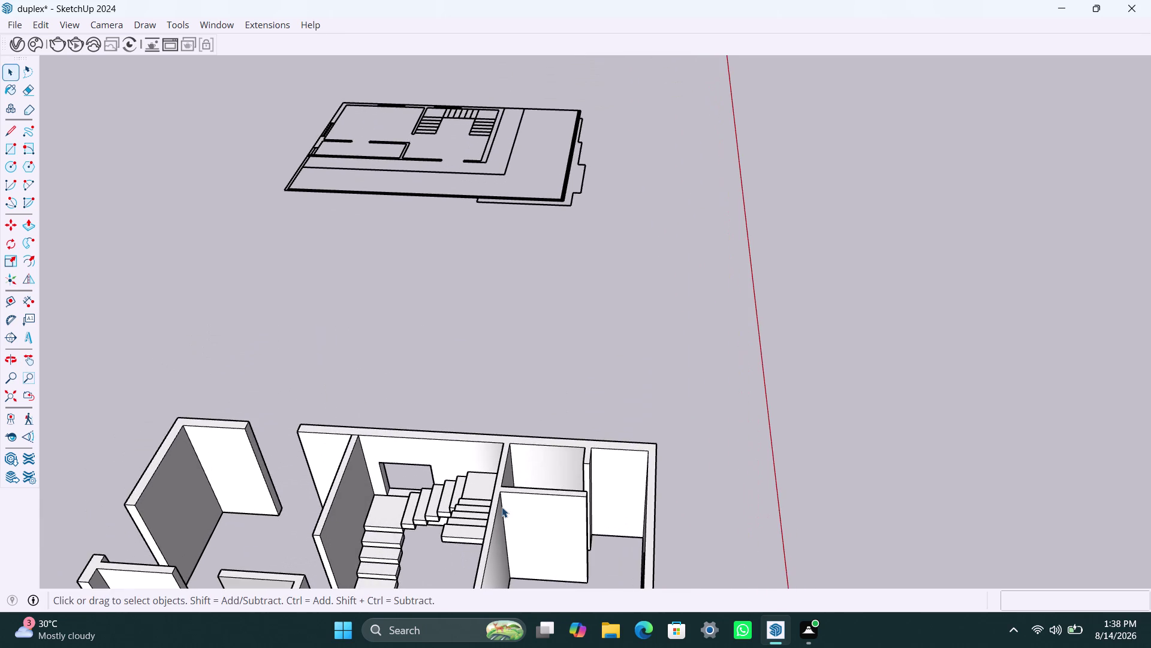
middle_drag(502, 506, 535, 261)
scroll(up, 3)
scroll(down, 3)
middle_drag(532, 320, 531, 340)
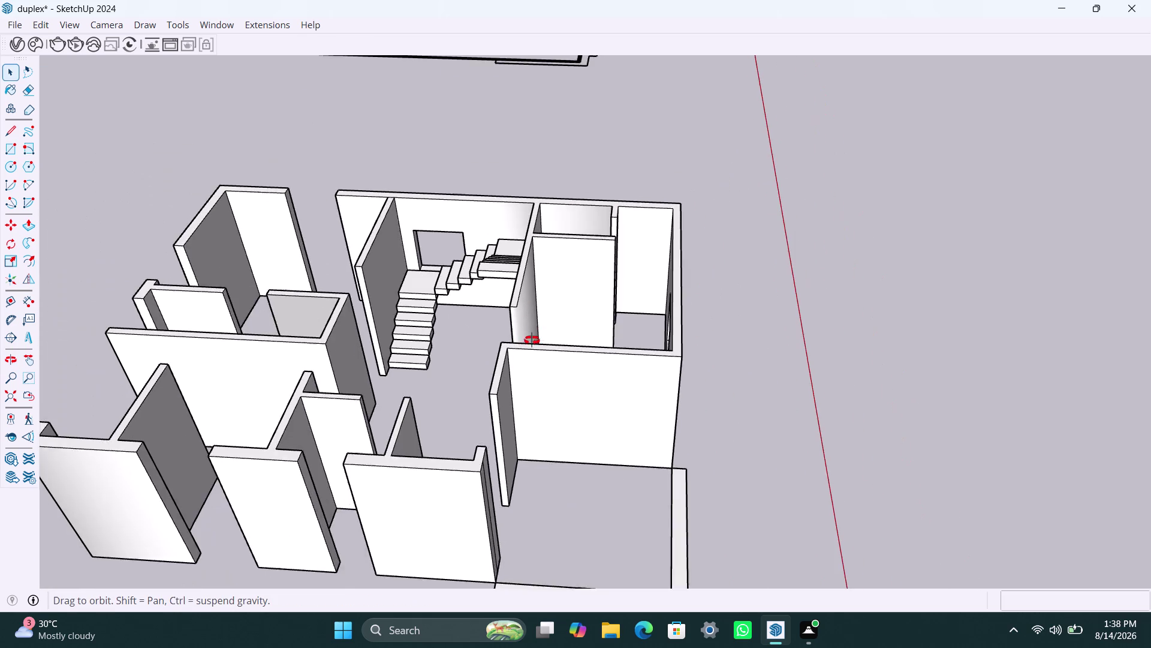
middle_drag(532, 340, 522, 420)
scroll(down, 3)
middle_drag(520, 488, 549, 305)
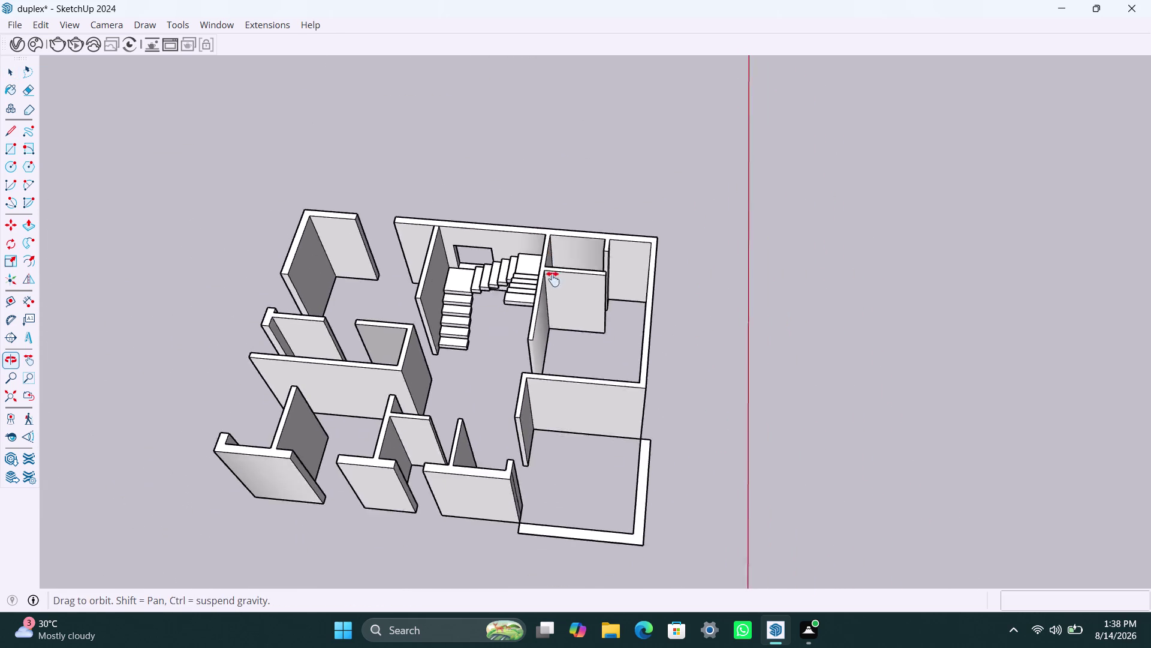
middle_drag(549, 305, 555, 251)
scroll(up, 3)
middle_drag(554, 292, 559, 454)
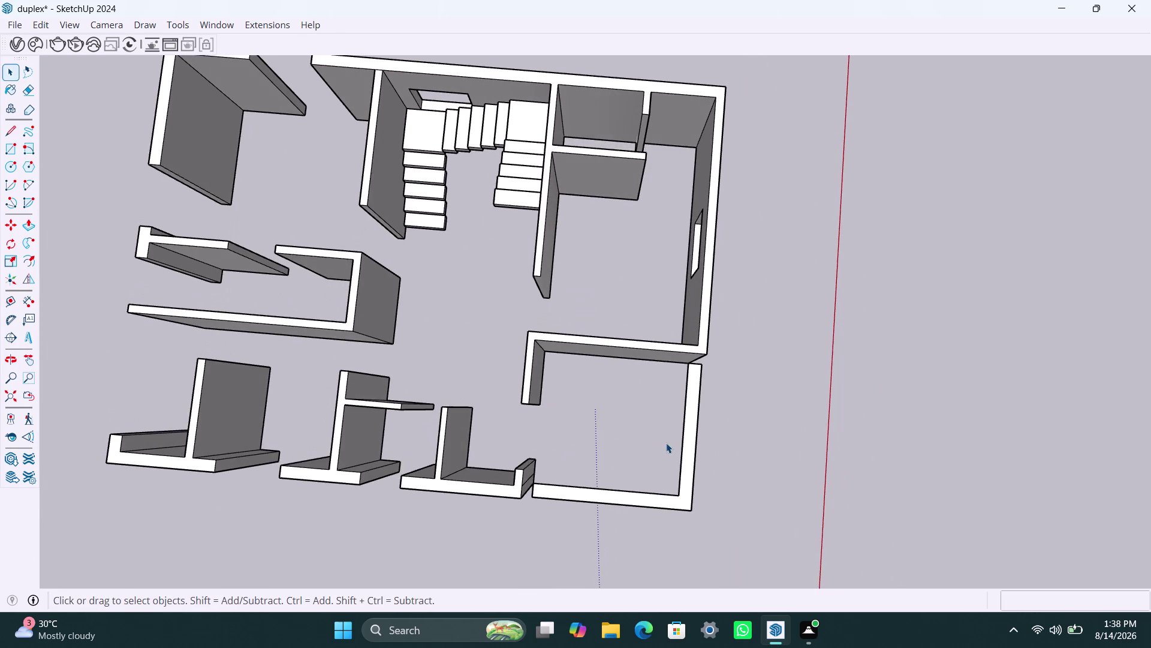
key(l)
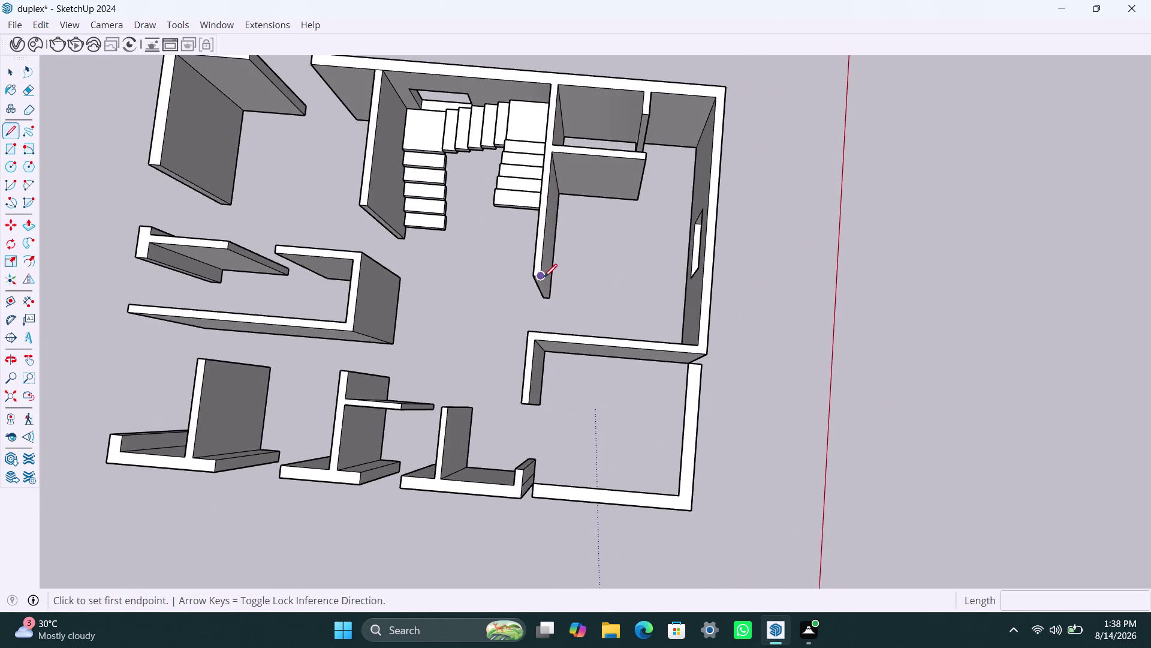
click(543, 276)
click(555, 298)
key(space)
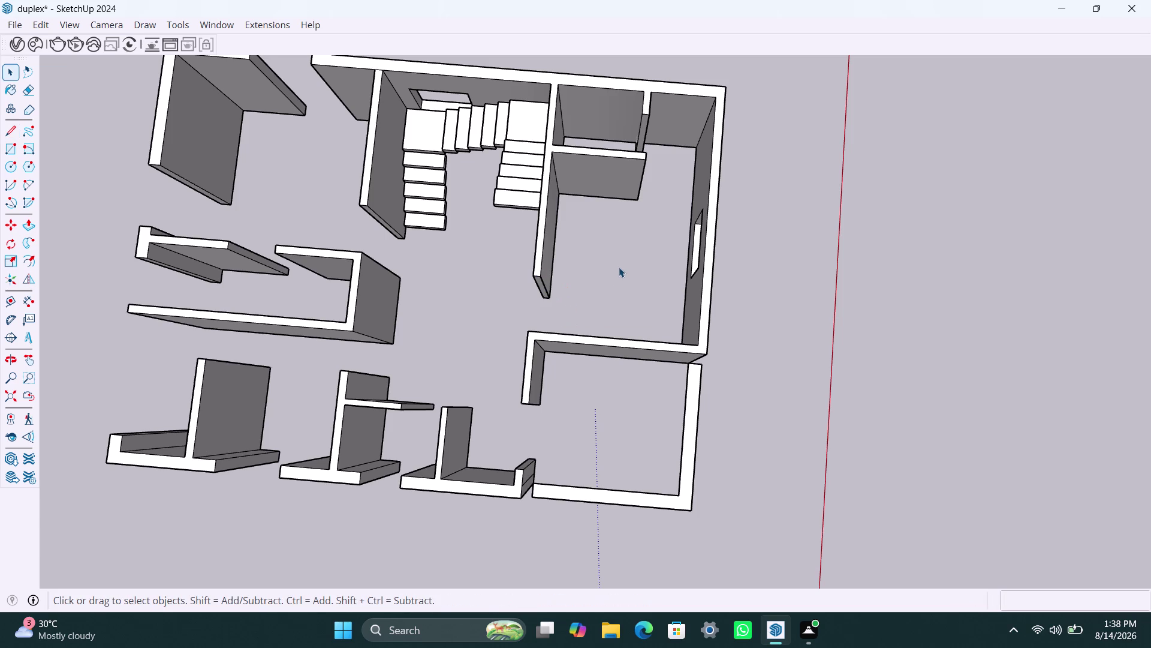
click(834, 189)
click(593, 82)
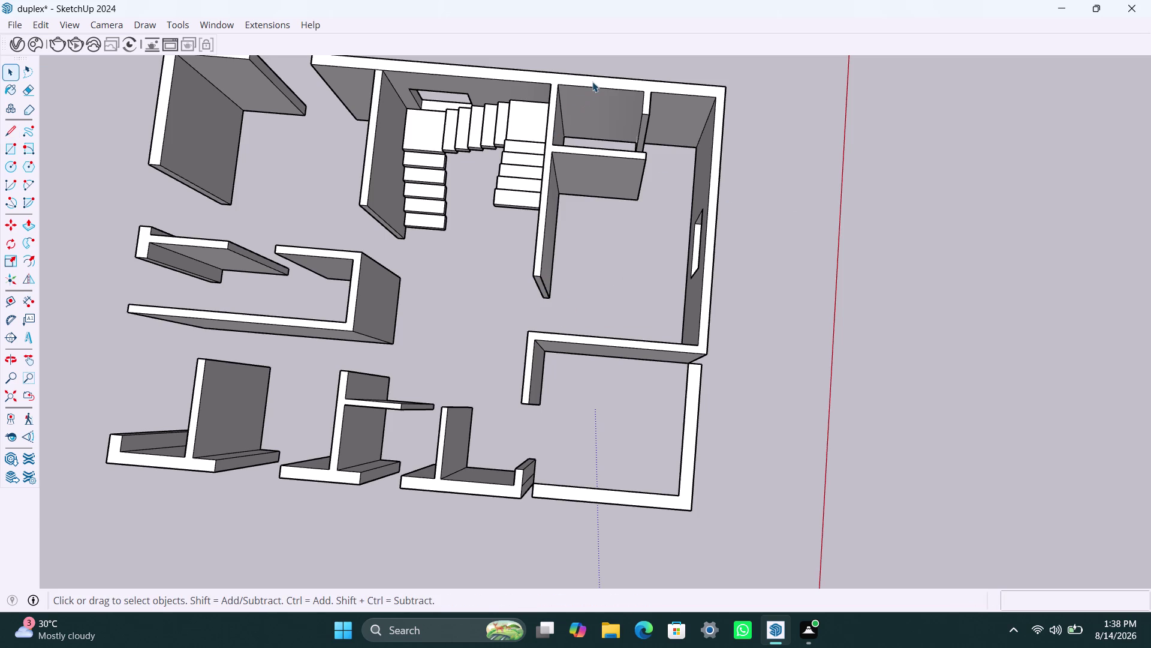
Explode the ground-floor group, then regroup the loose wall geometry into a new group.
right_click(592, 82)
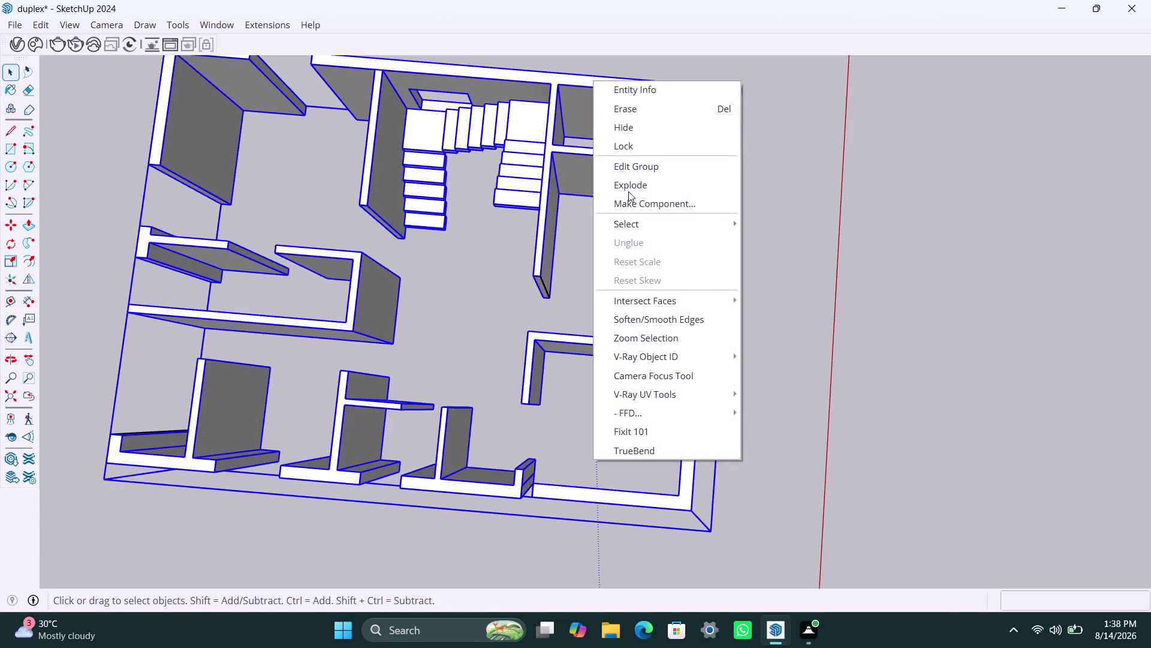
click(649, 189)
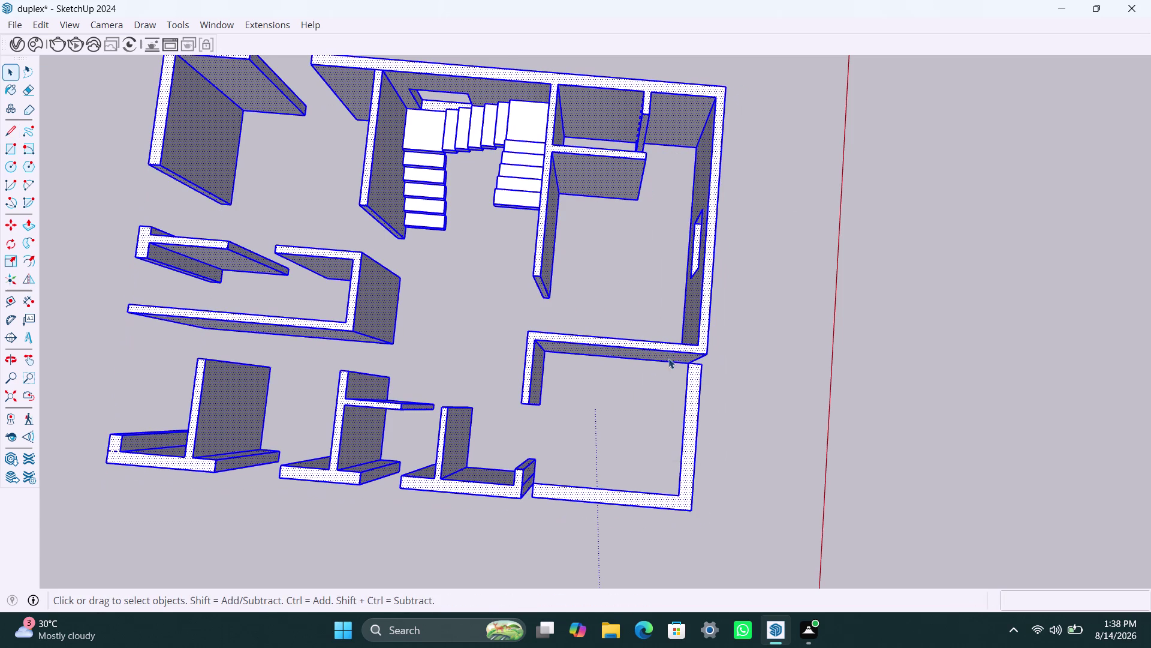
right_click(532, 353)
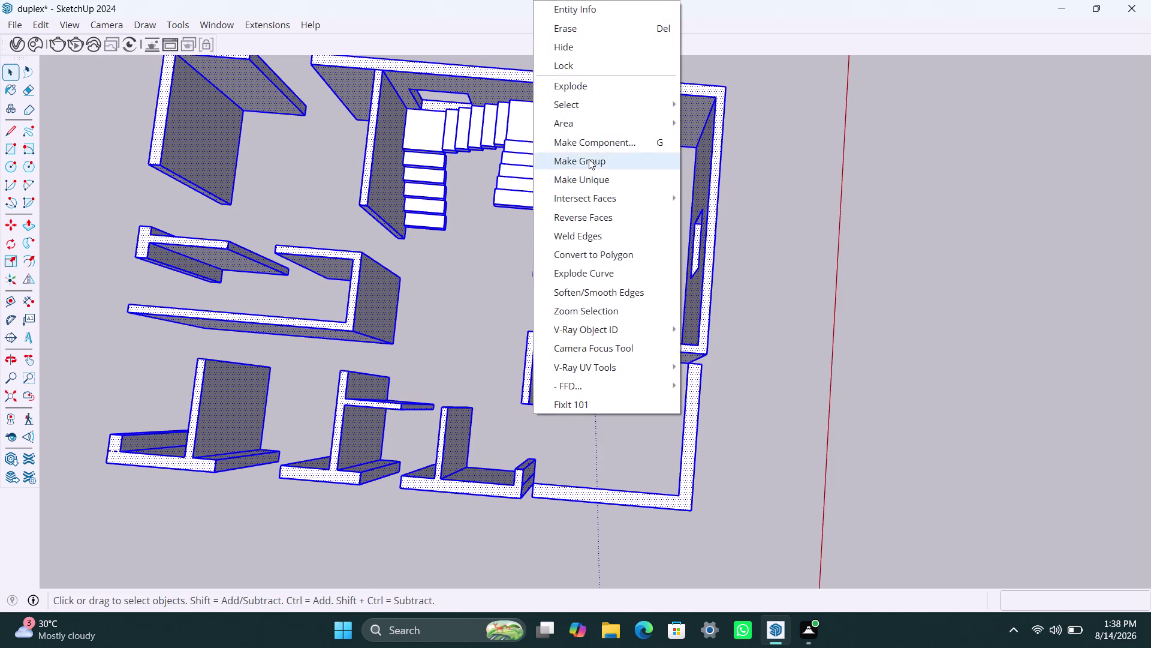
click(588, 159)
click(861, 285)
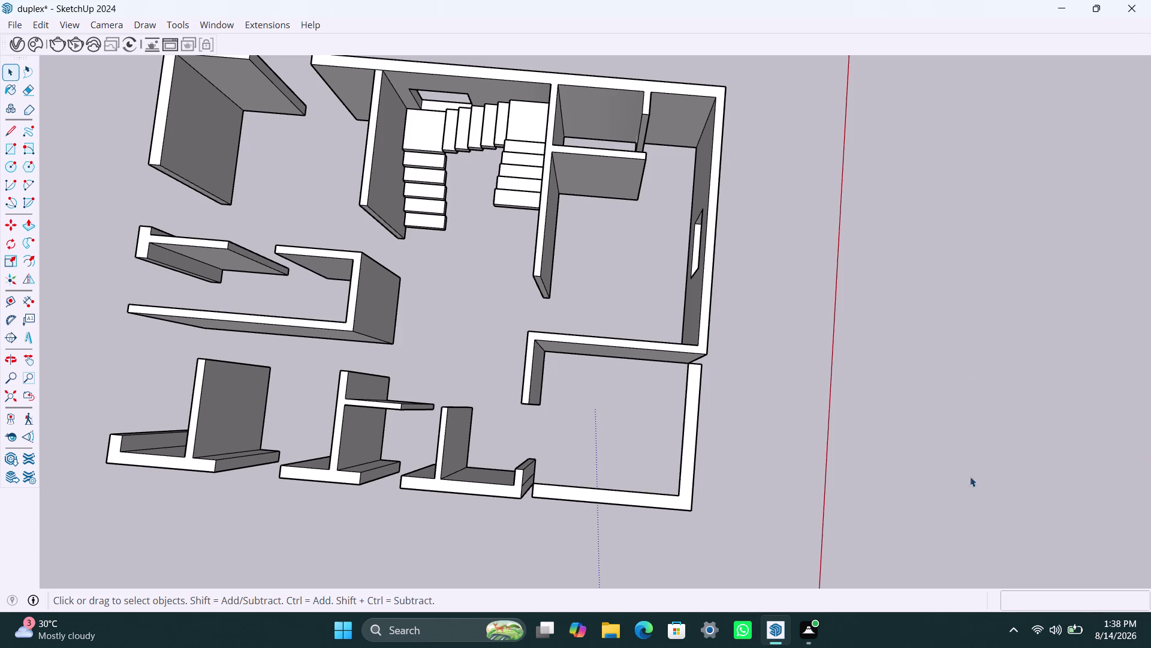
scroll(down, 3)
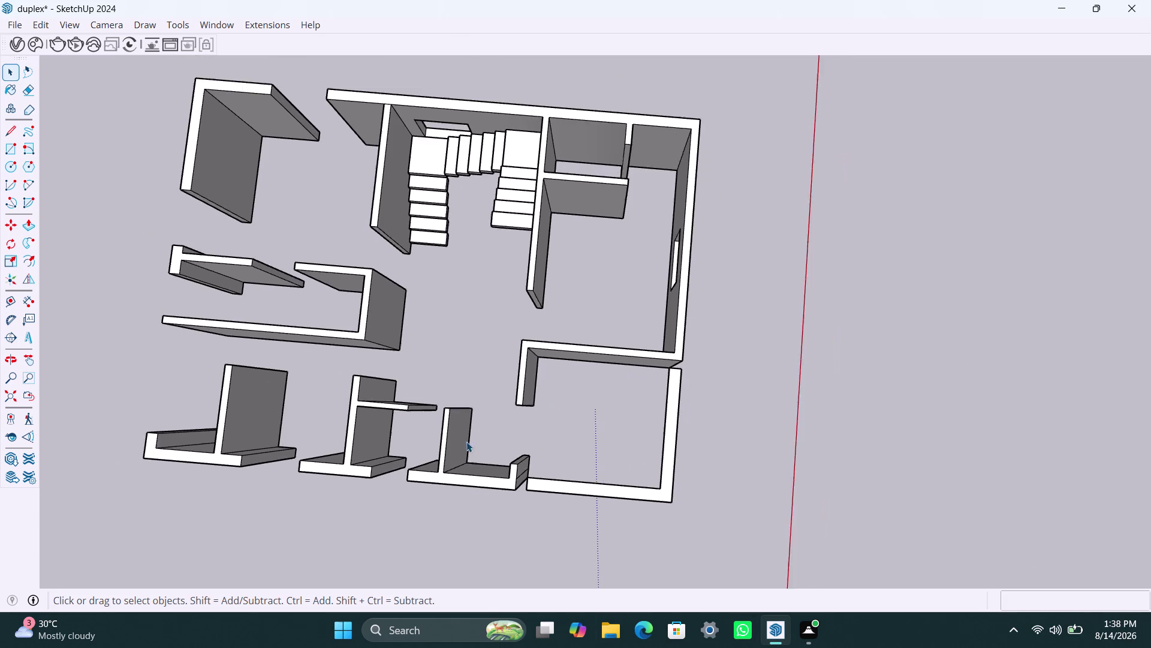
scroll(down, 3)
middle_drag(475, 437, 574, 234)
scroll(down, 3)
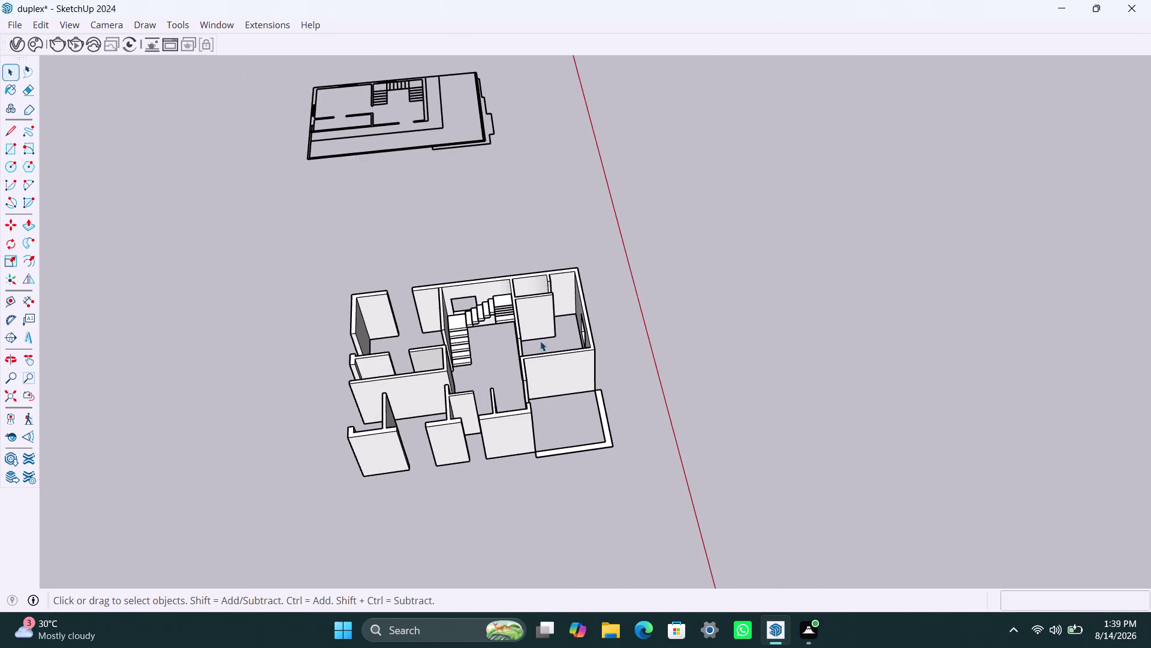
scroll(down, 3)
scroll(down, 3)
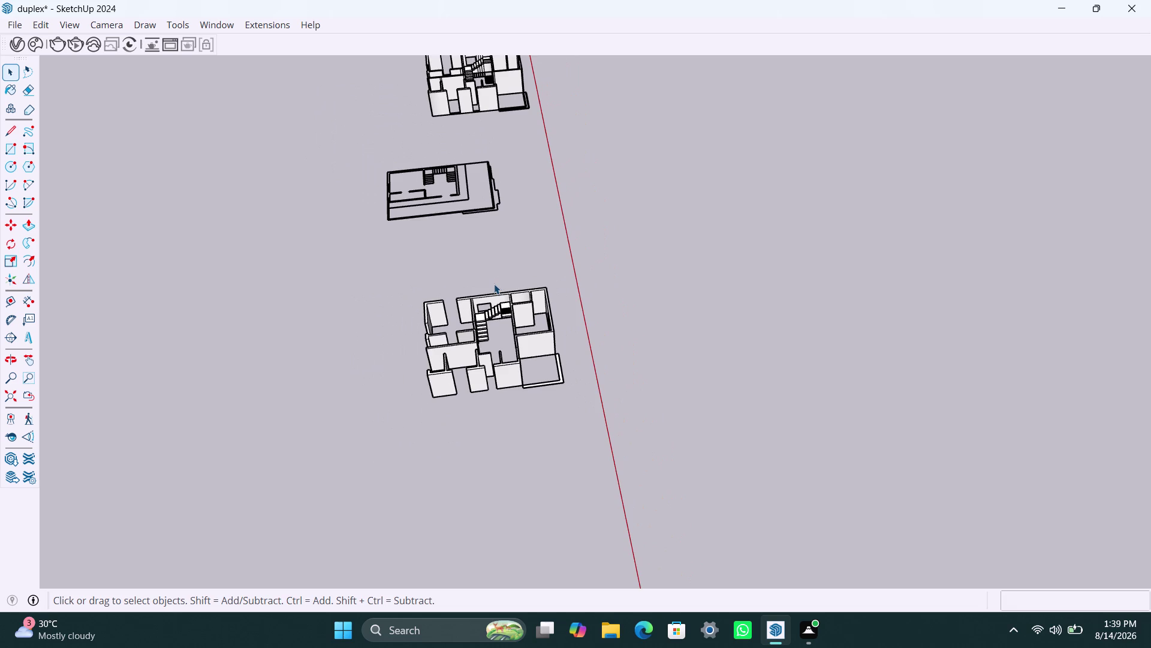
scroll(down, 3)
scroll(up, 3)
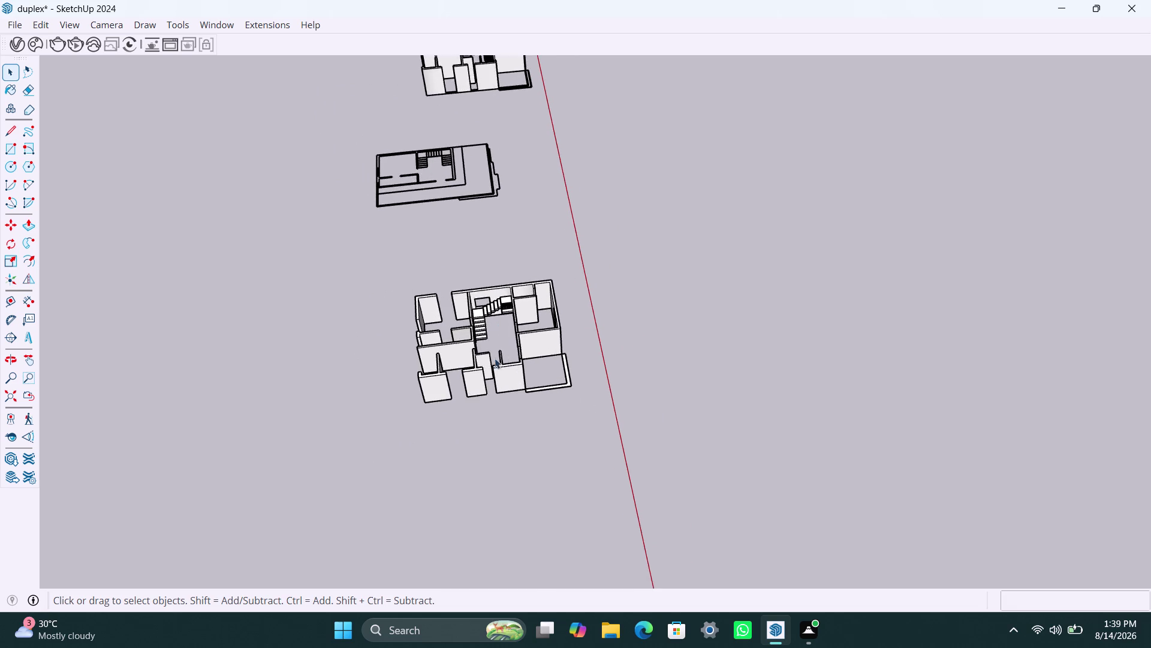
scroll(up, 3)
scroll(up, 3)
scroll(up, 3)
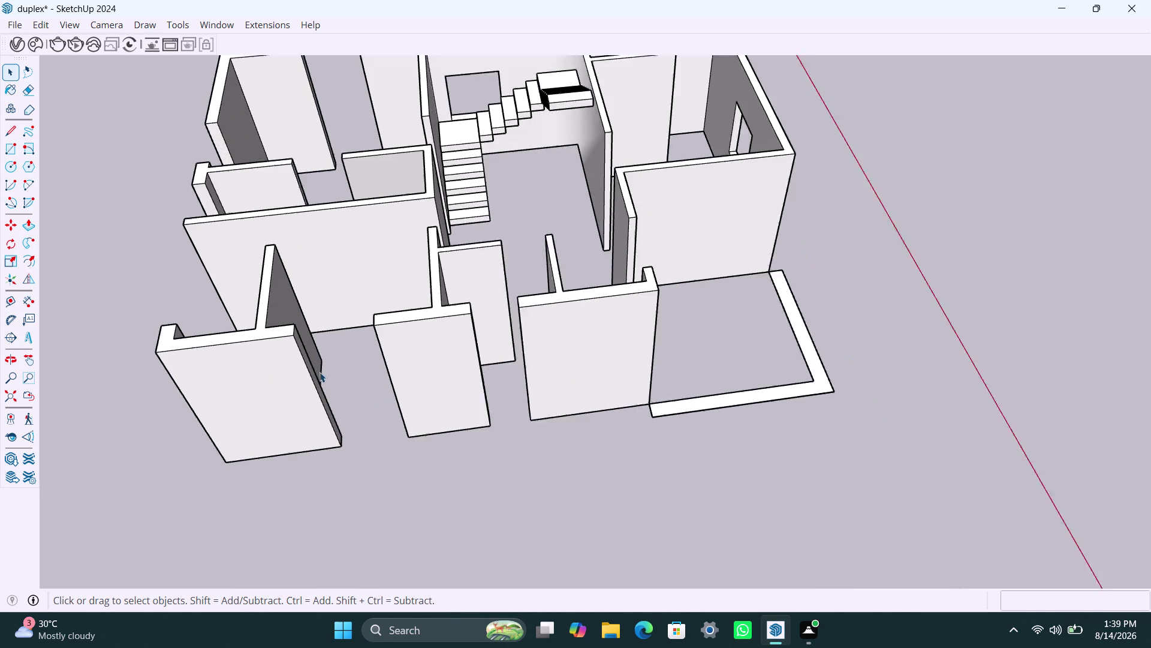
middle_drag(384, 416, 207, 426)
scroll(up, 3)
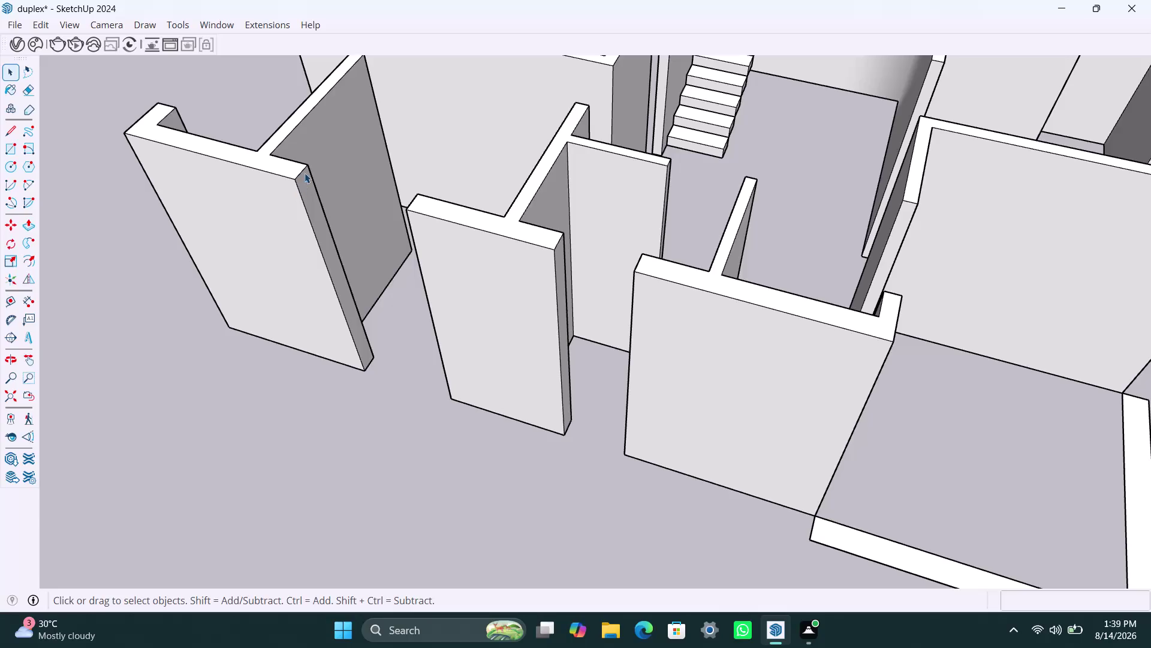
Copy the front-left wall end's top edge 3' down.
click(302, 171)
triple_click(296, 180)
click(300, 179)
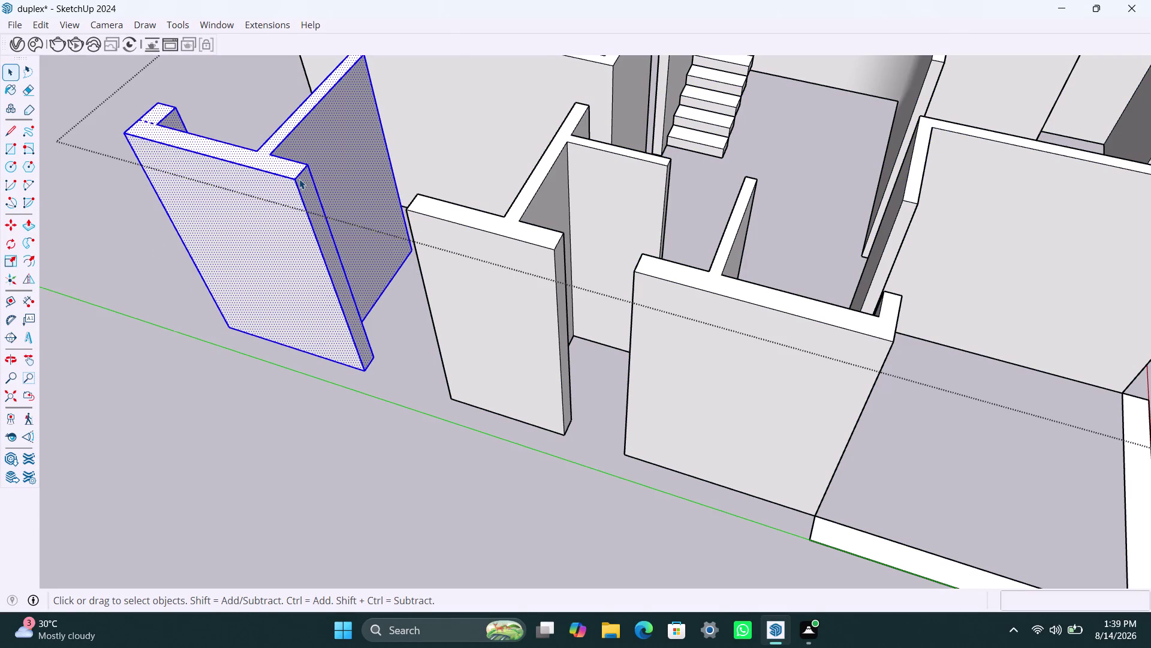
triple_click(300, 178)
scroll(up, 3)
click(300, 171)
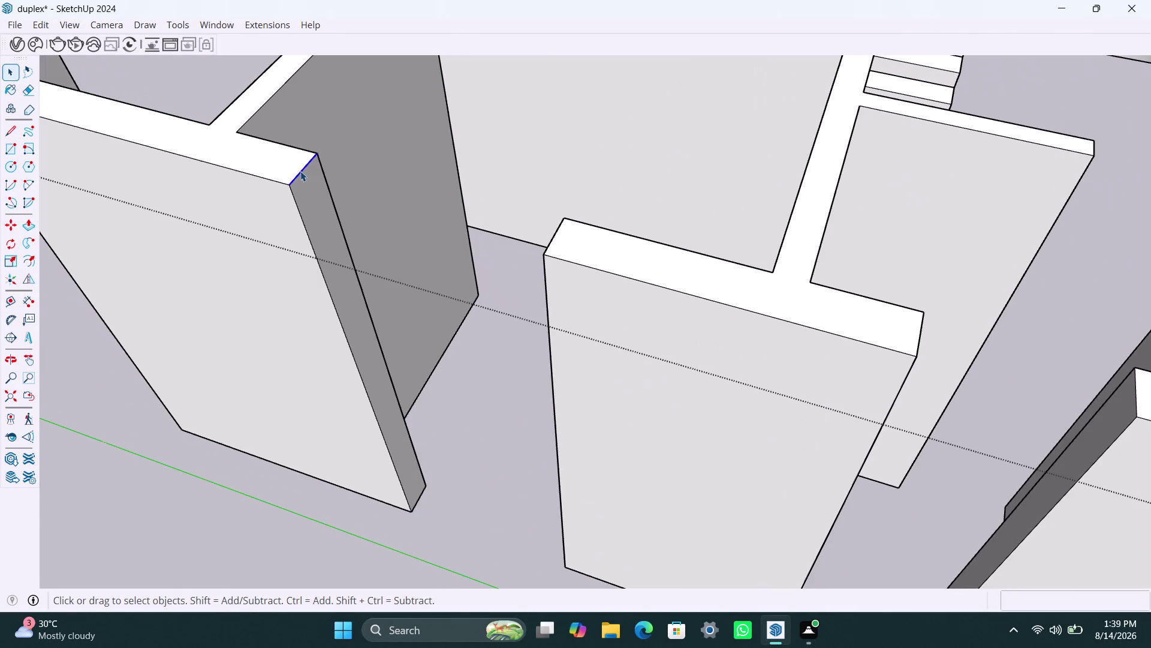
key(m)
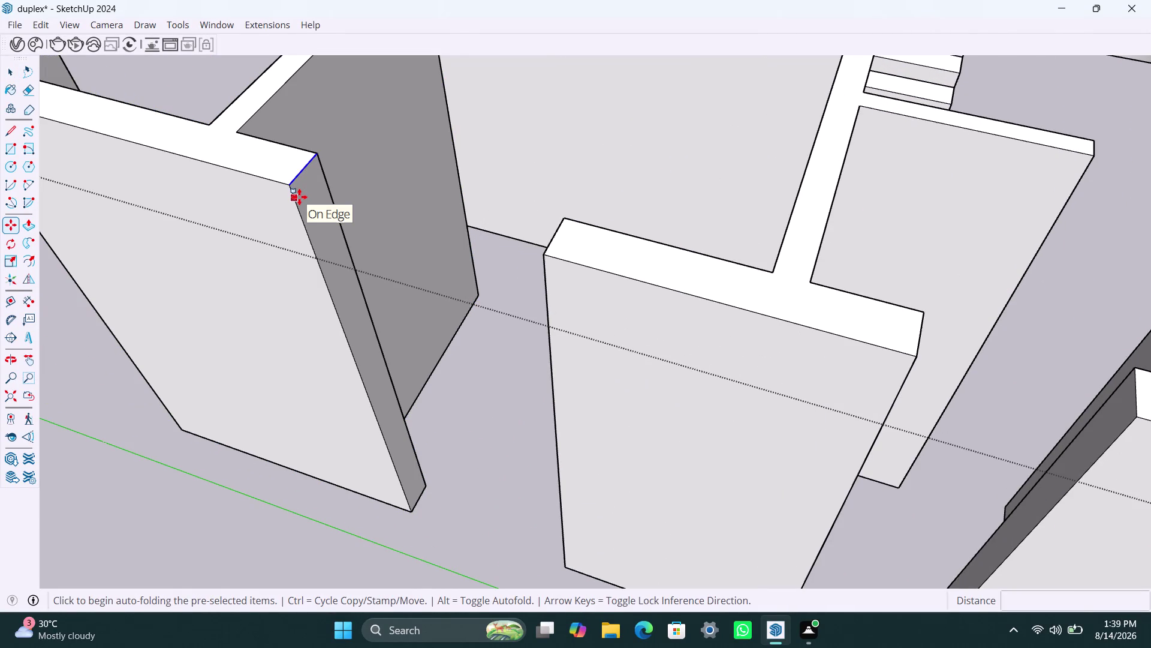
click(296, 187)
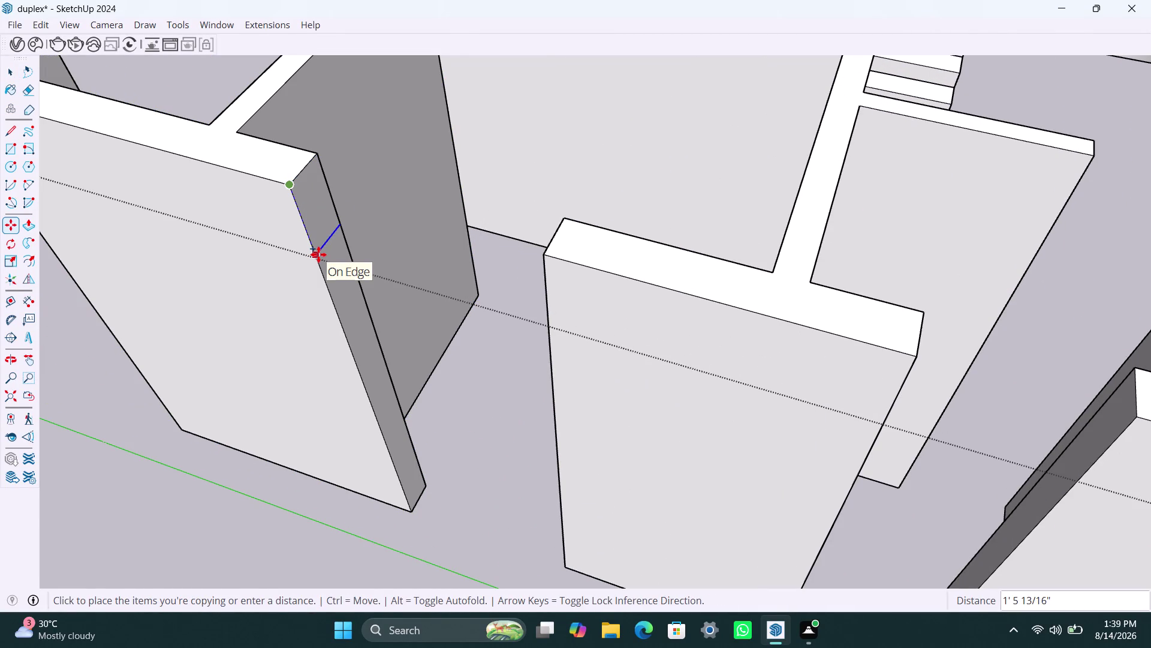
text(3')
key(Return)
Try a second 4' edge copy, then undo and cancel it.
key(m)
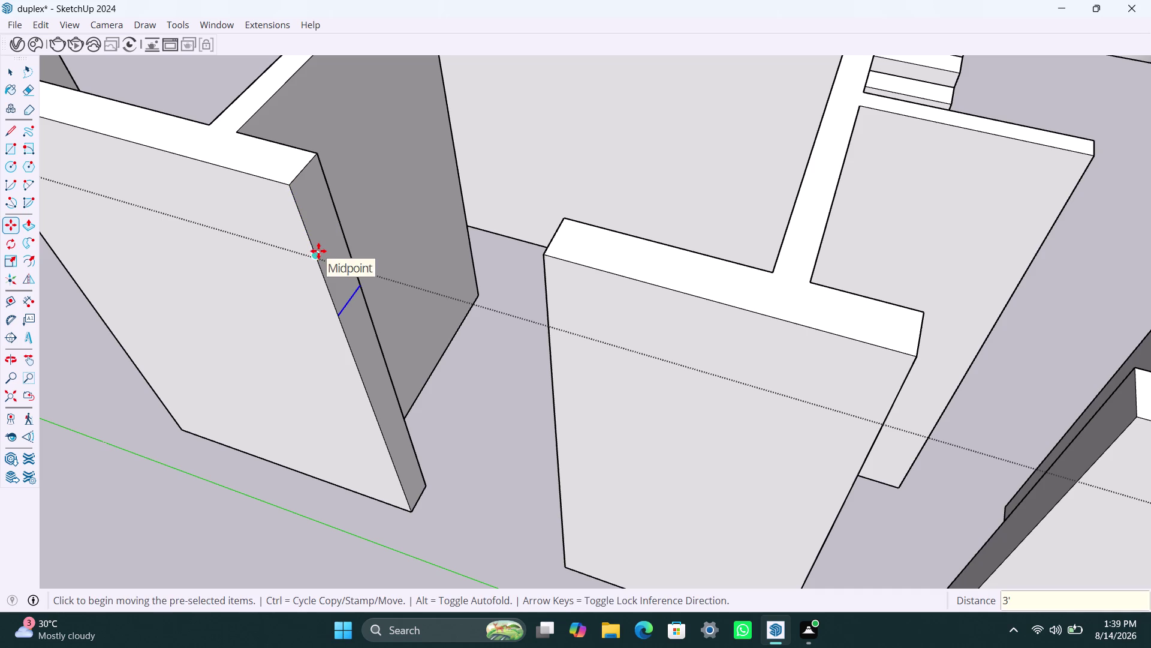
click(345, 319)
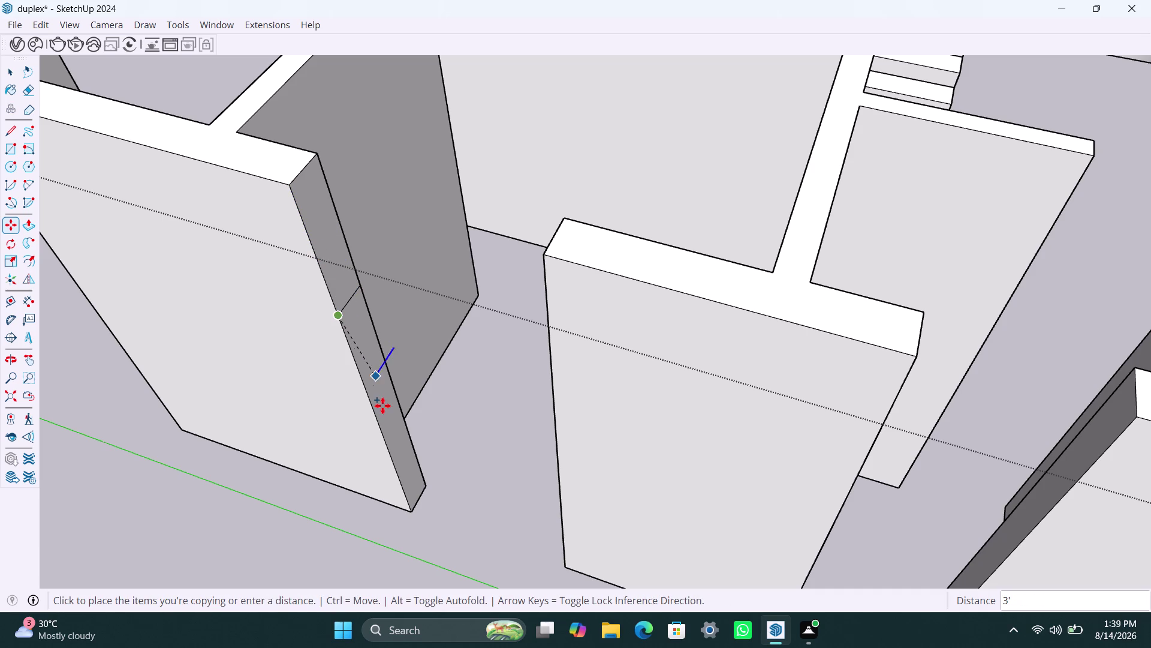
key(4)
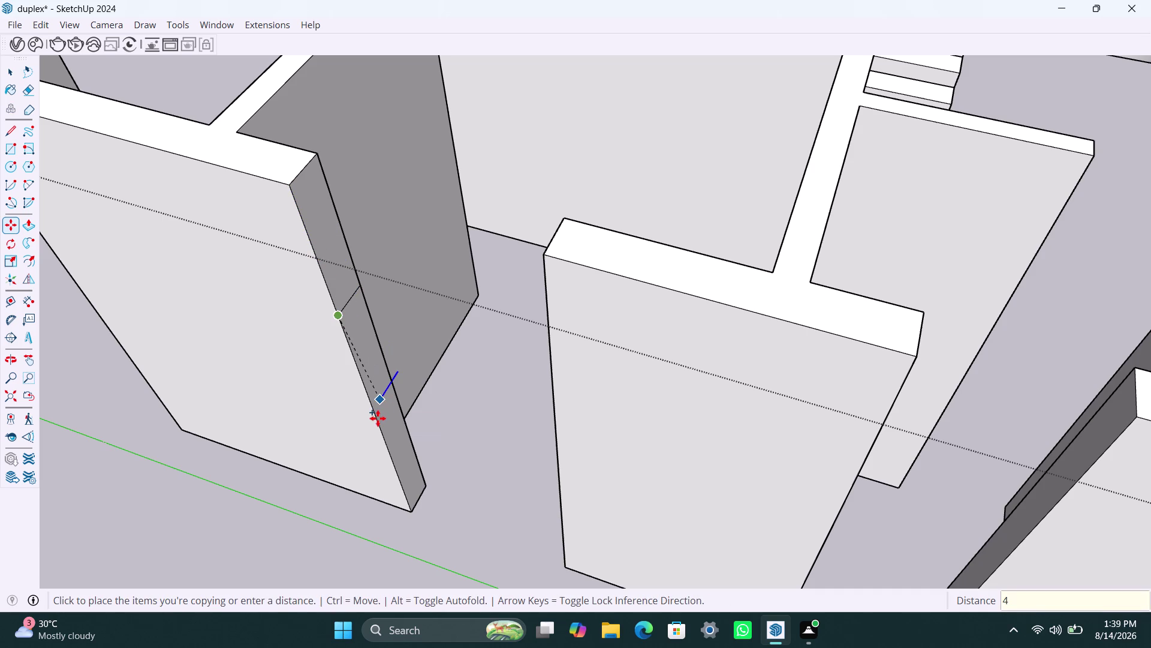
key(apostrophe)
key(Return)
key(ctrl+z)
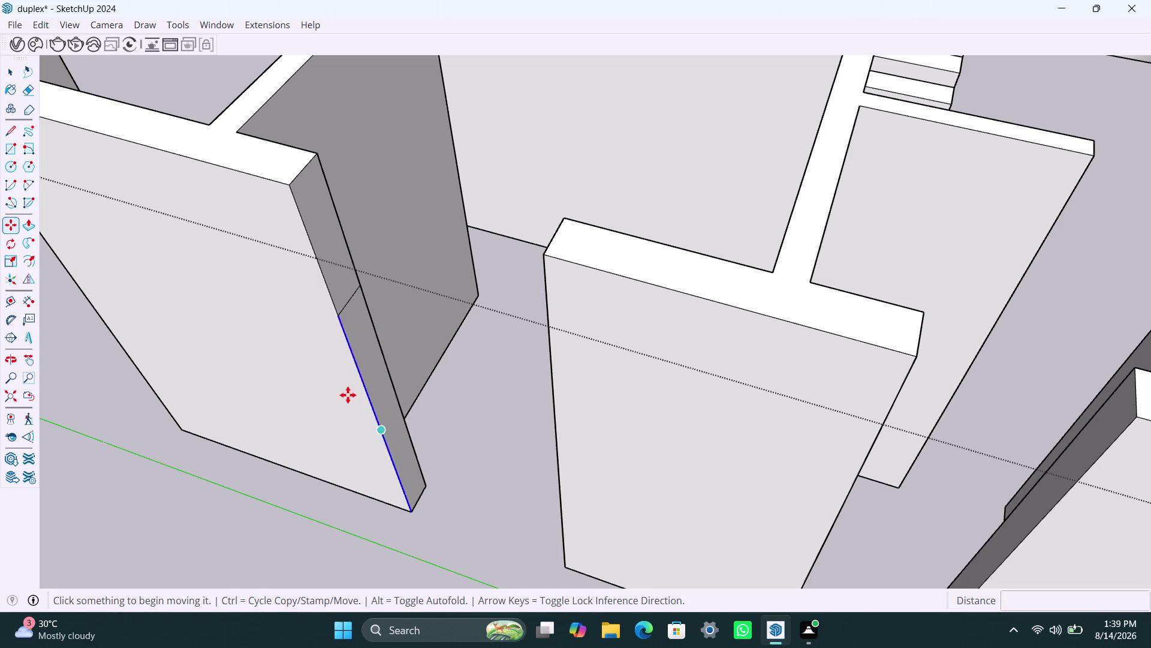
key(m)
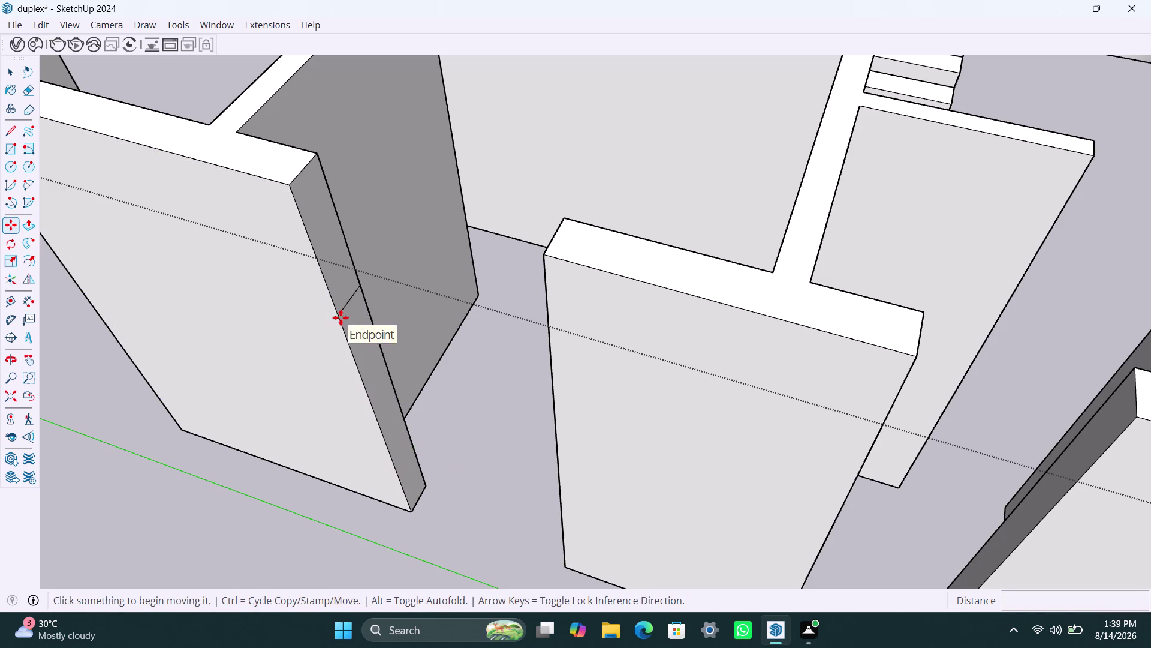
key(space)
Copy the edge across the wall end another 4' lower.
click(350, 306)
click(348, 305)
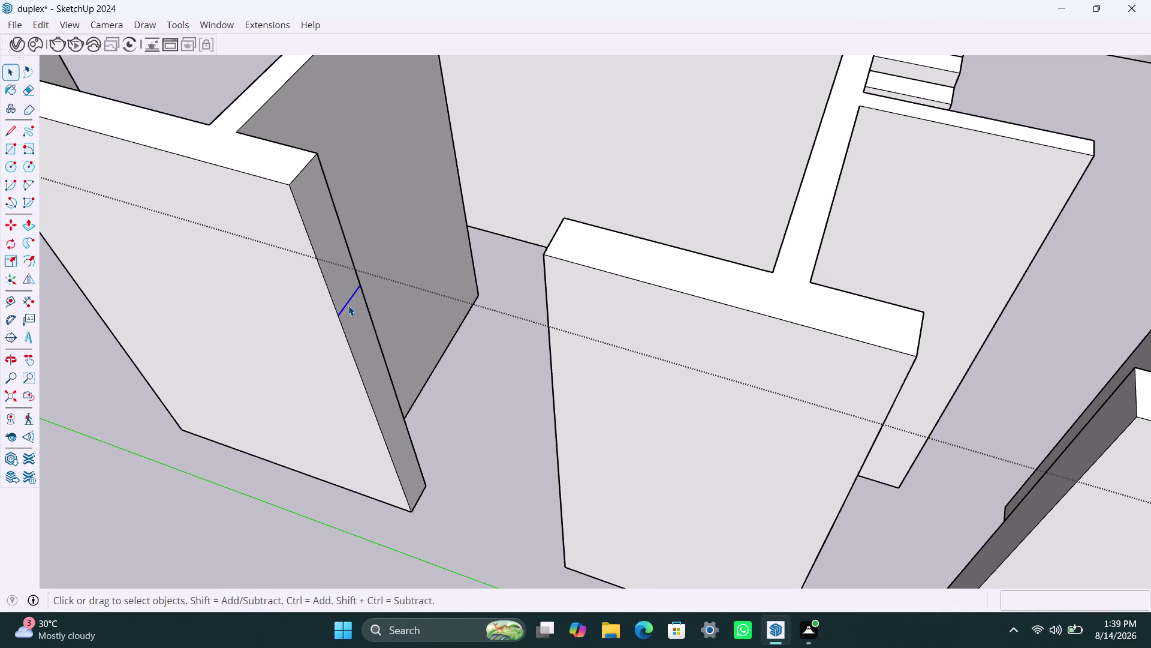
key(m)
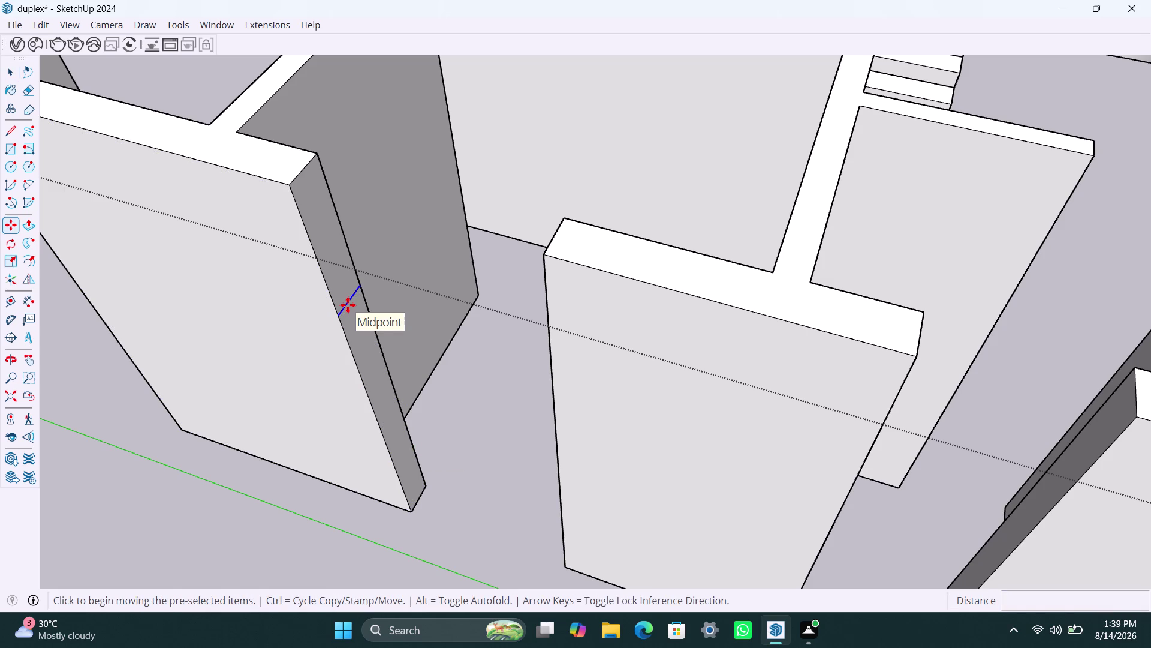
click(340, 313)
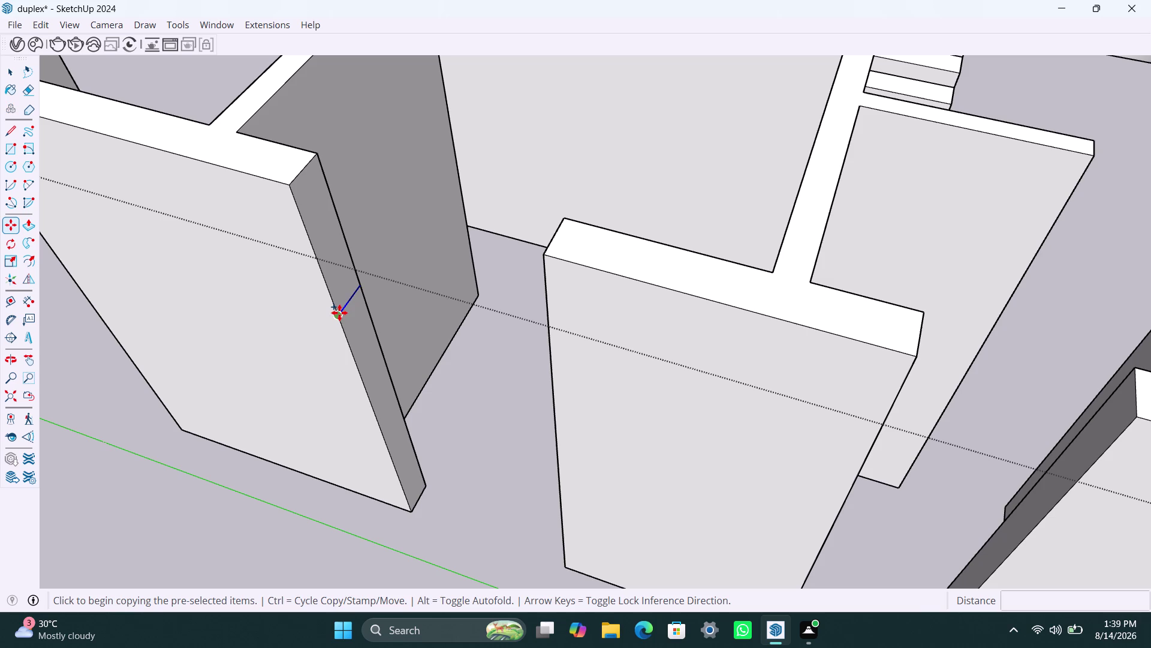
click(339, 313)
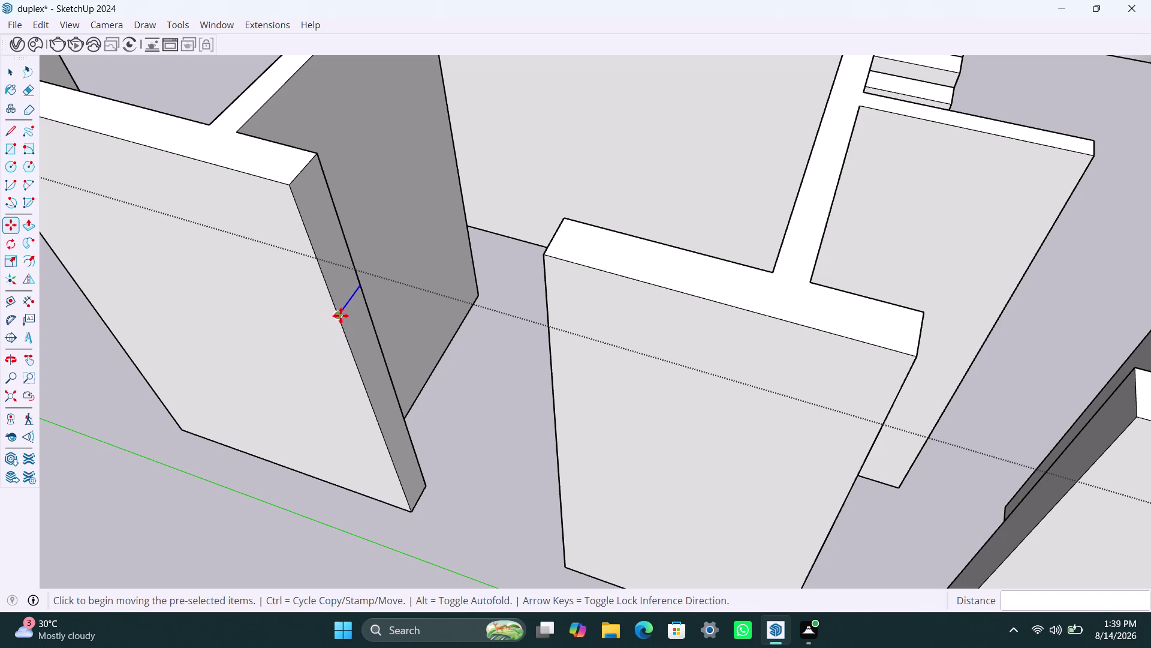
key(m)
click(340, 315)
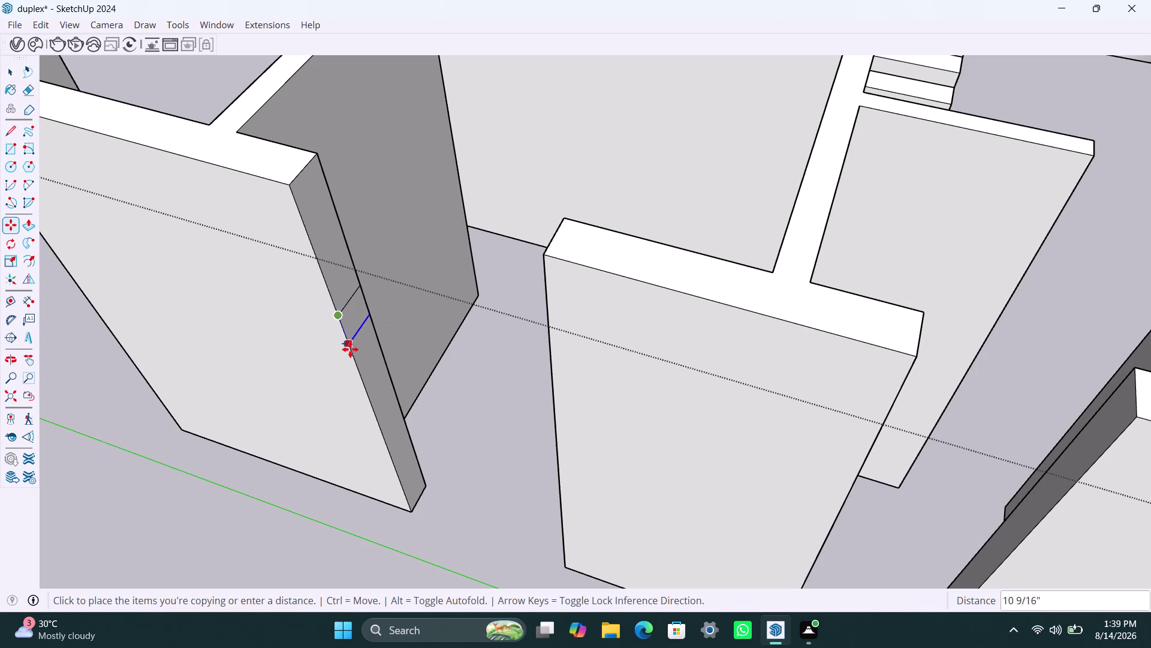
text(4')
key(Return)
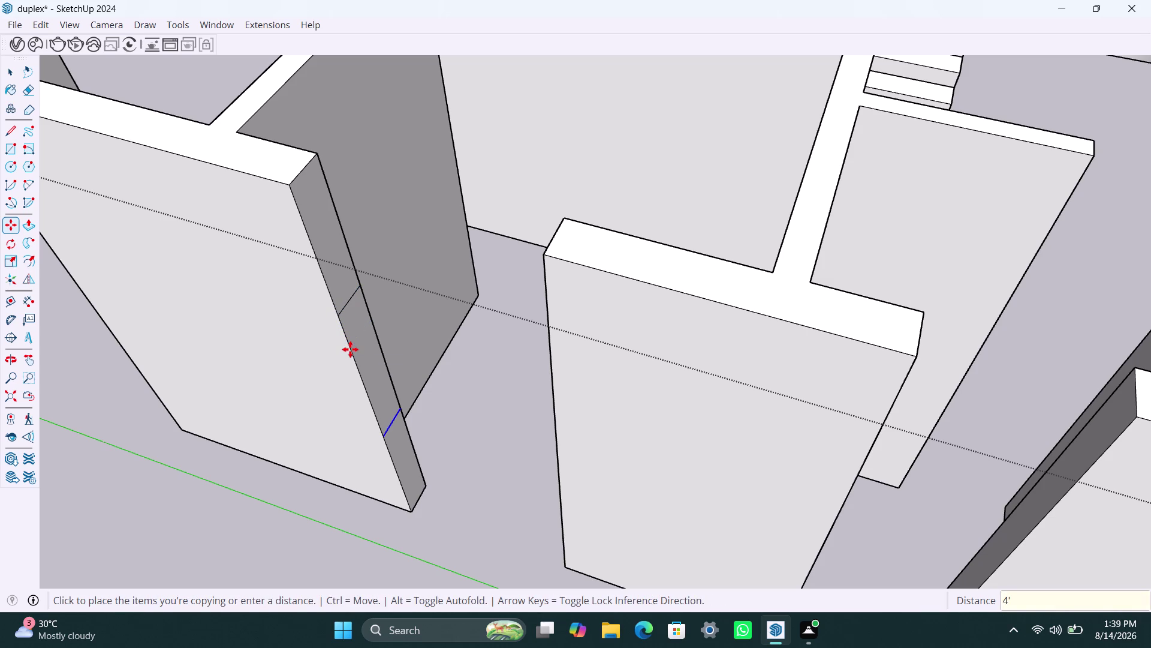
Push/pull the upper strip to the opposite wall and repeat it on the lower strip.
key(space)
click(306, 238)
click(320, 242)
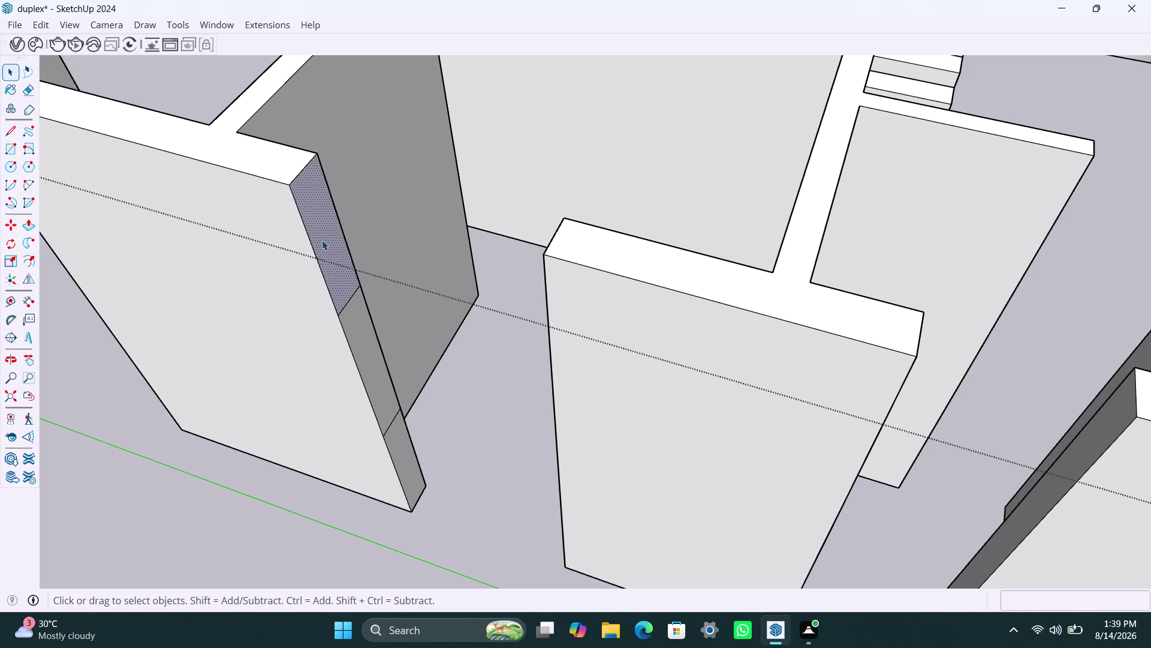
key(p)
click(322, 240)
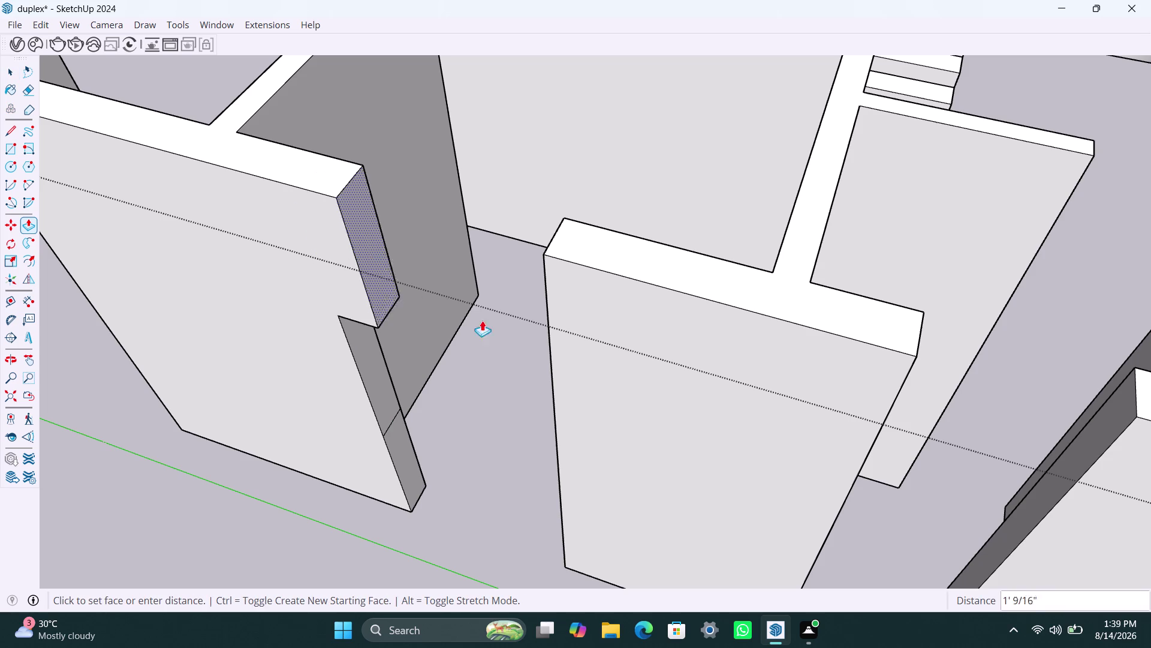
click(547, 342)
double_click(408, 457)
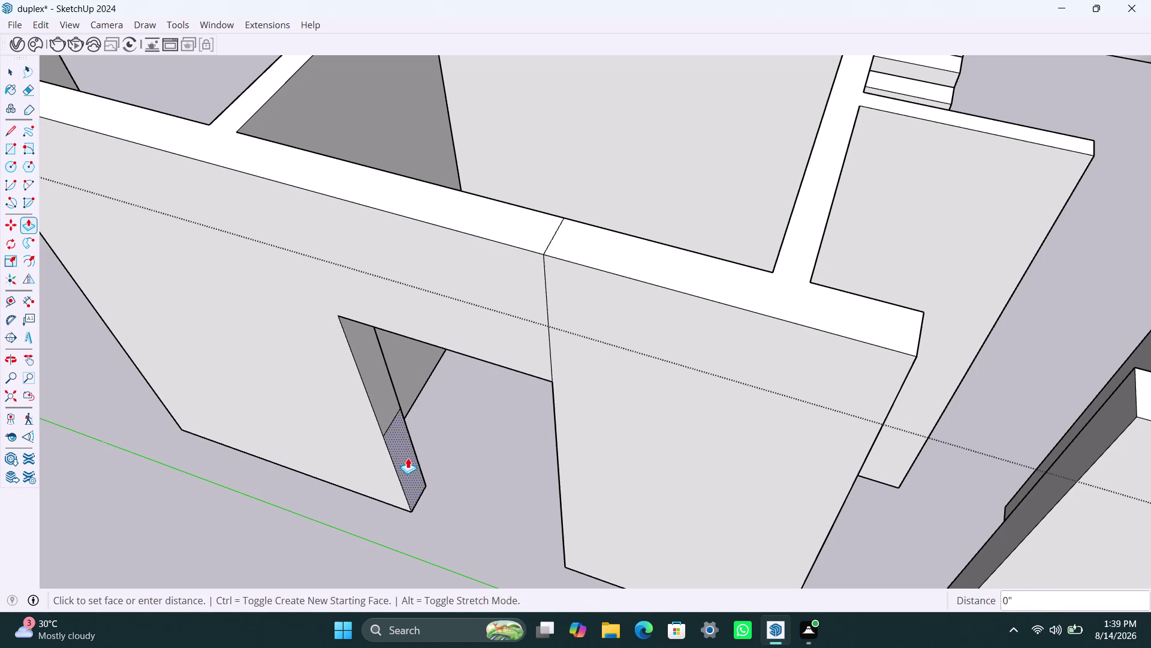
scroll(down, 3)
Orbit toward the left wall end and delete the selected geometry.
middle_drag(615, 459, 540, 431)
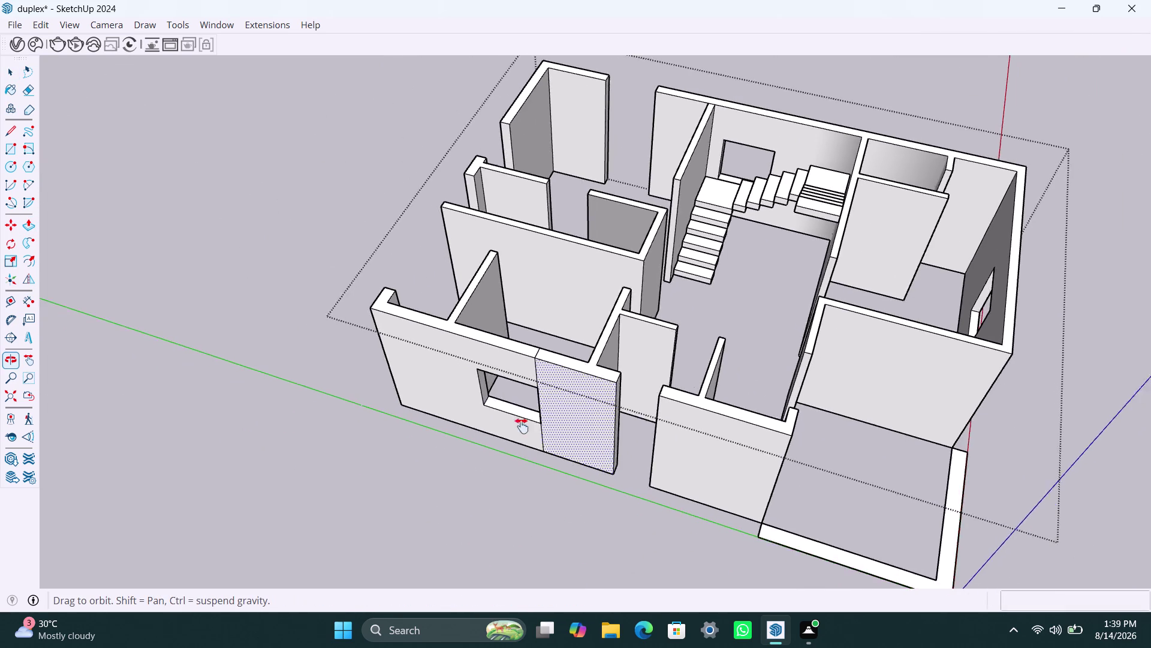
middle_drag(540, 431, 386, 411)
scroll(up, 3)
middle_drag(590, 433, 434, 457)
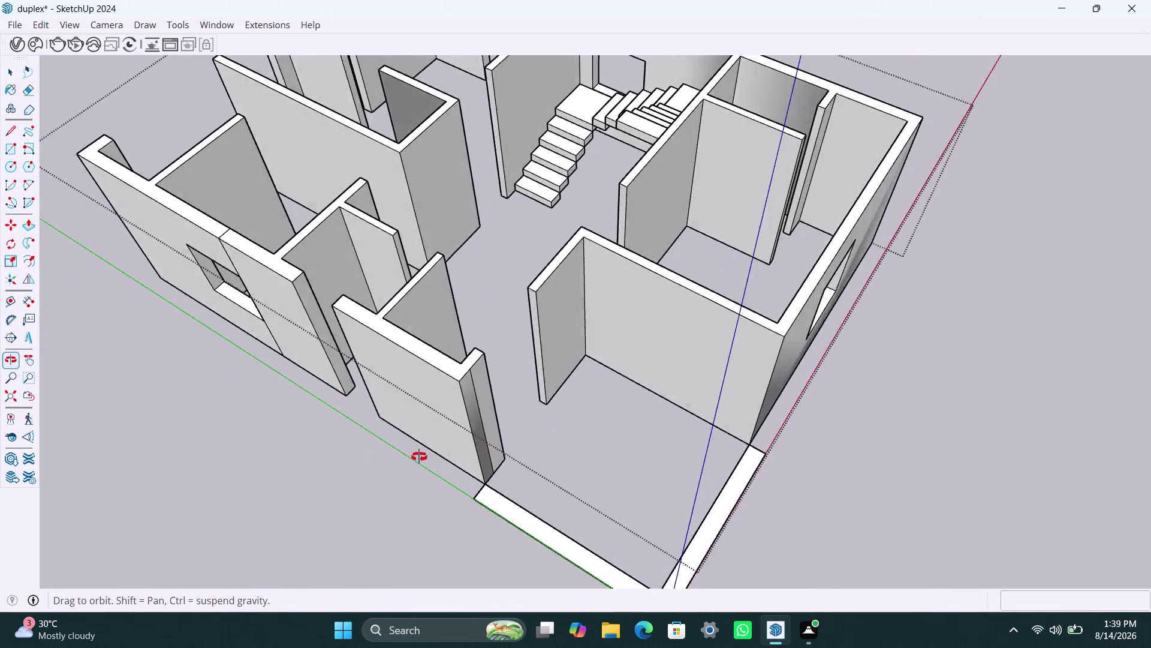
middle_drag(434, 457, 308, 457)
scroll(up, 3)
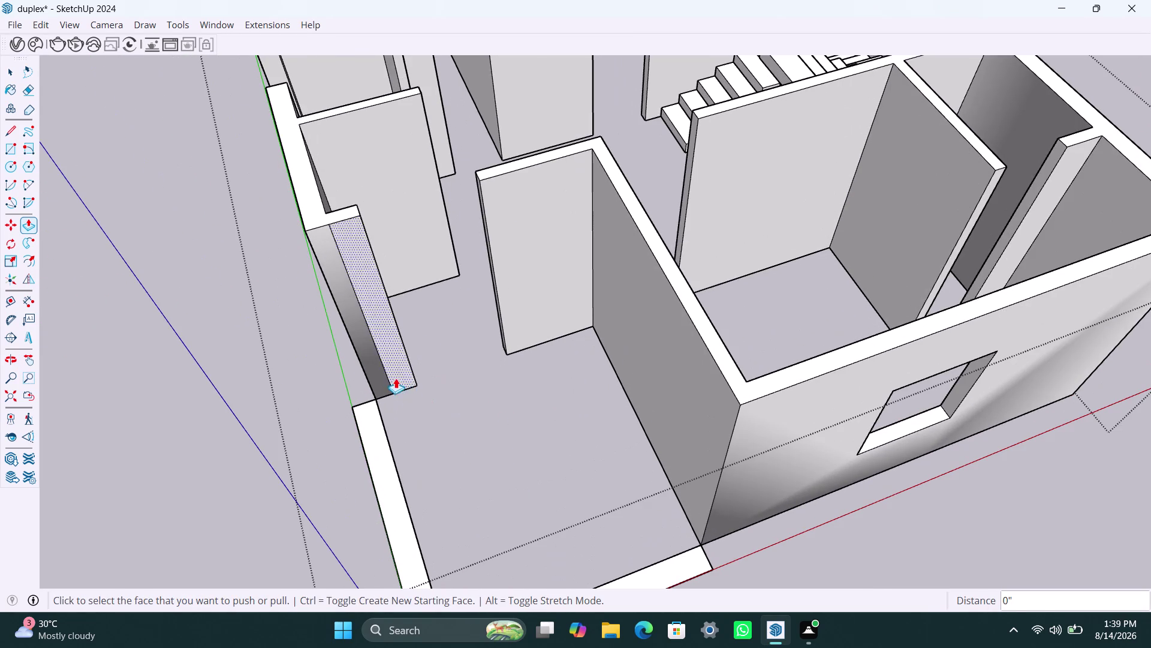
key(space)
scroll(up, 3)
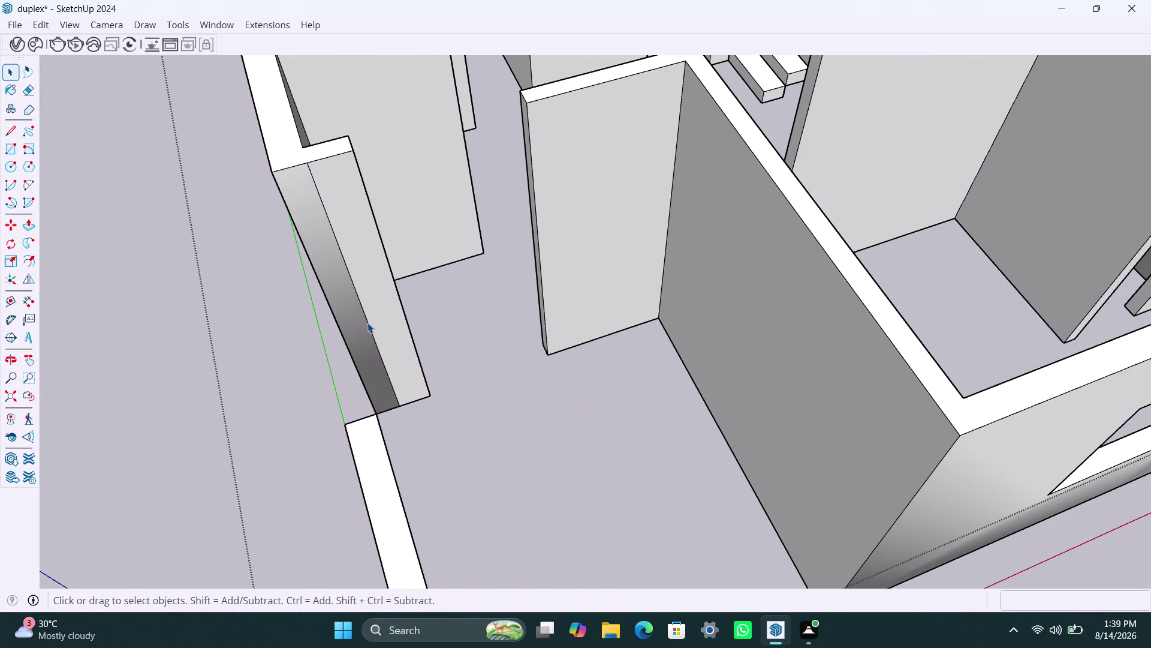
click(367, 322)
key(Delete)
scroll(down, 3)
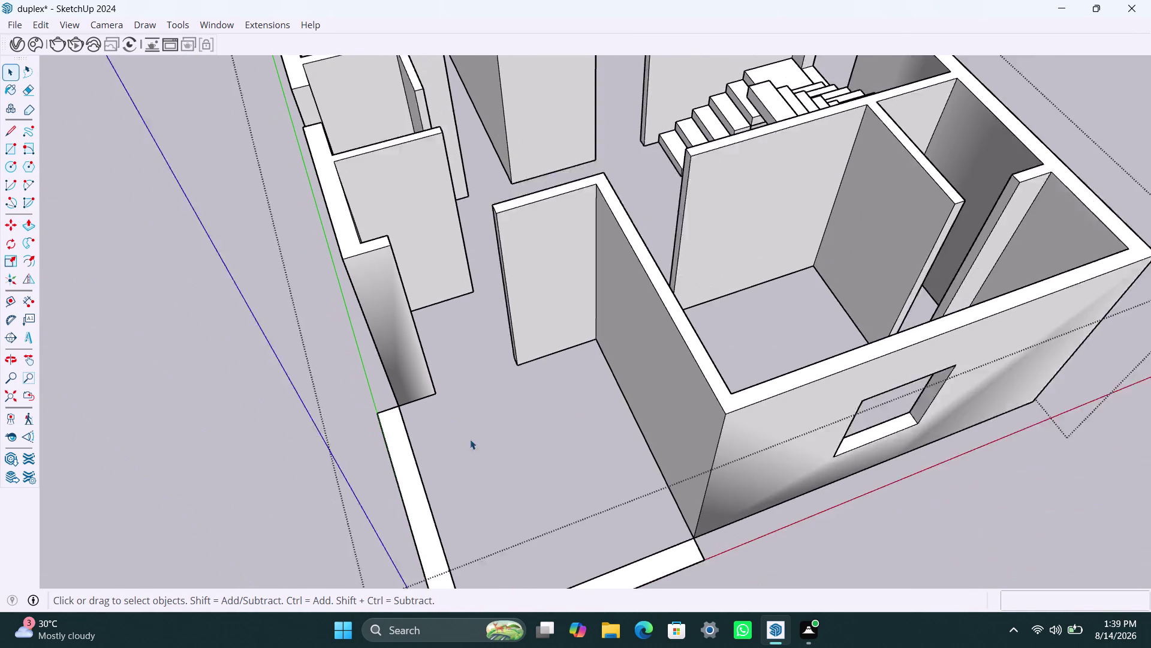
Copy the narrow wall end's top edge 3' down.
middle_drag(478, 431, 328, 247)
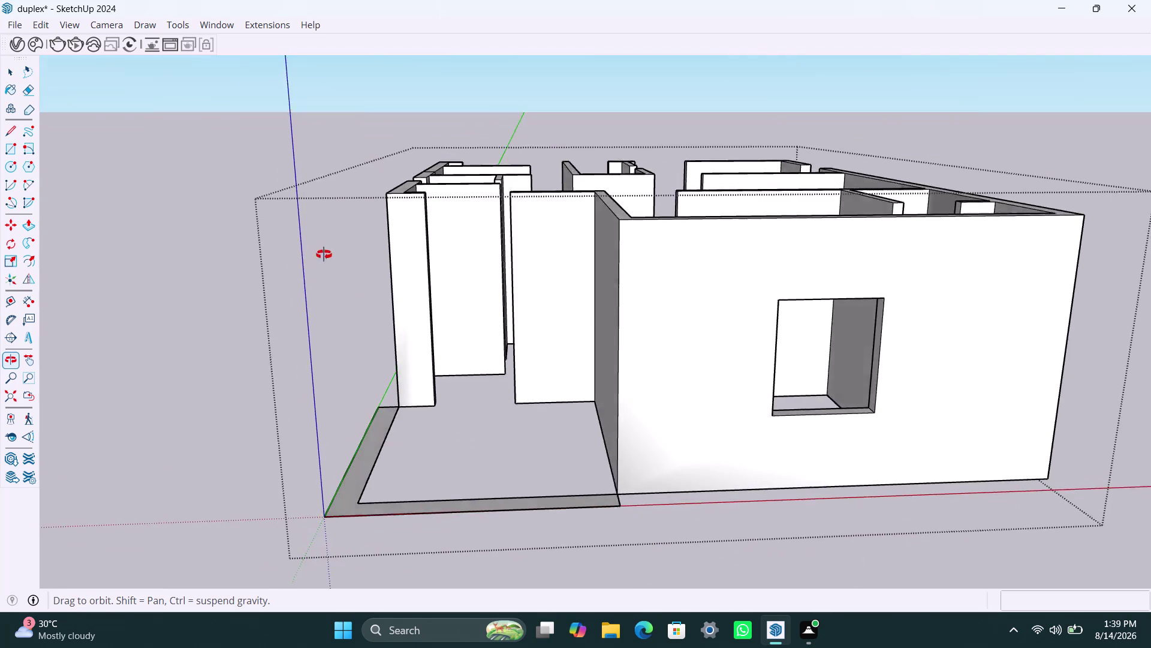
middle_drag(328, 247, 281, 408)
scroll(up, 3)
middle_drag(459, 346, 392, 355)
scroll(up, 3)
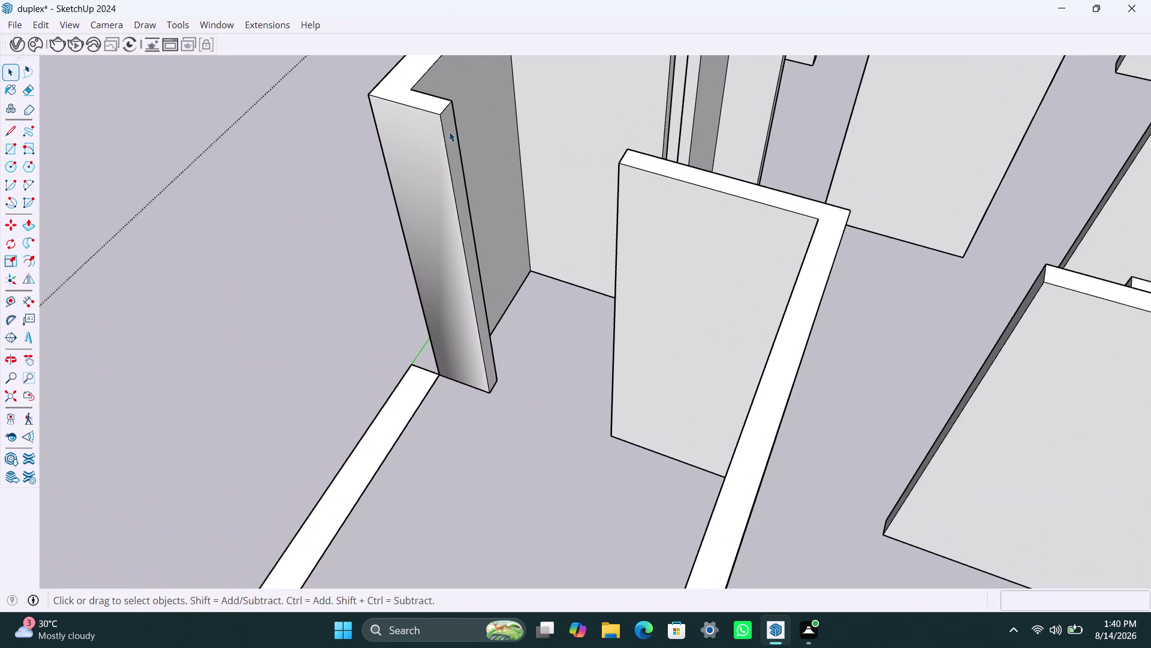
click(442, 114)
click(448, 108)
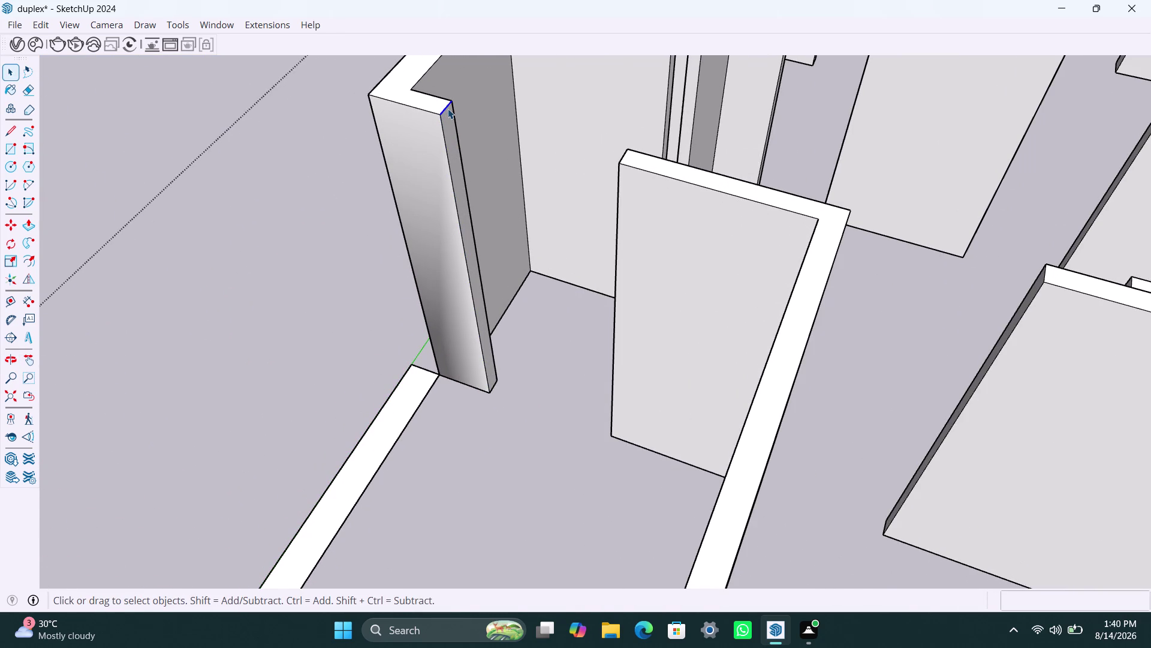
key(m)
click(439, 113)
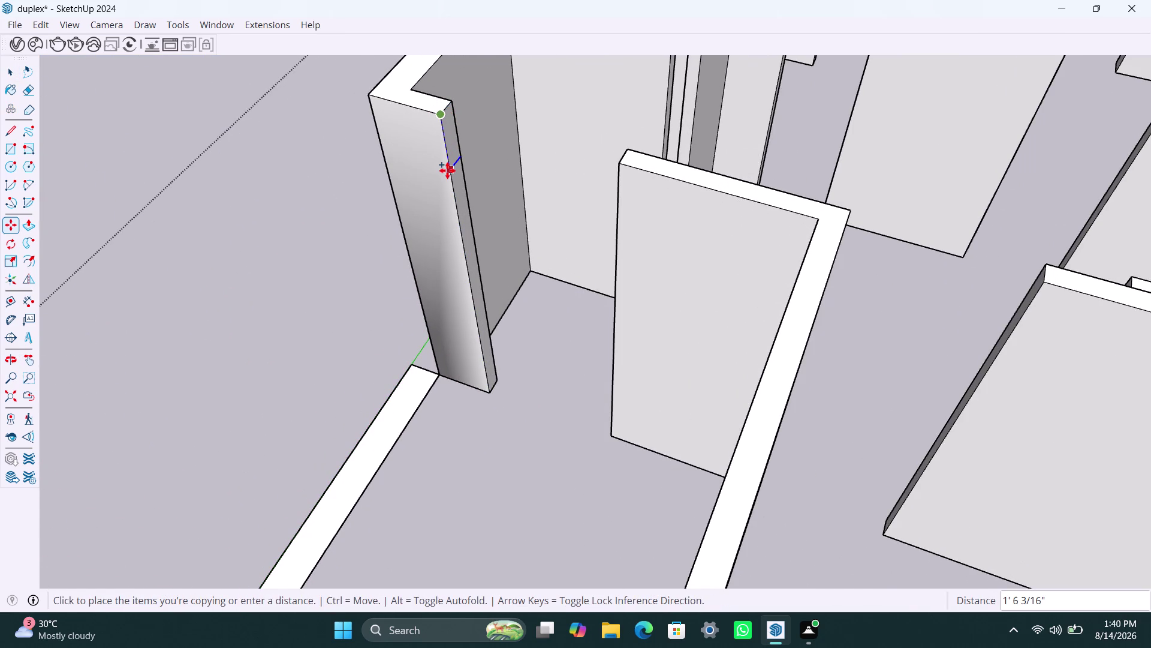
text(3')
key(Return)
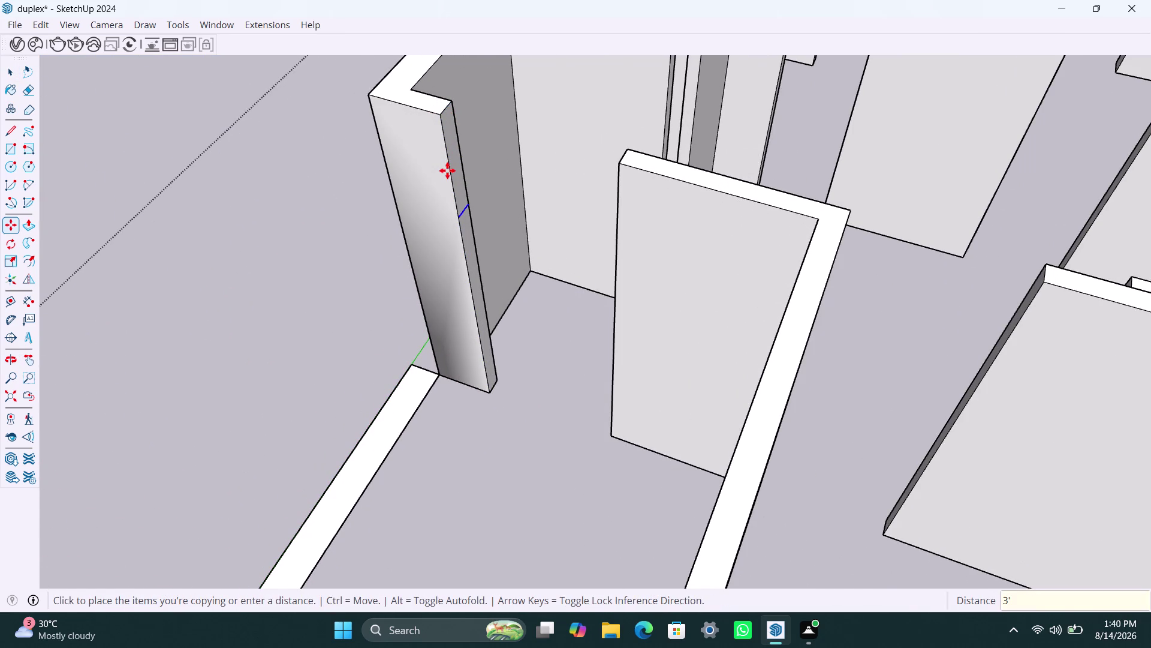
Copy that edge another 4' down and delete the lower section of the wall end.
key(m)
click(460, 215)
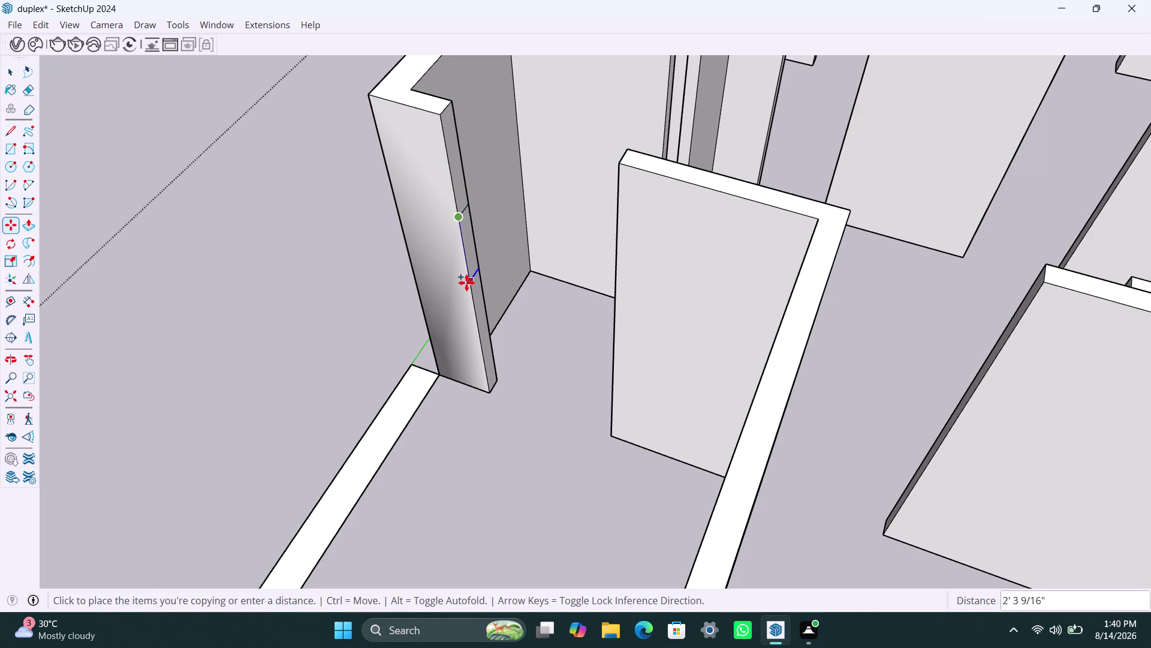
text(4')
key(Return)
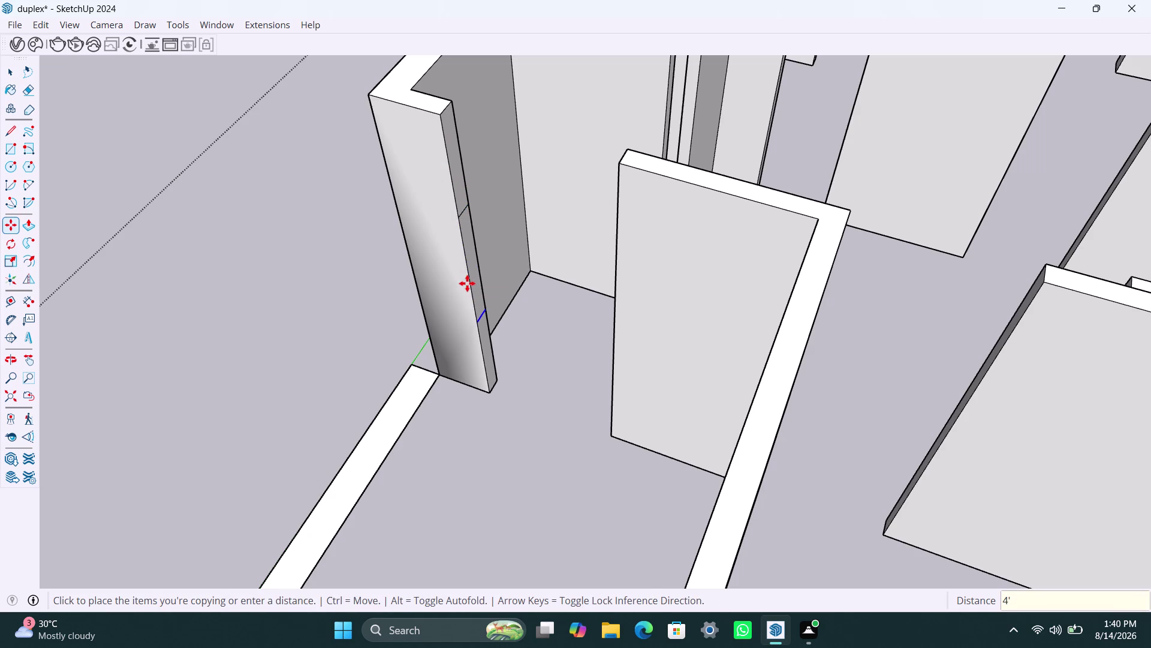
key(space)
click(481, 319)
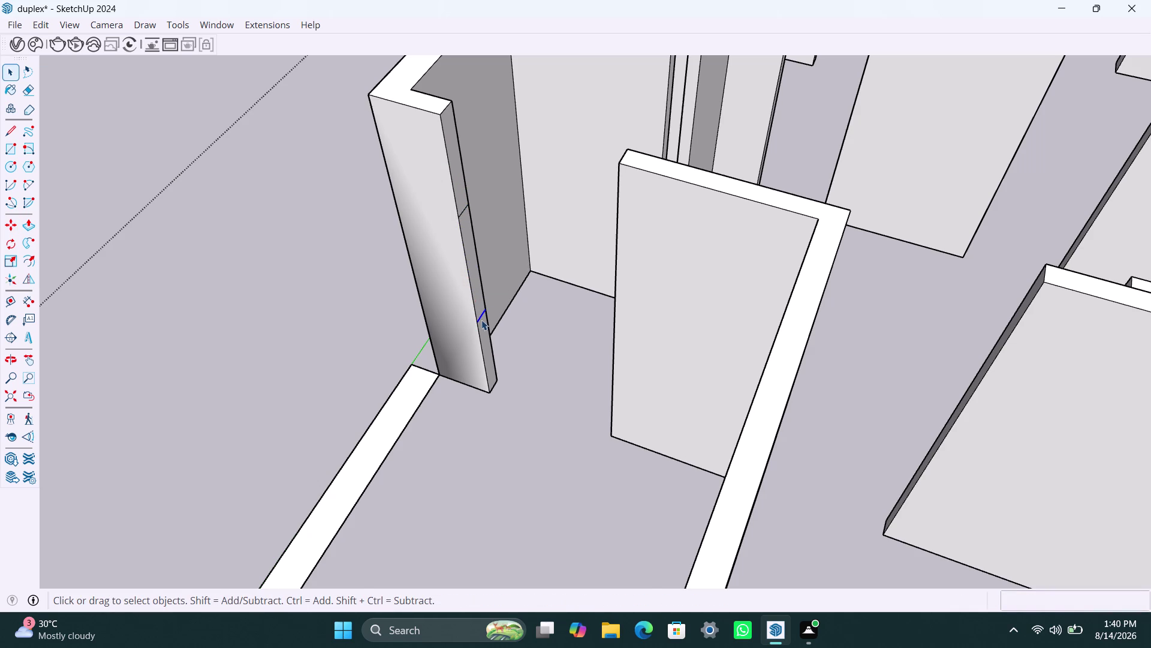
key(Delete)
Push/pull the middle strip to the facing wall, then undo the extrusion.
scroll(down, 3)
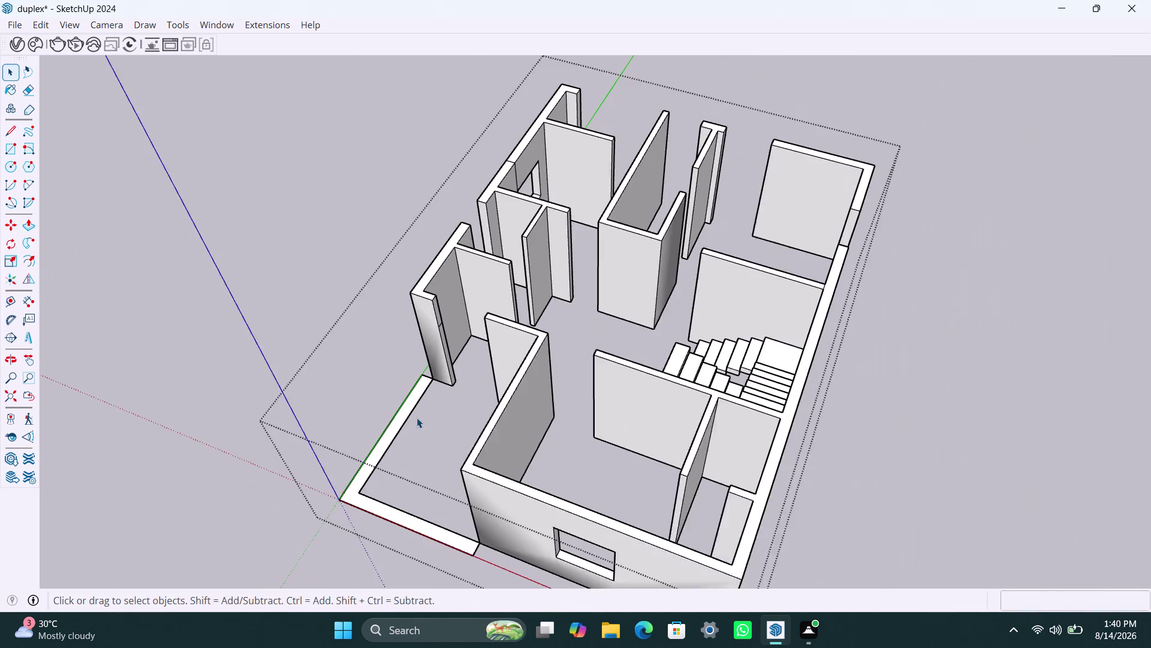
scroll(up, 3)
scroll(up, 3)
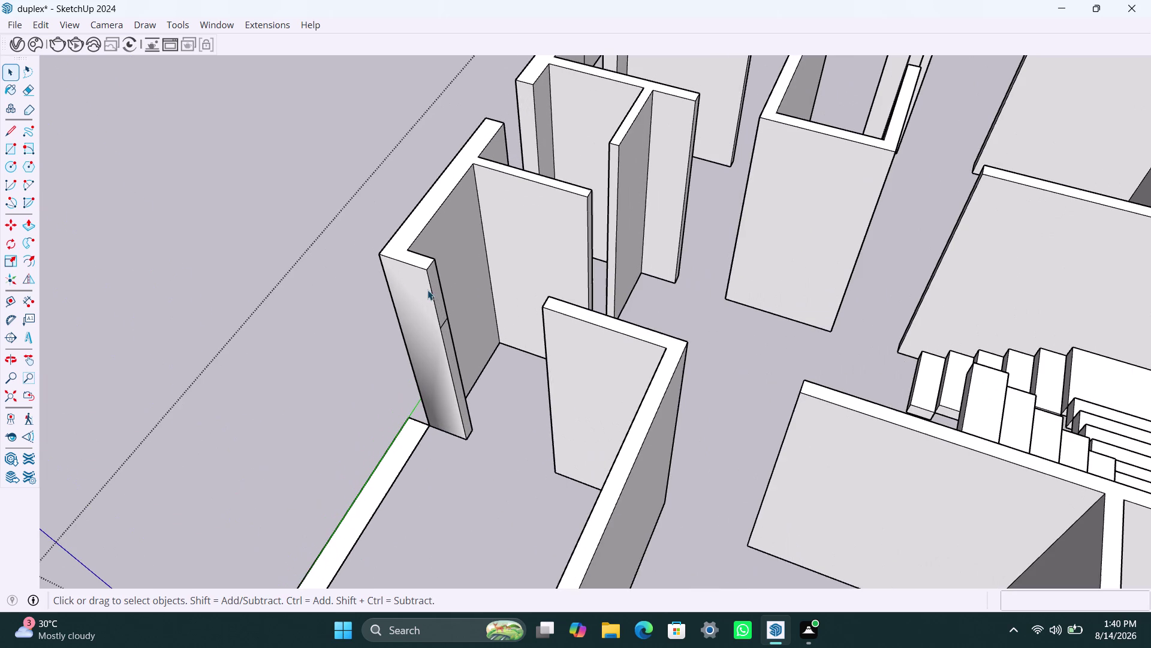
click(435, 288)
key(p)
click(439, 292)
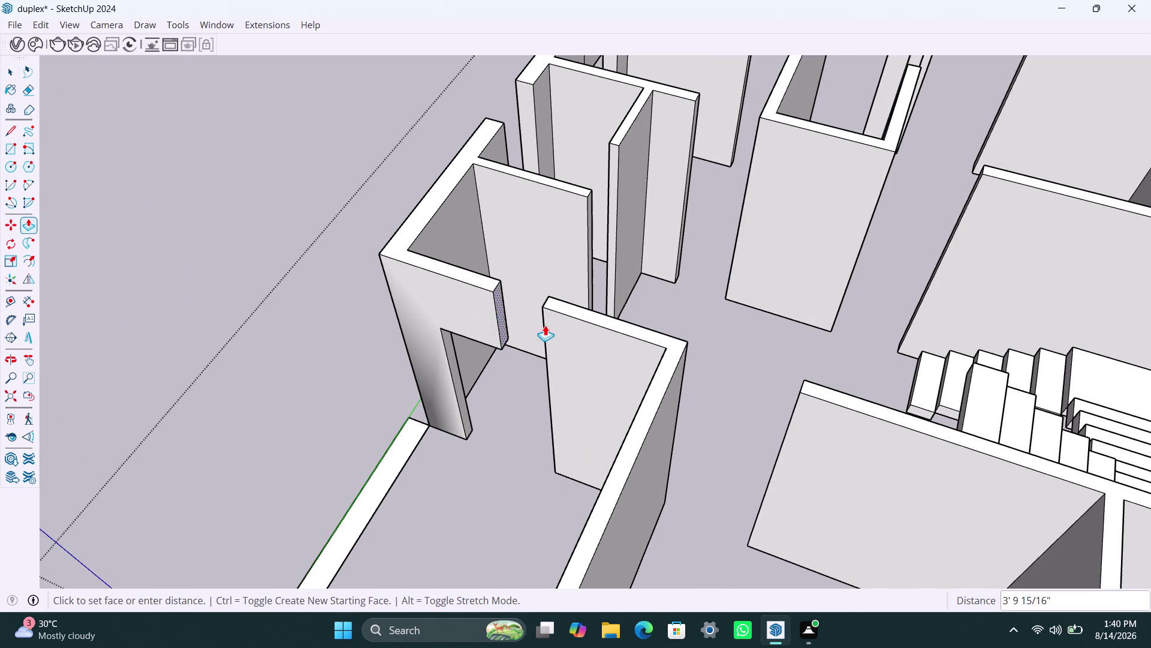
click(549, 349)
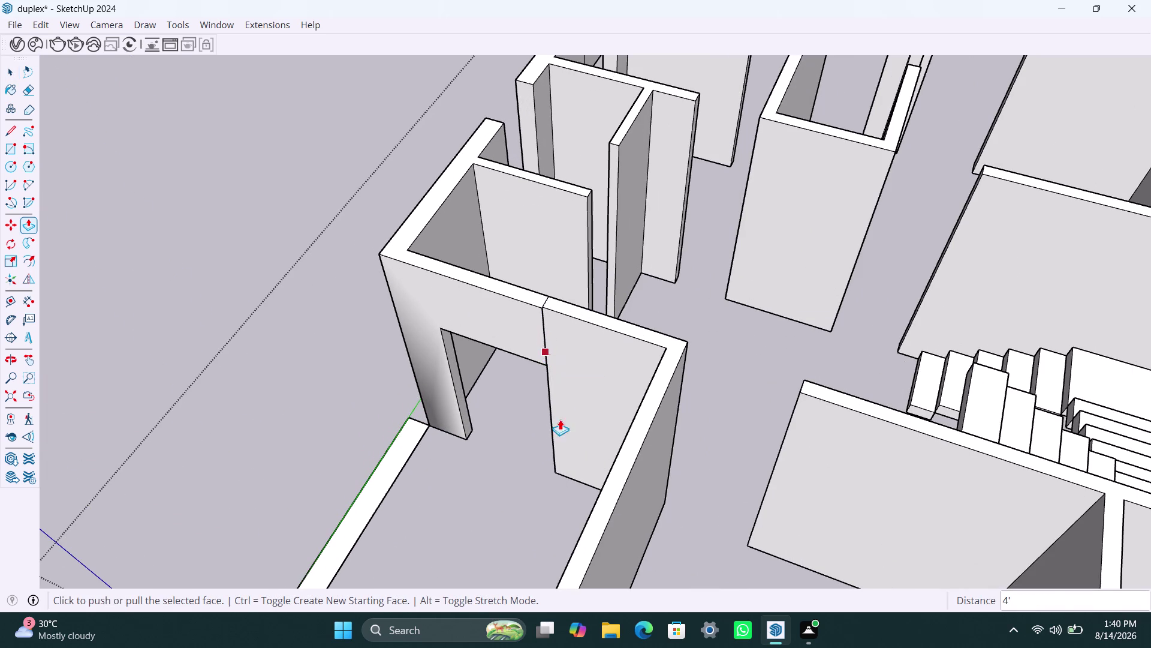
scroll(down, 3)
scroll(down, 3)
scroll(up, 3)
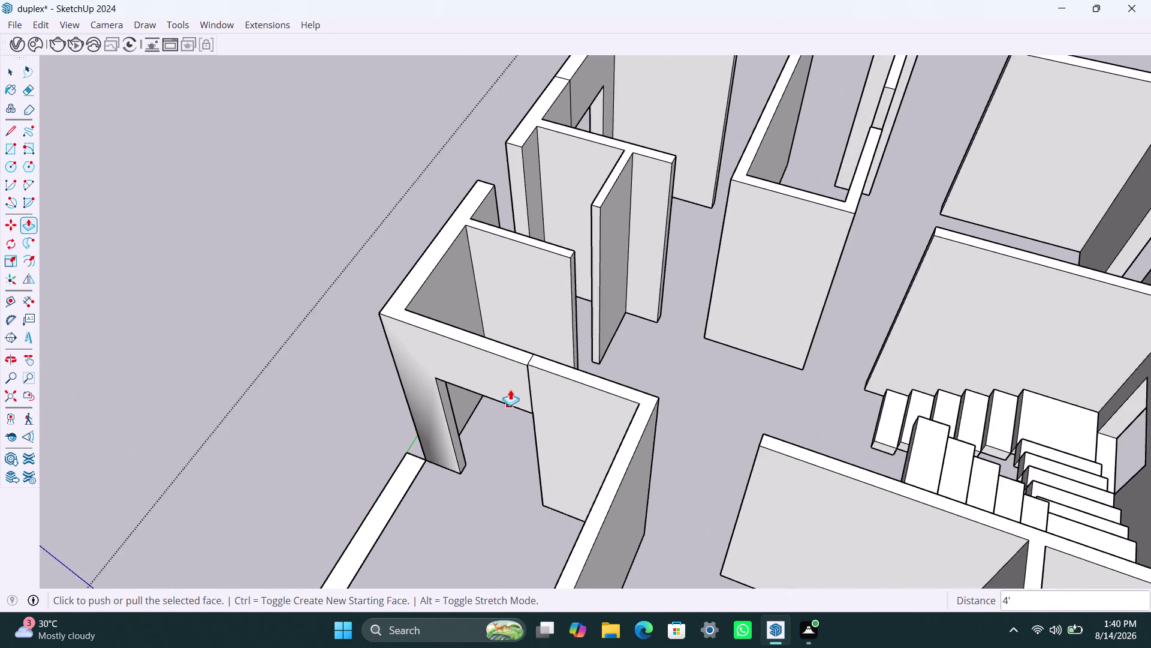
scroll(up, 3)
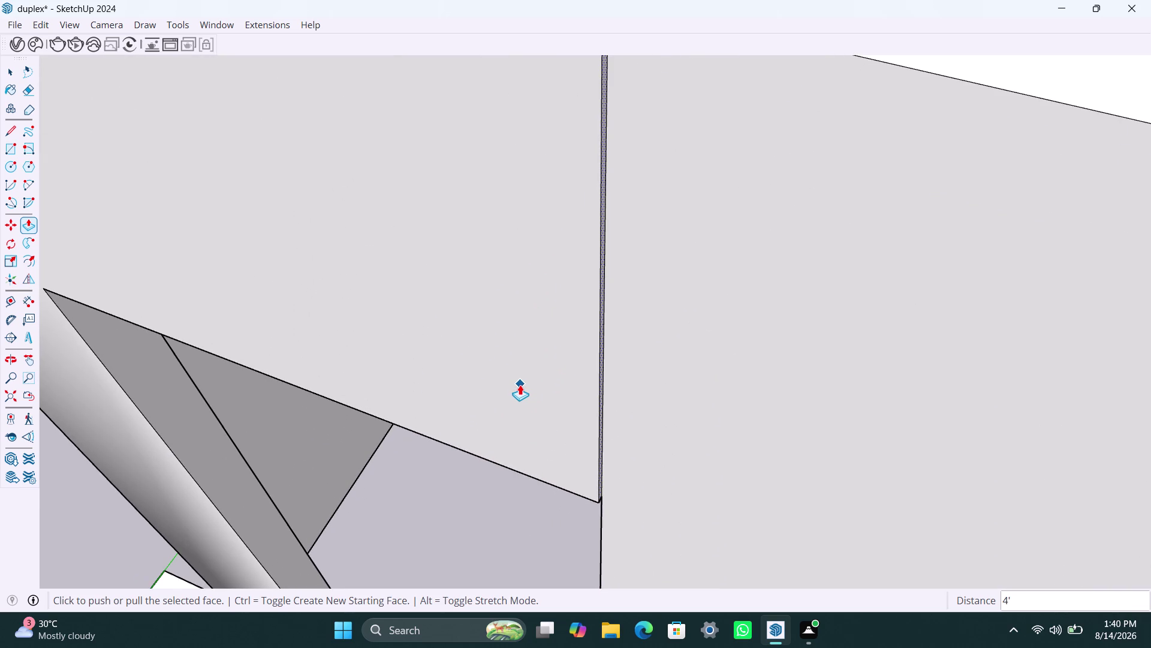
key(ctrl+z)
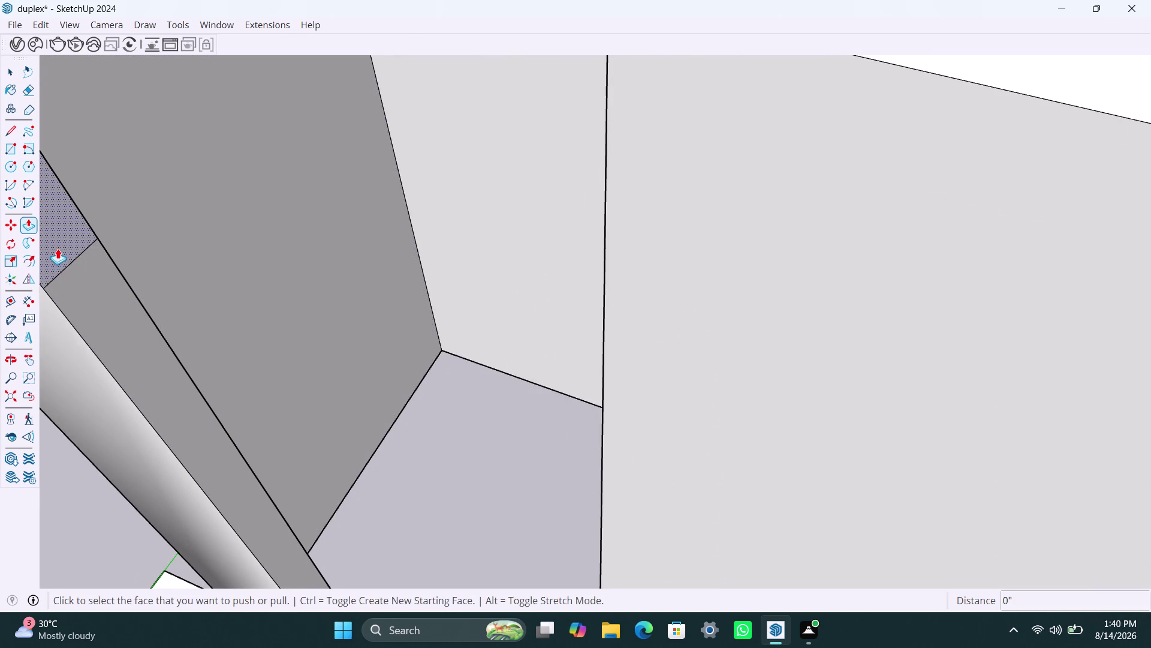
Push/pull the wall section beside the doorway up flush with the lintel.
click(57, 248)
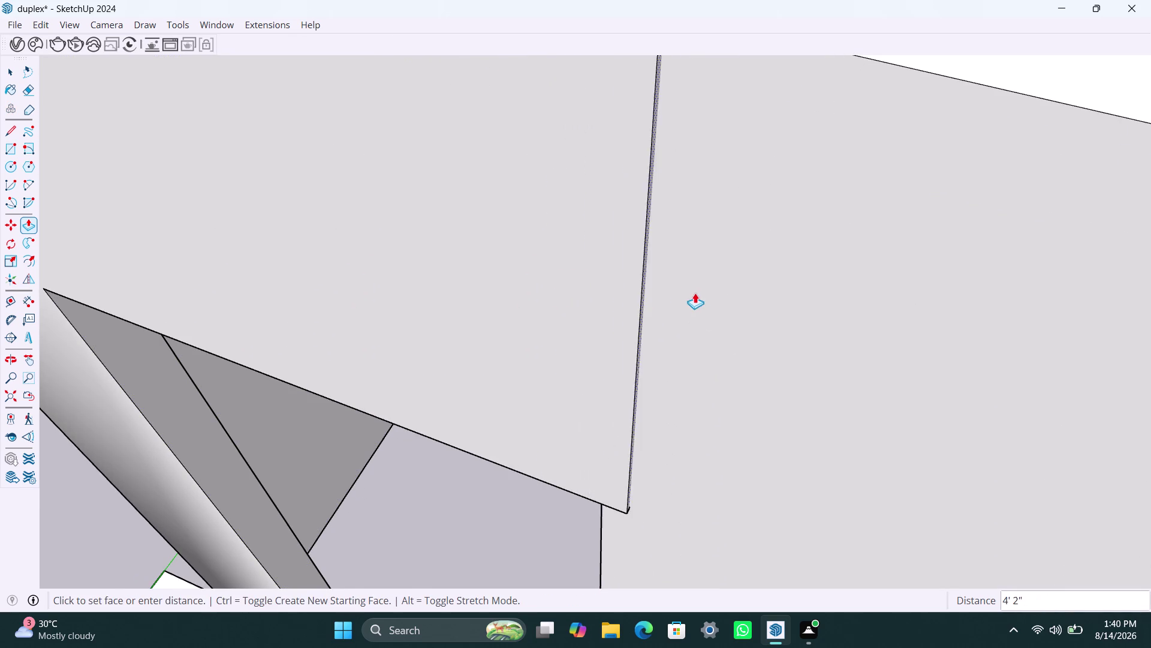
scroll(down, 3)
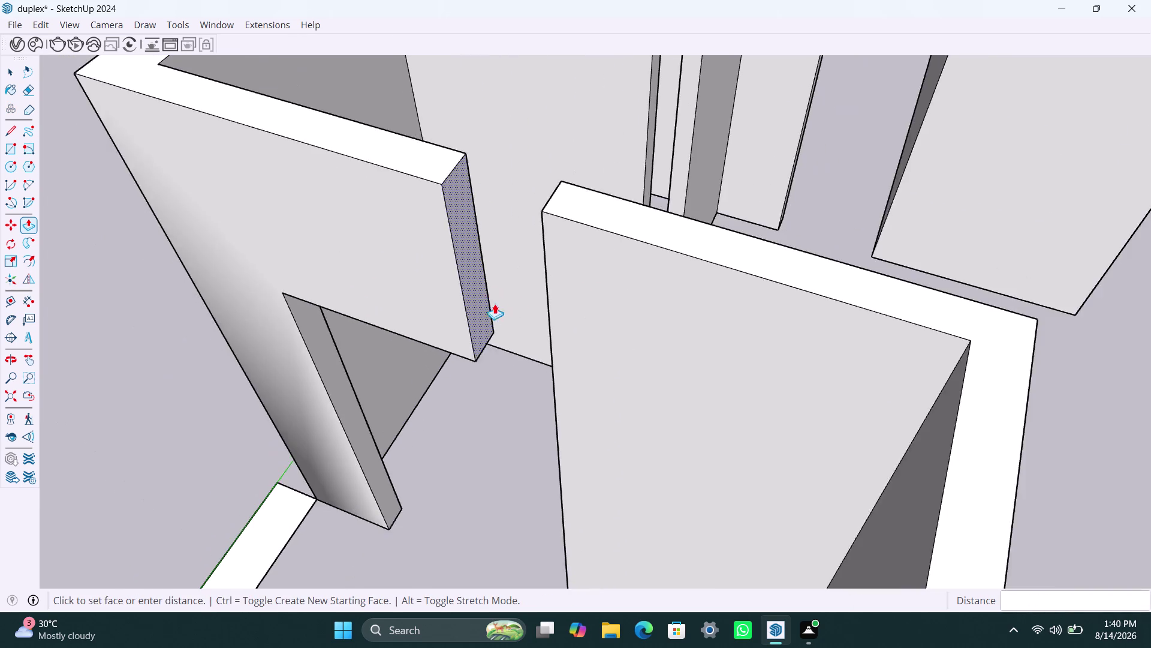
scroll(down, 3)
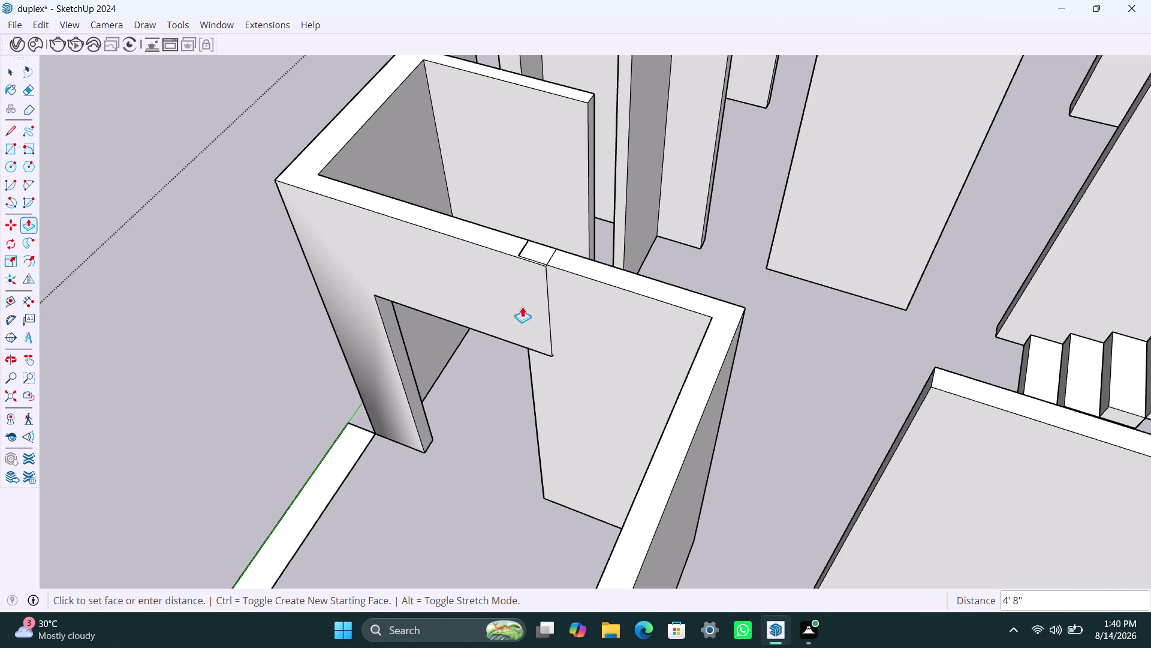
click(529, 249)
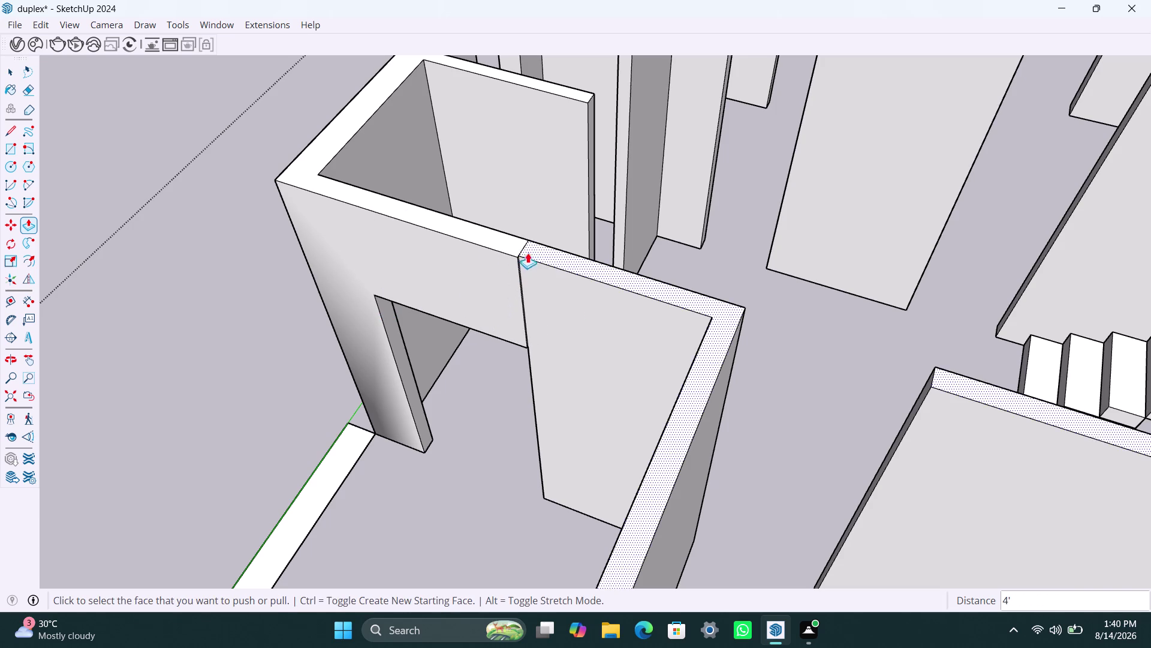
click(575, 284)
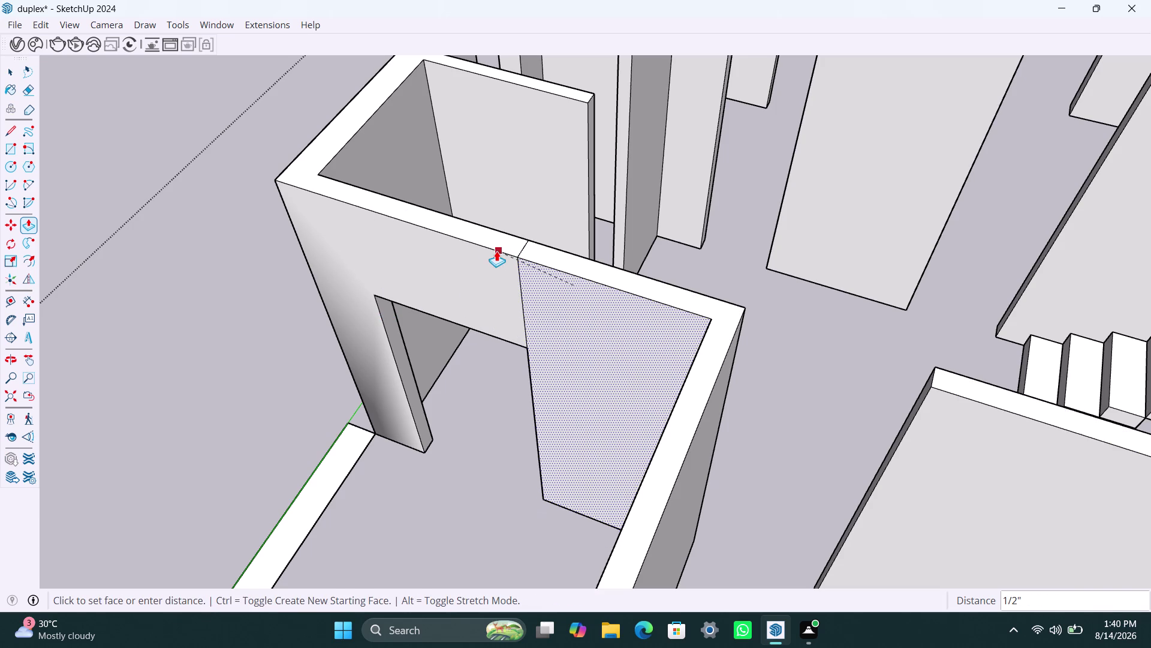
click(496, 250)
key(space)
scroll(down, 3)
scroll(down, 3)
key(space)
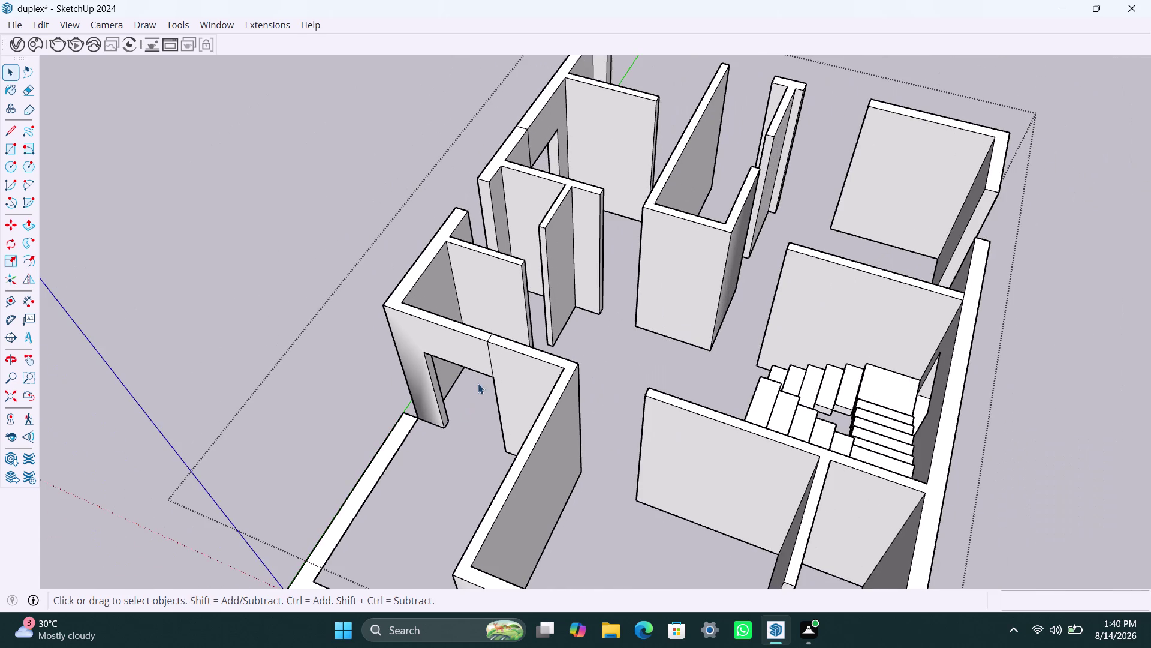
scroll(down, 3)
middle_drag(570, 512, 401, 400)
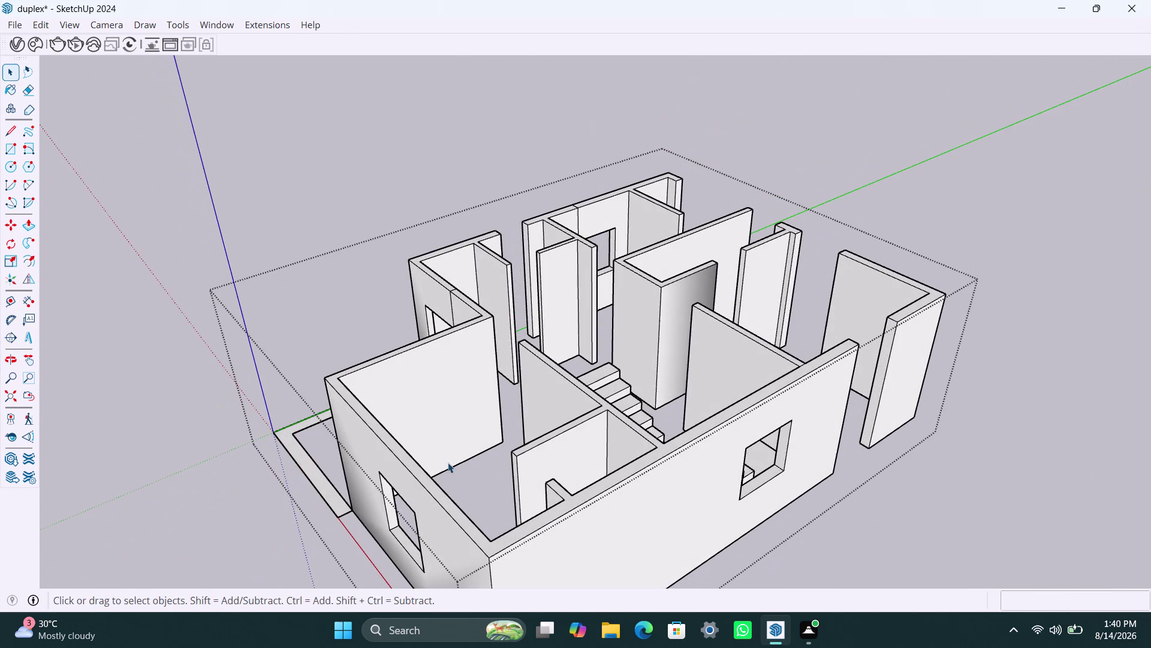
scroll(up, 3)
middle_drag(499, 511, 697, 545)
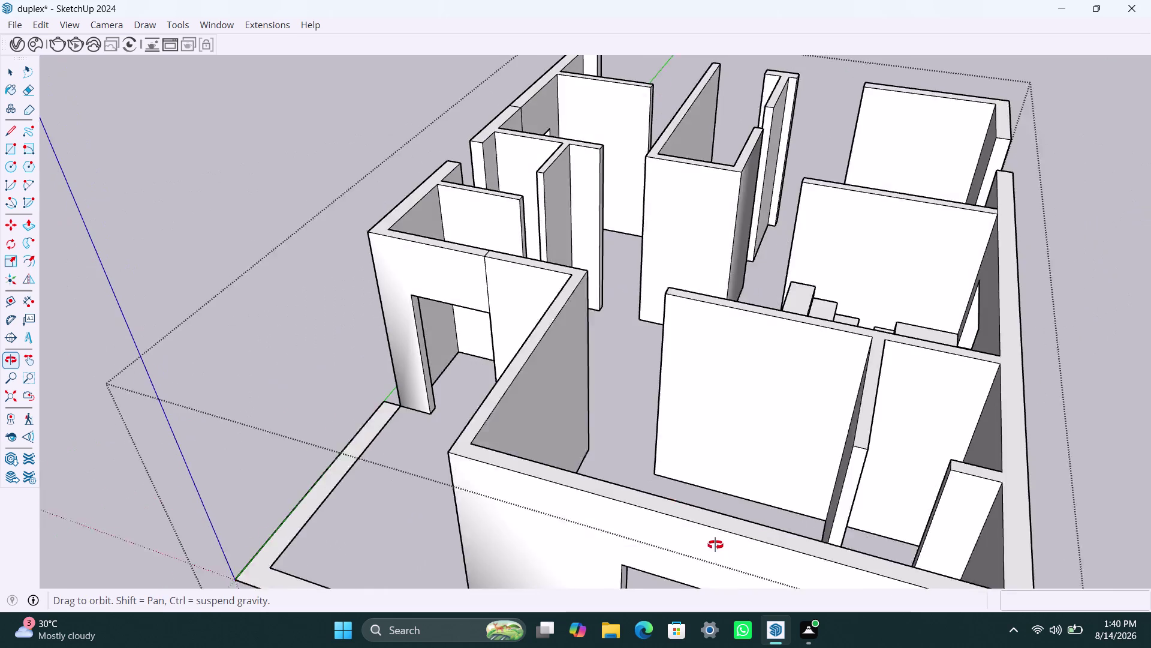
middle_drag(698, 544, 716, 544)
scroll(down, 3)
scroll(down, 3)
middle_drag(432, 337, 457, 377)
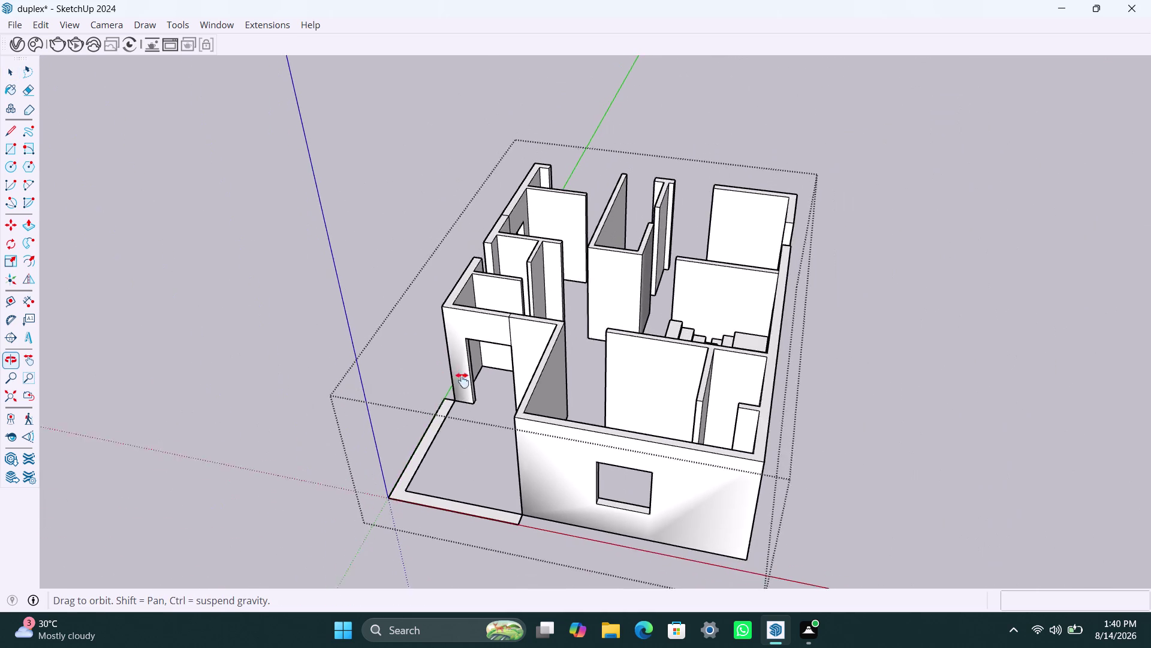
middle_drag(456, 377, 458, 359)
scroll(up, 3)
middle_drag(416, 404, 475, 425)
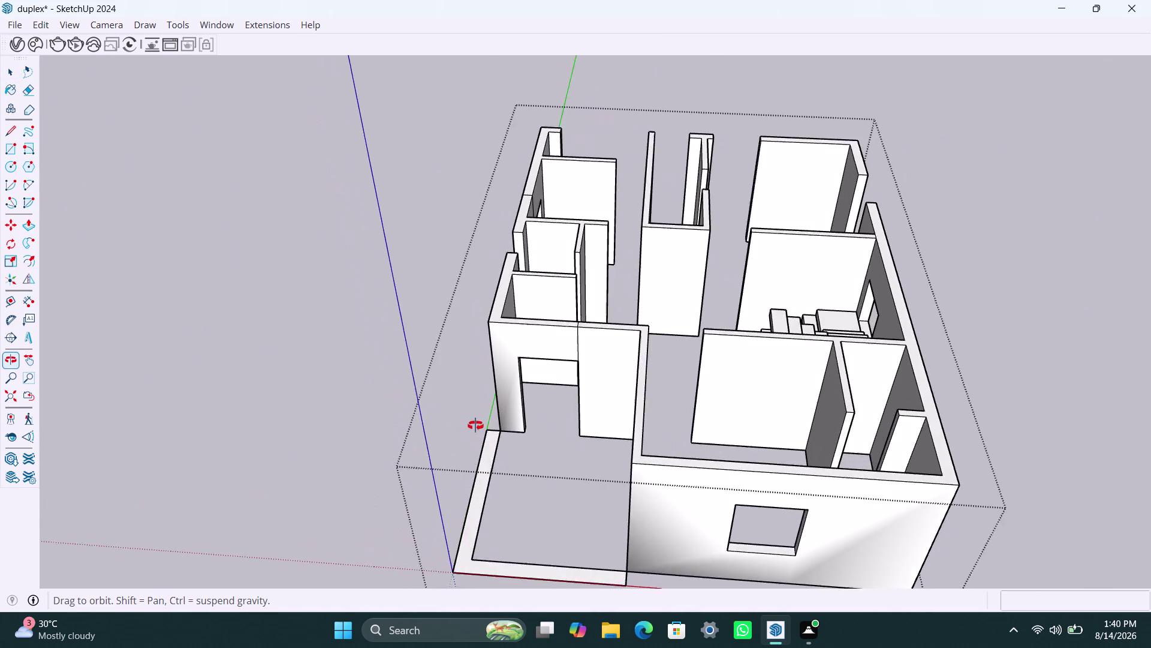
middle_drag(475, 425, 471, 590)
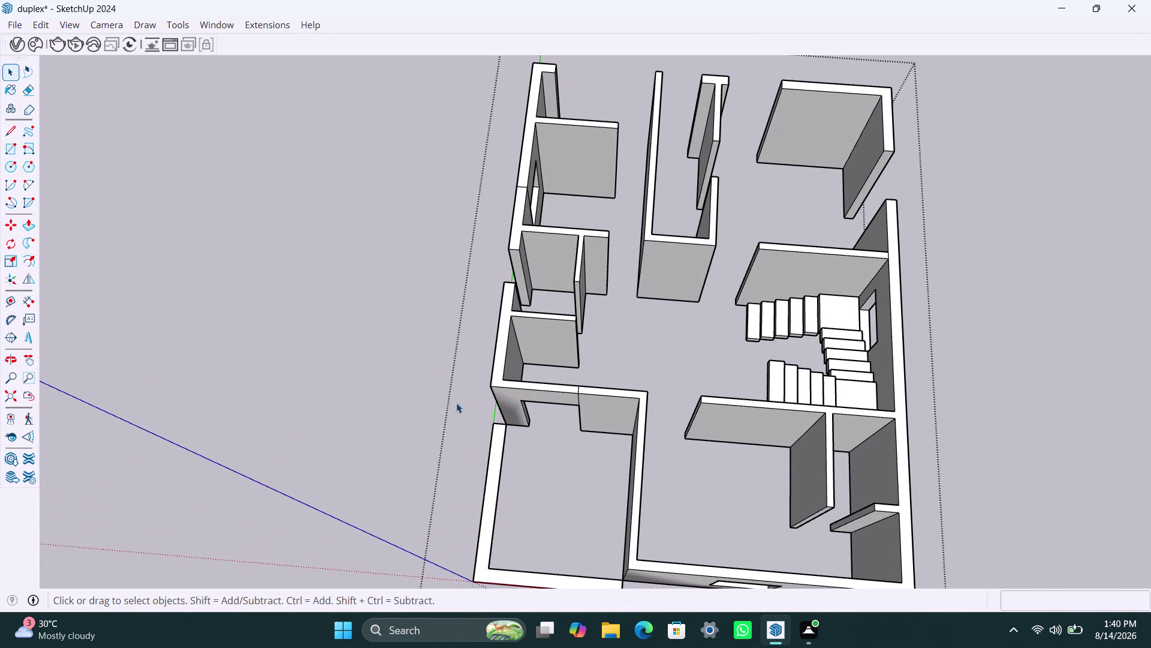
middle_drag(453, 404, 106, 367)
scroll(down, 3)
middle_drag(514, 491, 352, 476)
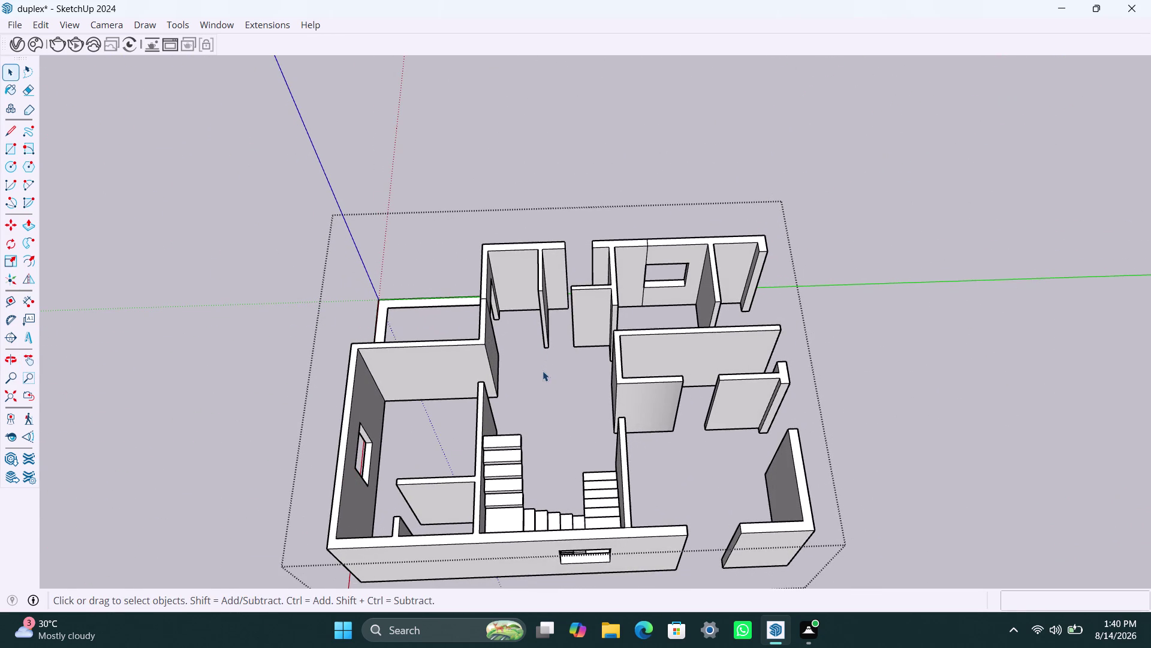
scroll(down, 3)
middle_drag(542, 373, 399, 391)
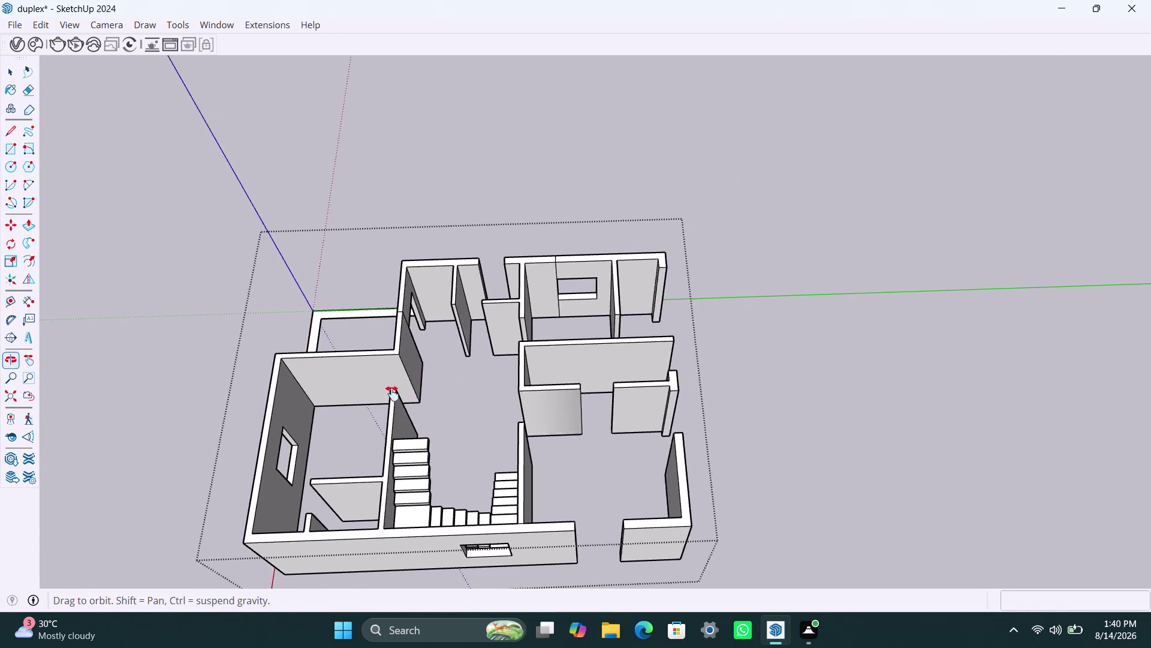
middle_drag(399, 391, 389, 394)
scroll(down, 3)
middle_drag(515, 413, 63, 475)
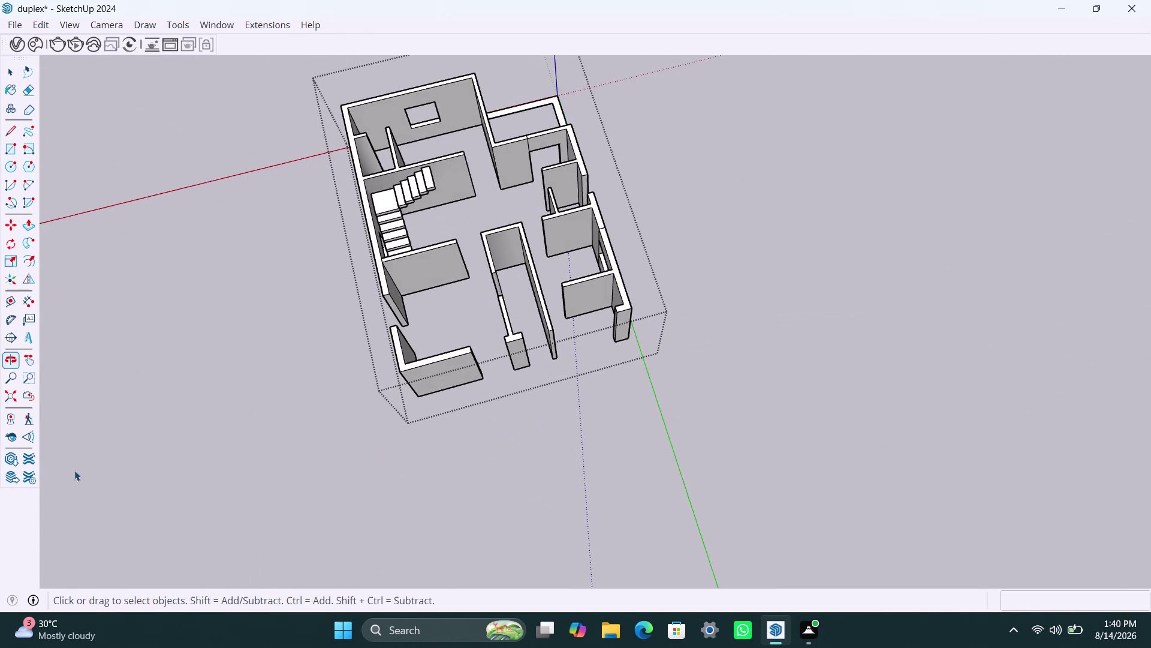
scroll(up, 3)
middle_drag(621, 346, 494, 329)
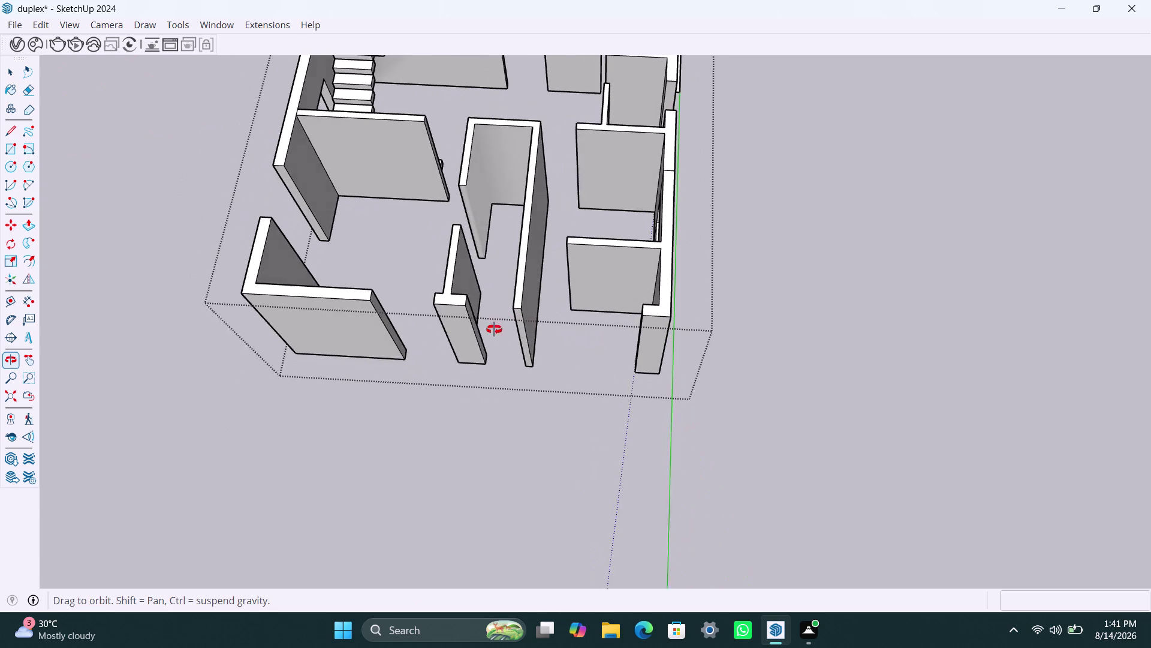
middle_drag(494, 329, 493, 329)
scroll(up, 3)
middle_drag(546, 318, 743, 321)
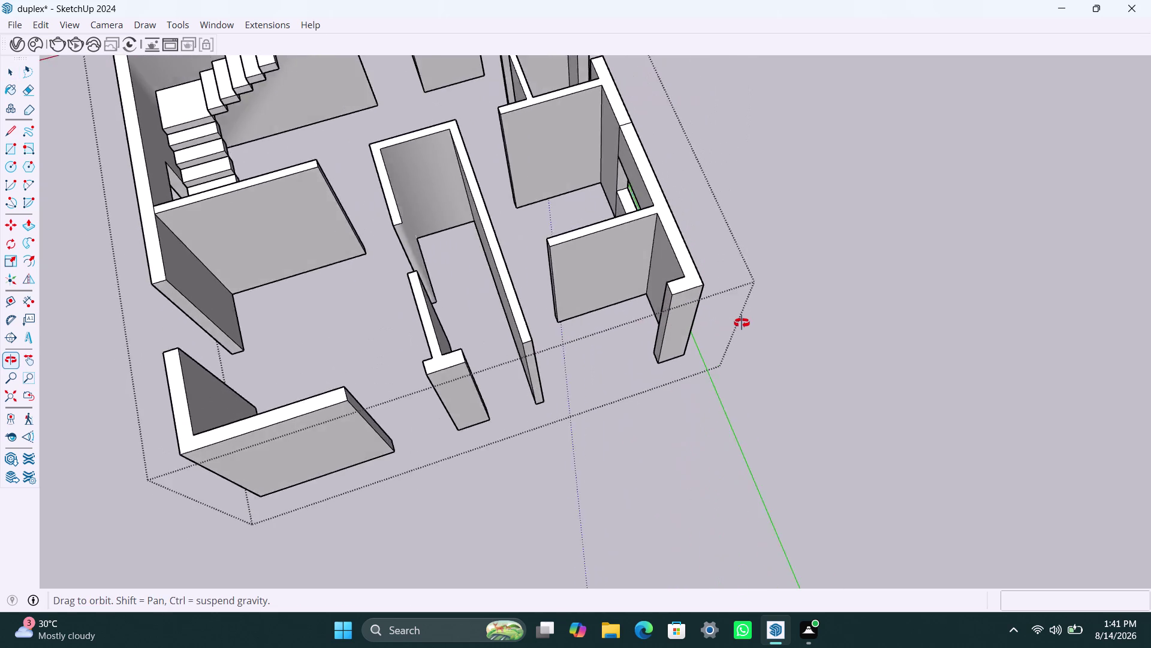
middle_drag(742, 322, 521, 358)
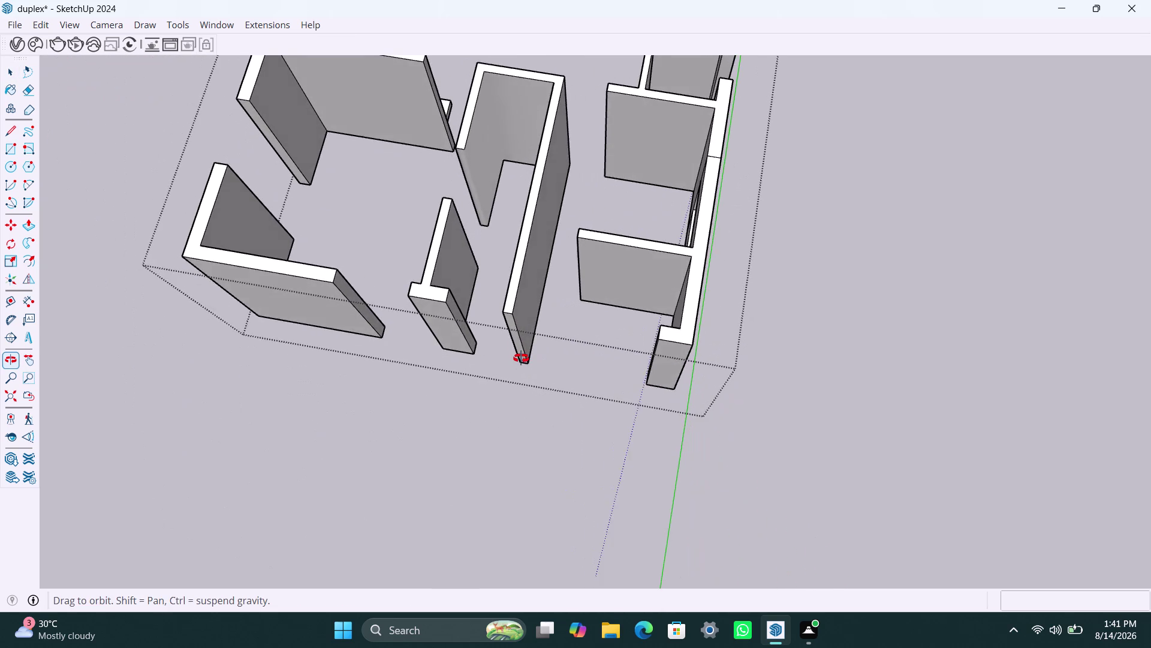
middle_drag(521, 358, 526, 358)
scroll(up, 3)
middle_drag(356, 302, 389, 231)
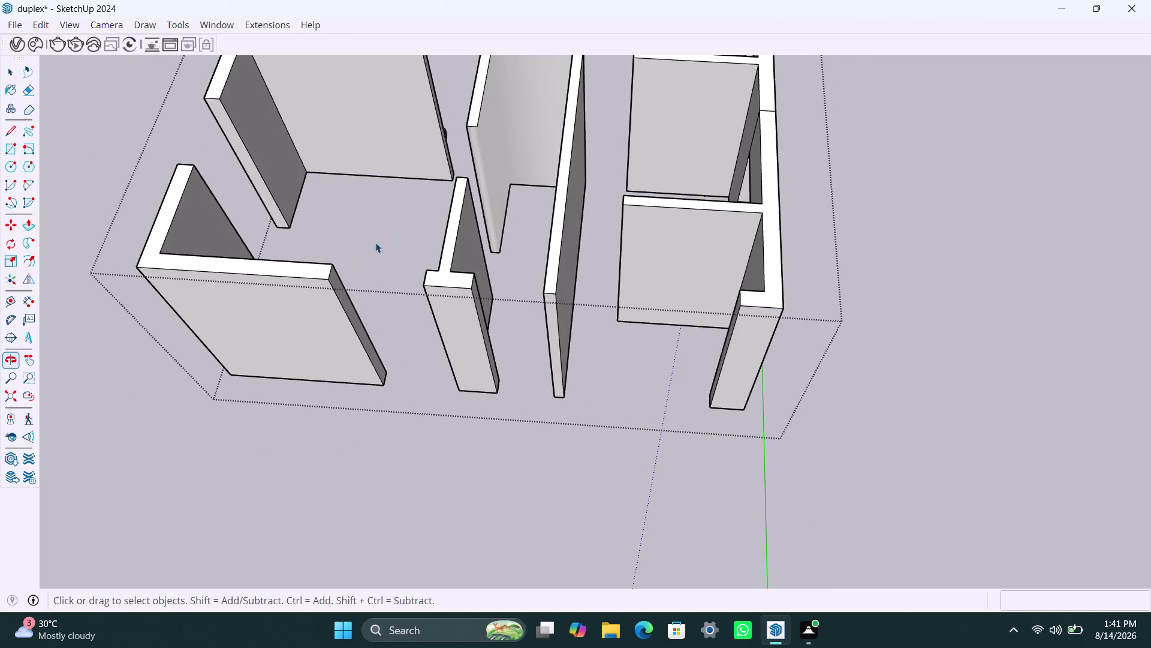
scroll(down, 3)
middle_drag(270, 323, 598, 294)
scroll(down, 3)
middle_drag(337, 467, 508, 417)
scroll(up, 3)
middle_drag(439, 533, 387, 472)
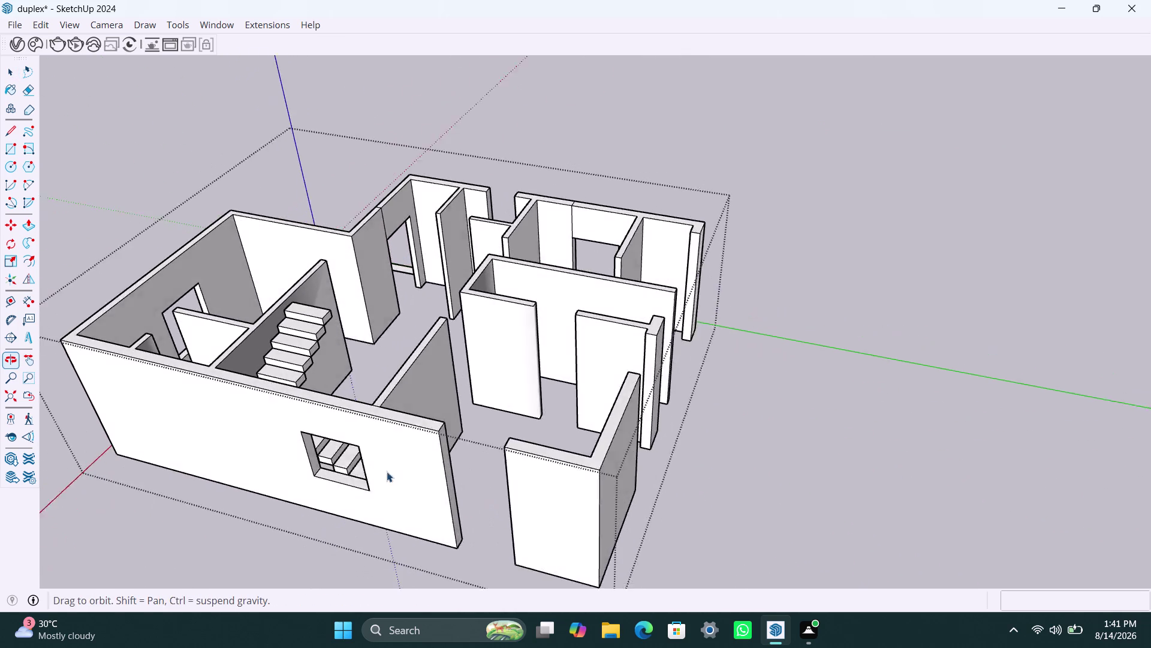
scroll(up, 3)
click(438, 404)
Copy the wall-end edge down 3' and 4' to mark the doorway and lintel lines.
click(432, 409)
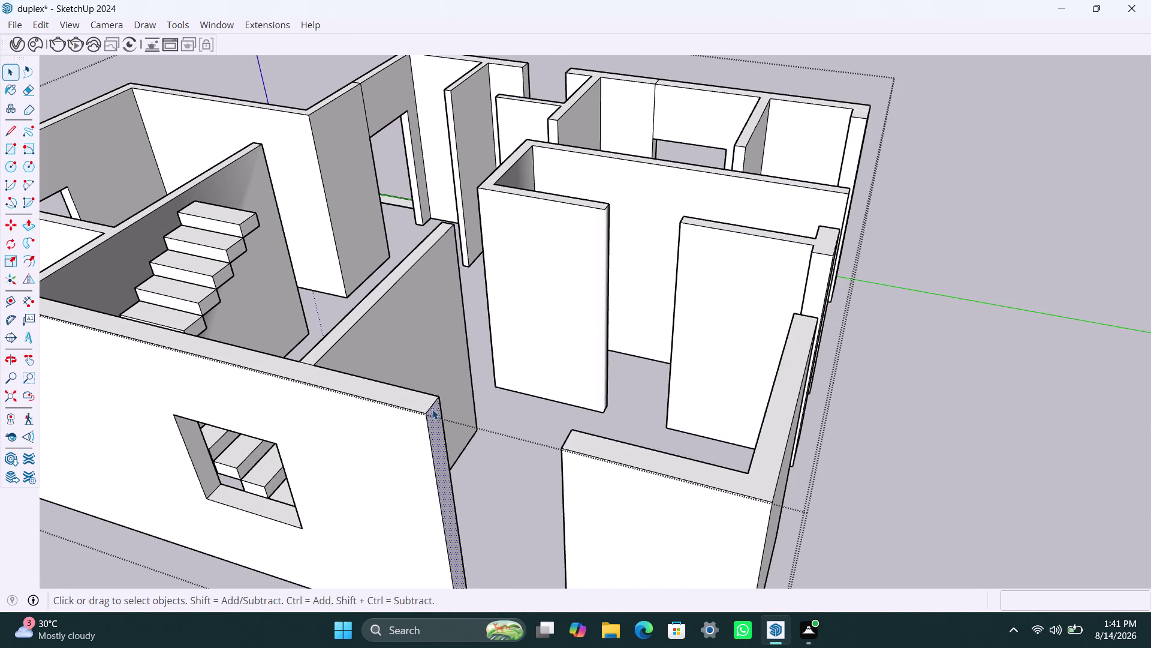
key(m)
click(426, 416)
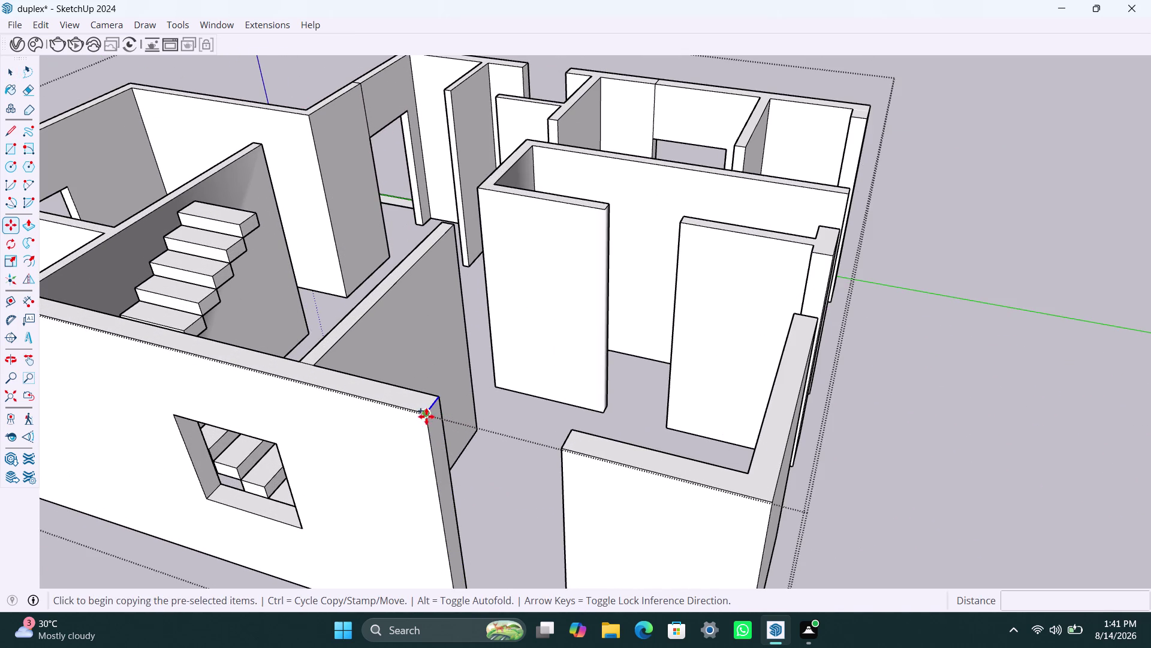
text(3')
key(Return)
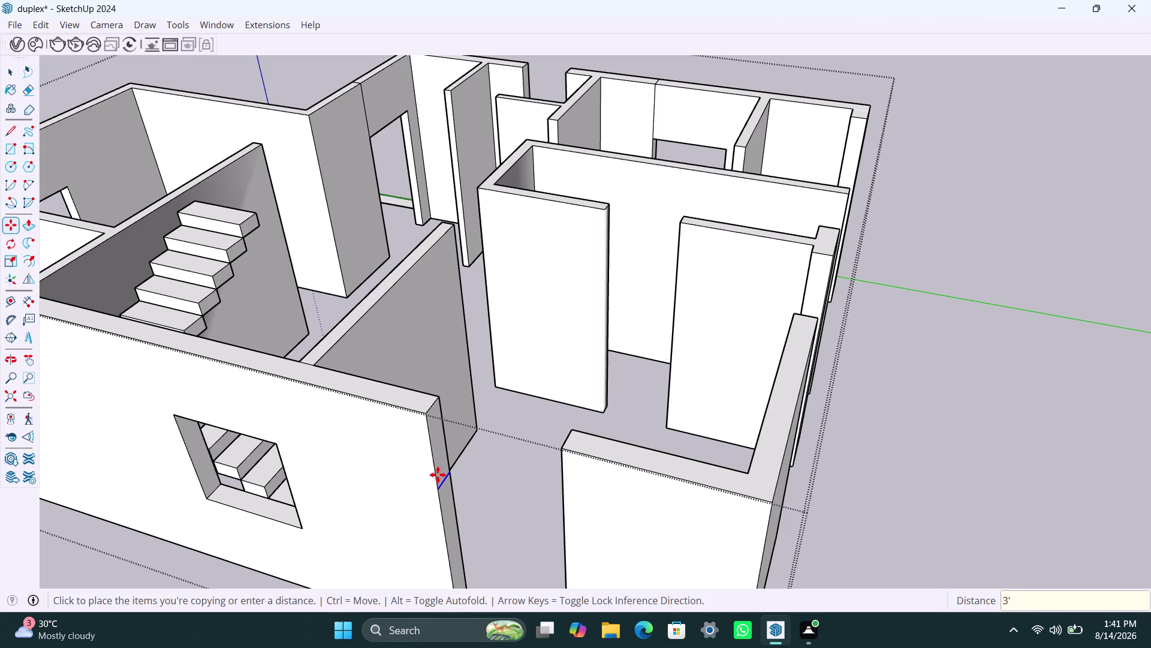
key(m)
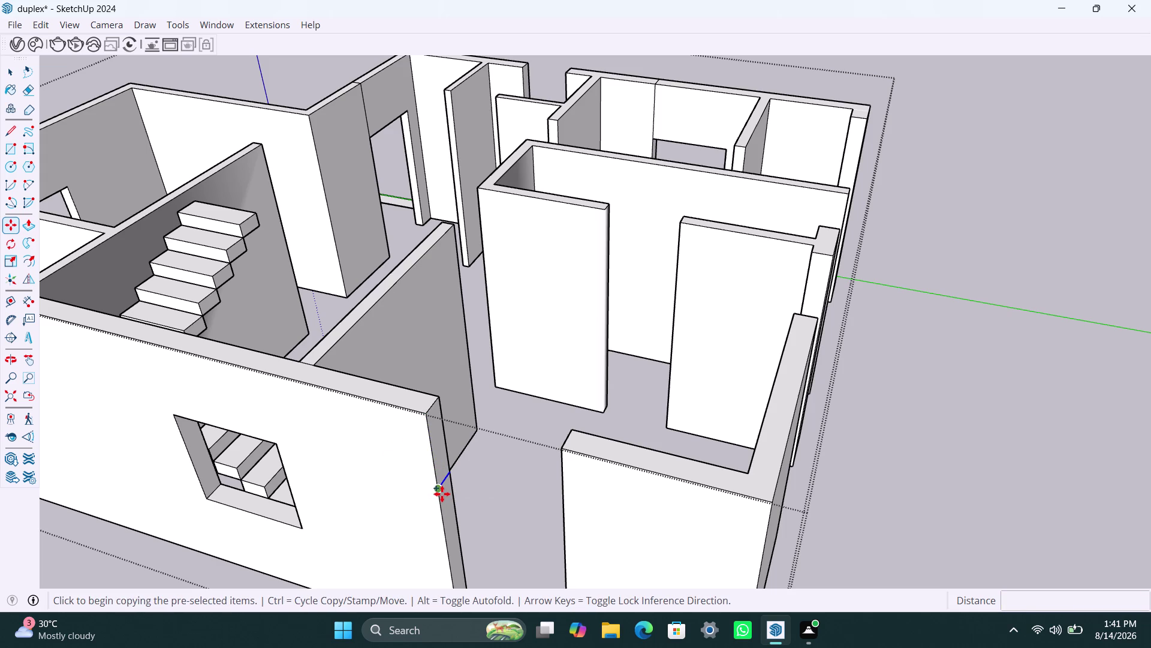
click(441, 493)
text(4)
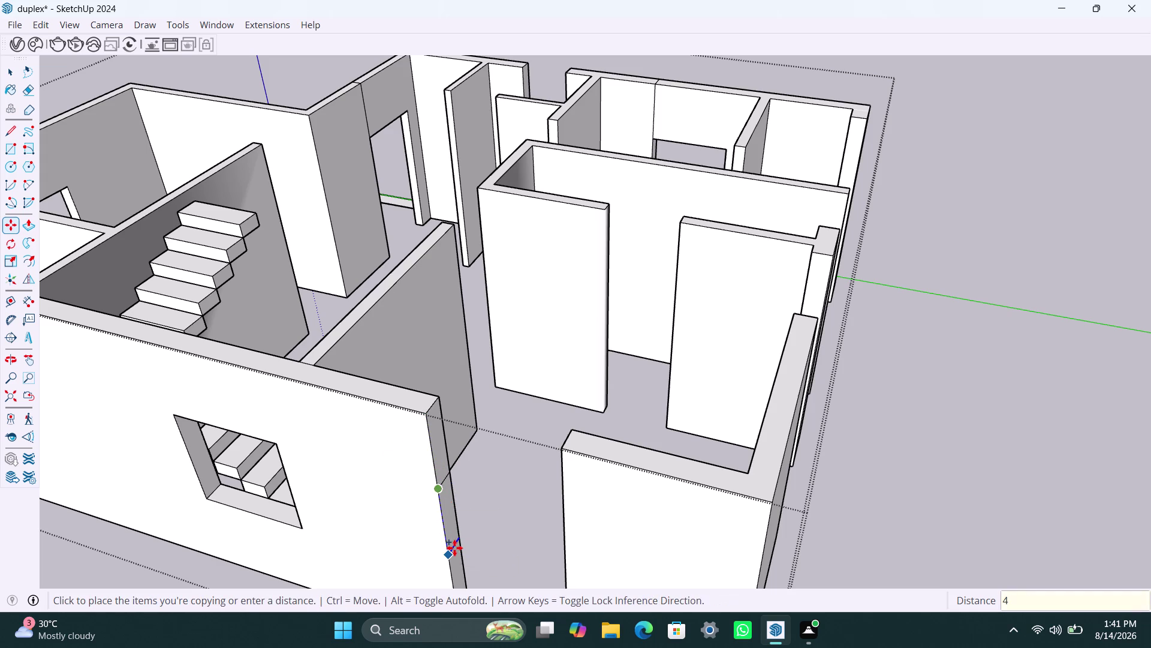
text(')
key(Return)
key(space)
Push/Pull the wall section beside the doorway up to full height.
click(446, 451)
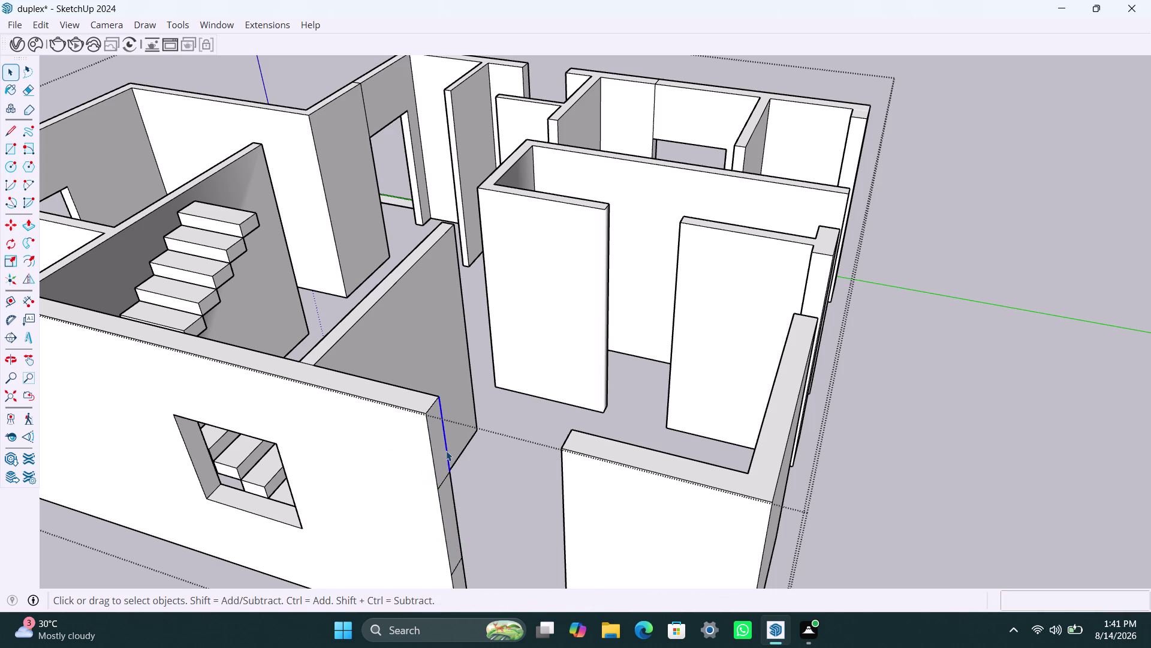
click(439, 454)
key(m)
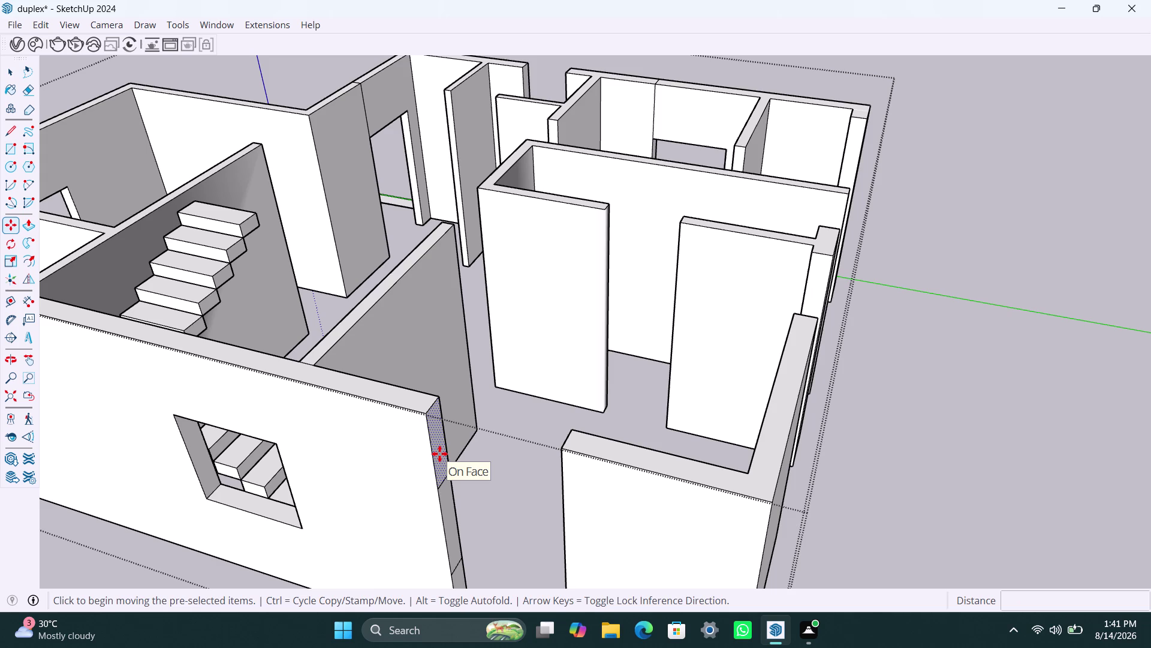
key(p)
click(439, 453)
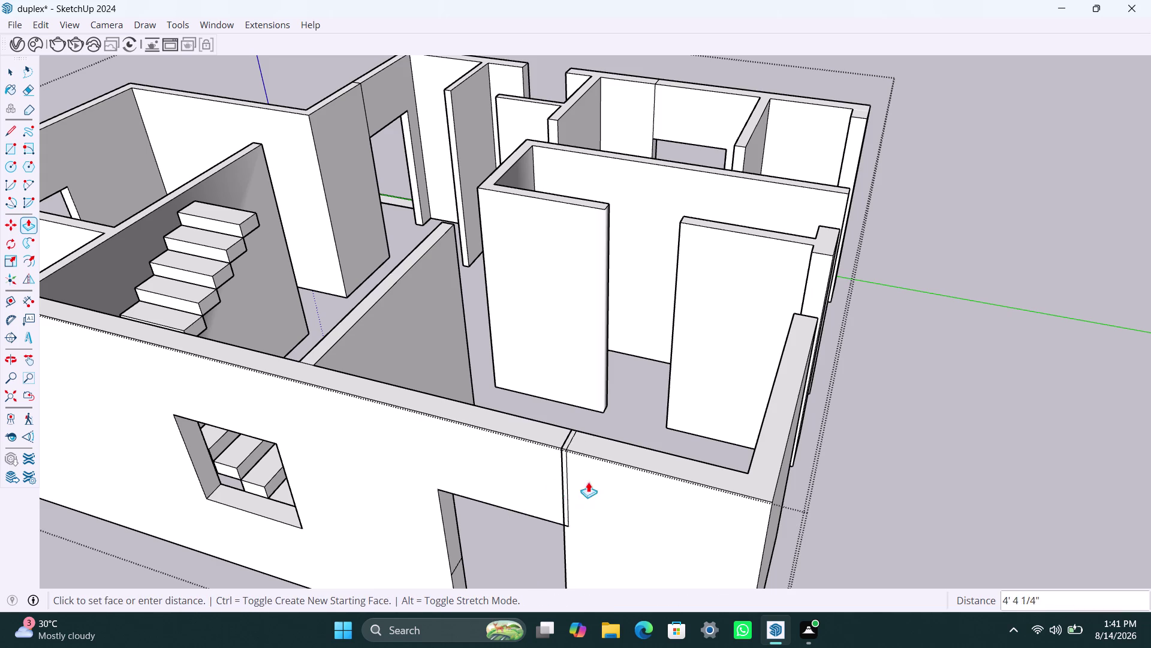
scroll(up, 3)
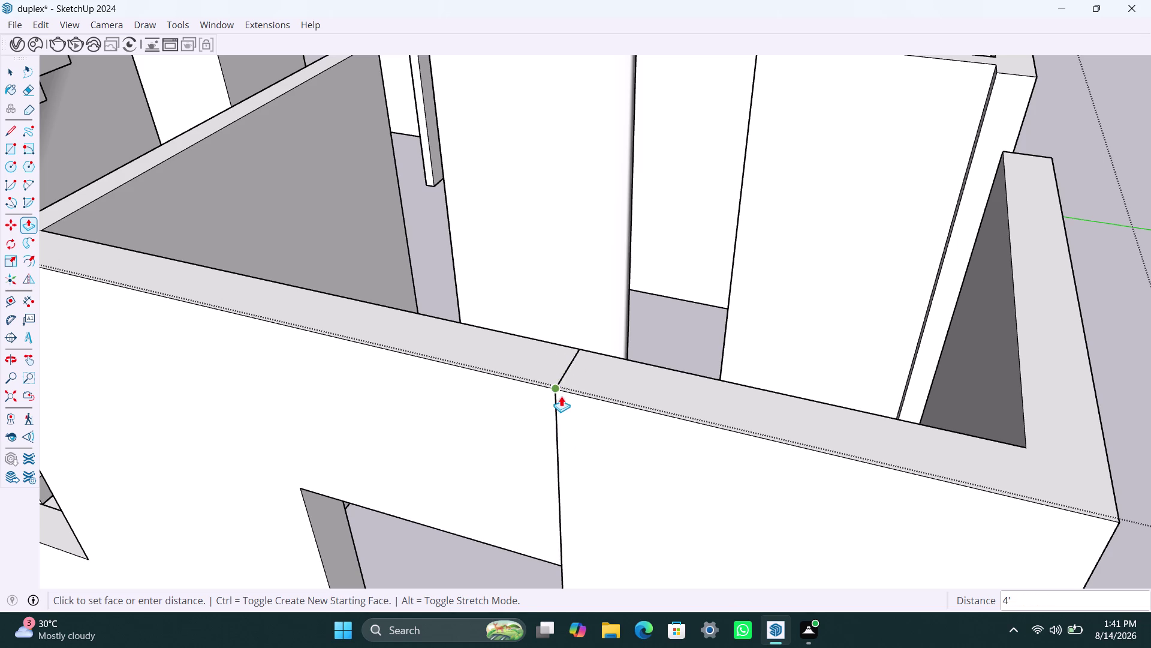
click(562, 395)
key(space)
Repeat the same push/pull on the doorway jamb face.
scroll(down, 3)
scroll(down, 3)
scroll(down, 3)
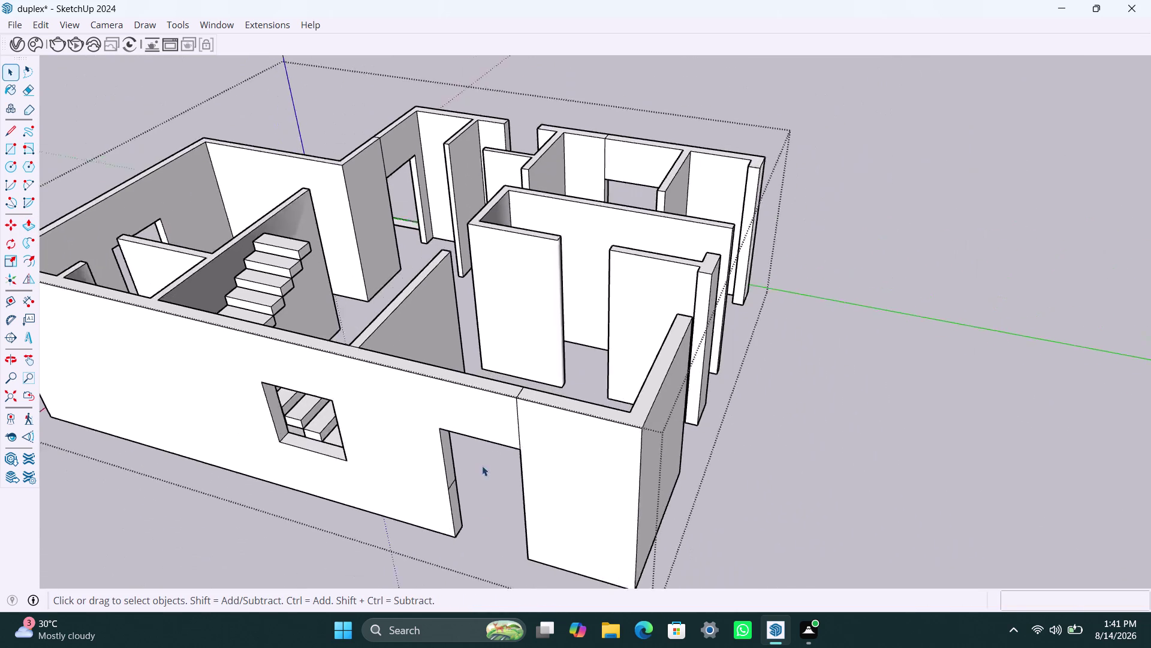
scroll(up, 3)
click(455, 487)
key(p)
double_click(455, 486)
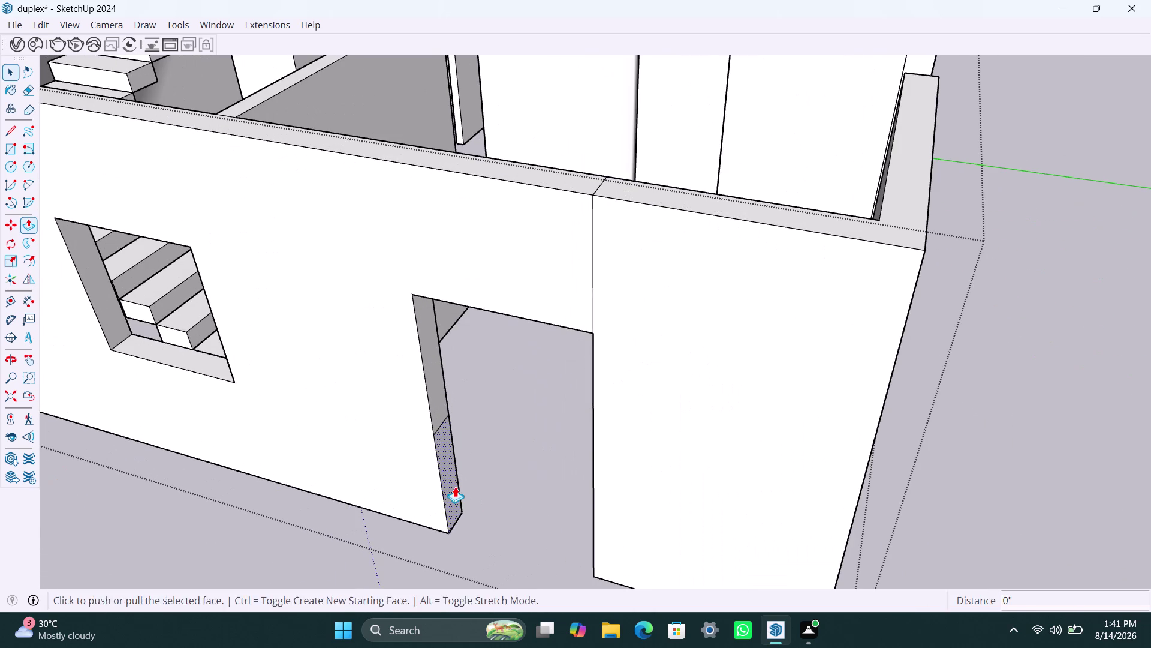
scroll(down, 3)
key(space)
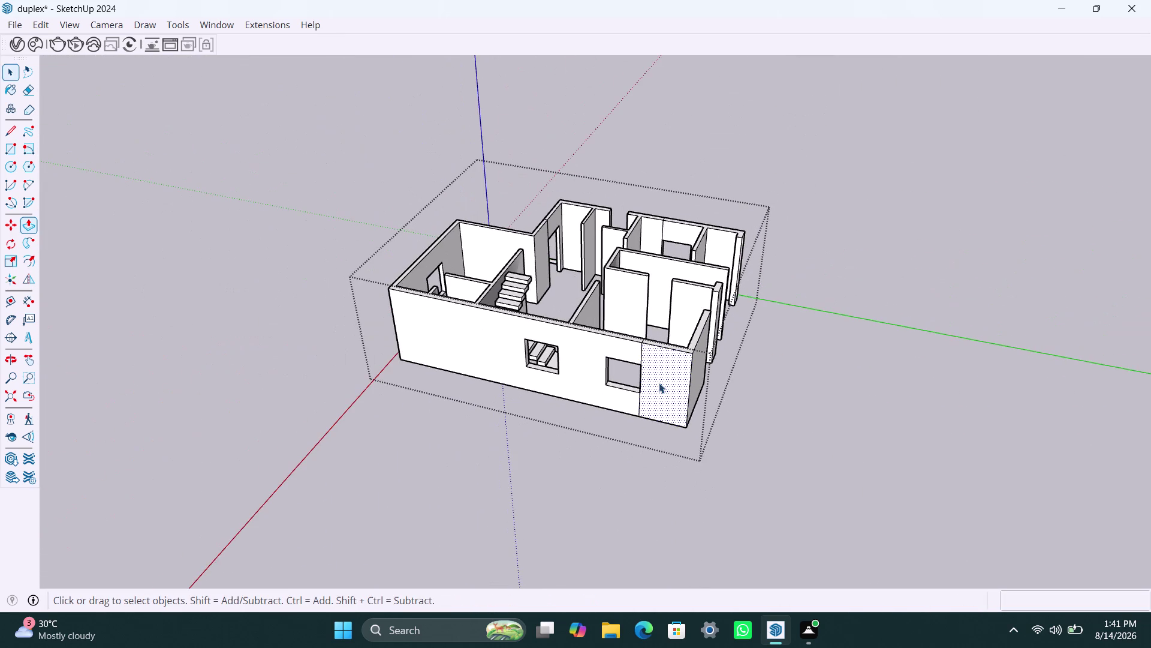
Zoom in on the wall corner and copy its top edge 3' down.
scroll(down, 3)
middle_drag(620, 334, 337, 375)
scroll(up, 3)
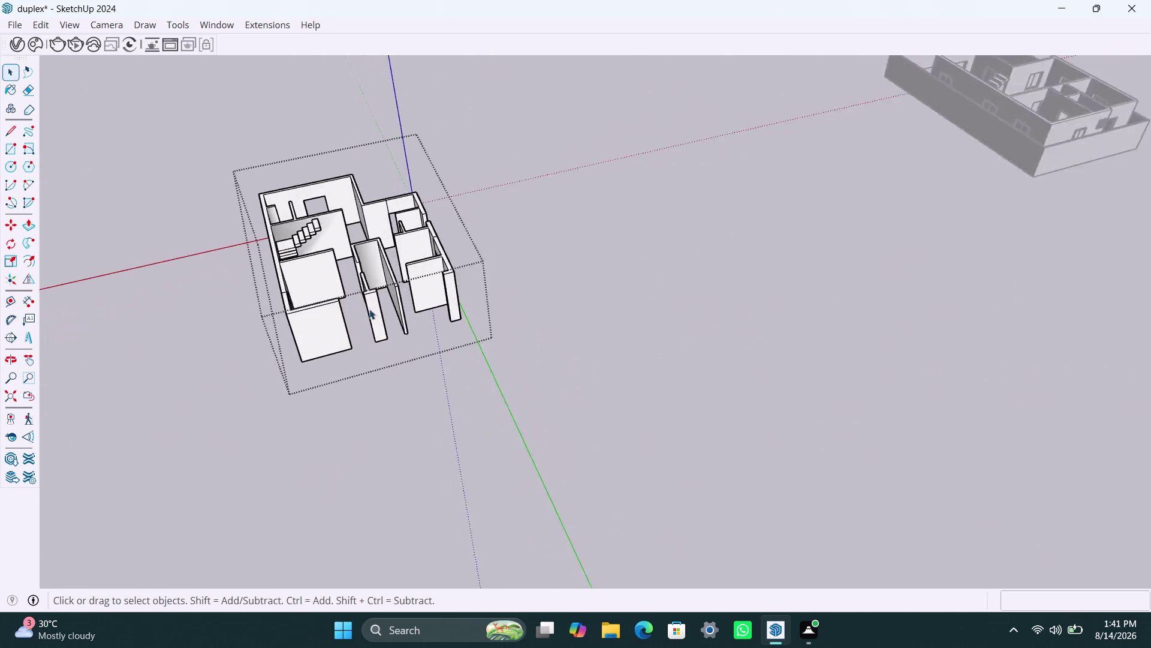
scroll(up, 3)
middle_drag(421, 377, 335, 403)
scroll(up, 3)
middle_drag(352, 319, 348, 325)
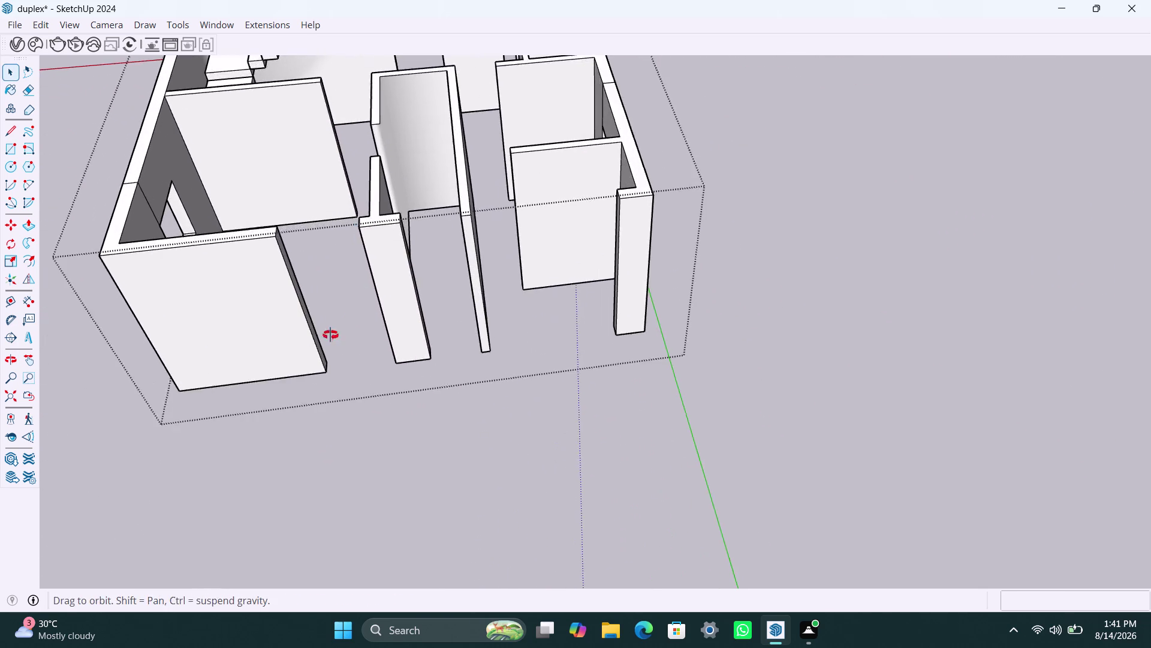
middle_drag(348, 326, 282, 337)
scroll(up, 3)
middle_drag(333, 276, 257, 293)
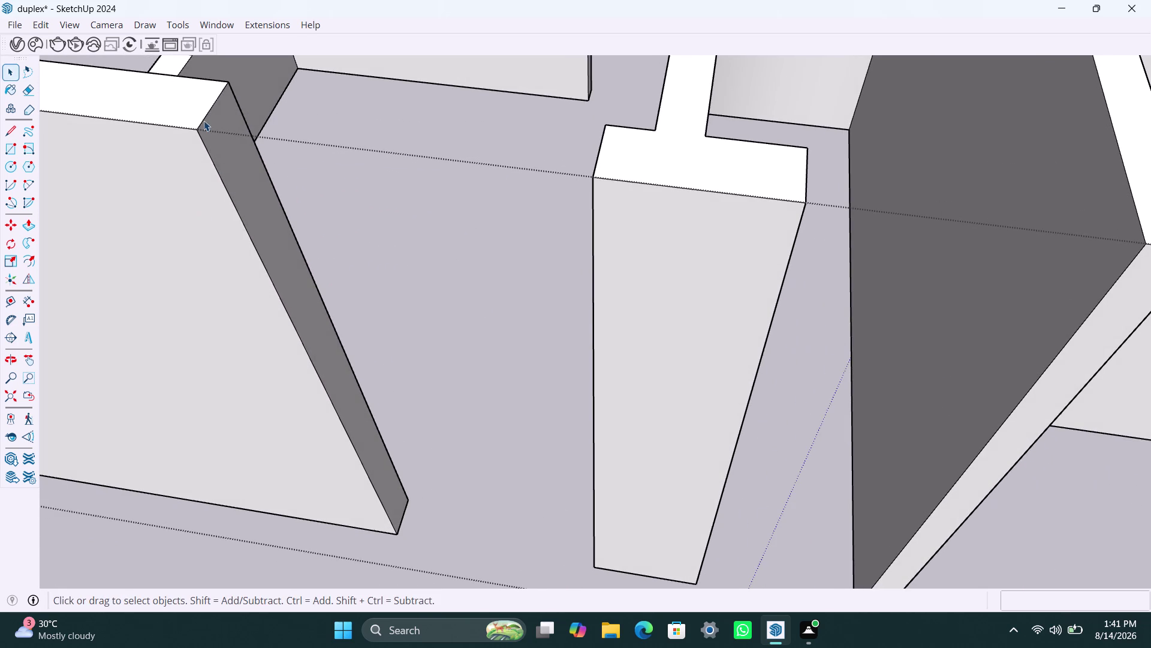
click(204, 121)
key(m)
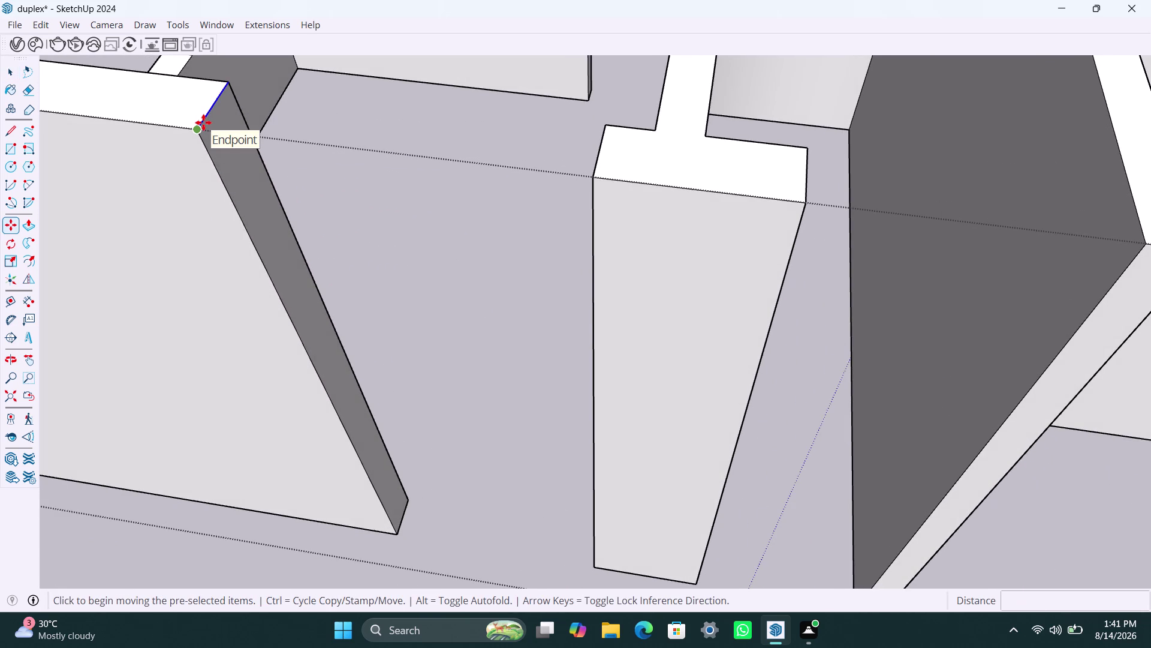
click(201, 130)
key(4)
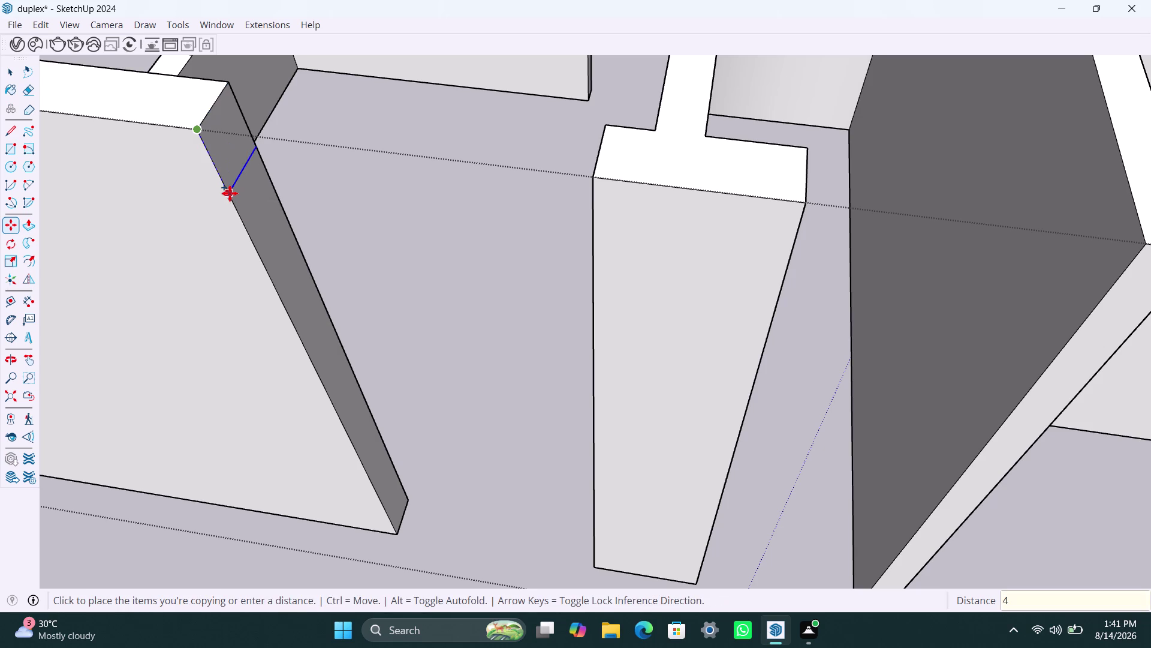
key(BackSpace)
key(3)
key(apostrophe)
key(Return)
key(m)
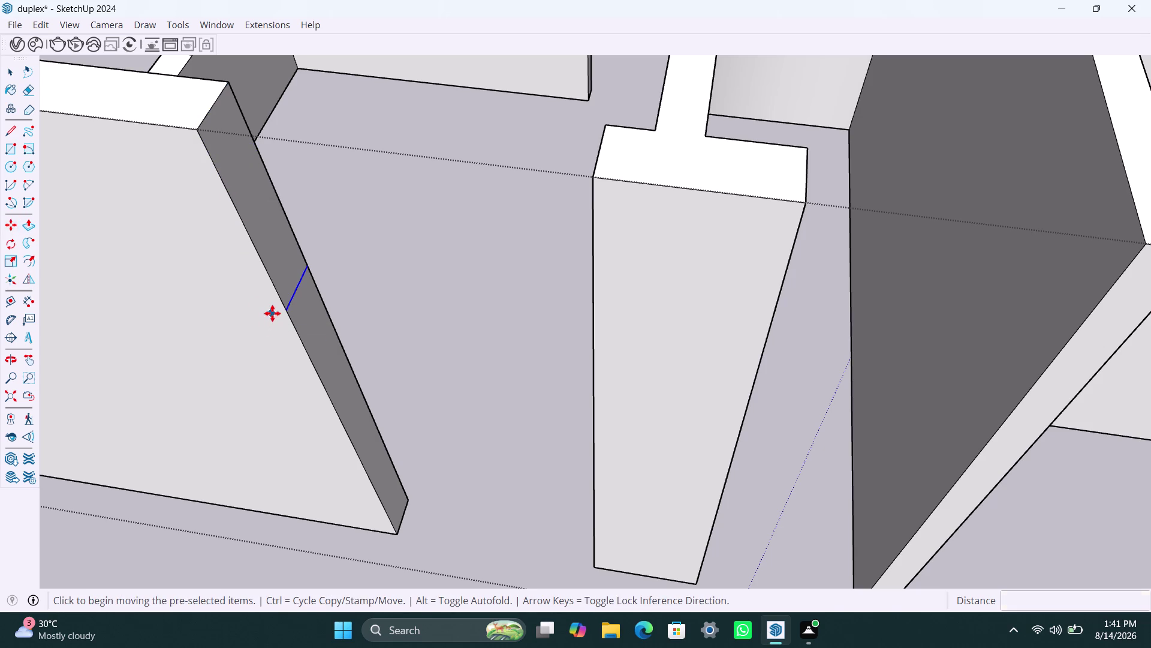
Copy the wall-end edge a further 4' down.
click(289, 312)
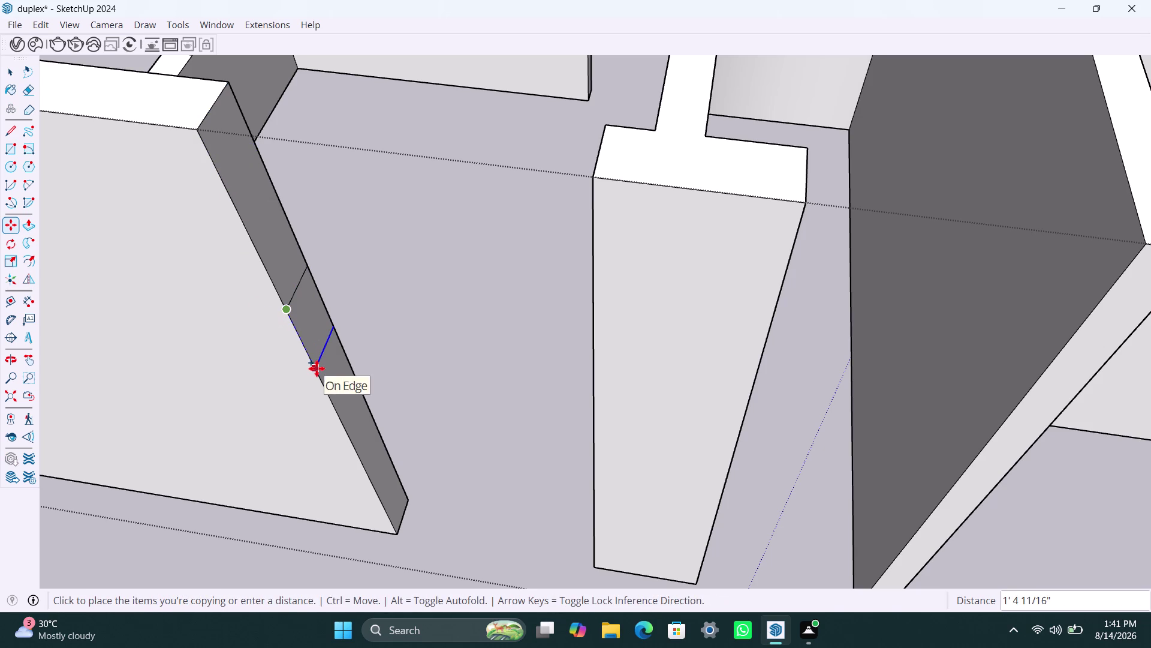
text(4')
key(Return)
key(space)
click(288, 249)
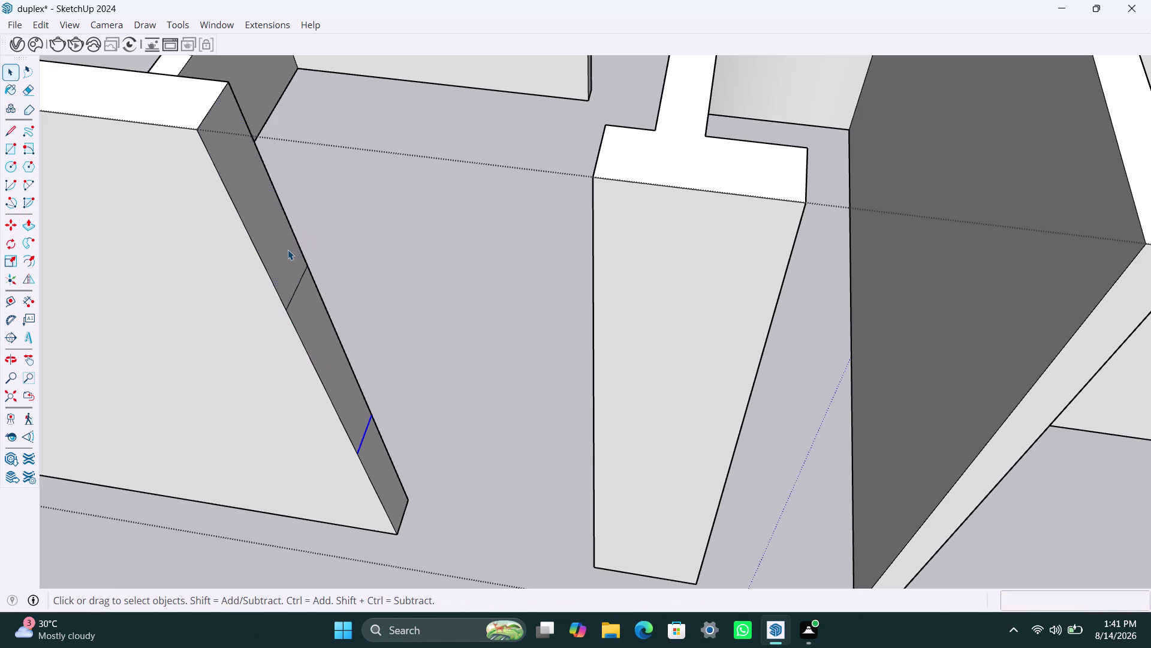
Push/Pull the upper wall piece across to meet the adjacent wall.
key(p)
click(288, 250)
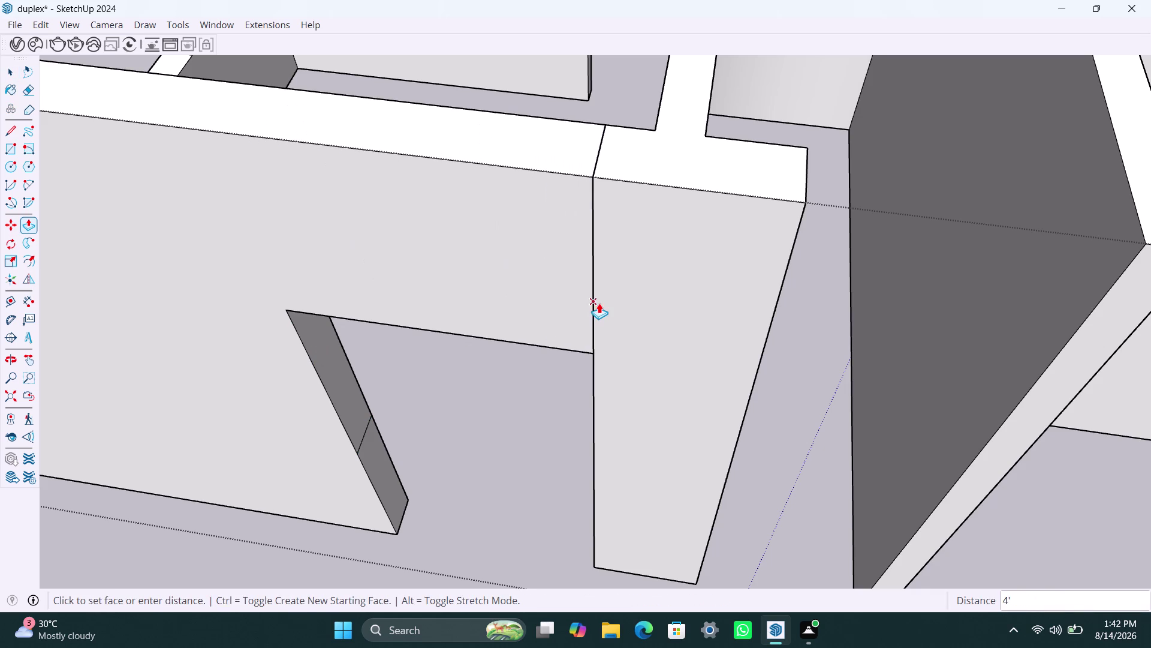
click(600, 302)
key(ctrl+z)
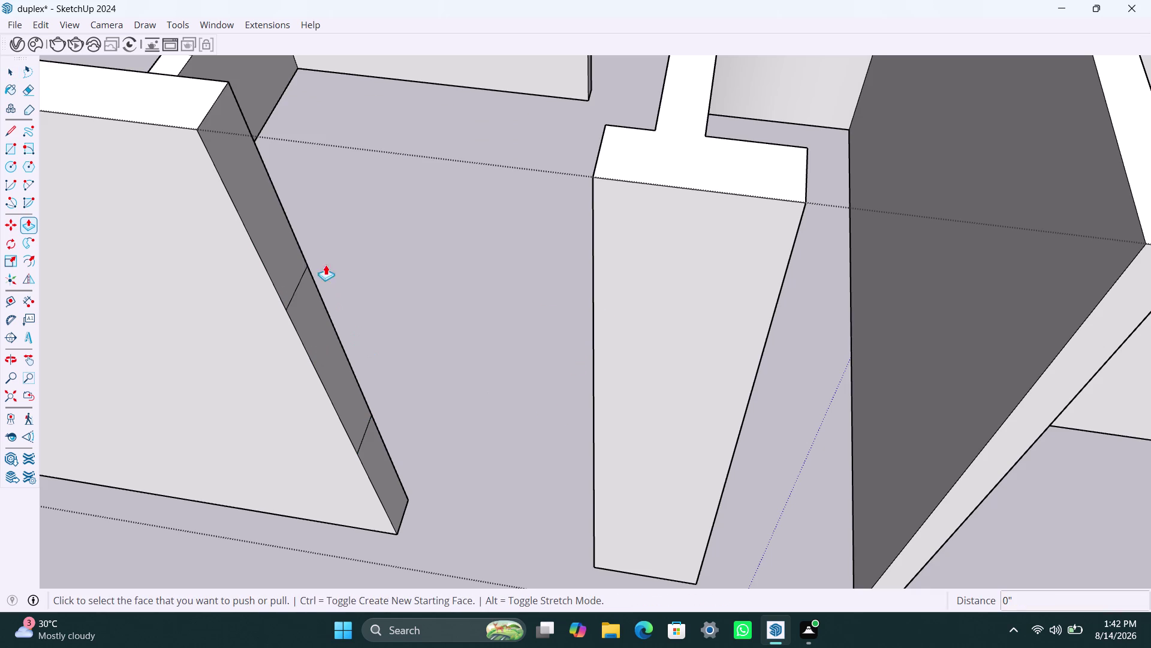
click(284, 251)
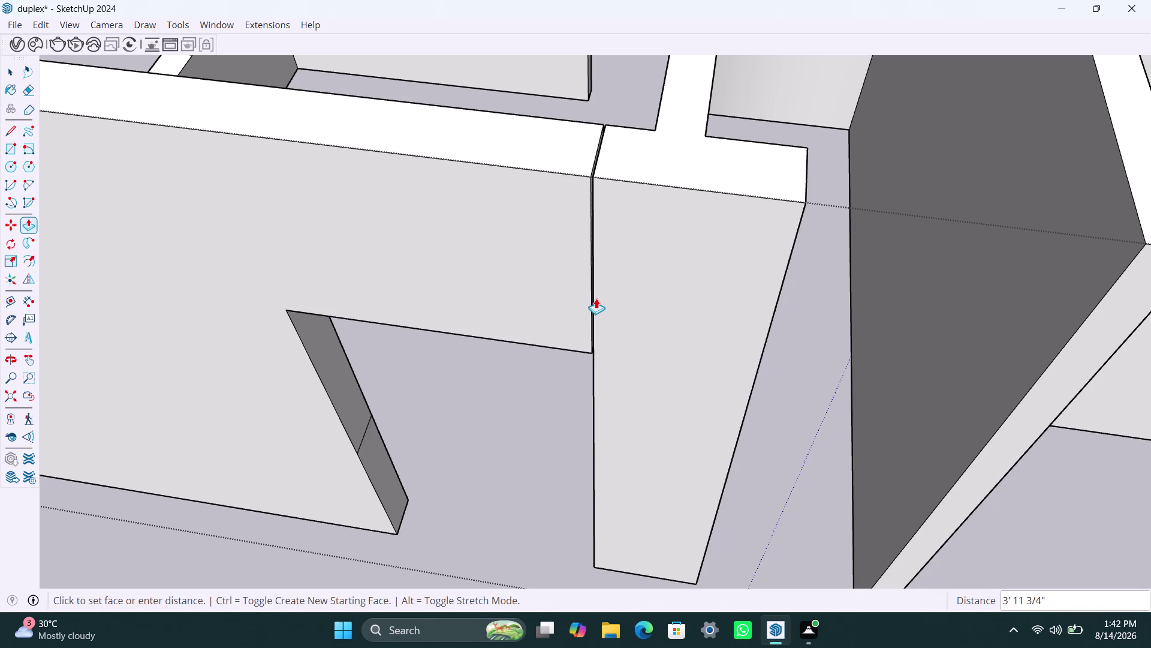
scroll(up, 3)
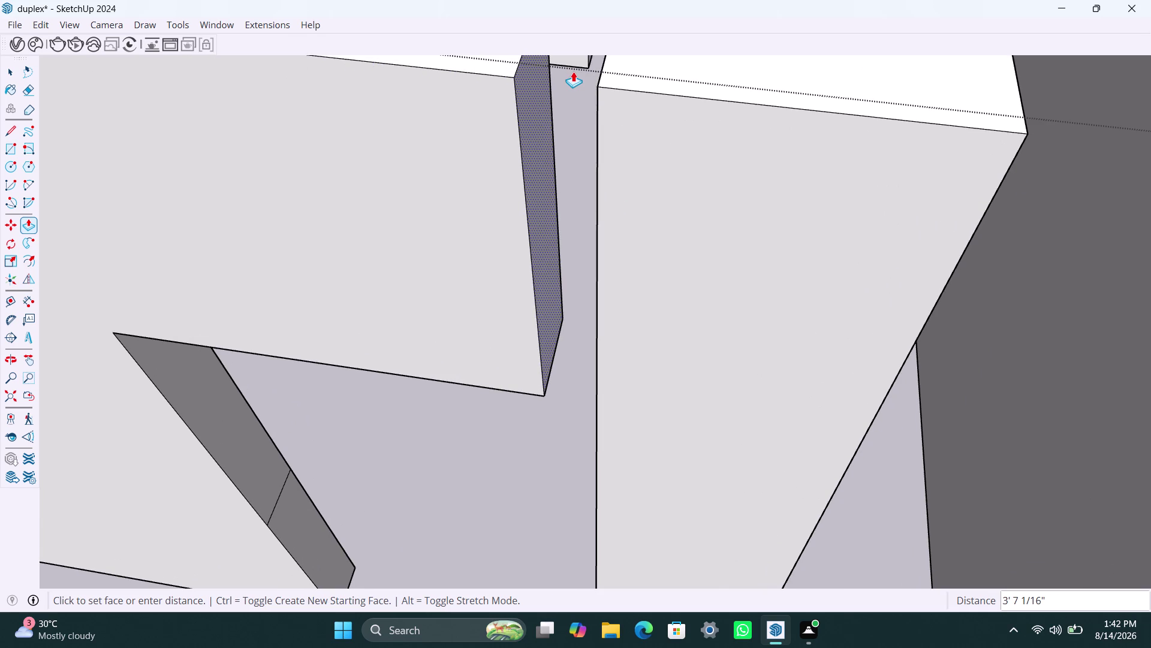
click(605, 84)
key(space)
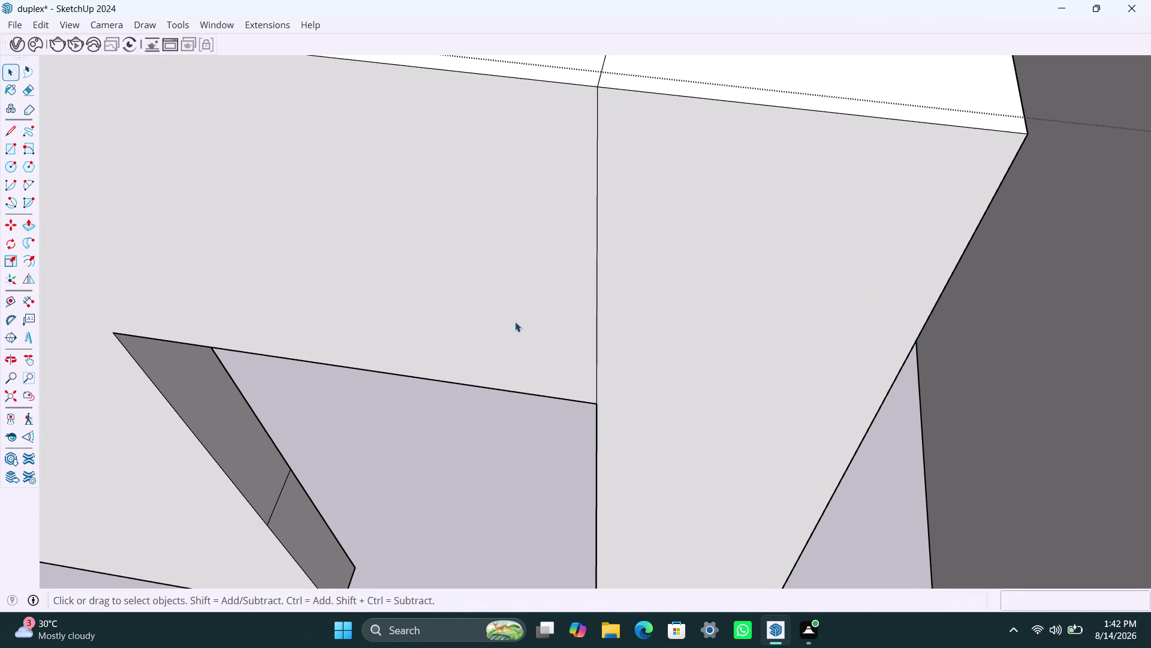
Extend the lower sill piece the same distance, completing the window opening.
click(309, 515)
key(p)
double_click(308, 515)
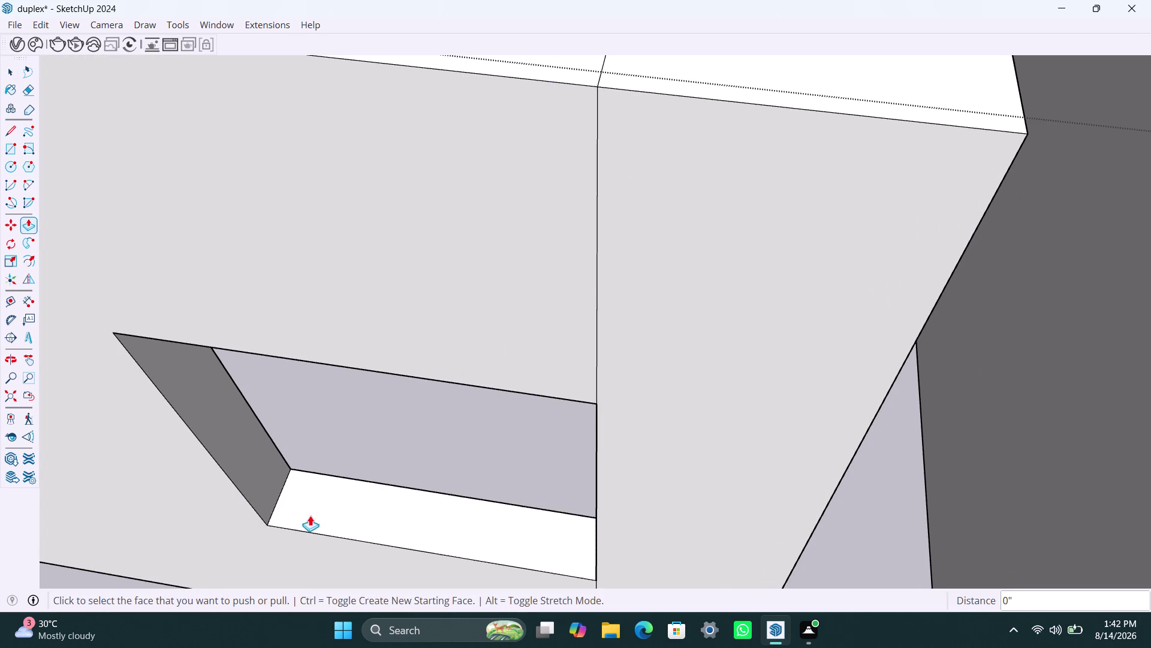
scroll(down, 3)
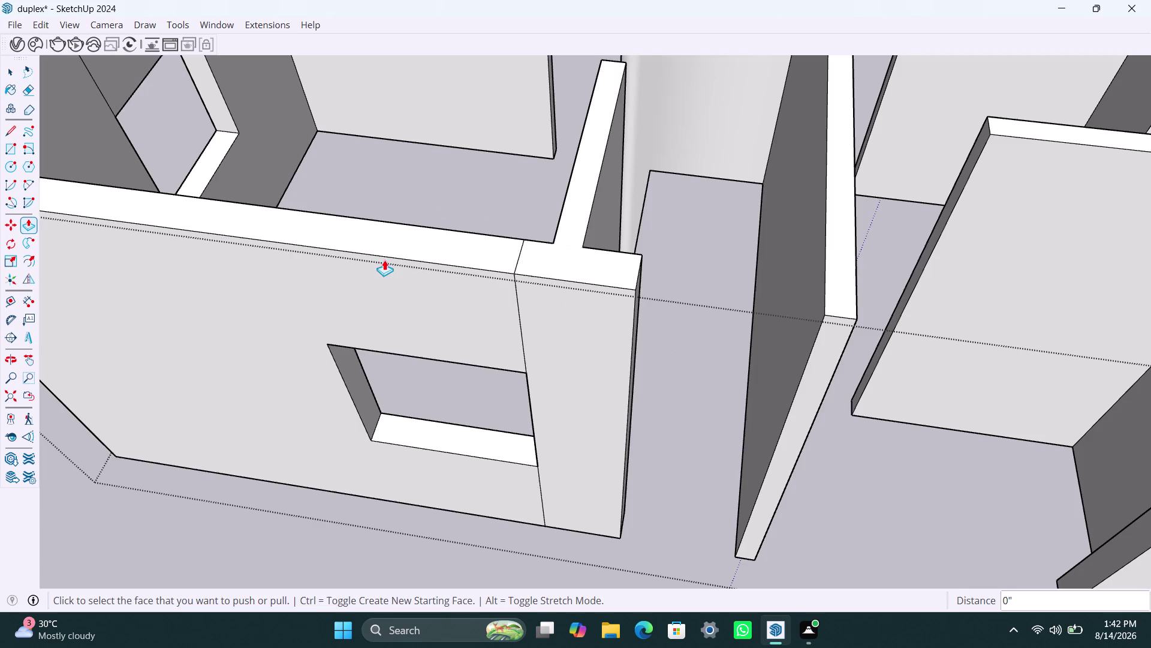
scroll(down, 3)
middle_drag(596, 390, 511, 323)
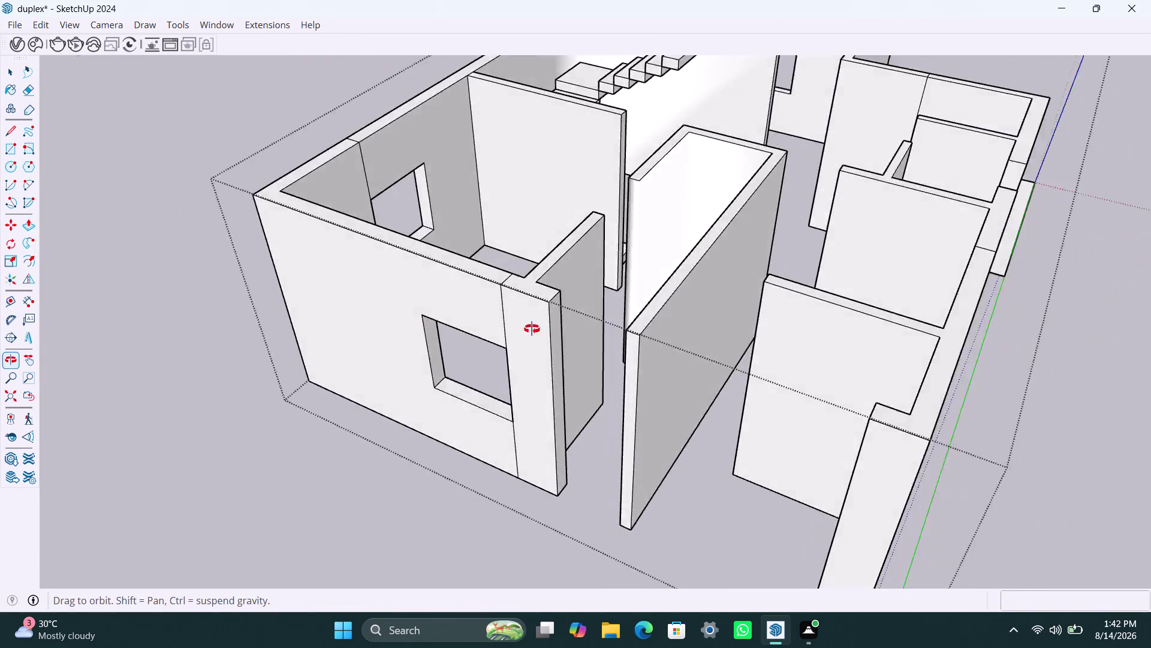
middle_drag(511, 323, 632, 373)
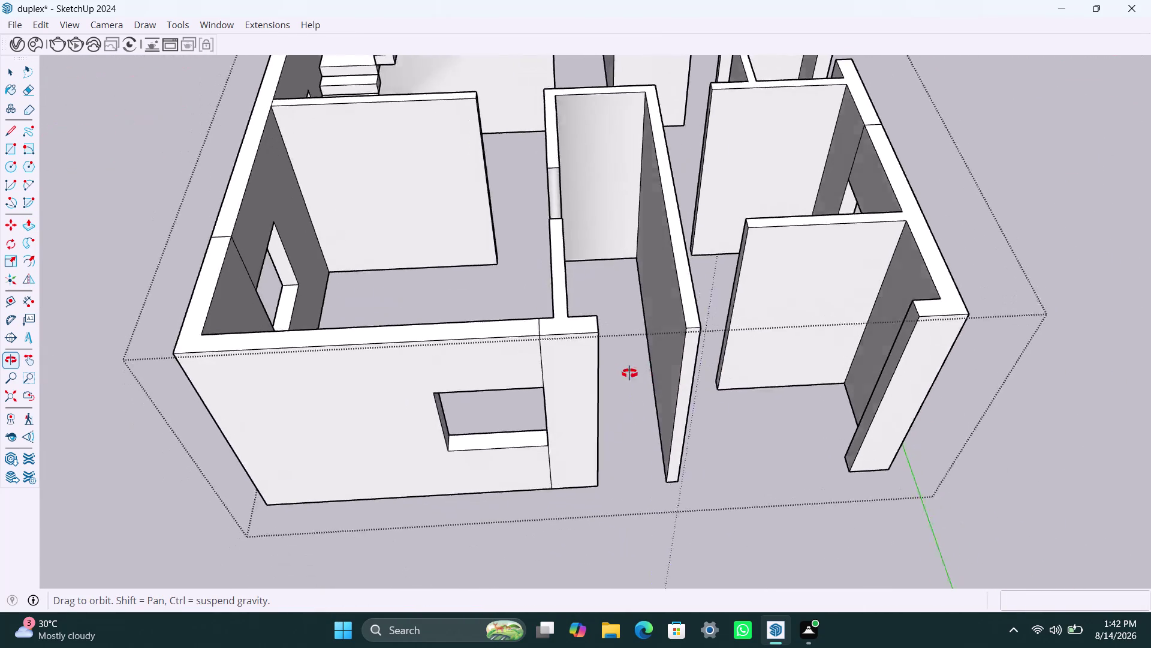
middle_drag(632, 373, 569, 385)
scroll(down, 3)
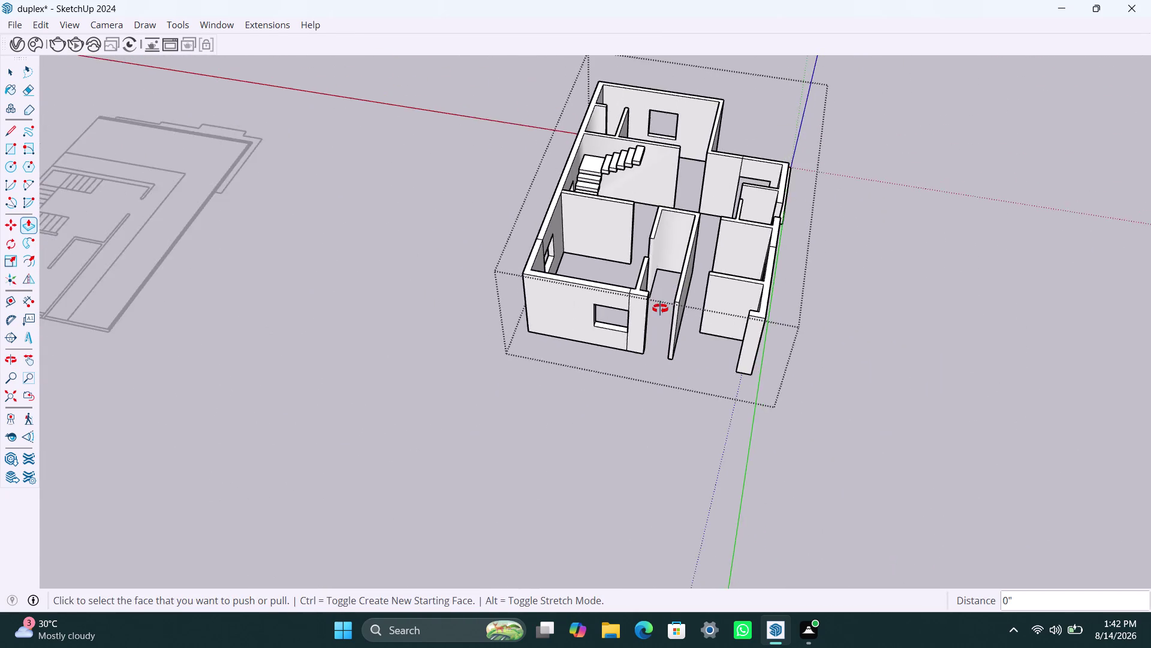
middle_drag(660, 308, 196, 382)
scroll(down, 3)
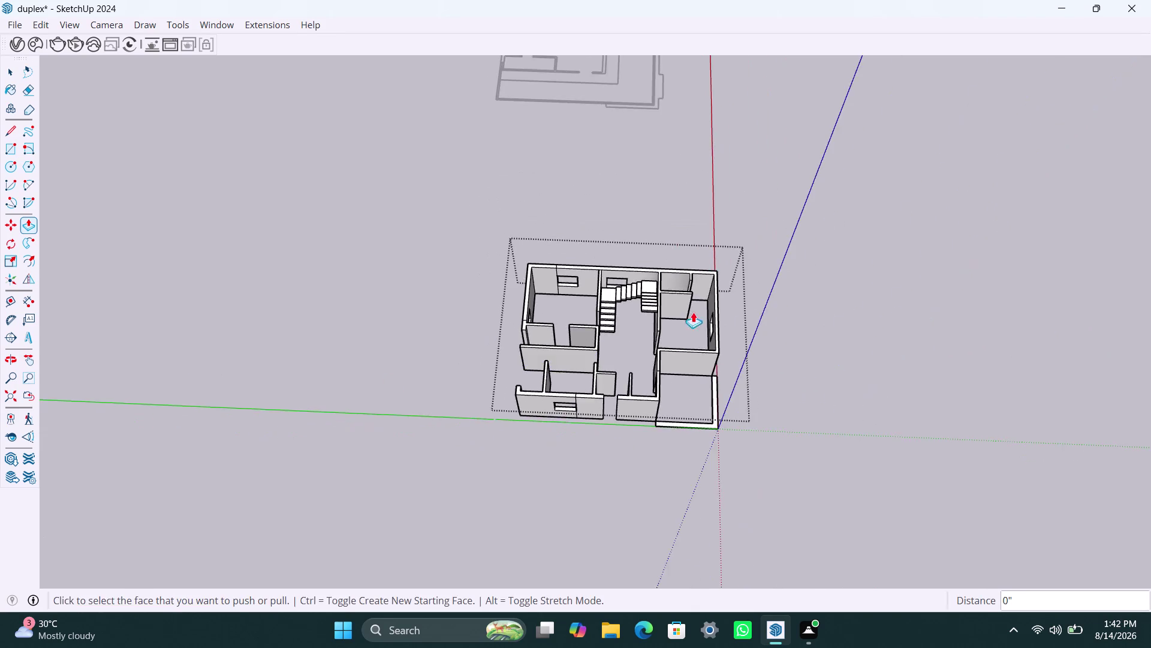
middle_drag(693, 312, 171, 331)
scroll(up, 3)
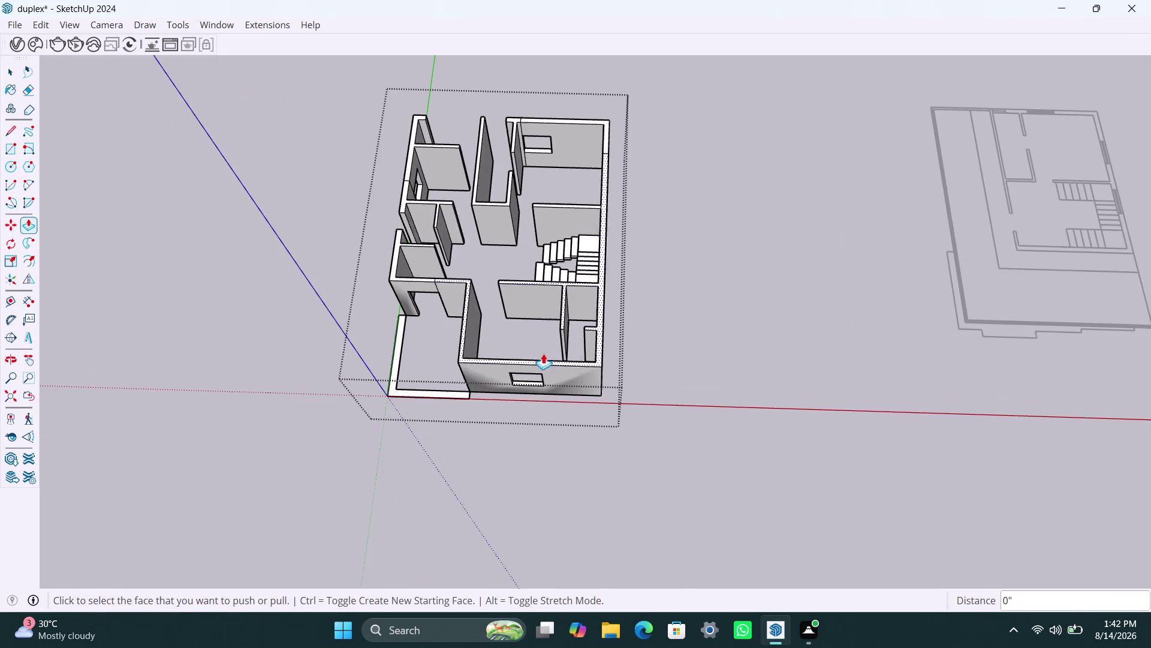
middle_drag(587, 353, 635, 378)
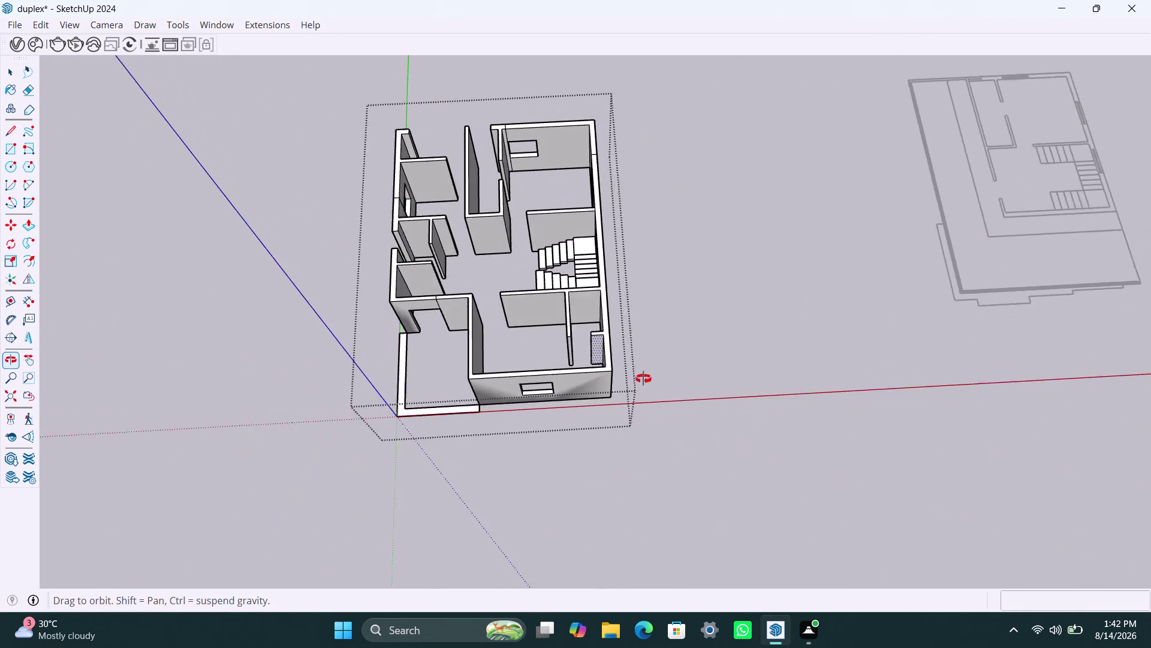
middle_drag(634, 378, 636, 350)
scroll(down, 3)
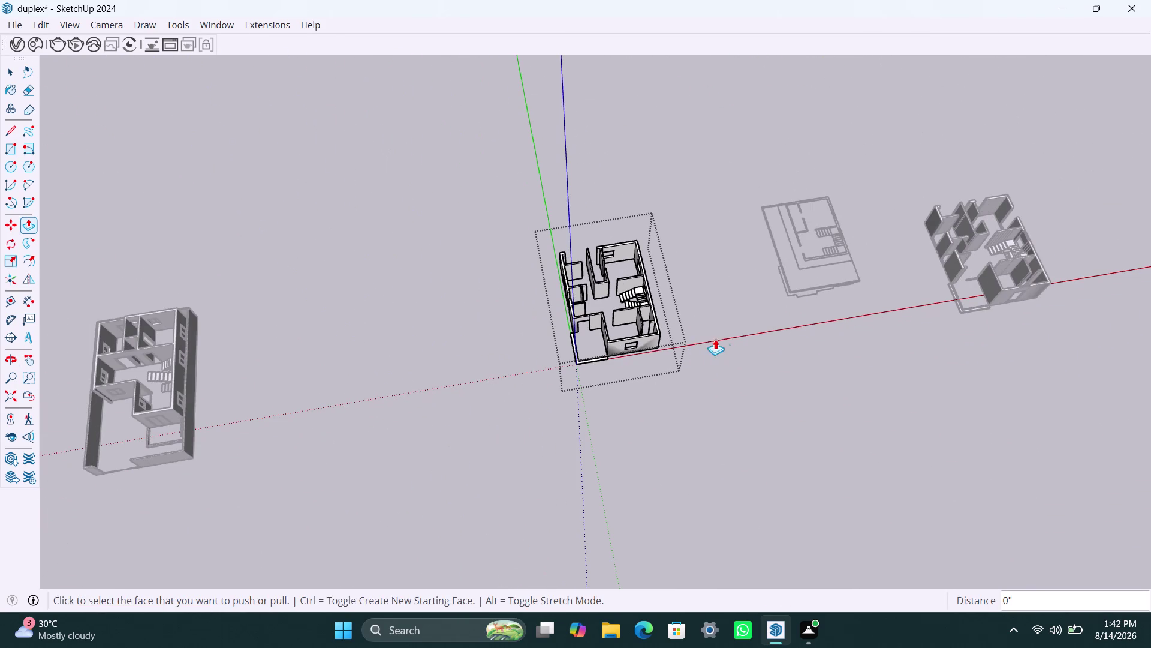
middle_drag(740, 313, 447, 352)
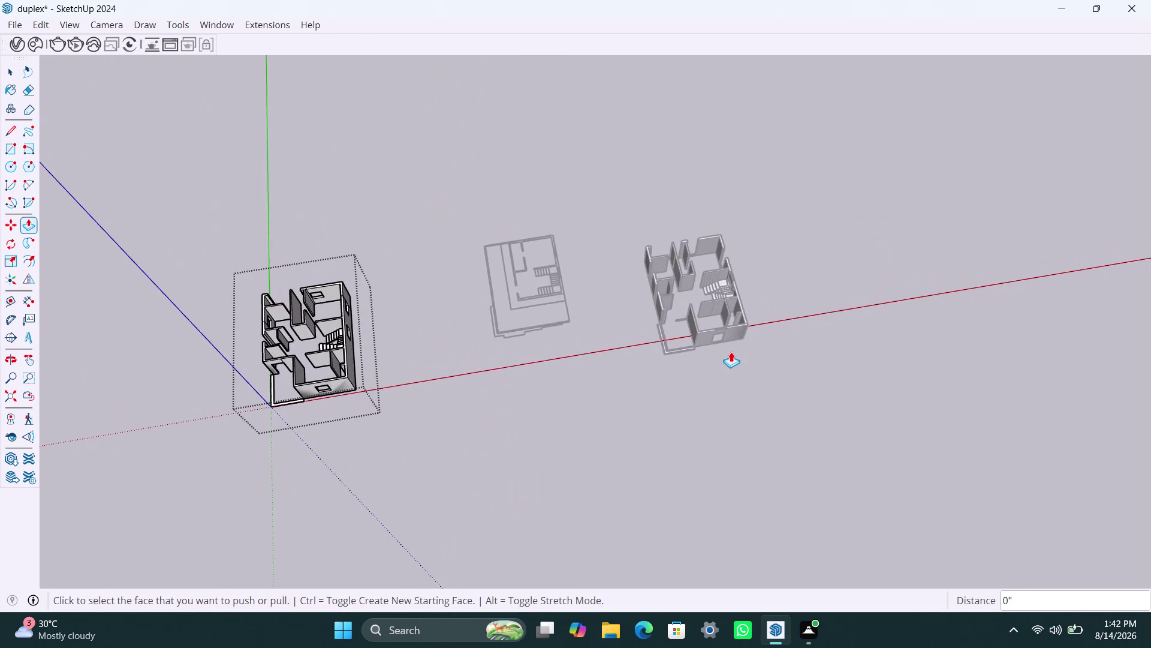
scroll(up, 3)
scroll(up, 3)
scroll(down, 3)
middle_drag(717, 293, 688, 270)
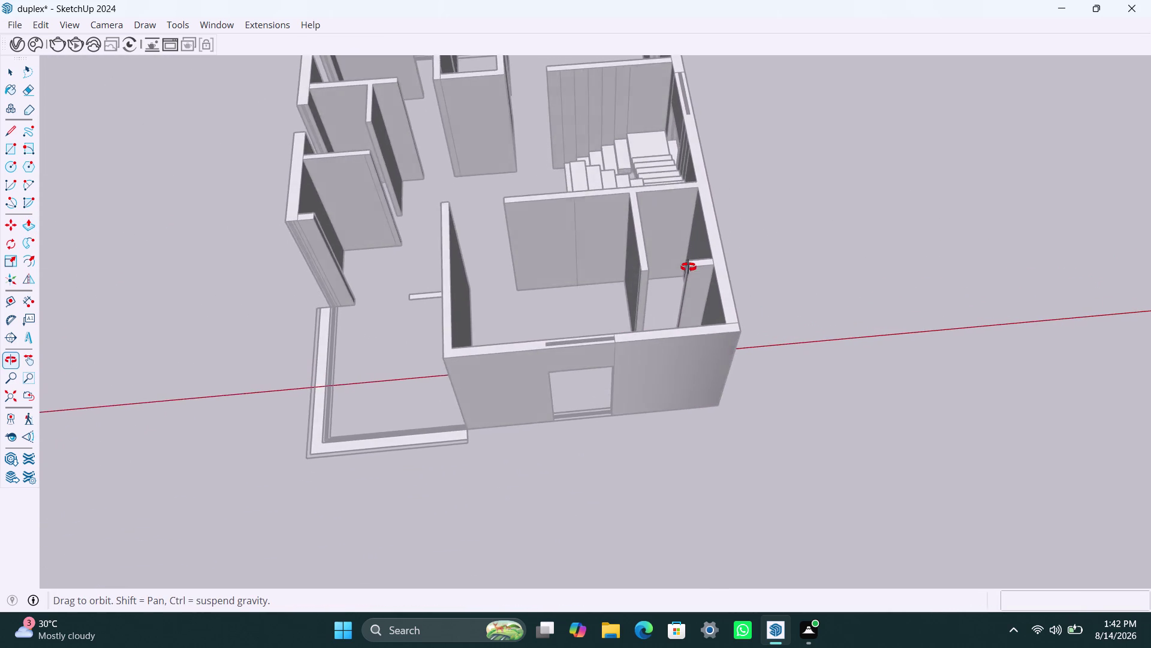
middle_drag(689, 270, 688, 260)
scroll(down, 3)
scroll(down, 3)
middle_drag(421, 292, 456, 294)
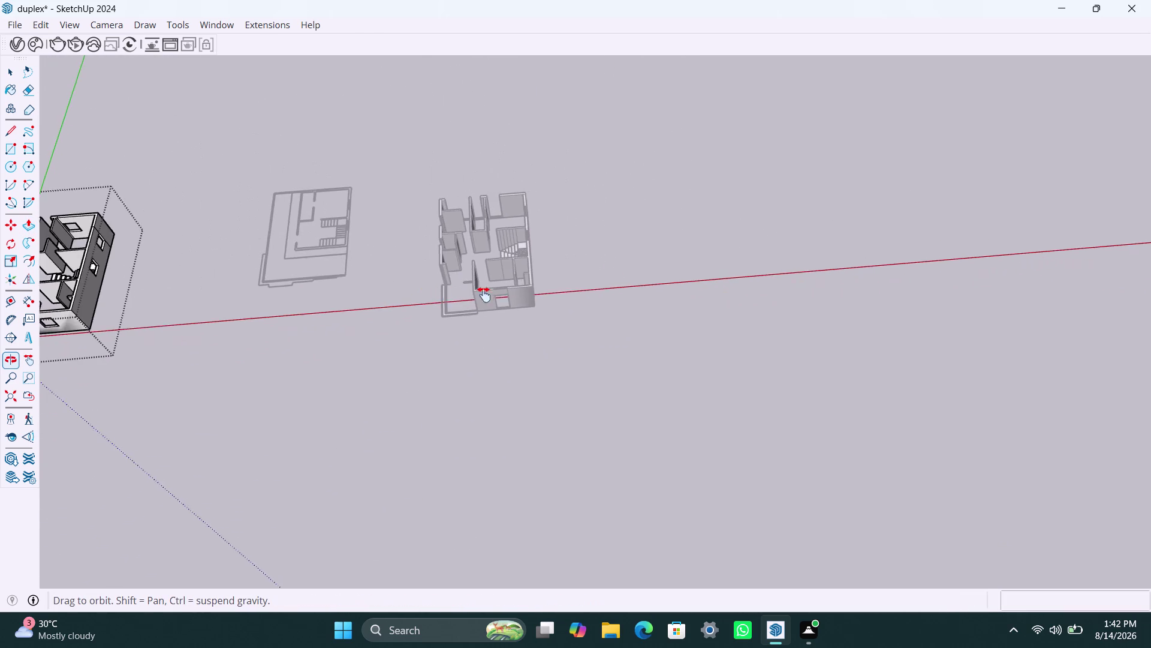
middle_drag(456, 294, 859, 319)
scroll(up, 3)
scroll(up, 3)
scroll(up, 3)
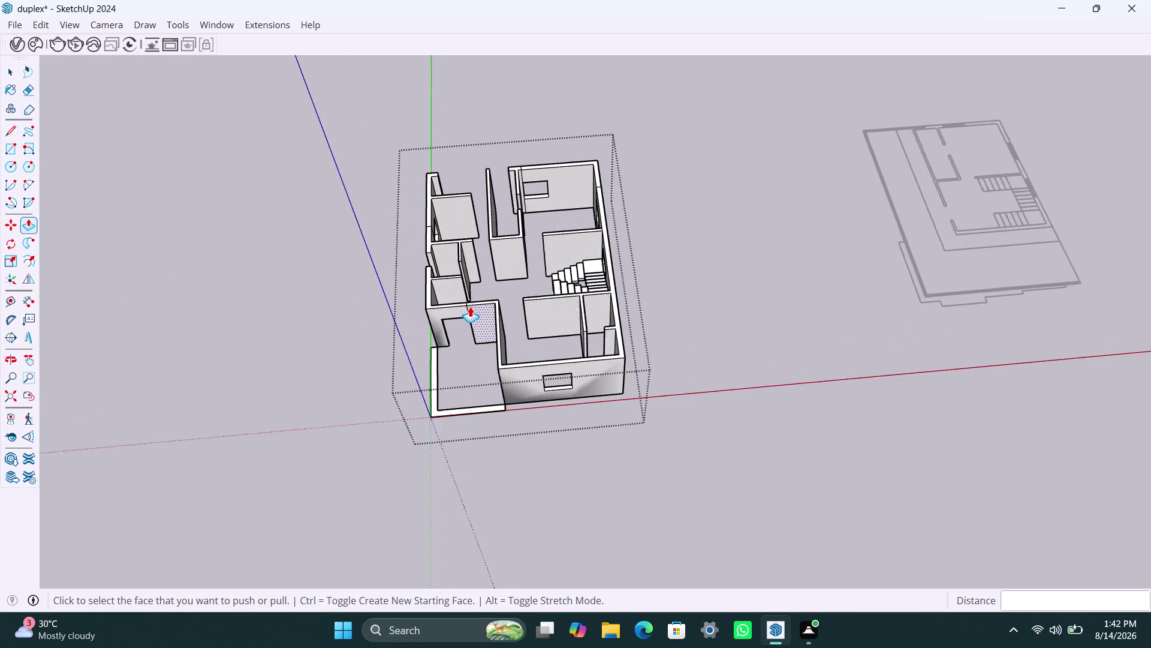
scroll(up, 3)
key(space)
Copy the partition end's top edge 3' down.
scroll(up, 3)
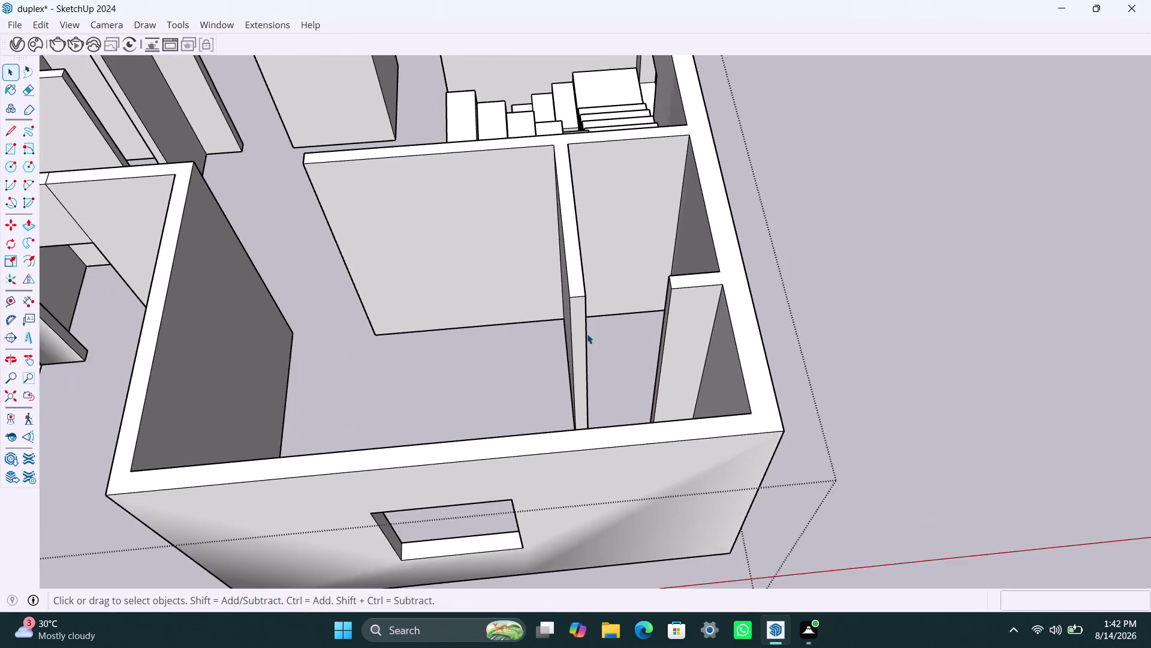
middle_click(590, 344)
scroll(up, 3)
click(668, 266)
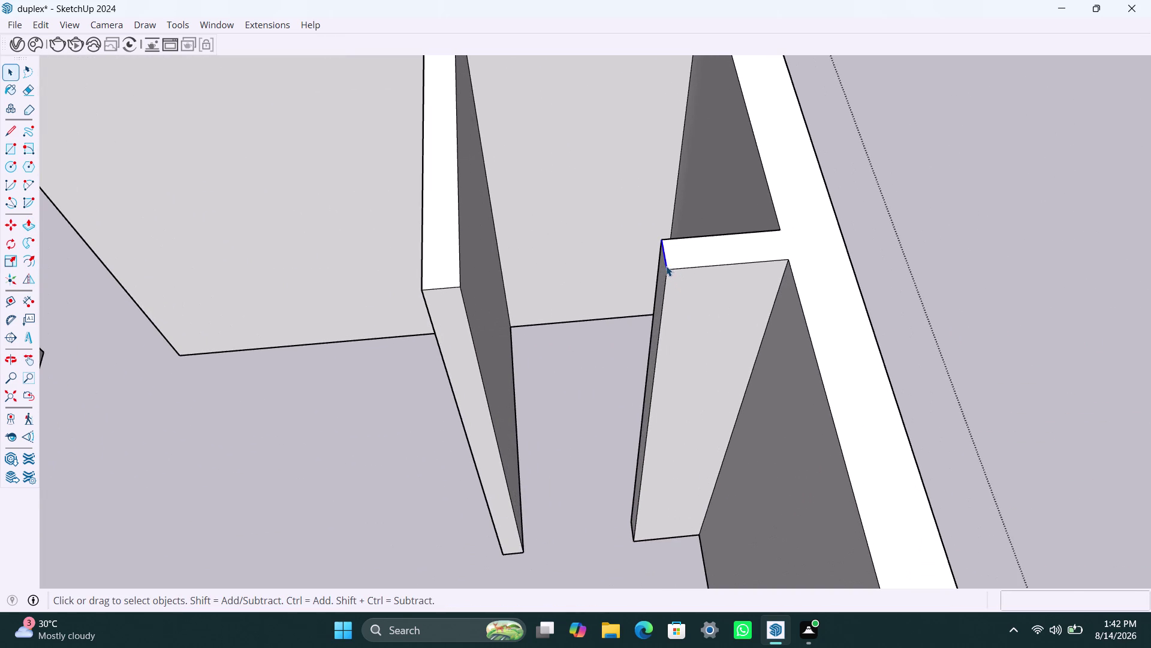
key(m)
click(669, 268)
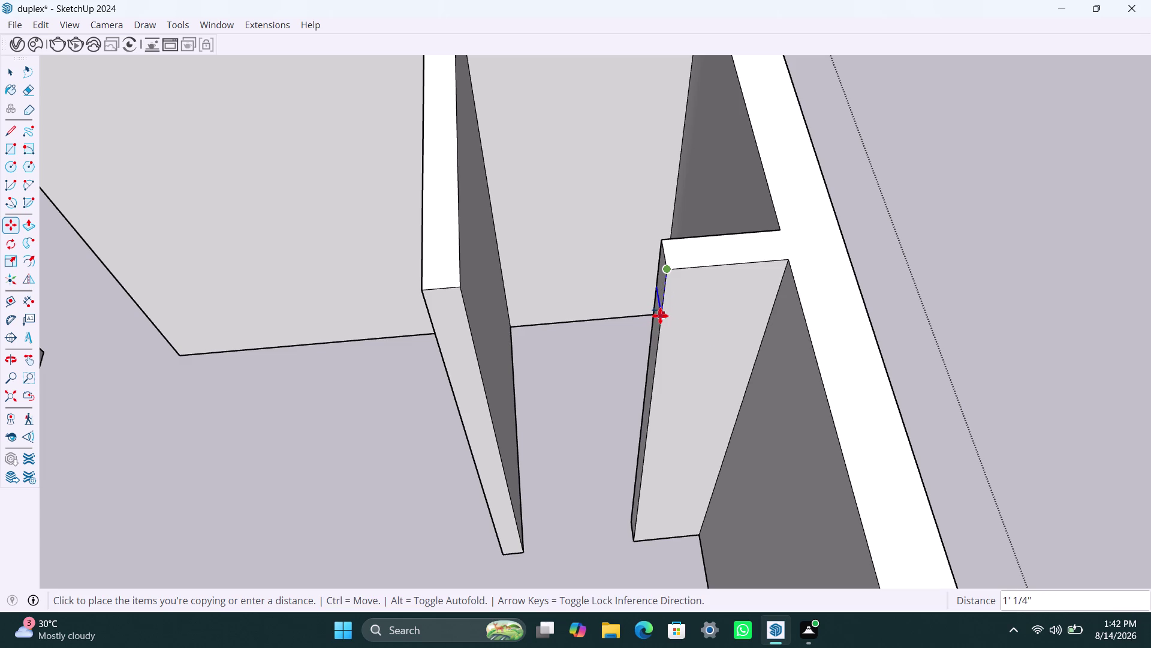
text(3')
key(Return)
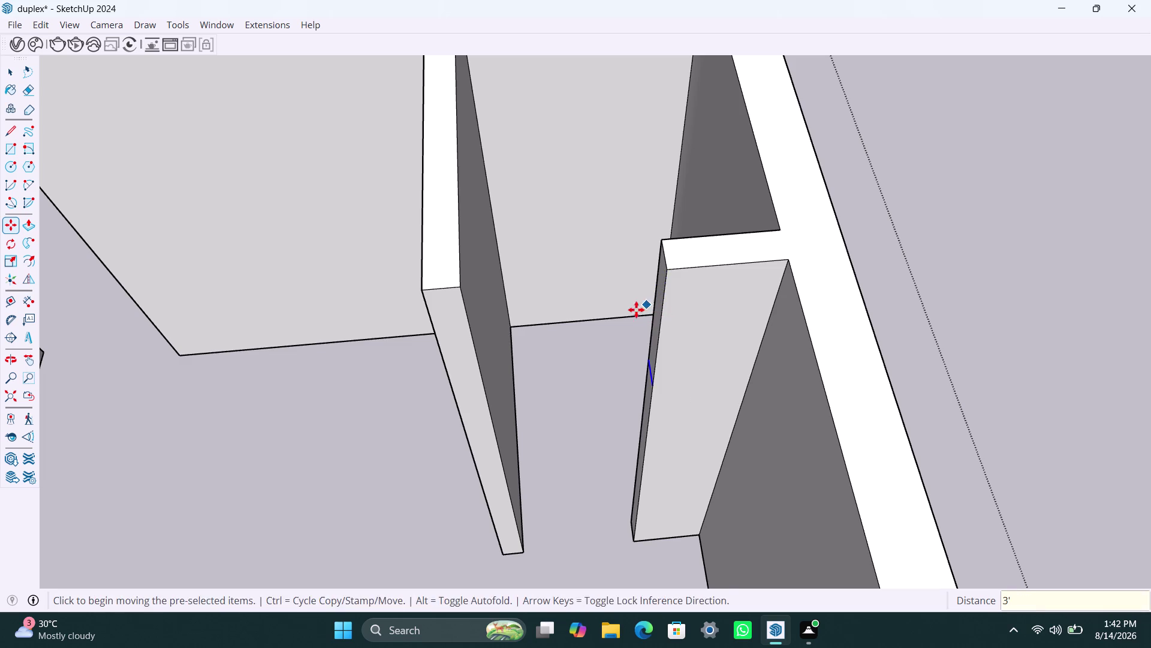
key(space)
Push/Pull the upper wall-end face across to the opposite partition.
click(657, 312)
key(p)
click(657, 311)
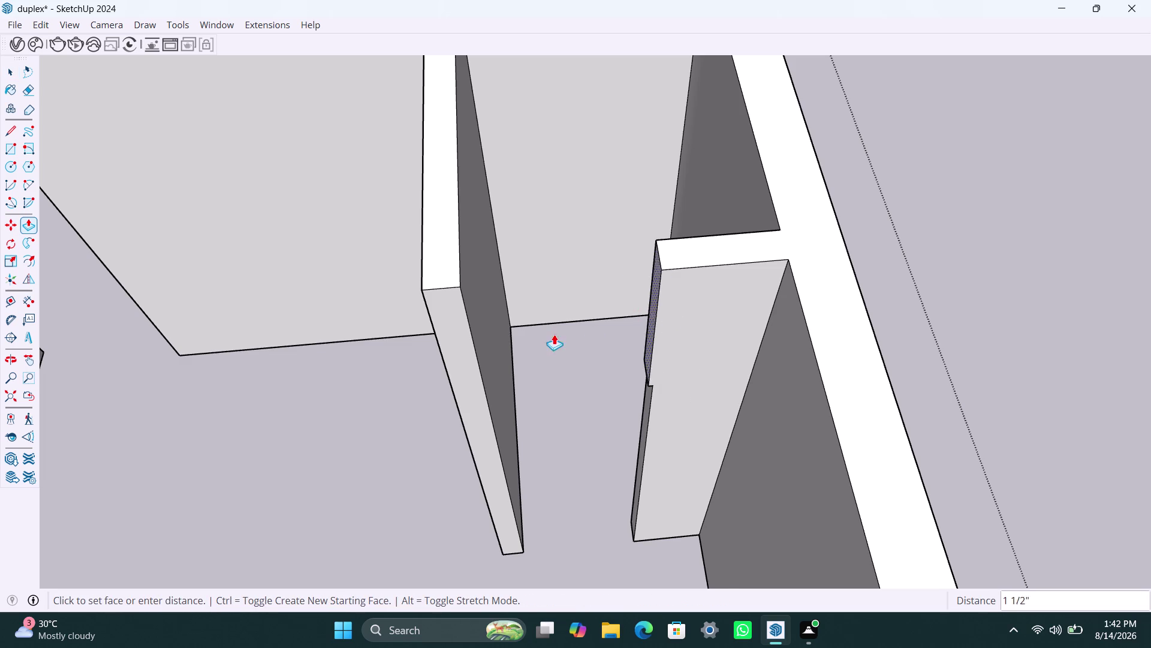
click(467, 353)
key(space)
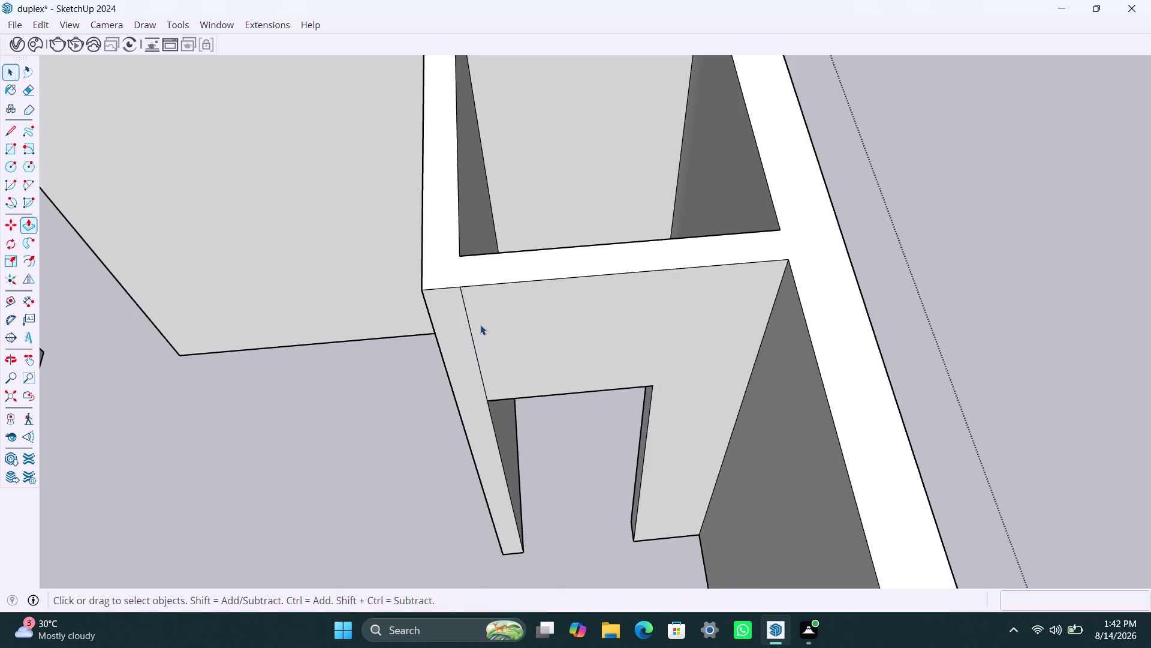
Orbit around the ground floor toward the staircase area.
scroll(up, 3)
scroll(down, 3)
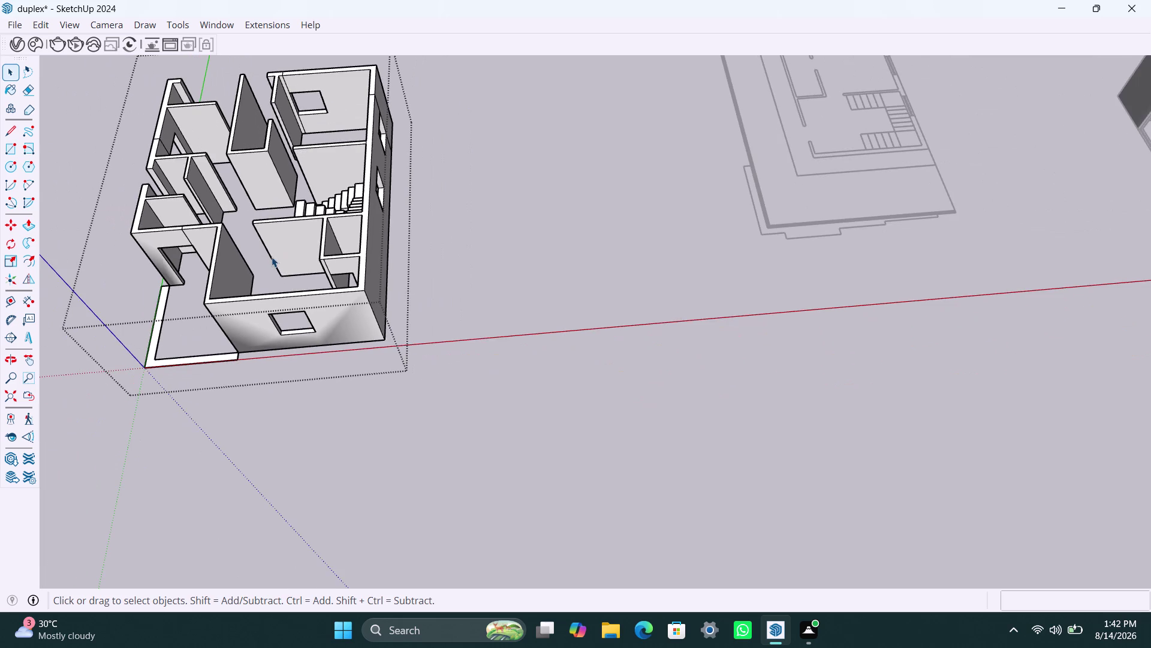
middle_drag(277, 259, 708, 300)
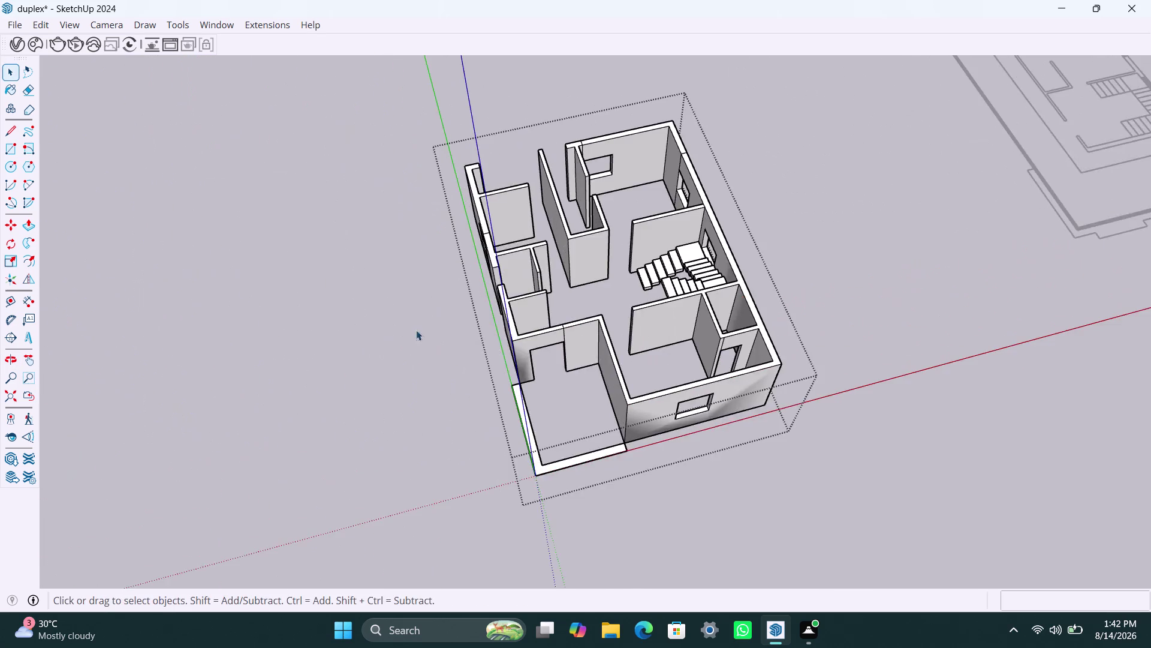
scroll(down, 3)
middle_drag(401, 353, 874, 379)
scroll(up, 3)
middle_drag(630, 348, 803, 365)
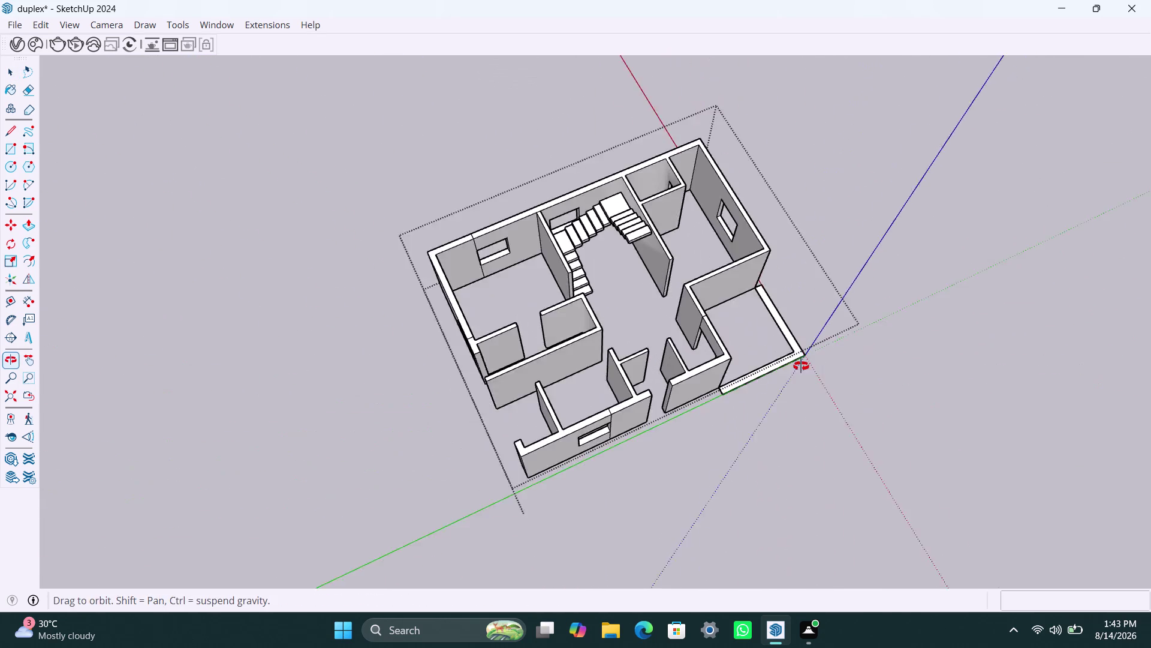
middle_drag(803, 365, 810, 362)
scroll(up, 3)
middle_drag(595, 292, 671, 310)
scroll(up, 3)
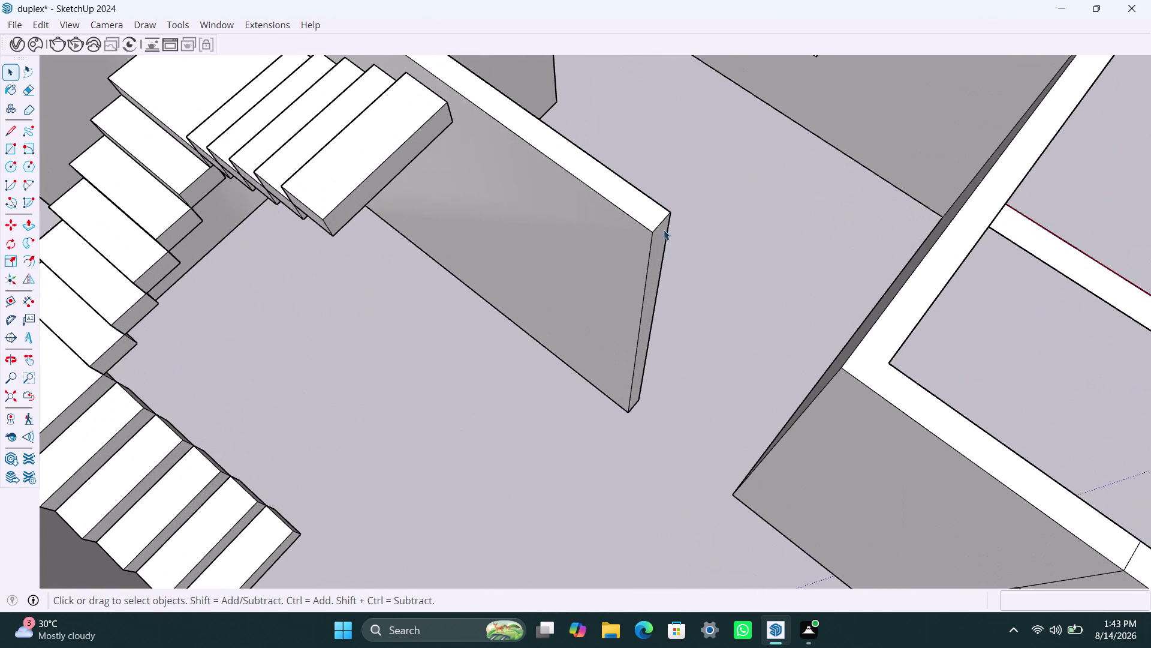
Copy the partition end's top edge 3' down.
click(663, 224)
click(658, 229)
key(m)
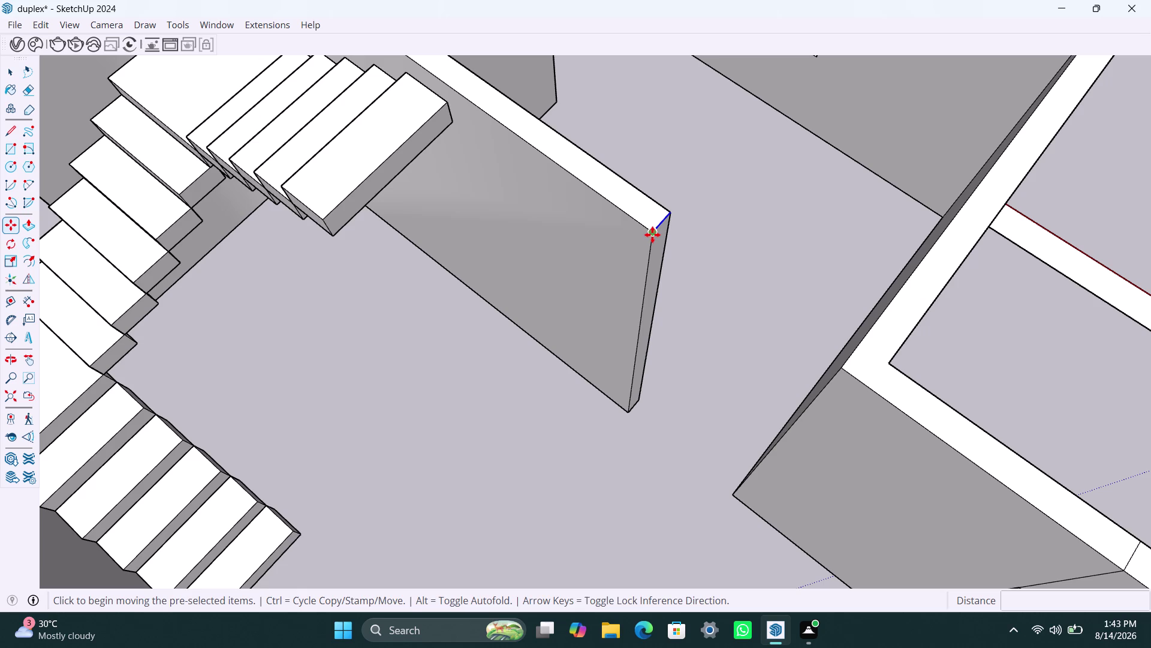
click(651, 237)
text(3)
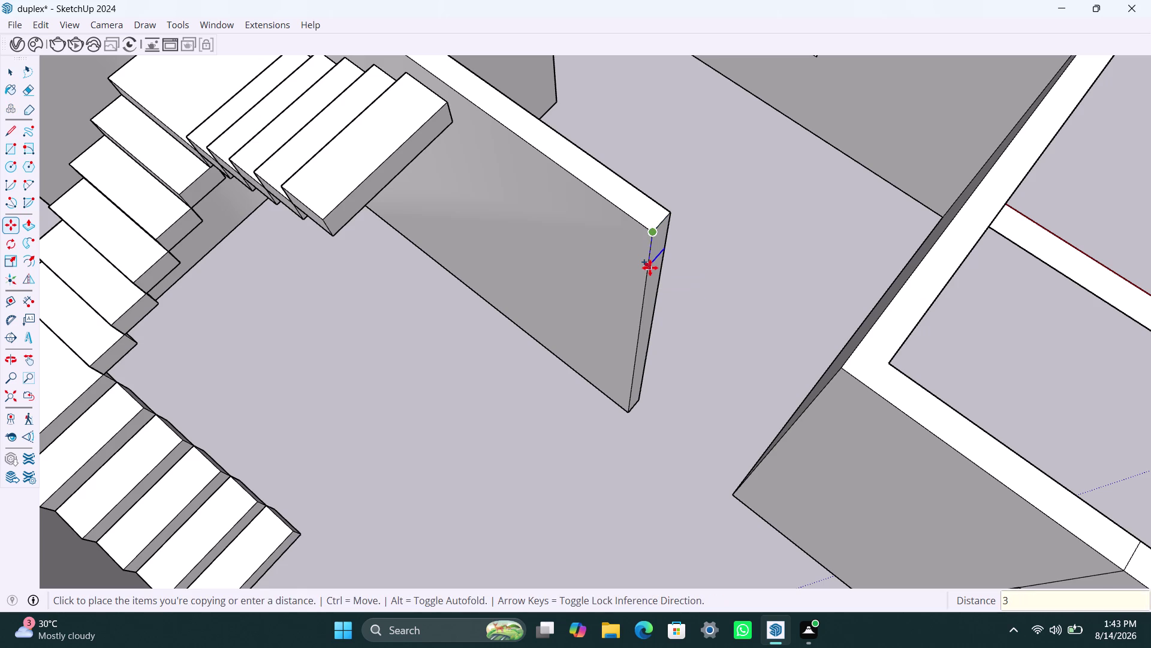
text(')
key(Return)
key(space)
Push/Pull the upper wall-end face over to the adjacent wall.
click(660, 260)
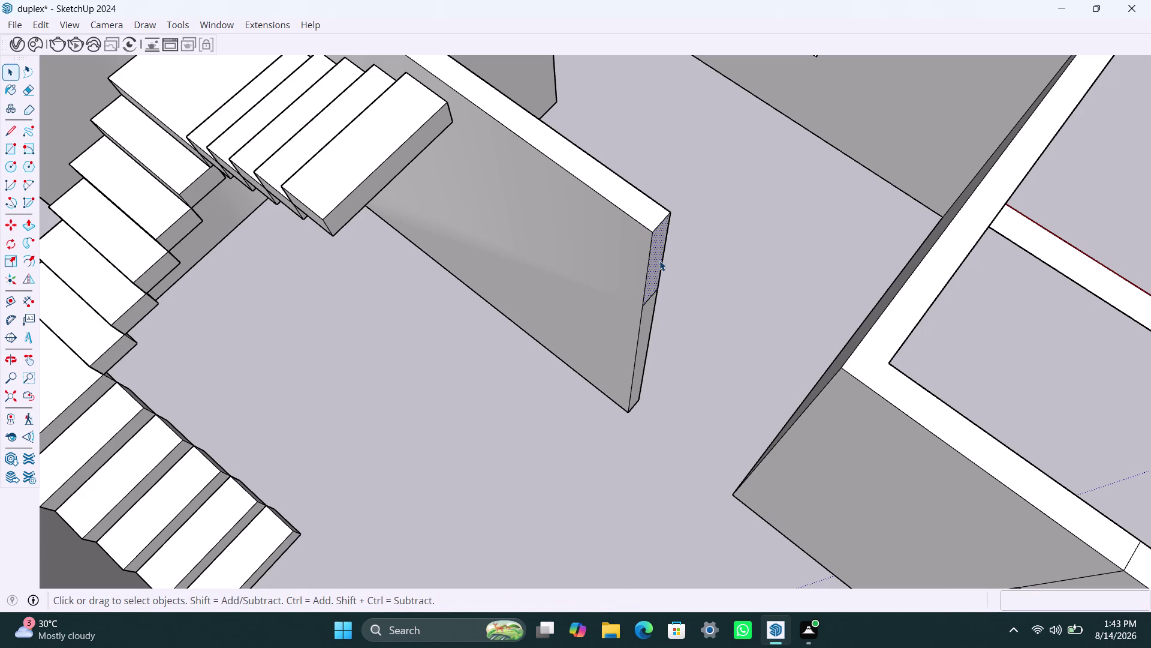
key(p)
click(659, 260)
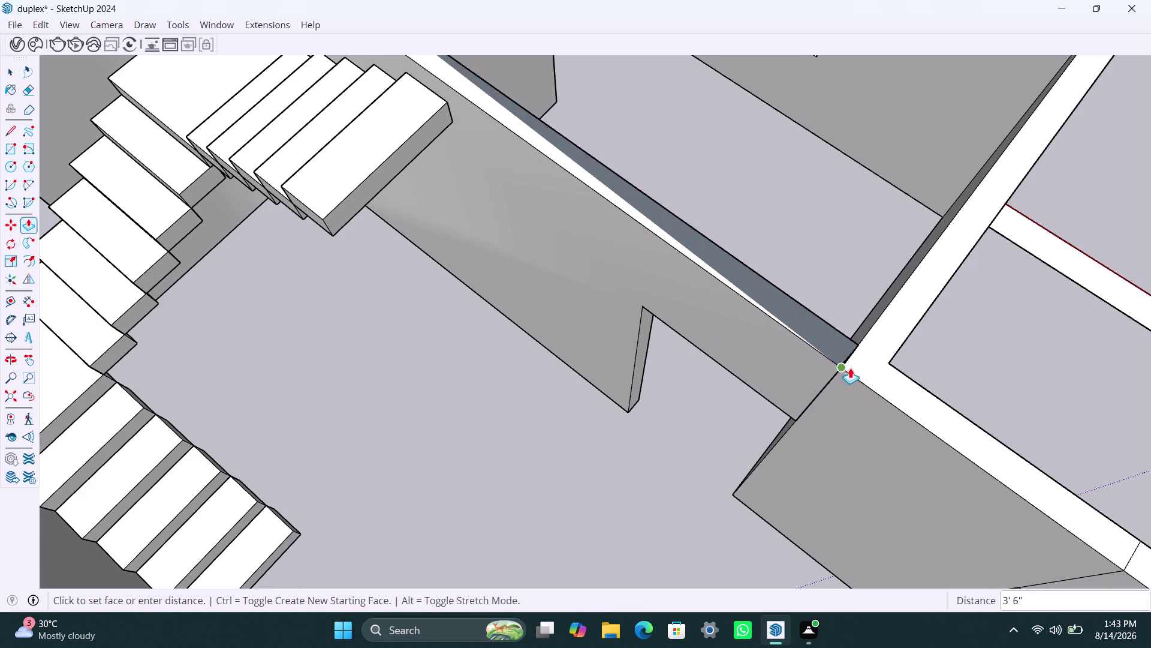
click(835, 372)
key(space)
scroll(down, 3)
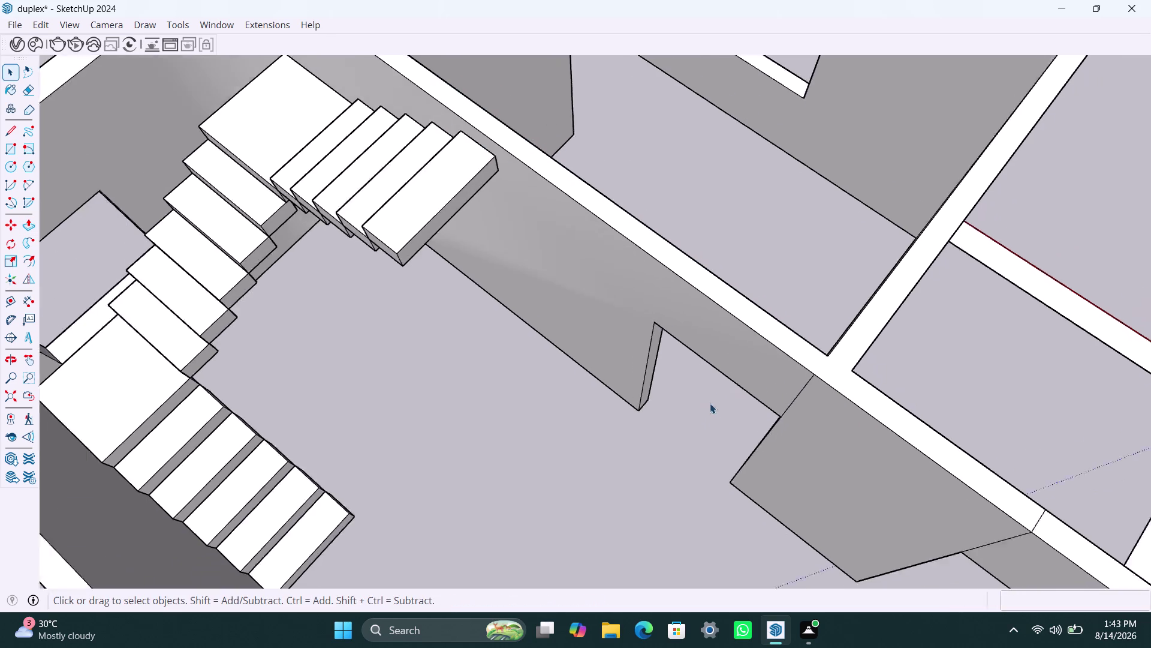
scroll(down, 3)
scroll(down, 3)
scroll(down, 3)
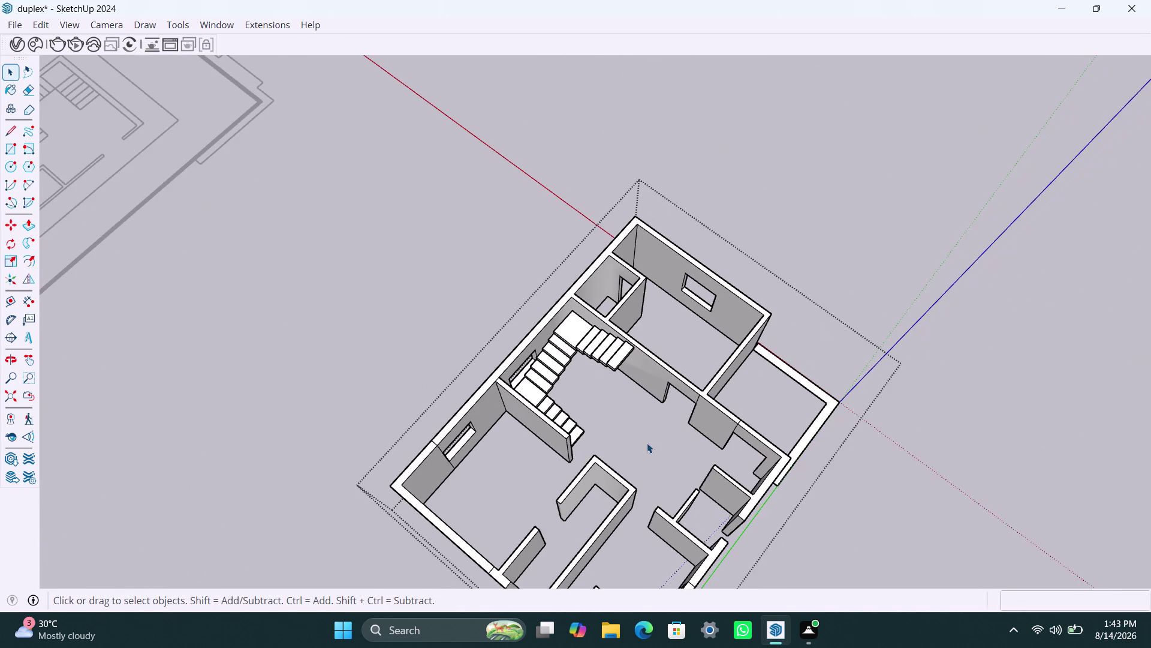
middle_drag(646, 443, 639, 339)
middle_drag(605, 388, 617, 433)
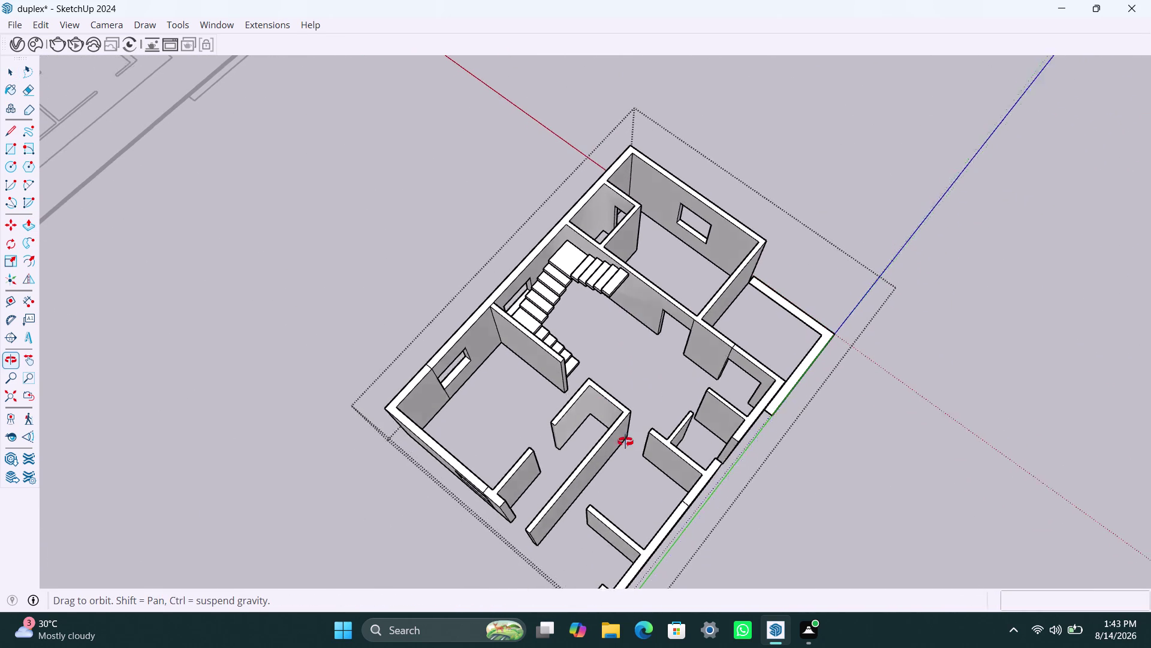
middle_drag(617, 433, 177, 404)
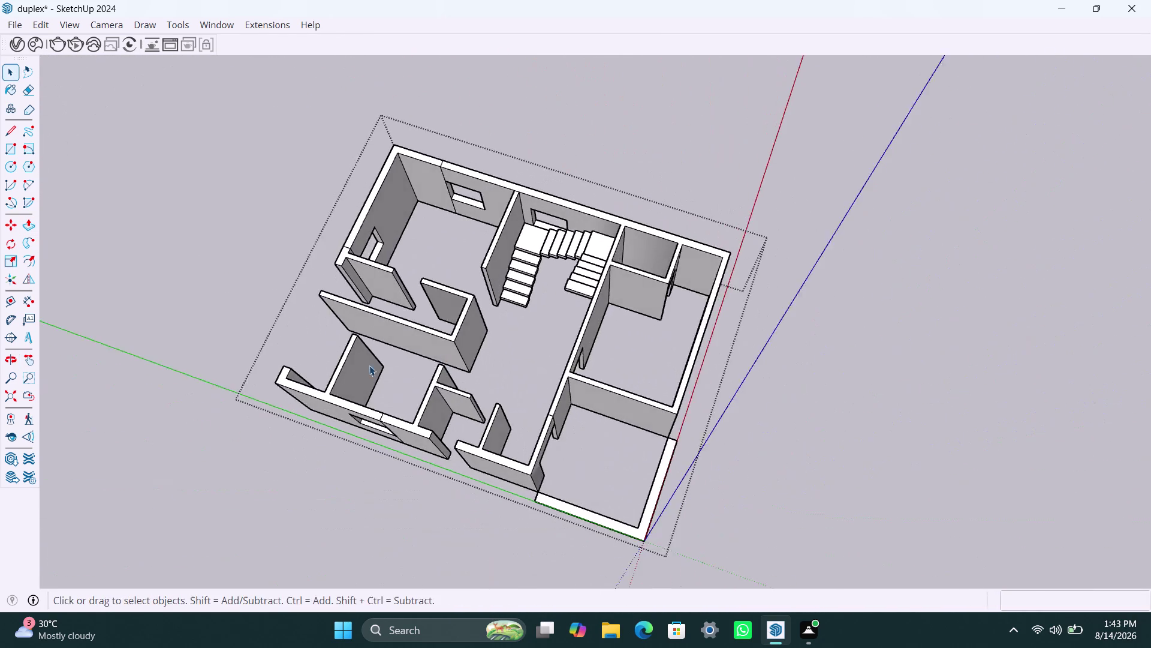
scroll(up, 3)
middle_drag(522, 358, 282, 350)
scroll(down, 3)
middle_drag(560, 256, 363, 264)
scroll(up, 3)
scroll(down, 3)
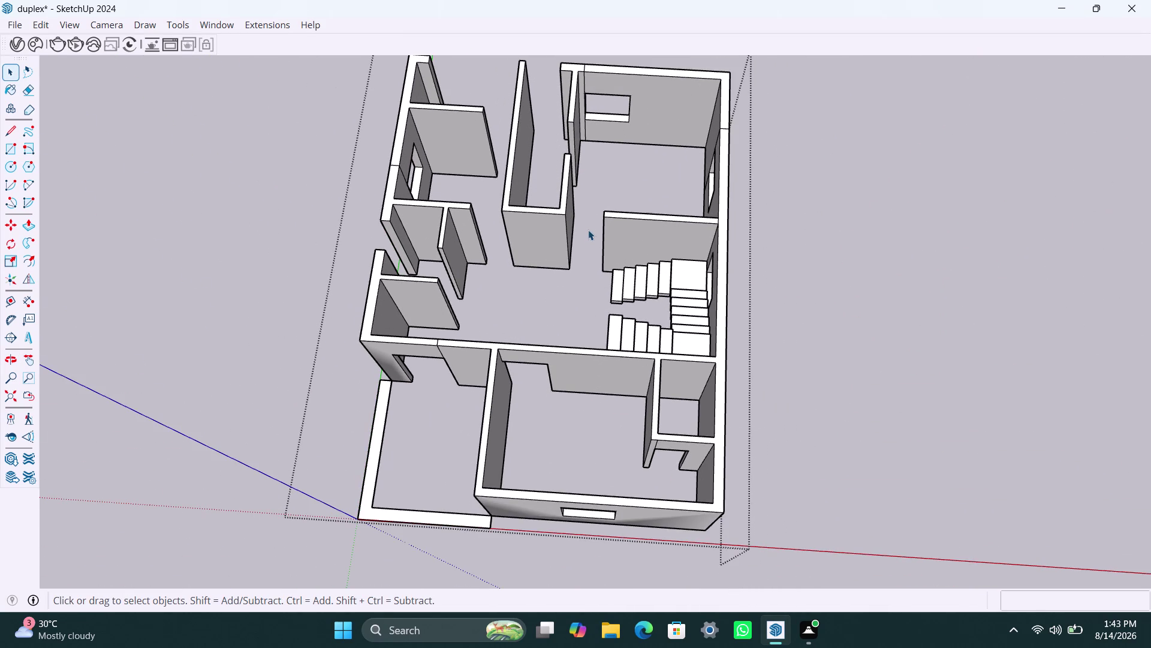
middle_drag(598, 163, 596, 196)
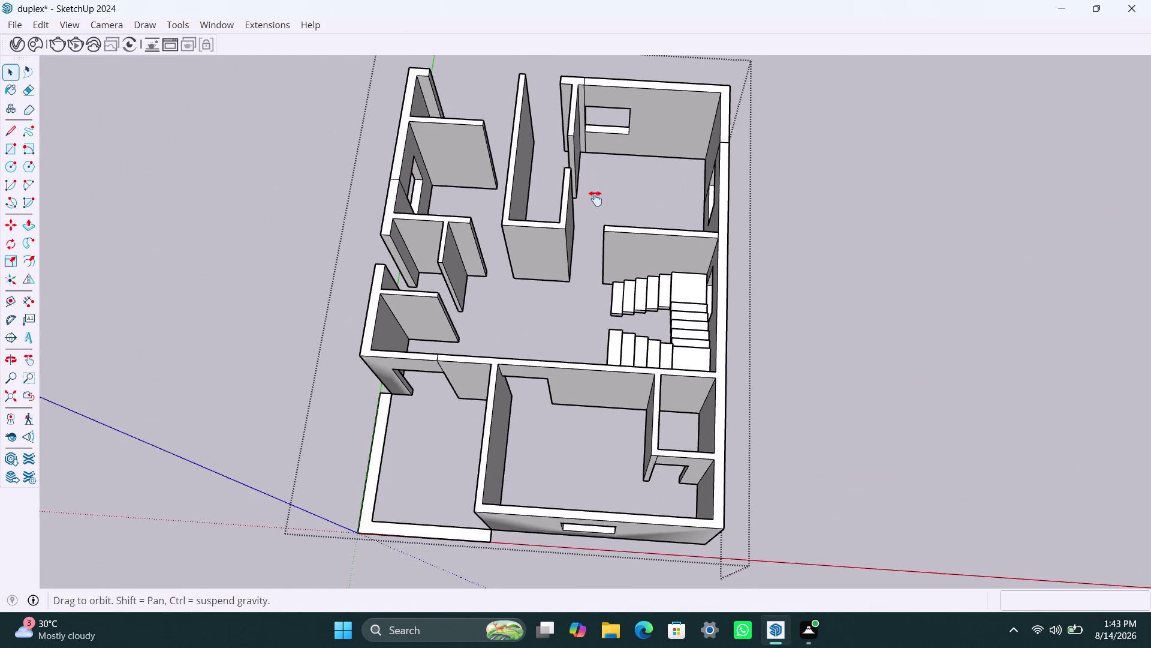
middle_drag(596, 196, 572, 254)
scroll(down, 3)
middle_drag(732, 281, 216, 321)
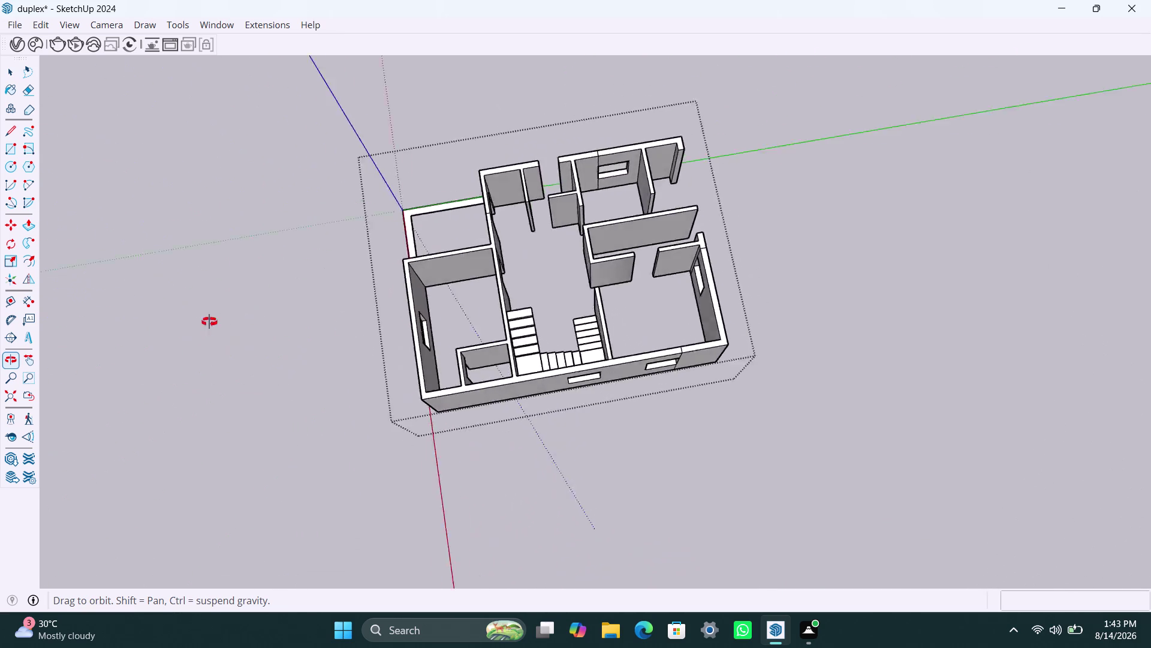
middle_drag(215, 321, 208, 321)
scroll(down, 3)
middle_drag(608, 328, 176, 282)
scroll(up, 3)
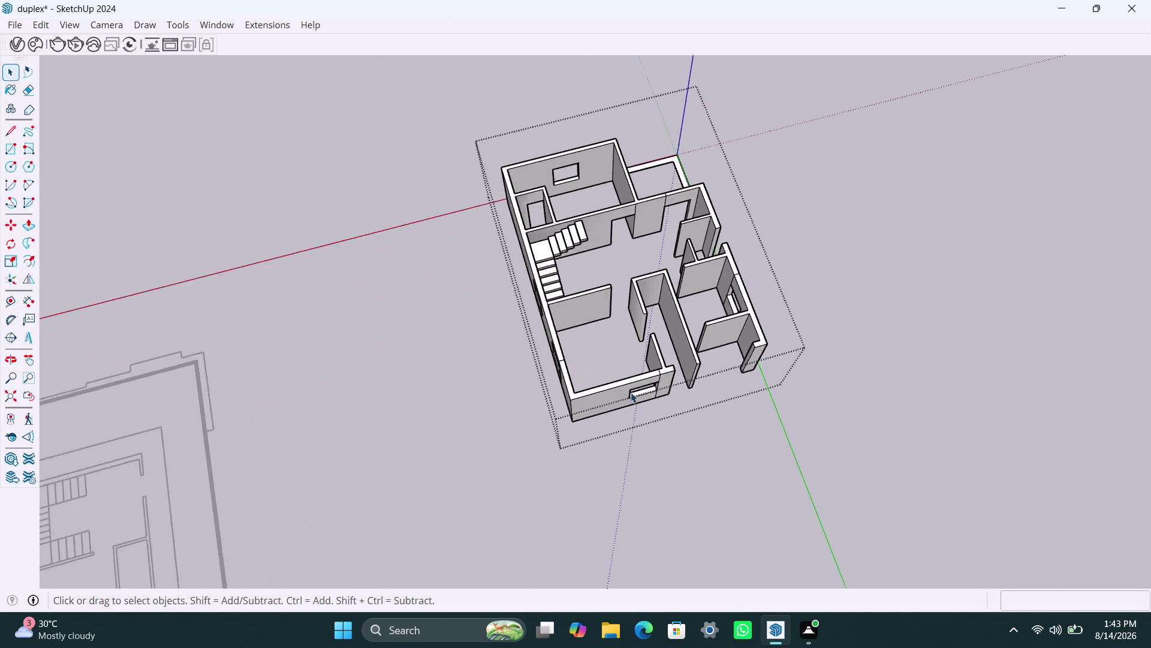
middle_drag(681, 436, 463, 401)
scroll(up, 3)
scroll(up, 3)
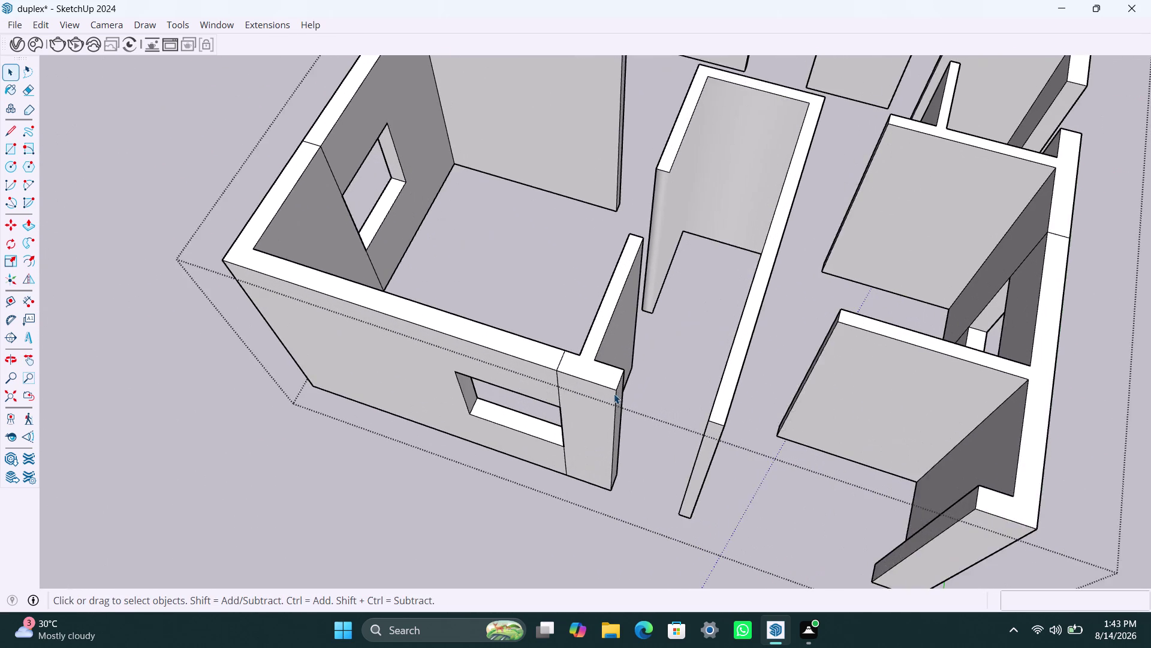
Copy the wall end's top edge 2' down.
scroll(up, 3)
click(618, 387)
key(m)
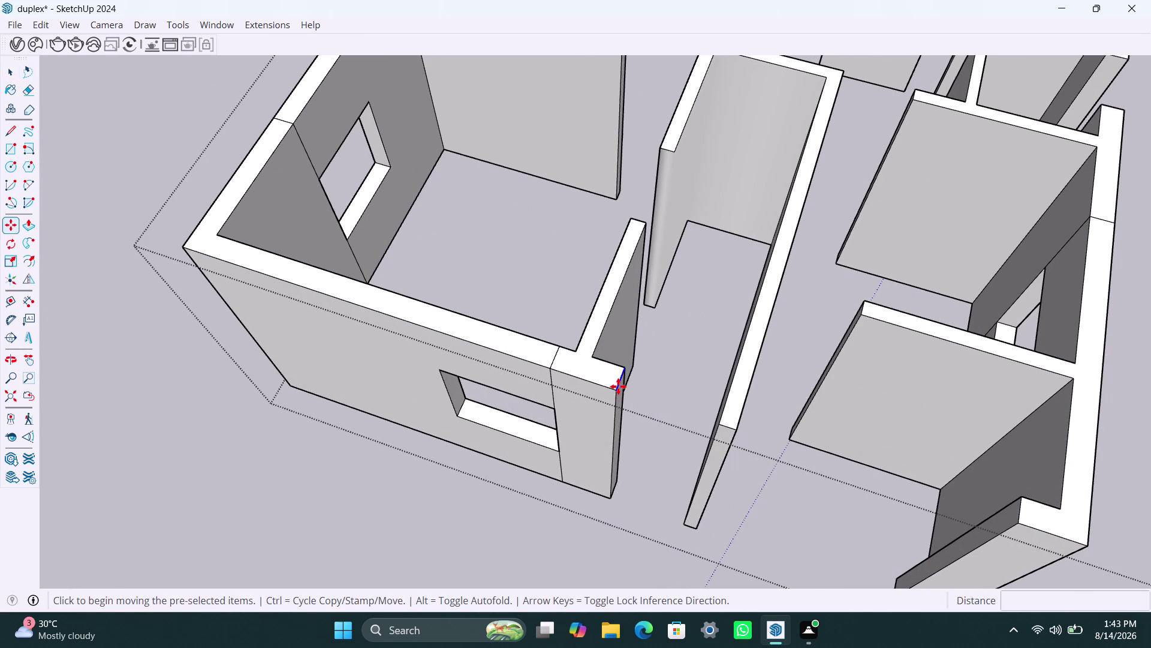
click(619, 394)
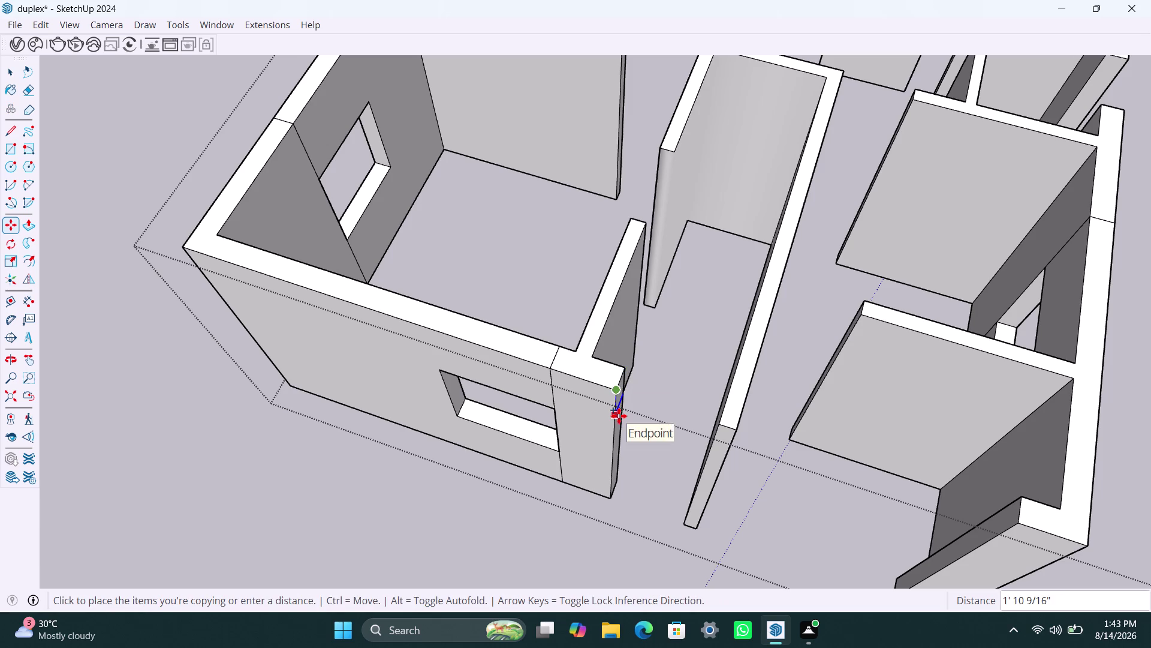
key(2)
key(apostrophe)
key(Return)
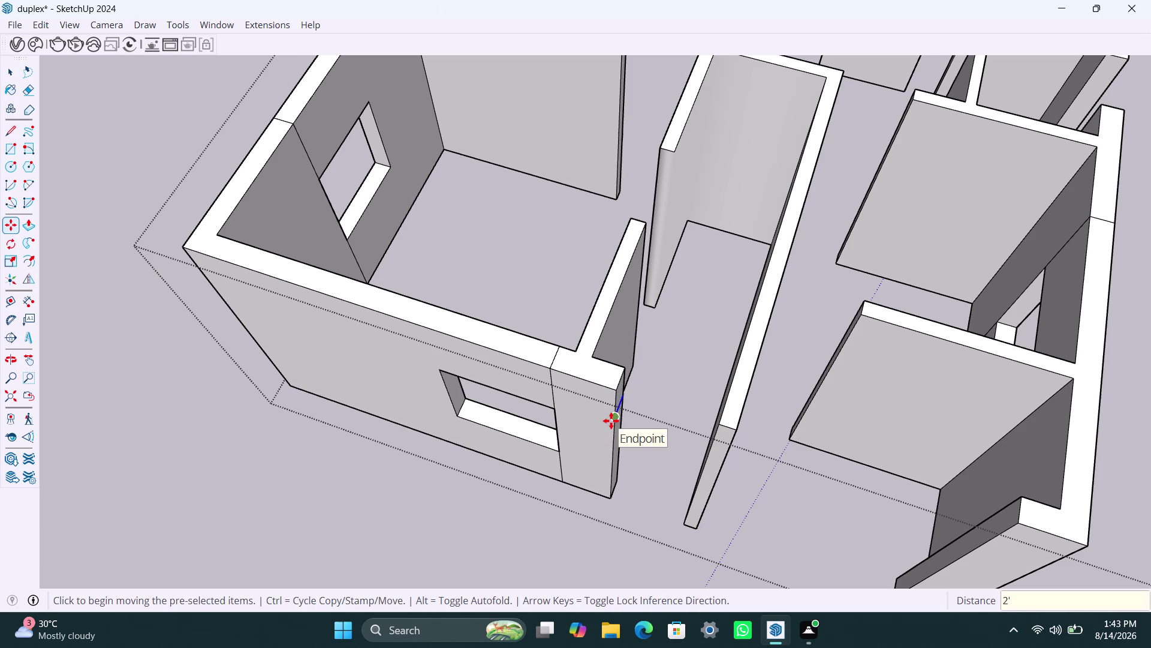
key(m)
click(611, 420)
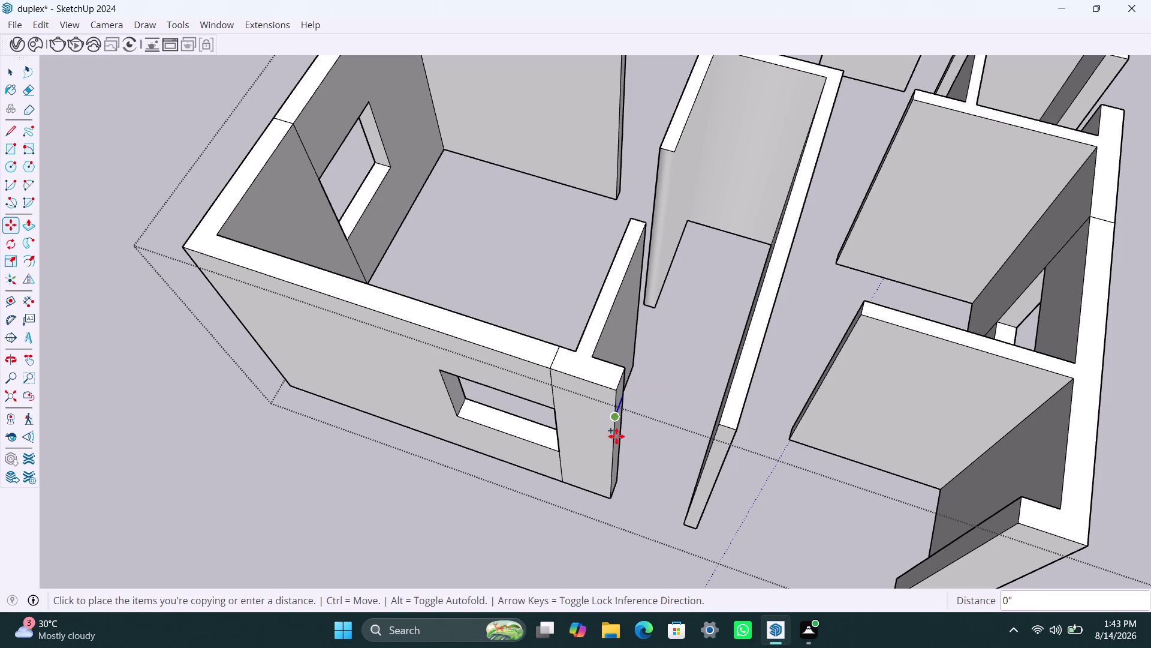
text(2')
key(Return)
key(space)
Push/Pull the upper wall-end face across to the neighbouring wall.
scroll(up, 3)
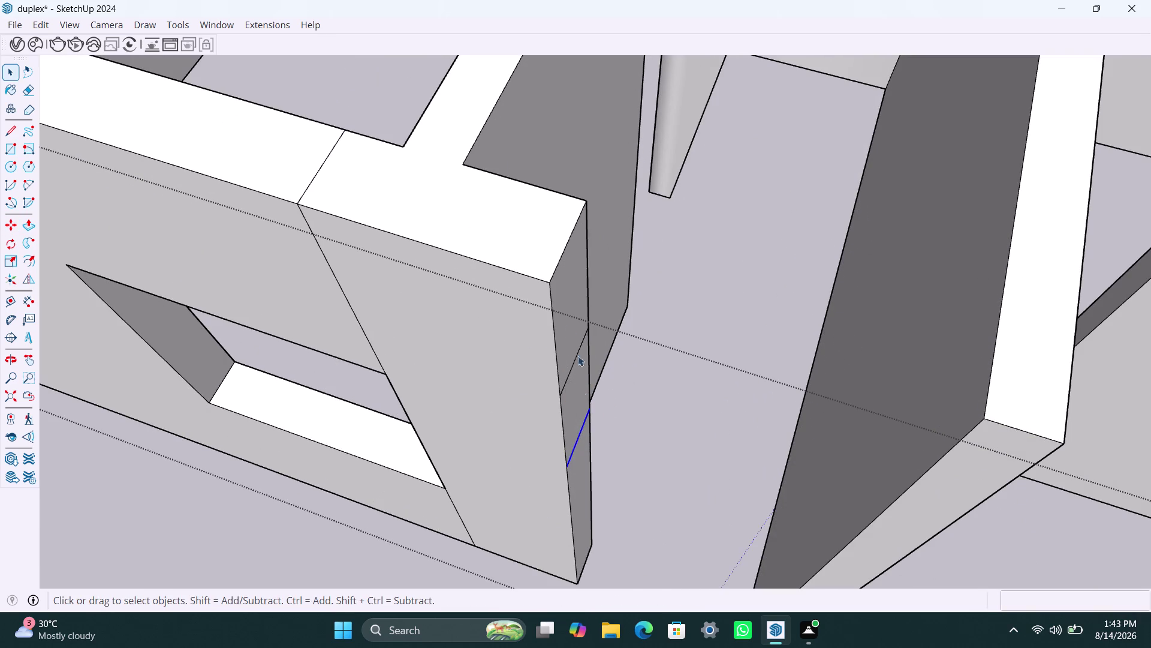
click(564, 321)
key(p)
click(565, 321)
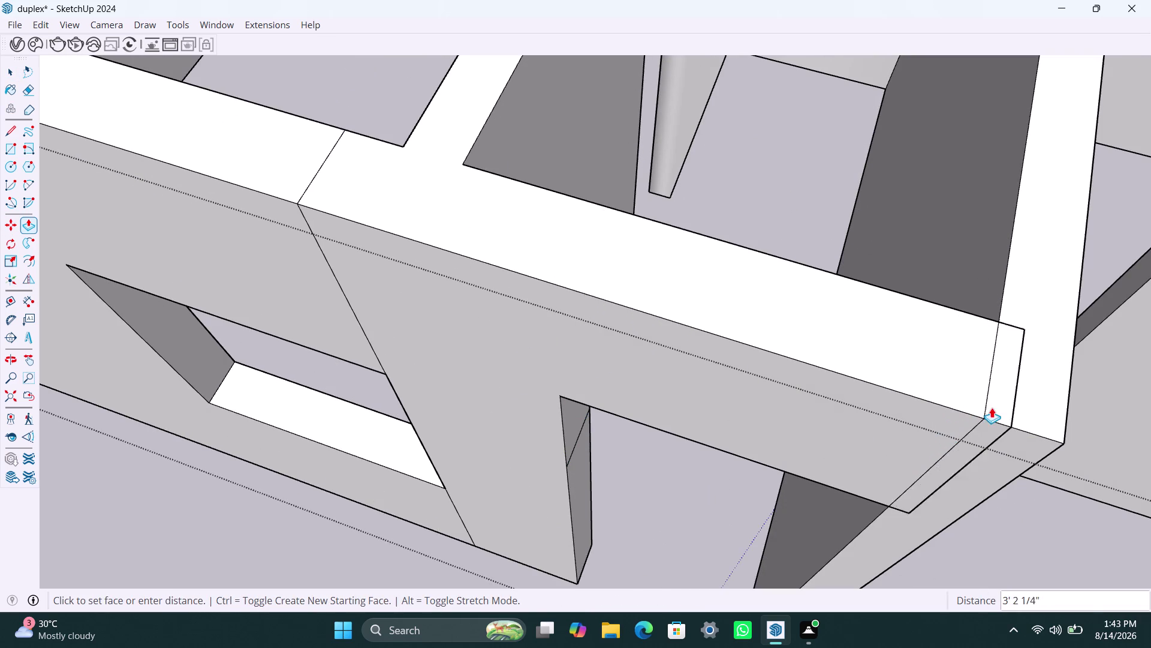
click(984, 406)
double_click(584, 518)
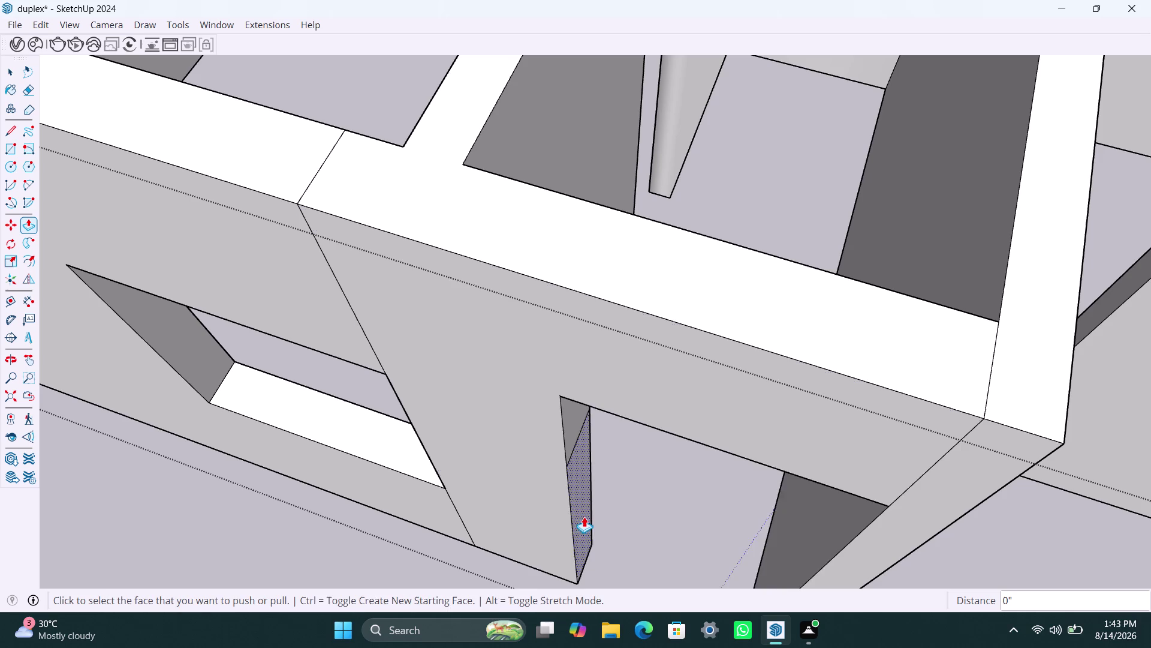
scroll(down, 3)
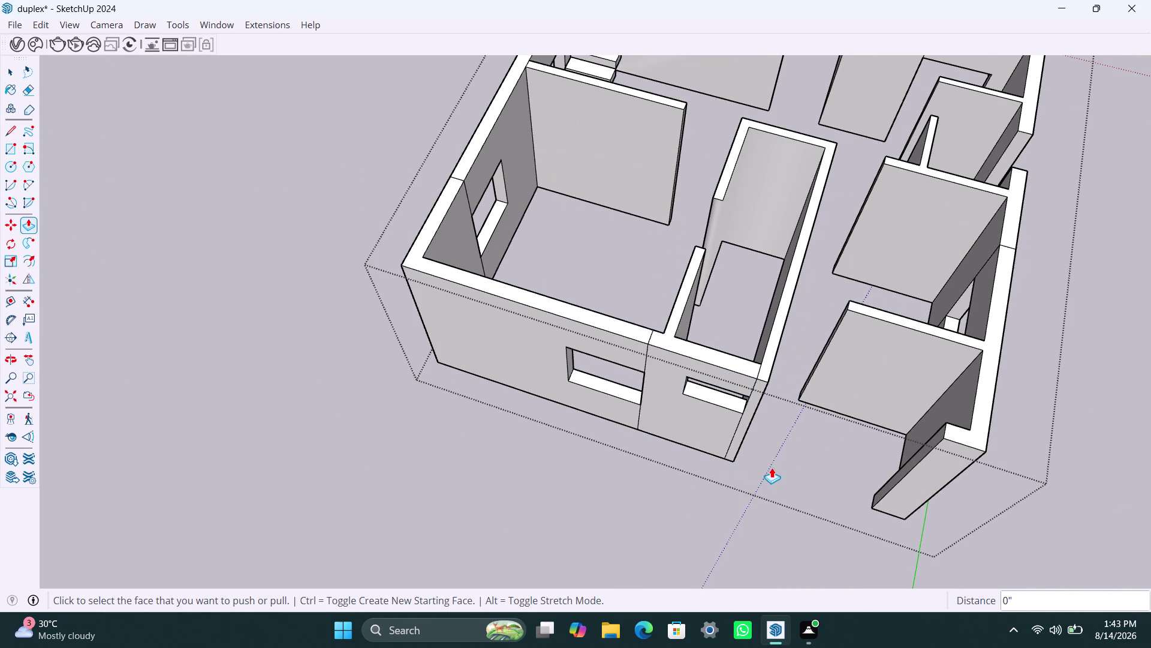
scroll(down, 3)
middle_drag(801, 466, 615, 400)
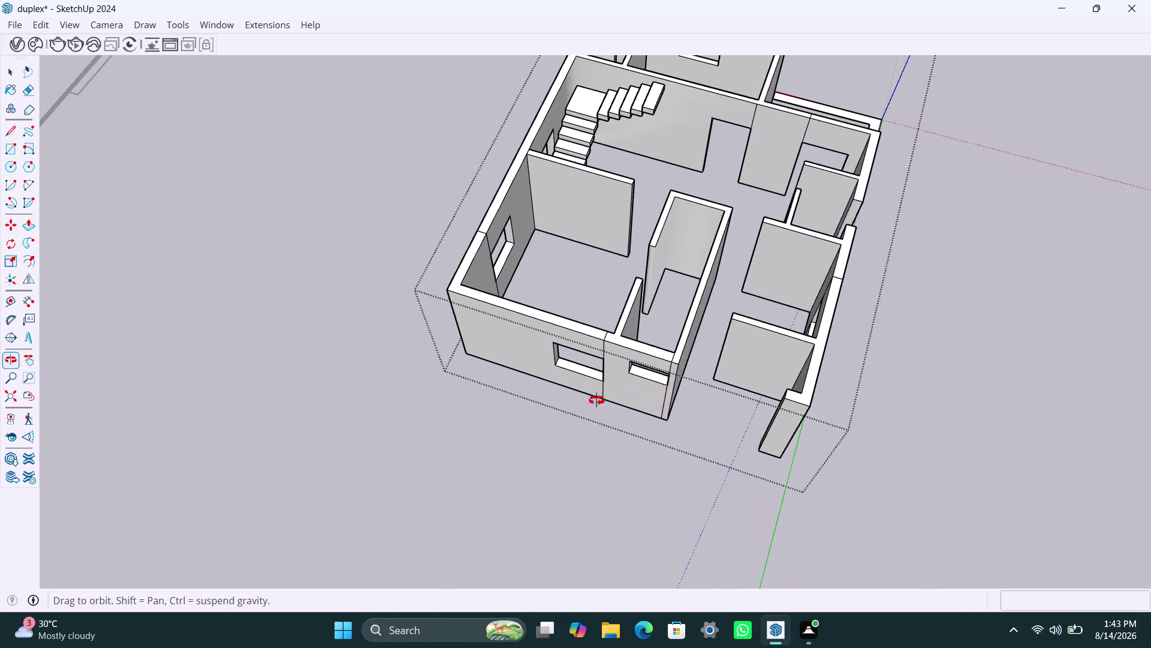
middle_drag(616, 400, 571, 400)
scroll(up, 3)
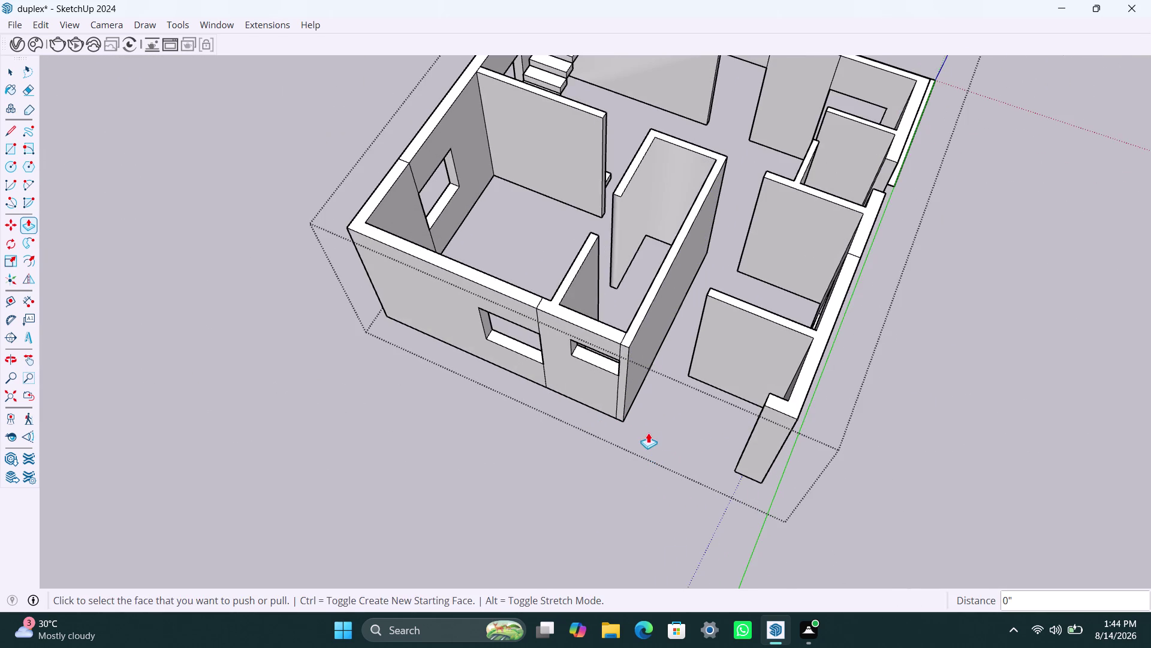
scroll(down, 3)
scroll(down, 3)
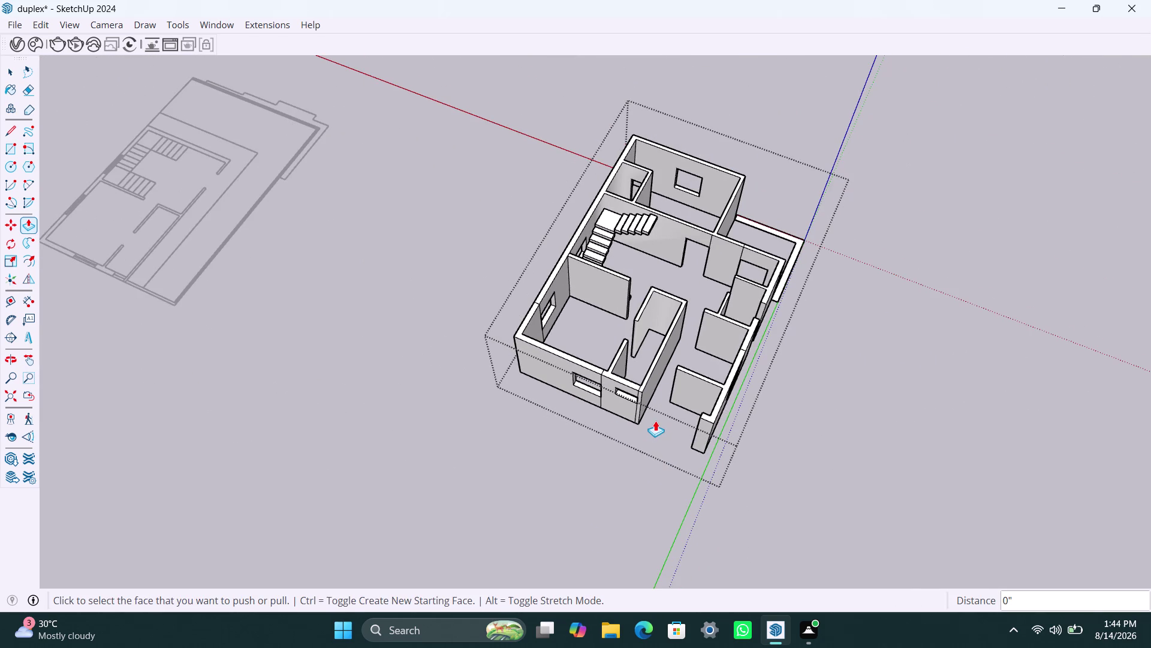
scroll(down, 3)
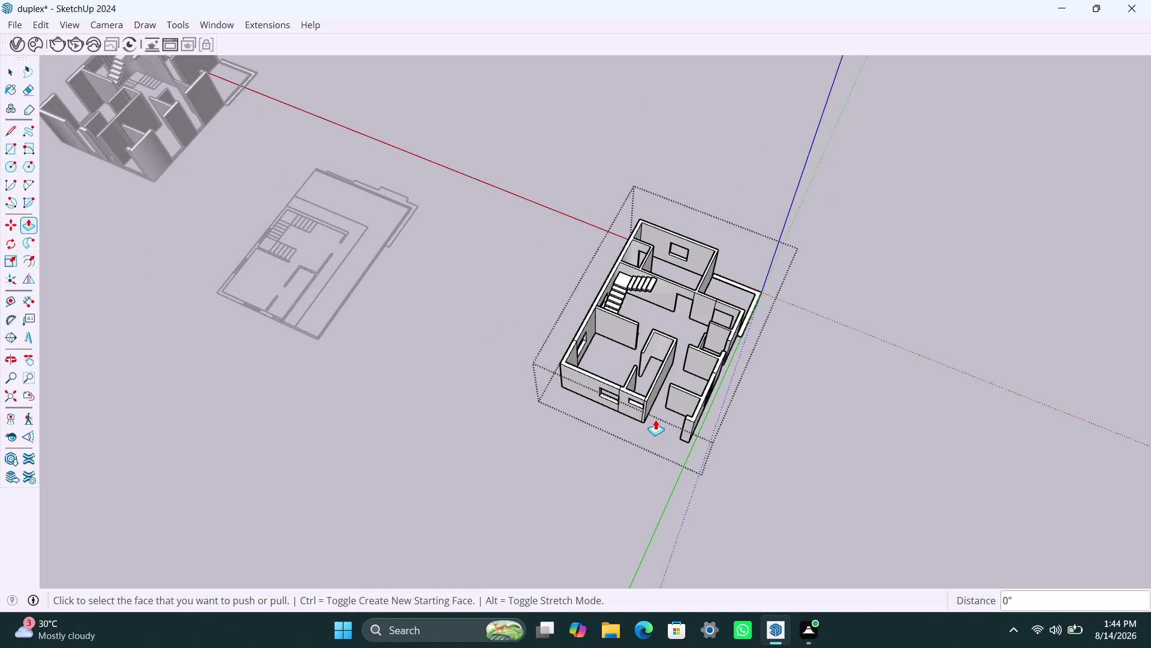
scroll(down, 3)
scroll(down, 3)
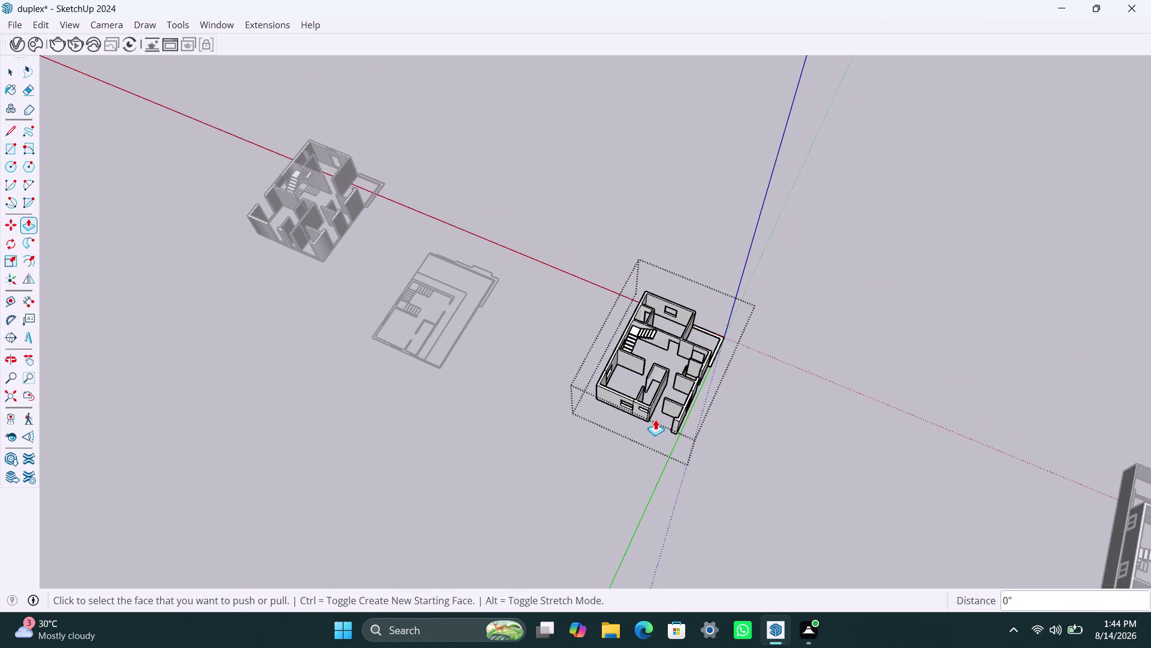
scroll(down, 3)
scroll(down, 3)
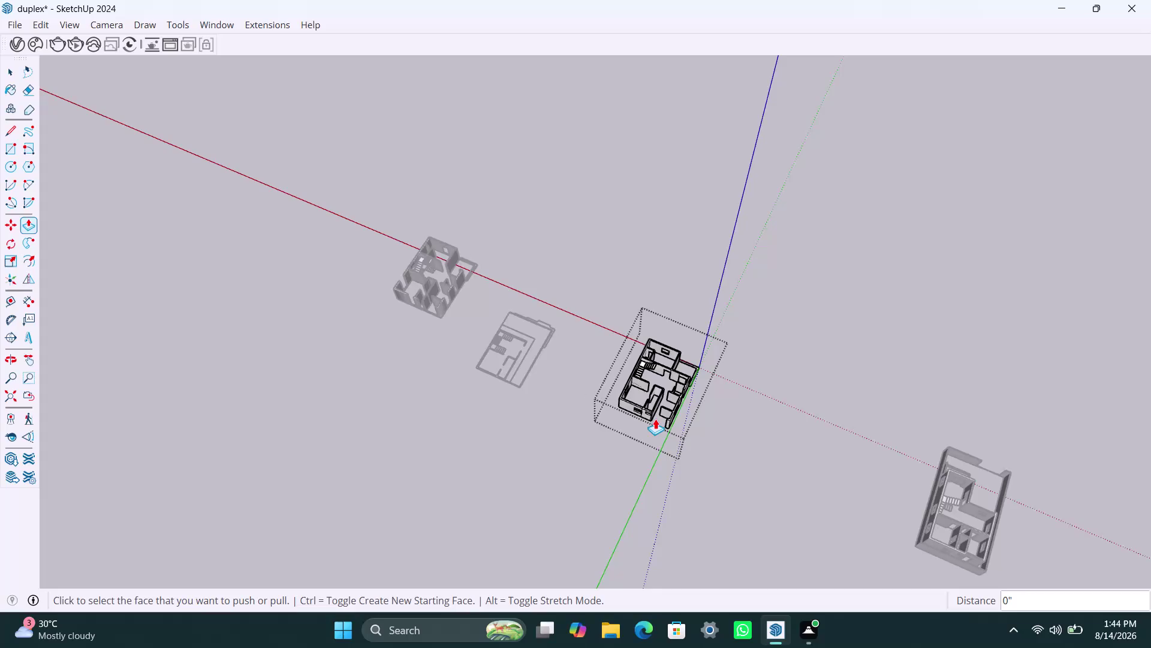
scroll(up, 3)
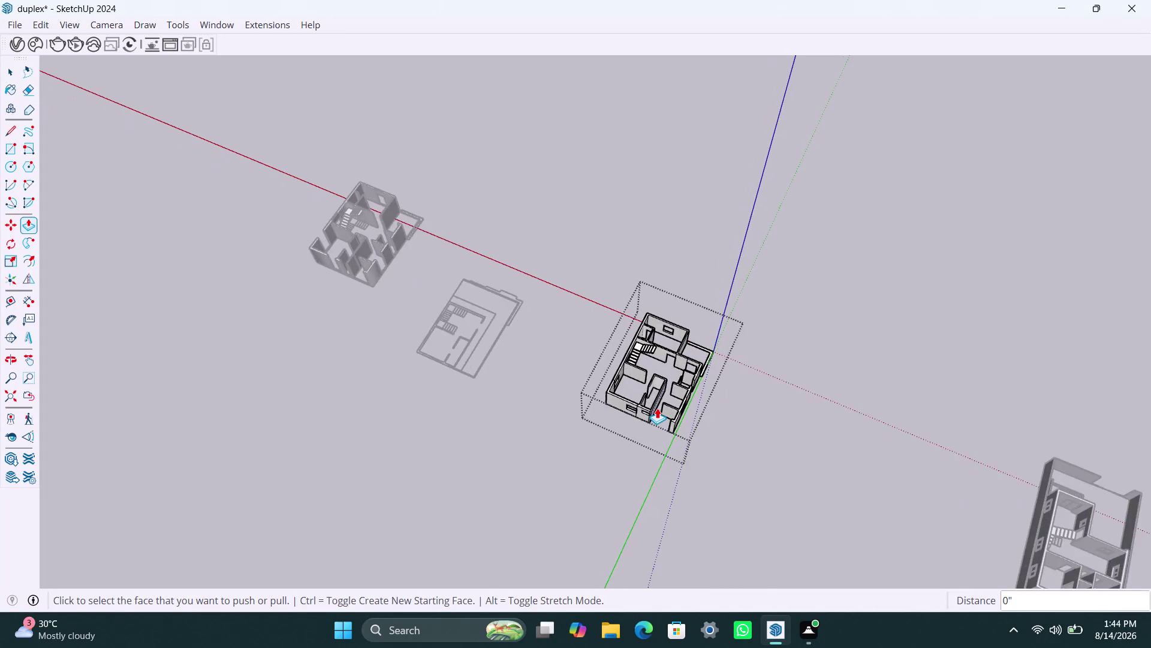
scroll(up, 3)
scroll(up, 3)
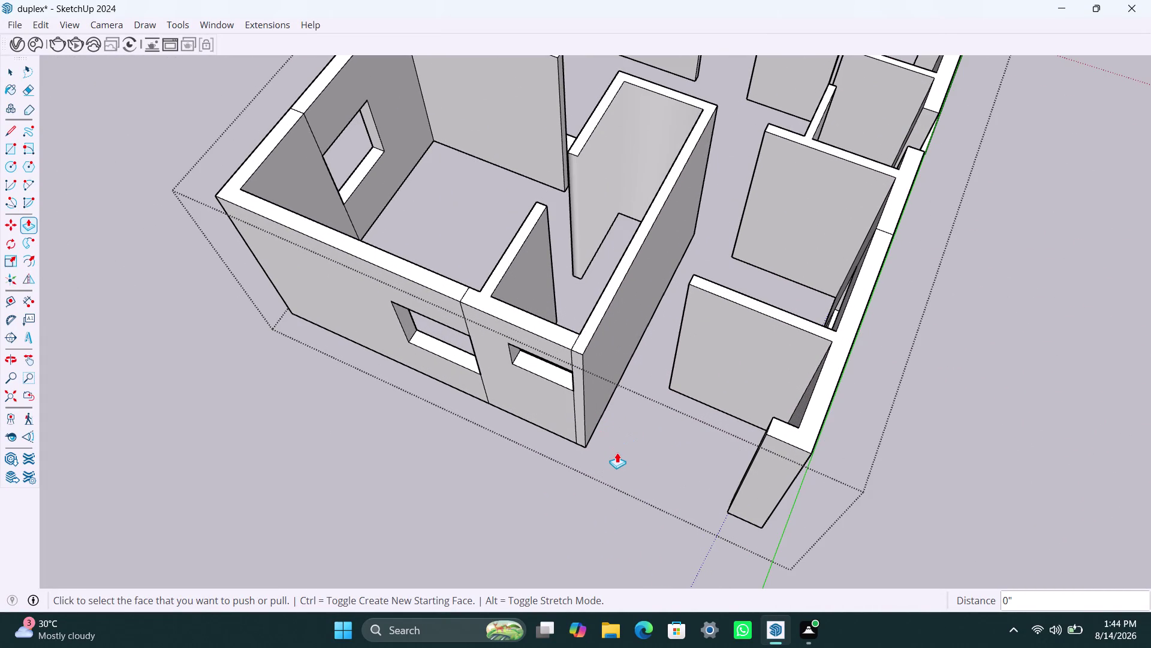
key(space)
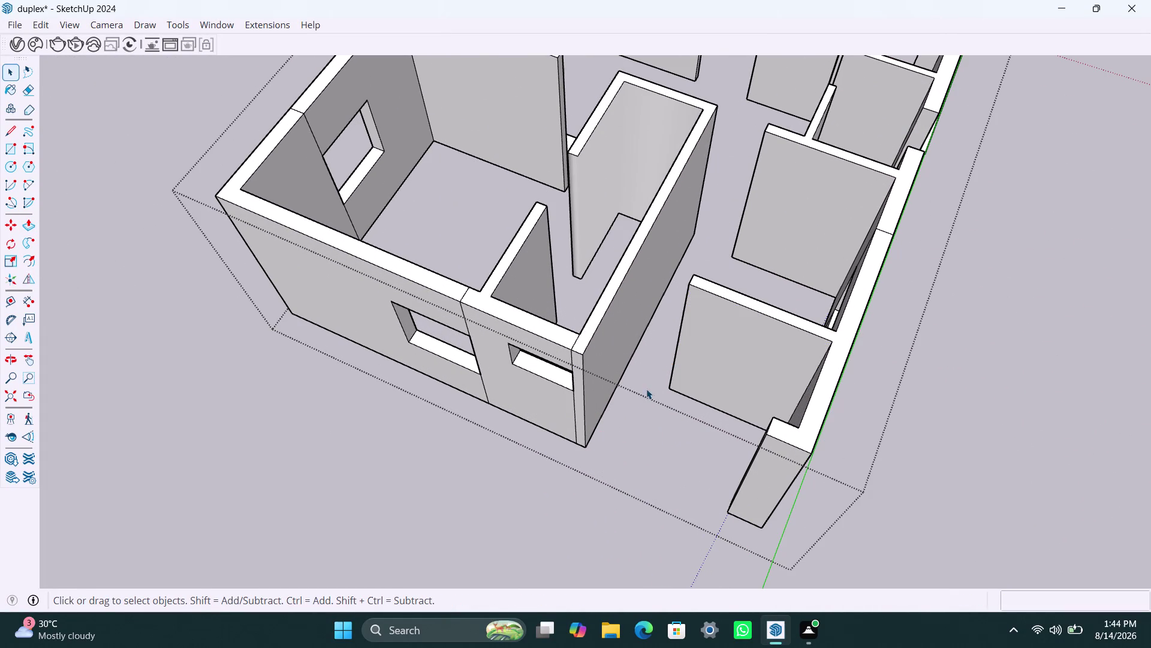
scroll(down, 3)
middle_drag(602, 440, 807, 494)
scroll(up, 3)
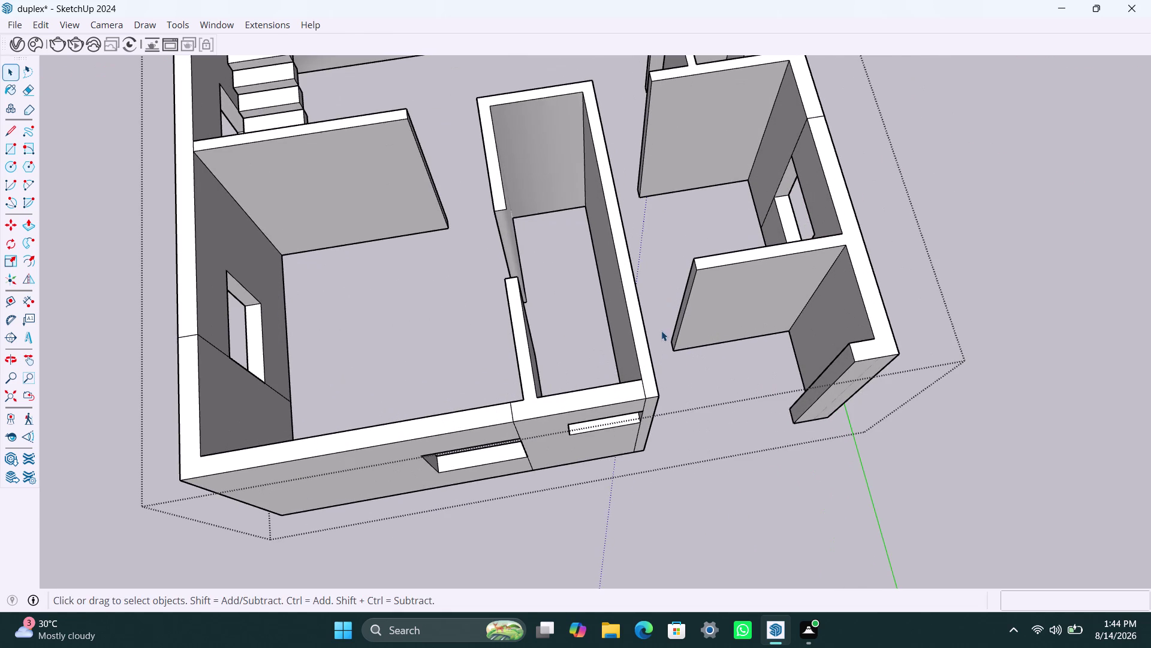
middle_drag(667, 337, 697, 352)
scroll(up, 3)
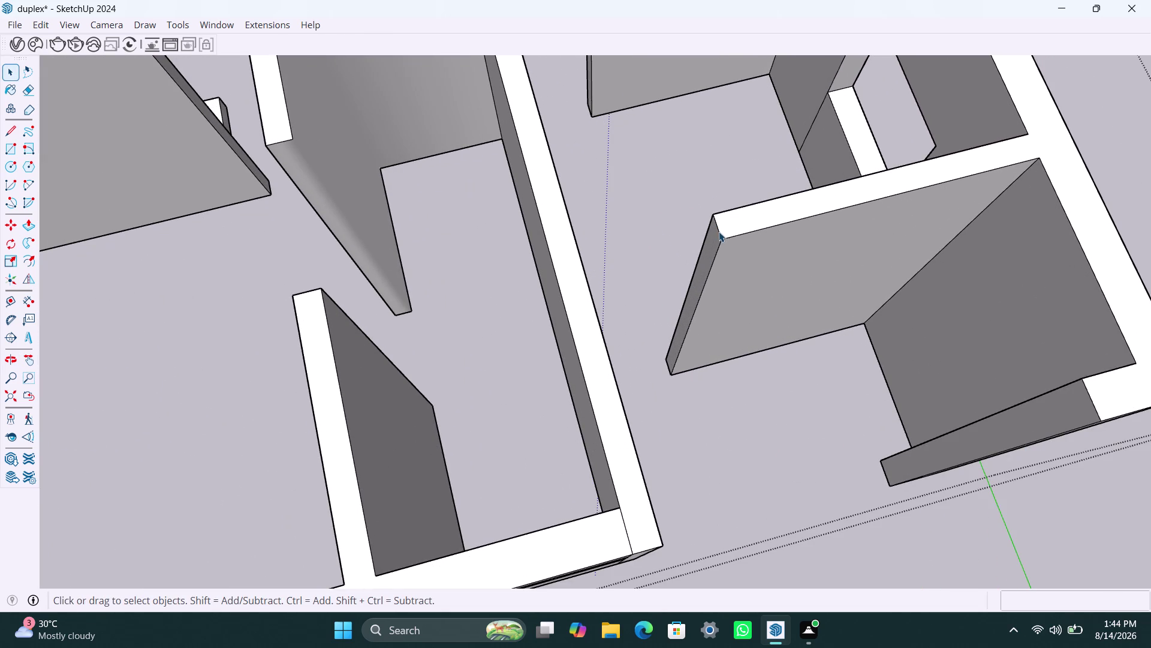
Copy the interior wall end's top edge down 3' and 4' to outline the notch.
click(719, 232)
key(m)
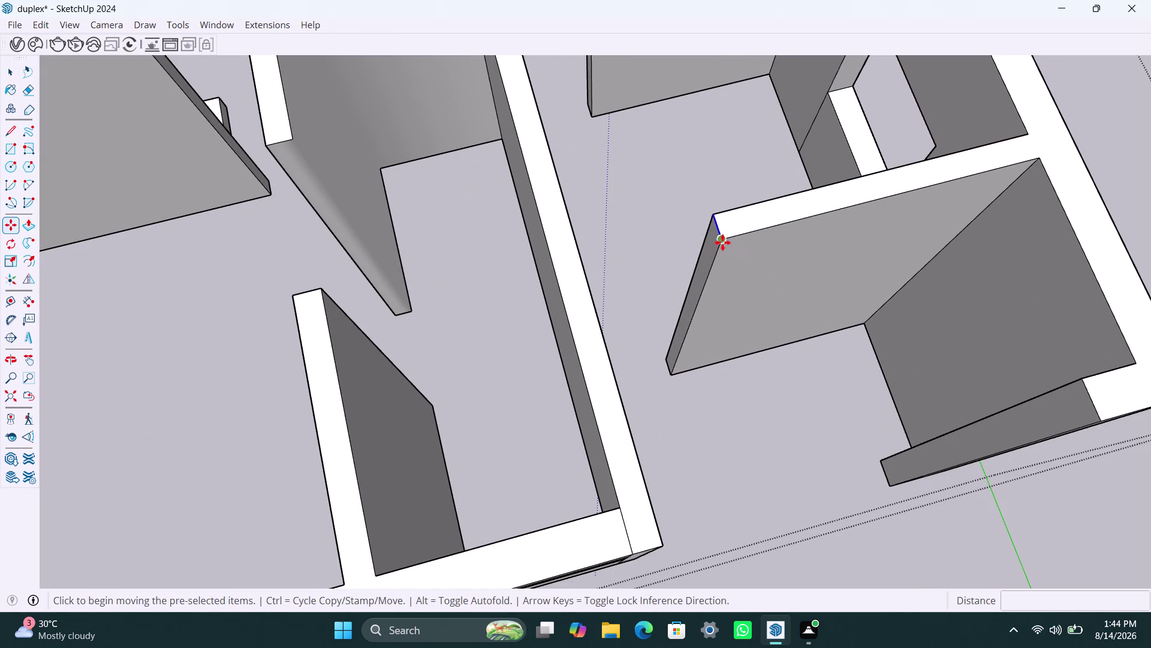
click(723, 242)
text(3)
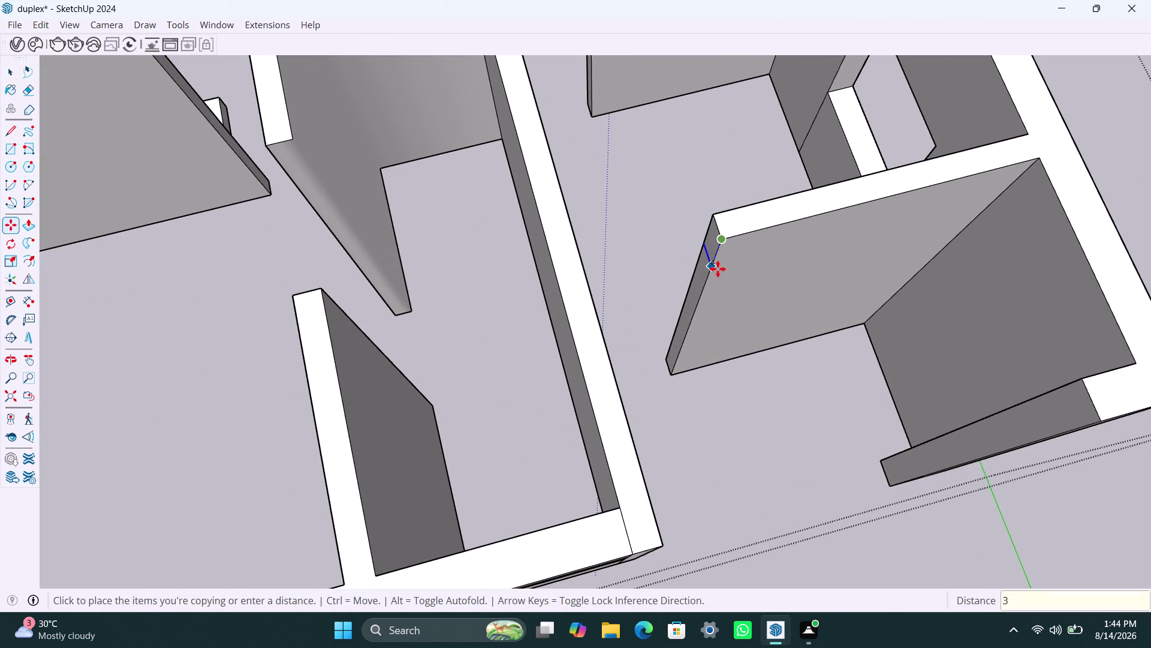
text(')
key(Return)
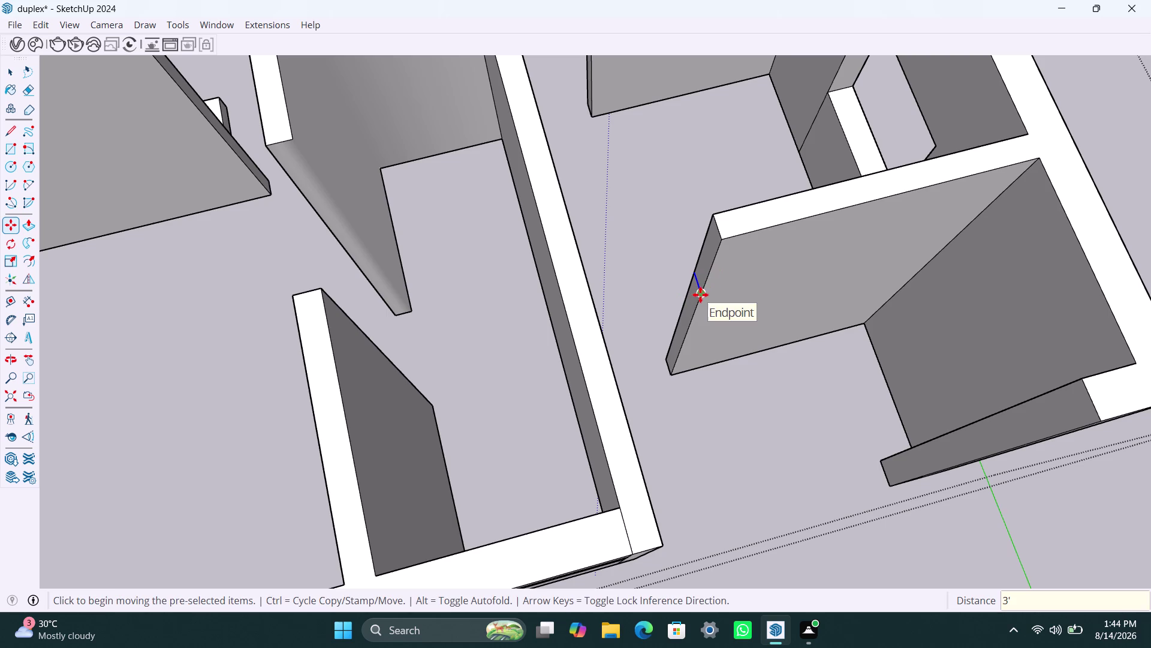
key(m)
click(700, 295)
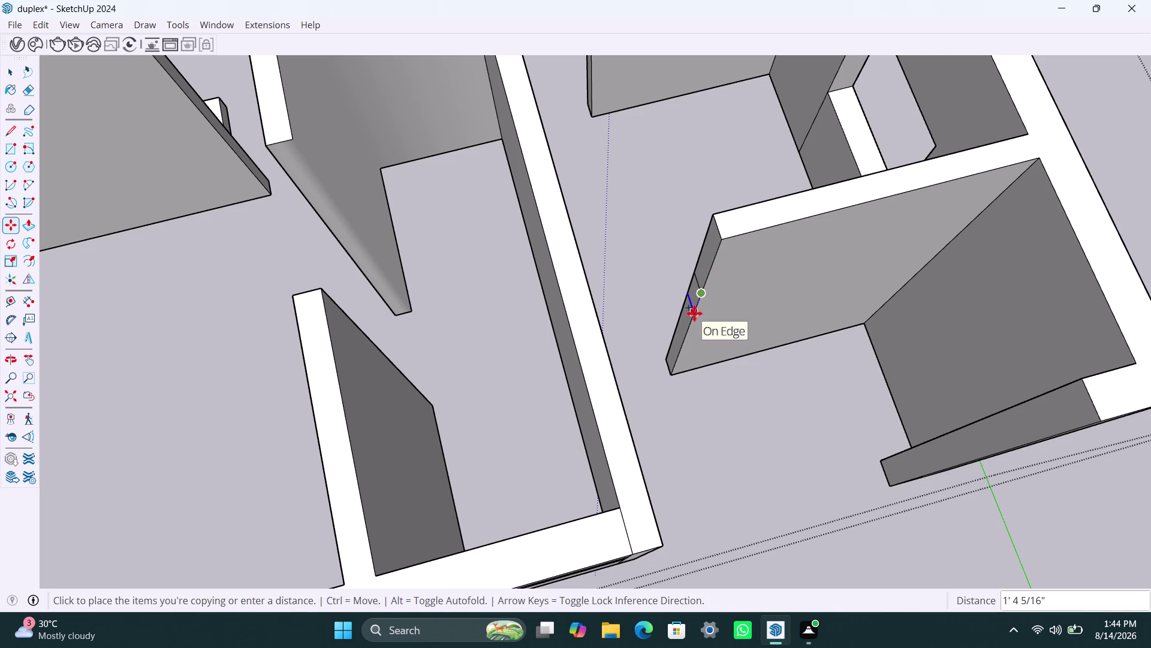
text(4')
key(Return)
key(space)
click(706, 258)
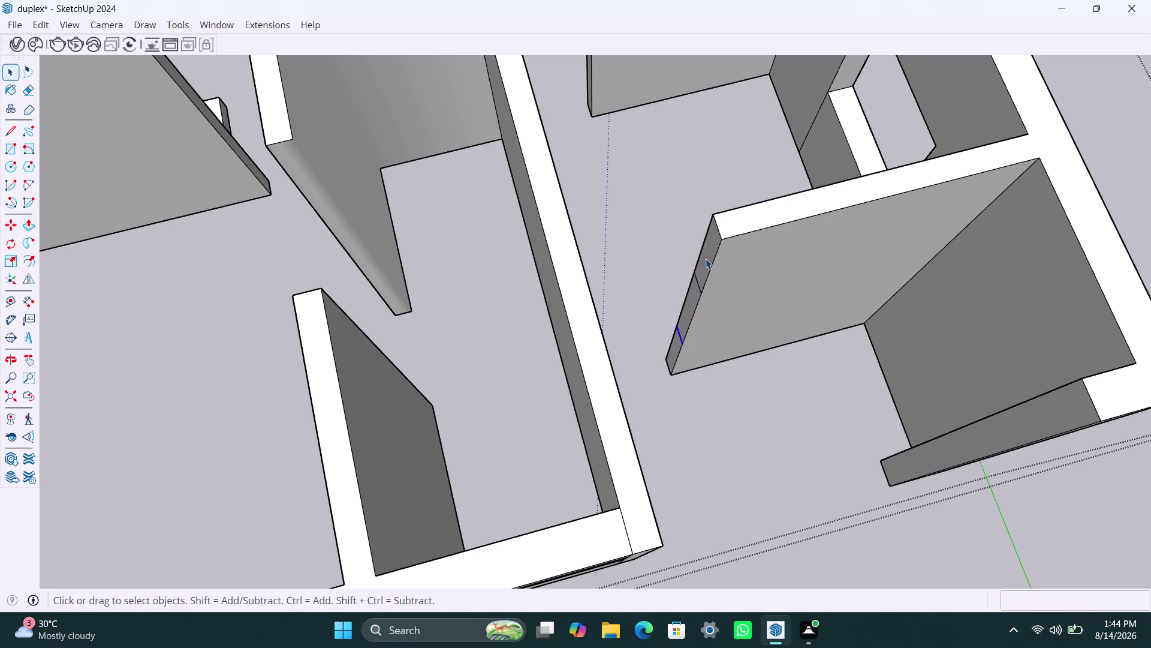
Push the strip face 2'6" into the wall, undoing the first attempt.
scroll(down, 3)
middle_drag(710, 318, 581, 328)
scroll(up, 3)
key(p)
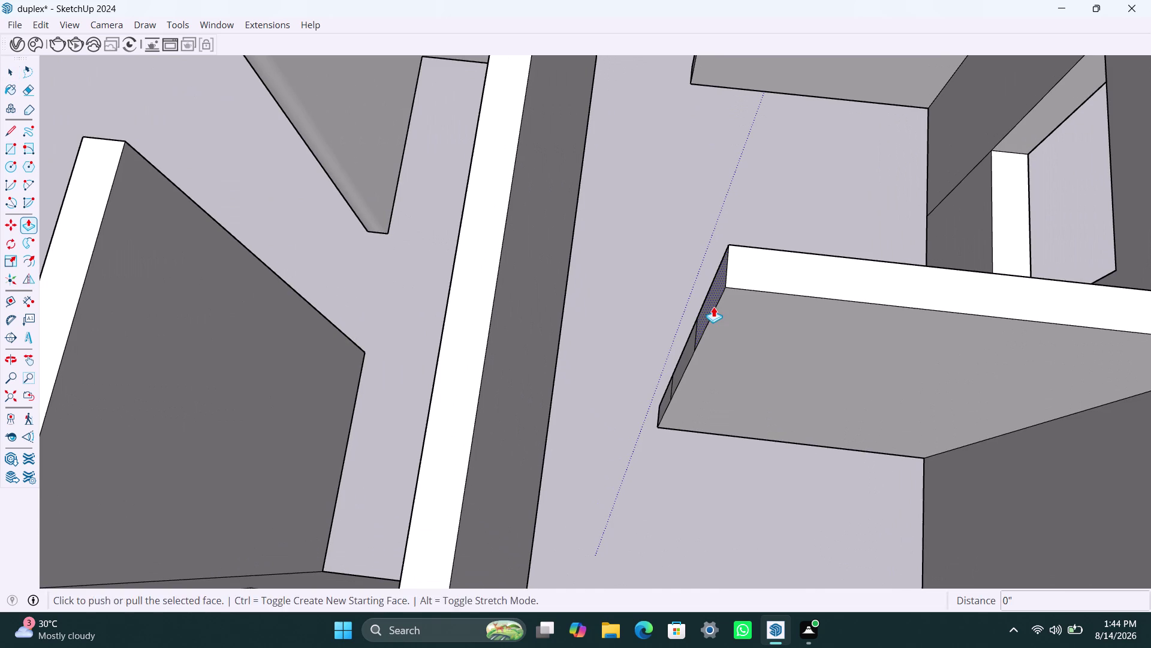
click(714, 306)
click(500, 331)
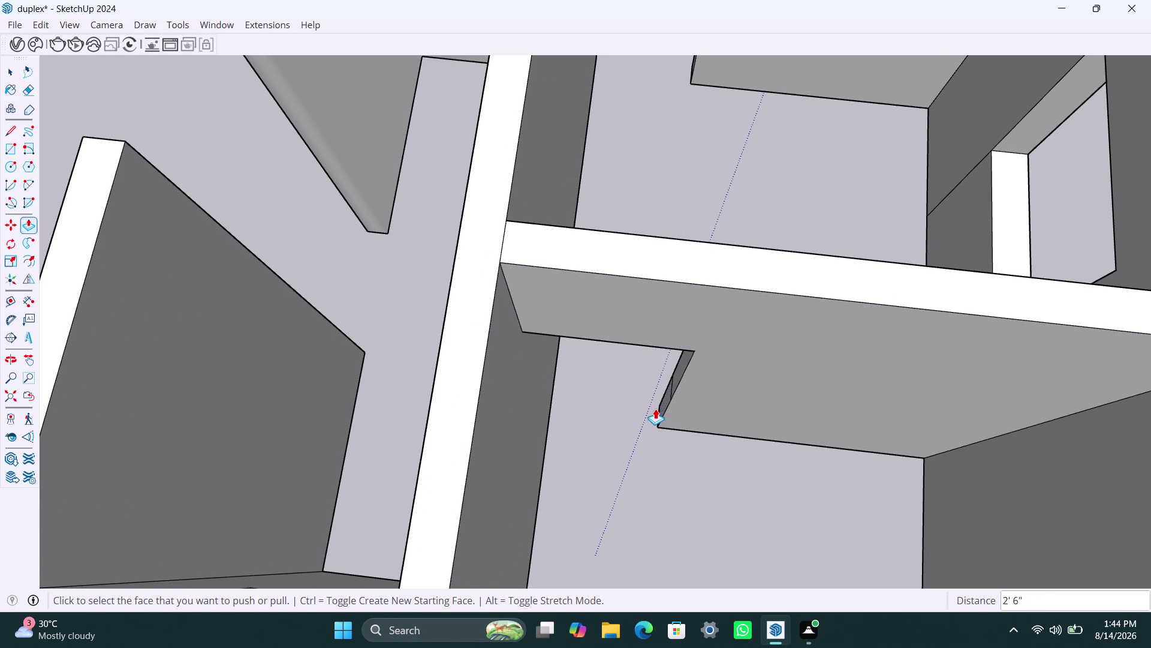
double_click(663, 404)
scroll(down, 3)
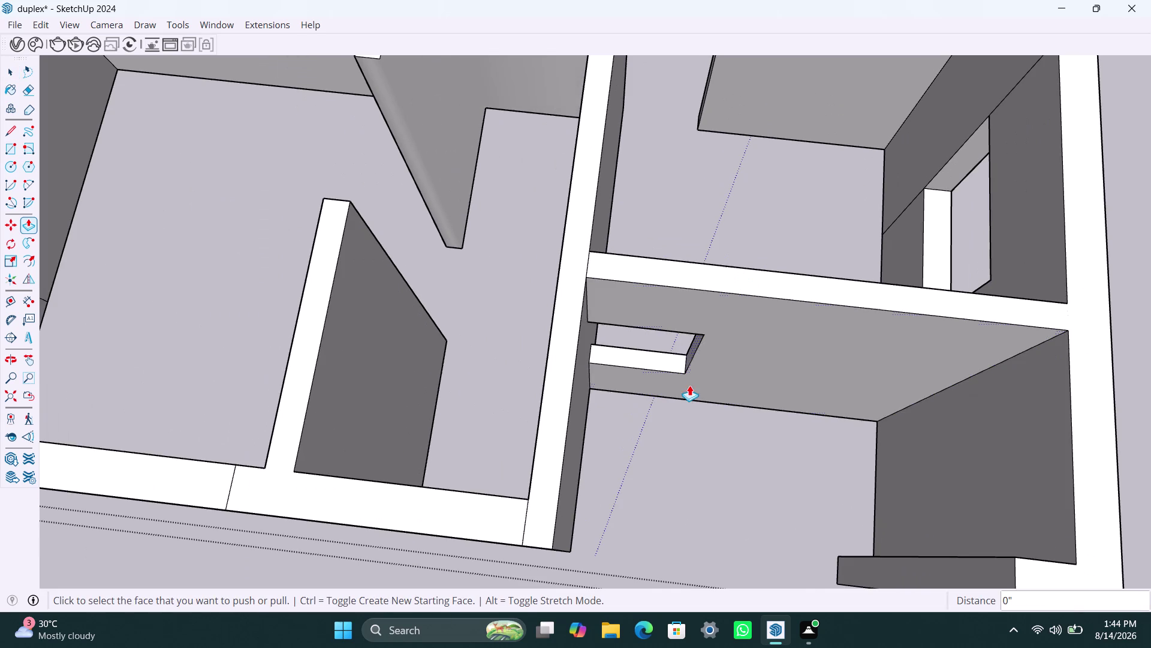
key(ctrl+z)
scroll(up, 3)
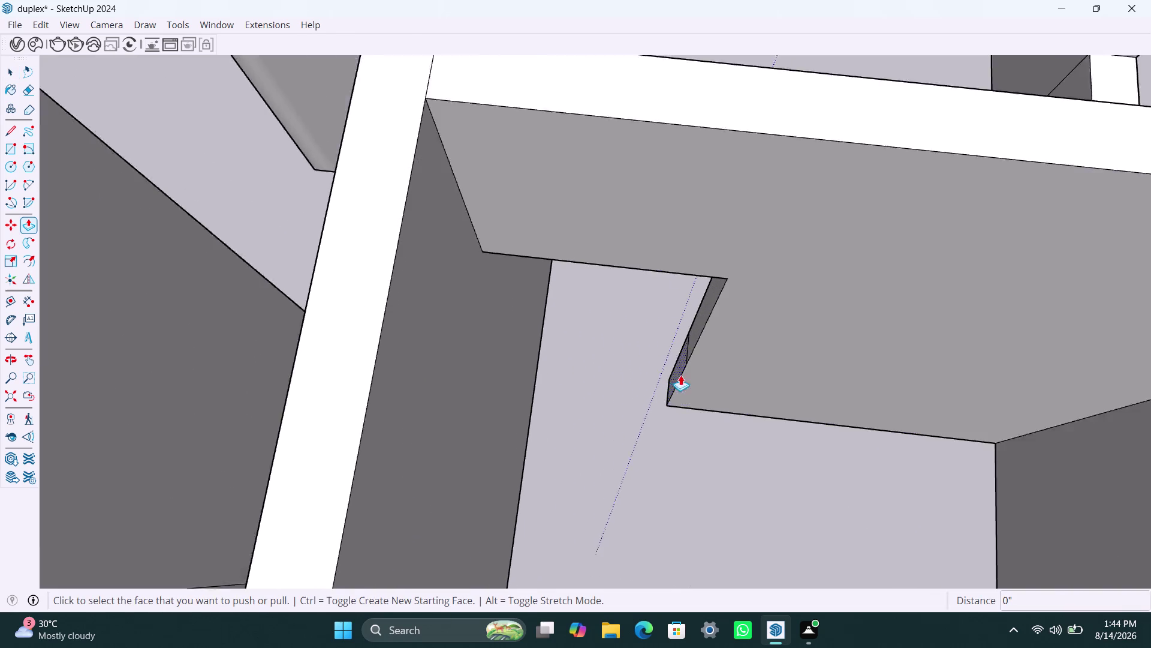
Delete a stray element and orbit out to see the whole floor plan.
scroll(up, 3)
key(space)
click(691, 346)
key(Delete)
scroll(down, 3)
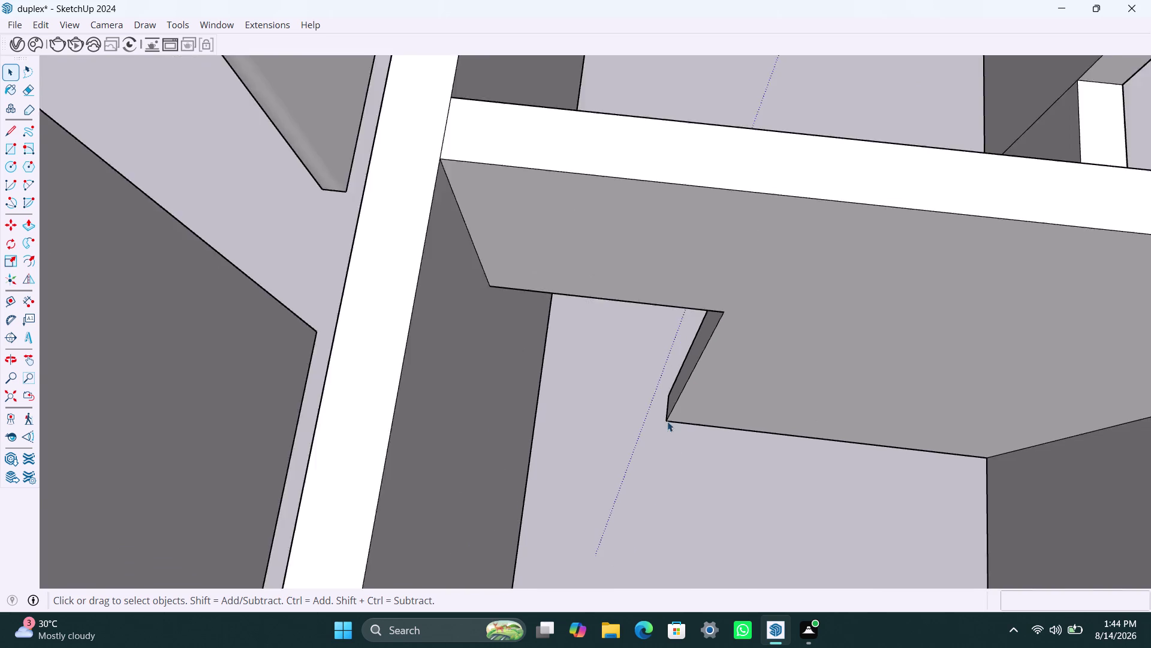
scroll(down, 3)
middle_drag(686, 429, 594, 289)
scroll(down, 3)
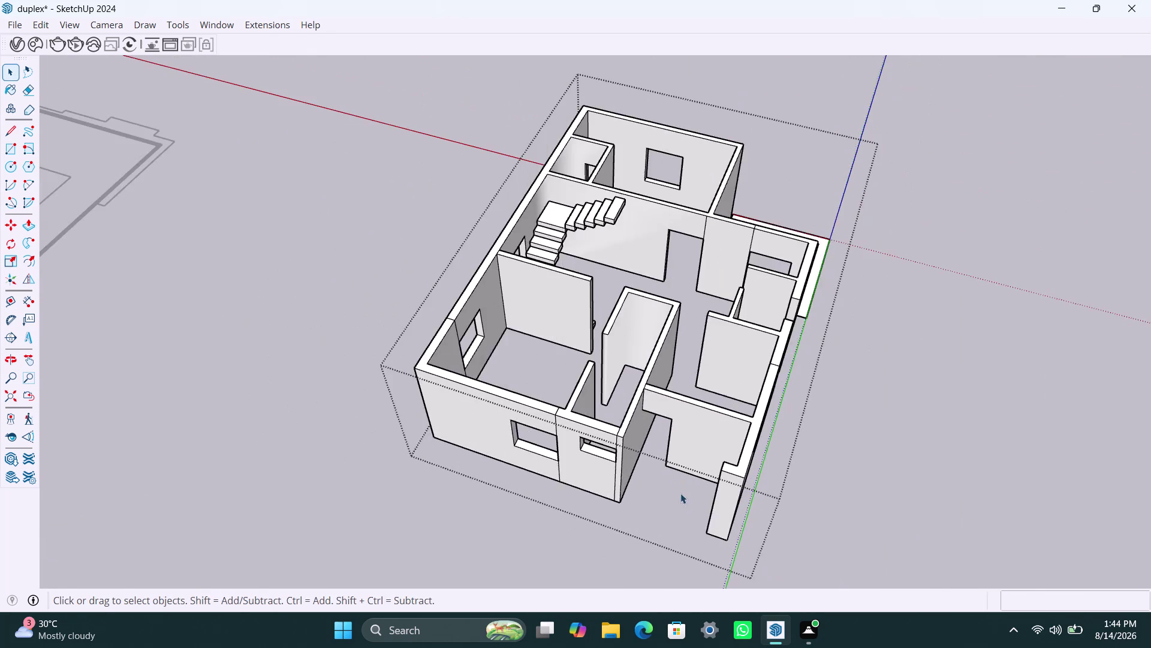
Orbit and zoom to a close view of the front wall end.
middle_drag(680, 493, 389, 465)
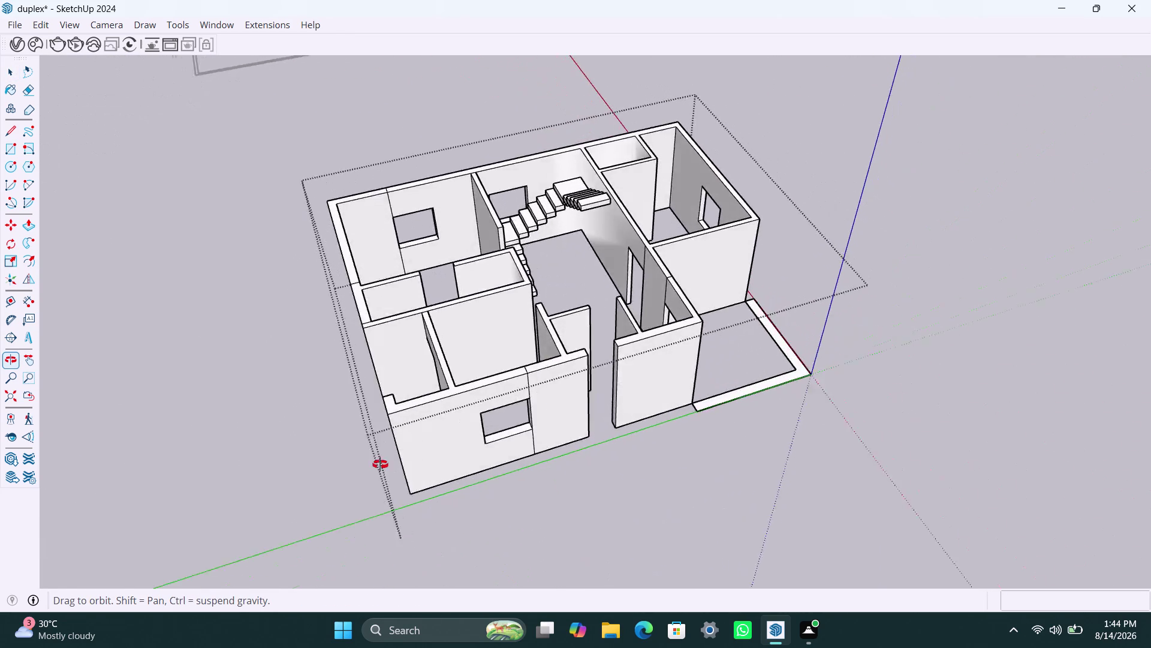
middle_drag(389, 464, 275, 463)
scroll(up, 3)
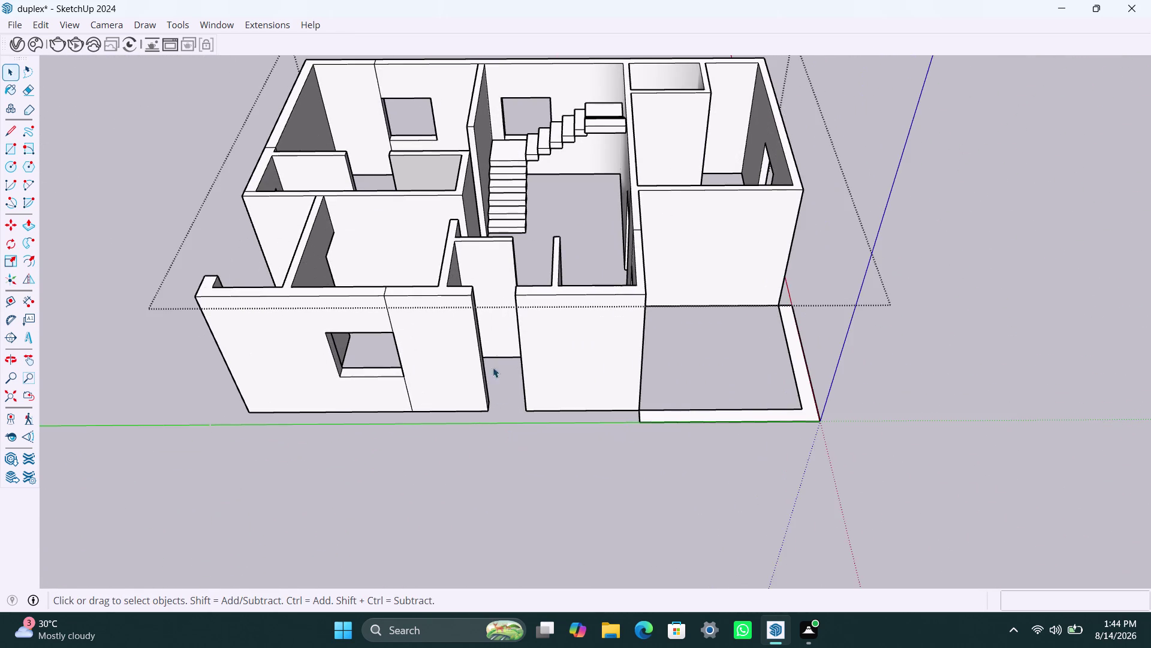
scroll(up, 3)
middle_drag(518, 382, 519, 578)
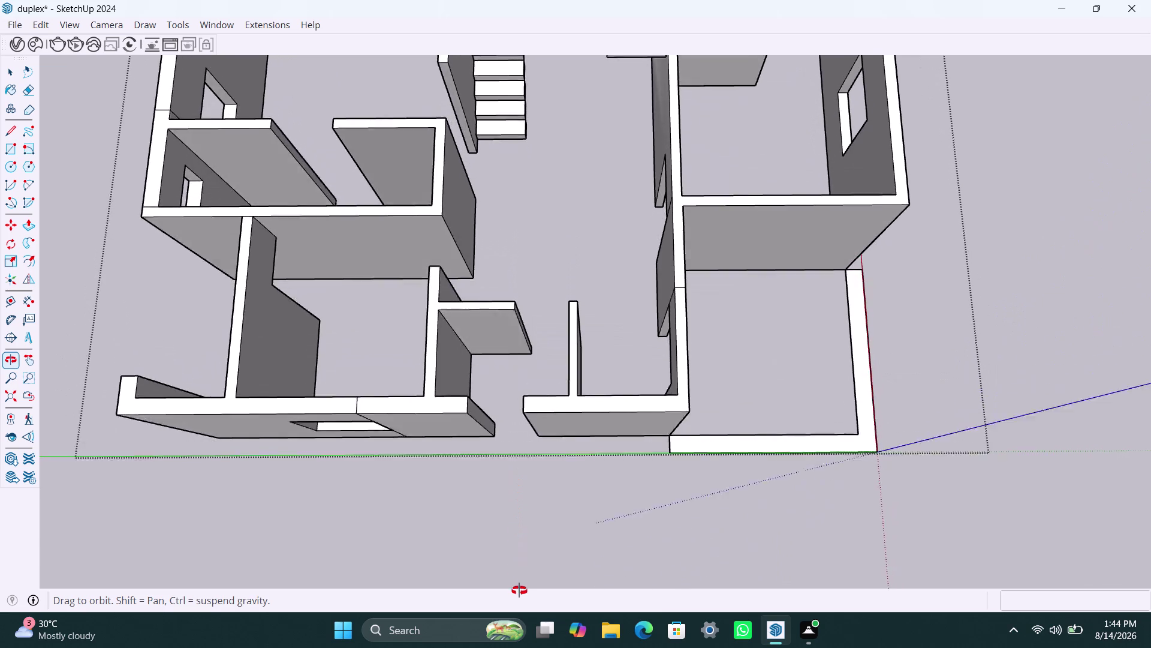
middle_drag(519, 578, 493, 480)
scroll(up, 3)
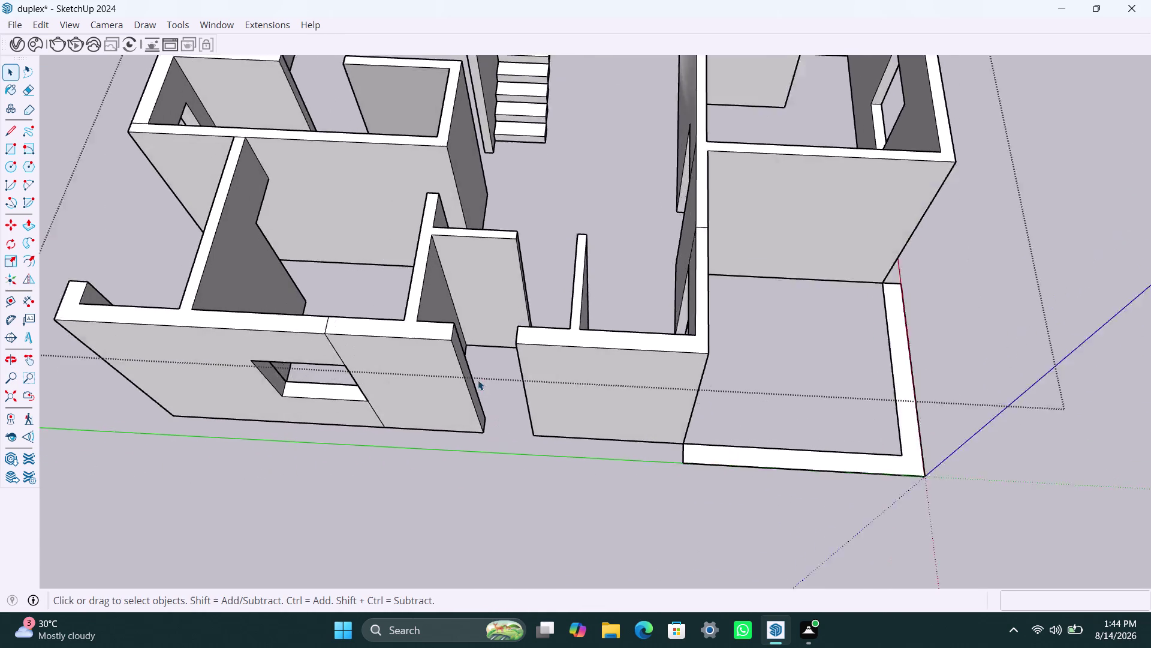
Copy the front wall end's top edge down 2' twice.
click(432, 302)
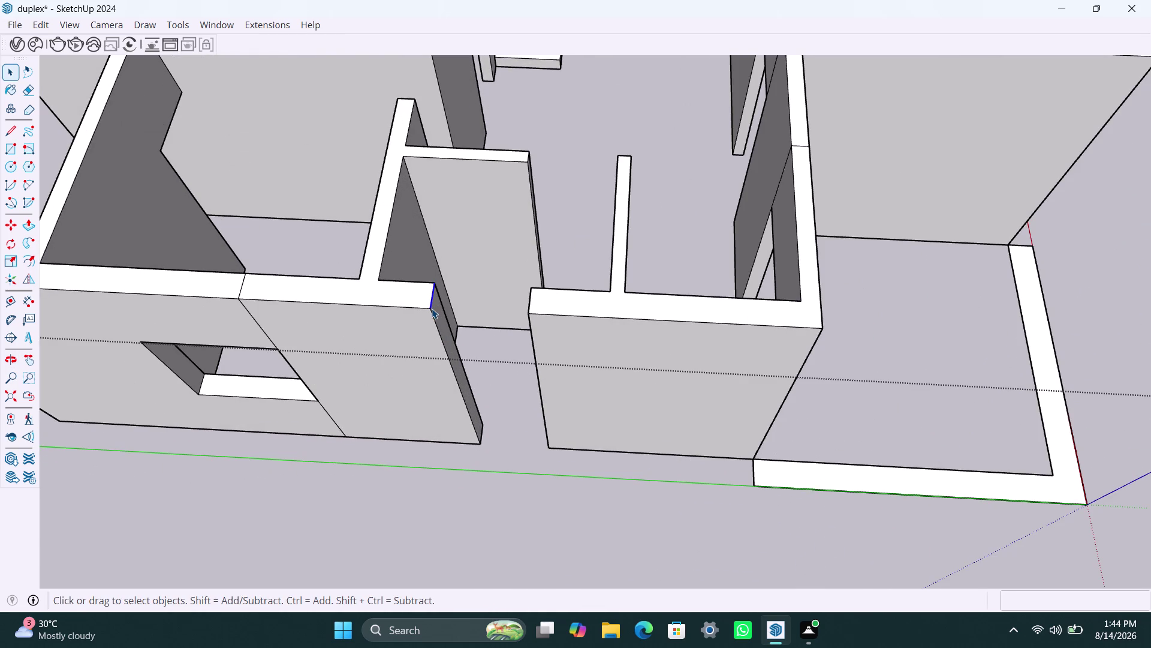
key(m)
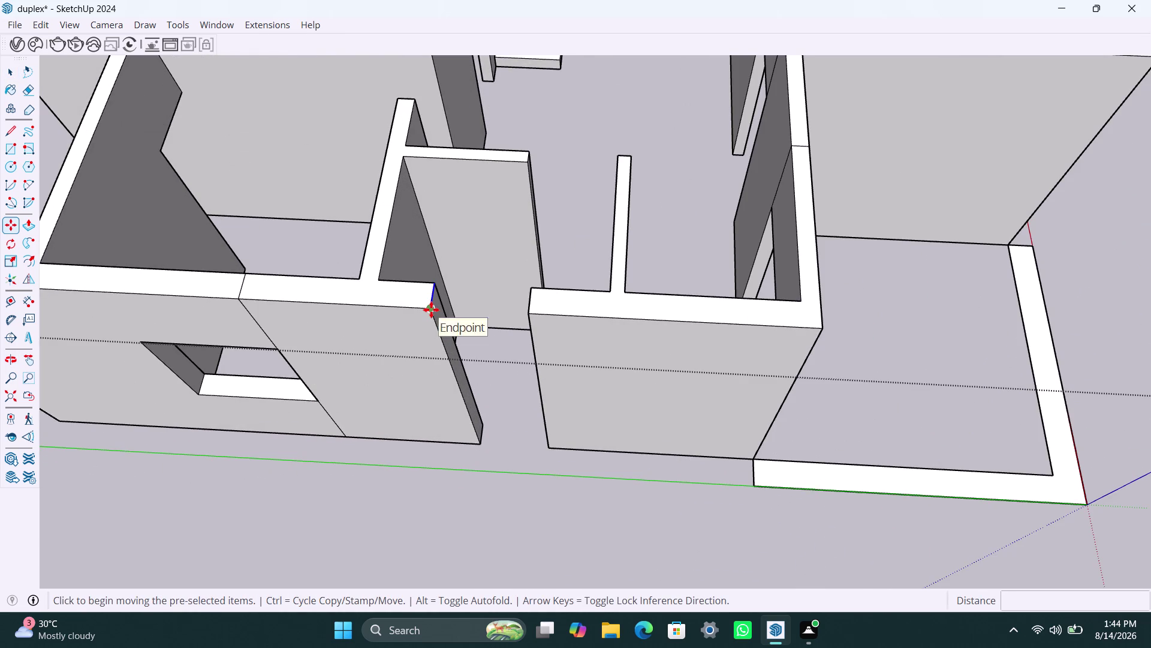
click(431, 311)
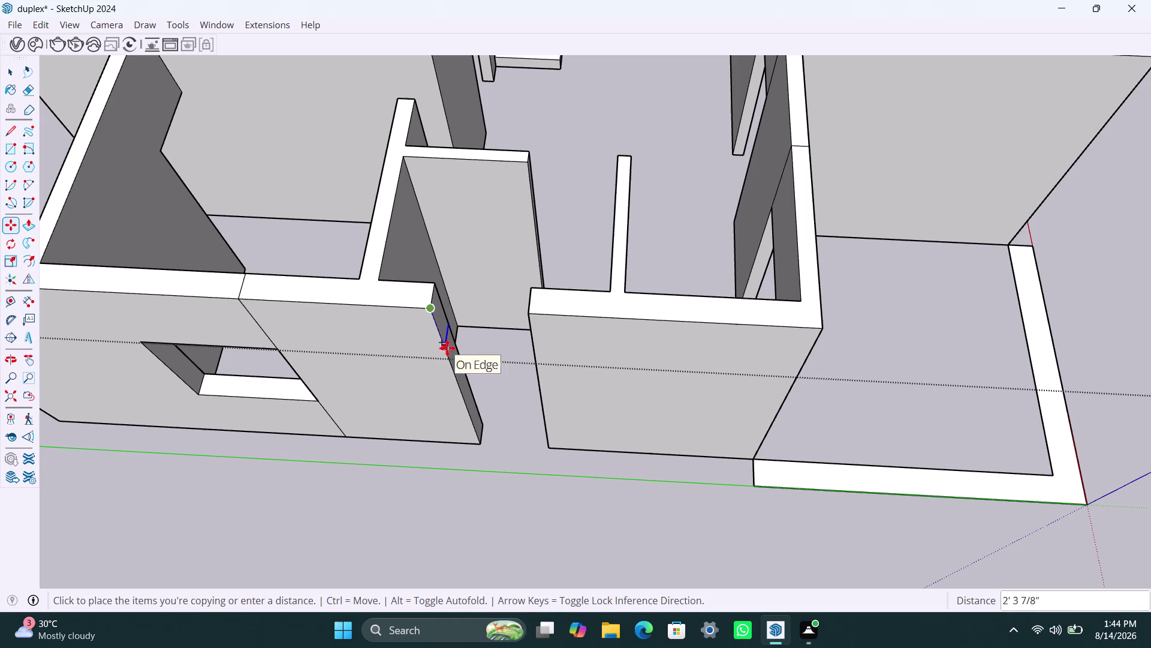
text(2')
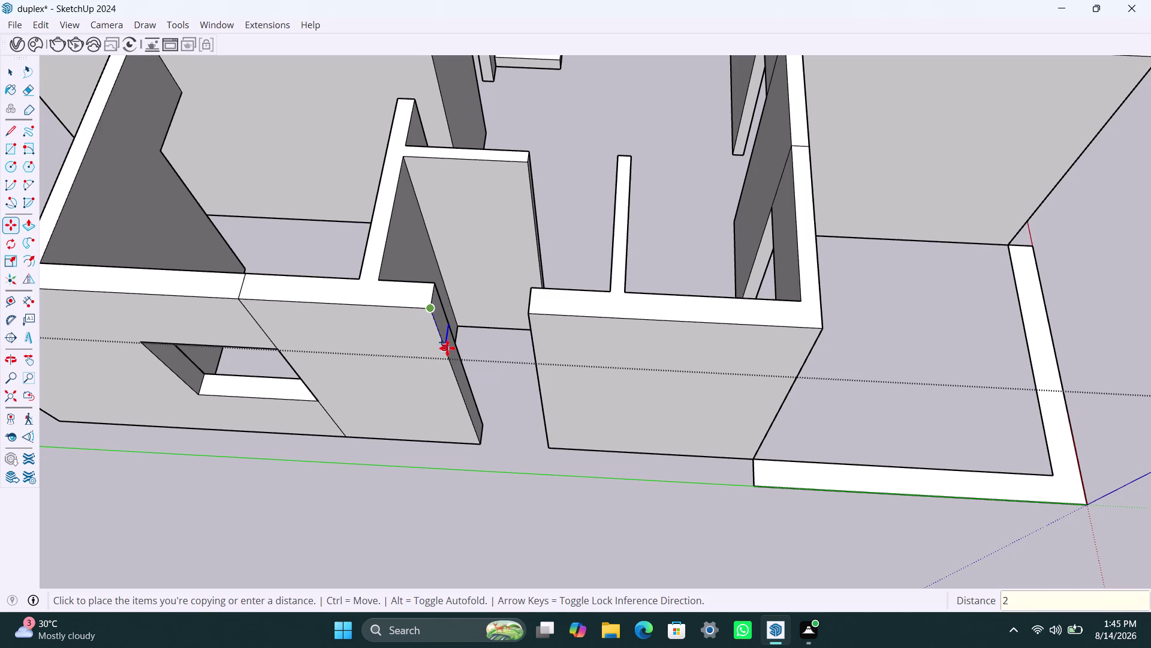
key(Return)
key(m)
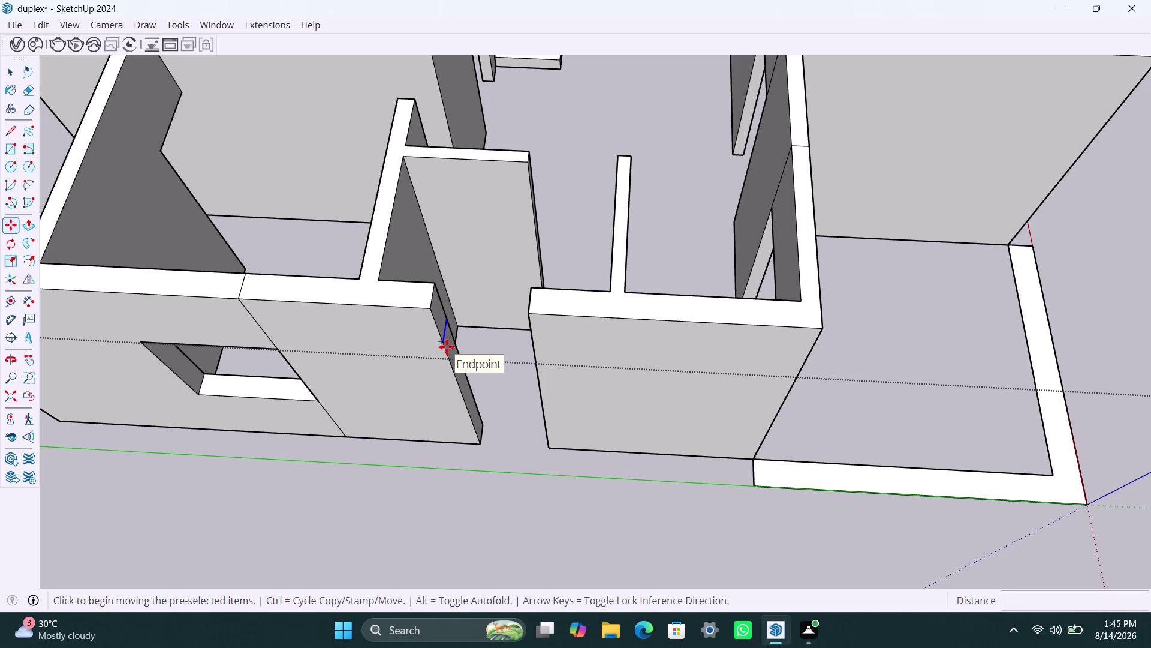
click(447, 346)
text(2')
key(Return)
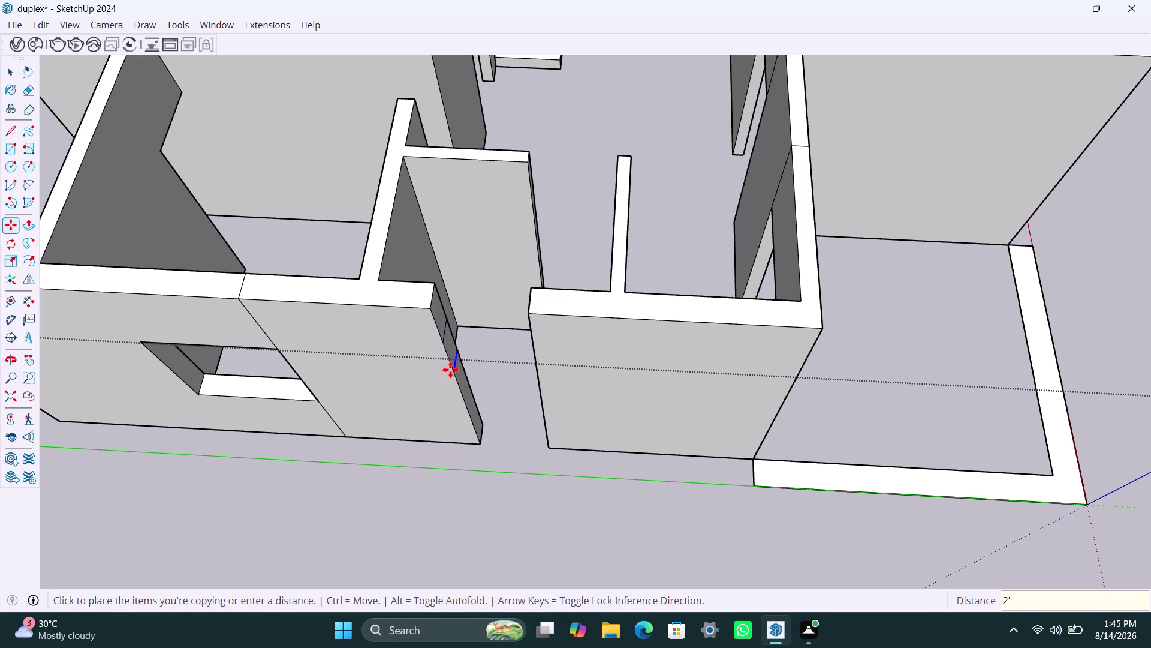
key(space)
click(435, 316)
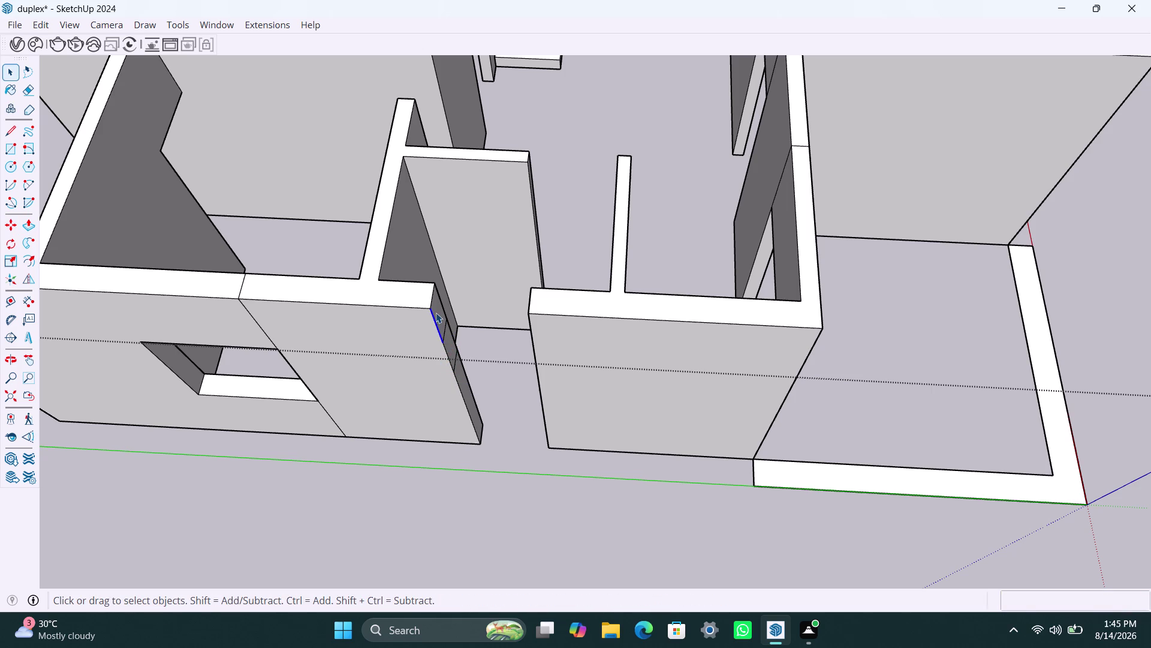
Push the front wall's strip face 2'6" into the wall.
click(436, 312)
key(m)
click(436, 311)
key(p)
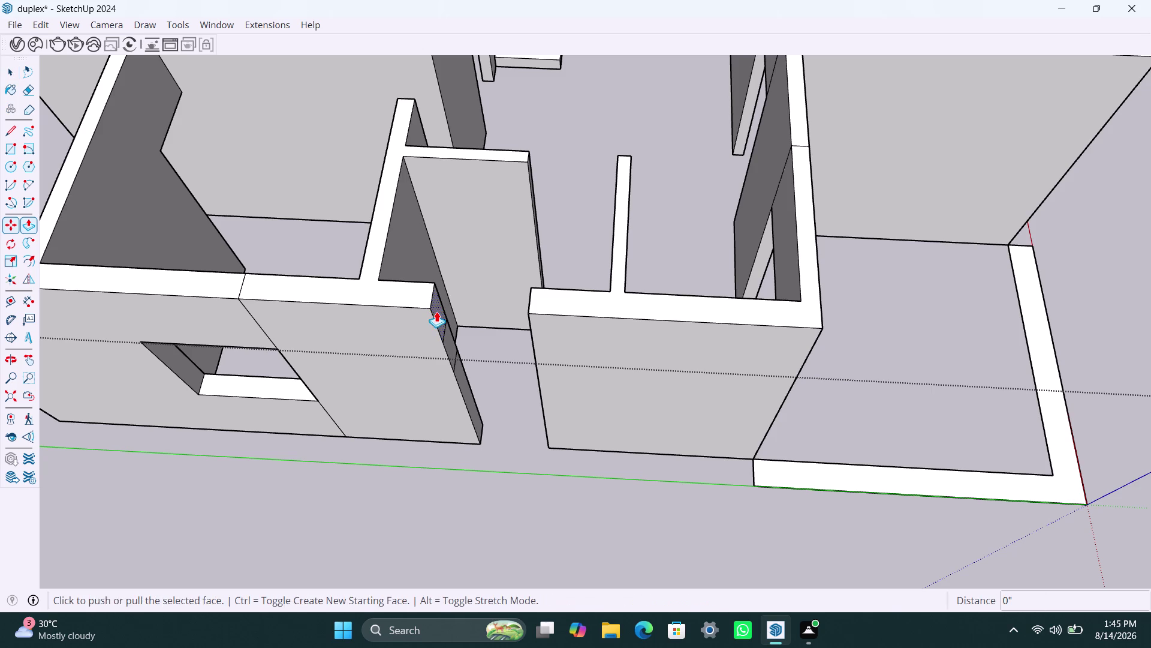
click(436, 311)
click(532, 336)
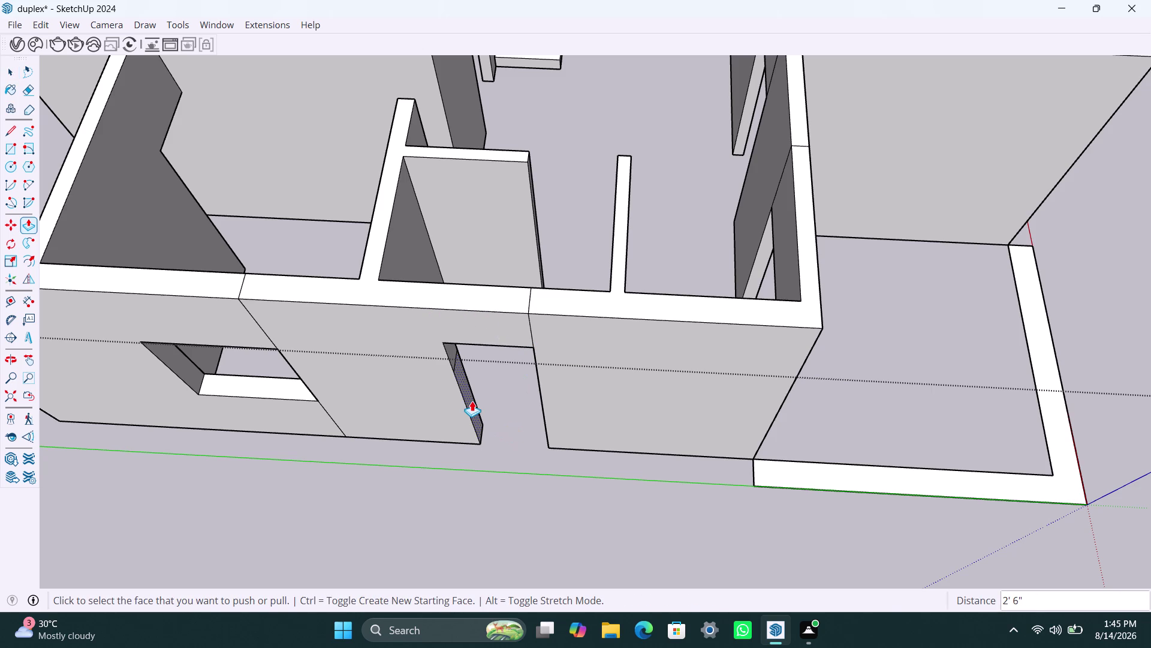
double_click(472, 400)
scroll(down, 3)
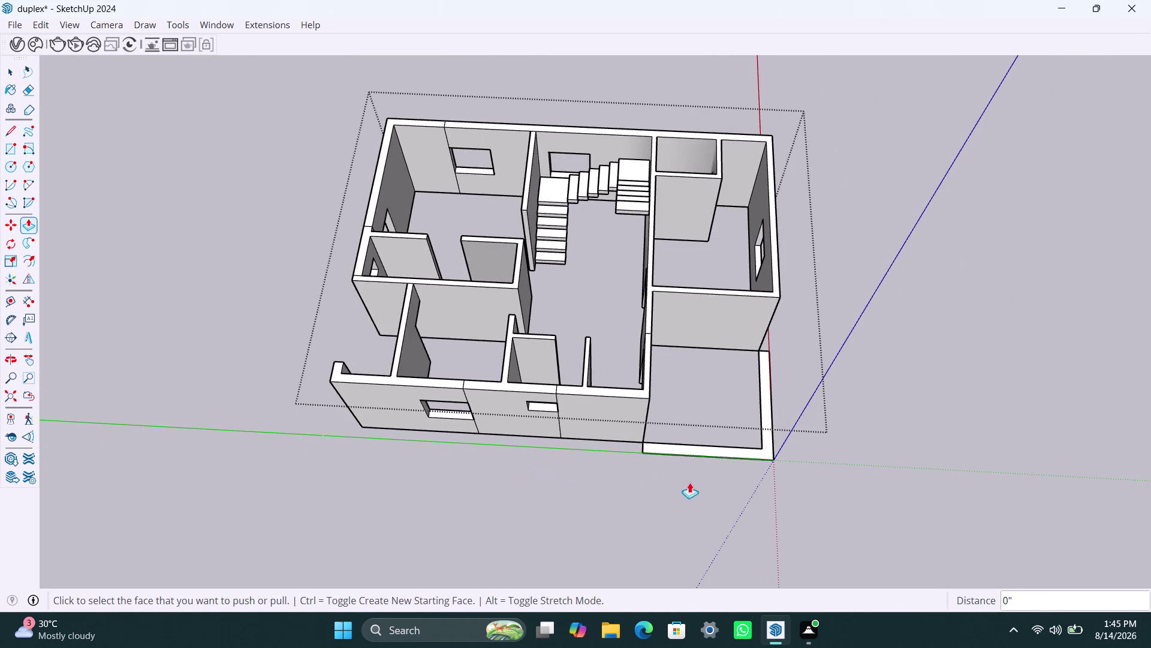
Orbit out and look down on the whole floor plan.
scroll(down, 3)
middle_drag(649, 476, 275, 490)
scroll(down, 3)
middle_drag(585, 297, 146, 349)
scroll(up, 3)
middle_drag(555, 289, 464, 321)
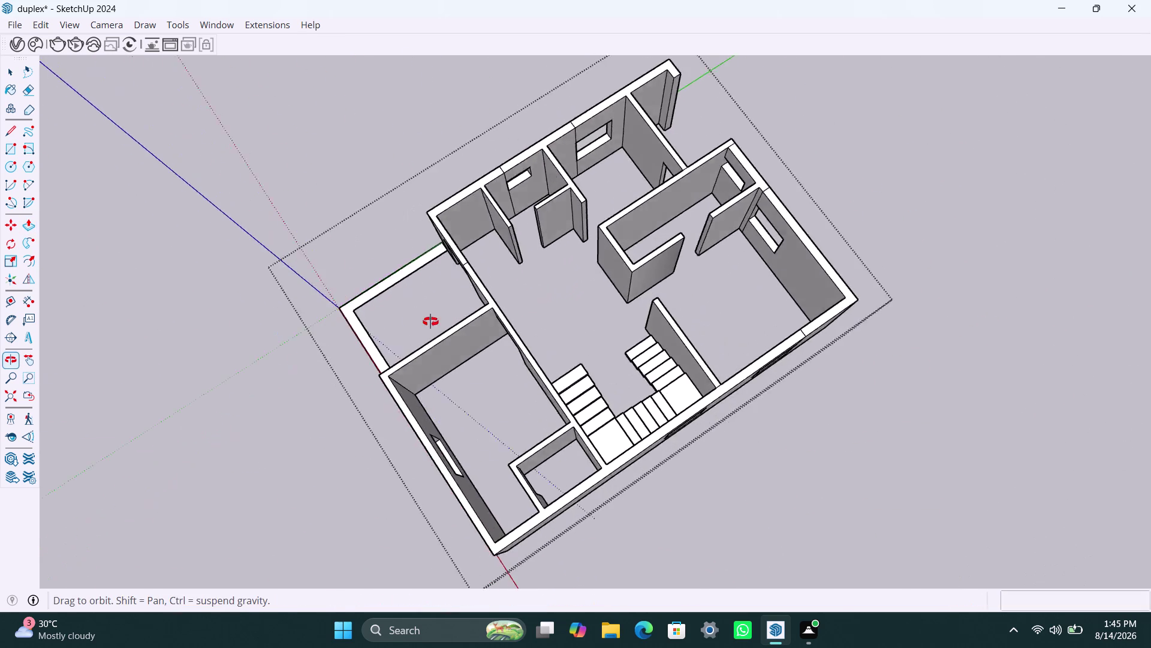
middle_drag(465, 322, 358, 322)
scroll(up, 3)
key(space)
scroll(up, 3)
scroll(up, 3)
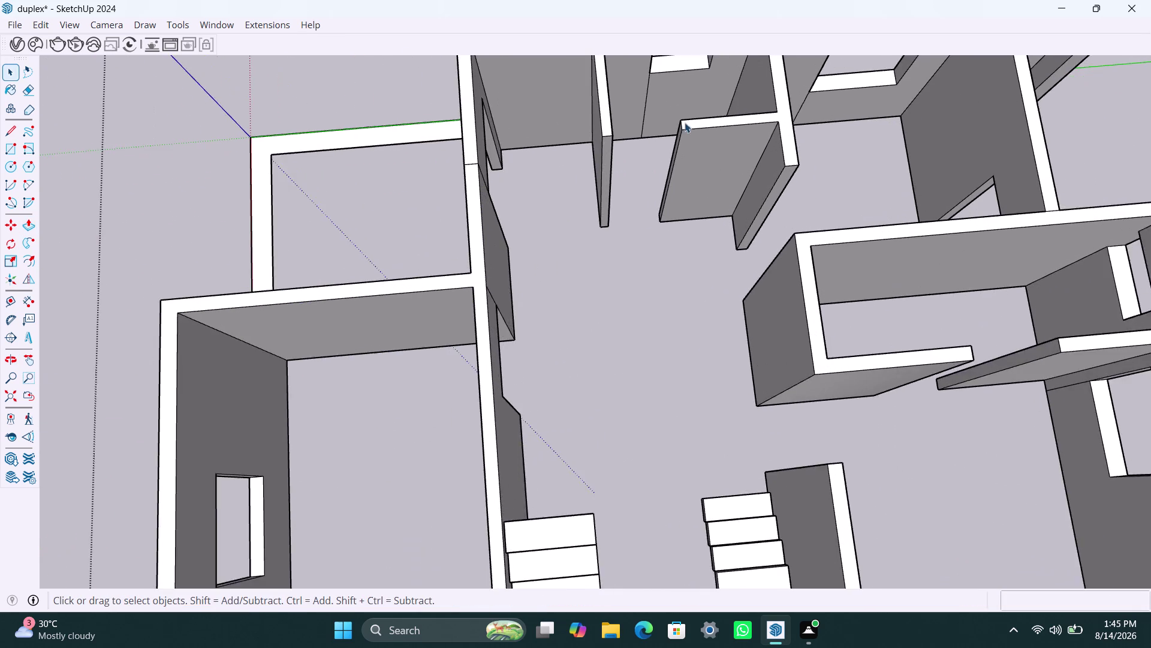
scroll(up, 3)
Copy the interior wall end's vertical edge 3' down.
click(684, 127)
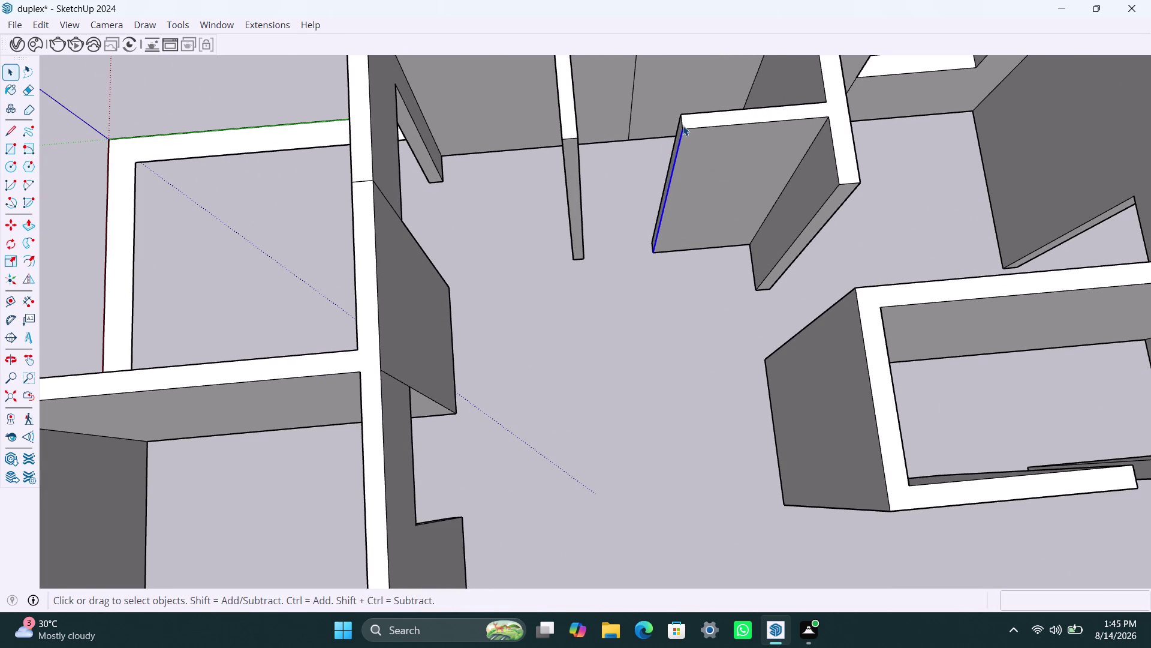
click(682, 124)
scroll(up, 3)
middle_drag(679, 163, 777, 183)
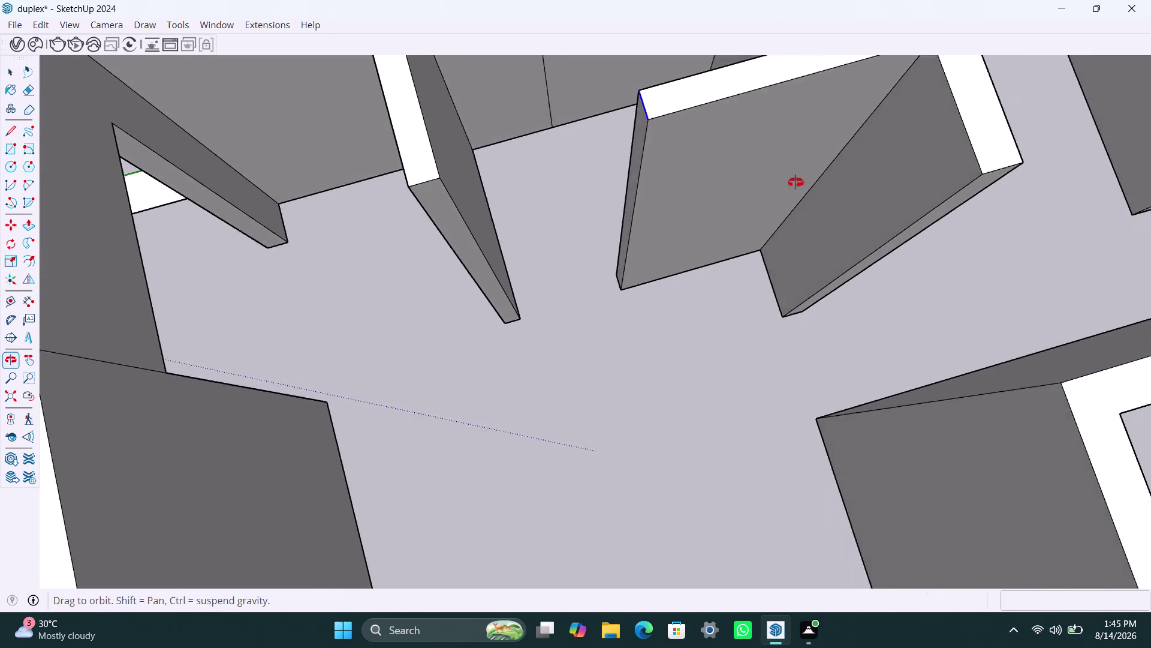
middle_drag(777, 182, 817, 183)
key(m)
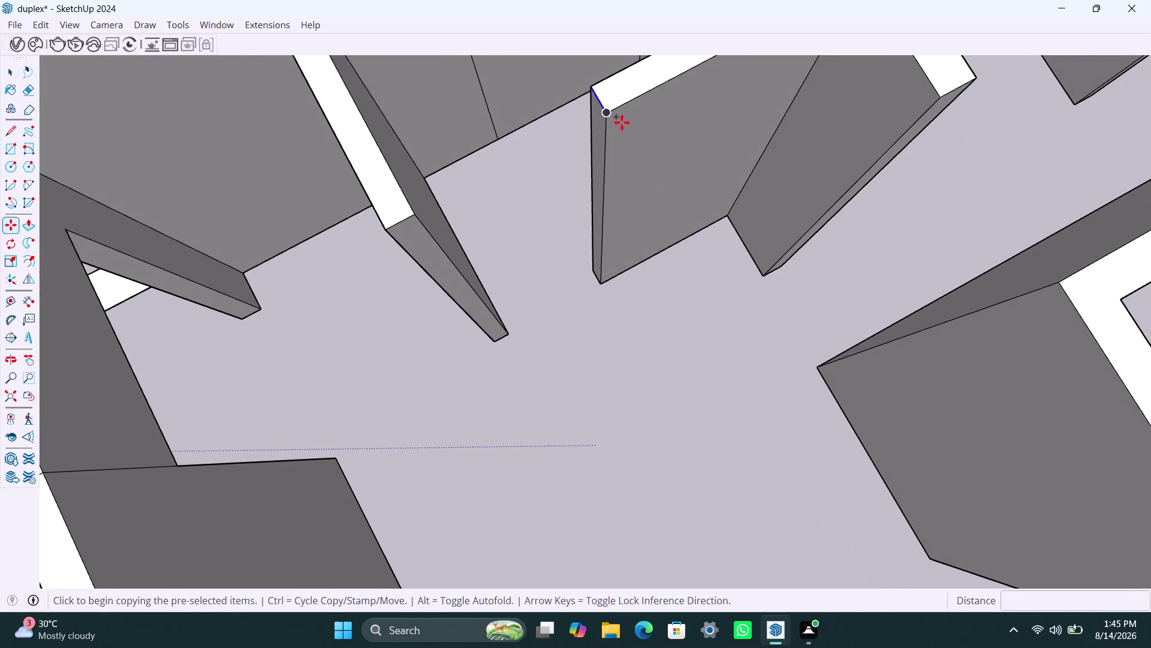
click(608, 115)
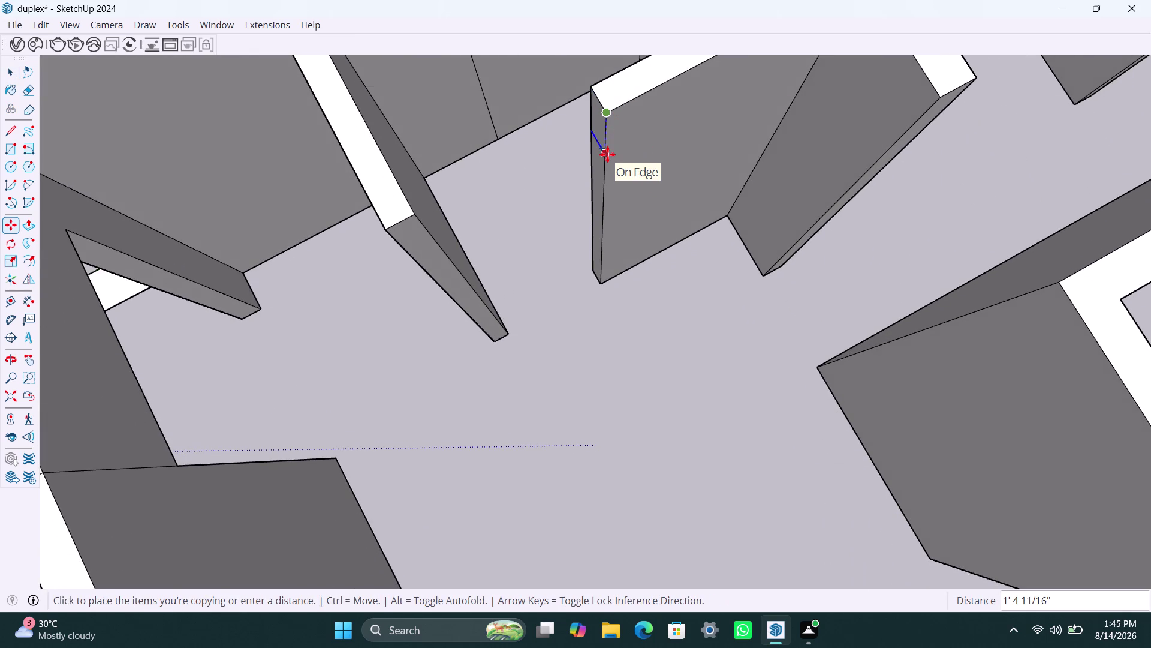
text(3')
key(Return)
key(space)
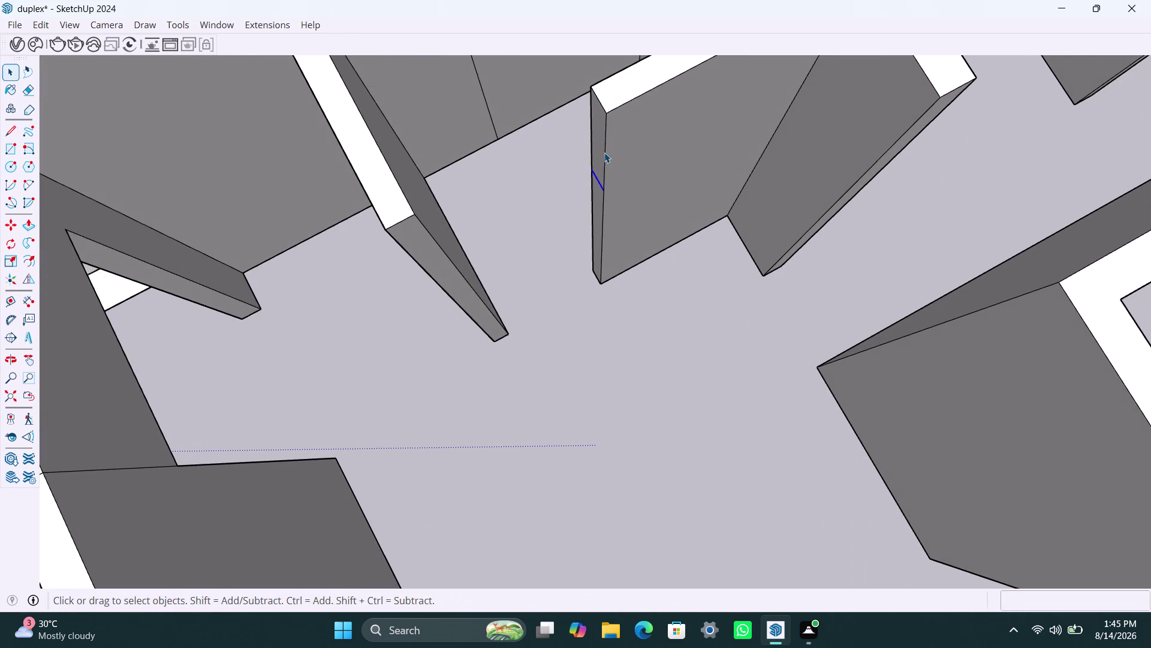
click(601, 142)
Push the wall face beside the doorway out 2' 6".
key(p)
click(602, 142)
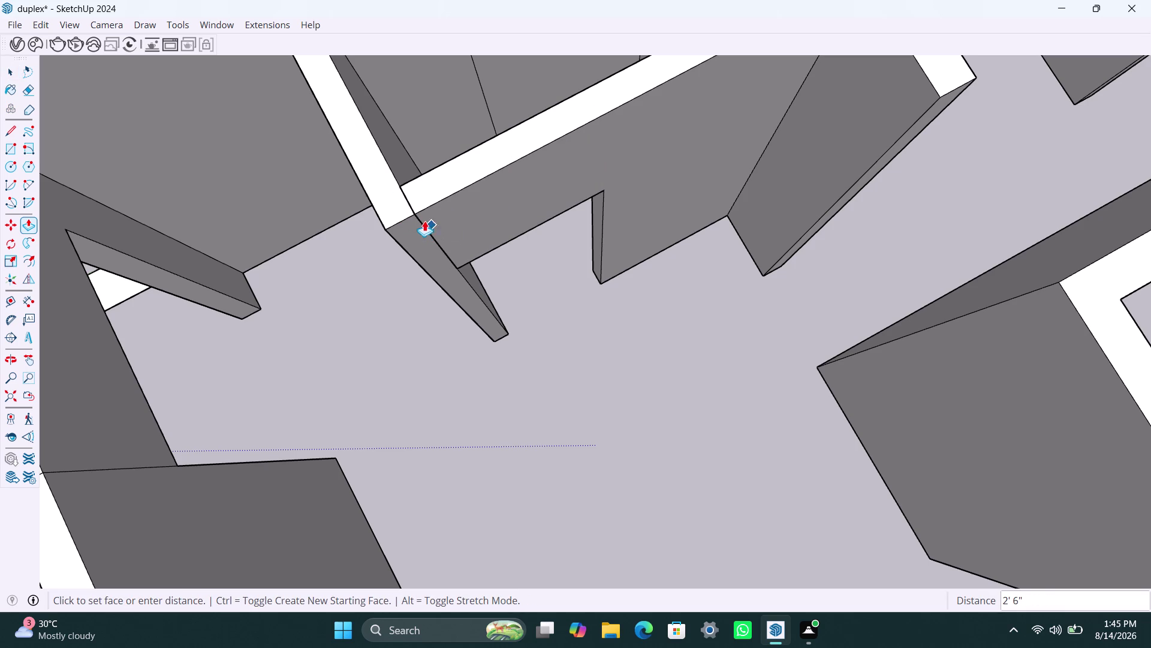
click(414, 217)
key(space)
scroll(up, 3)
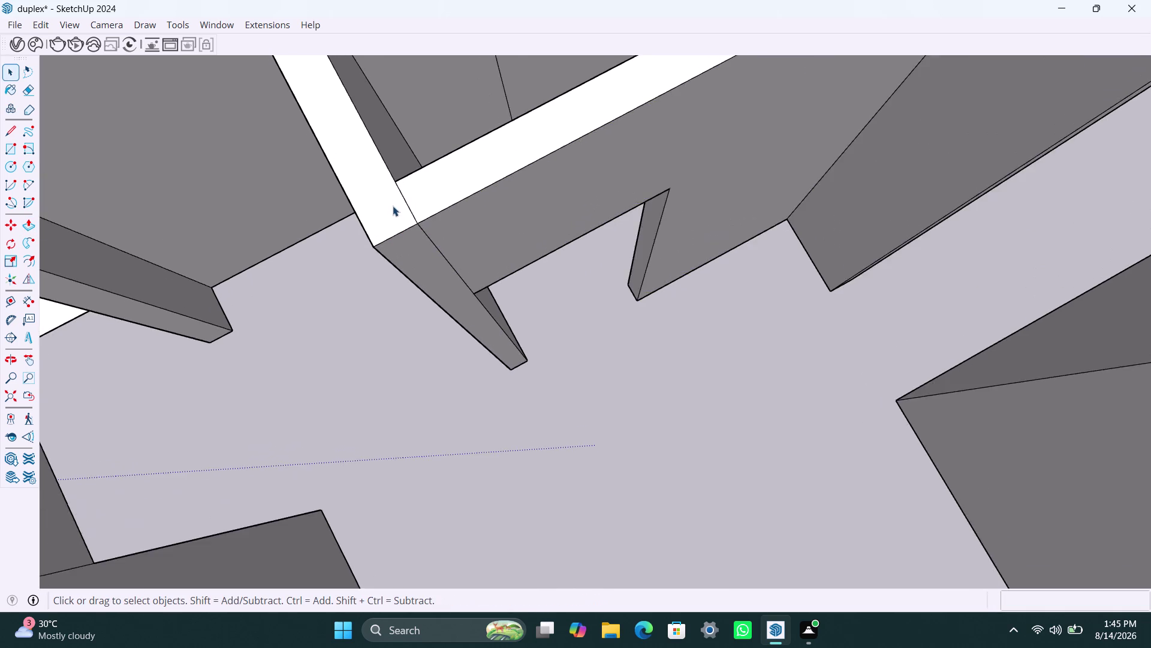
scroll(up, 3)
scroll(up, 3)
scroll(down, 3)
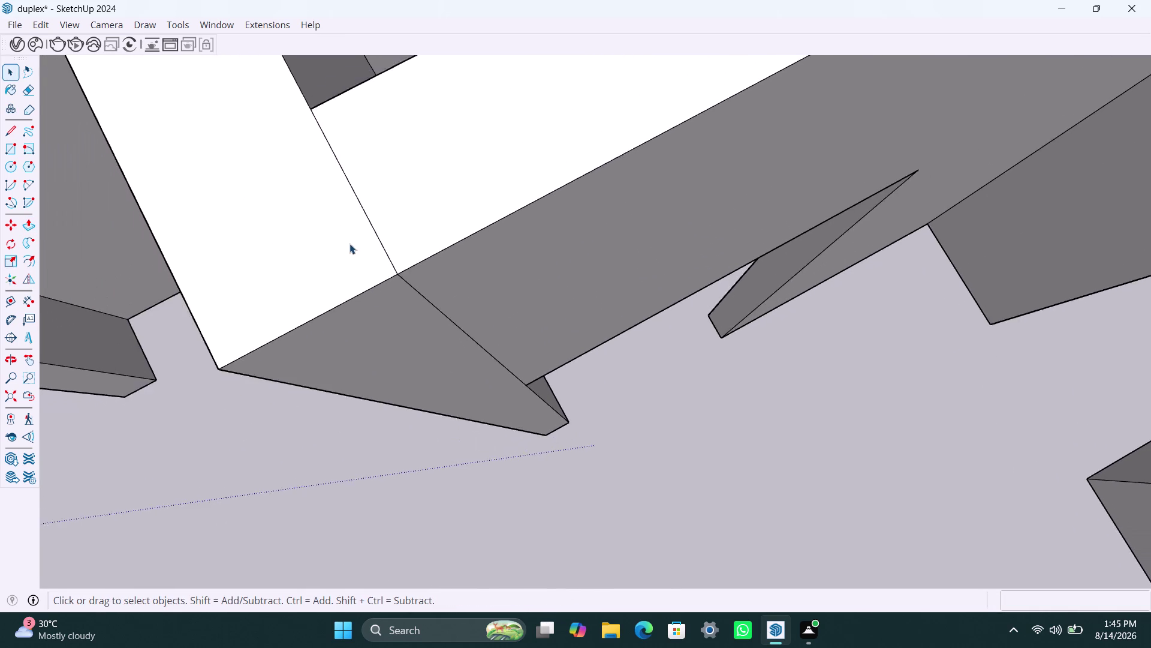
scroll(down, 3)
scroll(up, 3)
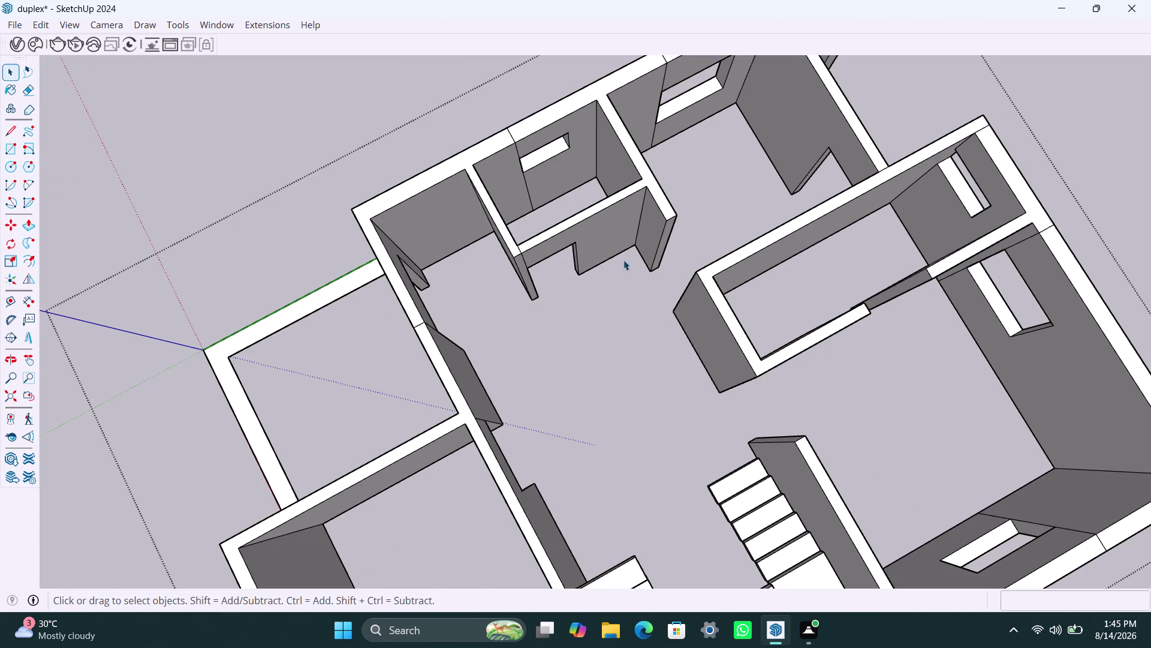
Orbit around the ground floor toward the small room's doorway.
middle_drag(535, 337, 832, 283)
scroll(down, 3)
middle_drag(605, 317, 648, 310)
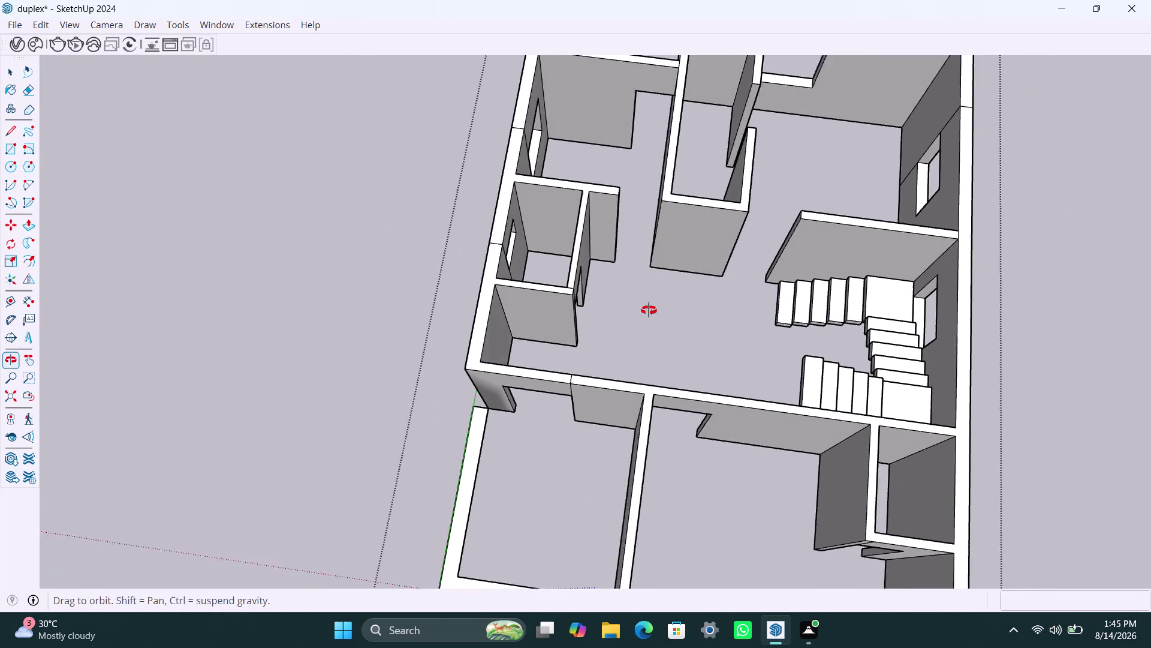
middle_drag(648, 310, 665, 301)
scroll(up, 3)
middle_drag(617, 251, 578, 231)
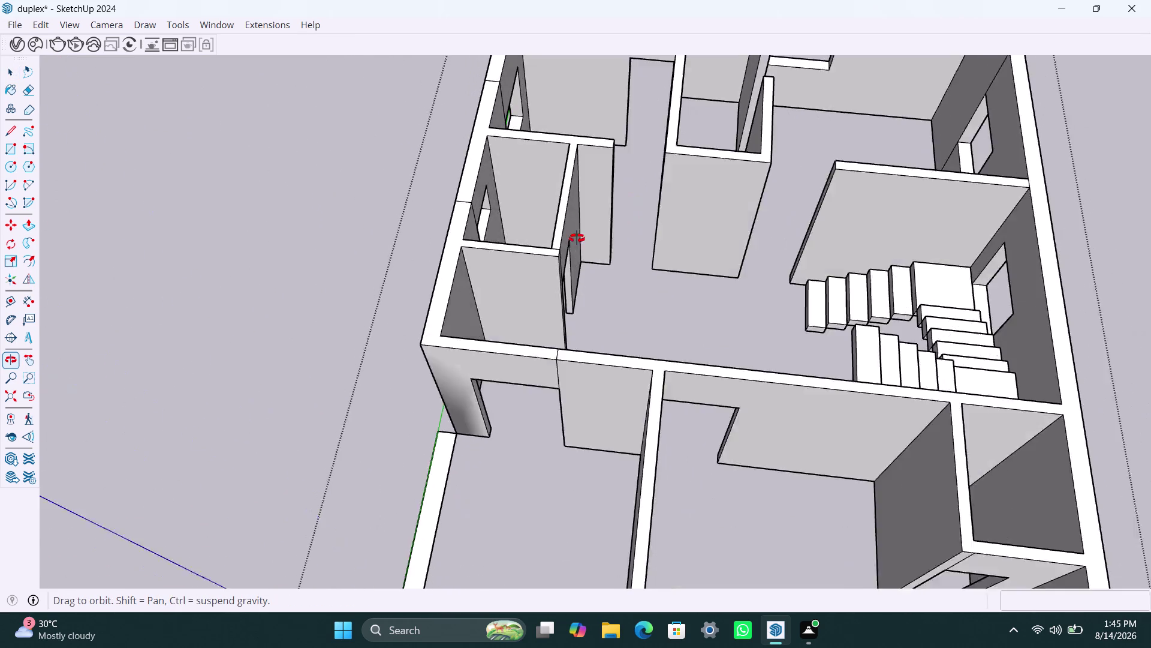
middle_drag(578, 231, 562, 253)
scroll(down, 3)
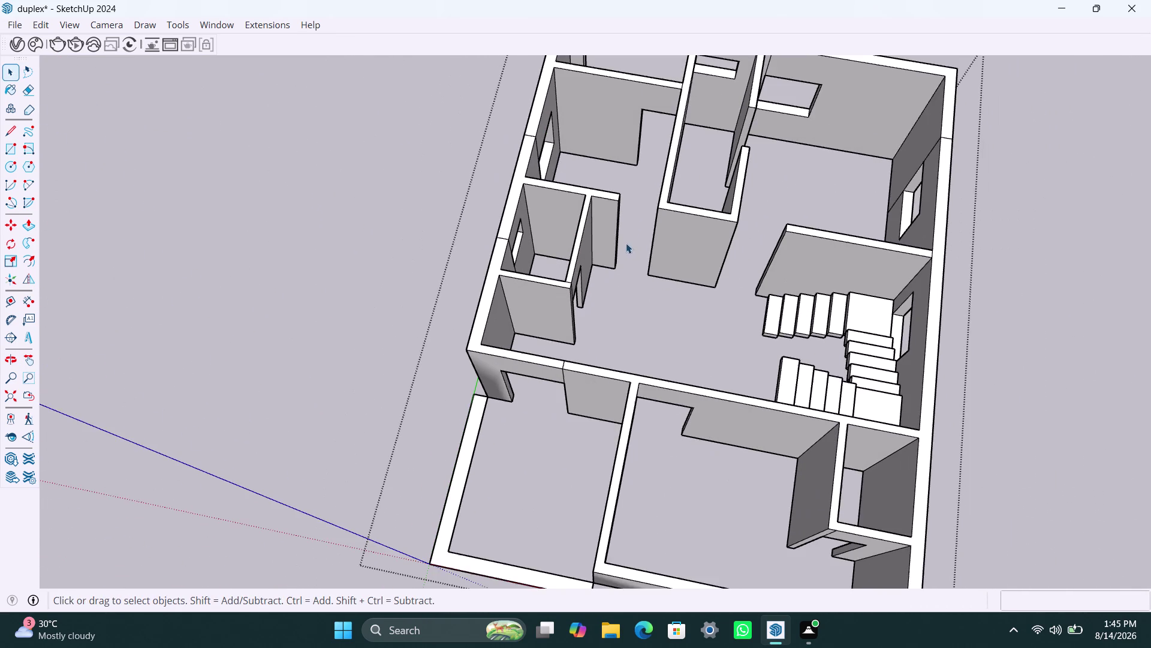
middle_drag(614, 266, 585, 372)
scroll(up, 3)
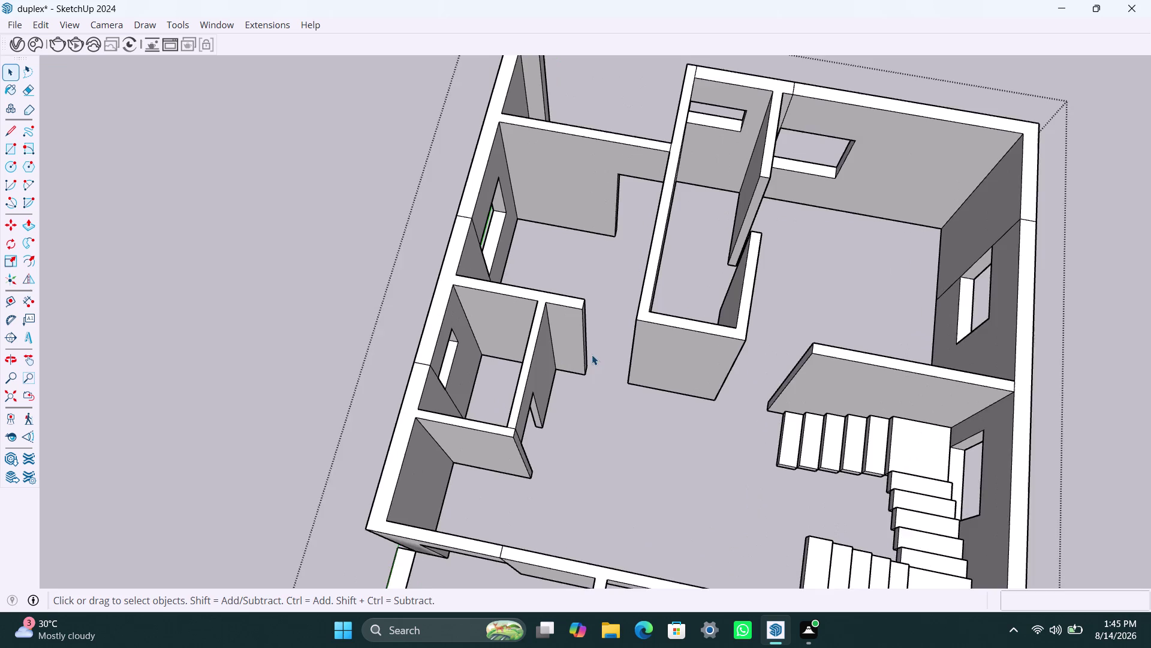
scroll(down, 3)
scroll(down, 3)
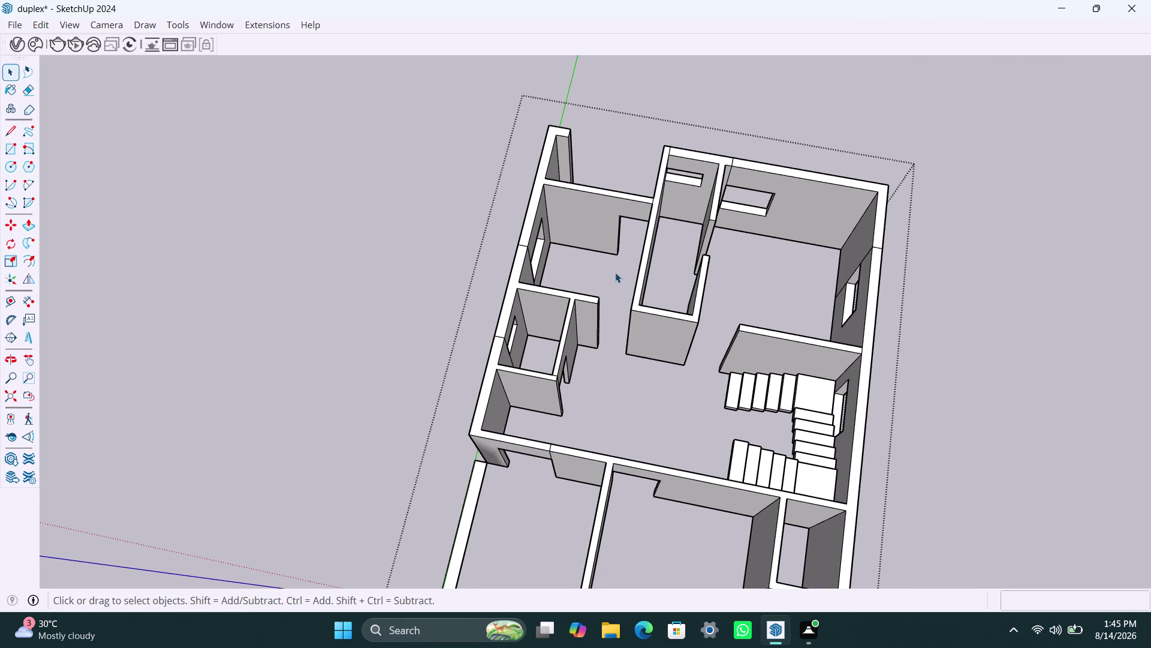
Copy the wall-end edge 3' down beside the small room's doorway.
scroll(up, 3)
middle_drag(611, 379, 518, 381)
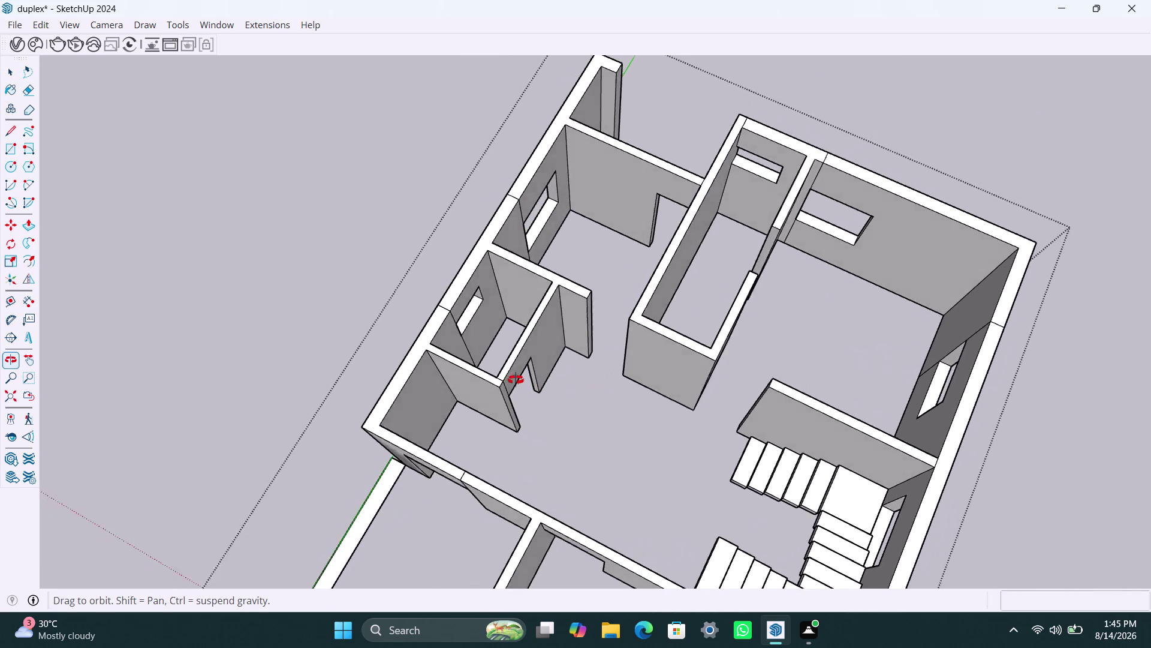
middle_drag(517, 380, 254, 348)
scroll(up, 3)
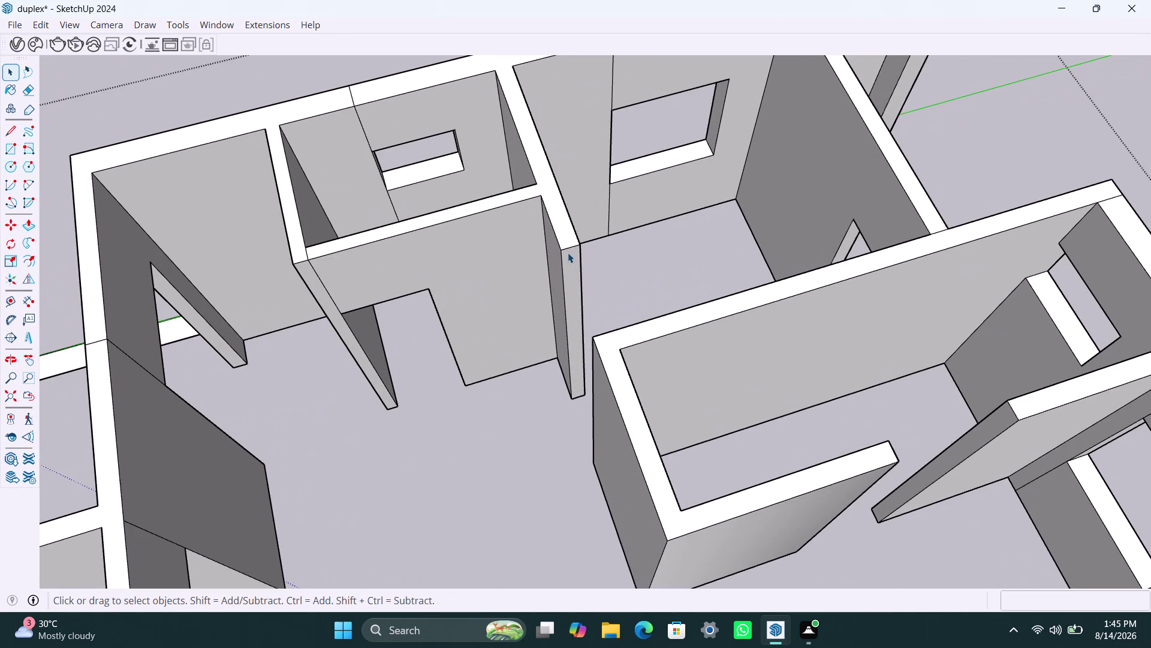
click(568, 247)
scroll(down, 3)
middle_drag(499, 365, 772, 406)
scroll(up, 3)
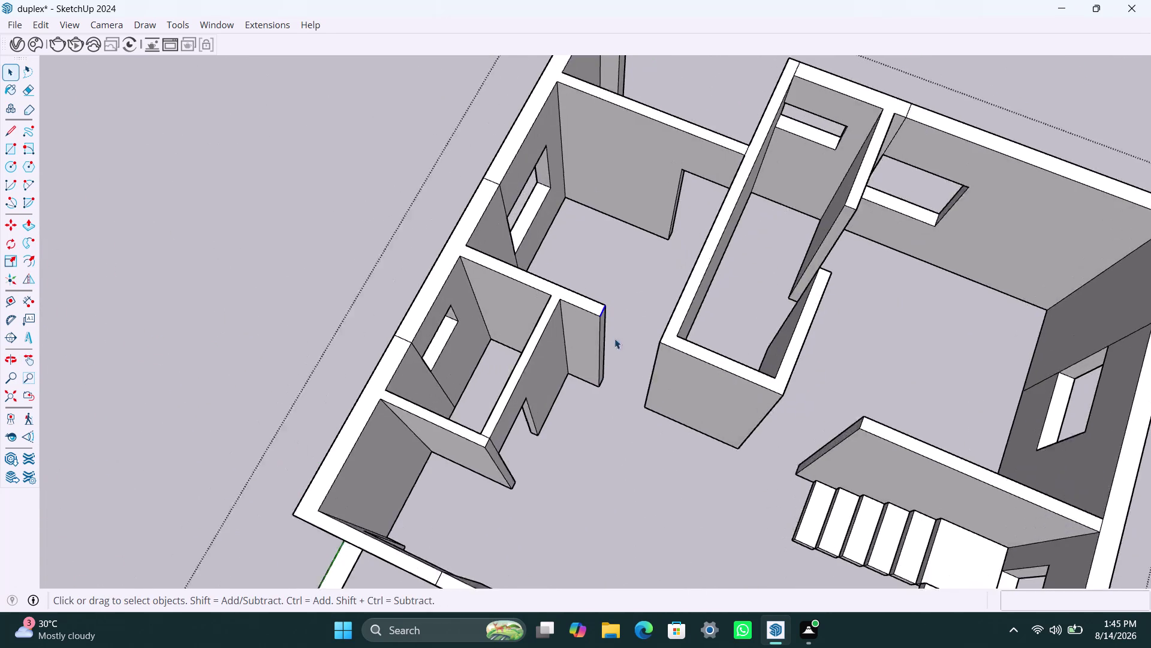
scroll(up, 3)
key(m)
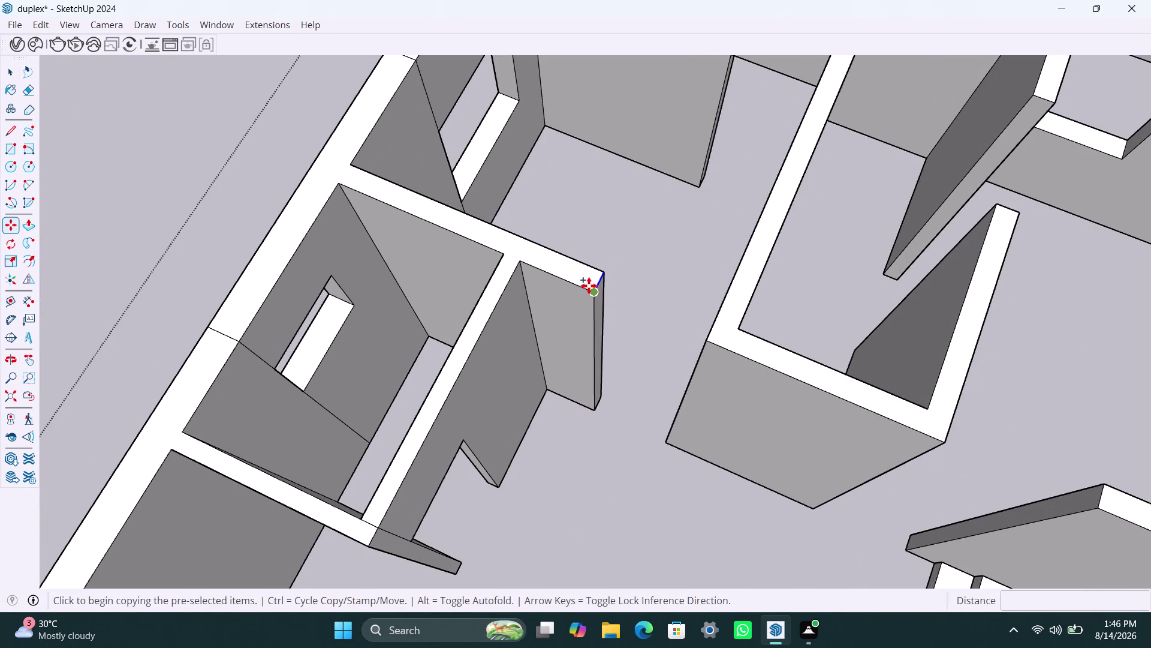
click(591, 294)
text(3)
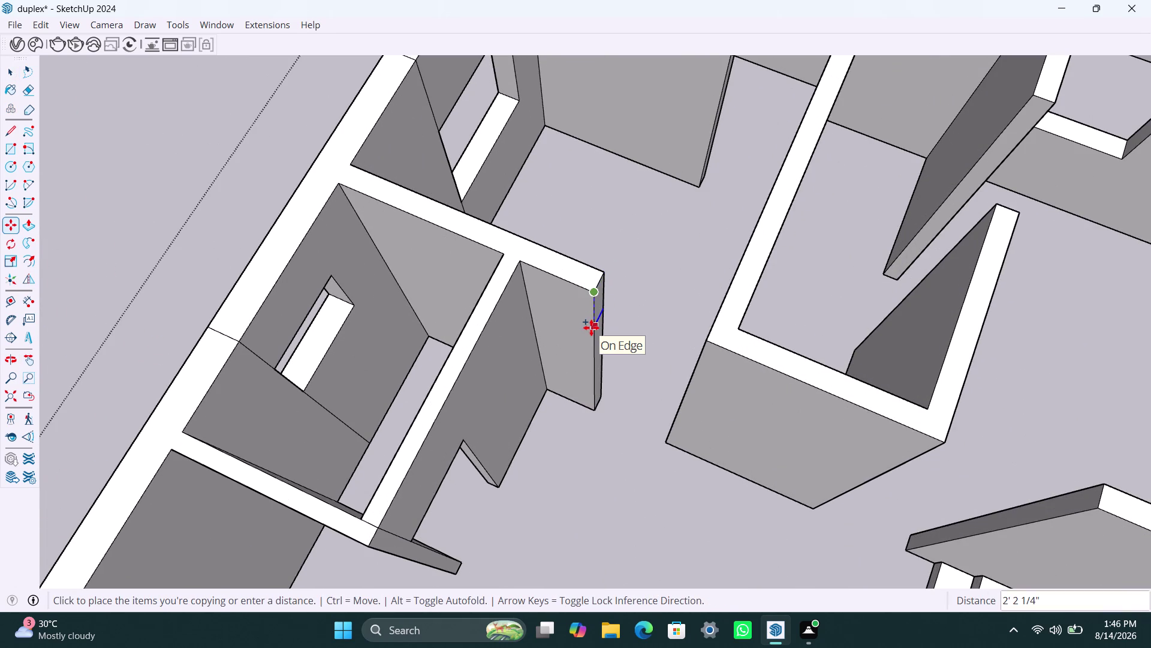
text(')
key(Return)
key(space)
Extend the top face 2' 6" across the doorway to the opposite wall.
click(601, 305)
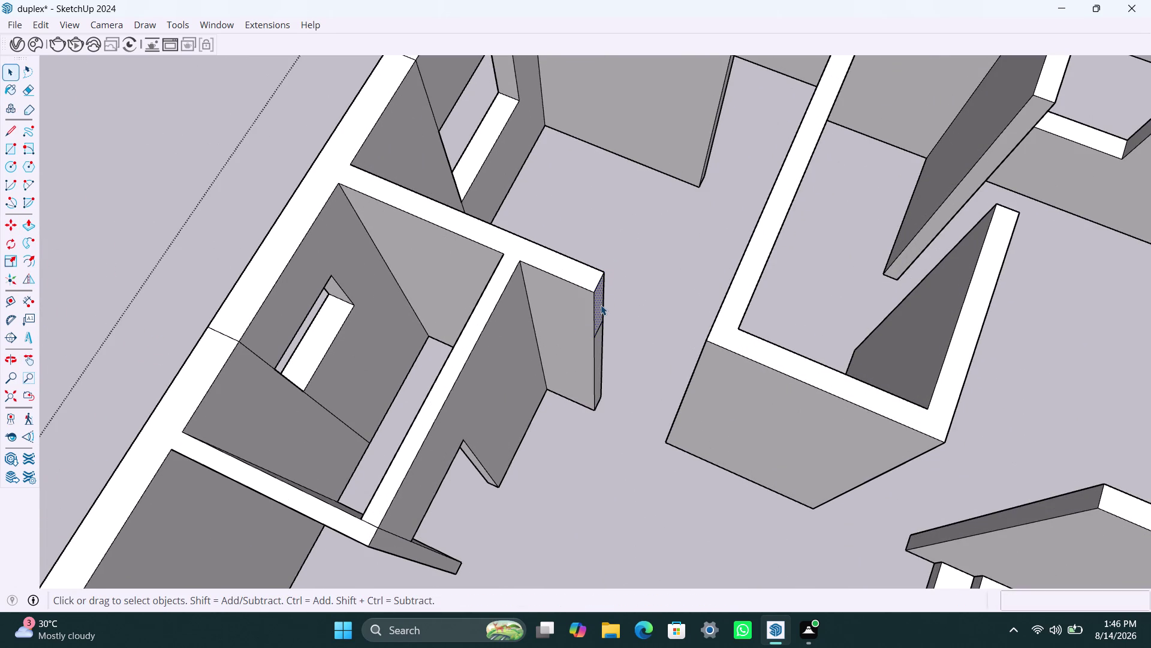
key(p)
click(601, 304)
click(697, 368)
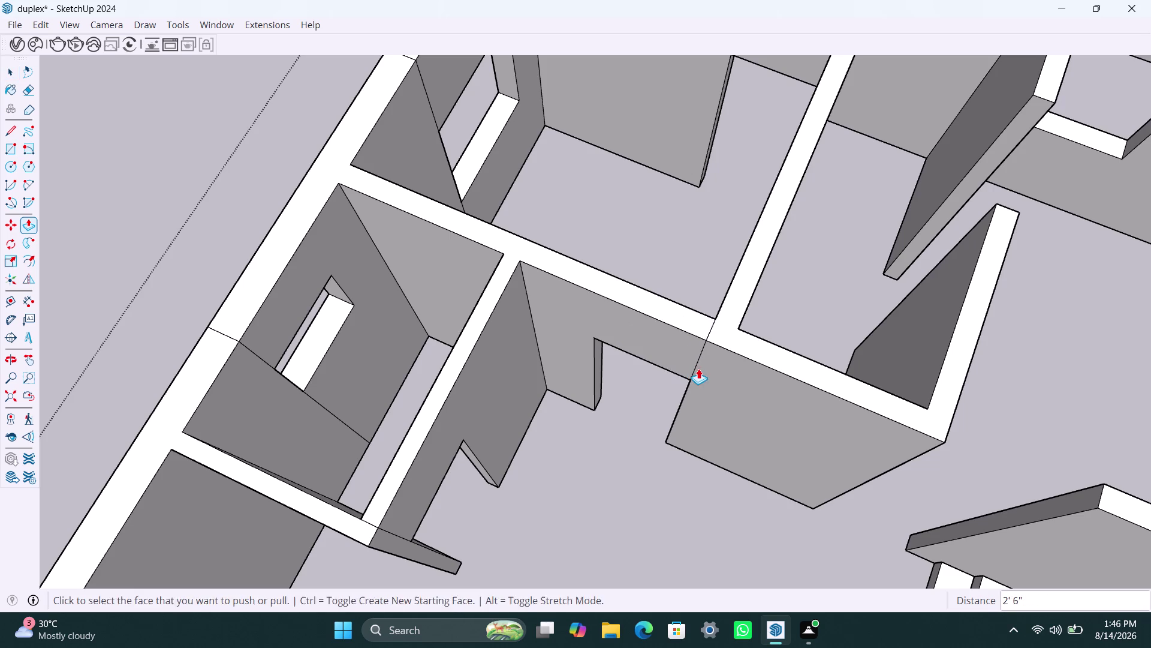
key(space)
scroll(down, 3)
middle_drag(695, 214, 565, 391)
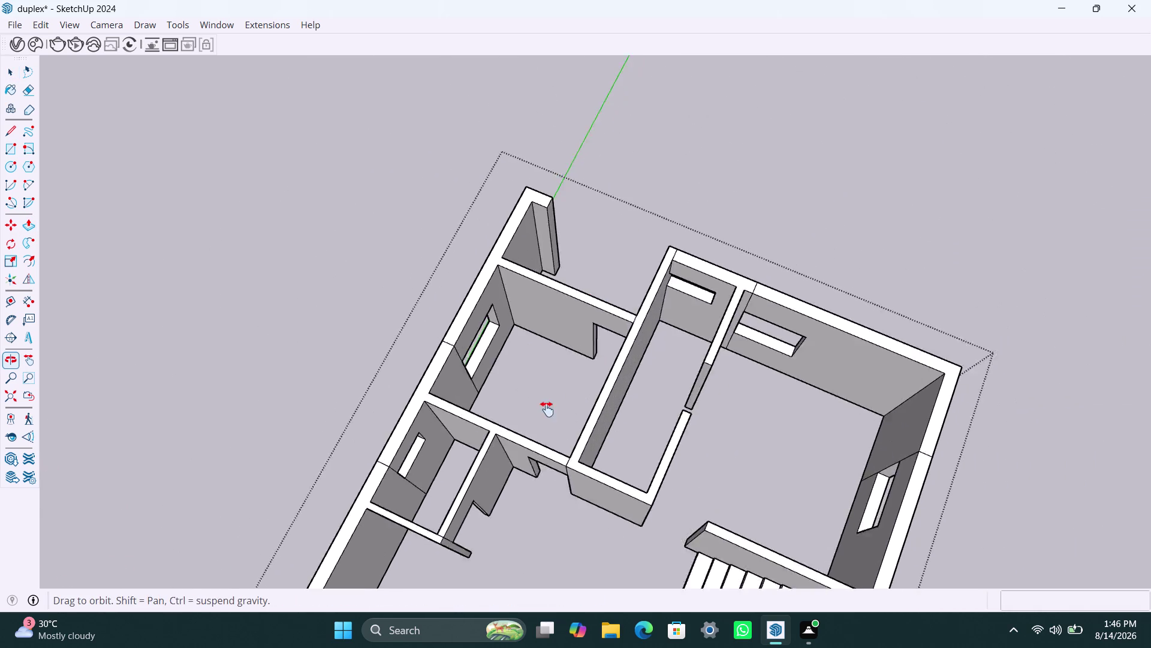
Copy the corner pillar's inner edge 3' down, then another 4' further down.
middle_drag(565, 391, 543, 413)
scroll(down, 3)
middle_drag(606, 350, 251, 370)
scroll(down, 3)
middle_drag(612, 399, 169, 331)
scroll(up, 3)
middle_drag(602, 338, 509, 360)
scroll(up, 3)
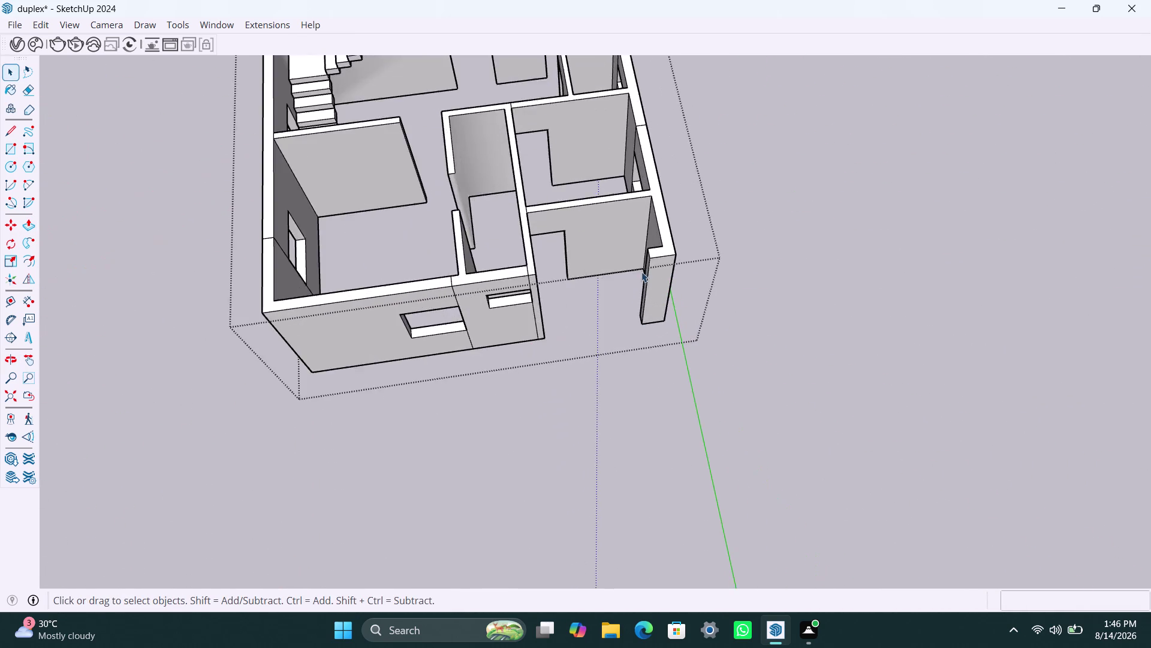
scroll(up, 3)
middle_drag(641, 264, 673, 276)
scroll(up, 3)
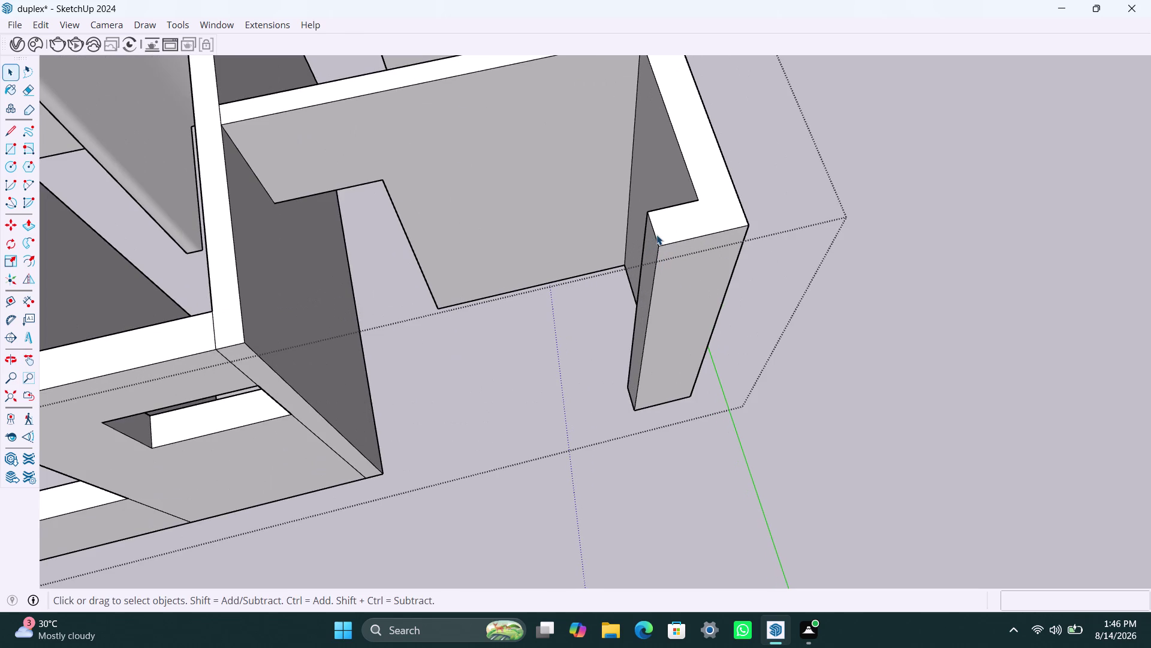
click(656, 236)
key(m)
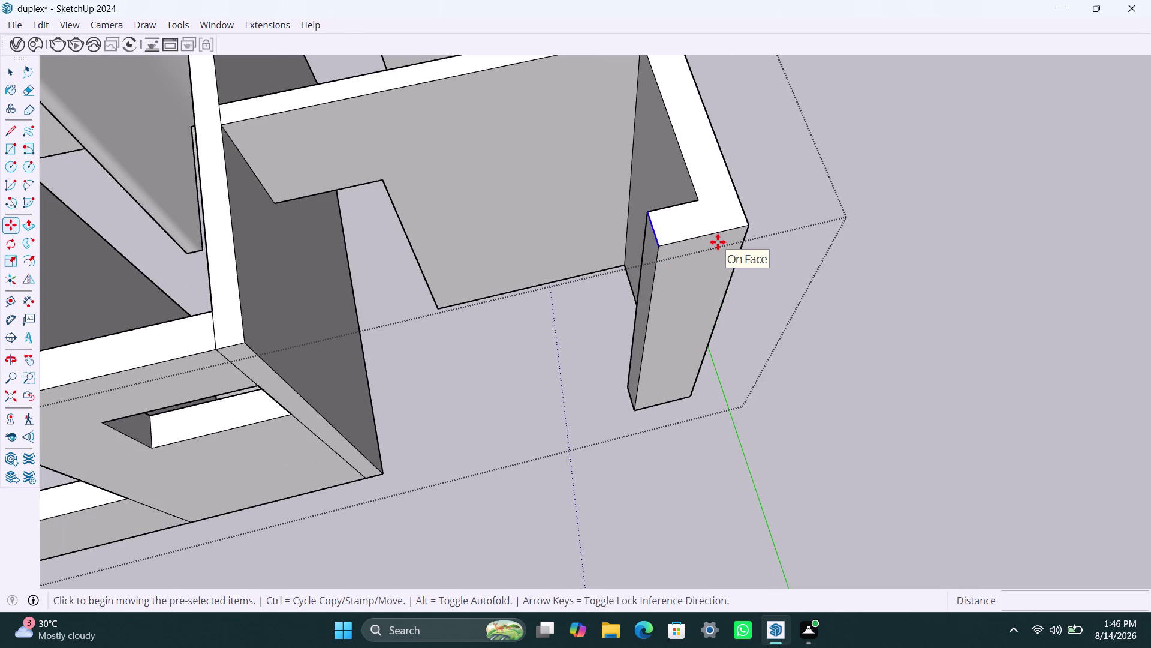
click(660, 242)
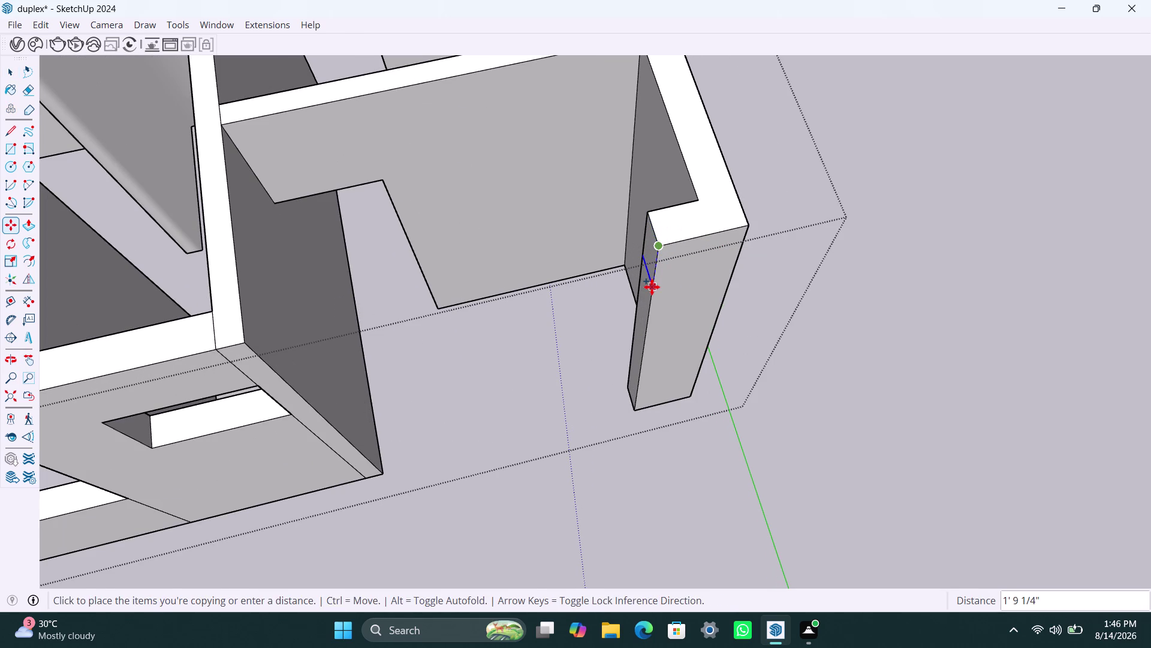
text(3')
key(Return)
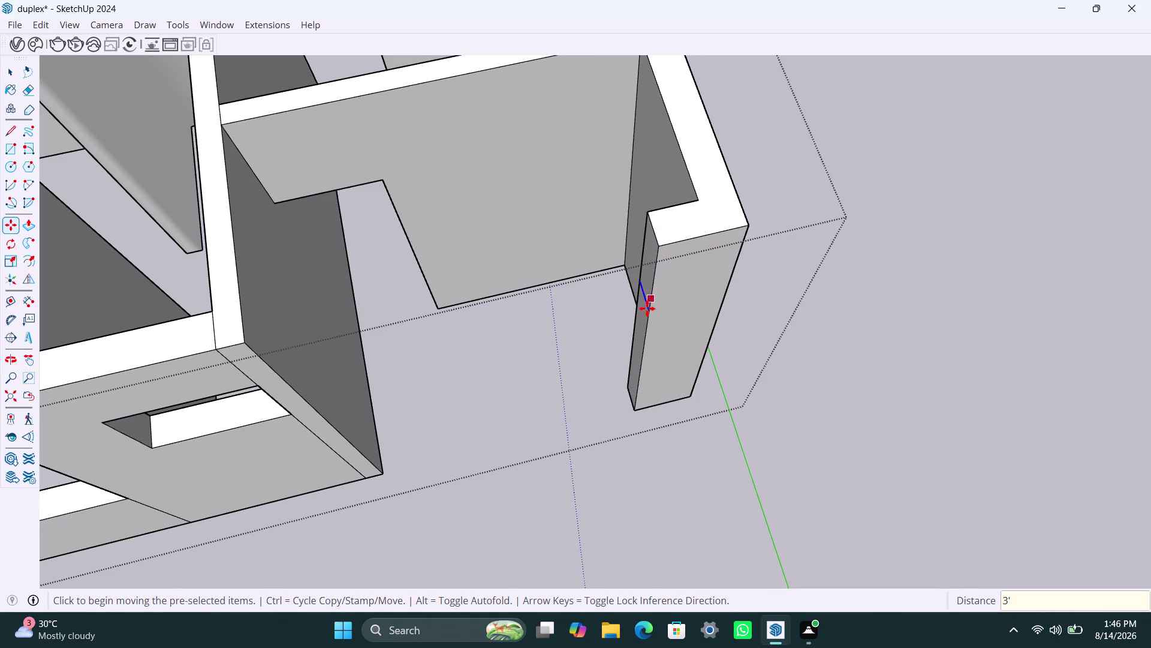
key(m)
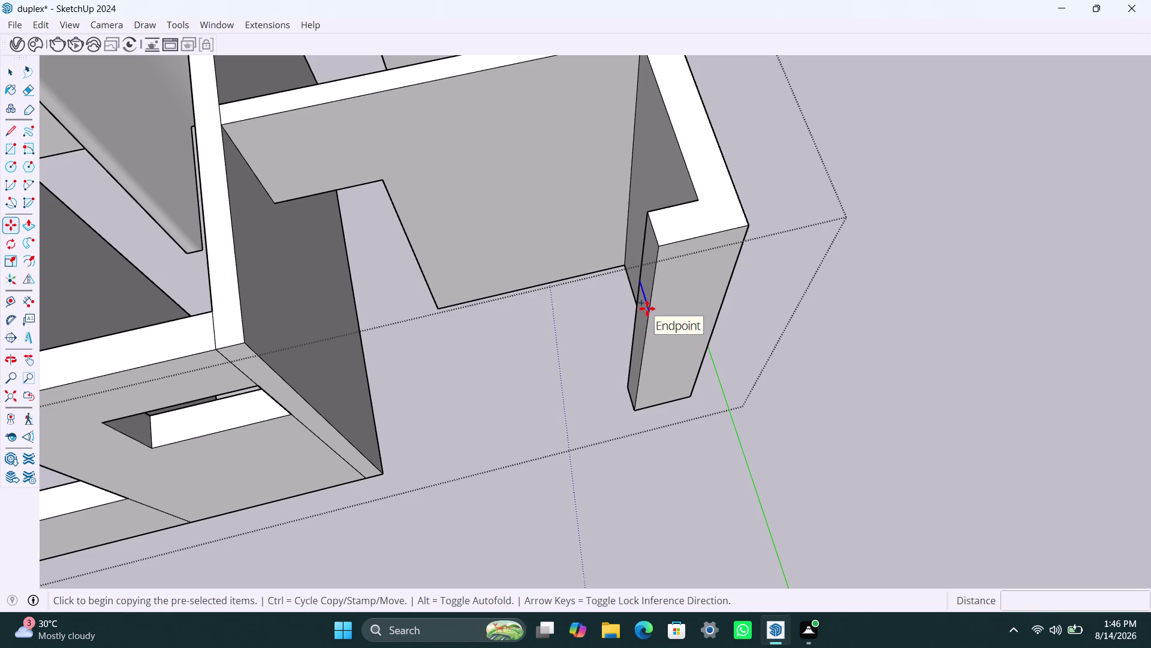
click(647, 308)
text(4')
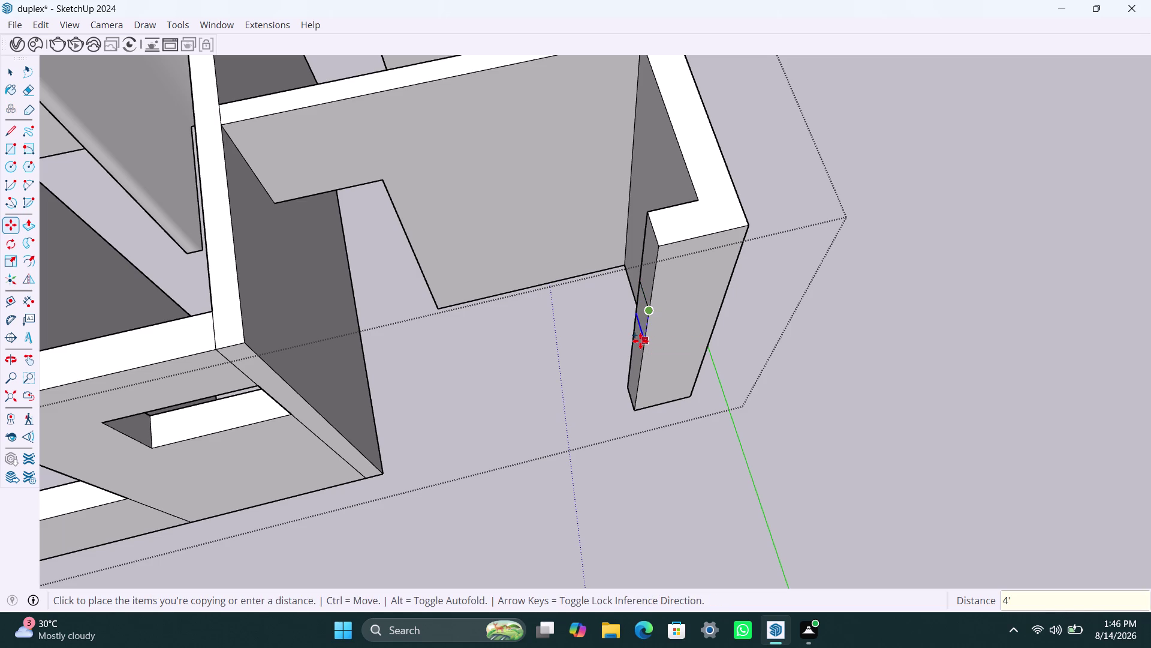
key(Return)
Push/Pull the pillar's top face to the inner wall as a lintel, then the lower face equally.
key(space)
click(646, 269)
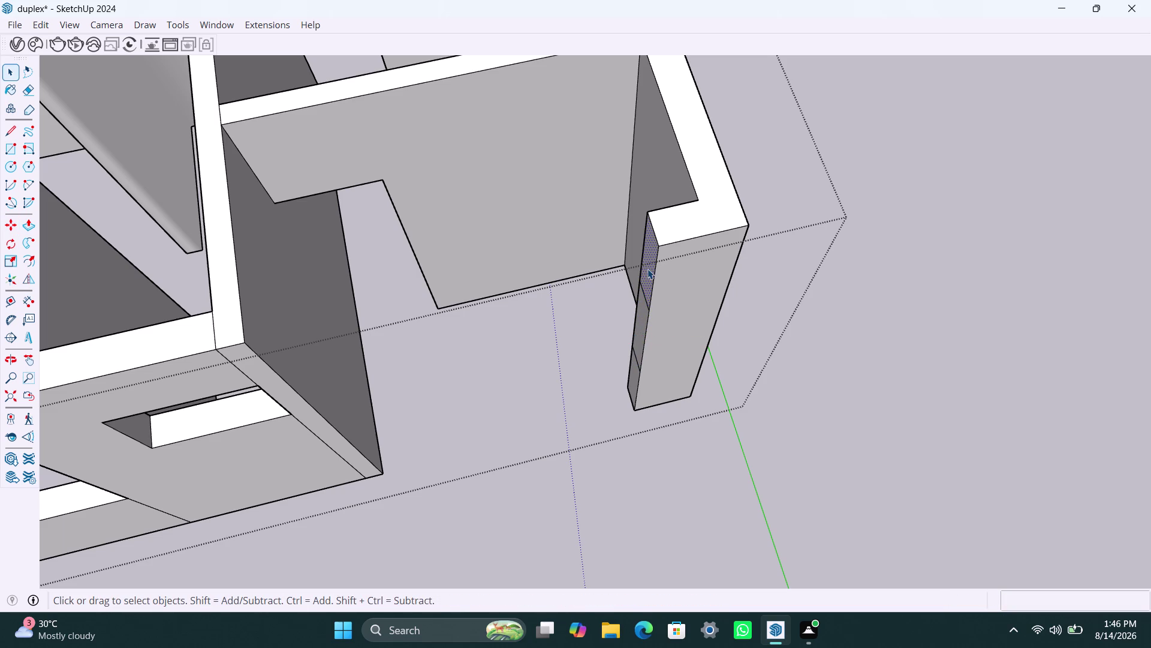
key(p)
click(647, 268)
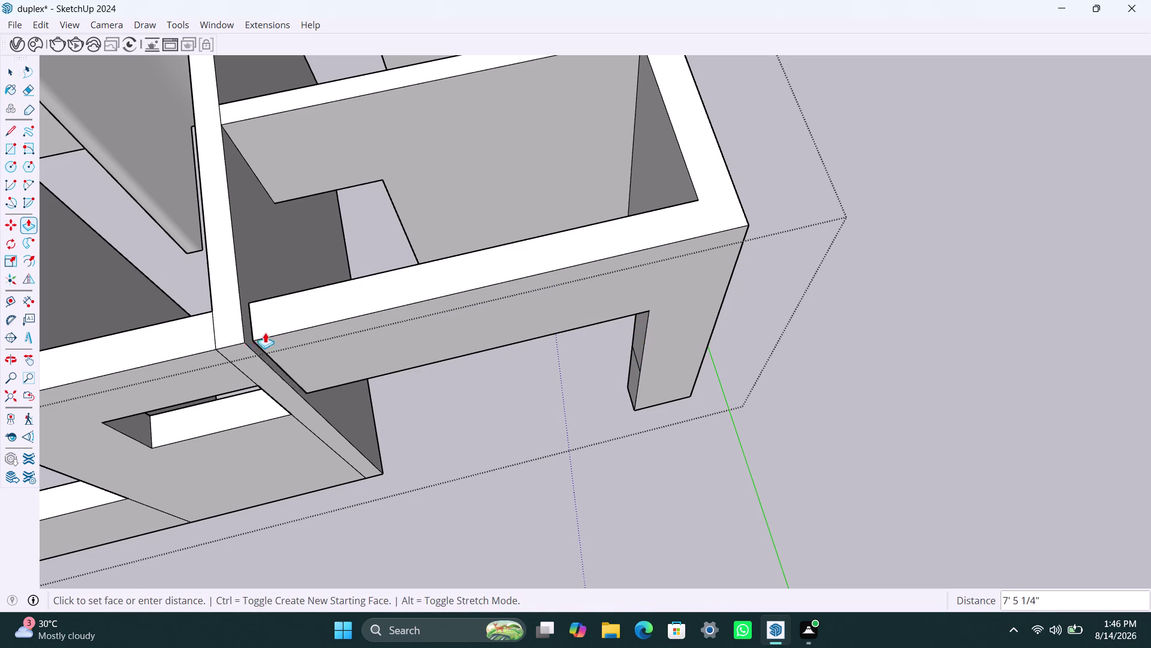
scroll(up, 3)
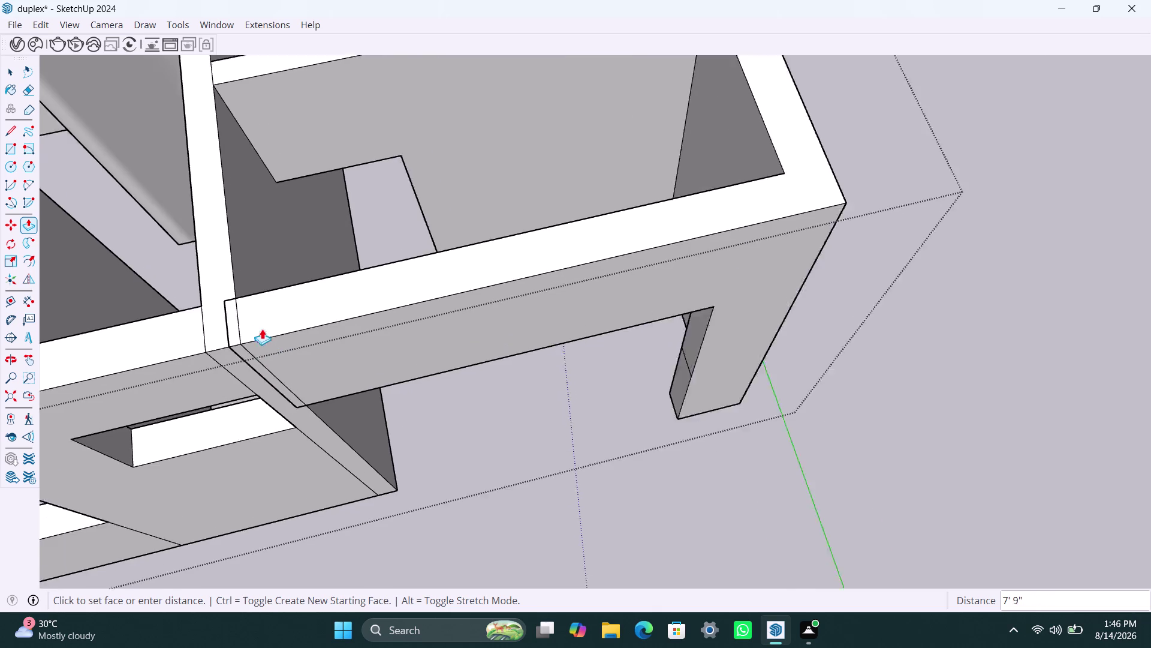
scroll(up, 3)
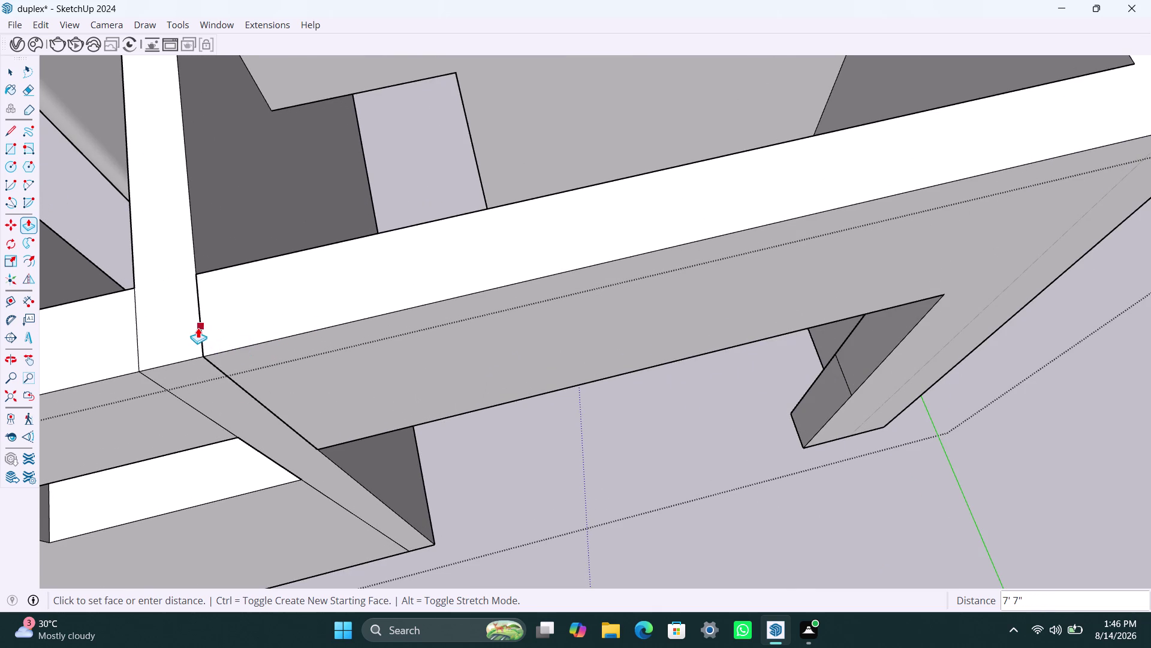
click(198, 328)
double_click(830, 403)
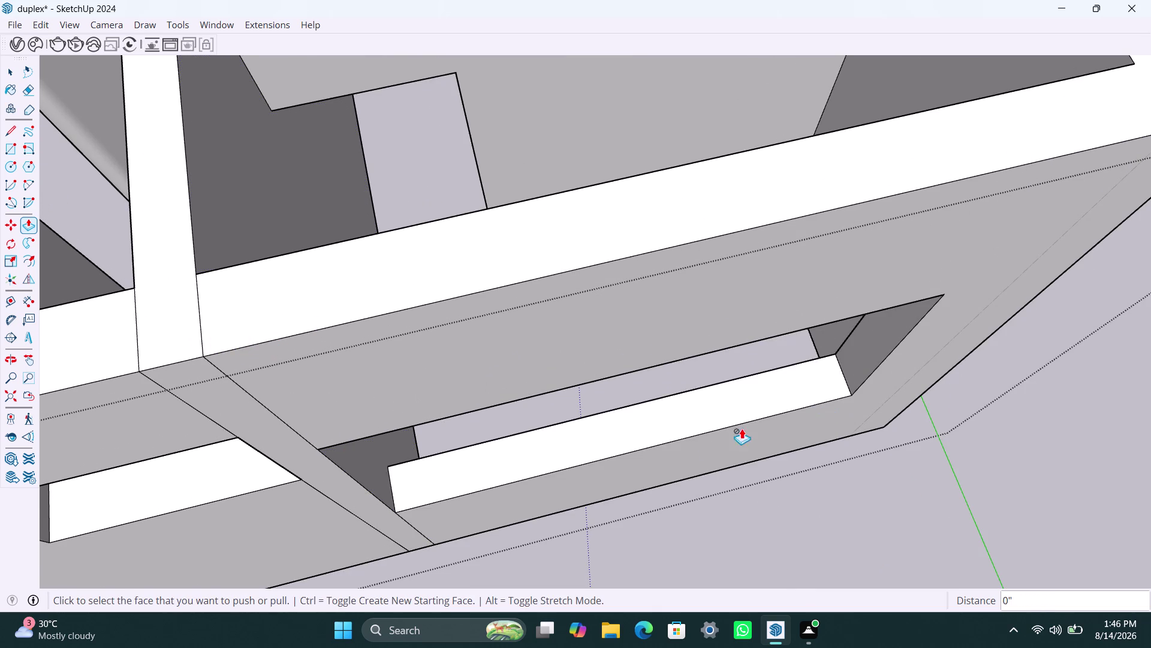
scroll(down, 3)
middle_drag(557, 414, 472, 36)
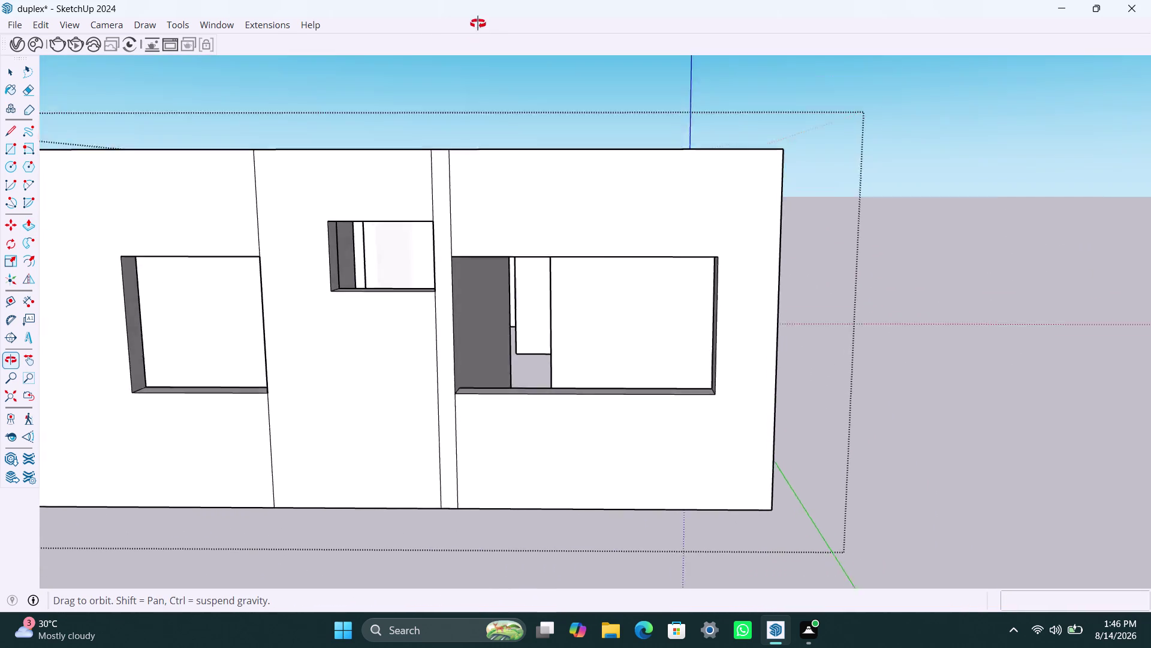
Draw a line down the end face of the wall beside the doorway.
middle_drag(472, 36, 897, 363)
scroll(down, 3)
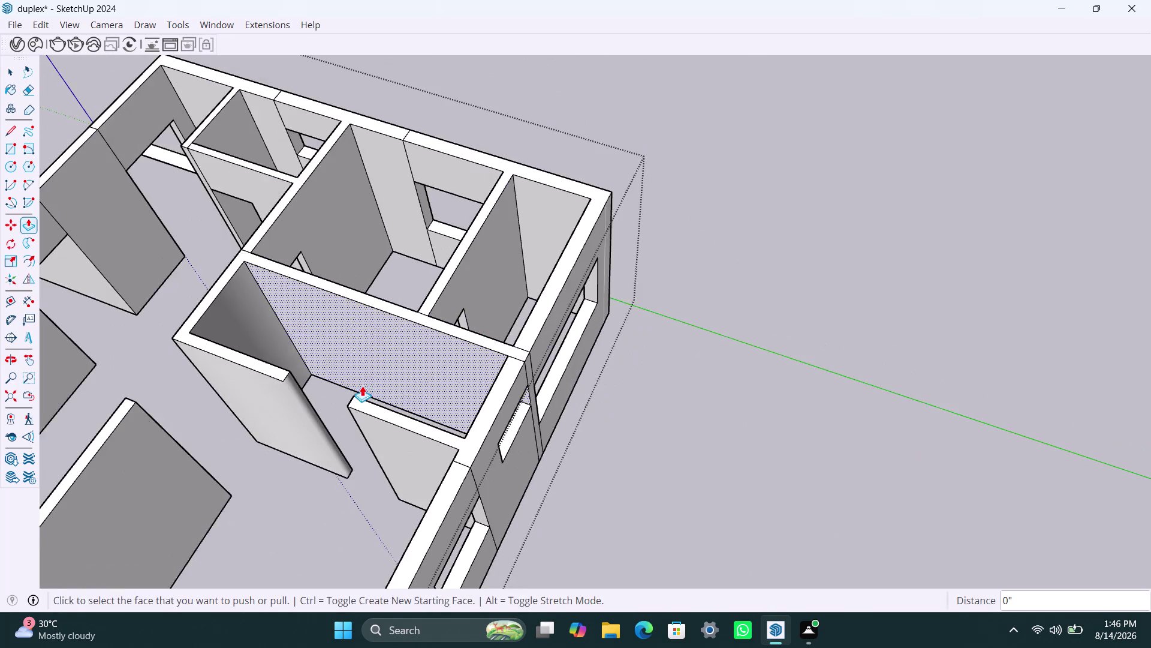
middle_drag(363, 388, 435, 386)
key(space)
scroll(down, 3)
middle_drag(621, 508, 557, 511)
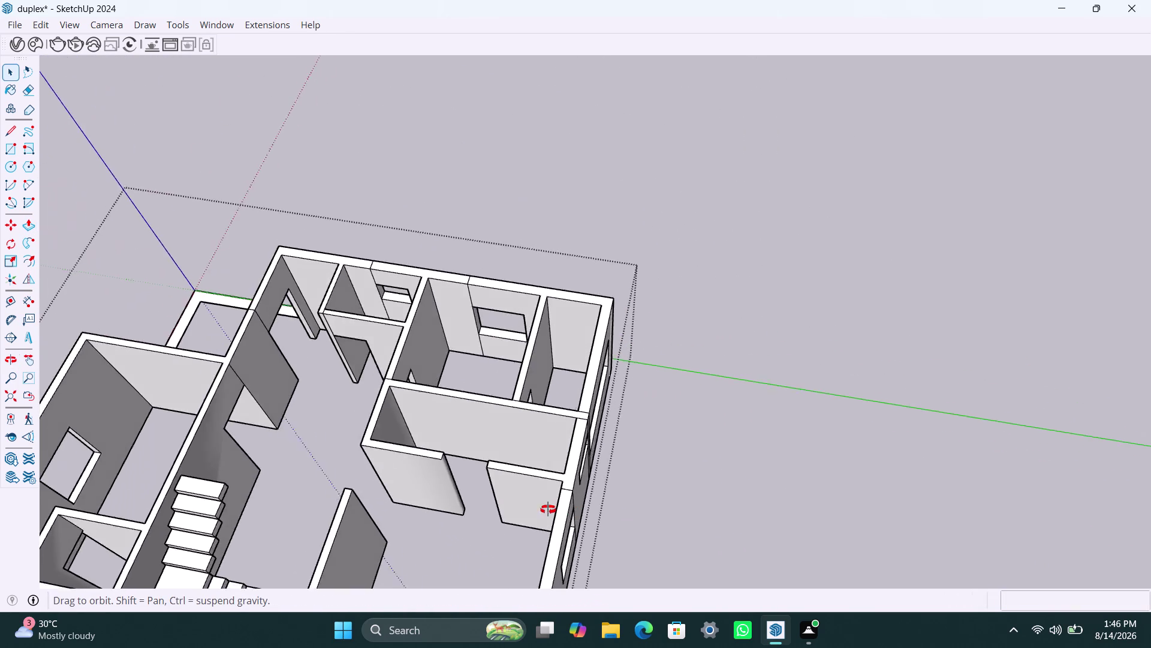
middle_drag(558, 512, 410, 487)
scroll(up, 3)
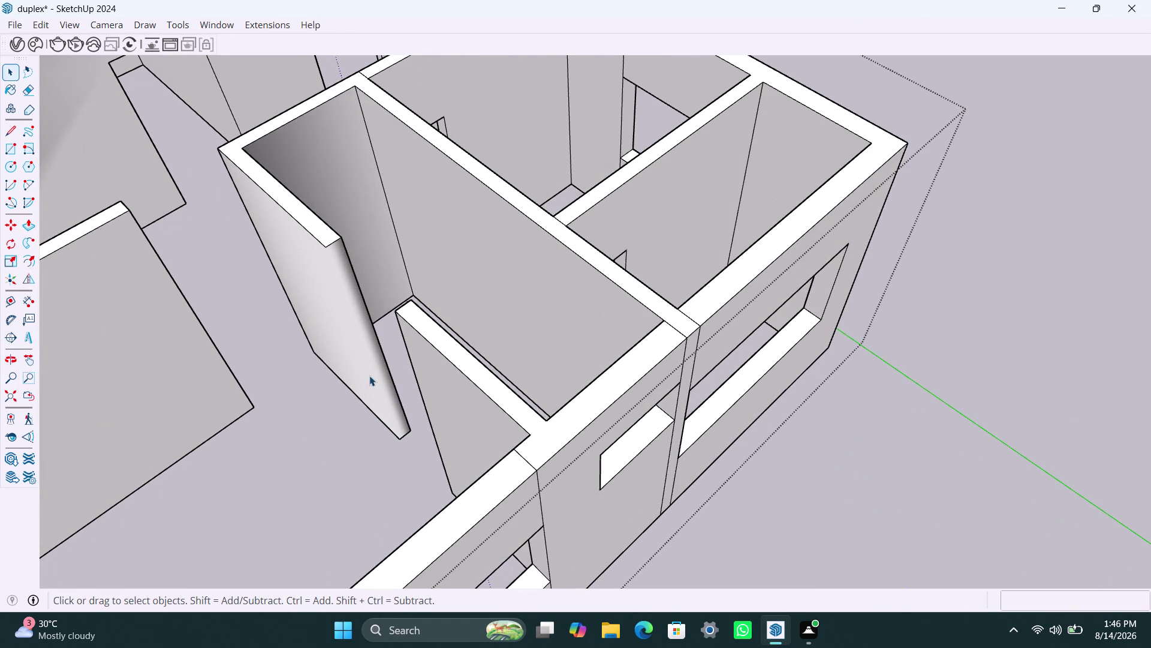
key(l)
click(323, 249)
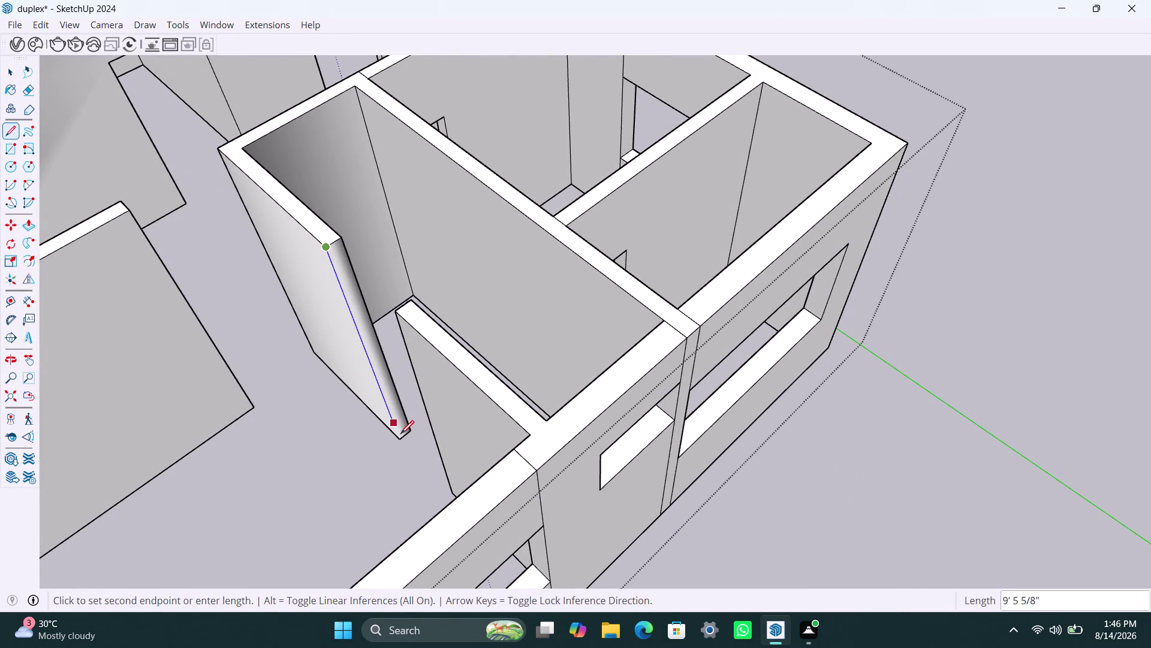
click(400, 433)
key(space)
scroll(up, 3)
Copy the new wall-end edge 3' along the wall's height.
click(333, 242)
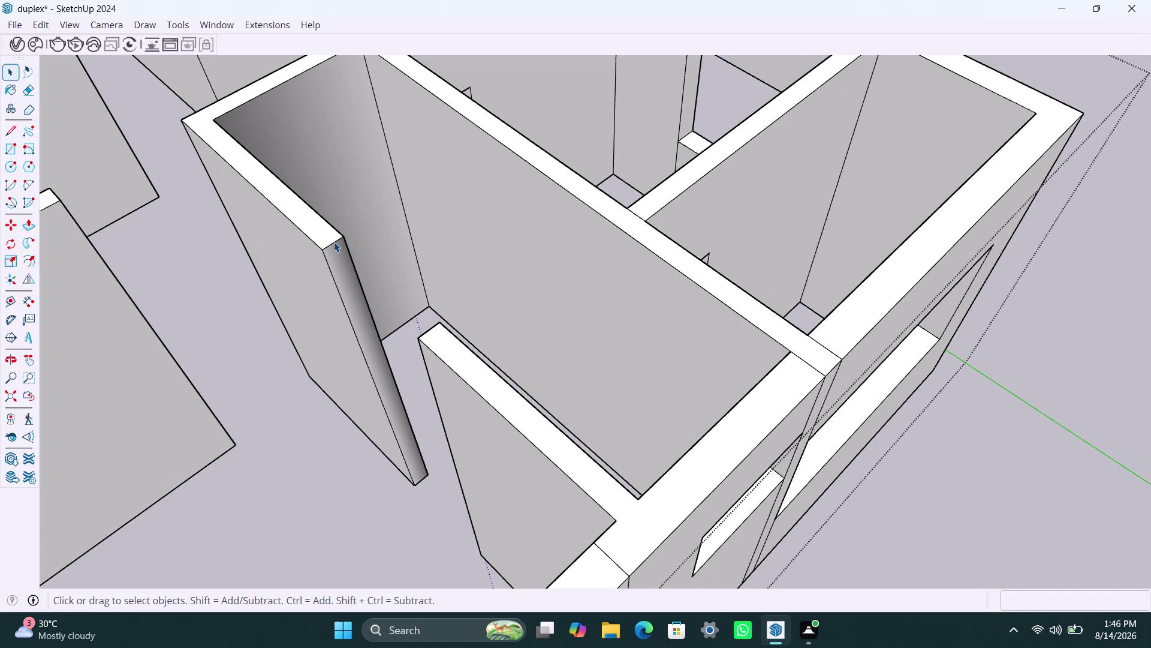
key(m)
click(324, 257)
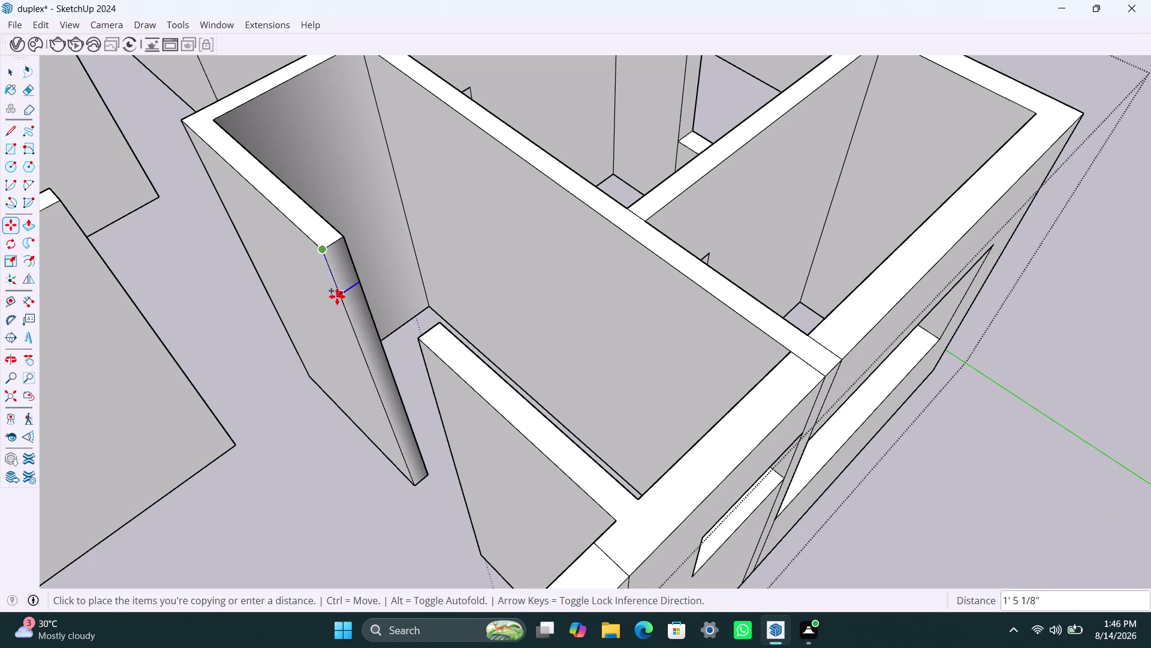
text(3')
key(Return)
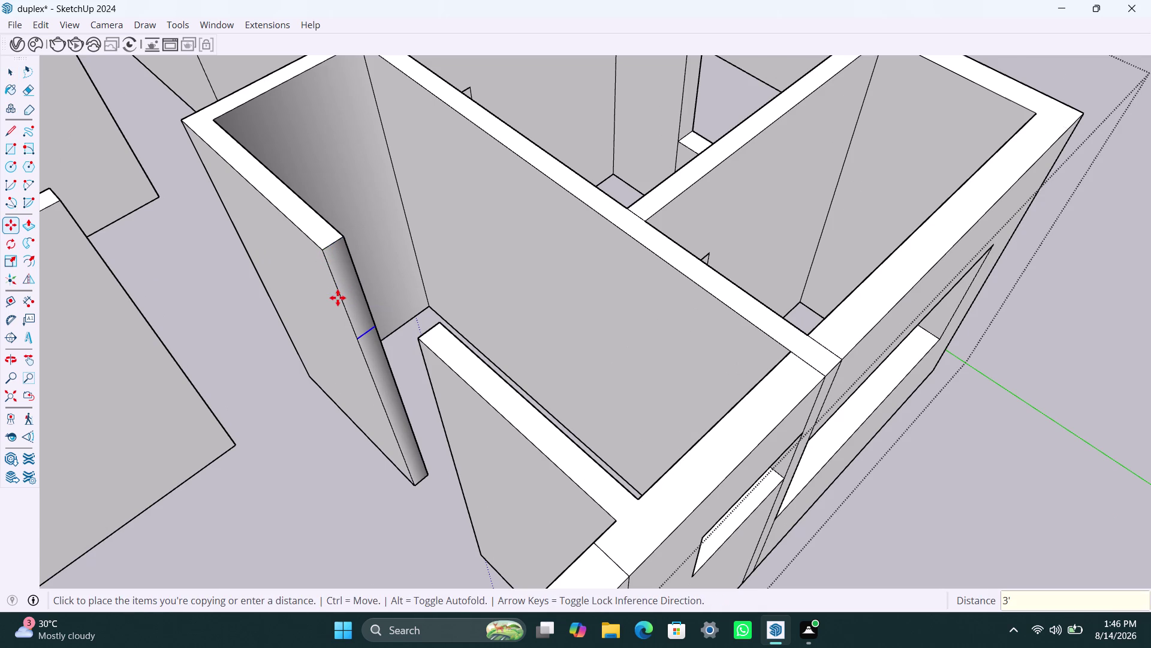
scroll(down, 3)
key(space)
Select the split faces and lower edges on the wall end.
click(357, 311)
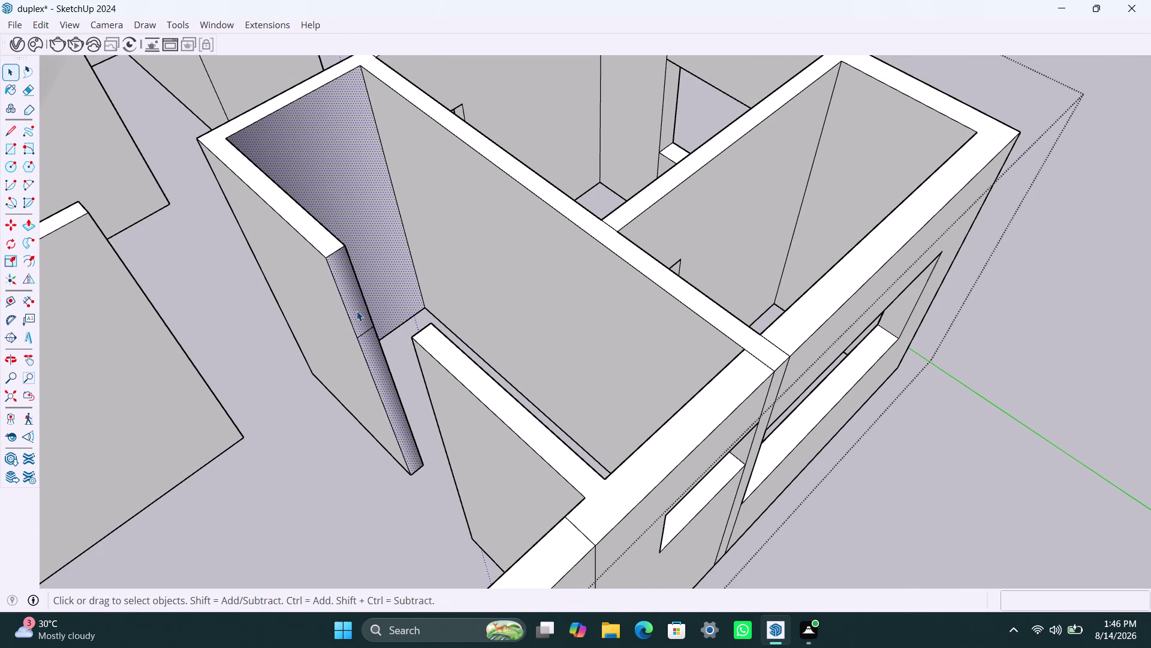
click(357, 311)
scroll(down, 3)
scroll(up, 3)
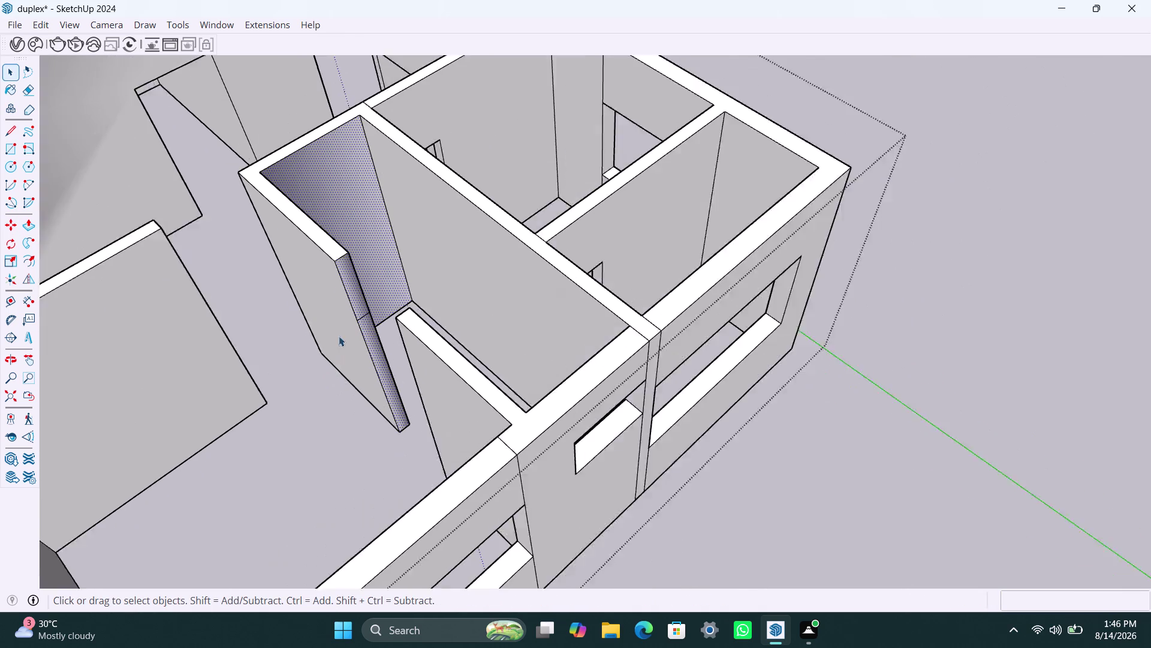
scroll(up, 3)
click(363, 295)
click(371, 335)
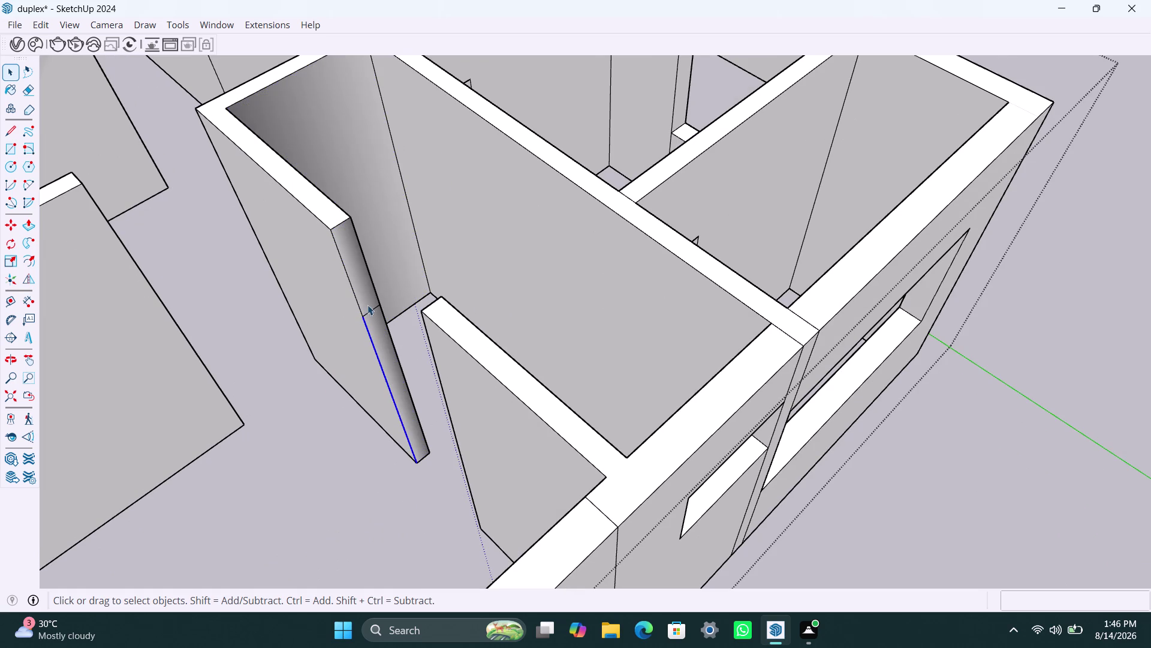
click(368, 297)
click(374, 320)
click(364, 276)
scroll(down, 3)
middle_drag(393, 280, 394, 280)
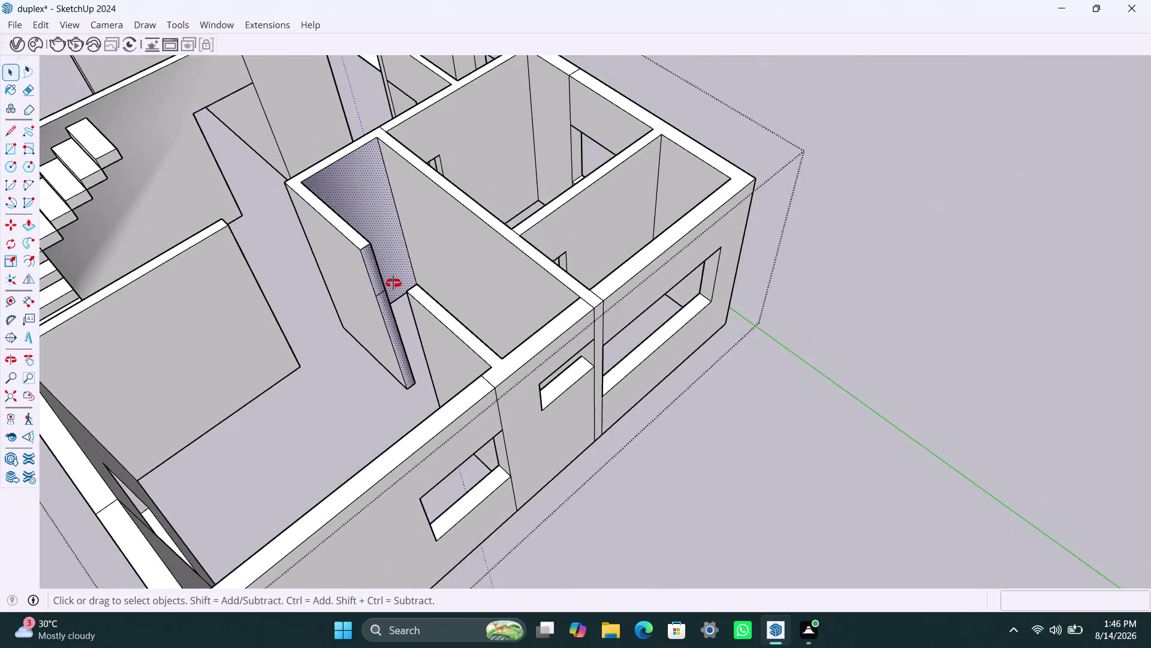
Retrace the full 10' 6" vertical edge on the short wall's end by the passage.
middle_drag(393, 280, 84, 303)
scroll(down, 3)
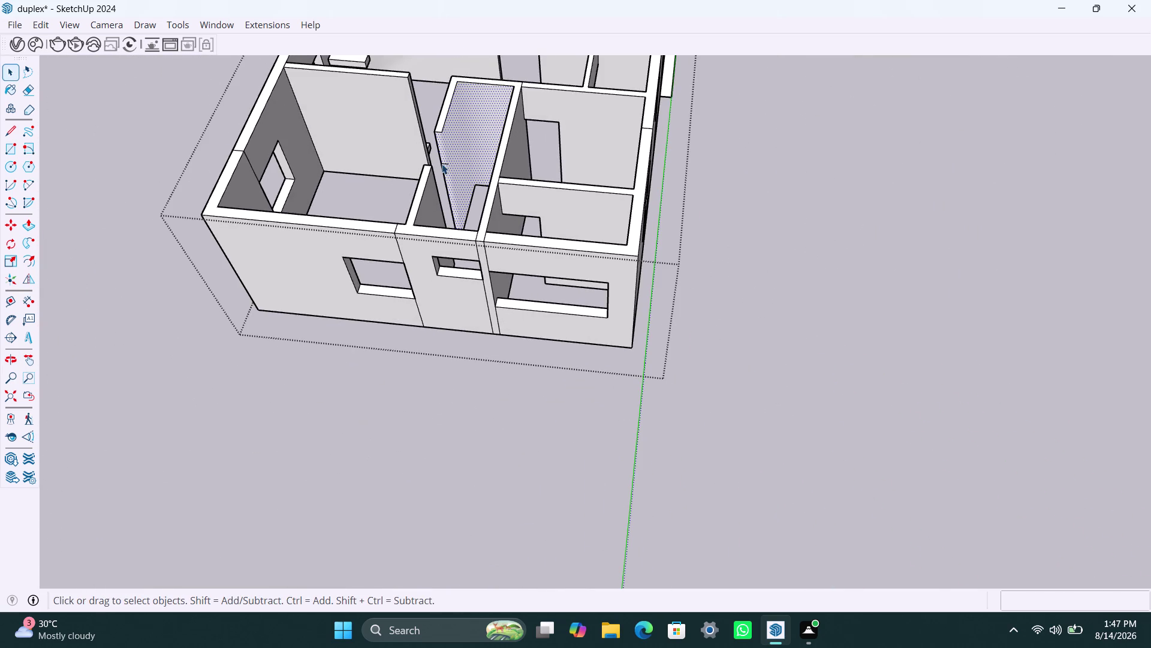
middle_drag(442, 164, 373, 259)
scroll(up, 3)
key(l)
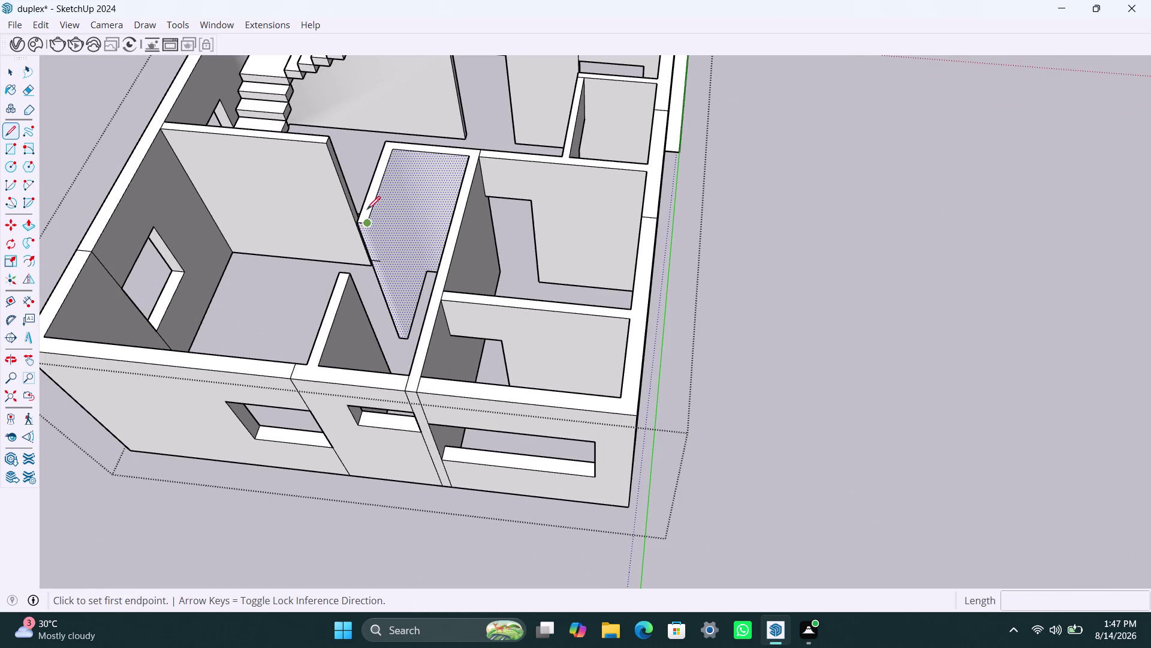
click(372, 224)
click(411, 337)
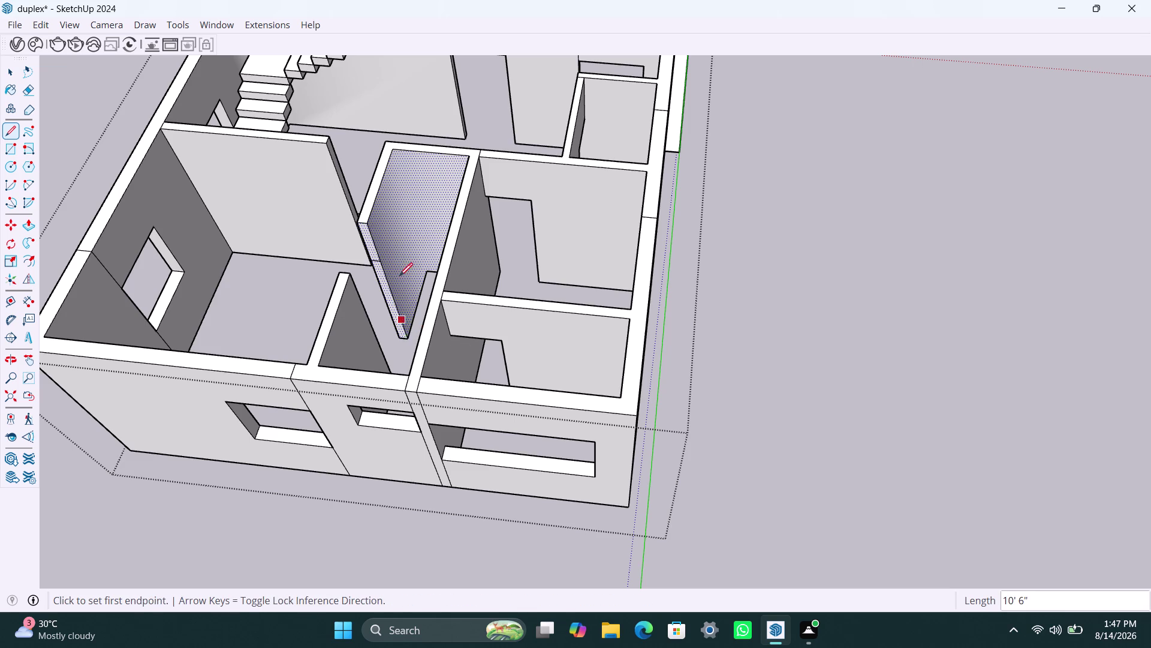
drag(394, 149, 394, 155)
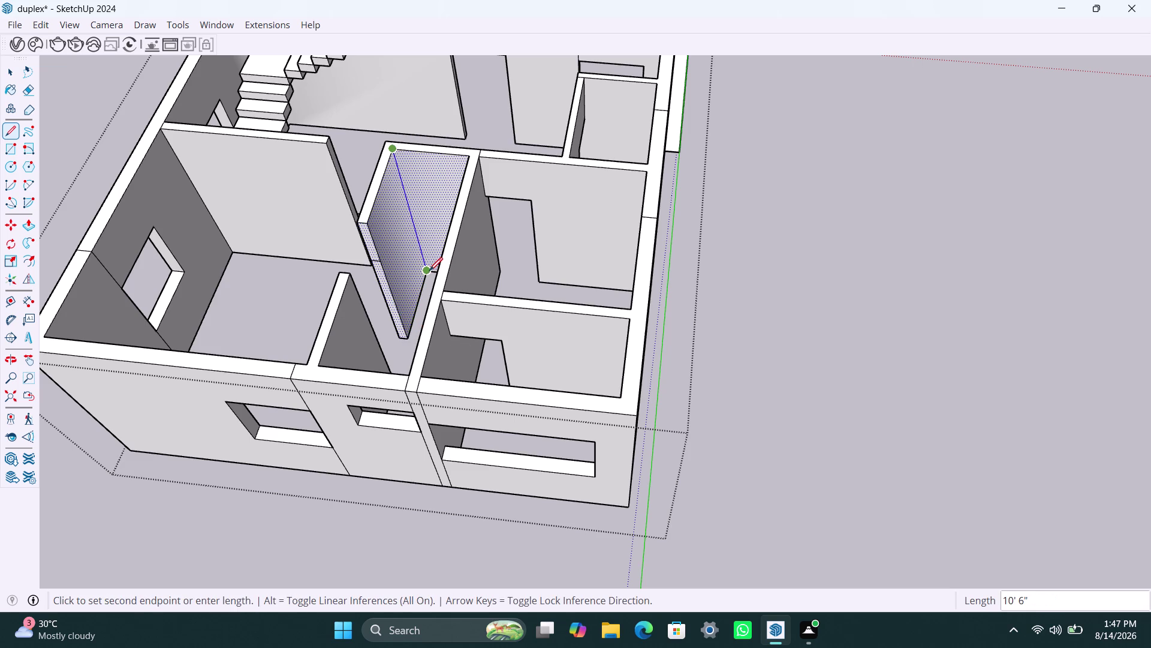
click(429, 270)
Select the newly drawn edge on the short wall's end.
key(space)
click(373, 254)
click(378, 279)
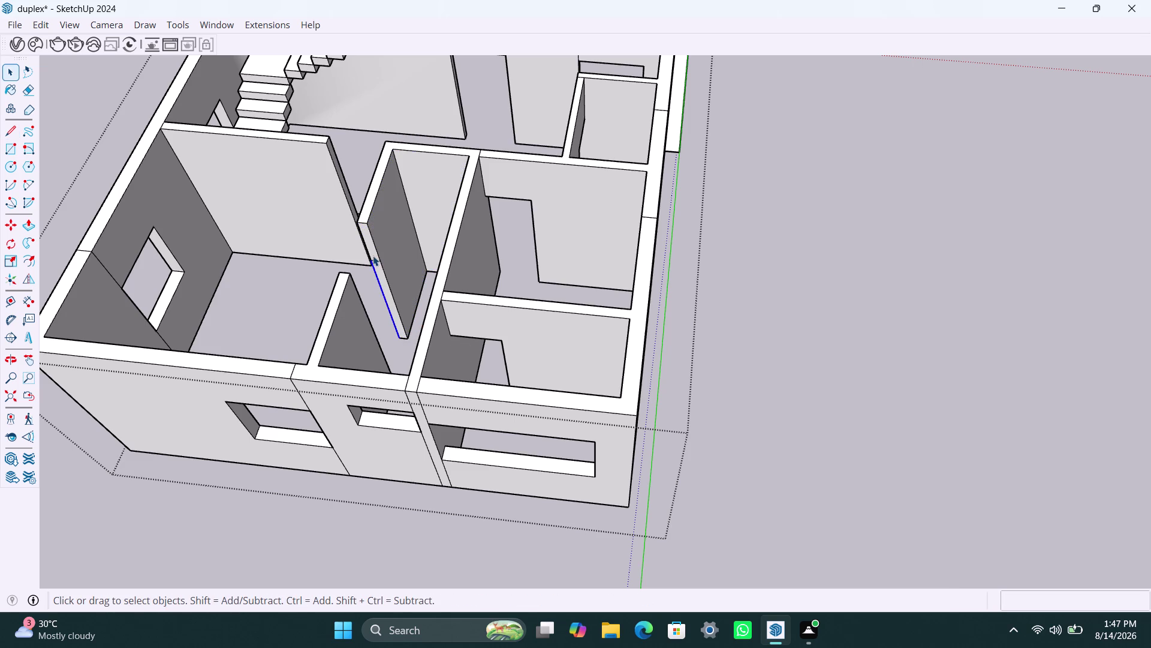
click(373, 255)
scroll(down, 3)
middle_drag(260, 275, 322, 289)
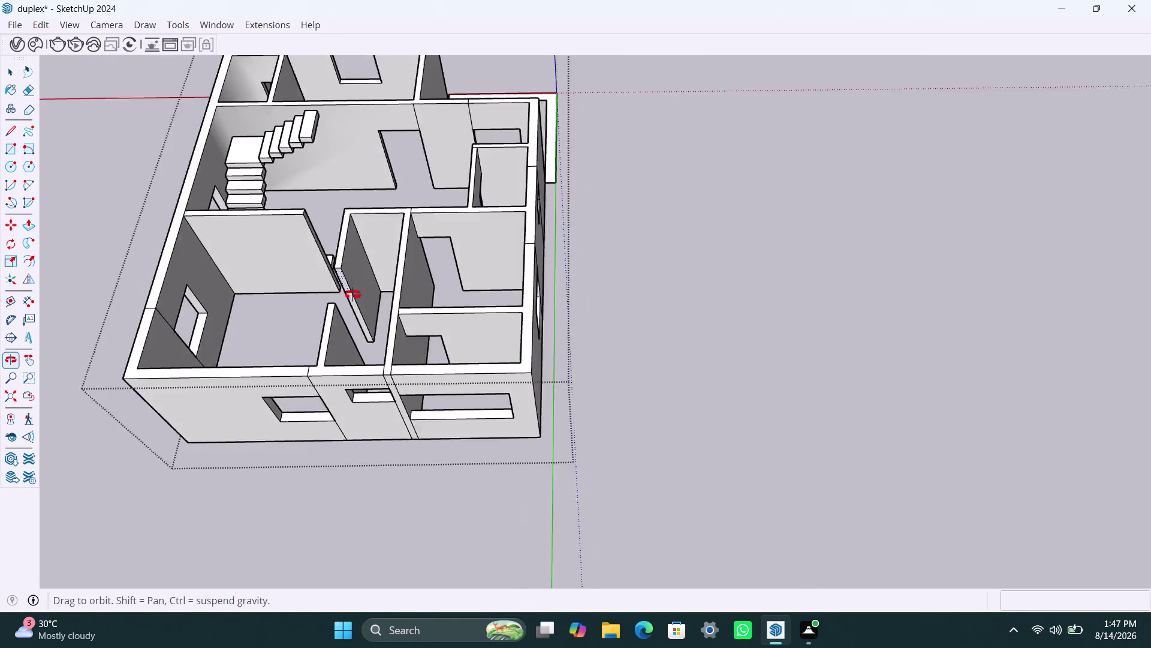
Push/Pull the short wall's end face across the doorway to the neighbouring wall piece.
middle_drag(322, 289, 661, 287)
scroll(up, 3)
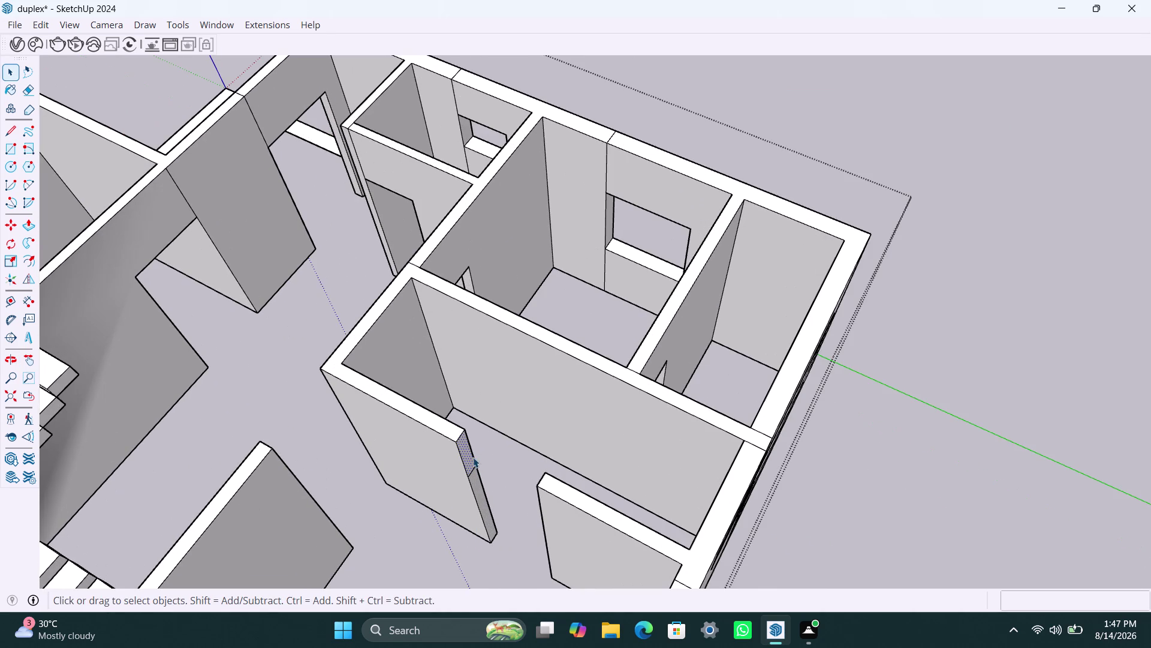
key(m)
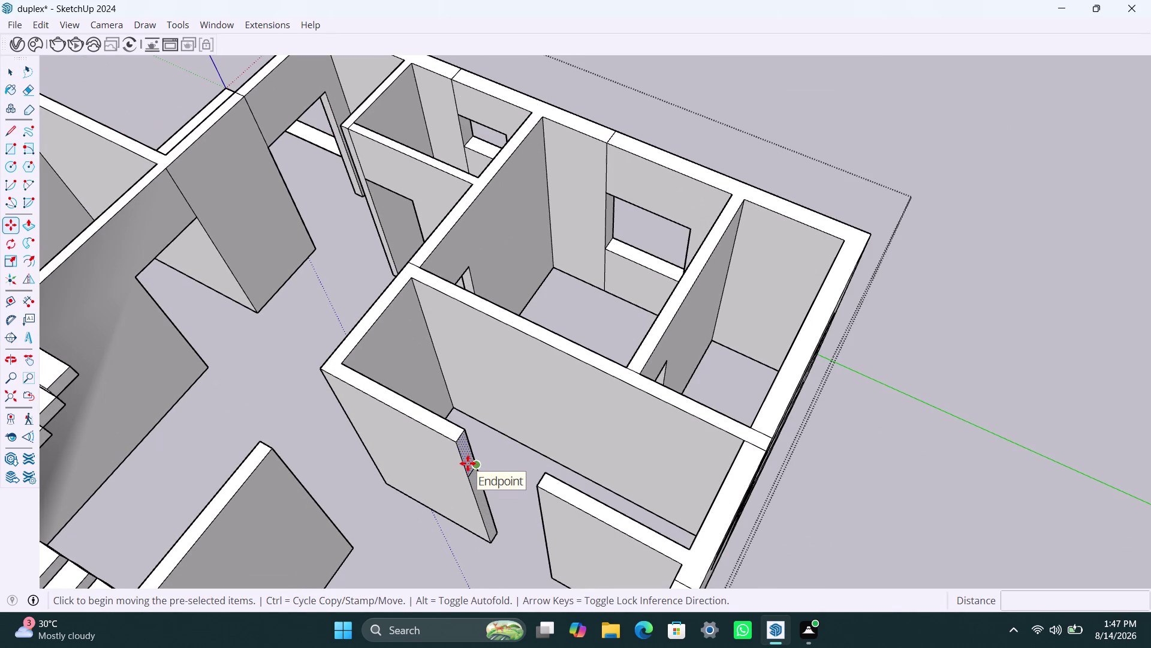
click(467, 463)
key(Escape)
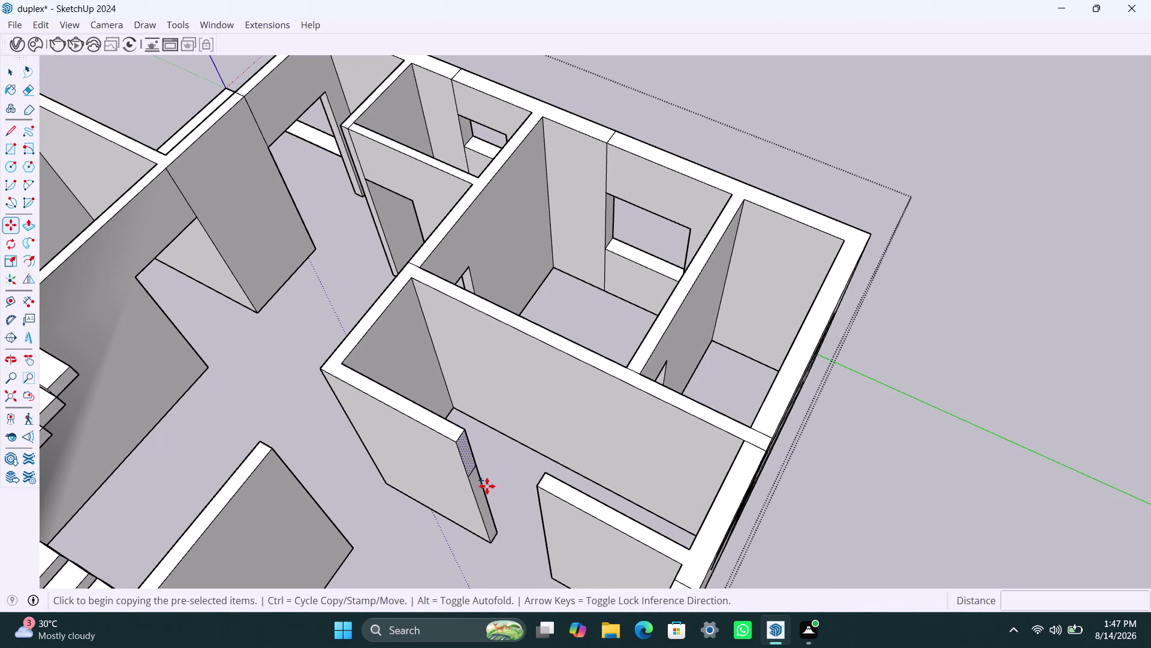
key(p)
click(467, 467)
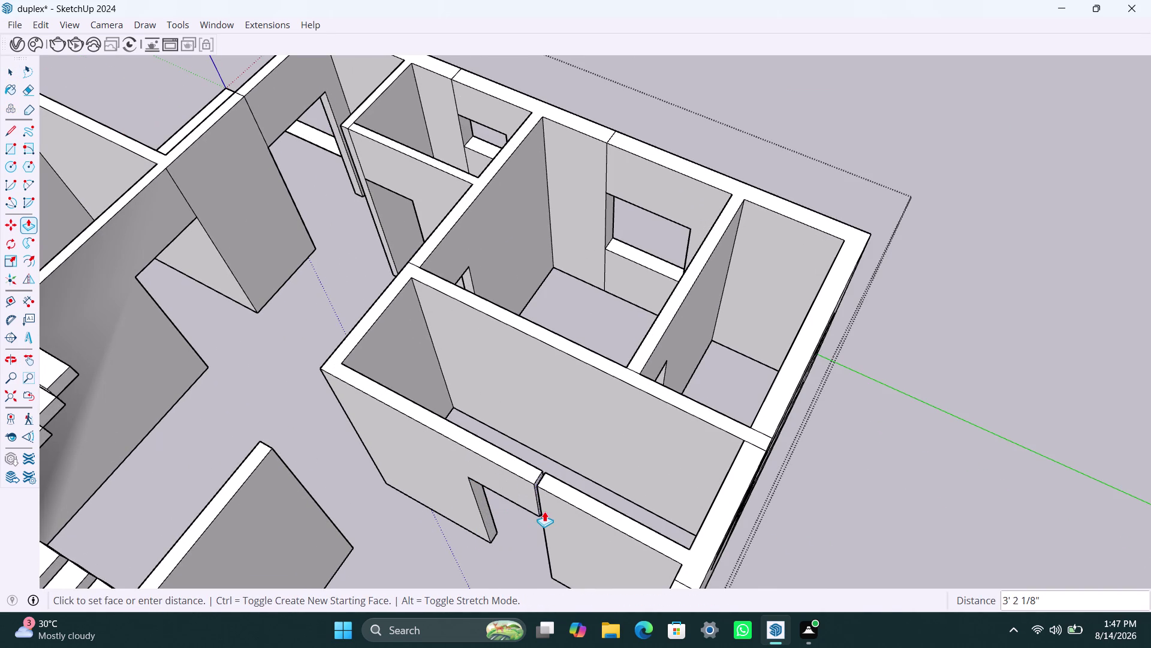
click(541, 512)
key(space)
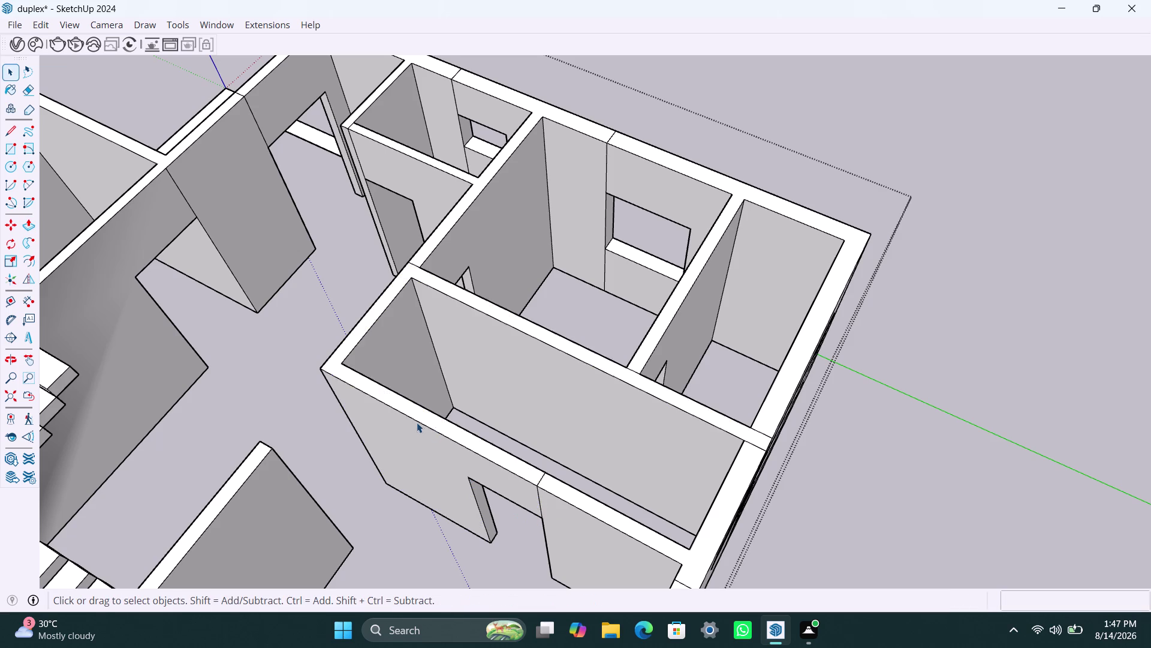
scroll(down, 3)
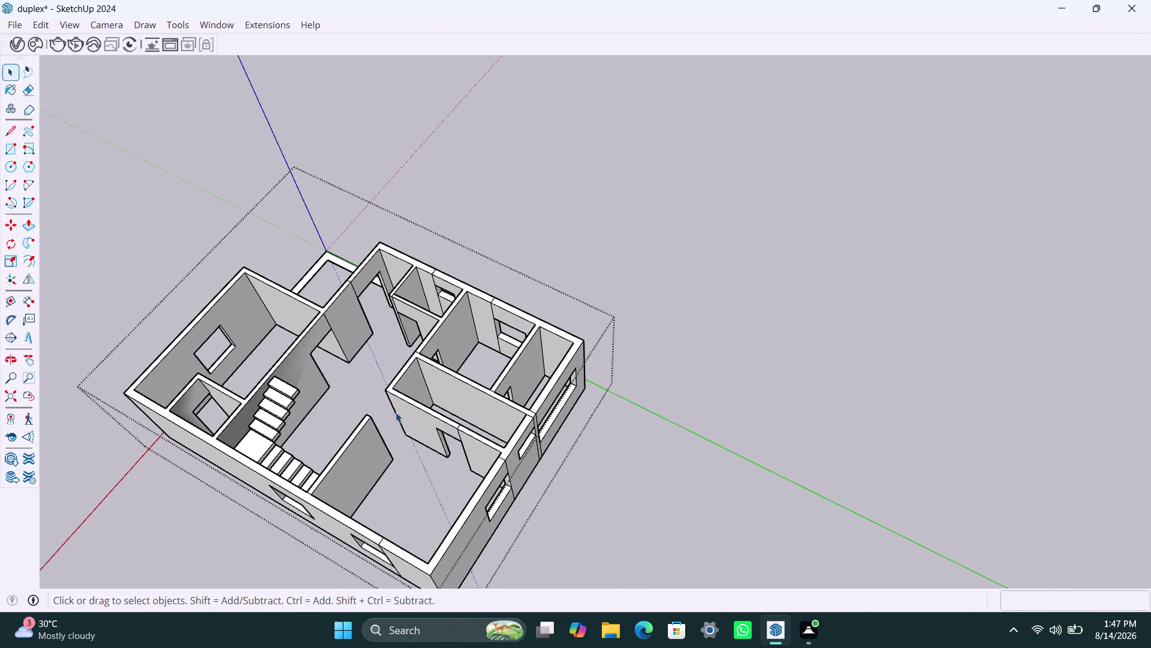
scroll(down, 3)
middle_drag(395, 411, 516, 353)
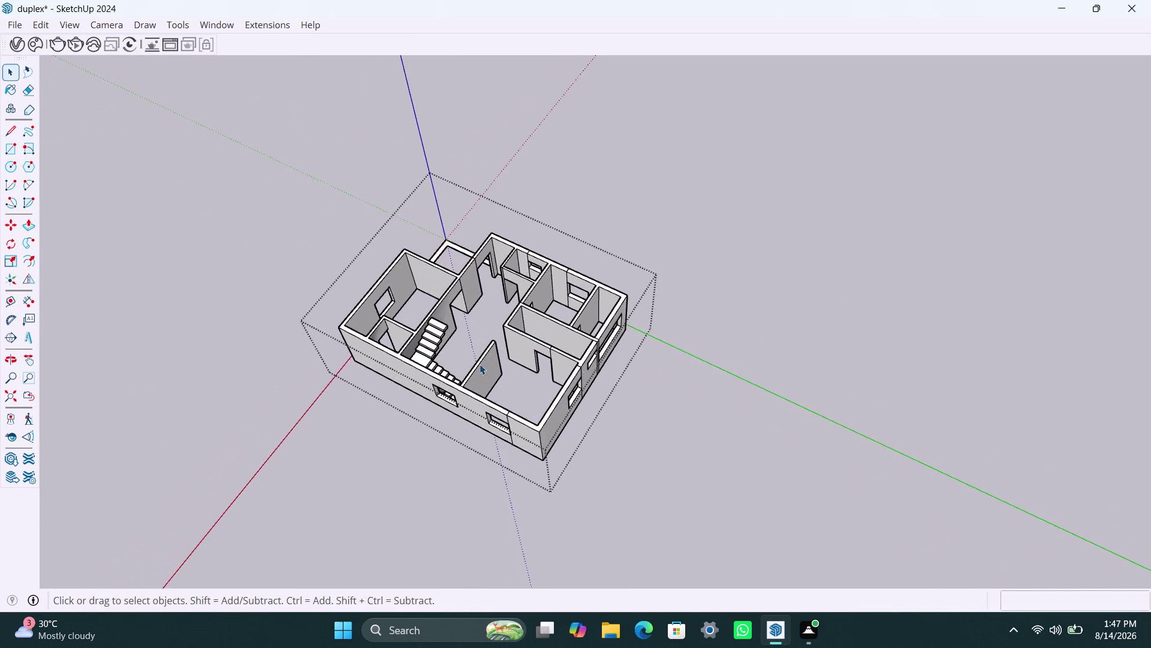
scroll(up, 3)
scroll(up, 3)
scroll(up, 3)
scroll(up, 3)
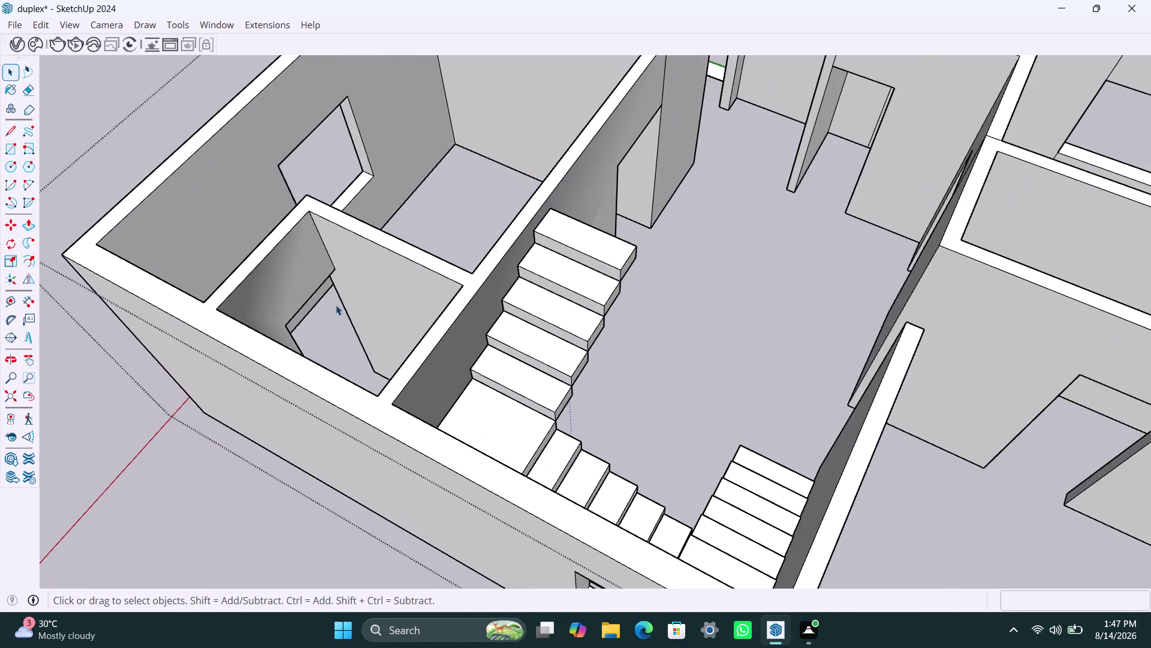
scroll(up, 3)
middle_drag(358, 281, 218, 278)
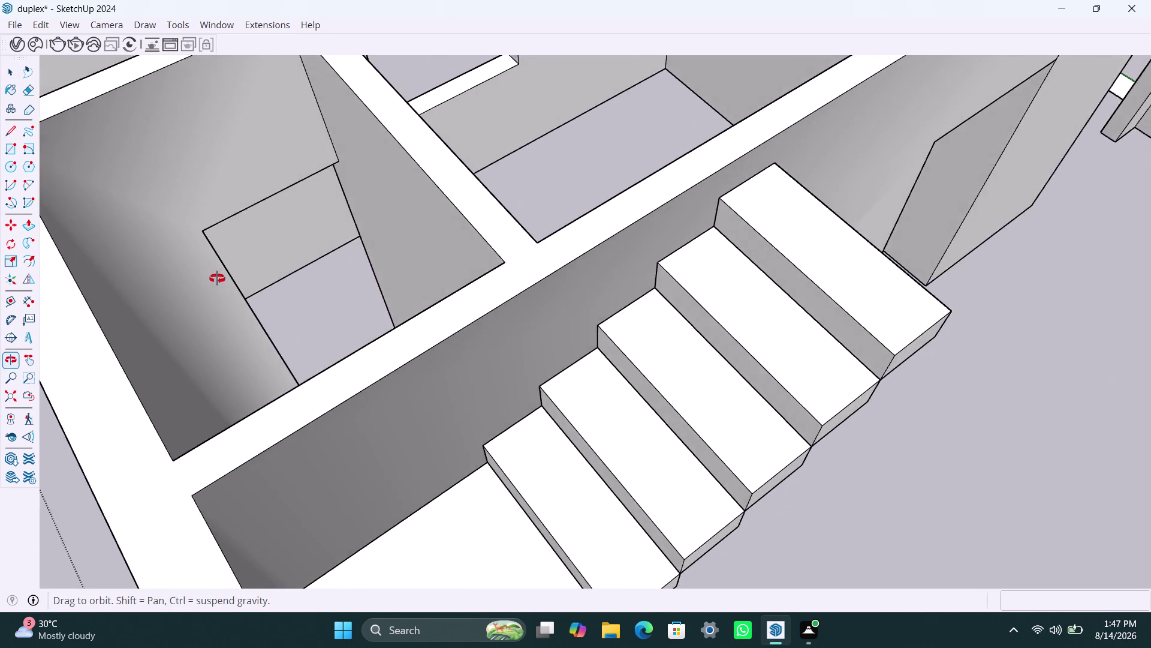
middle_drag(218, 278, 433, 305)
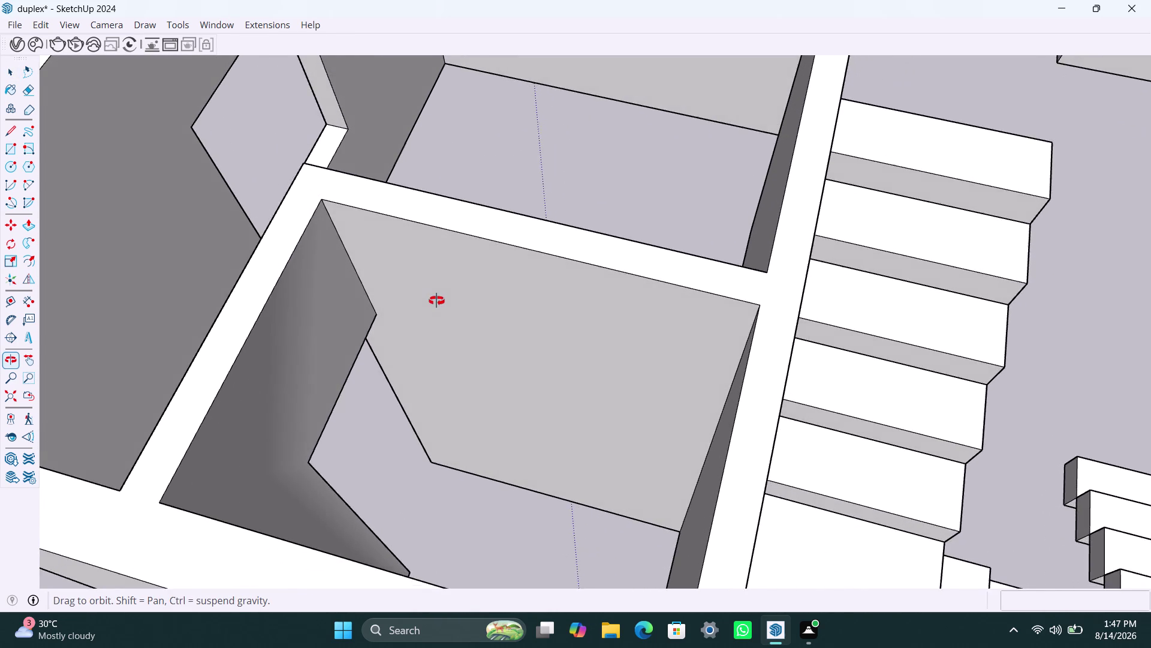
middle_drag(433, 305, 529, 257)
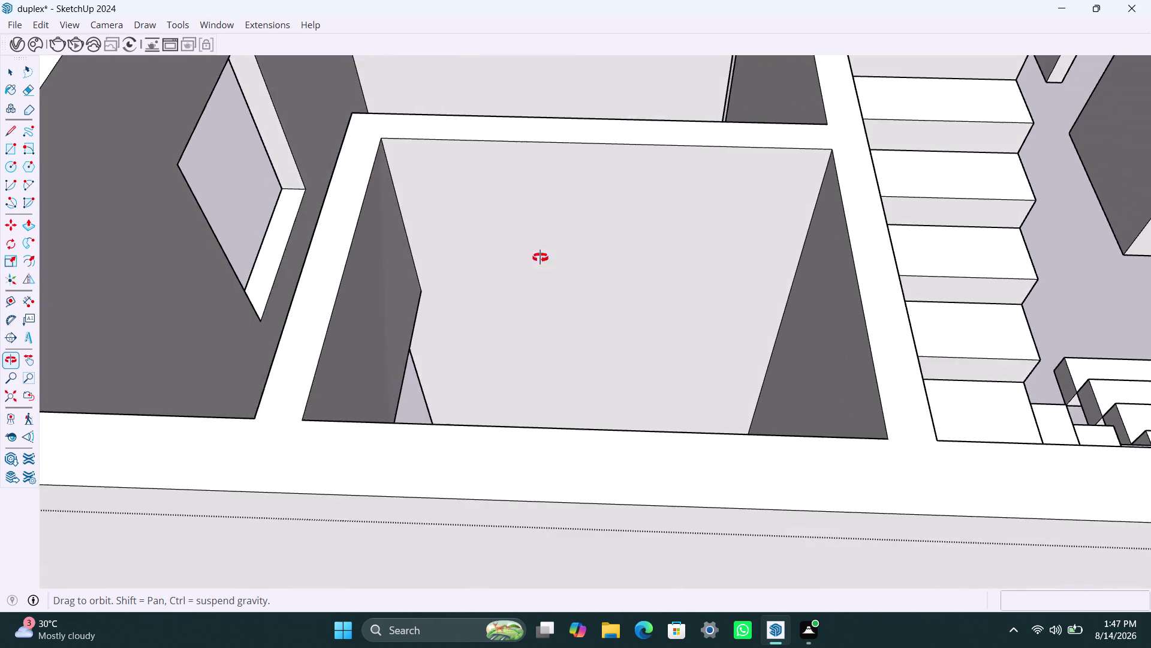
middle_drag(528, 256, 880, 227)
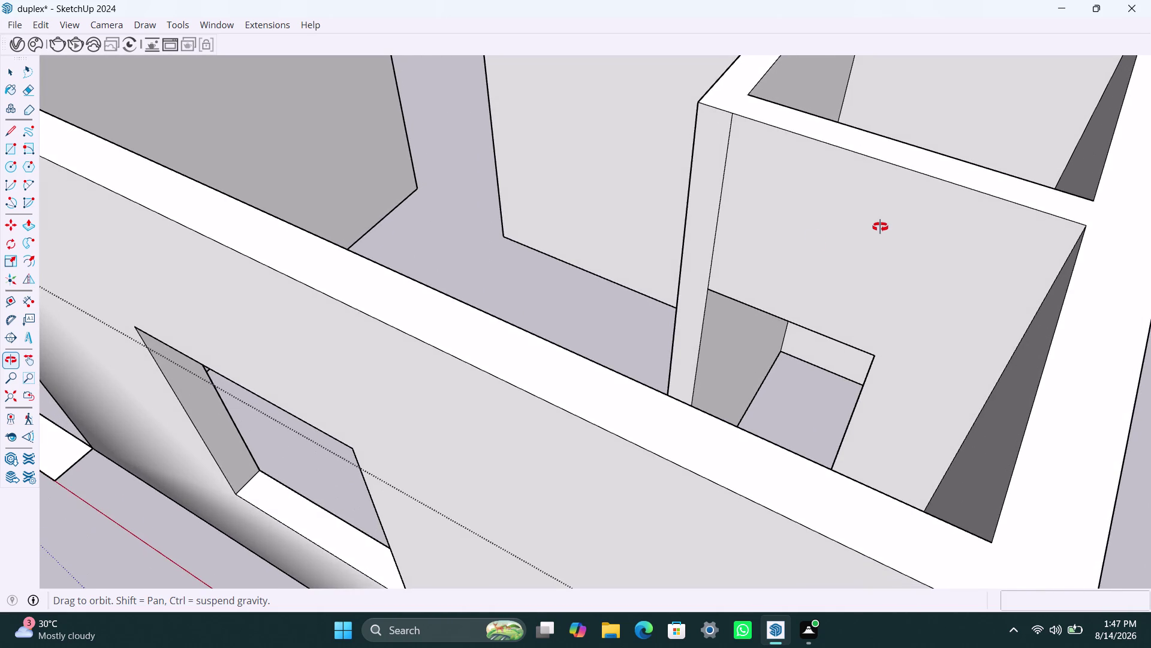
middle_drag(880, 226, 522, 387)
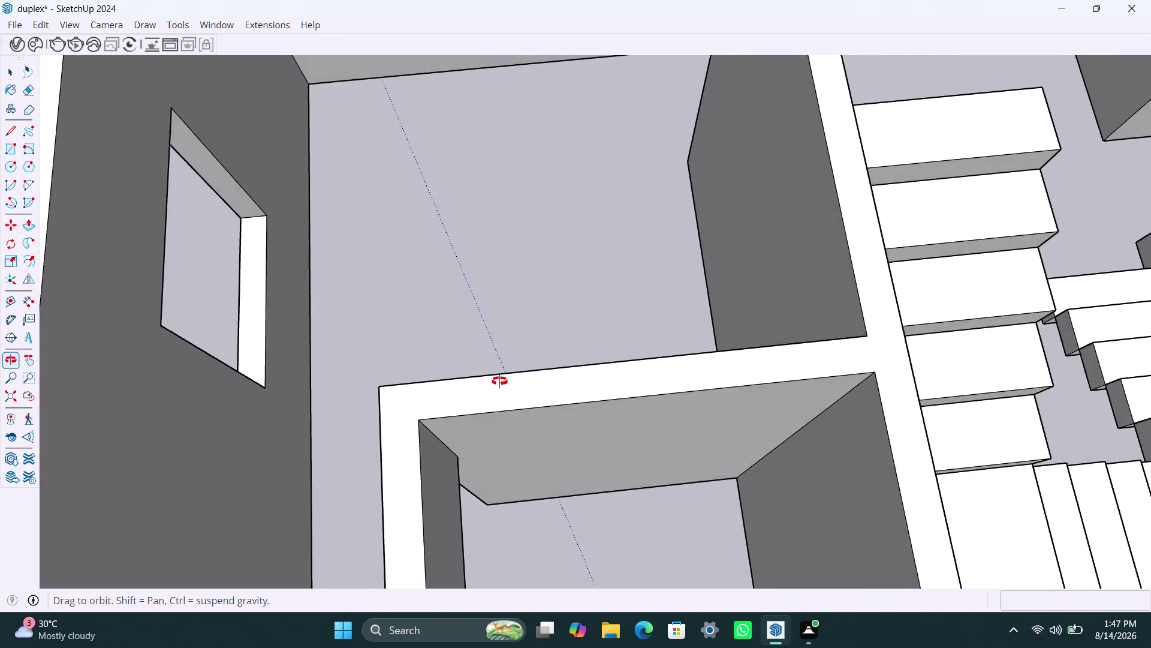
middle_drag(522, 387, 434, 332)
scroll(down, 3)
scroll(down, 3)
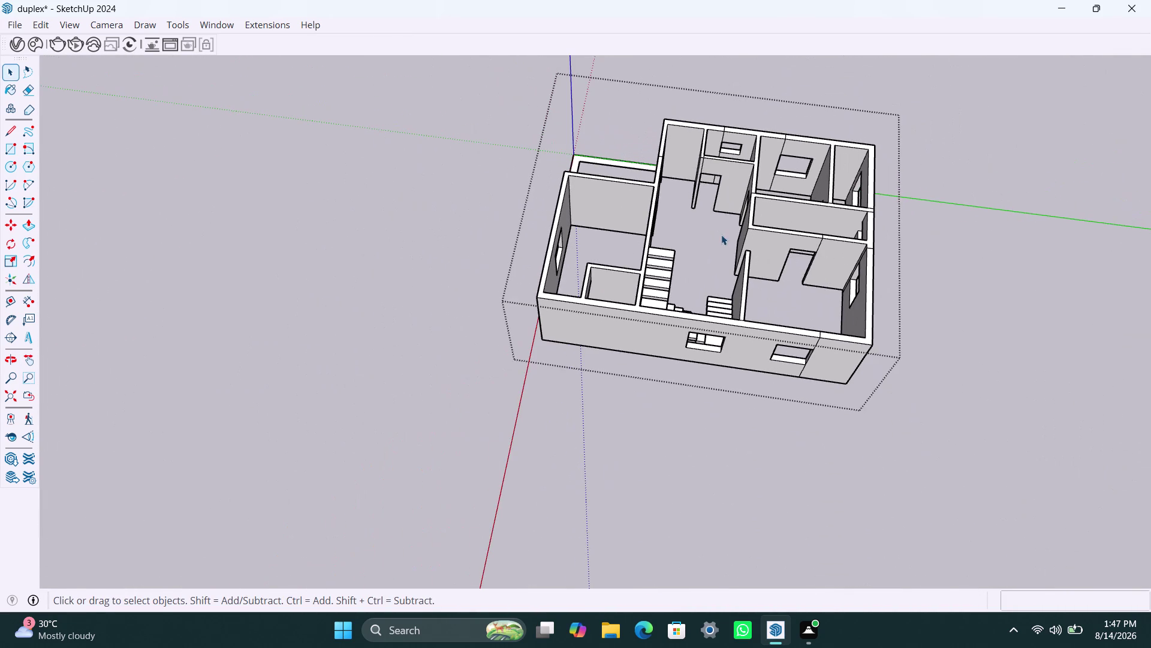
Select the ground-floor group and explode it into loose geometry.
click(634, 314)
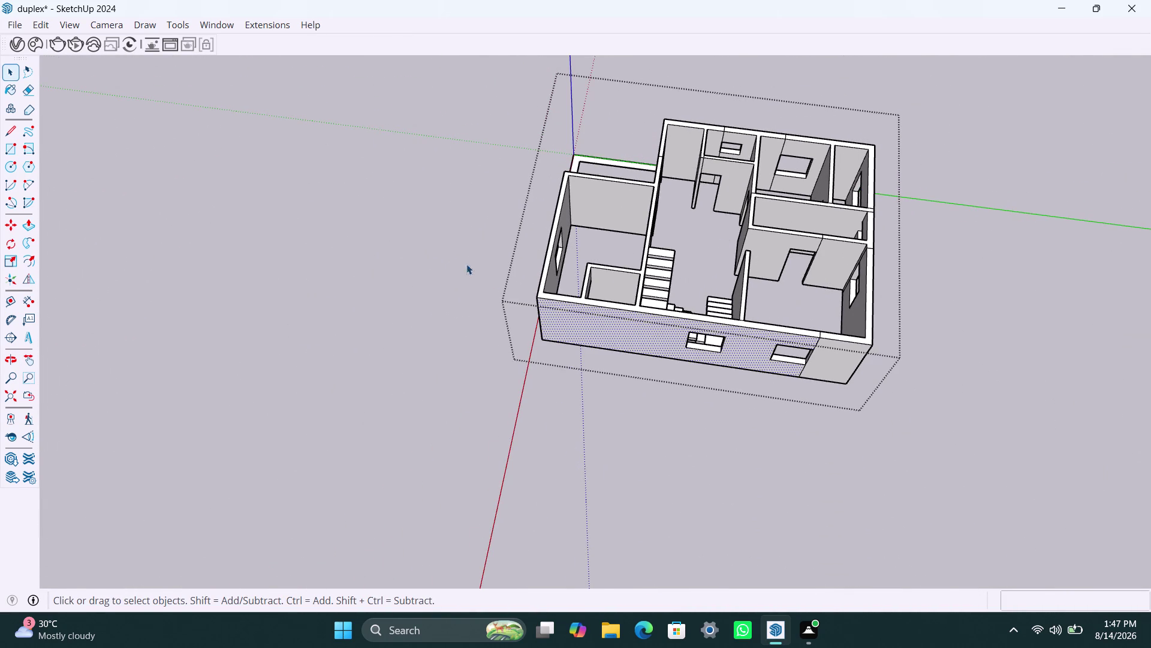
click(457, 260)
click(553, 242)
right_click(553, 242)
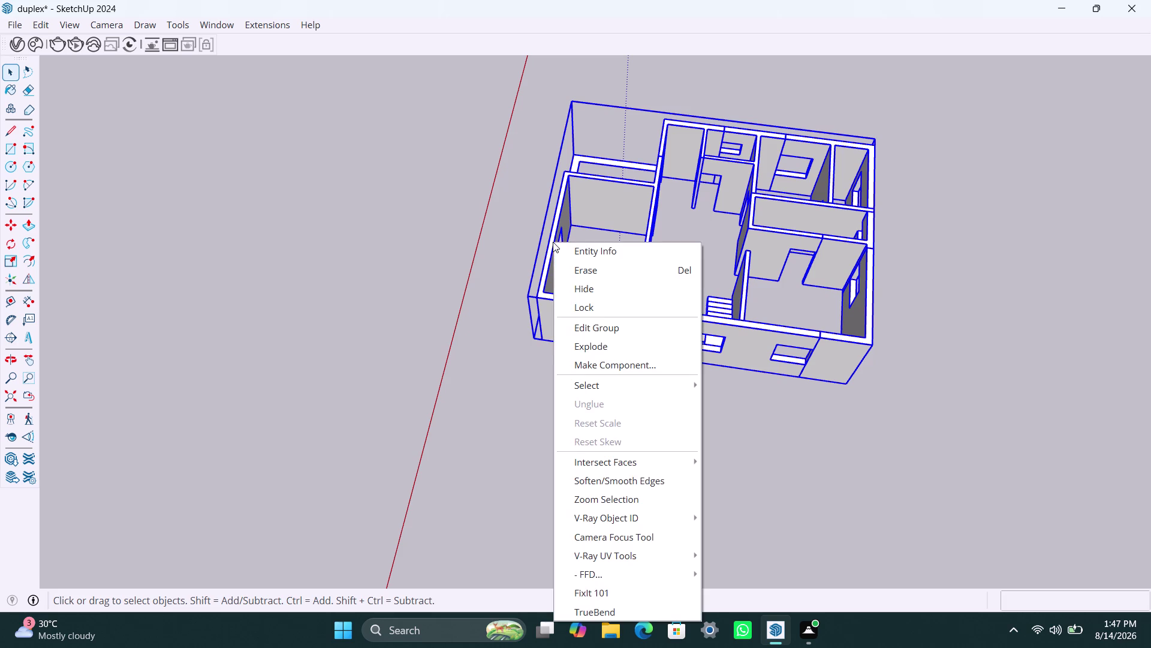
click(595, 339)
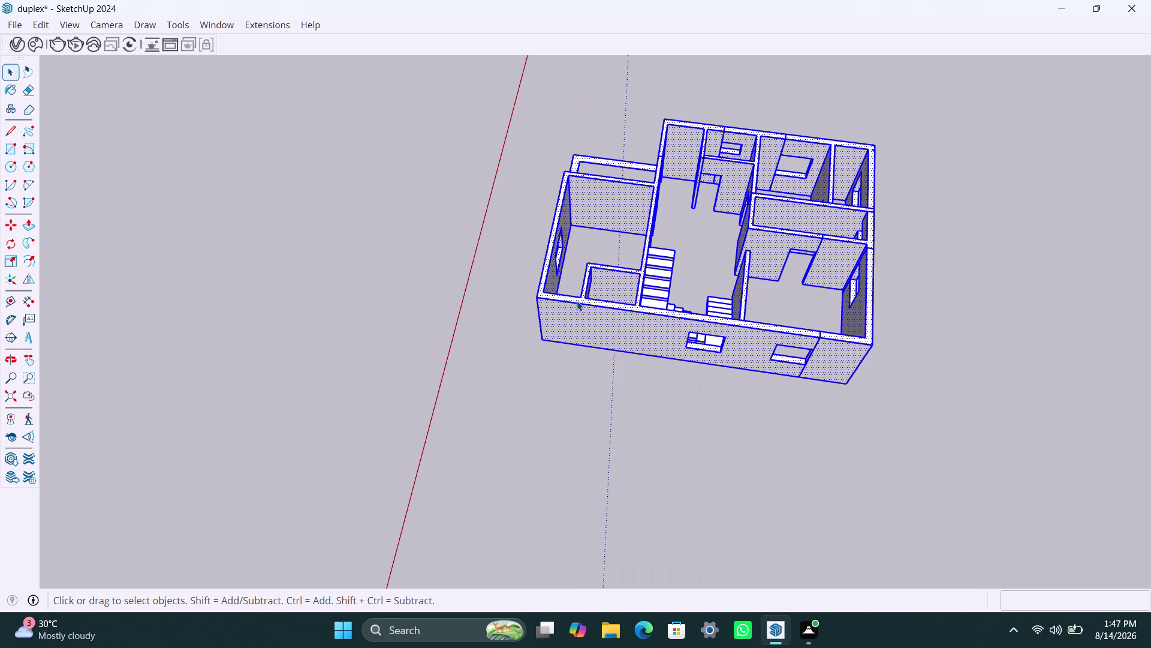
Box-select the whole ground-floor model and open its context menu.
drag(465, 86, 1028, 430)
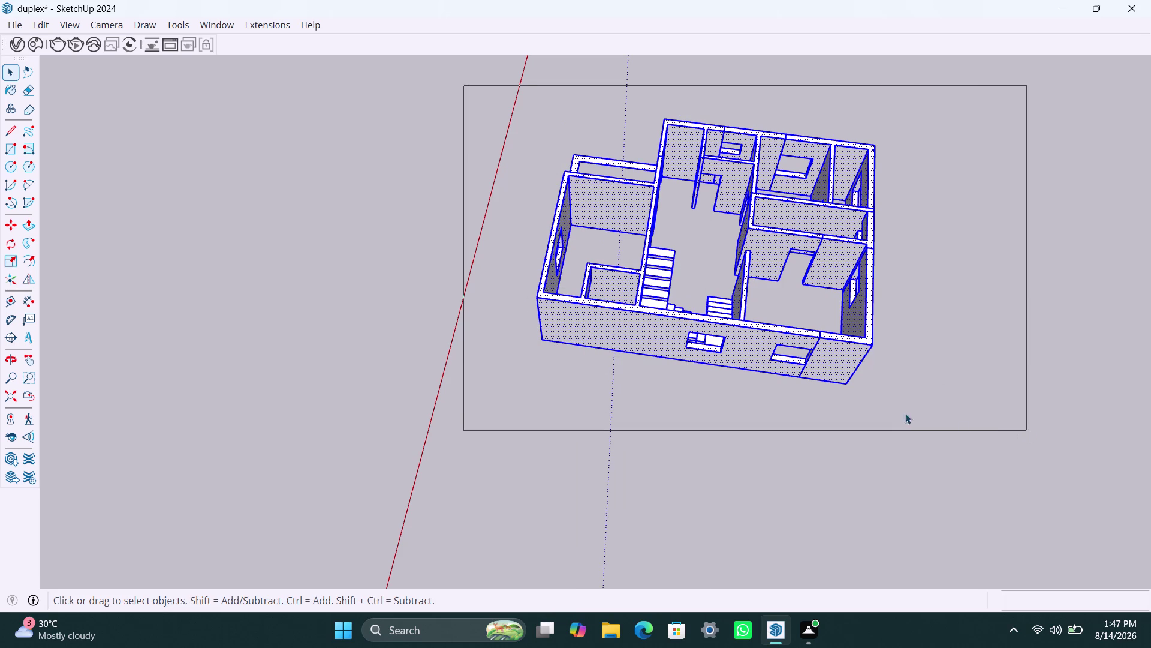
click(964, 320)
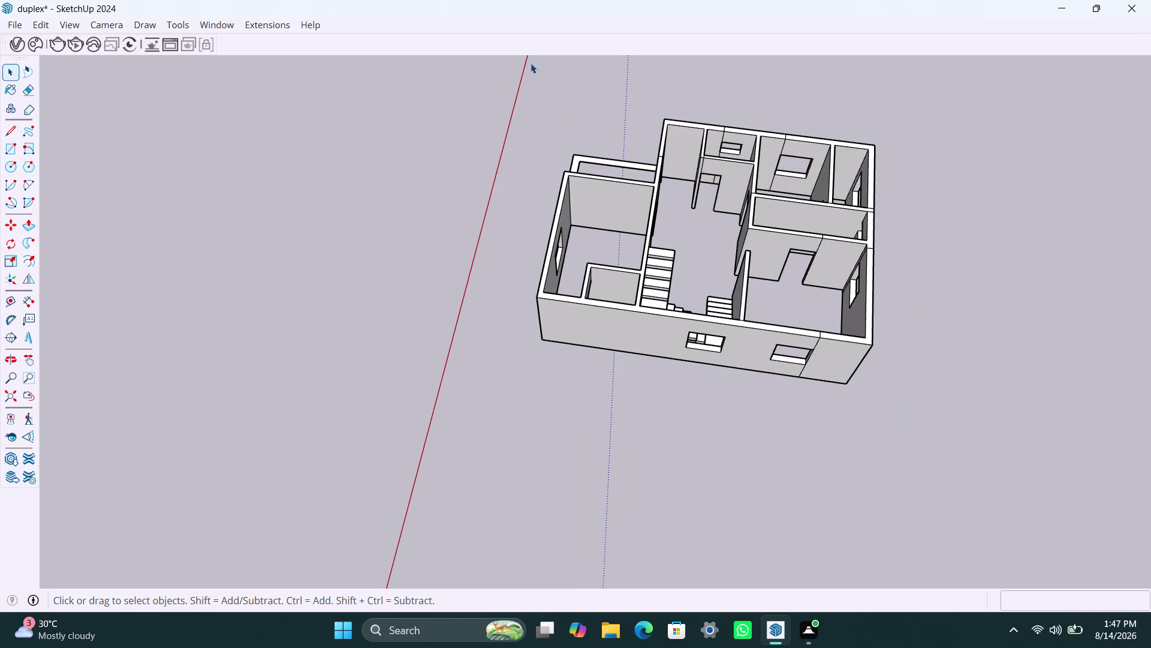
drag(533, 62, 1013, 417)
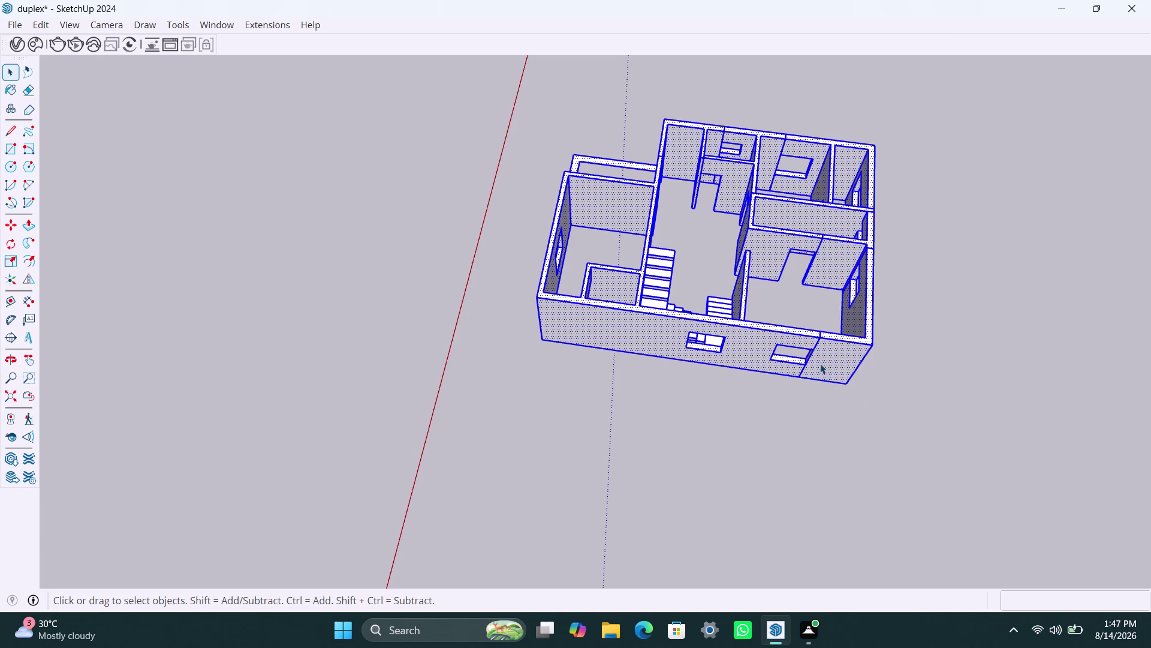
right_click(821, 363)
click(867, 167)
click(942, 305)
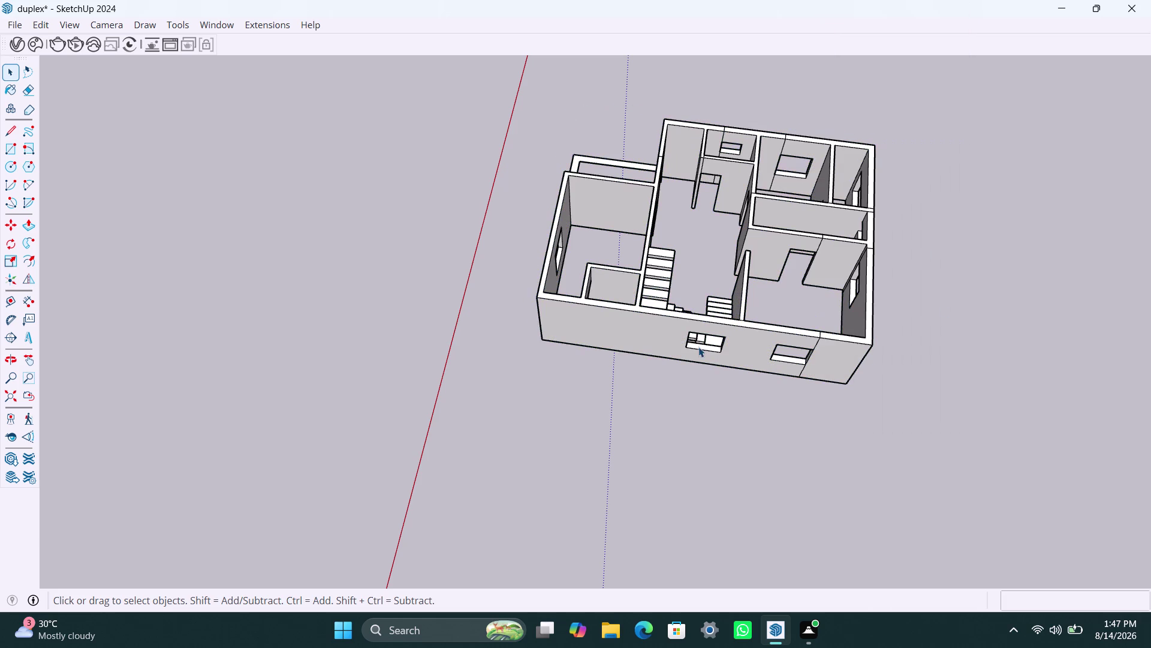
Run FixIt 101 on the box-selected duplex geometry.
drag(535, 65, 955, 413)
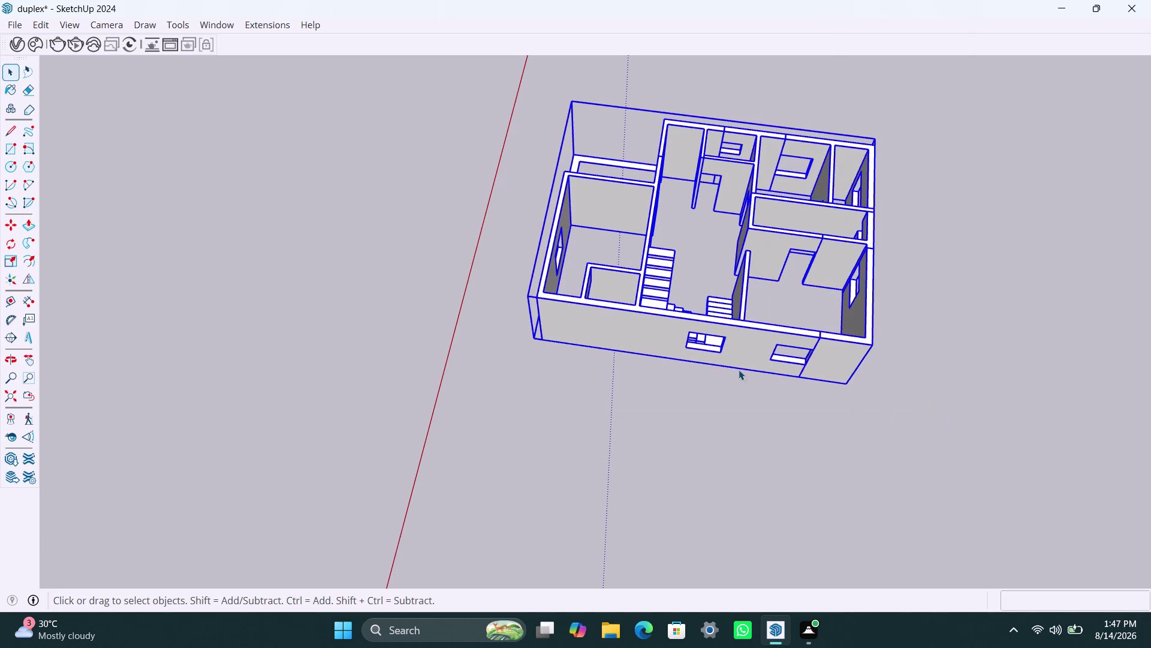
right_click(708, 344)
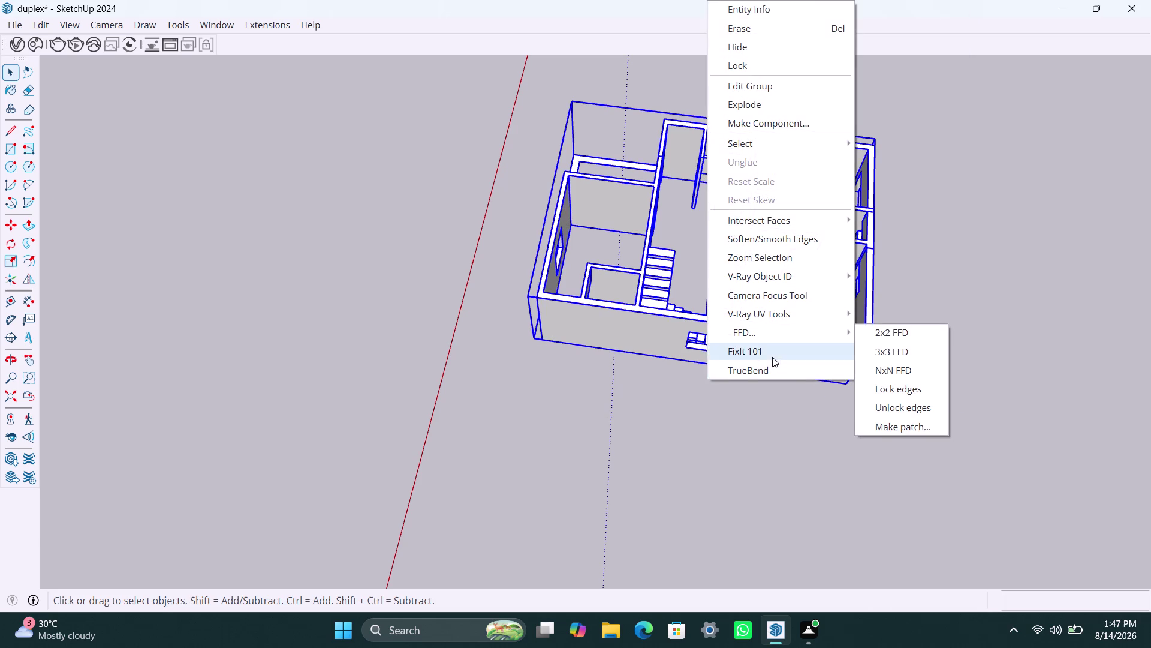
click(772, 357)
click(628, 389)
click(780, 426)
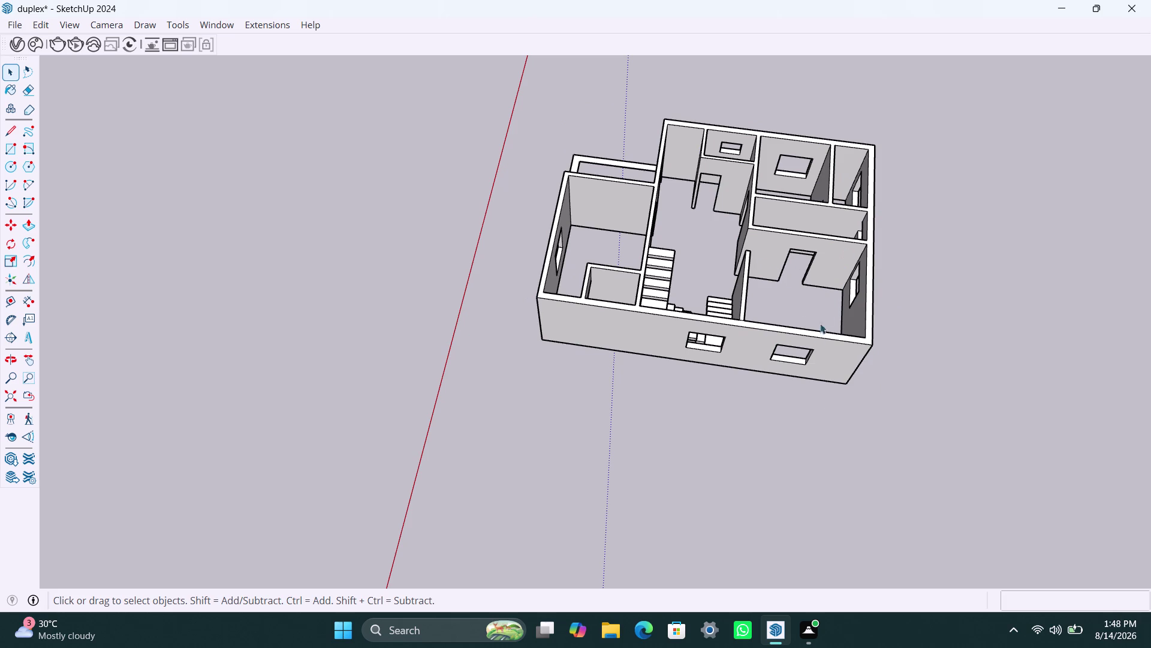
Run FixIt 101 inside the duplex group, removing 6 internal faces and repairing 10 split edges.
scroll(up, 3)
click(745, 308)
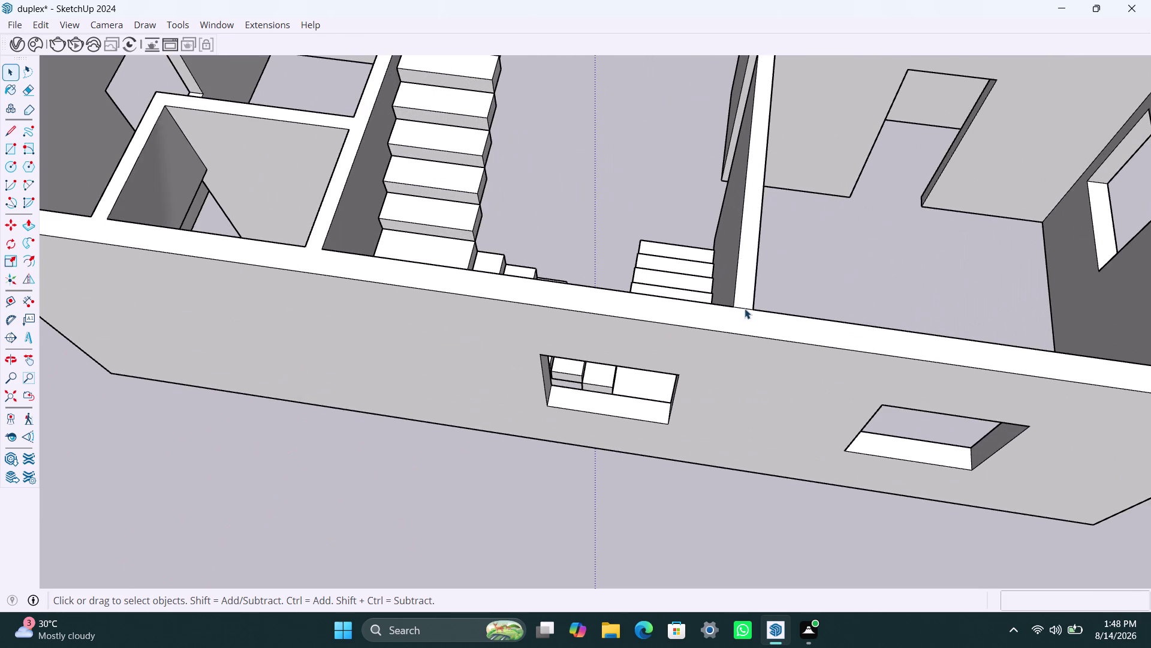
double_click(745, 306)
scroll(down, 3)
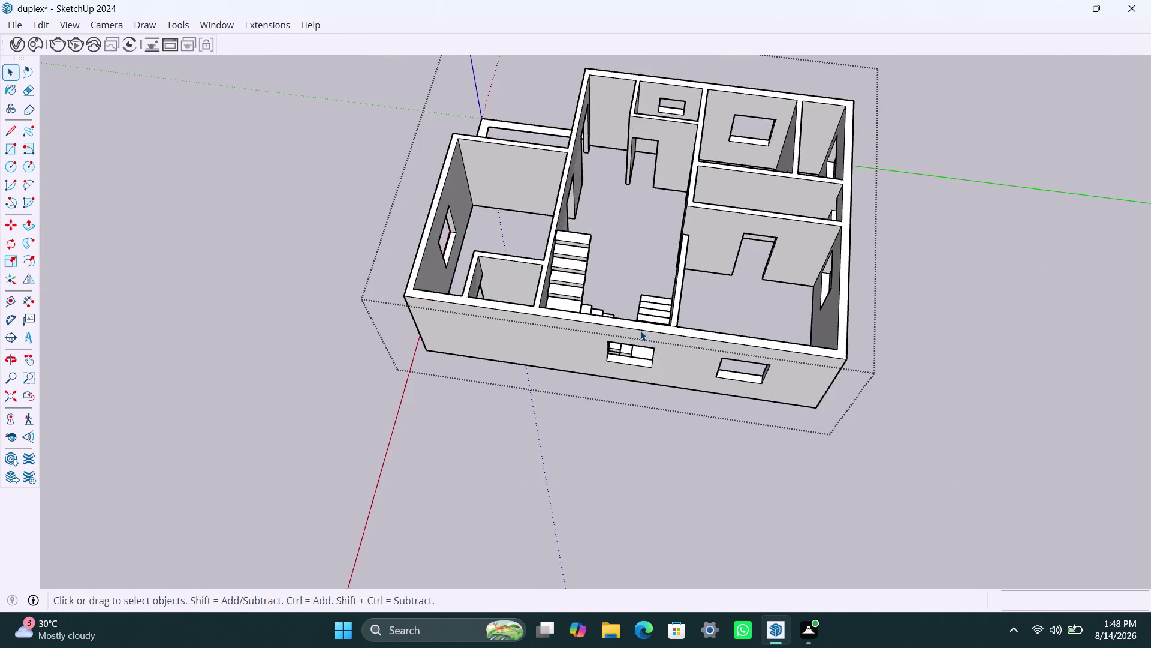
scroll(down, 3)
click(578, 320)
click(891, 294)
click(665, 329)
right_click(664, 333)
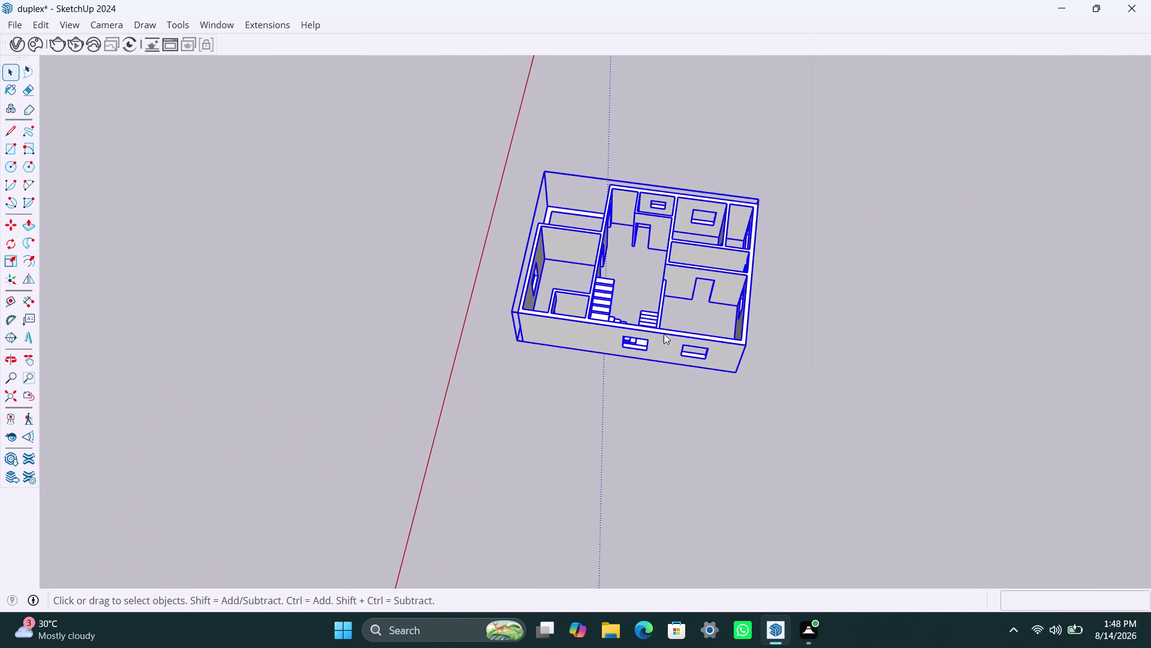
click(726, 352)
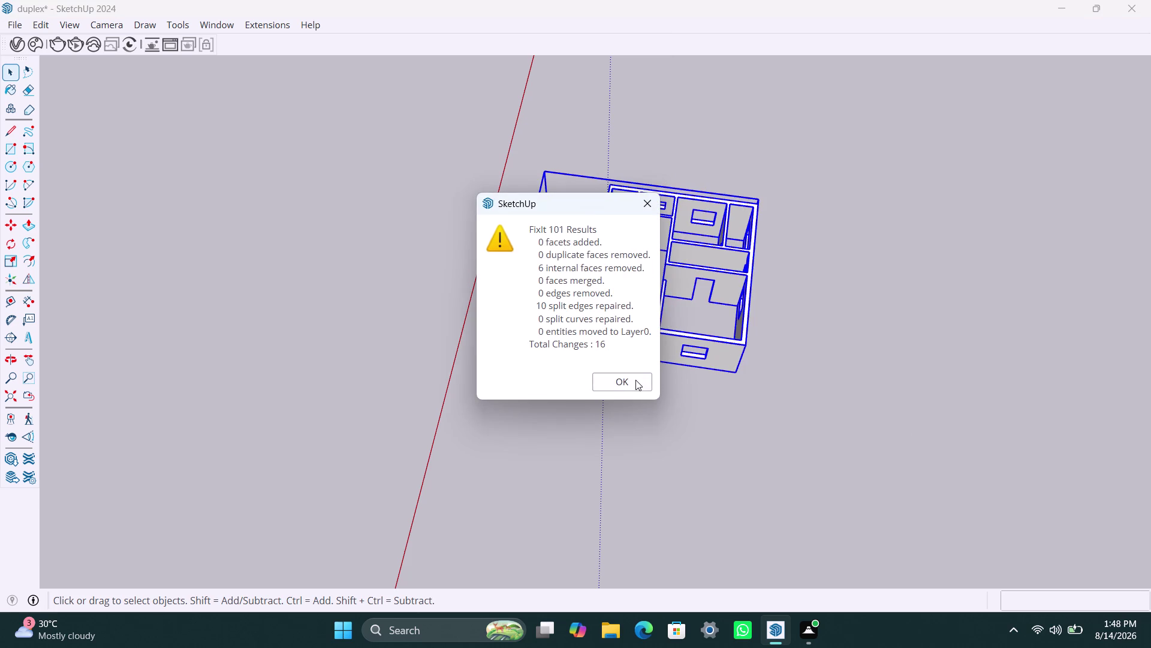
click(635, 379)
click(828, 368)
scroll(up, 3)
middle_drag(876, 369, 837, 402)
scroll(down, 3)
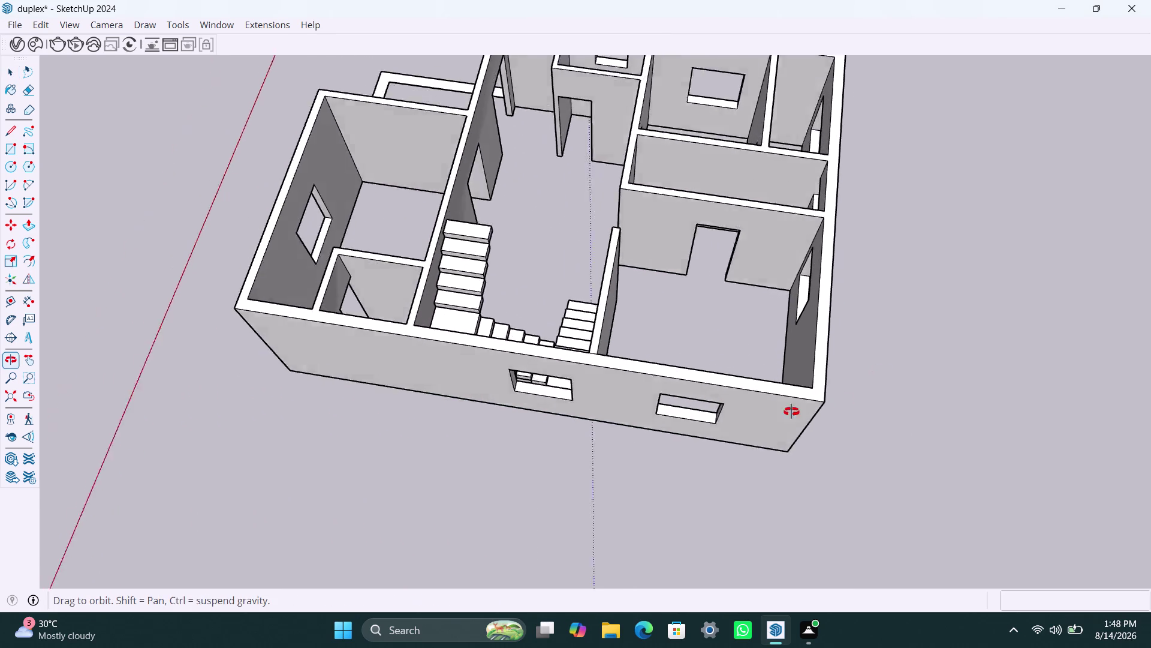
middle_drag(837, 402, 381, 365)
scroll(up, 3)
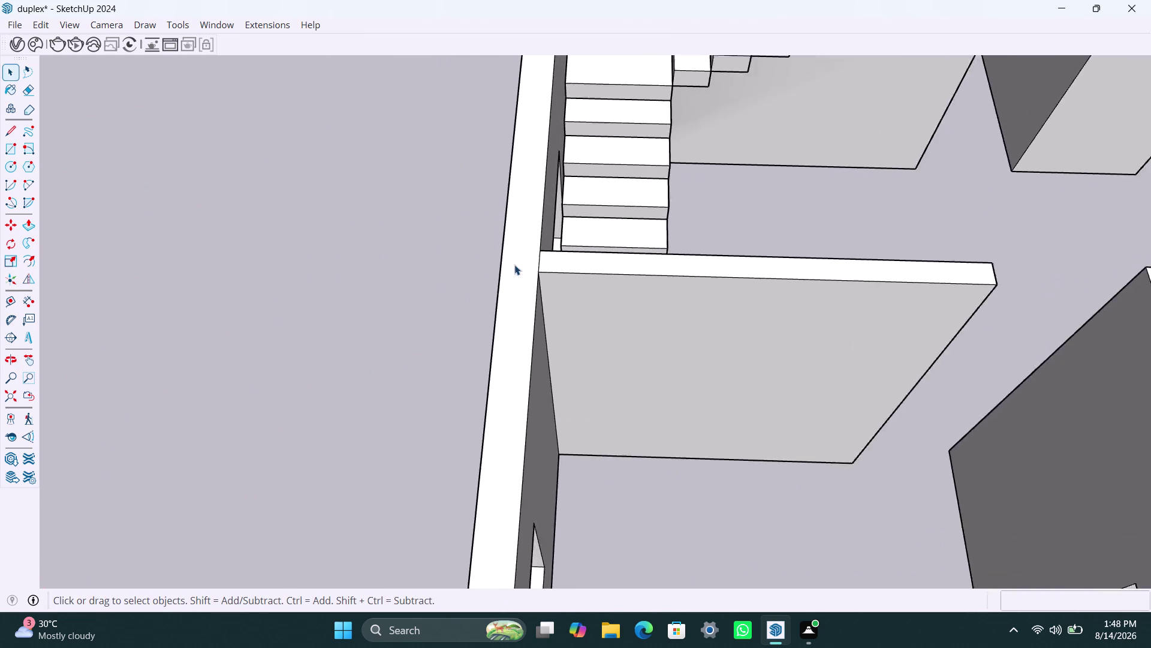
scroll(up, 3)
triple_click(547, 258)
click(549, 268)
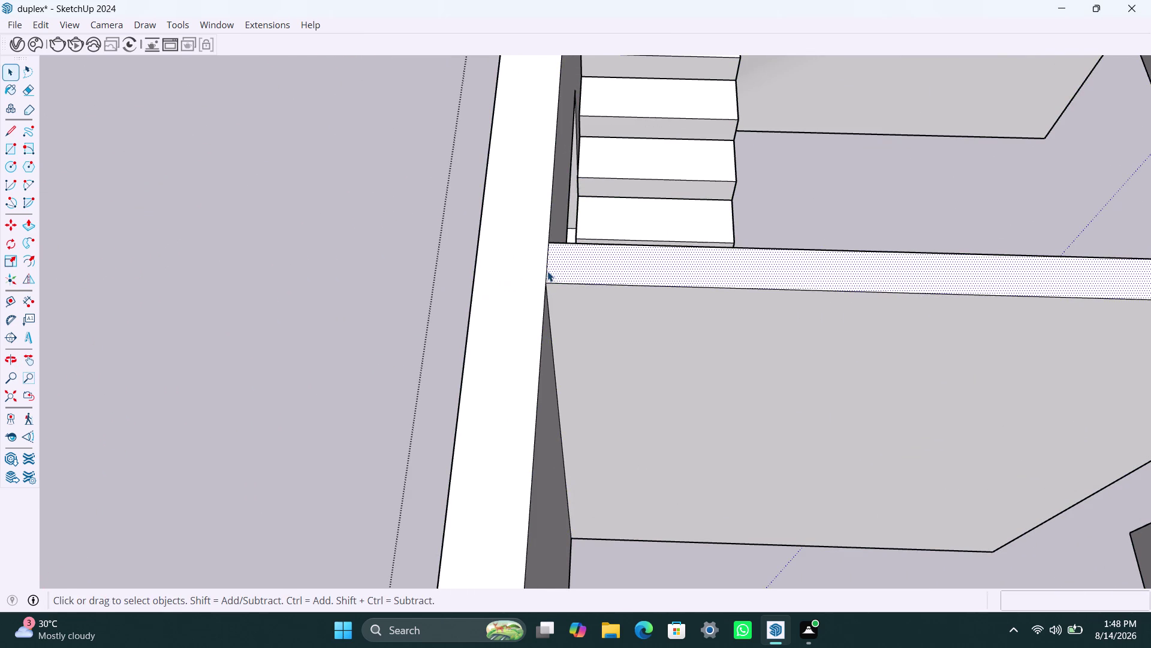
click(547, 271)
key(Delete)
scroll(down, 3)
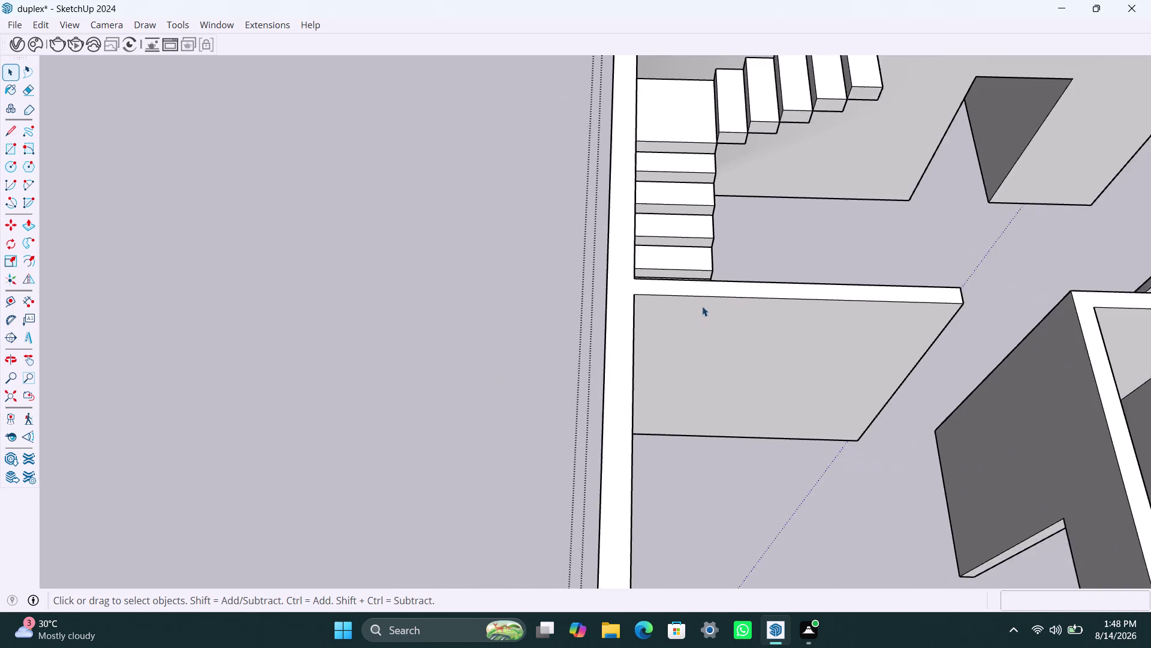
scroll(down, 3)
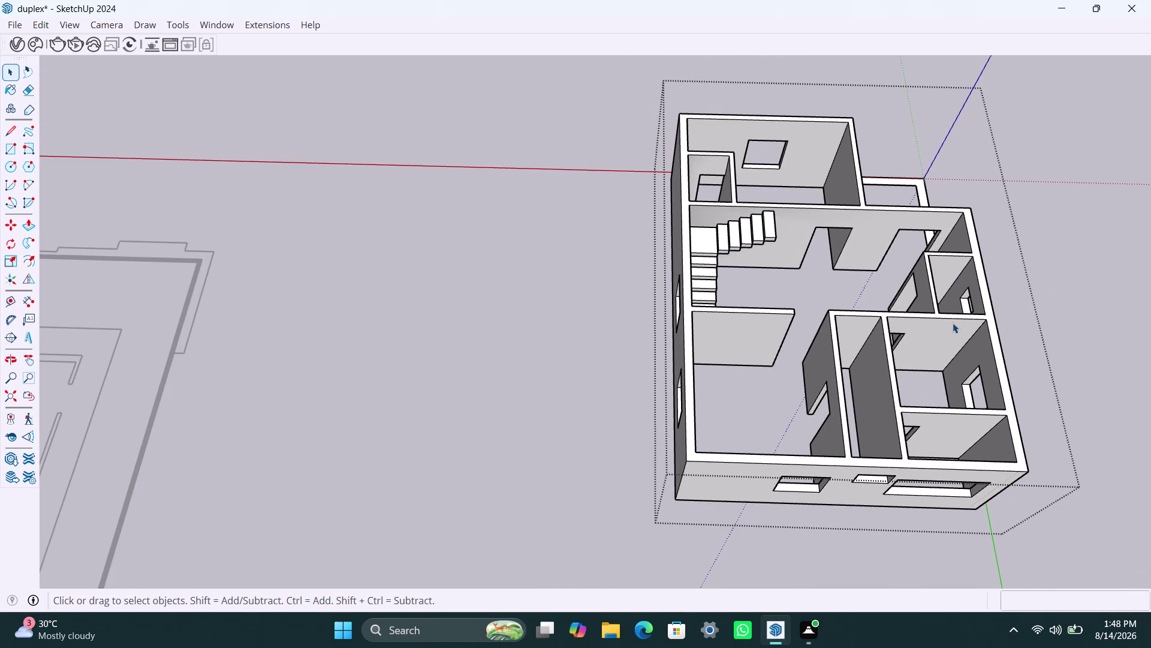
scroll(down, 3)
middle_drag(947, 322, 724, 429)
scroll(up, 3)
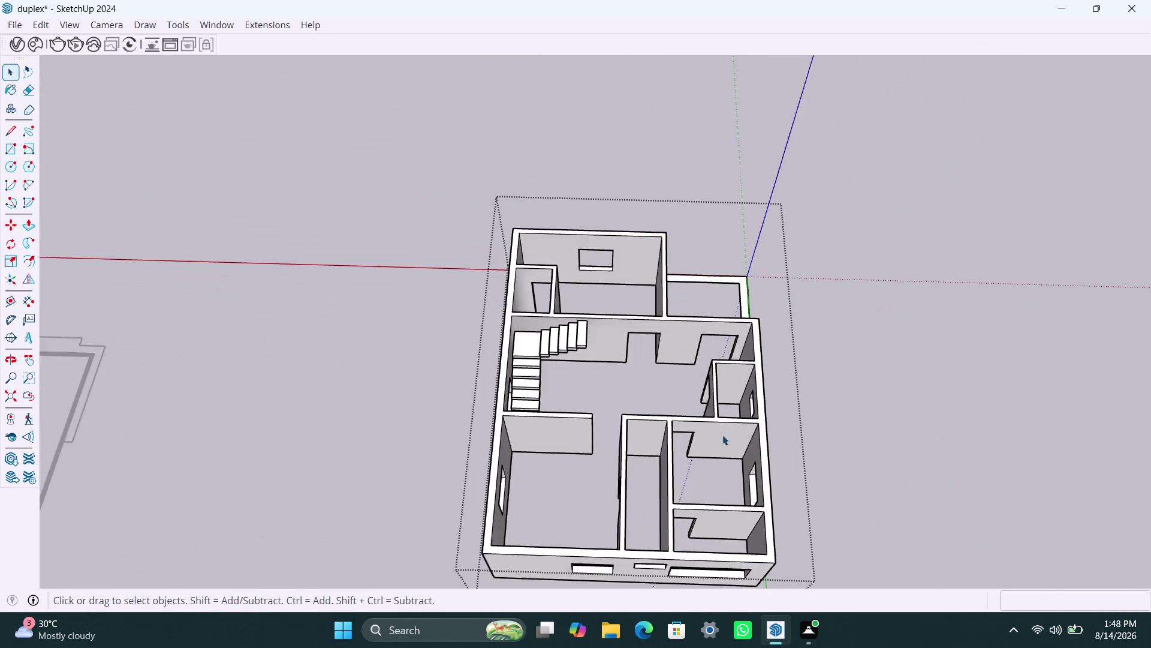
scroll(up, 3)
scroll(up, 3)
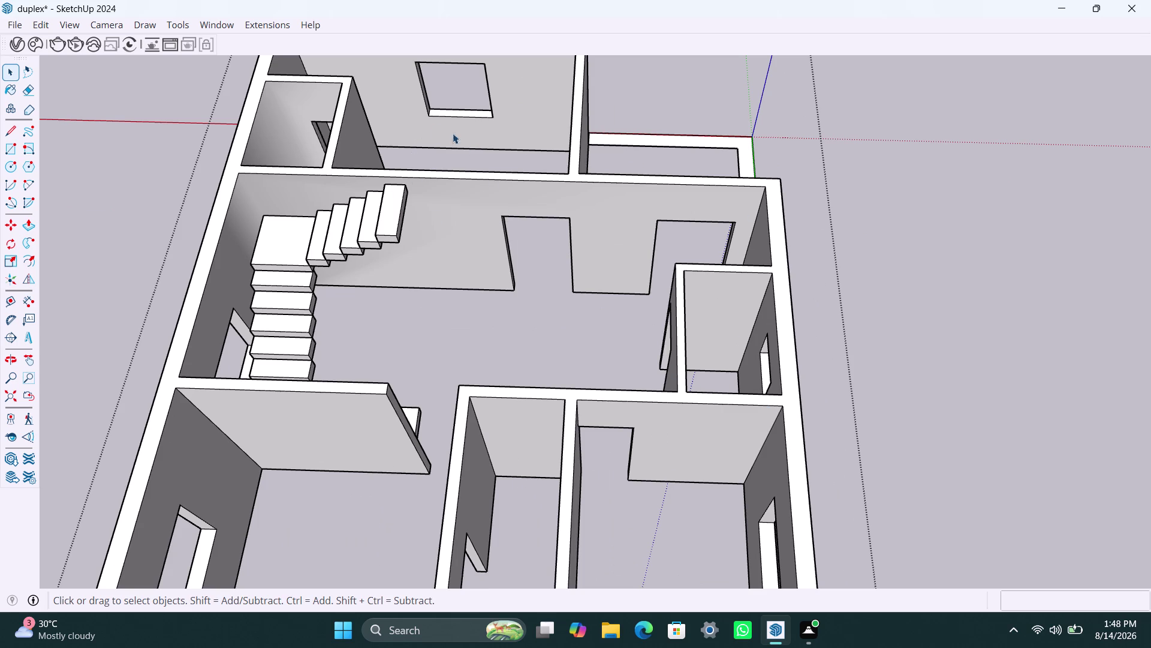
scroll(down, 3)
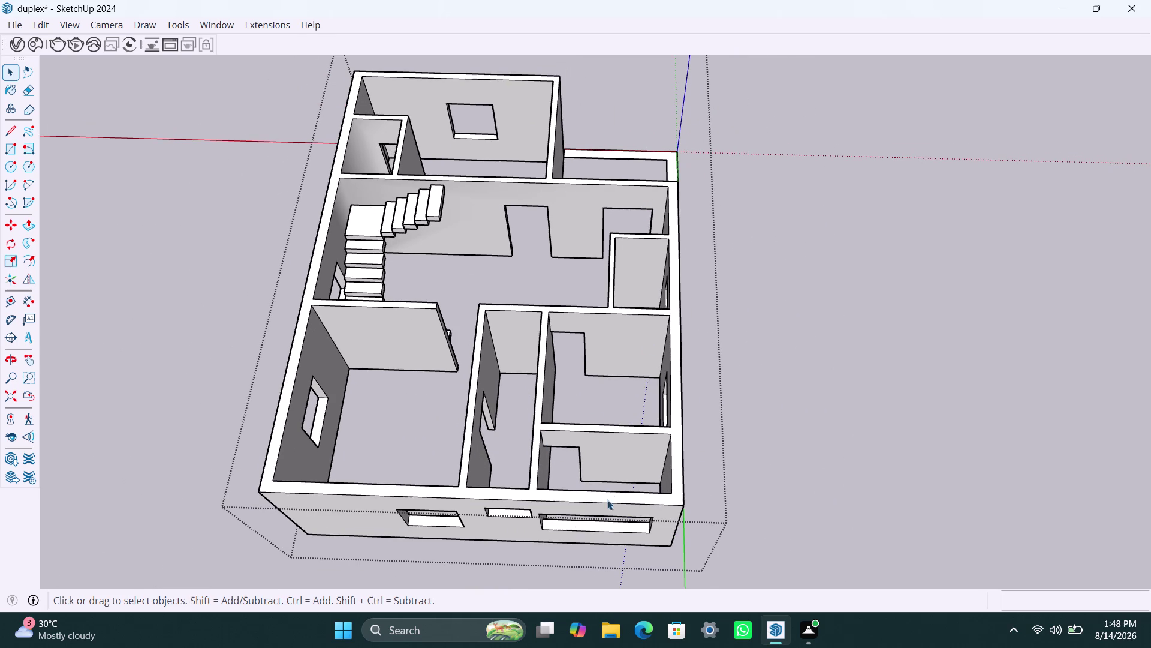
middle_drag(547, 512, 330, 294)
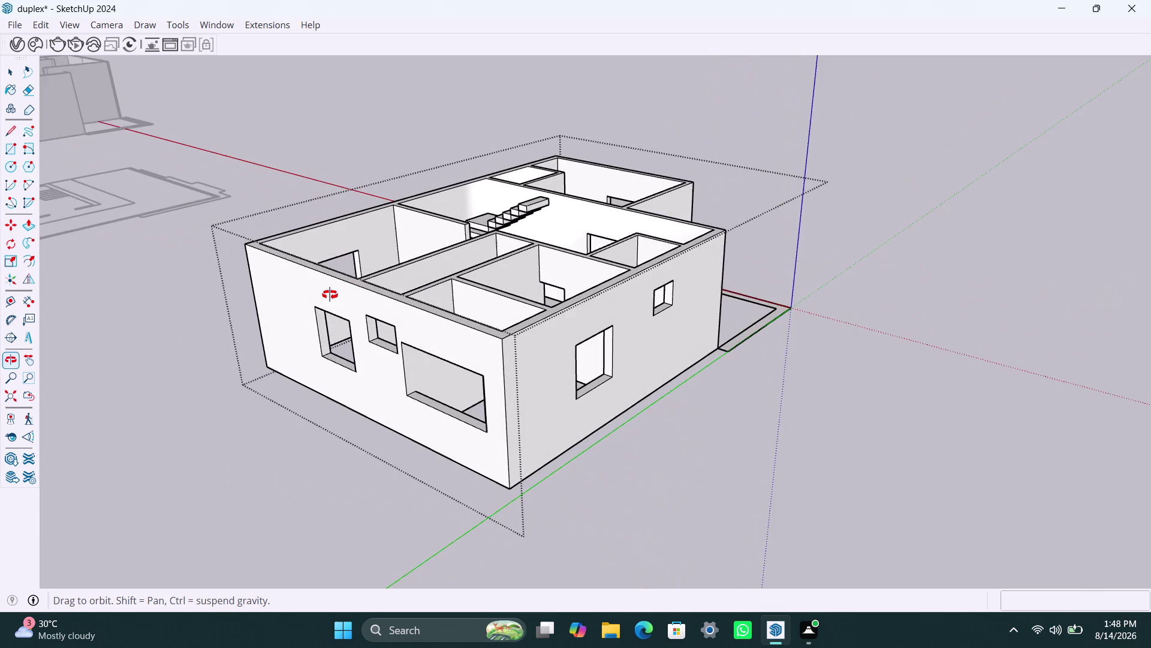
middle_drag(330, 294, 599, 218)
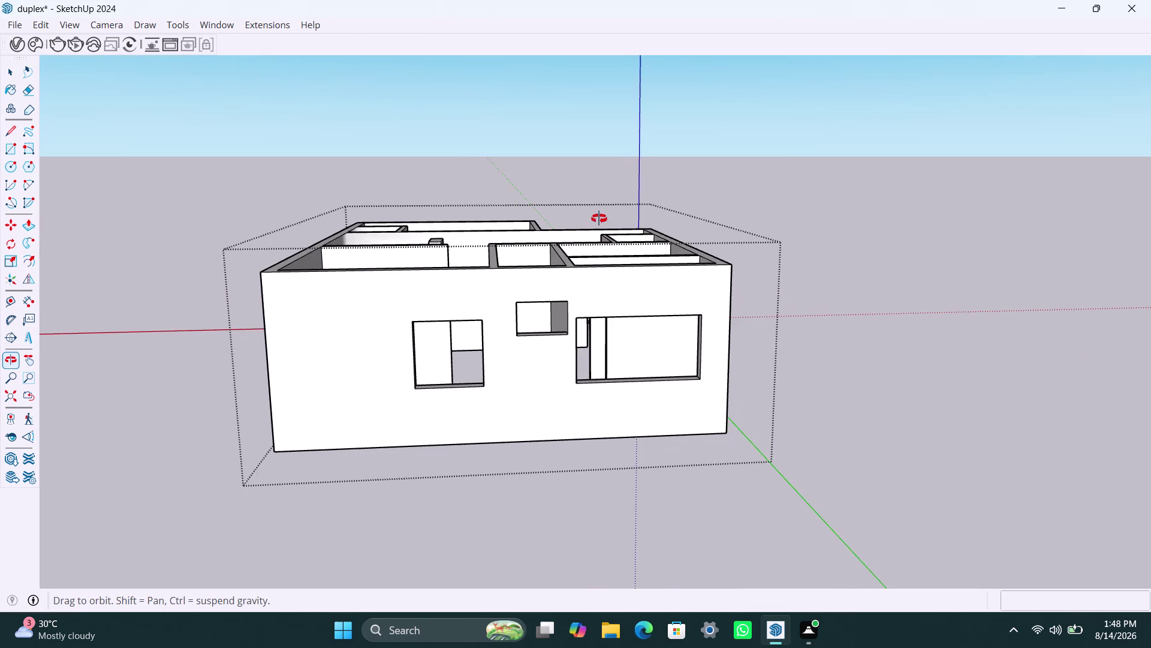
middle_drag(599, 218, 833, 226)
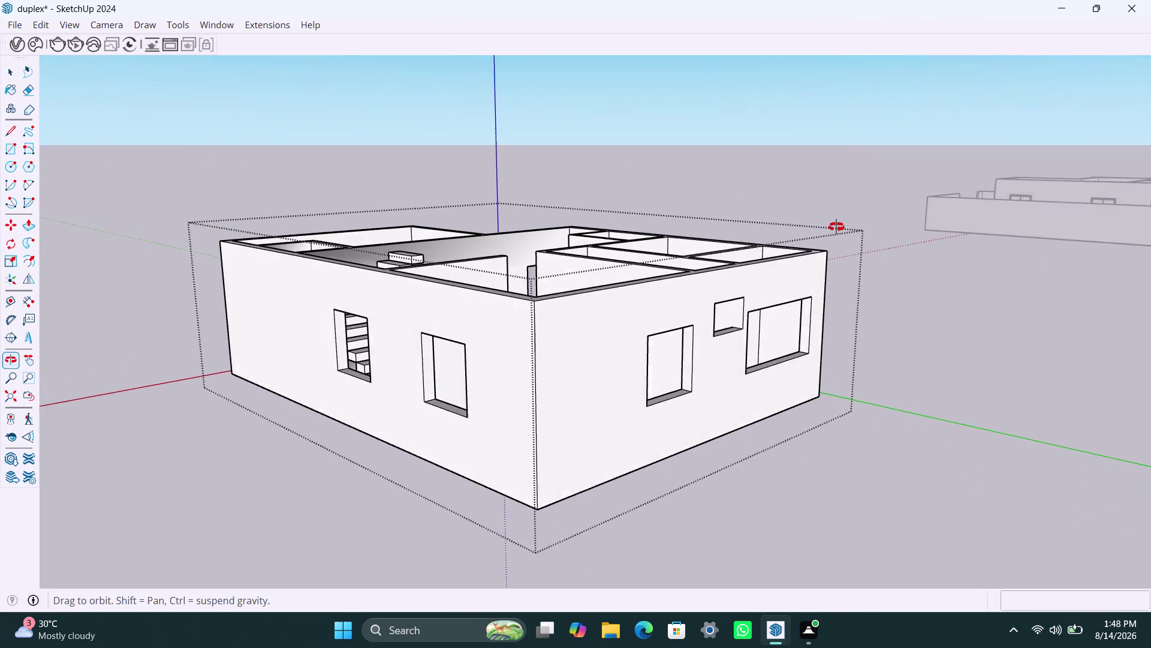
middle_drag(833, 225, 1143, 358)
middle_drag(833, 315, 852, 341)
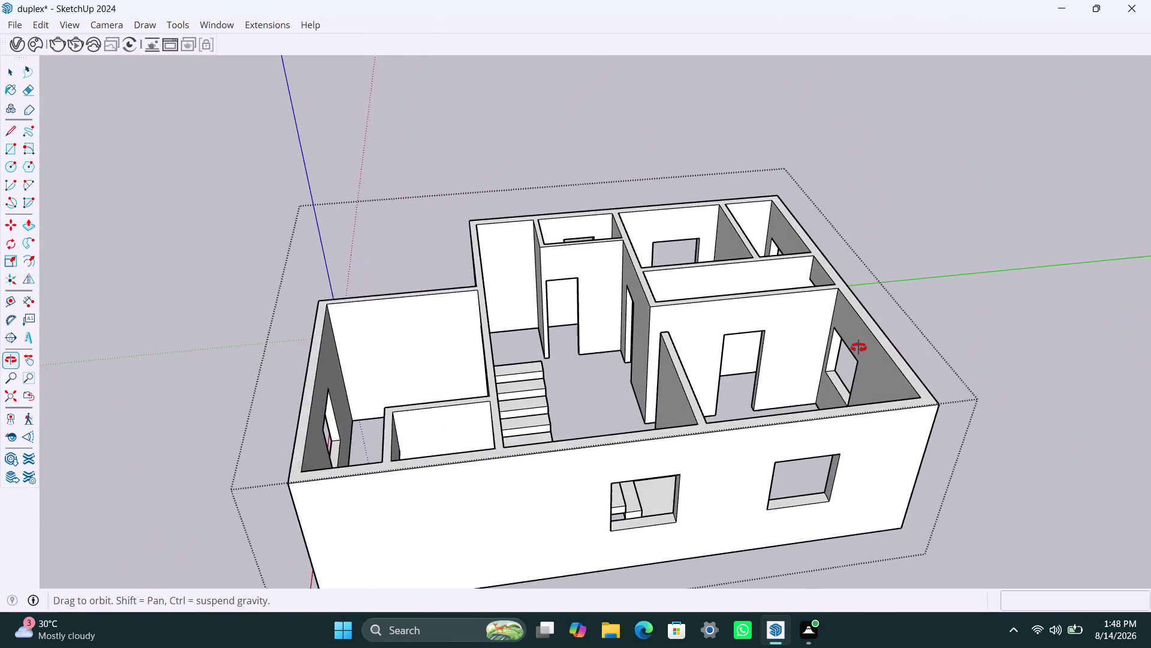
middle_drag(852, 341, 904, 379)
scroll(up, 3)
middle_drag(787, 259, 819, 295)
scroll(up, 3)
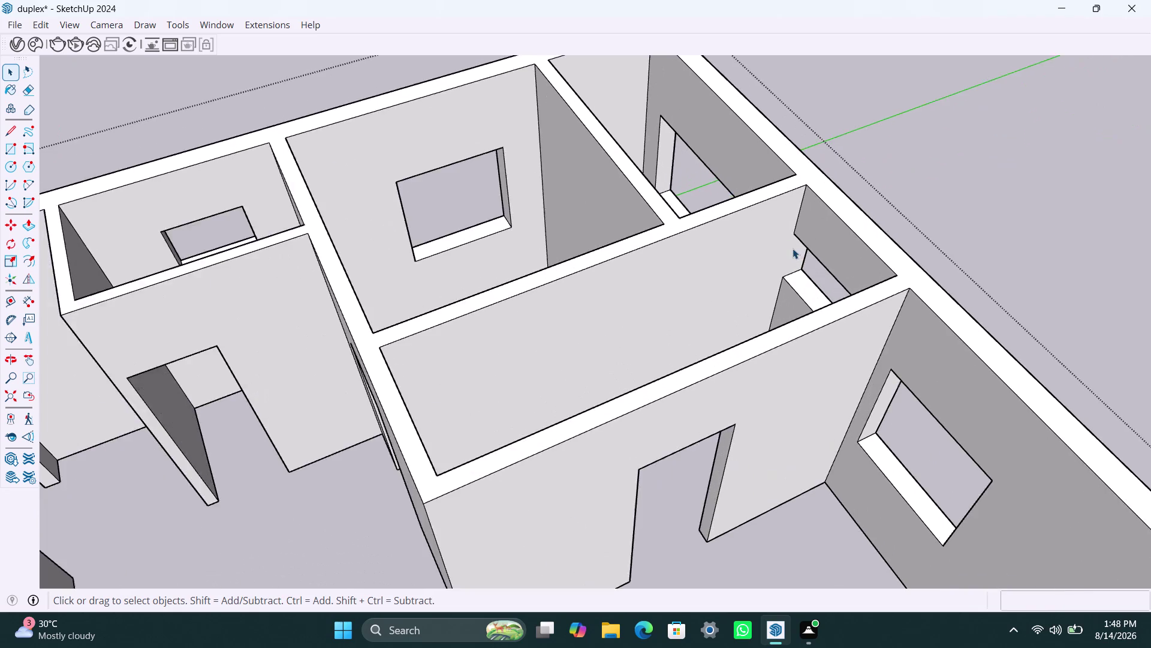
scroll(up, 3)
scroll(up, 3)
key(l)
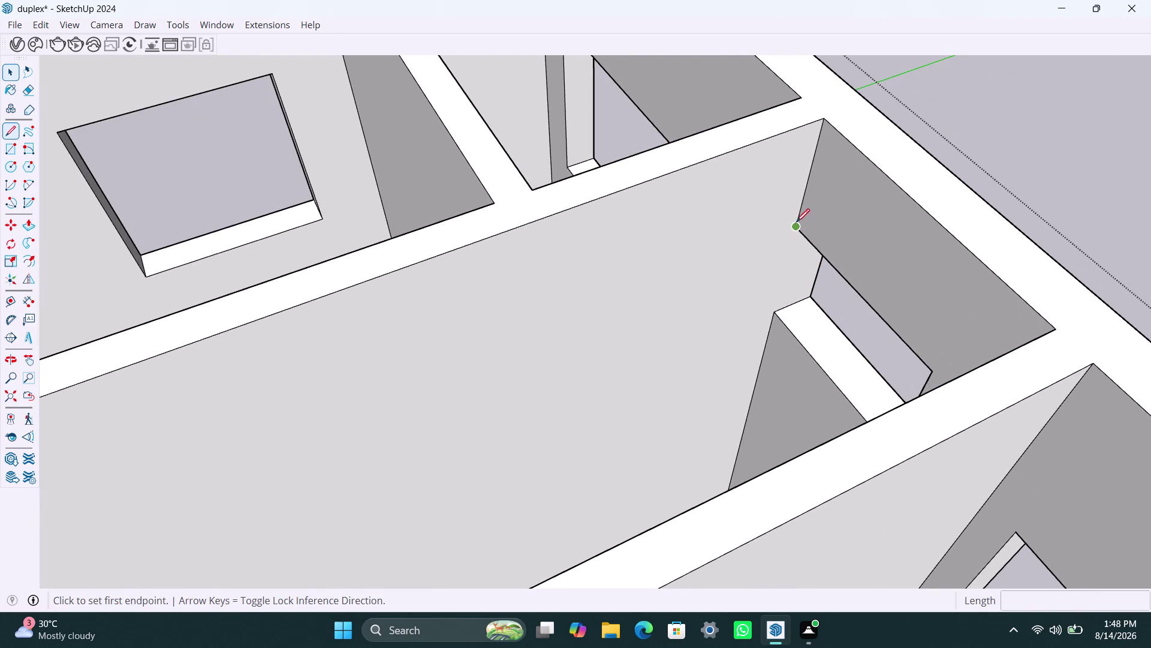
drag(796, 227, 796, 233)
click(773, 313)
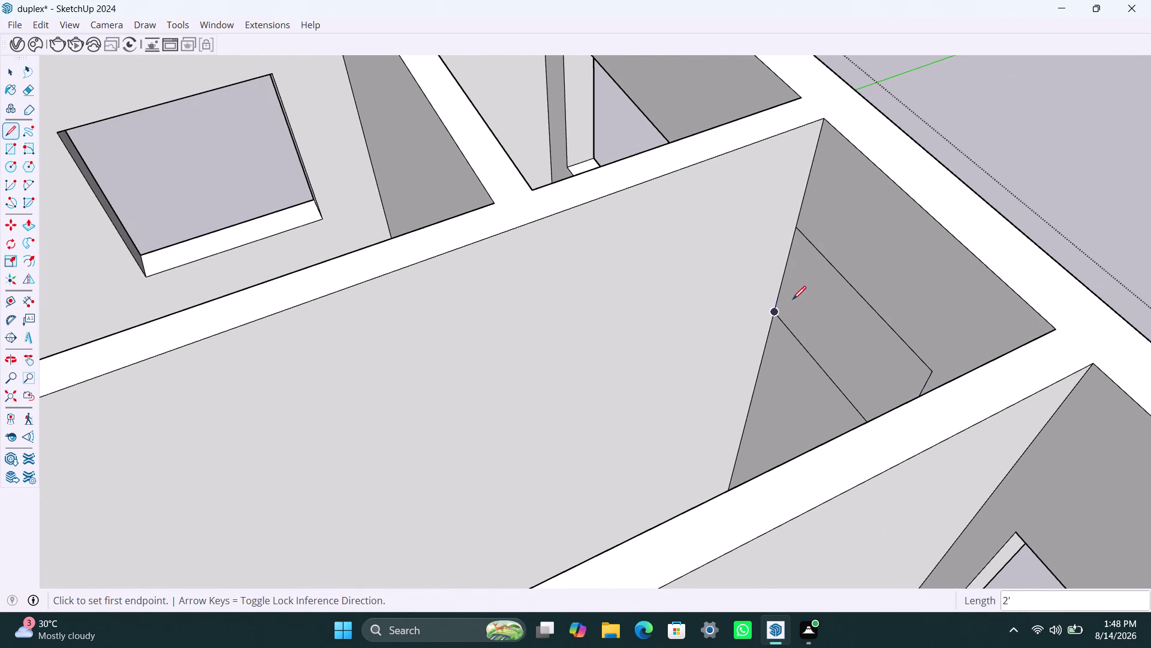
key(ctrl+z)
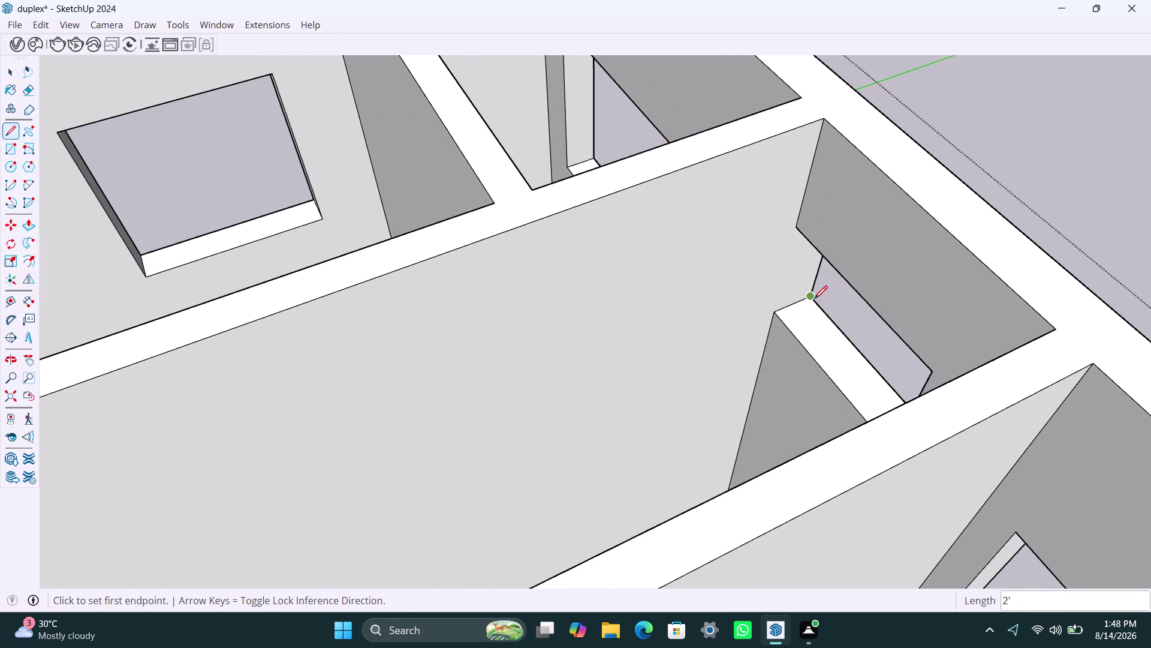
key(space)
scroll(down, 3)
middle_drag(744, 323, 751, 333)
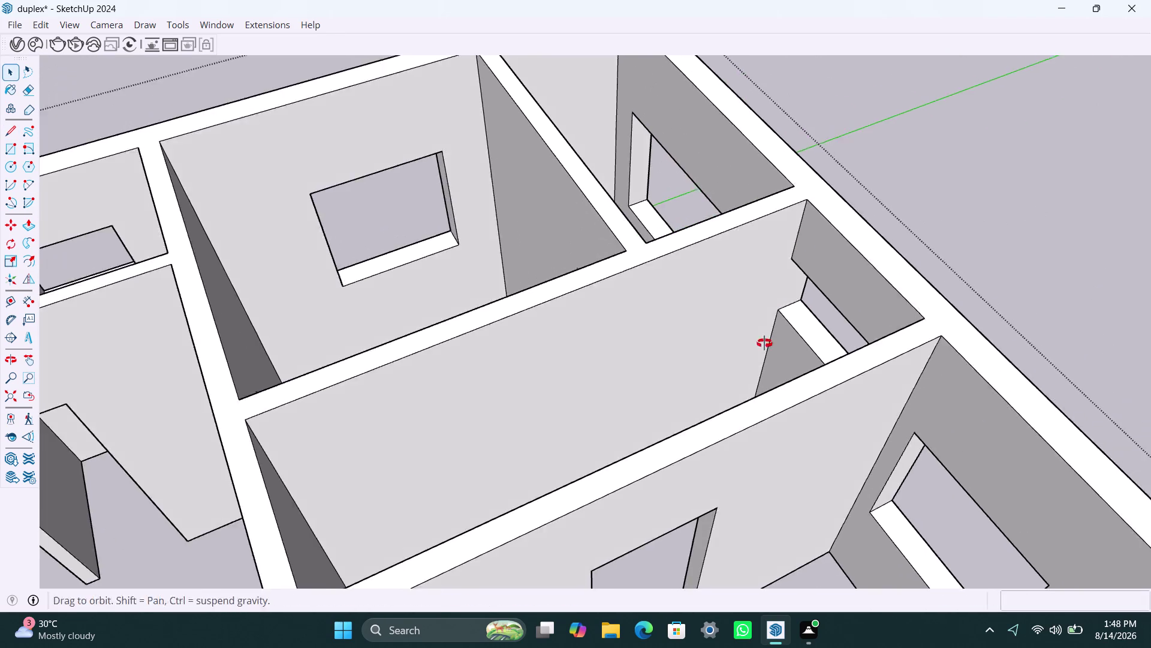
middle_drag(752, 332, 894, 292)
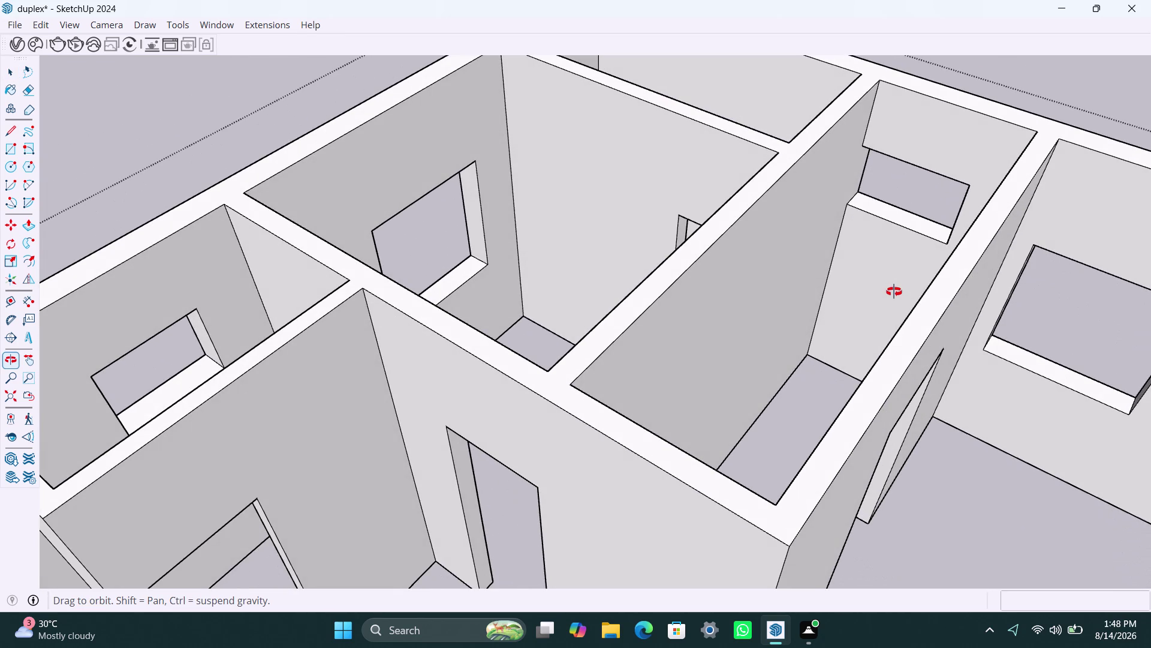
middle_drag(894, 291, 261, 291)
scroll(down, 3)
middle_drag(608, 425, 411, 343)
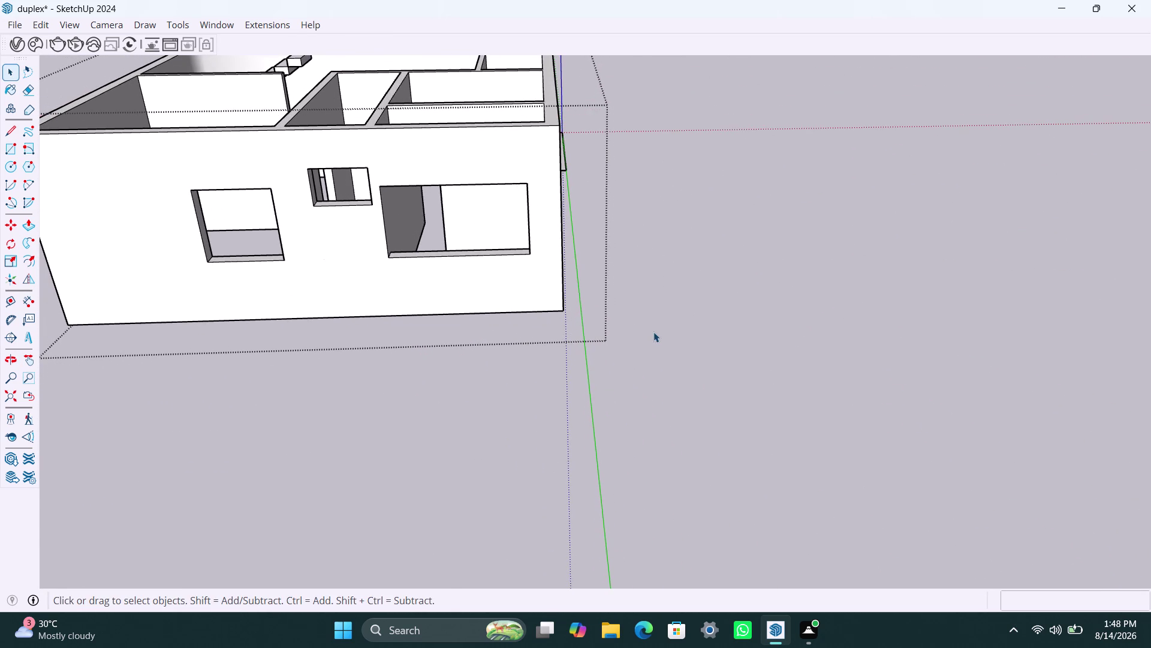
click(654, 332)
scroll(down, 3)
scroll(down, 3)
middle_drag(604, 206, 605, 220)
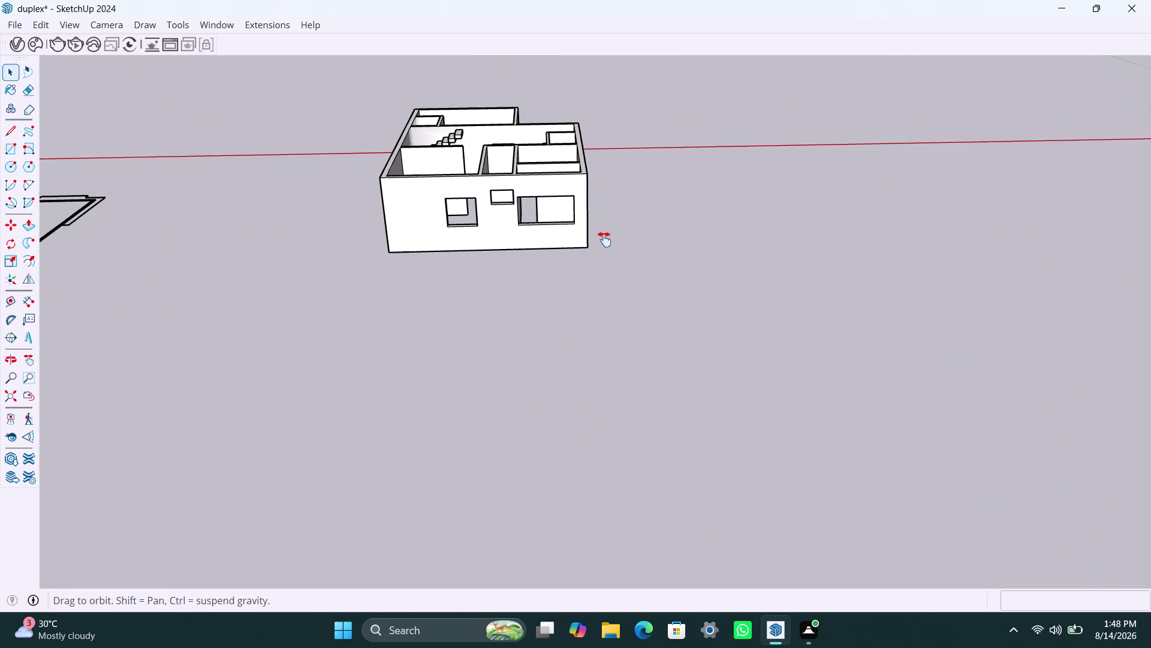
middle_drag(604, 220, 534, 430)
scroll(down, 3)
middle_drag(580, 397, 426, 427)
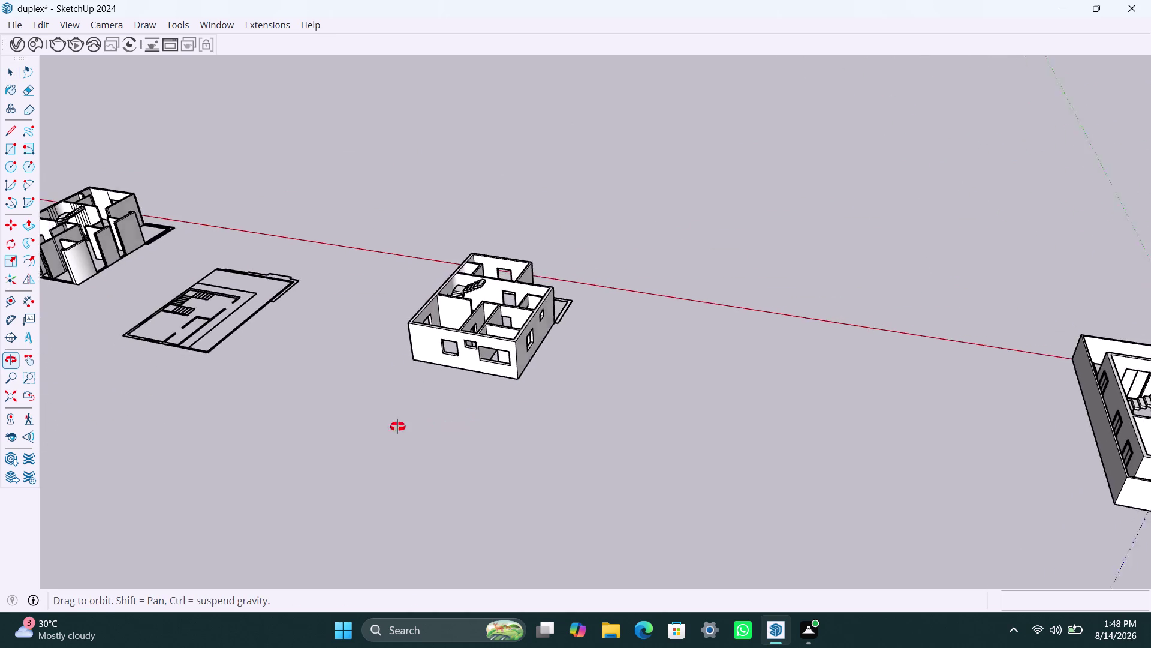
middle_drag(426, 426, 251, 393)
scroll(down, 3)
middle_drag(551, 322, 406, 337)
scroll(up, 3)
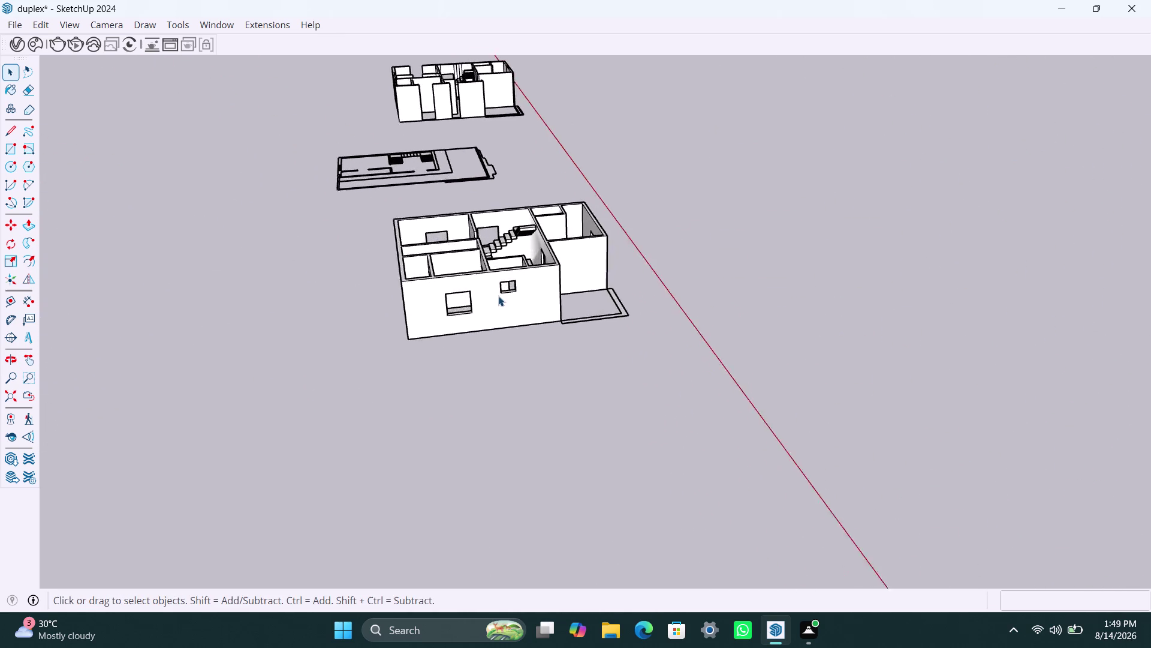
scroll(up, 3)
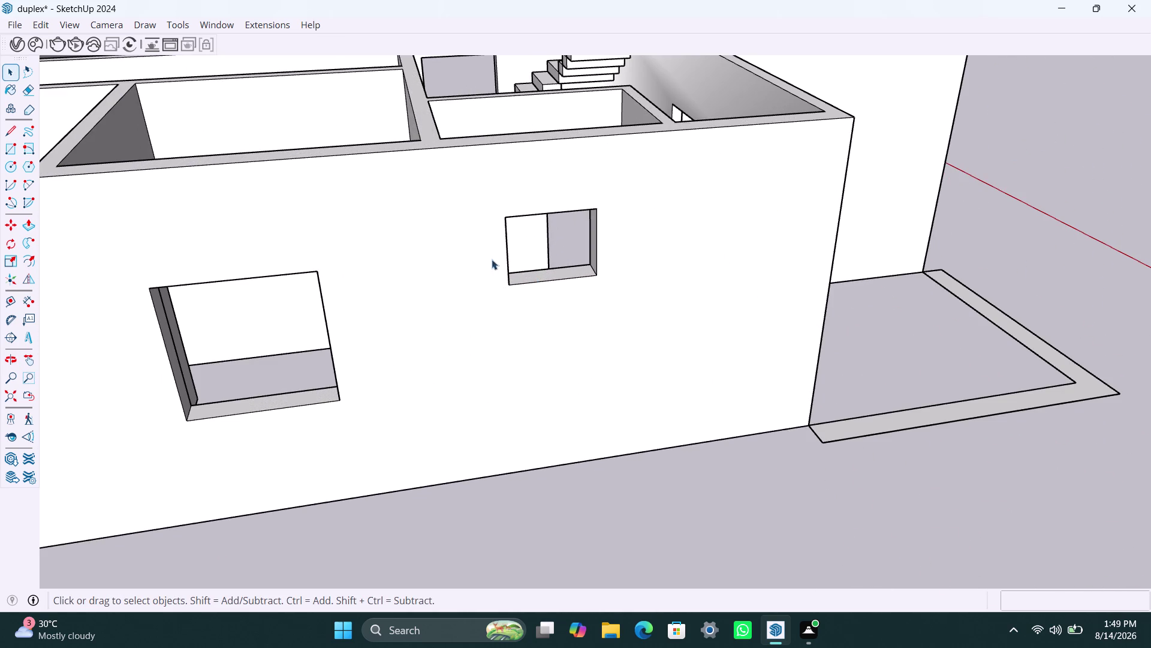
scroll(down, 3)
middle_drag(595, 319, 471, 531)
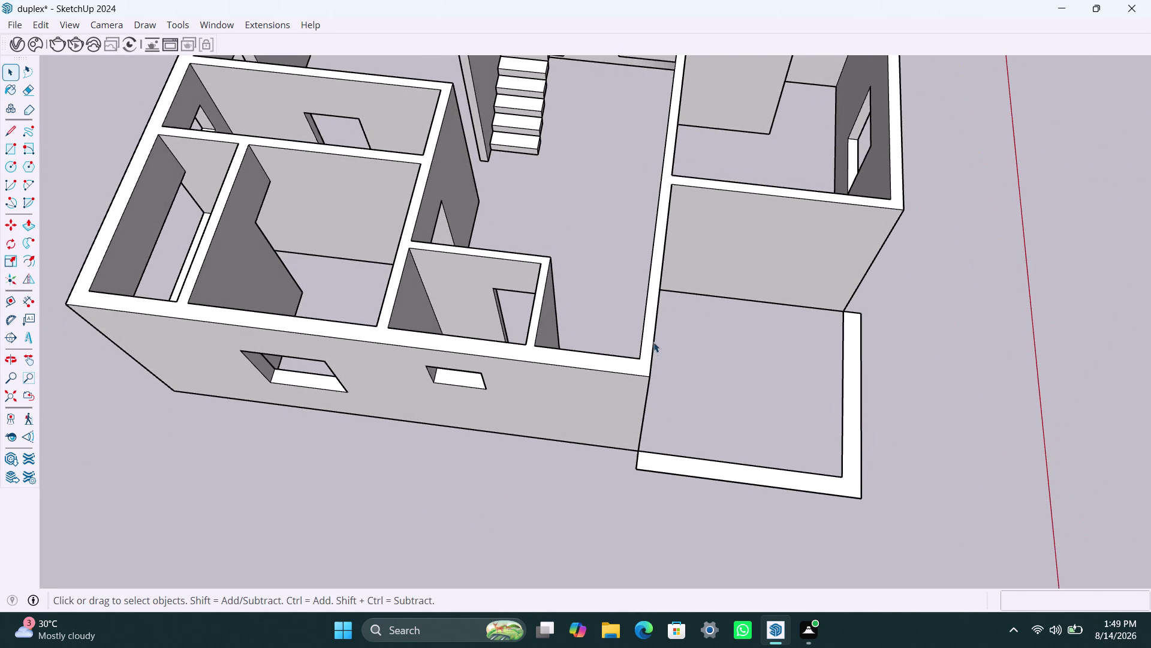
scroll(up, 3)
middle_drag(780, 461, 335, 413)
scroll(down, 3)
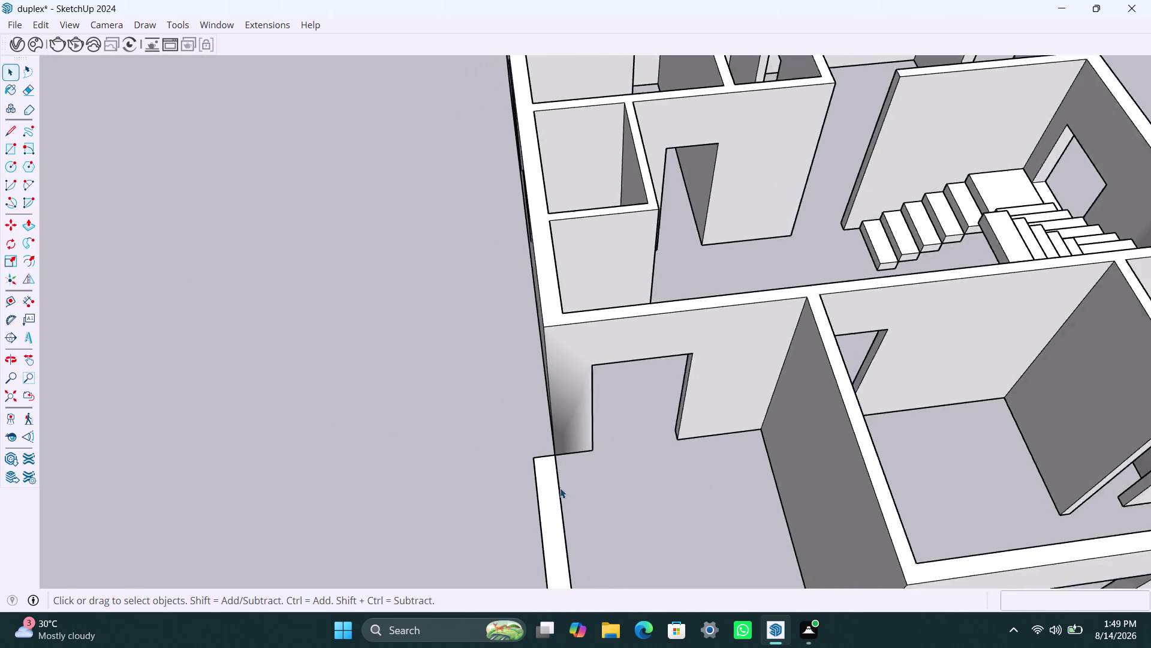
middle_drag(579, 499, 411, 424)
scroll(up, 3)
Draw a narrow rectangle, about 7" by 10' 8", along the porch slab from the wall corner.
middle_drag(465, 444, 490, 446)
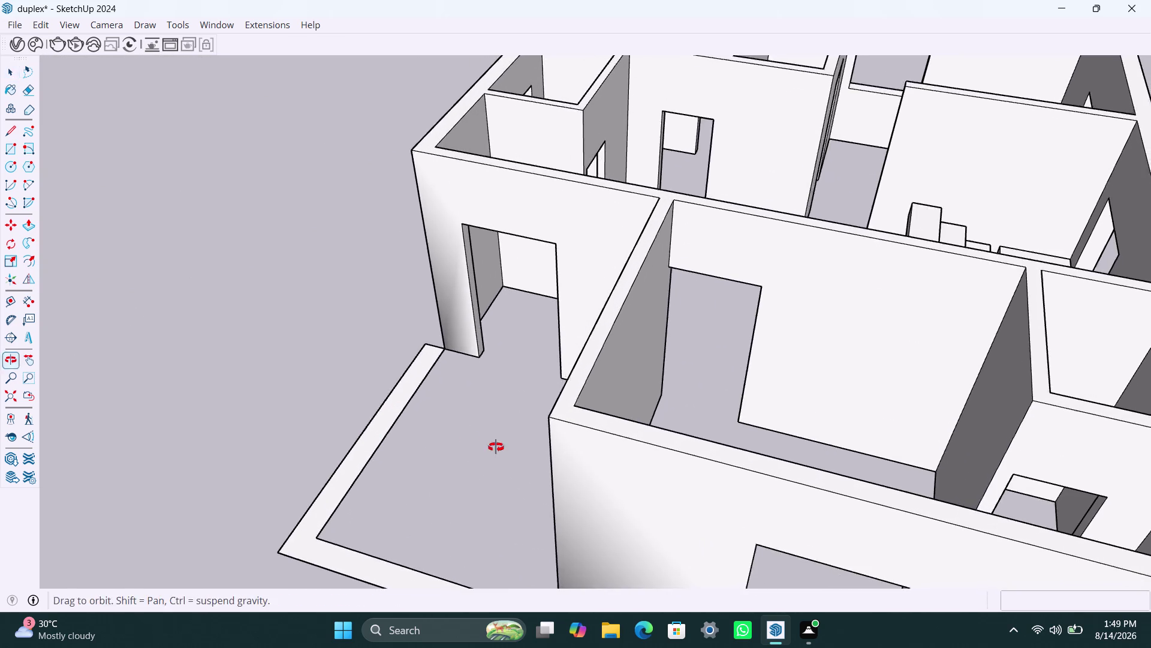
middle_drag(489, 447, 621, 426)
scroll(down, 3)
middle_drag(468, 466, 457, 421)
scroll(up, 3)
key(r)
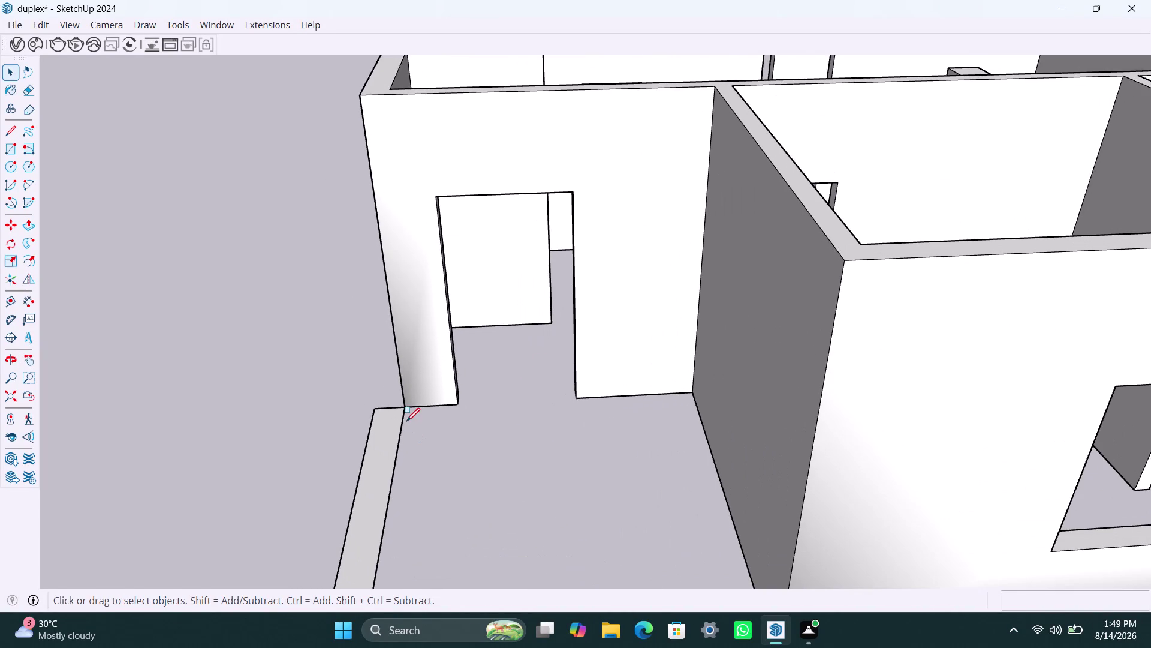
click(407, 408)
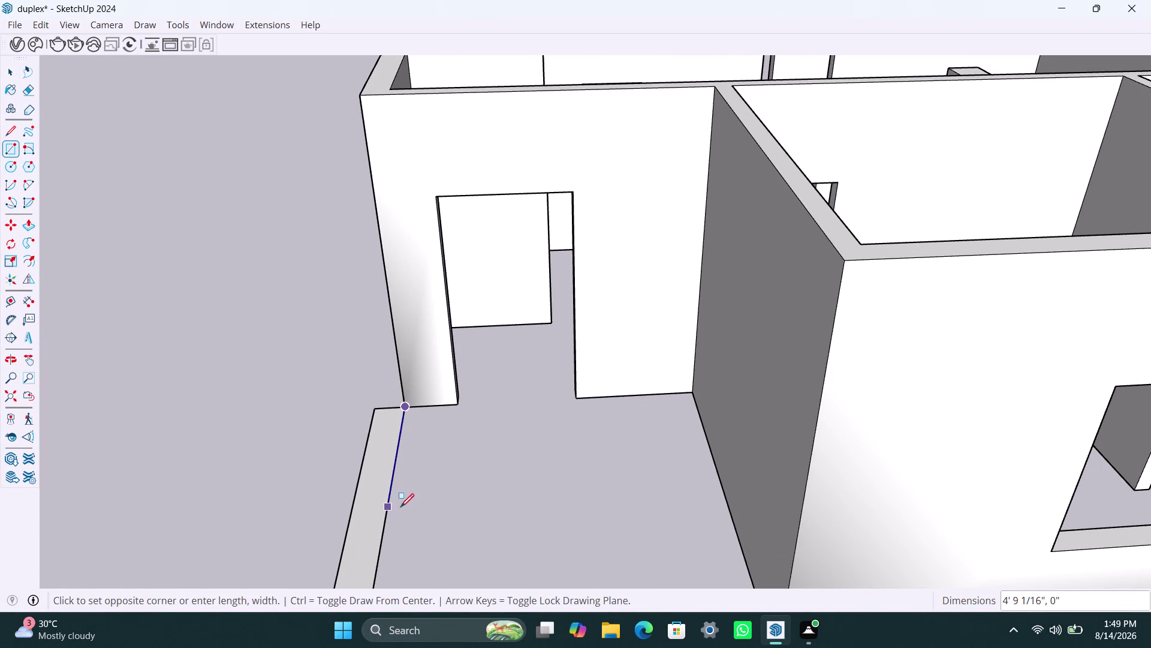
scroll(down, 3)
scroll(down, 3)
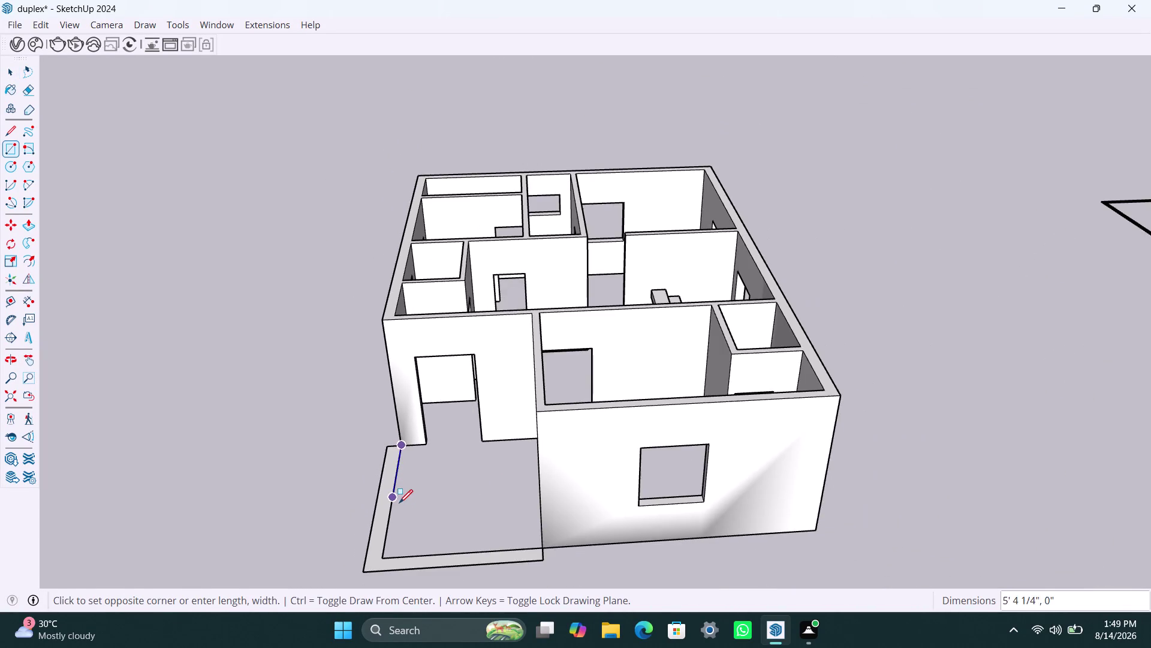
scroll(down, 3)
middle_drag(400, 503, 438, 418)
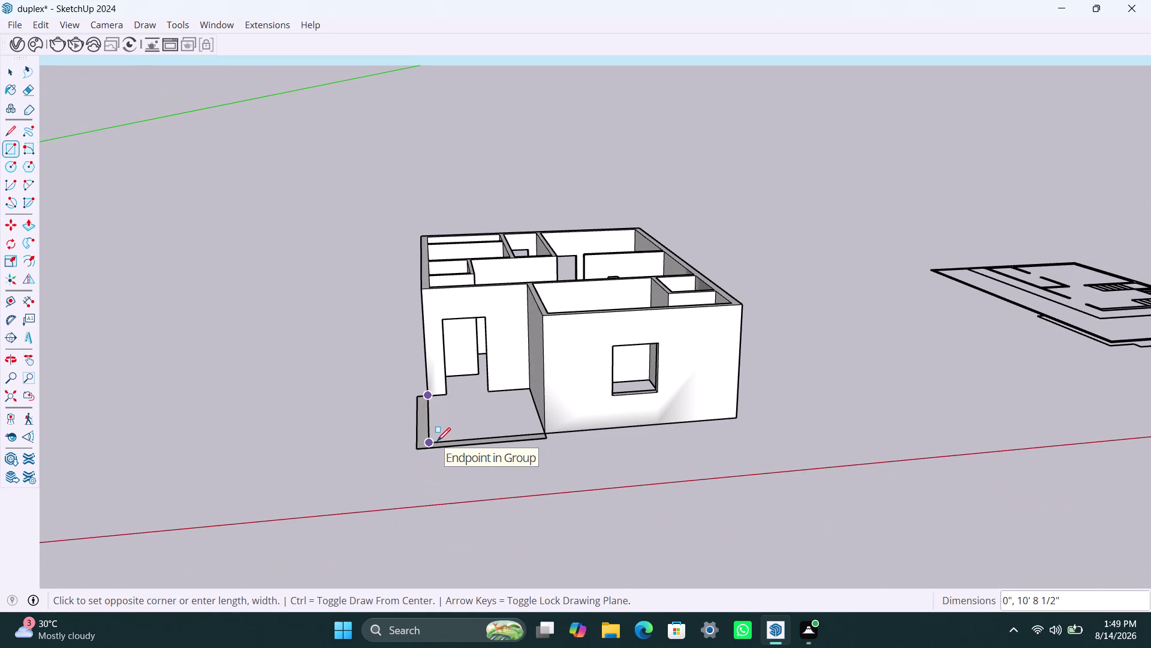
scroll(up, 3)
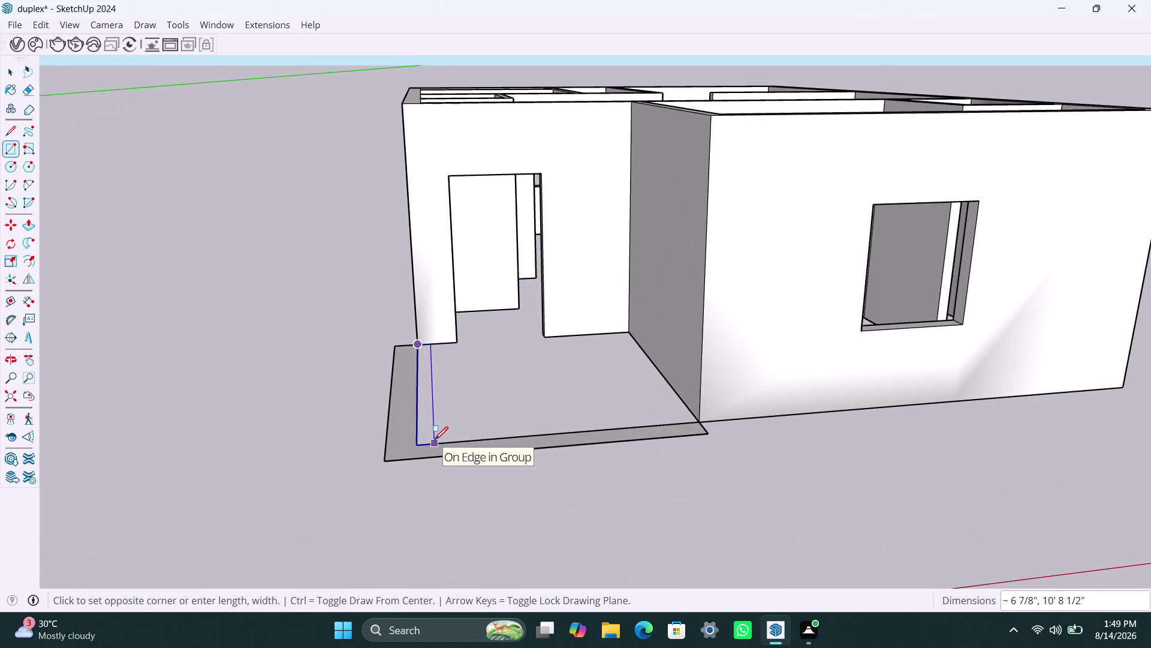
click(435, 440)
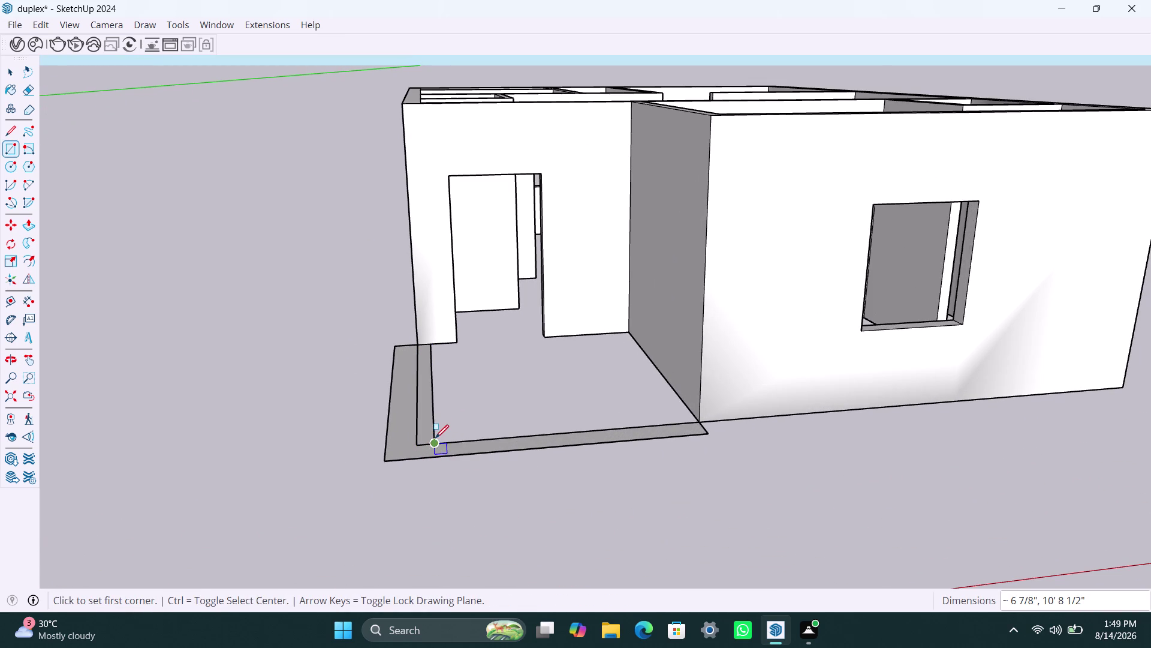
scroll(up, 3)
scroll(down, 3)
key(space)
Orbit down to the parapet base and select the wall corner edge above it.
scroll(down, 3)
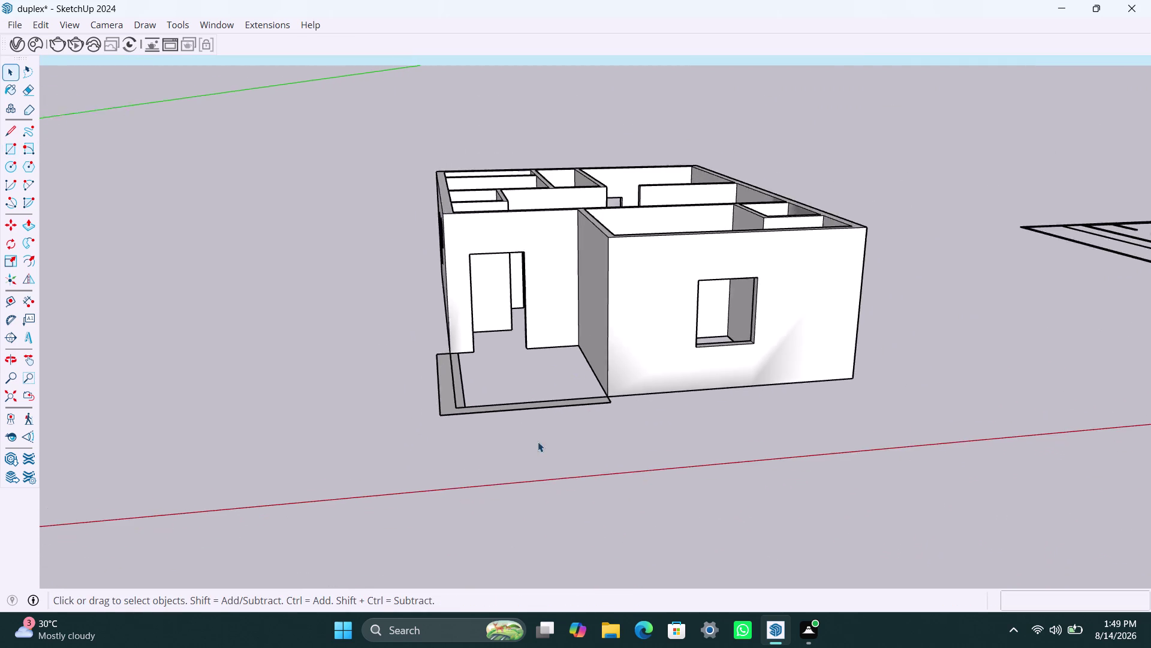
scroll(down, 3)
scroll(up, 3)
middle_drag(902, 357, 592, 429)
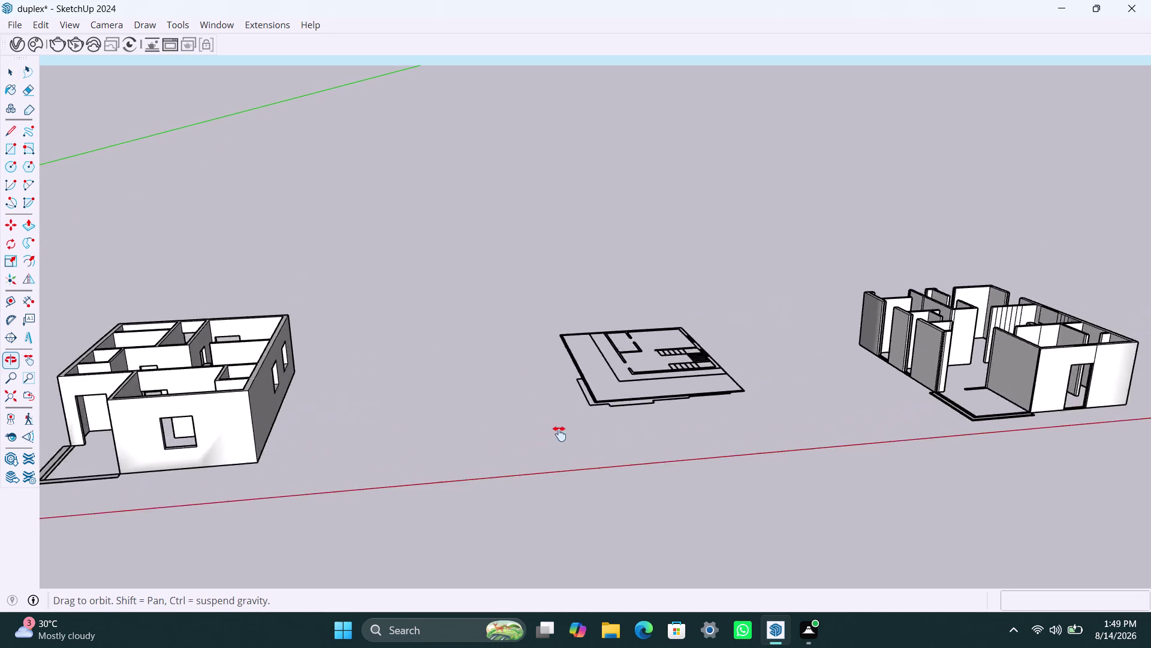
middle_drag(592, 429, 559, 433)
scroll(up, 3)
middle_drag(867, 393, 806, 477)
scroll(up, 3)
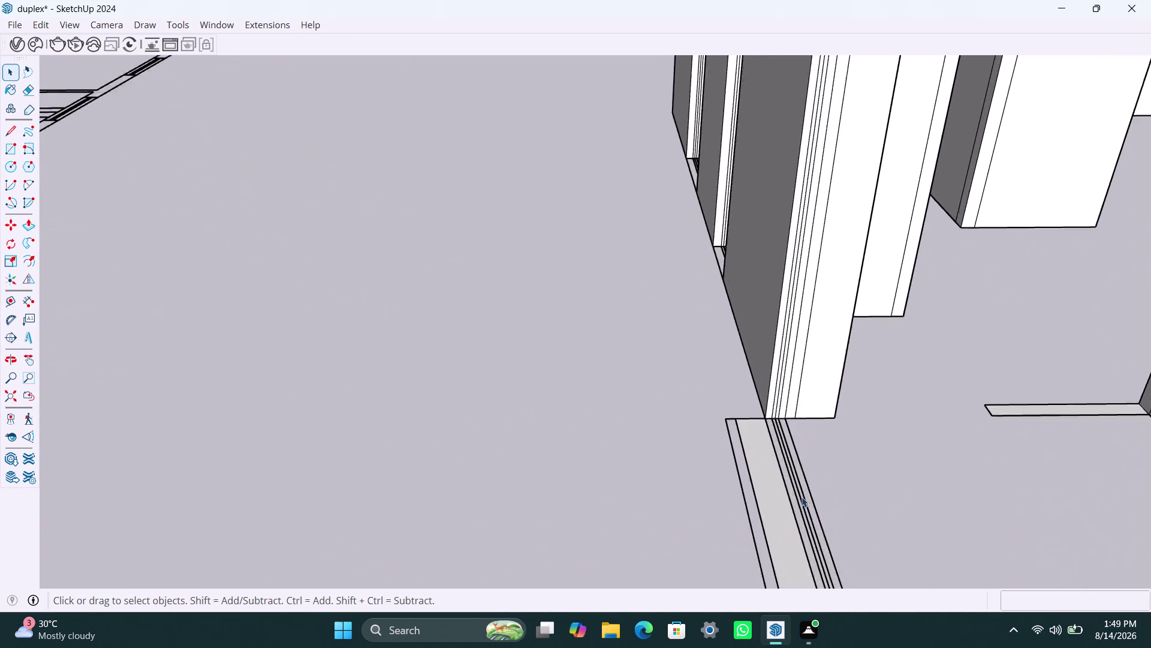
scroll(up, 3)
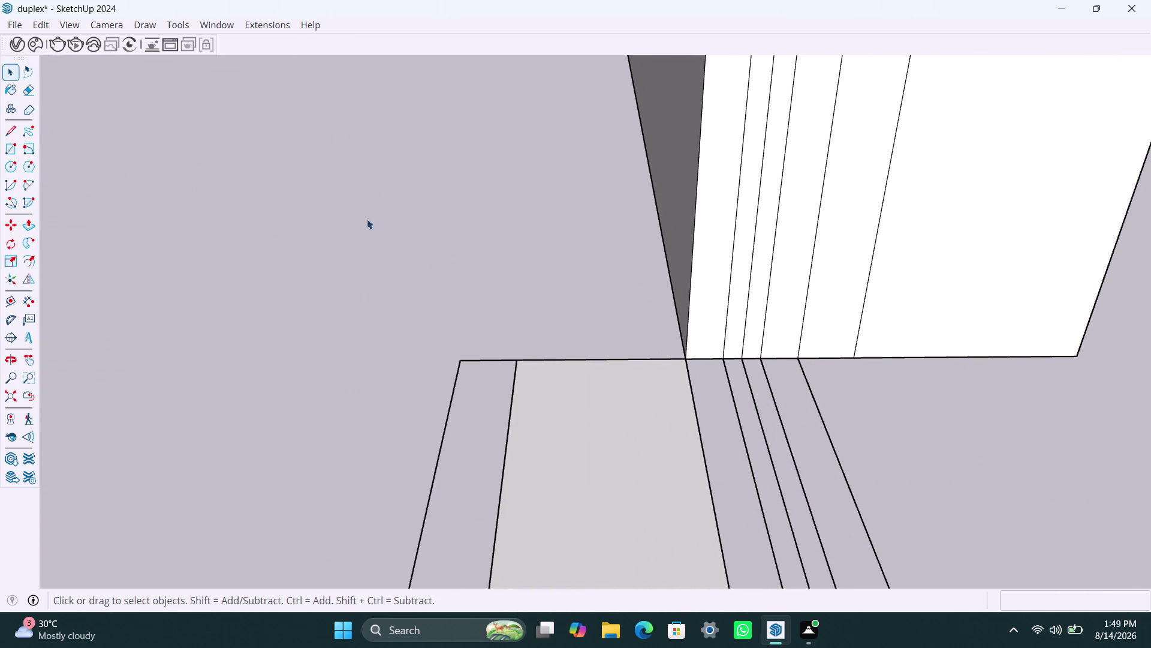
click(685, 356)
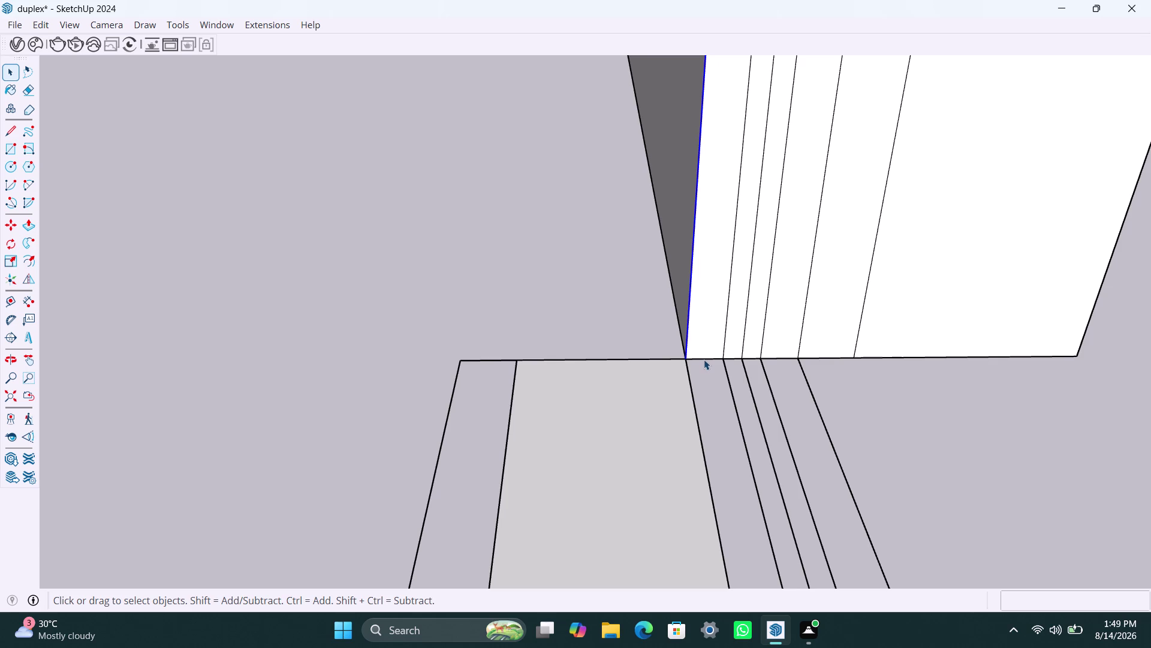
Draw a thin rectangle, about 6" by 10' 4", along the parapet's inner edge from the wall corner.
key(r)
click(691, 358)
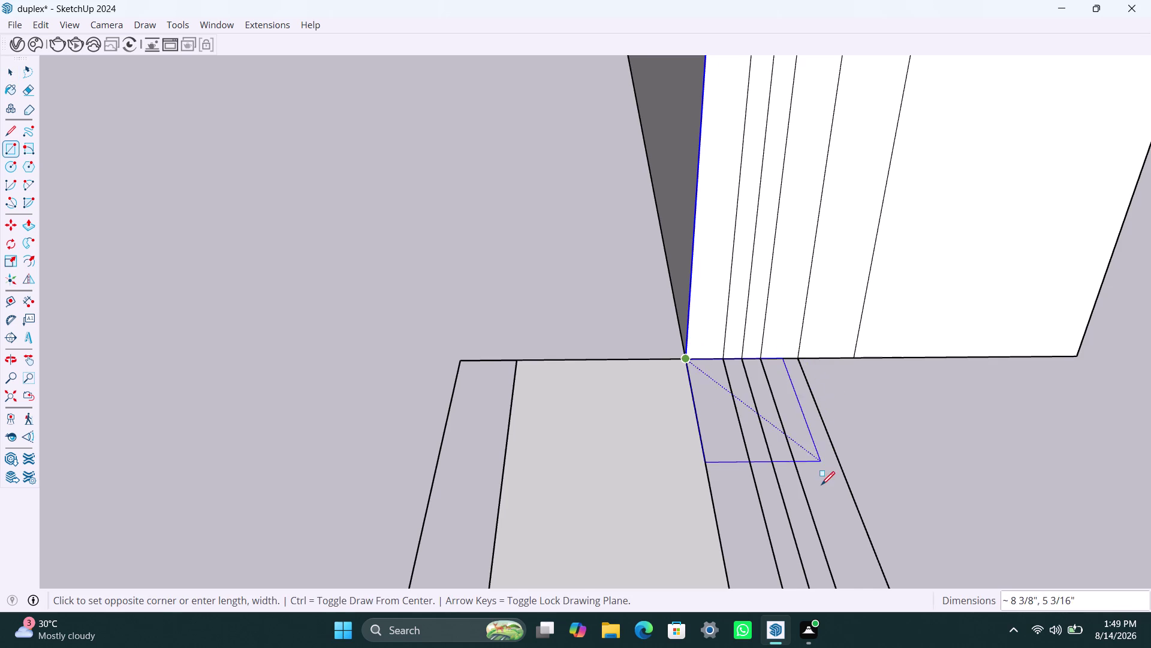
scroll(down, 3)
middle_drag(810, 426, 721, 128)
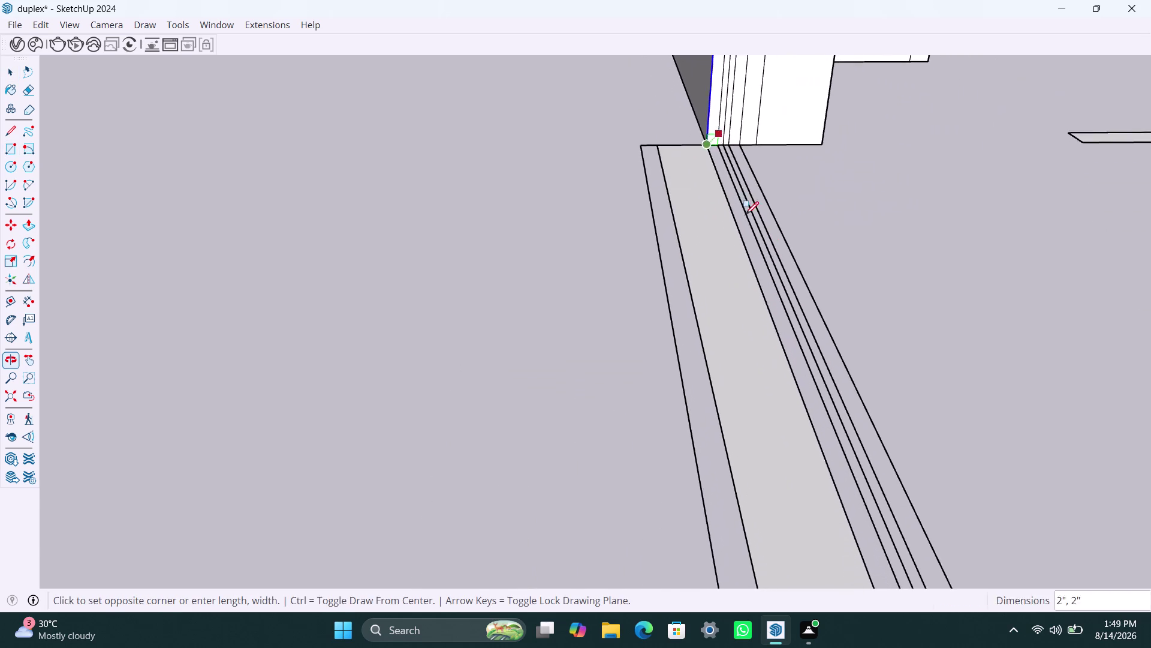
scroll(down, 3)
middle_drag(870, 454, 717, 233)
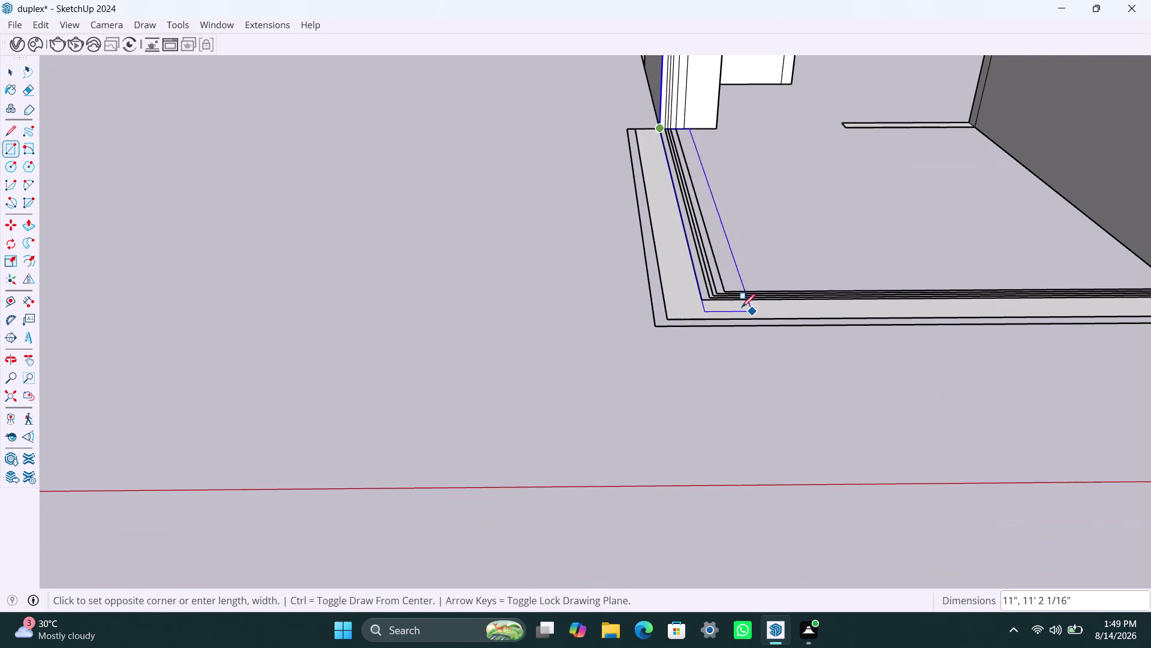
scroll(up, 3)
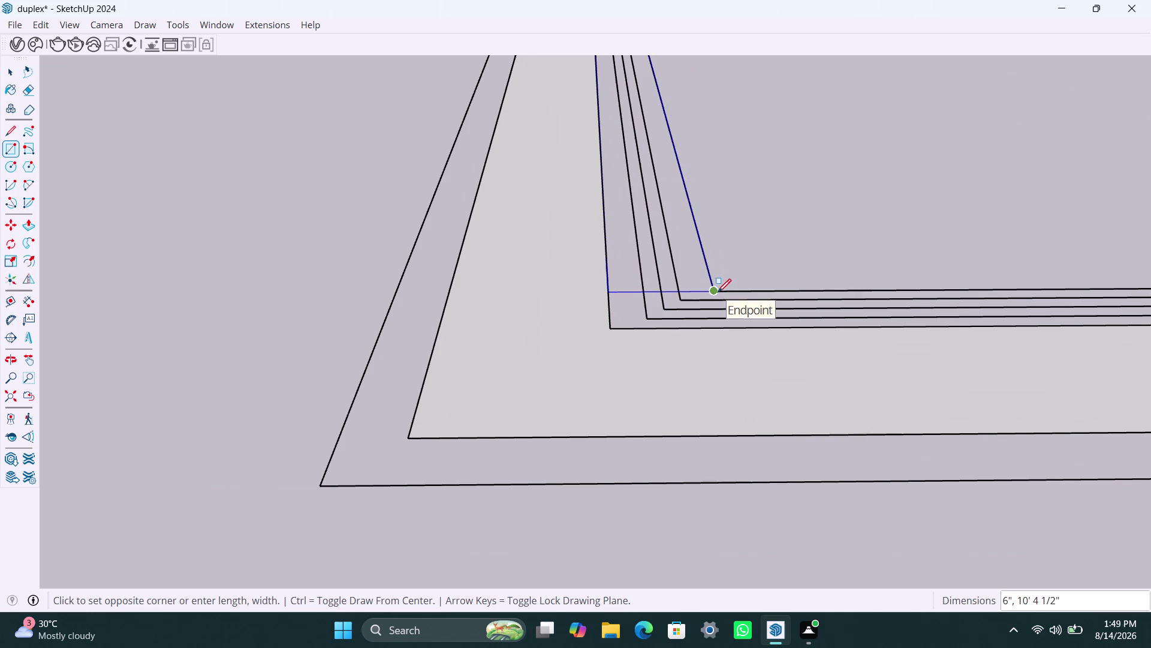
click(717, 292)
scroll(down, 3)
middle_drag(716, 198, 670, 391)
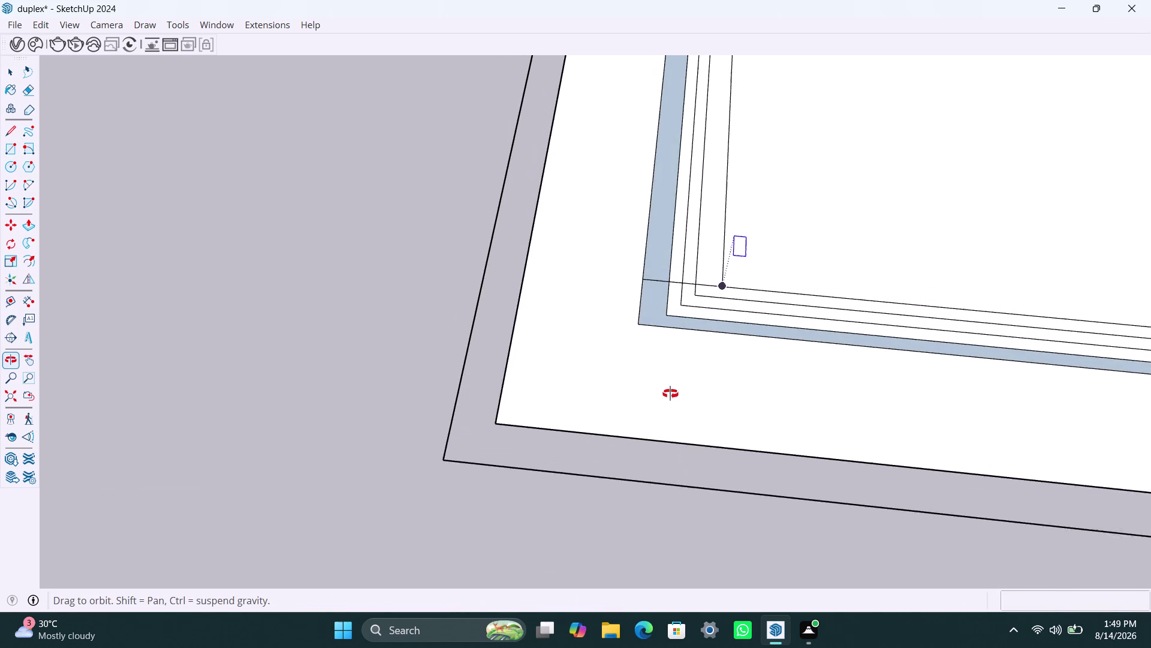
middle_drag(671, 391, 670, 393)
Undo, retry the rectangle, and measure the porch corner's 6-inch offset from the wall, then return to Select.
key(ctrl+z)
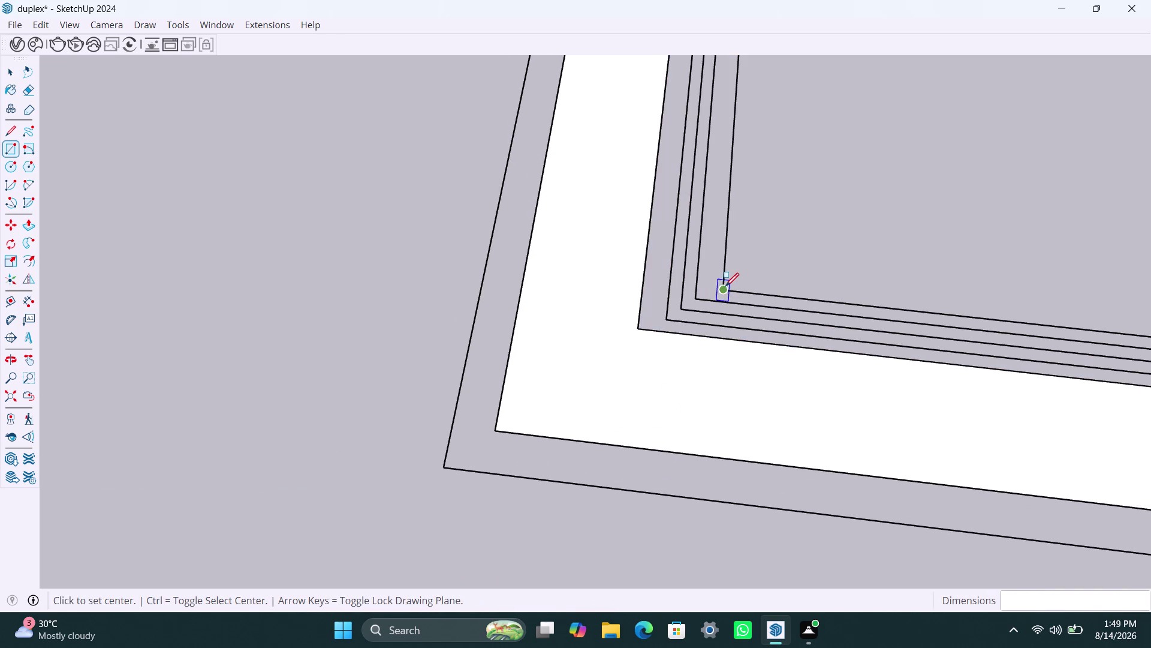
click(726, 286)
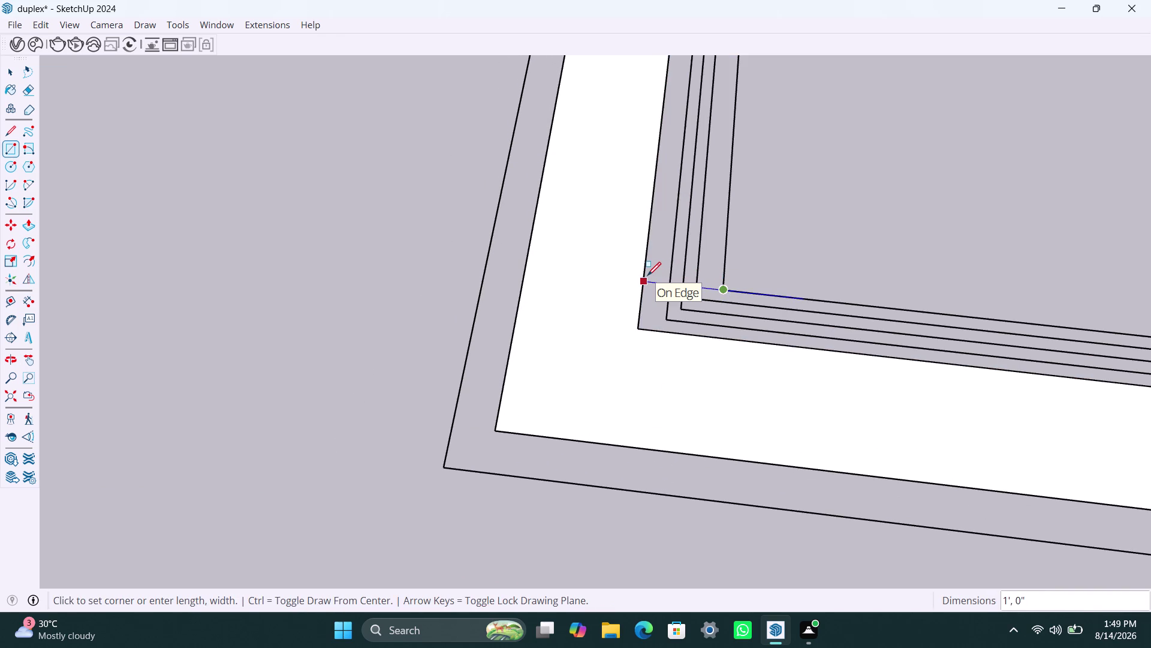
key(space)
key(d)
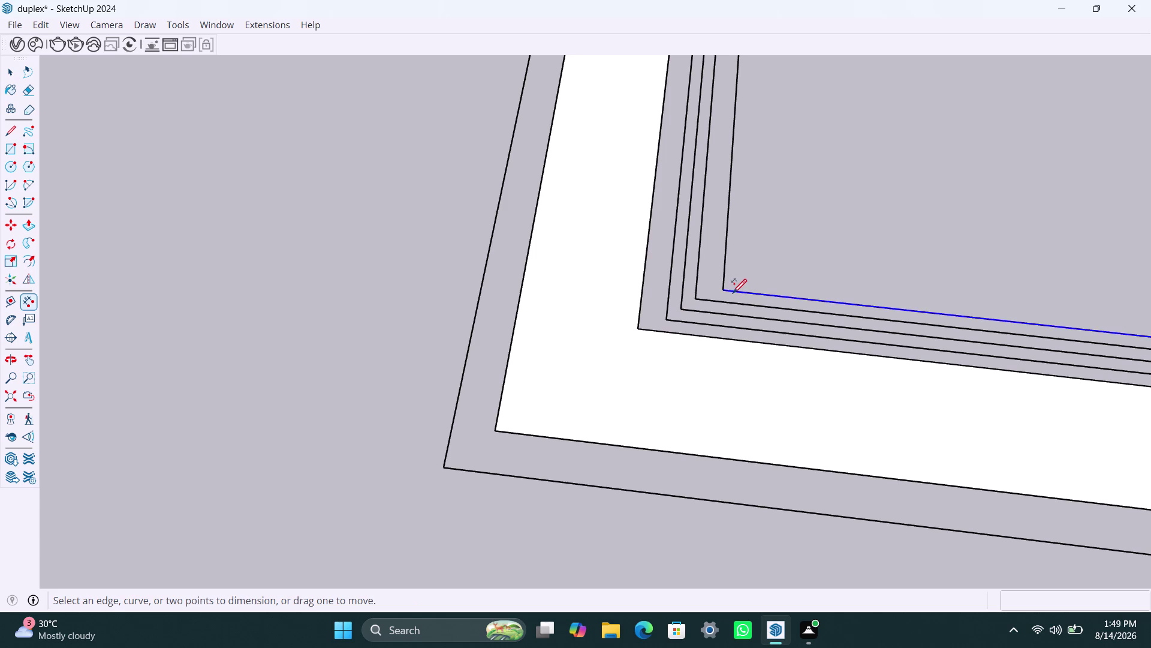
click(722, 286)
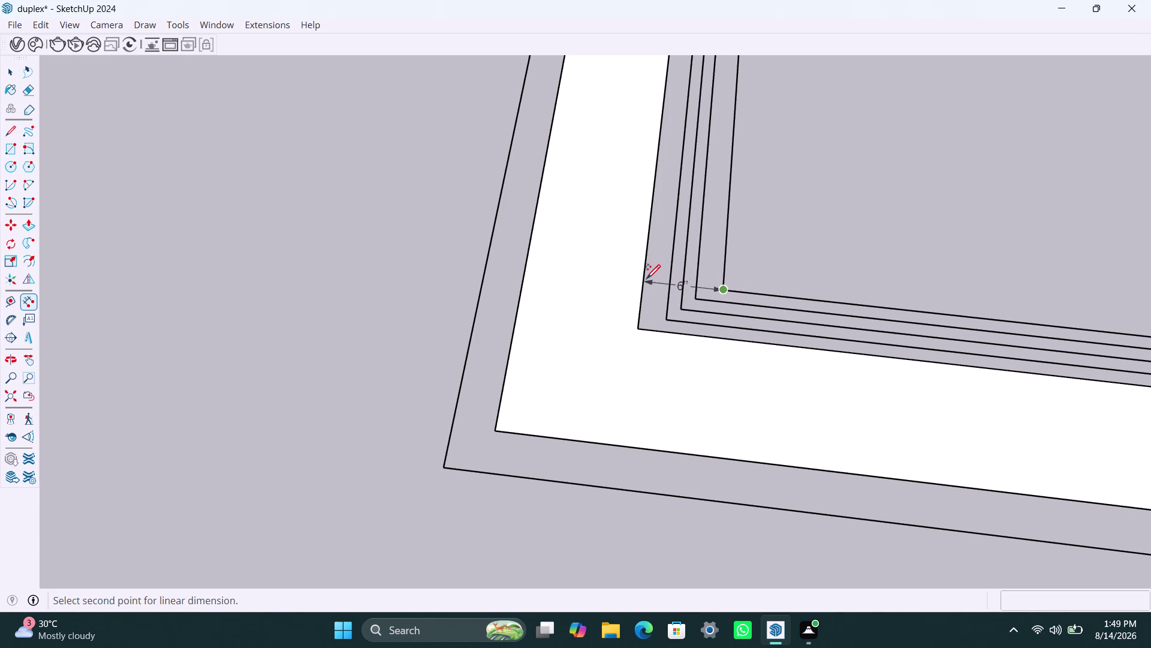
scroll(down, 3)
key(Escape)
scroll(down, 3)
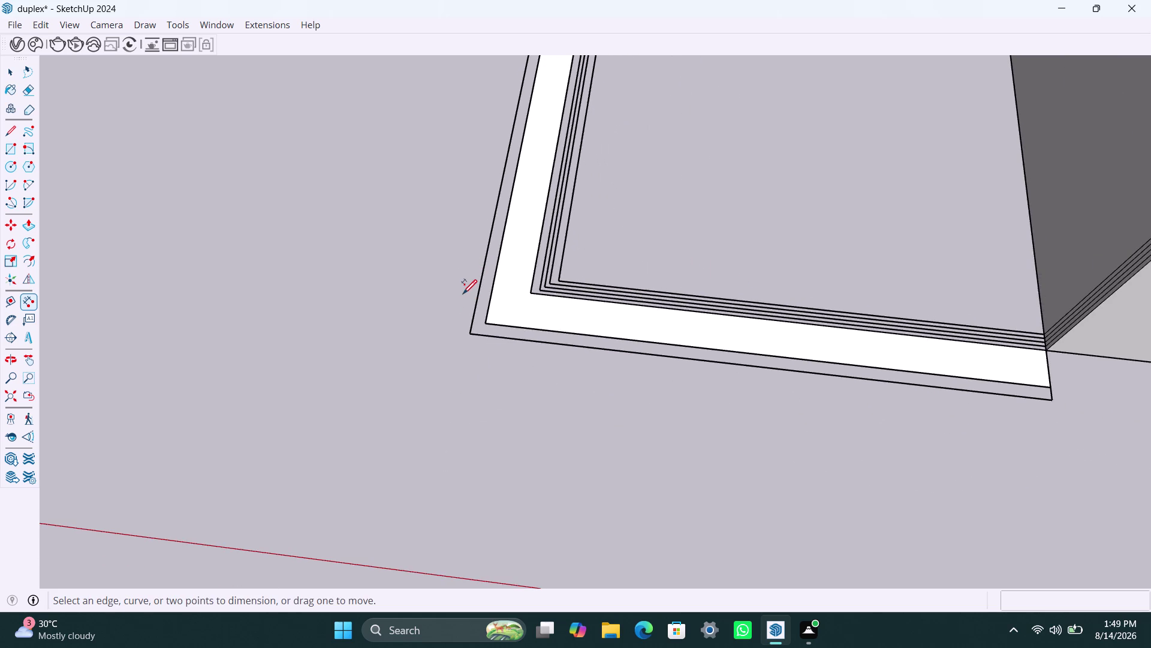
key(Escape)
key(Escape)
scroll(down, 3)
key(Escape)
key(space)
scroll(down, 3)
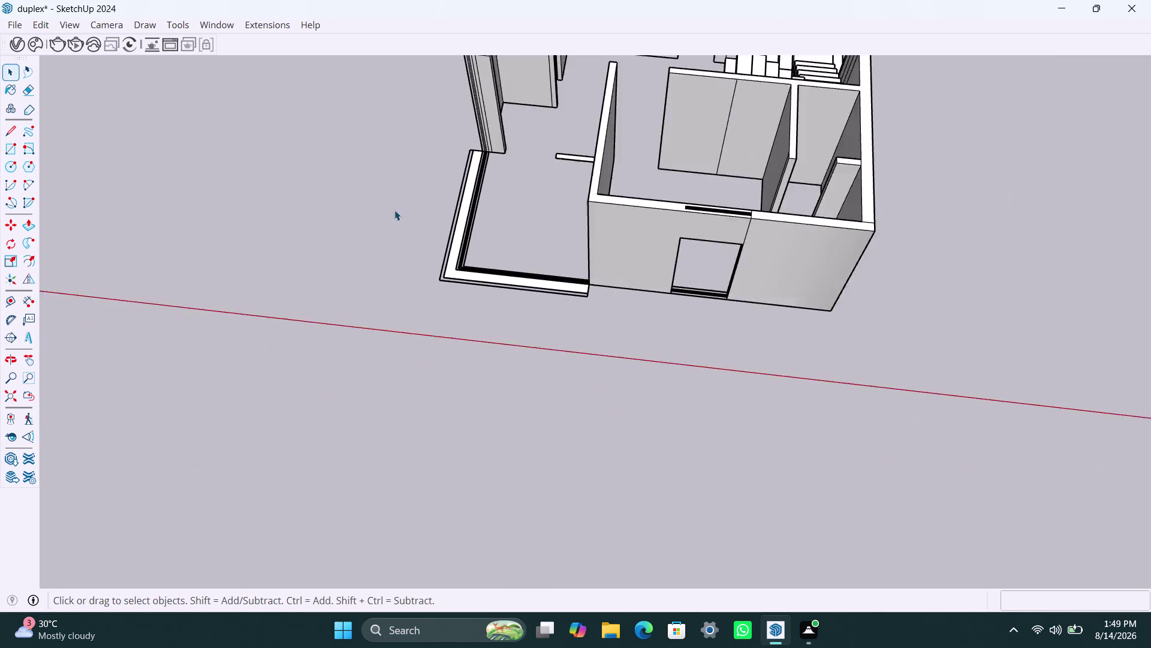
scroll(down, 3)
Orbit out to view the whole building, then back close to the porch parapet.
middle_drag(364, 261, 1092, 462)
scroll(up, 3)
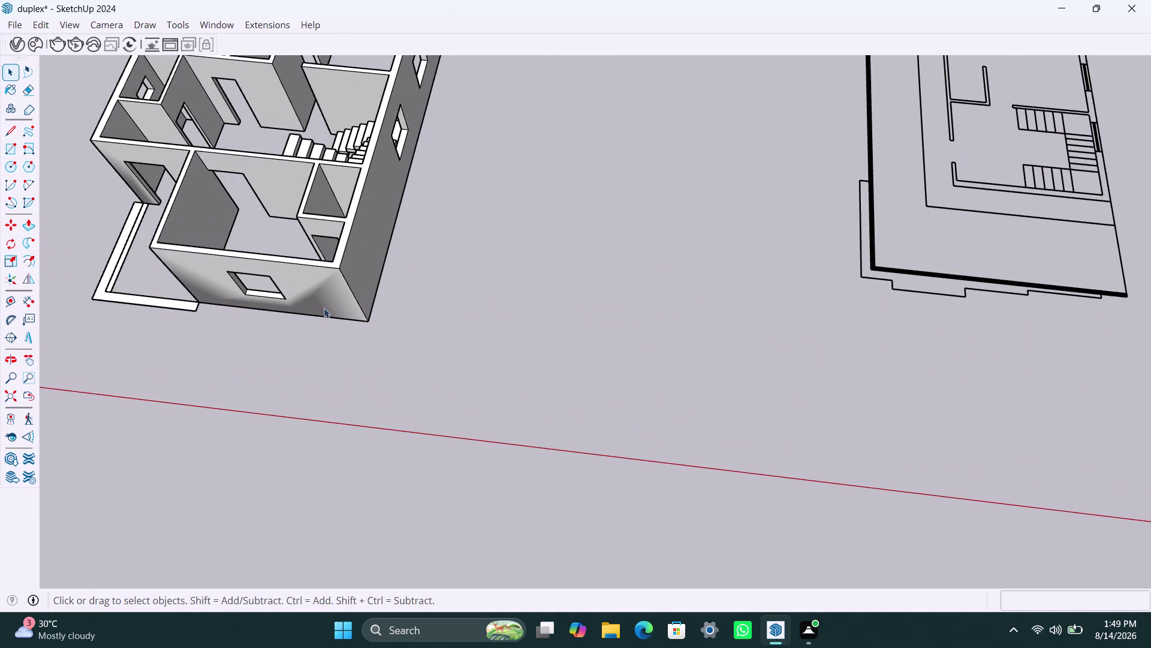
middle_drag(324, 311, 735, 328)
scroll(up, 3)
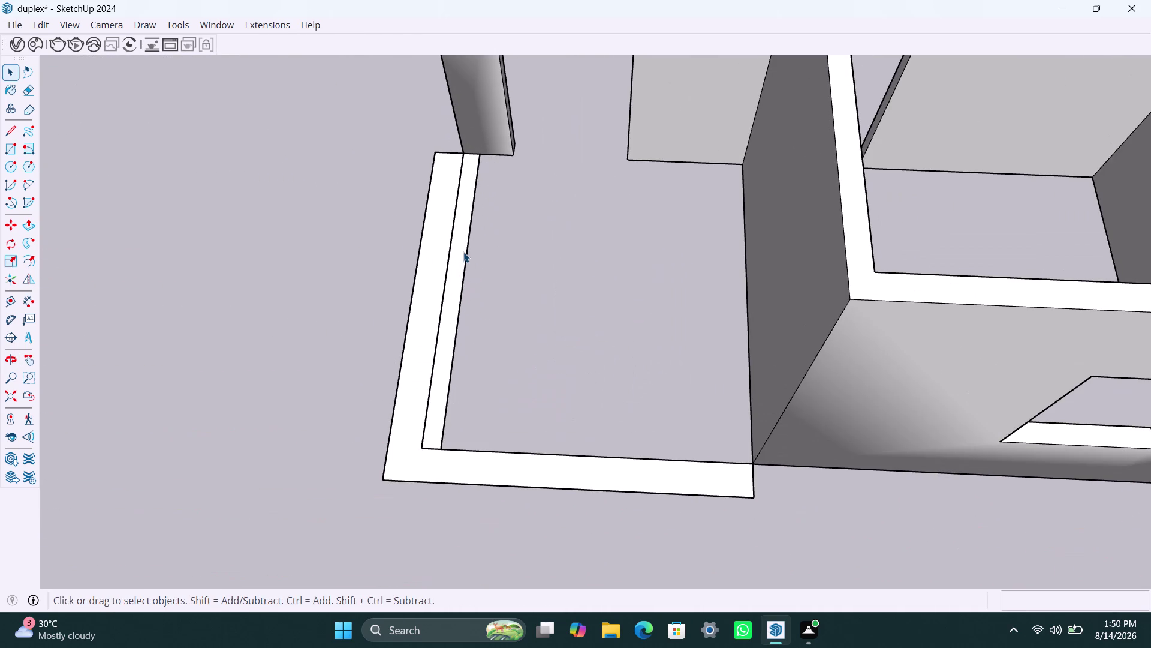
Delete stray geometry and the porch parapet group's top face.
click(463, 251)
key(Delete)
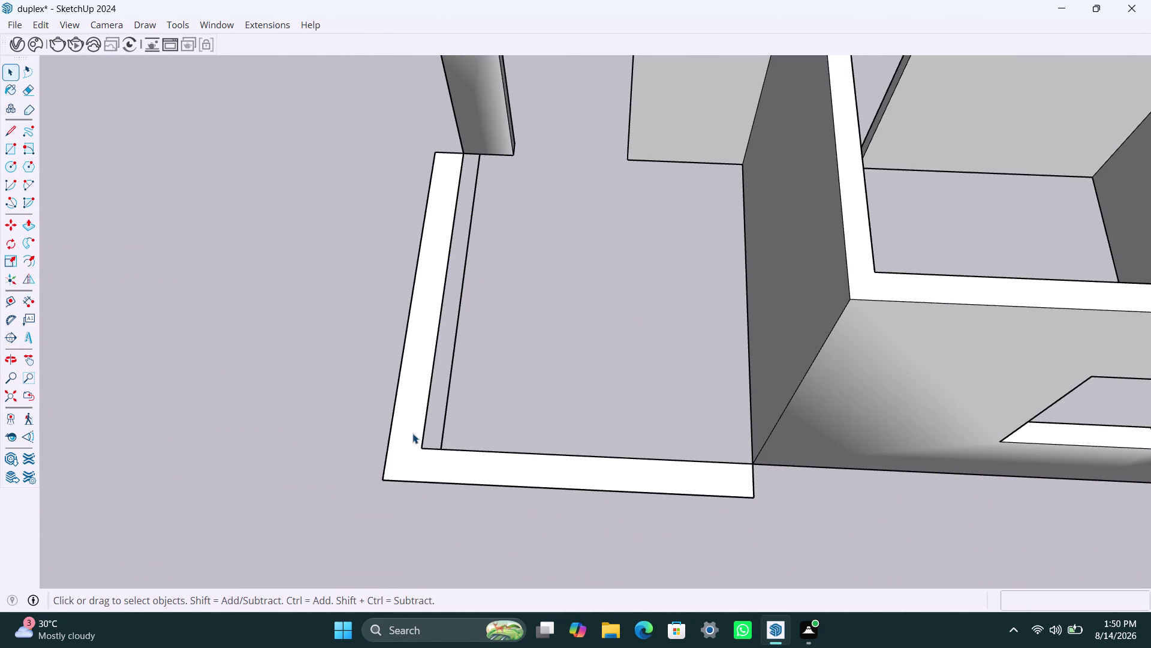
click(412, 433)
double_click(417, 431)
click(413, 437)
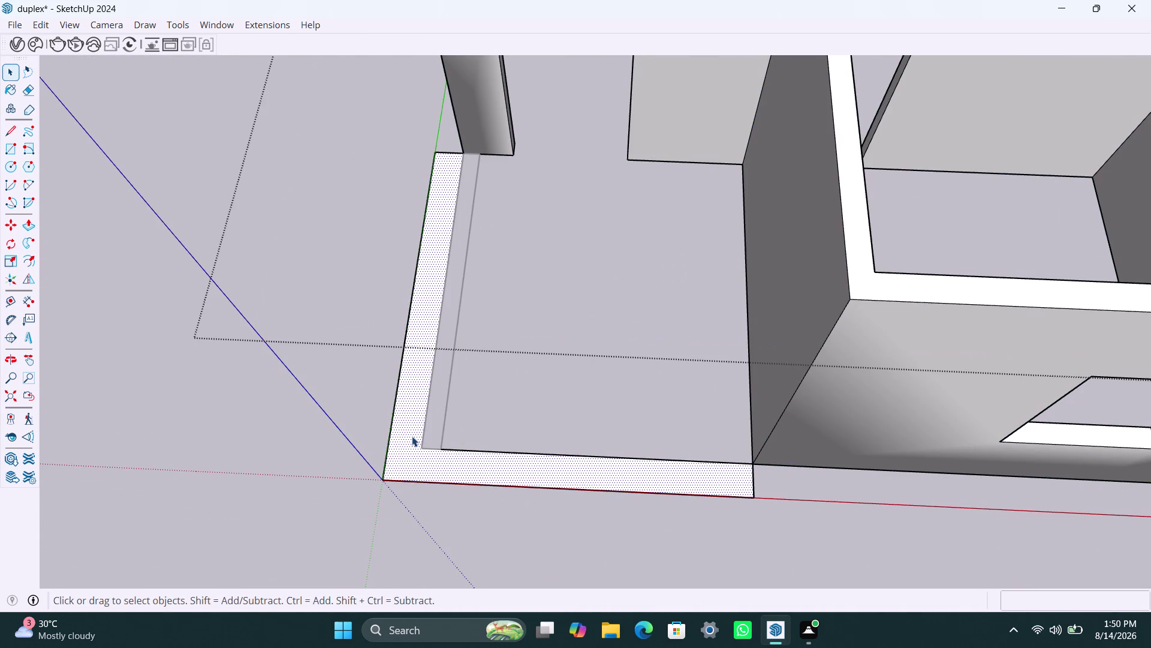
key(Delete)
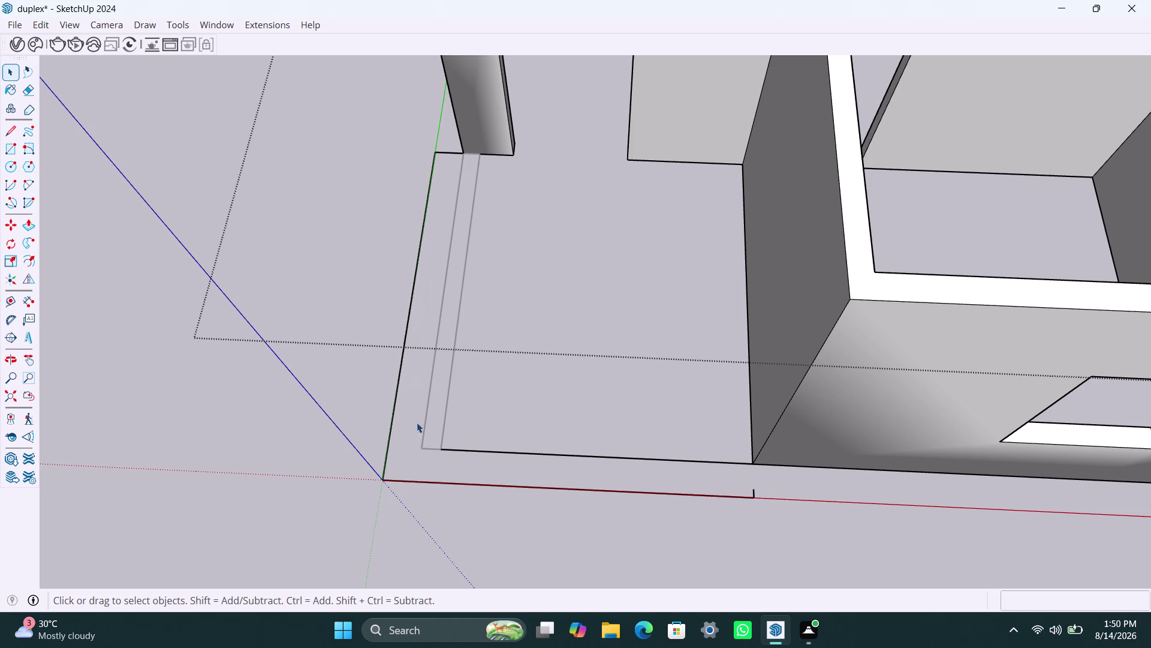
click(522, 335)
click(527, 414)
key(space)
click(294, 324)
double_click(124, 367)
scroll(up, 3)
click(437, 380)
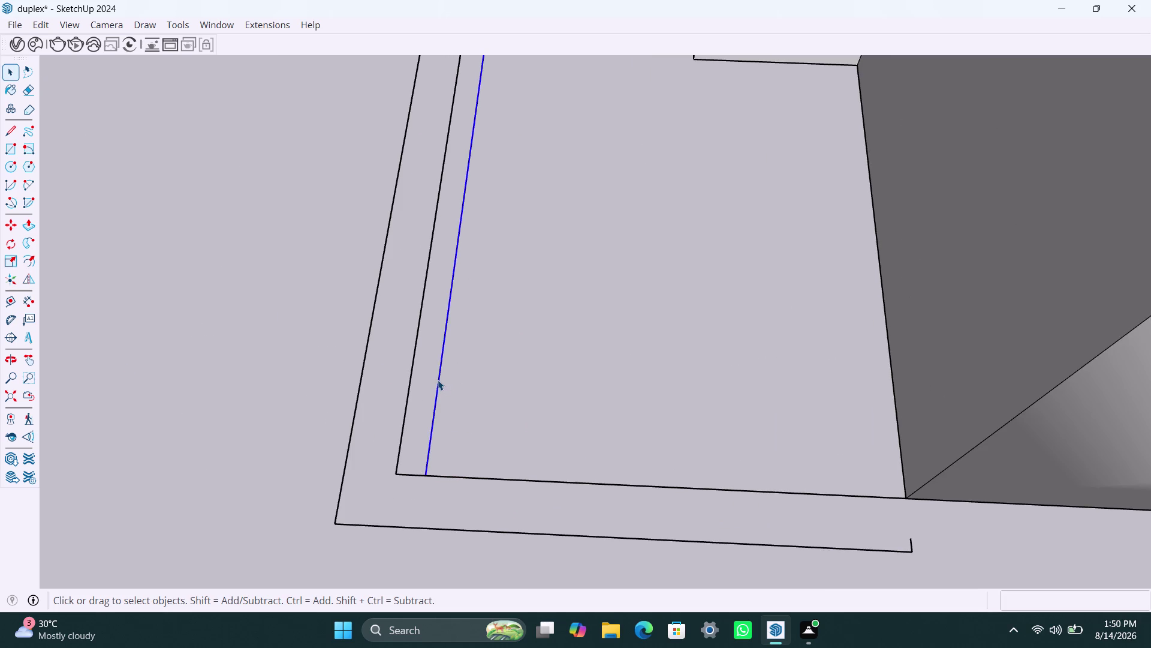
key(Delete)
scroll(down, 3)
Draw a 6" wide strip along the porch's left edge from the back corner.
key(r)
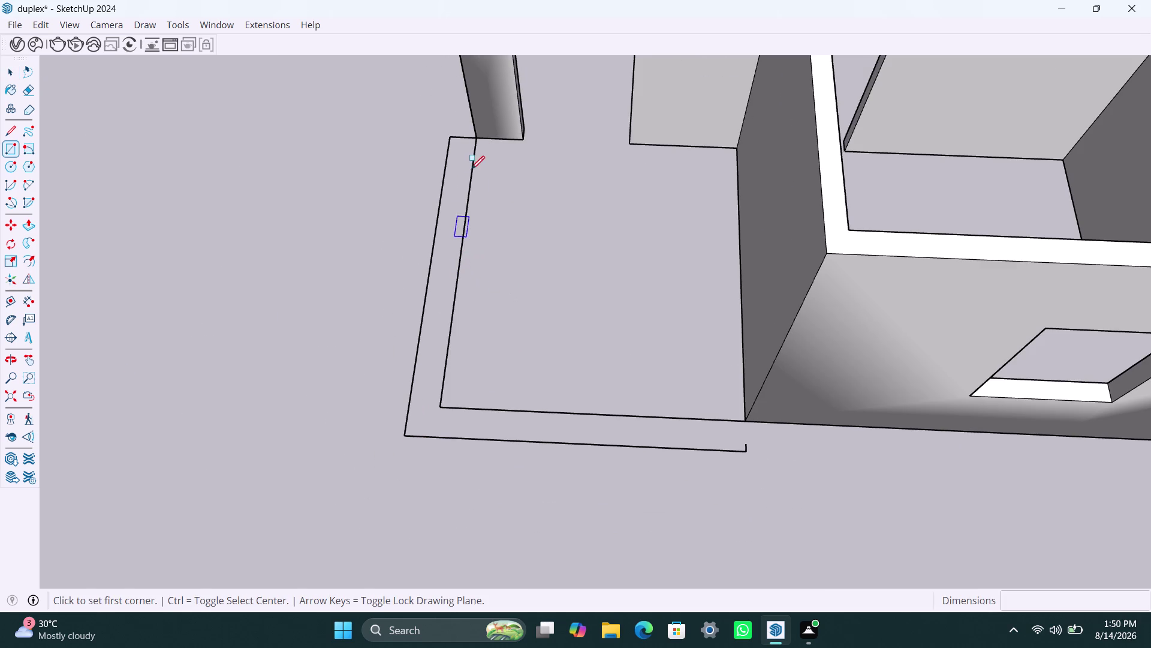
click(477, 140)
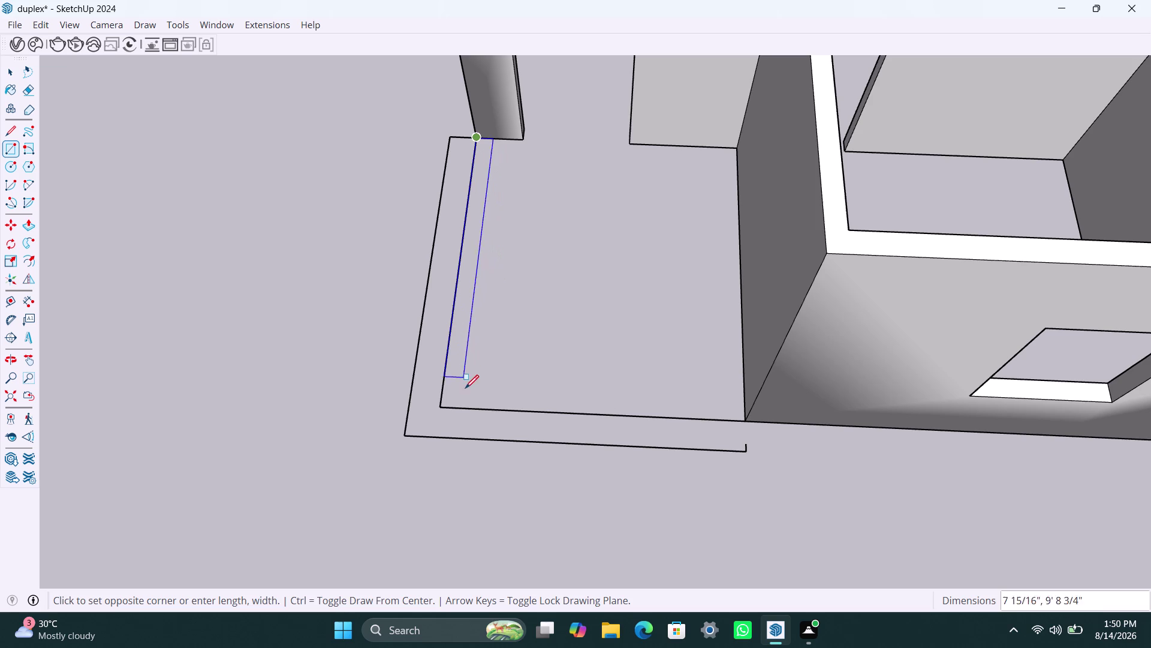
text(6")
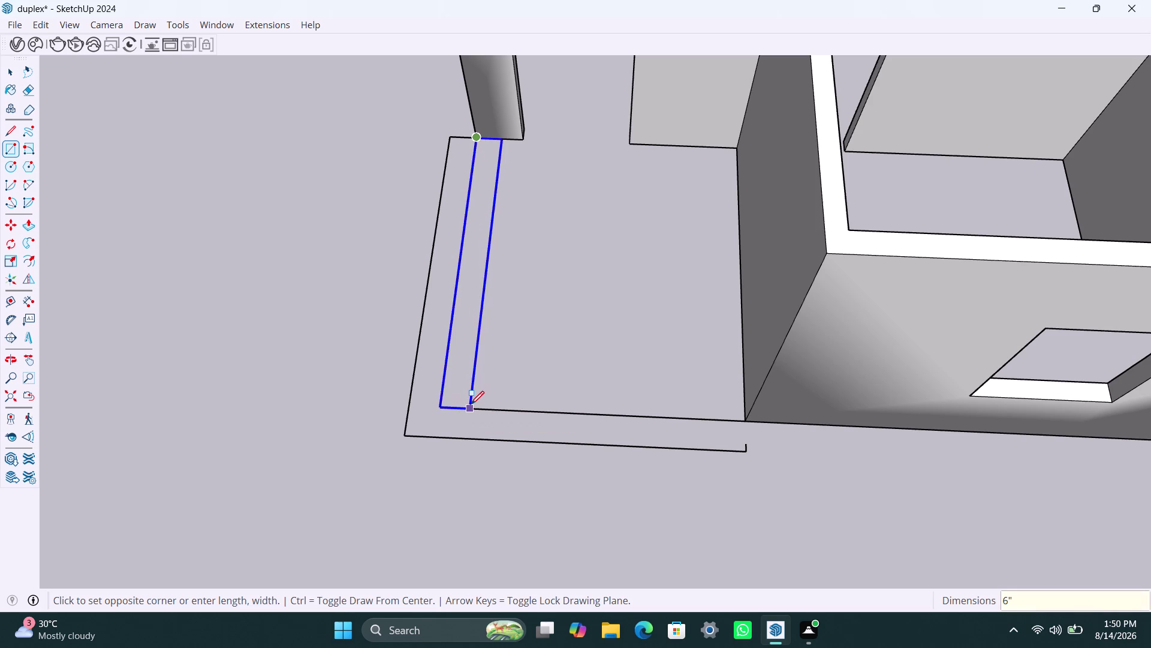
key(Return)
key(space)
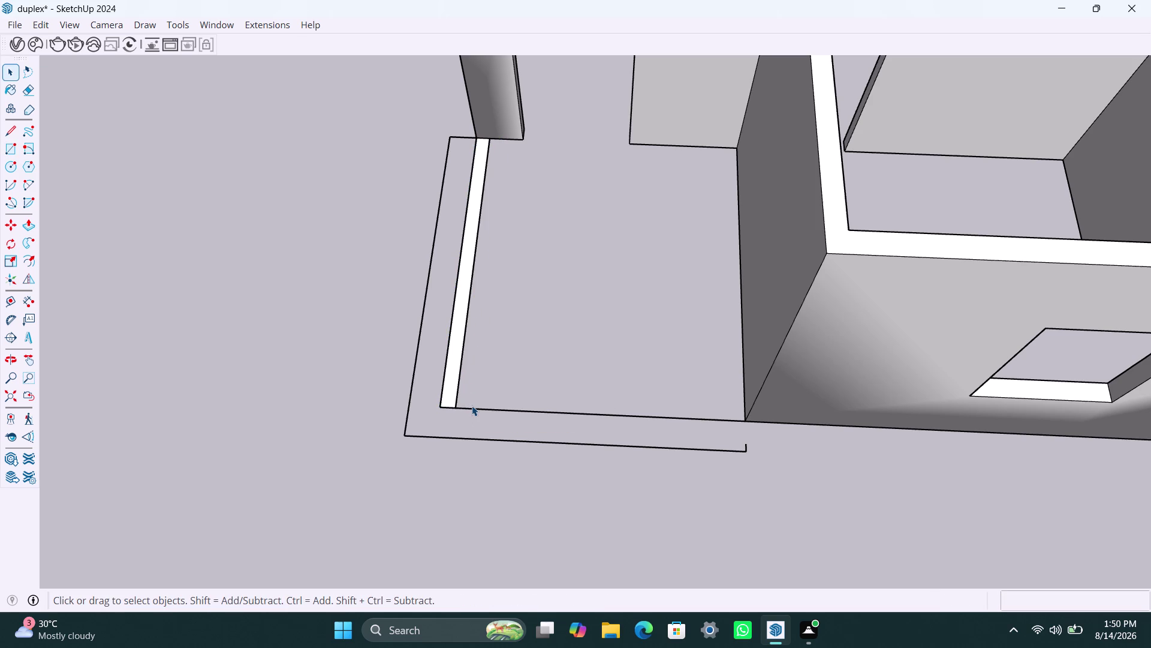
Draw a second 6" wide strip along the porch's front edge, then select it.
key(r)
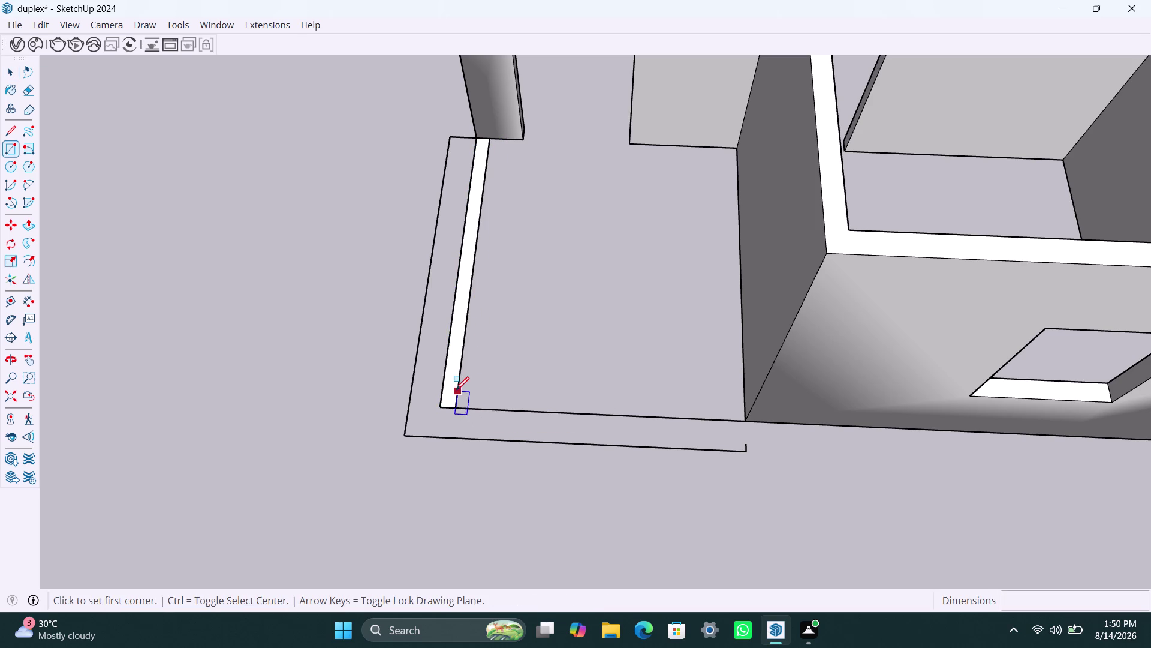
click(456, 389)
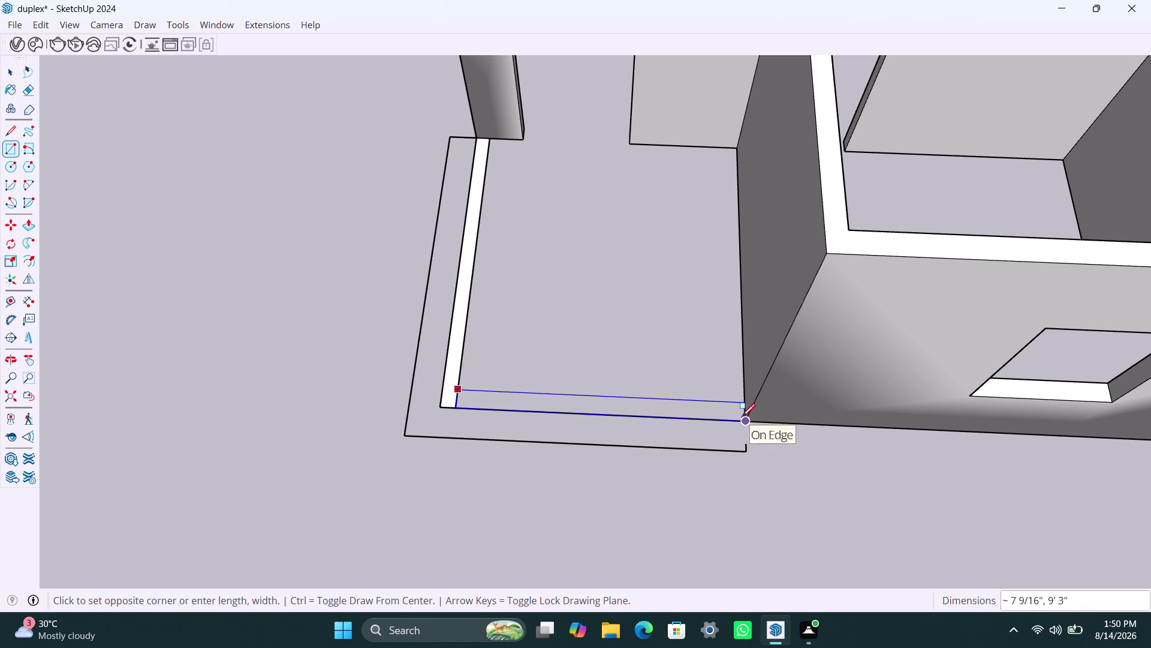
key(Escape)
click(744, 422)
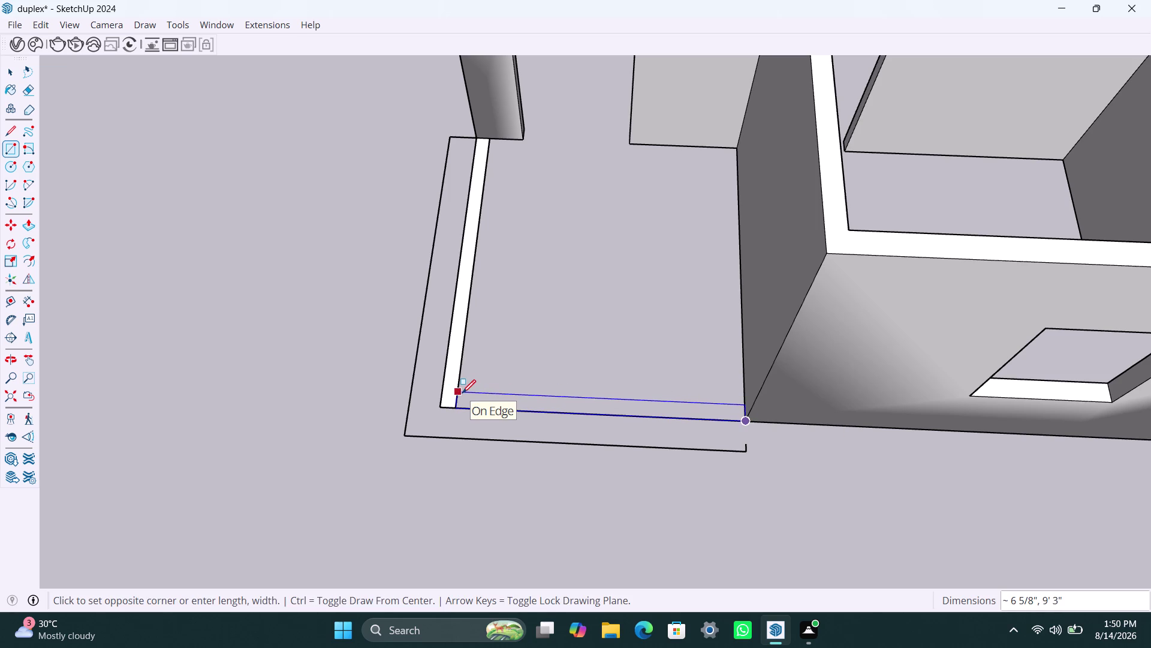
text(6")
key(Return)
key(space)
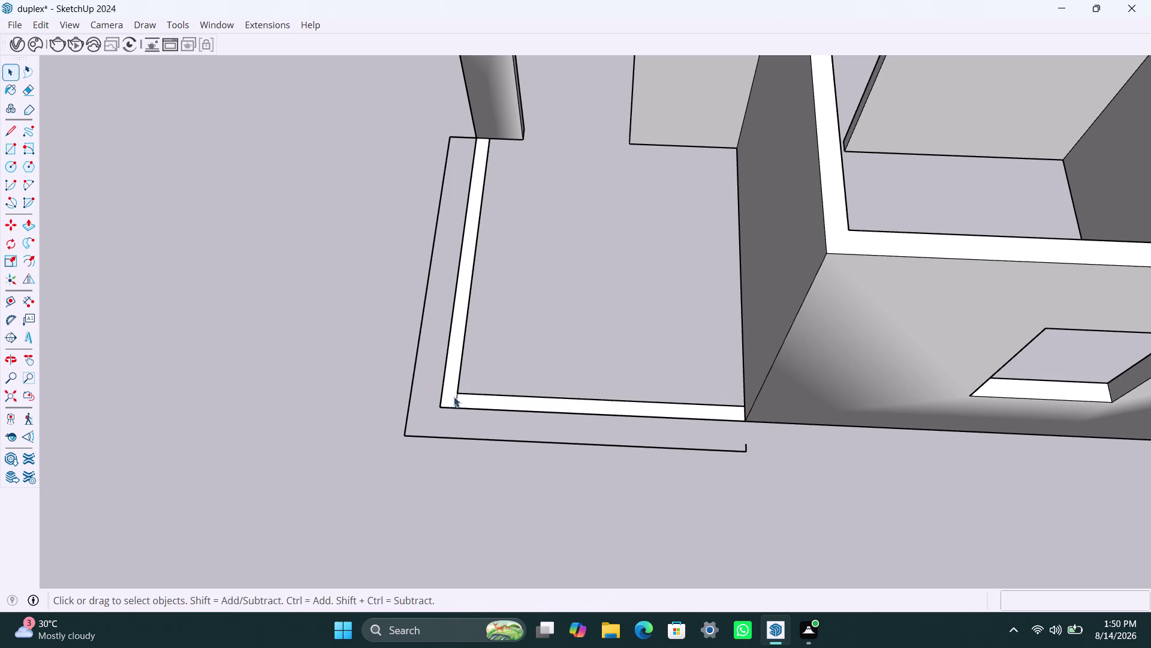
scroll(up, 3)
click(466, 400)
Push/Pull the front strip up 3', inspect it, then undo the raise.
click(432, 388)
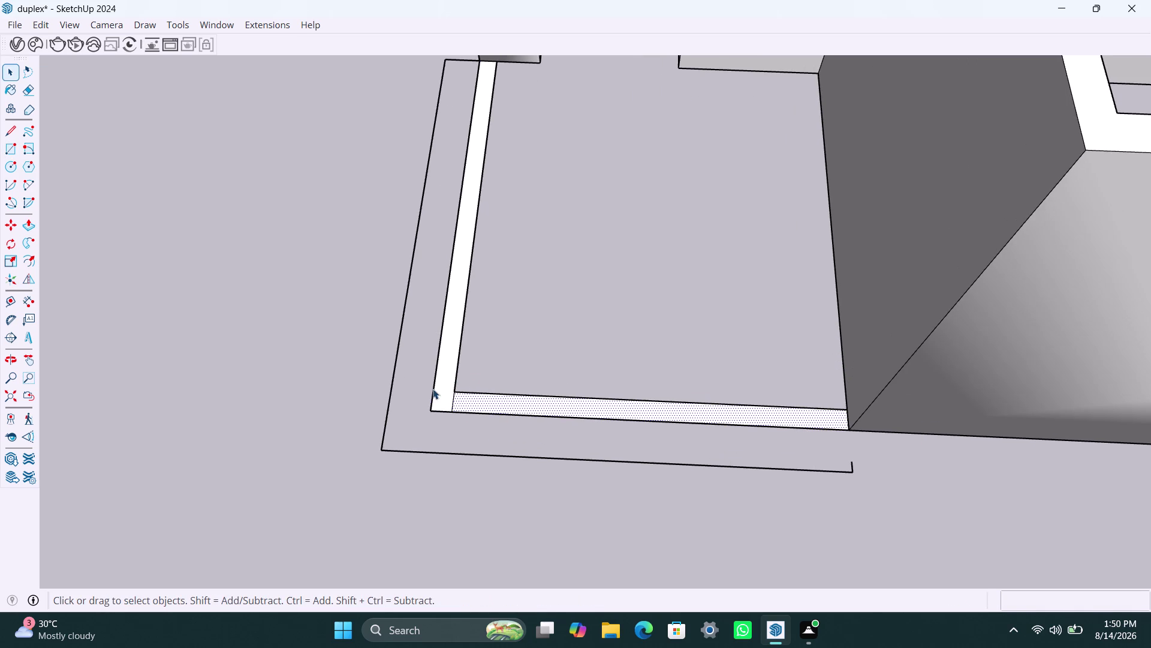
click(493, 399)
key(p)
click(492, 400)
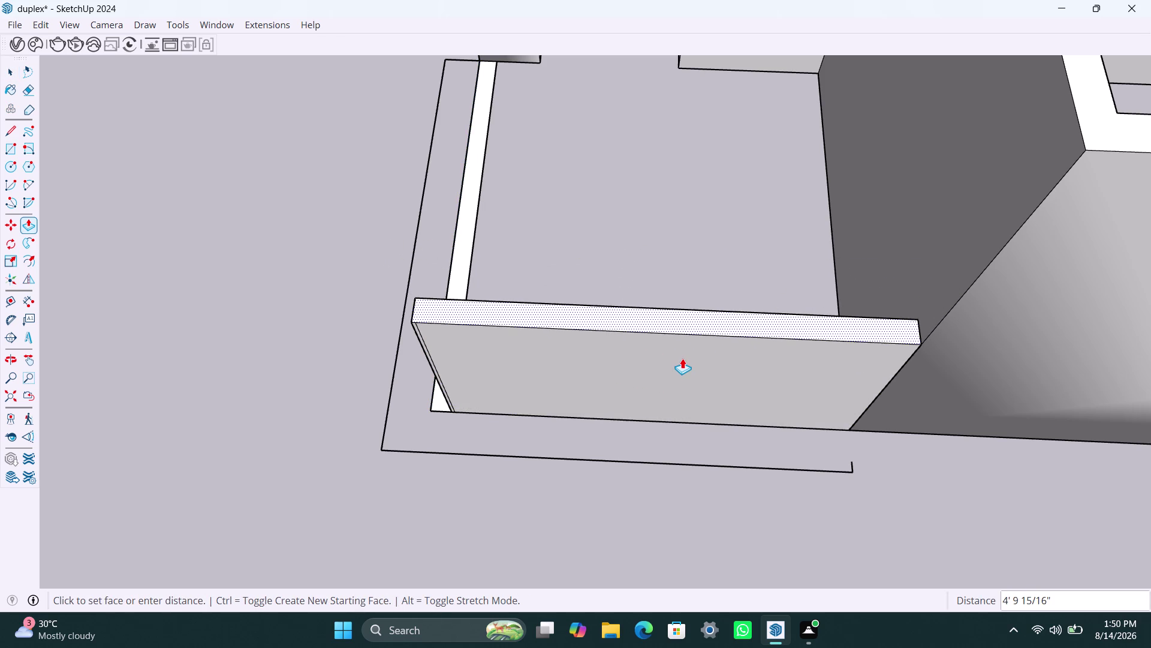
scroll(down, 3)
scroll(down, 3)
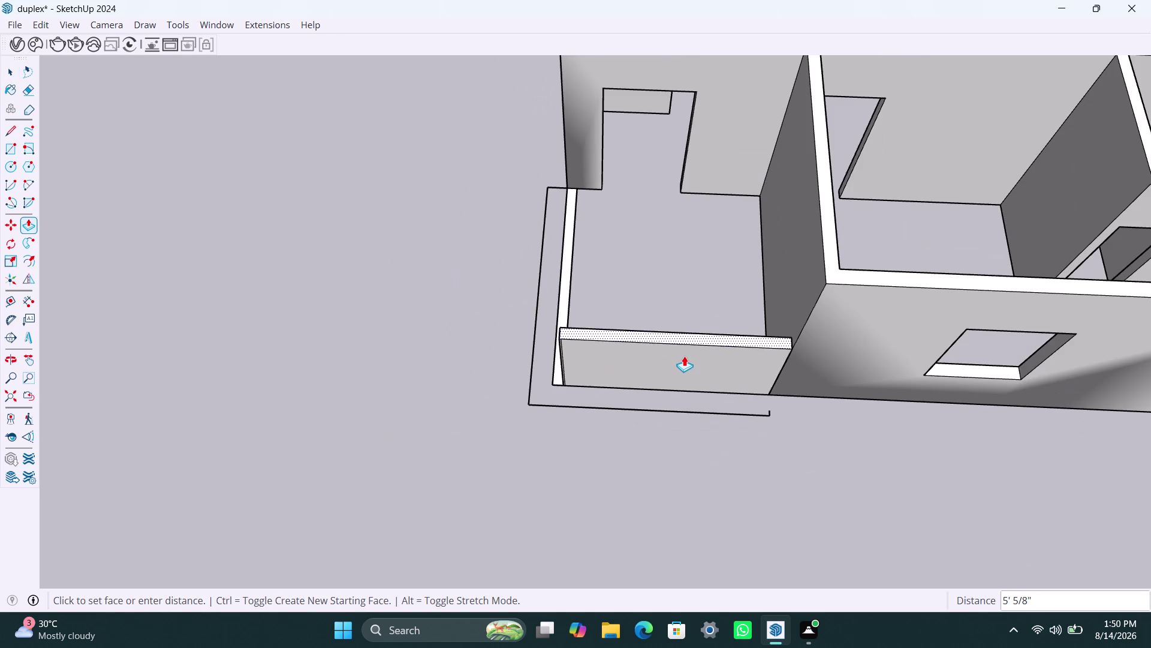
text(3')
key(Return)
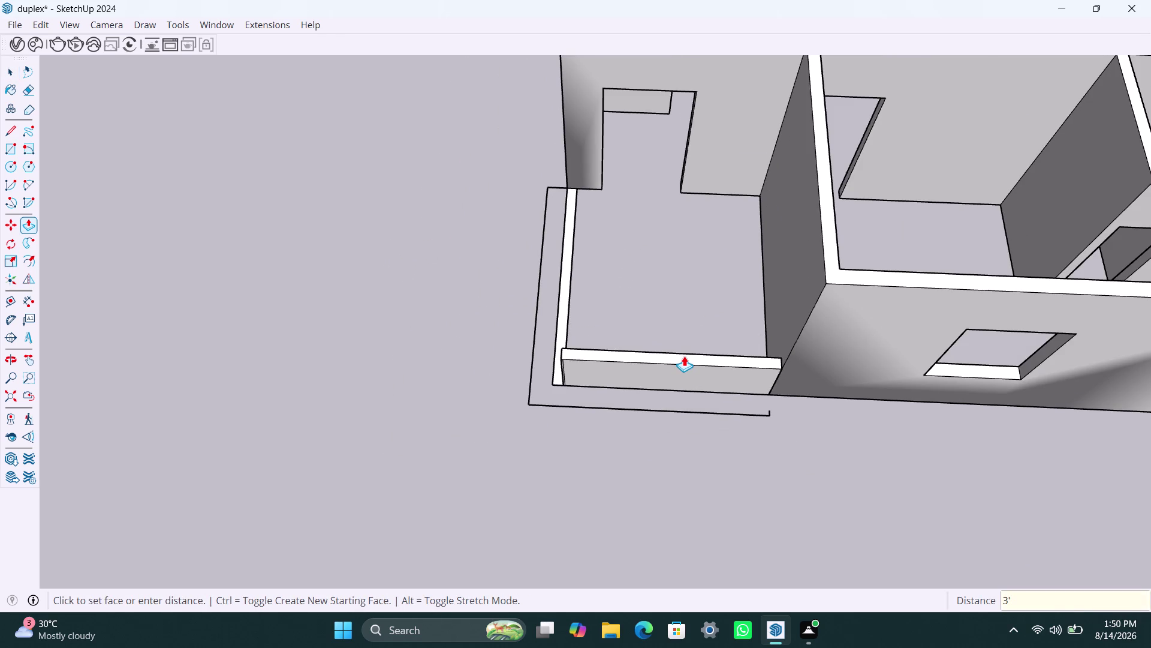
scroll(up, 3)
middle_drag(711, 359, 715, 224)
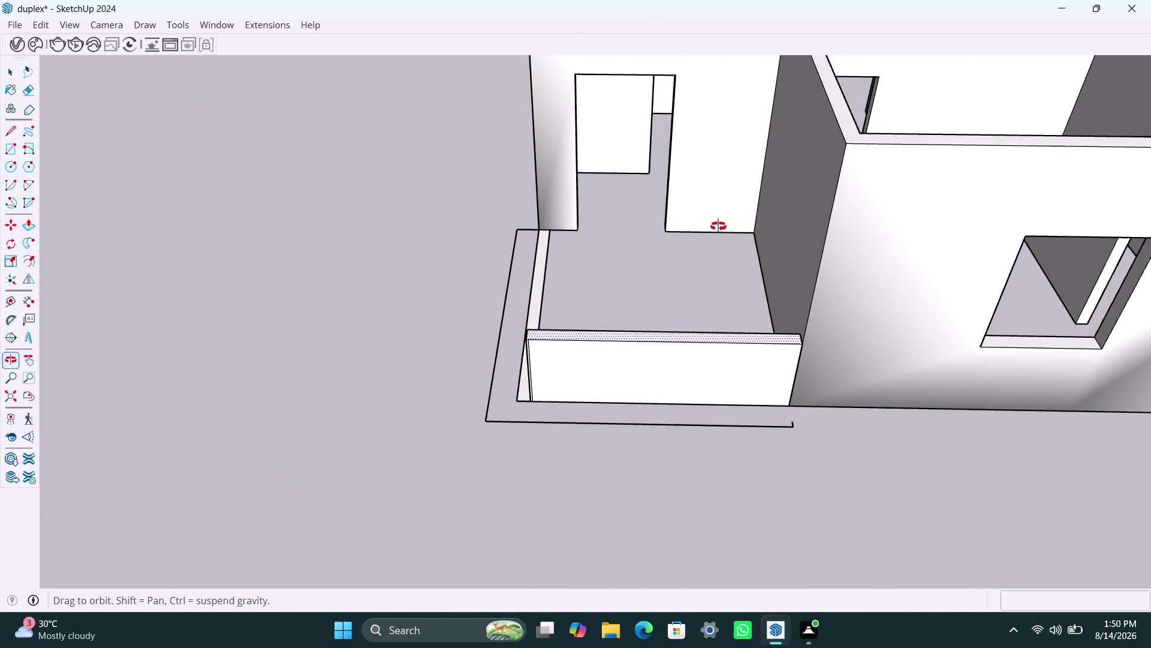
middle_drag(716, 224, 723, 229)
key(ctrl+z)
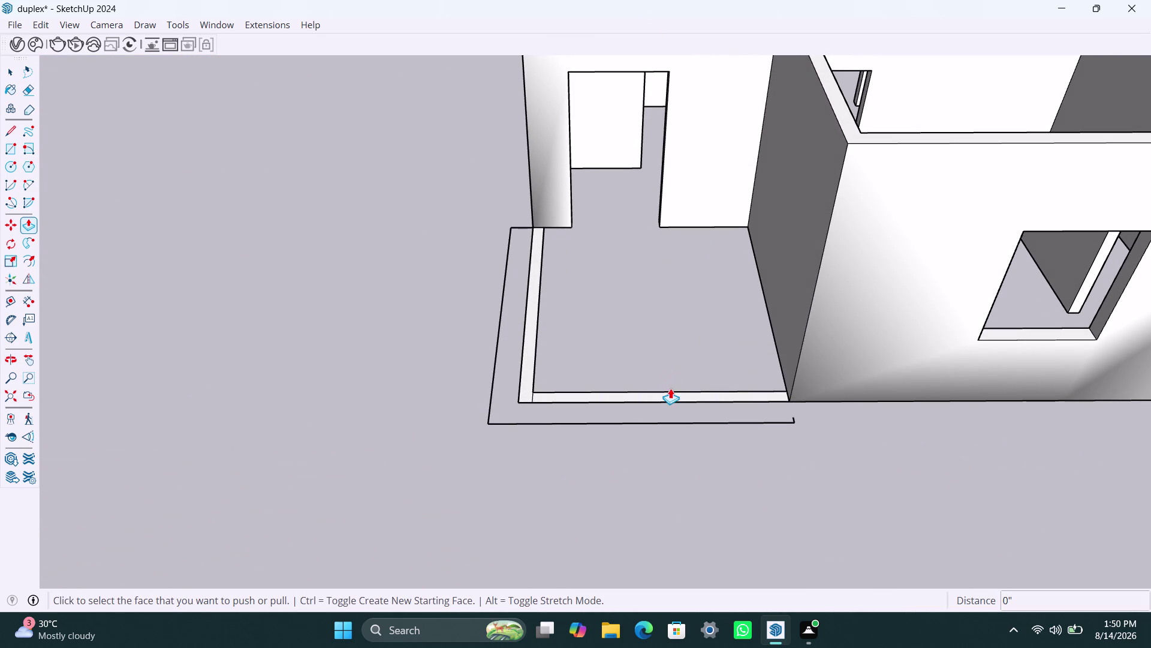
Raise the front strip 1' and the left strip to the same 1' height.
scroll(up, 3)
click(671, 391)
scroll(down, 3)
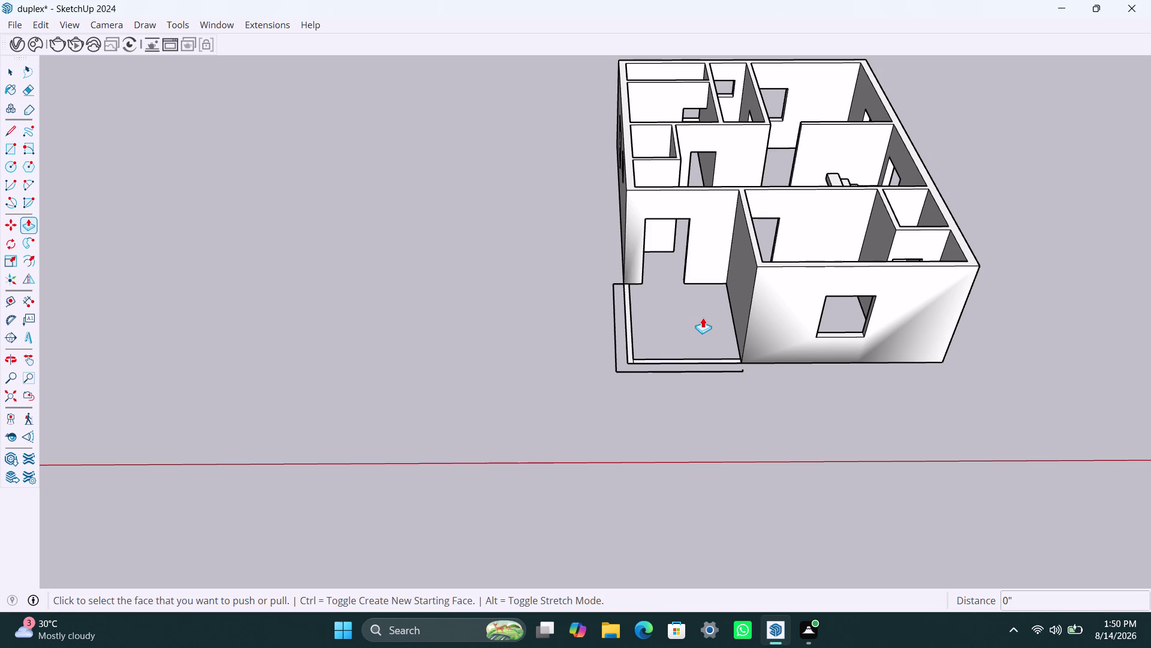
scroll(down, 3)
scroll(up, 3)
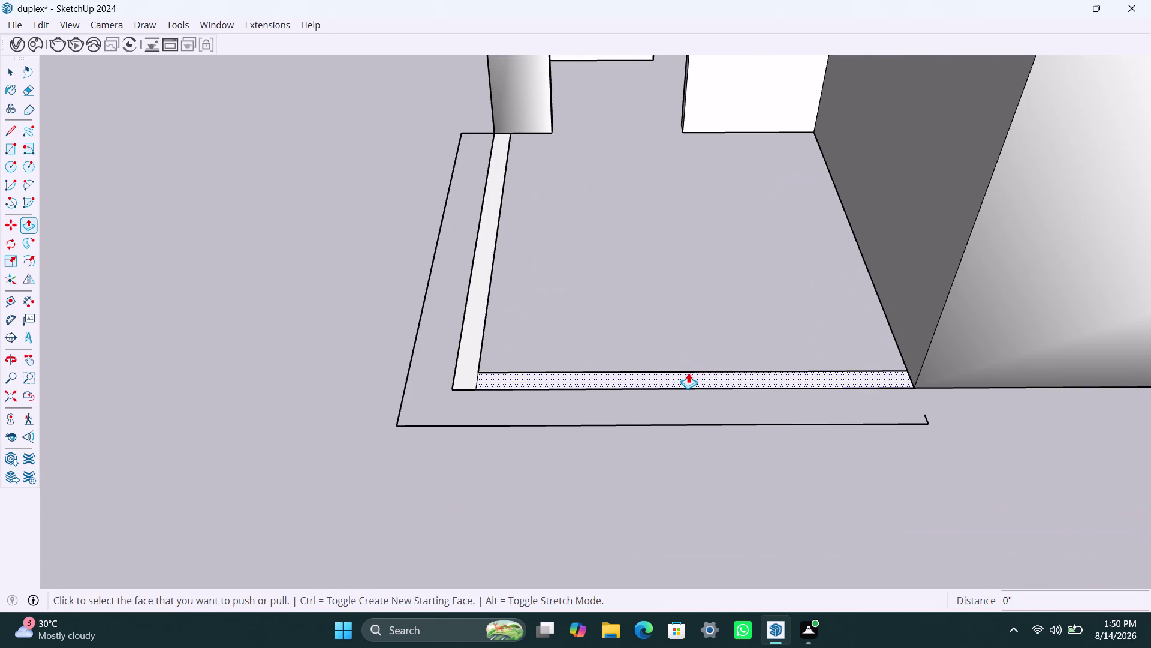
click(688, 373)
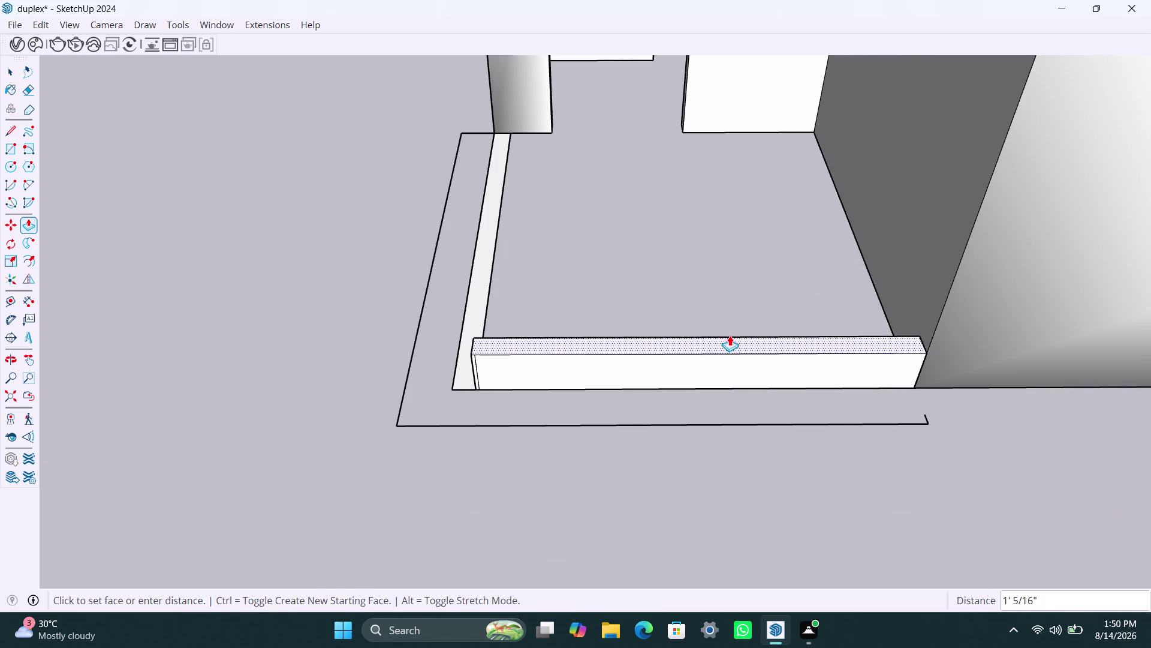
text(1')
key(Return)
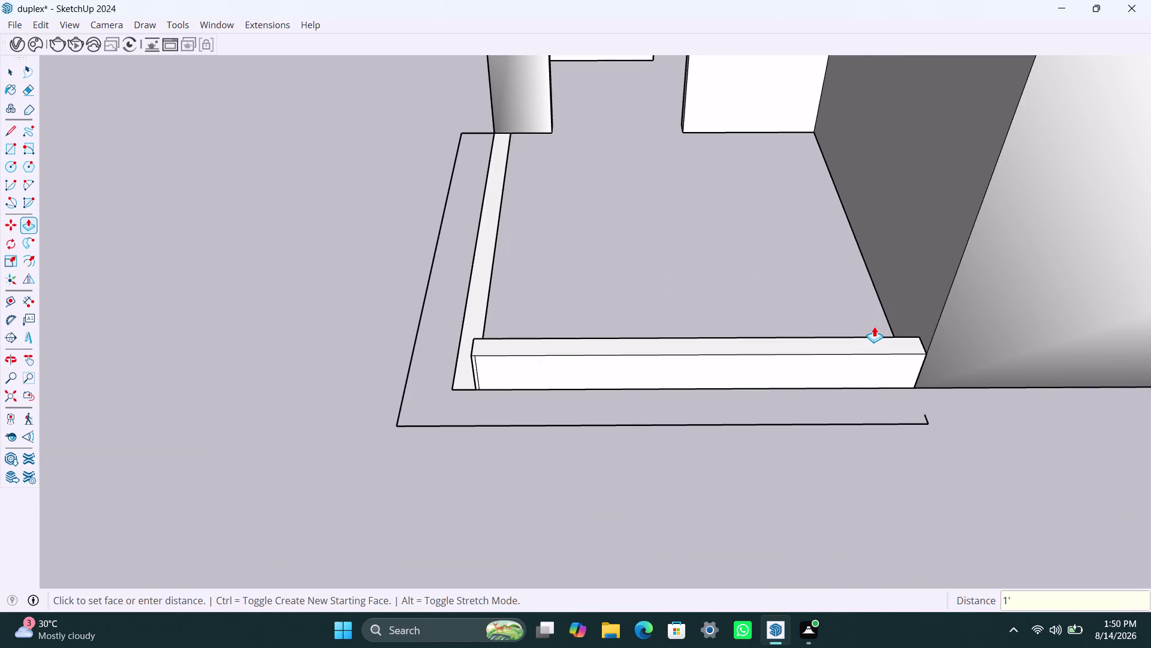
double_click(478, 291)
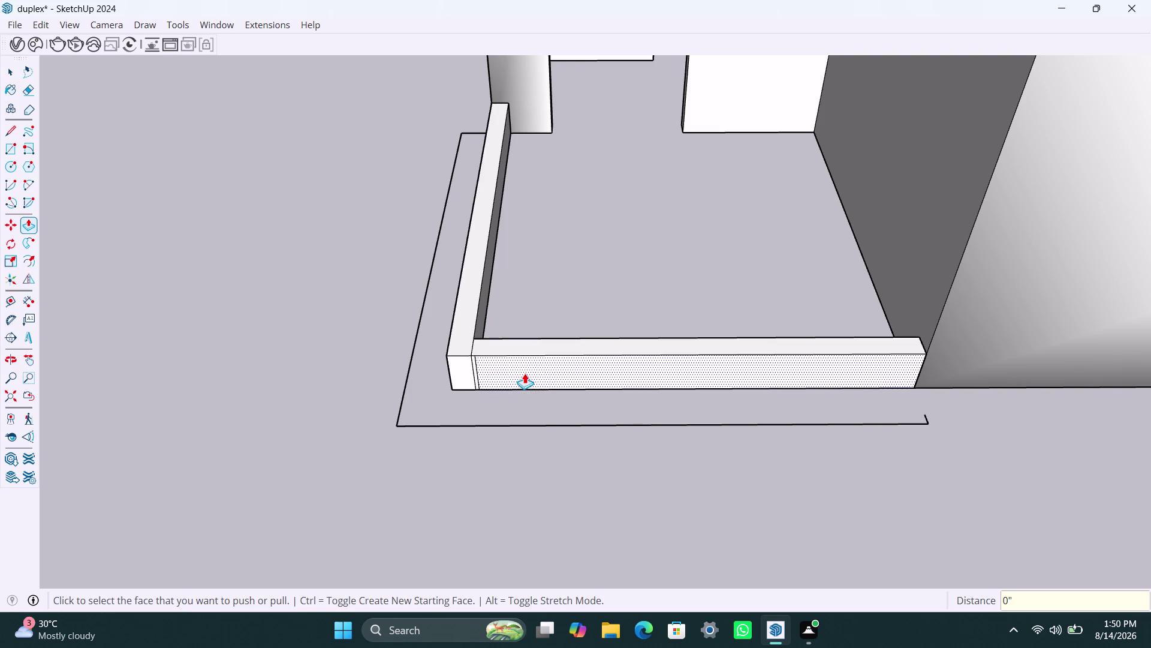
key(space)
Select the entire ground-floor model and open its context menu.
click(473, 337)
scroll(down, 3)
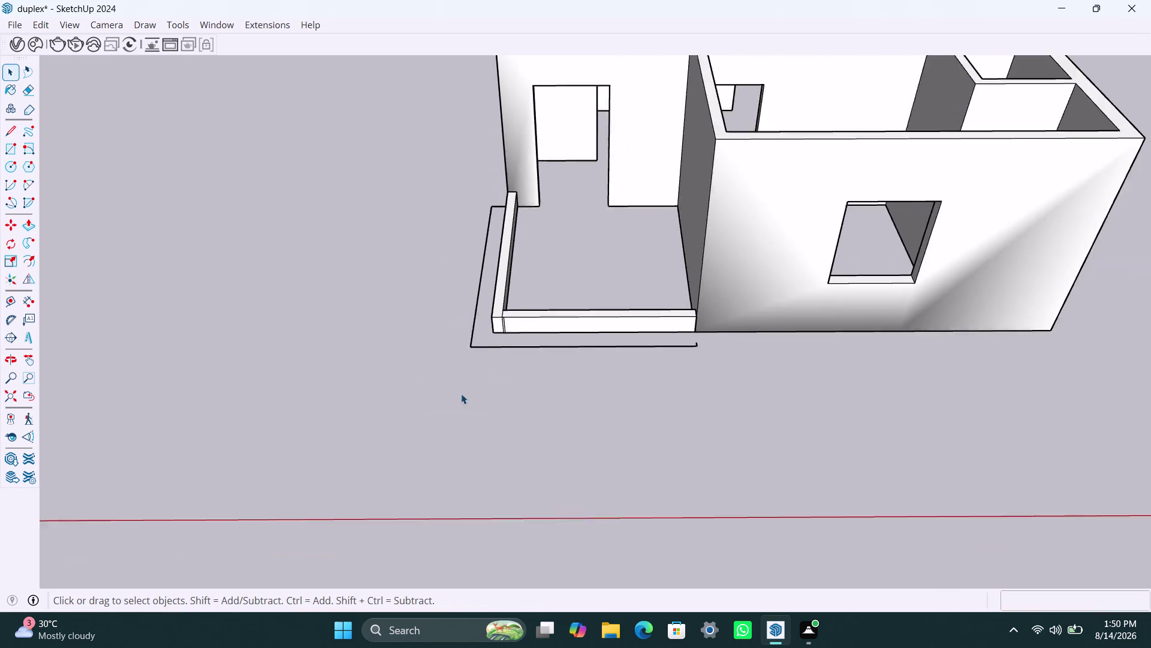
scroll(down, 3)
scroll(down, 3)
middle_drag(427, 229, 438, 263)
drag(422, 87, 658, 332)
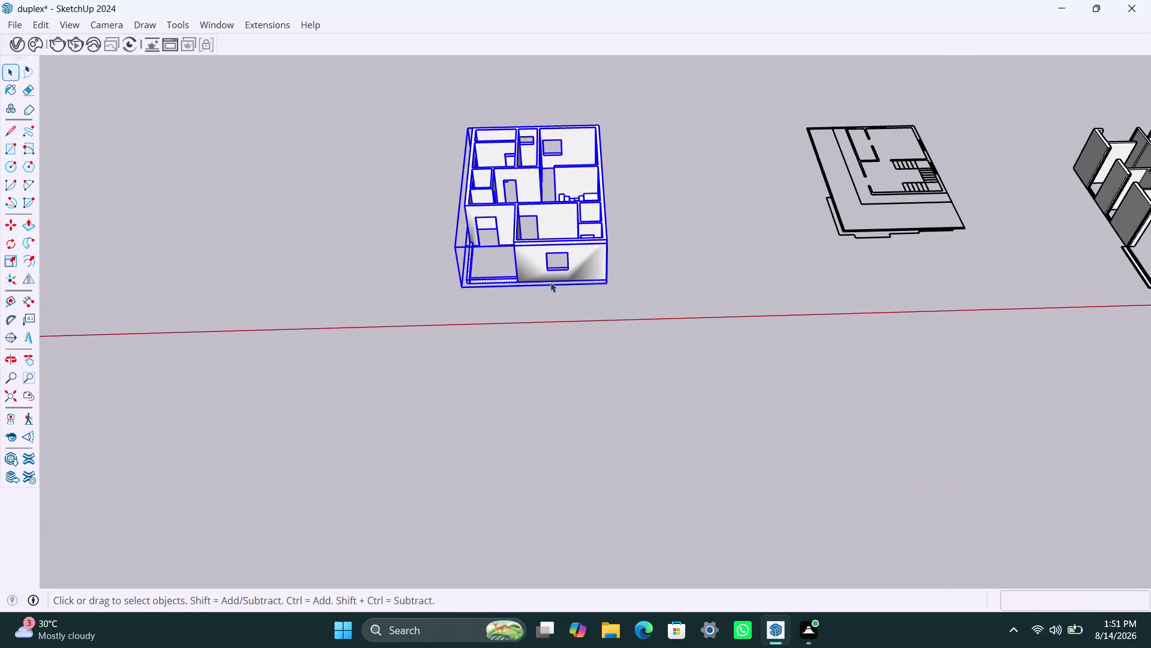
right_click(549, 282)
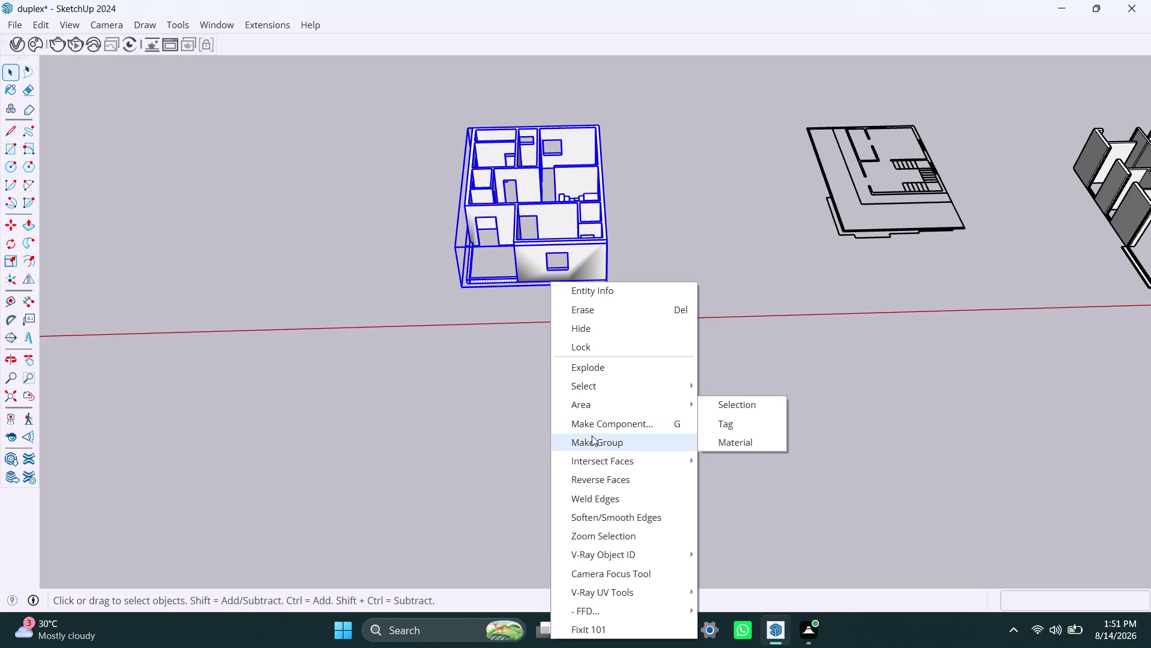
Make the selected ground-floor geometry a group and reselect it.
click(606, 374)
drag(418, 110, 670, 314)
click(650, 258)
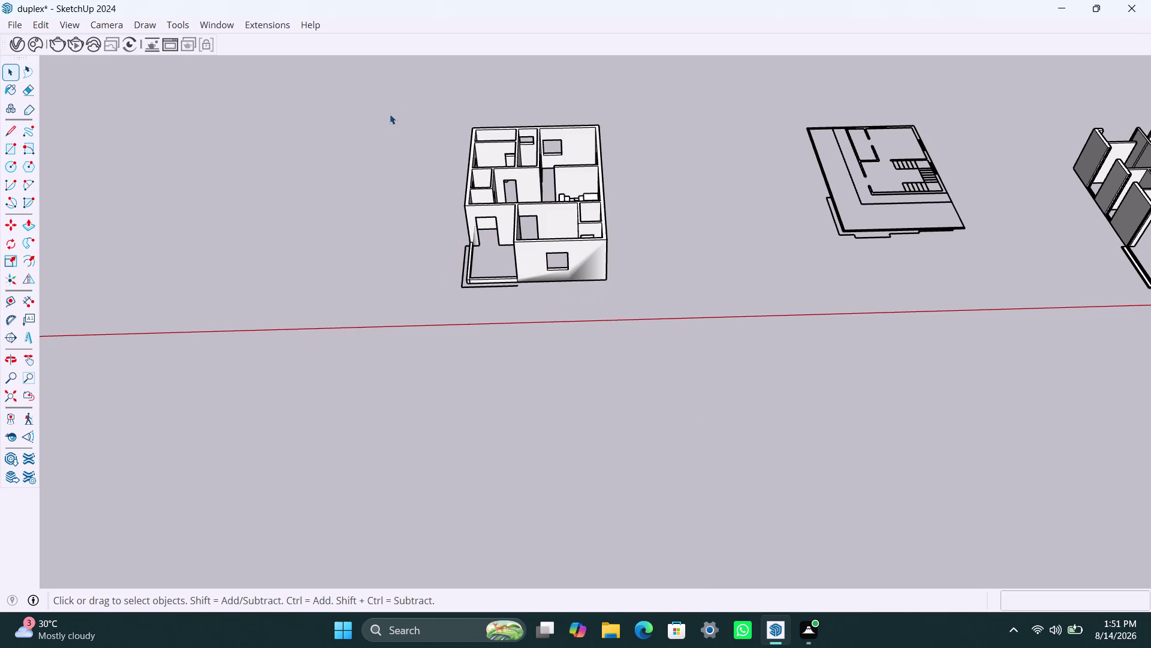
drag(409, 95, 662, 309)
scroll(up, 3)
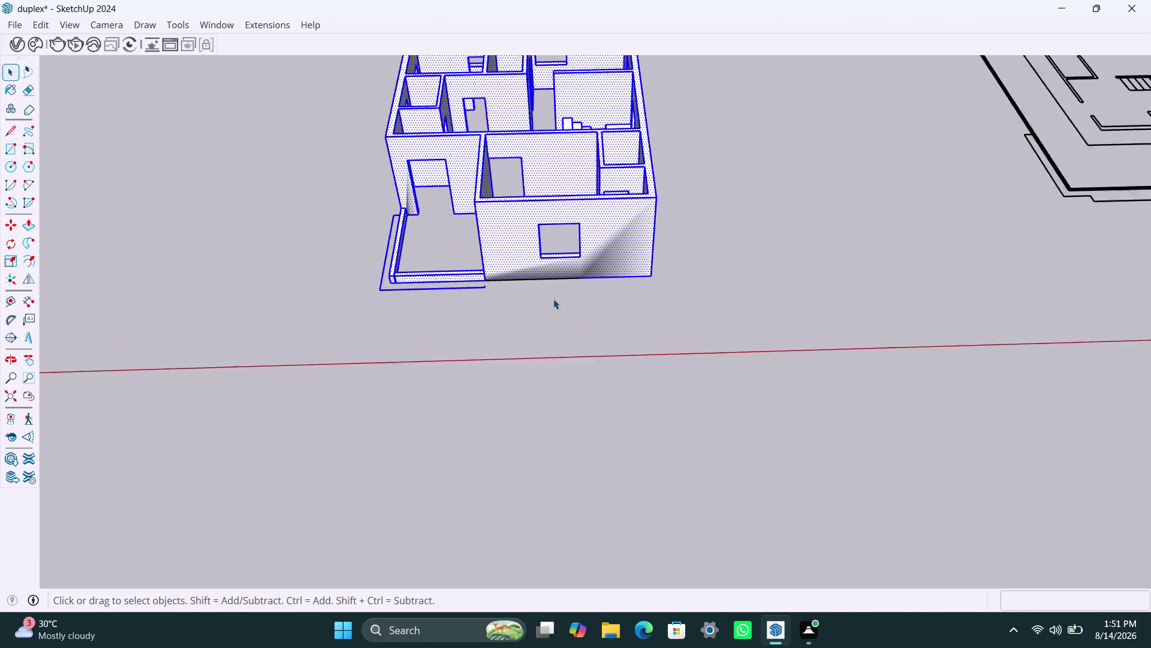
scroll(up, 3)
click(542, 266)
Inside the group, select all connected floor geometry and group it.
double_click(534, 263)
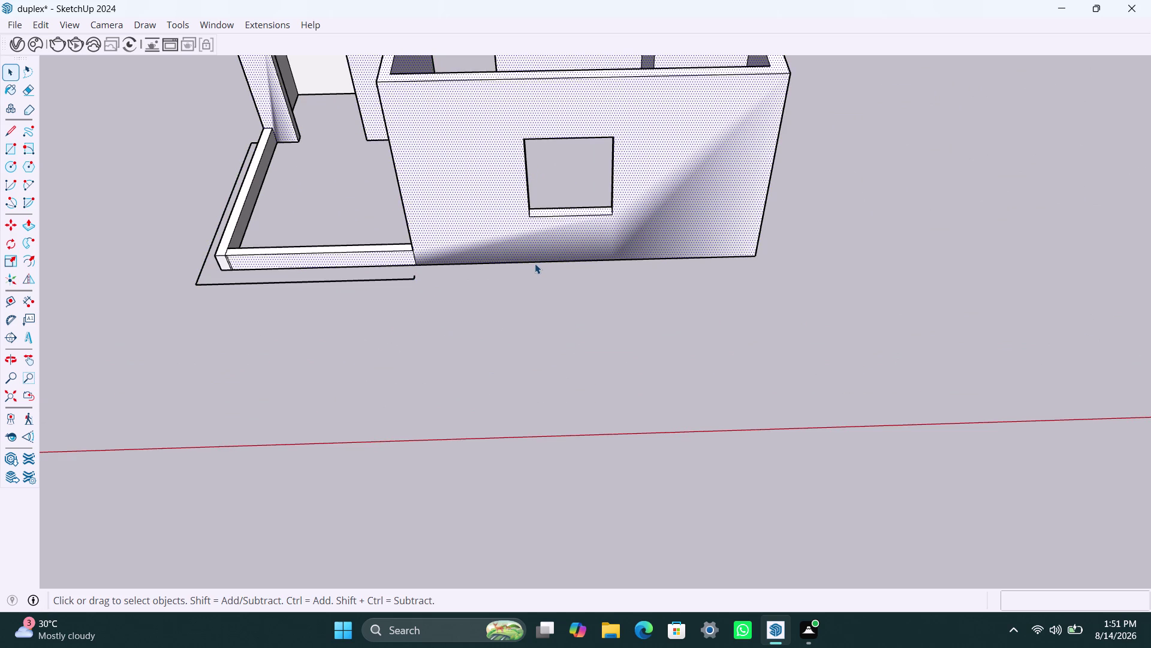
double_click(535, 264)
click(543, 261)
click(552, 260)
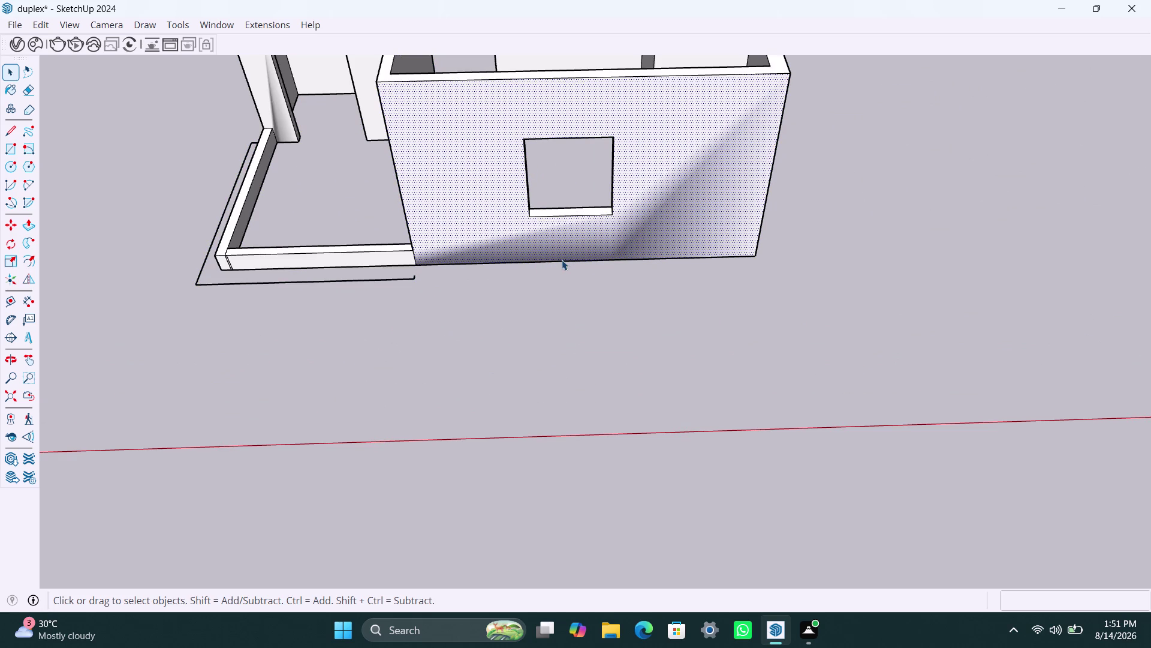
click(562, 260)
triple_click(564, 259)
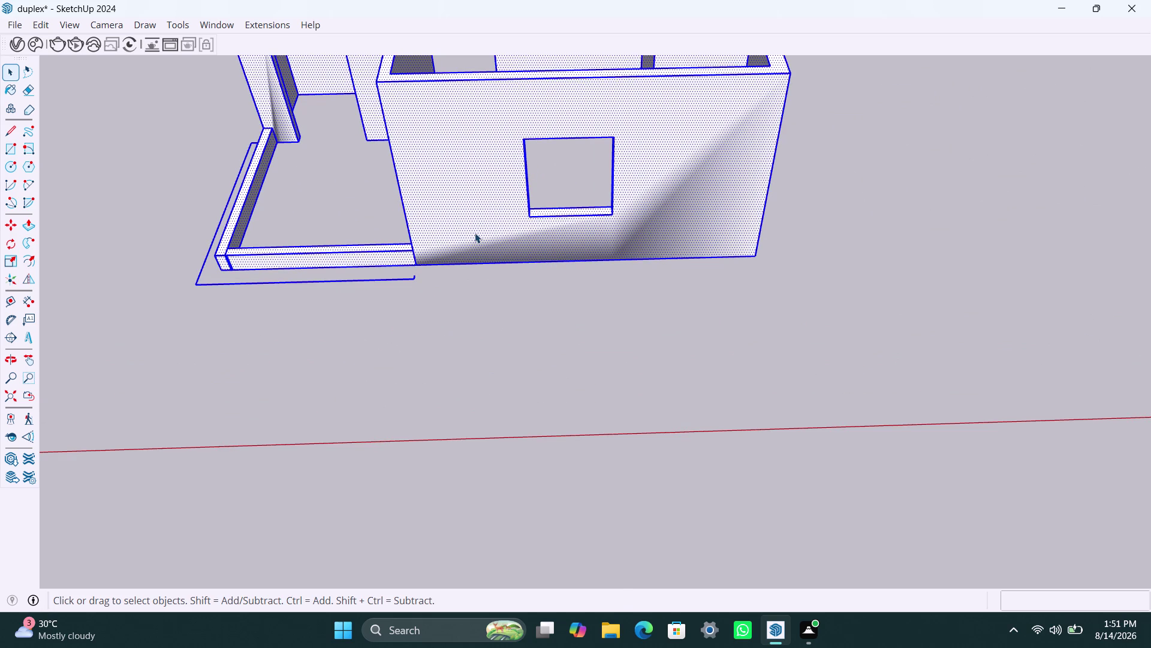
right_click(475, 233)
click(526, 372)
click(713, 345)
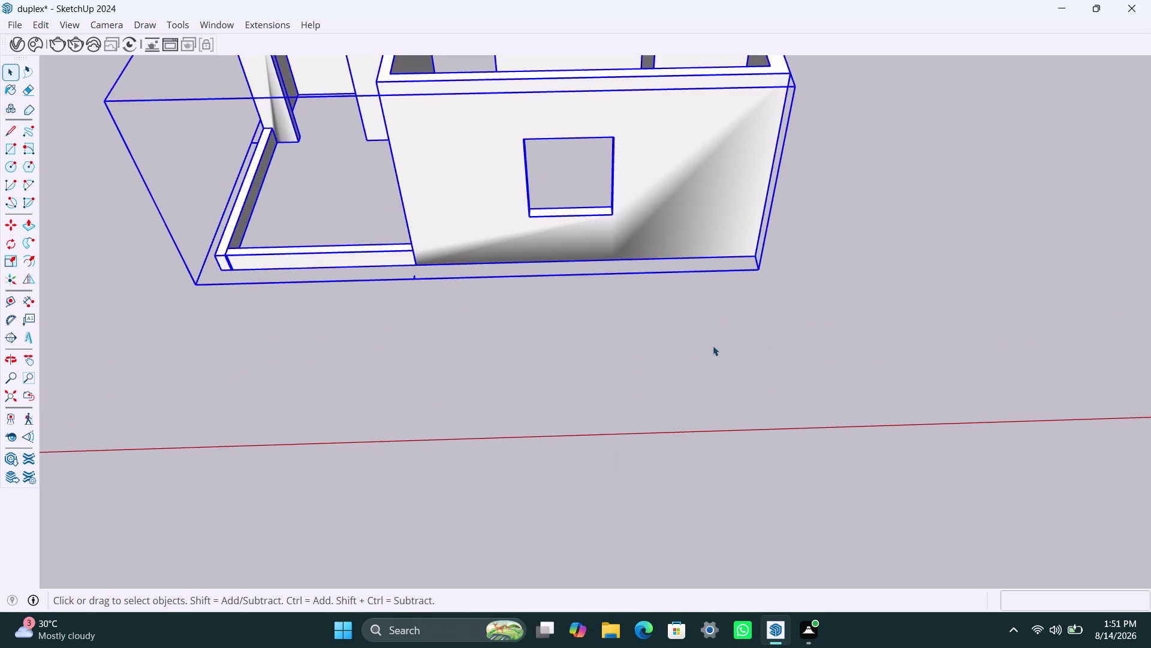
scroll(down, 3)
click(487, 149)
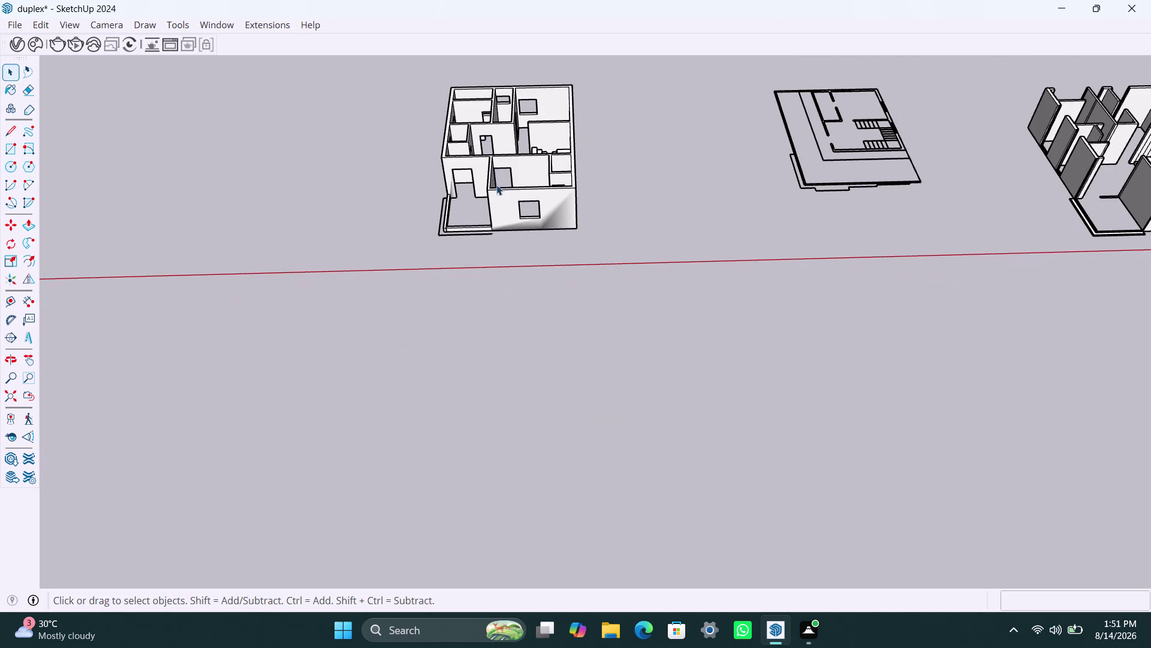
Run FixIt 101 on the ground-floor model, giving 42 changes including 10 internal faces removed.
drag(409, 62, 648, 252)
right_click(560, 231)
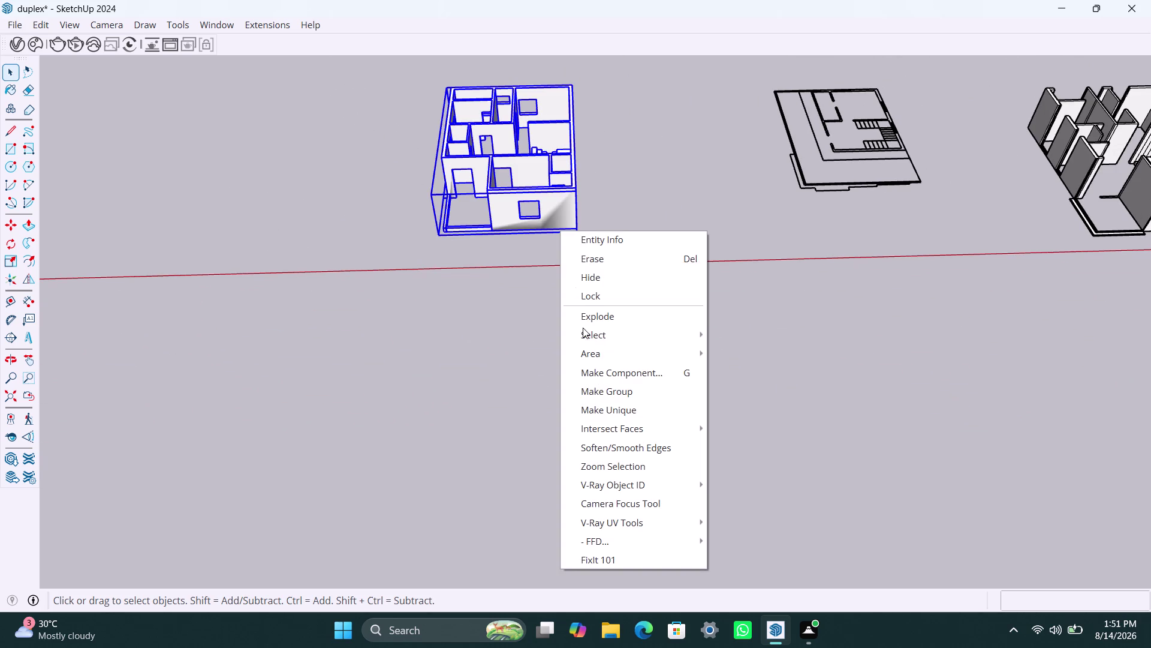
click(626, 557)
click(619, 378)
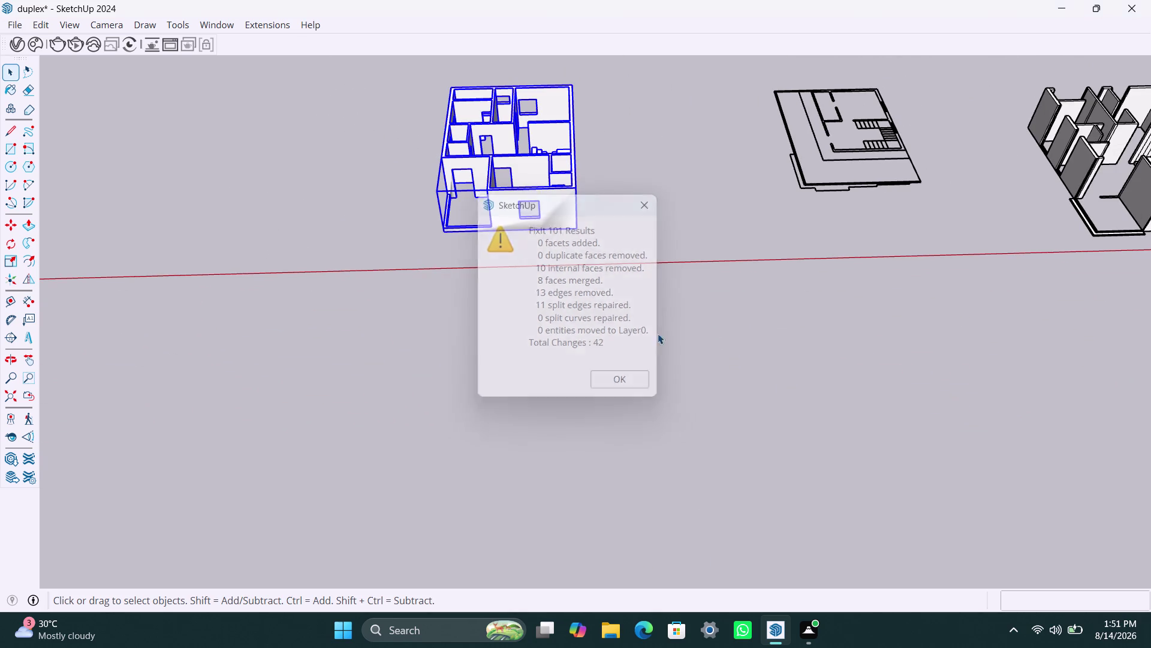
click(674, 207)
scroll(up, 3)
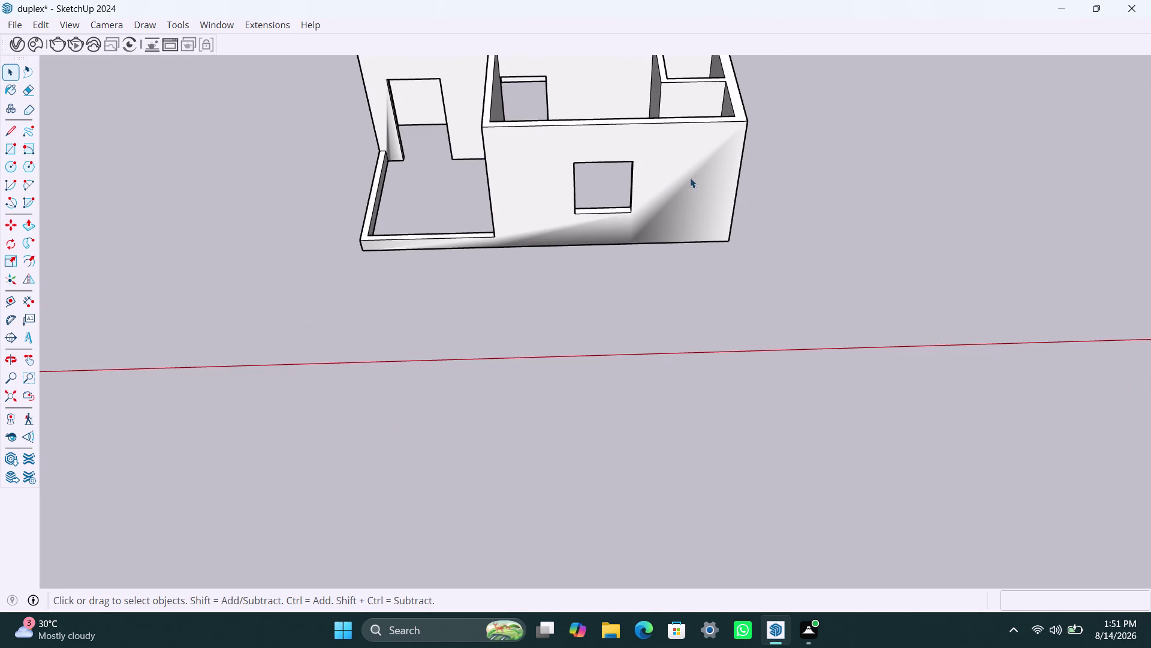
scroll(down, 3)
middle_drag(802, 160, 706, 308)
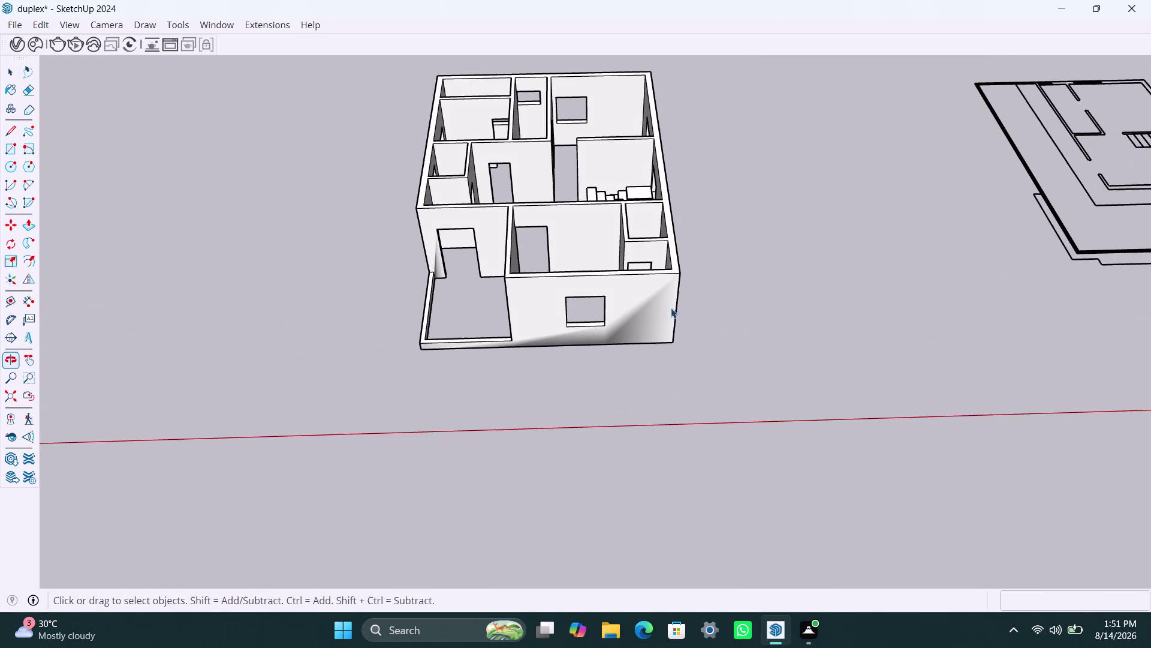
scroll(up, 3)
scroll(down, 3)
middle_drag(531, 211, 539, 311)
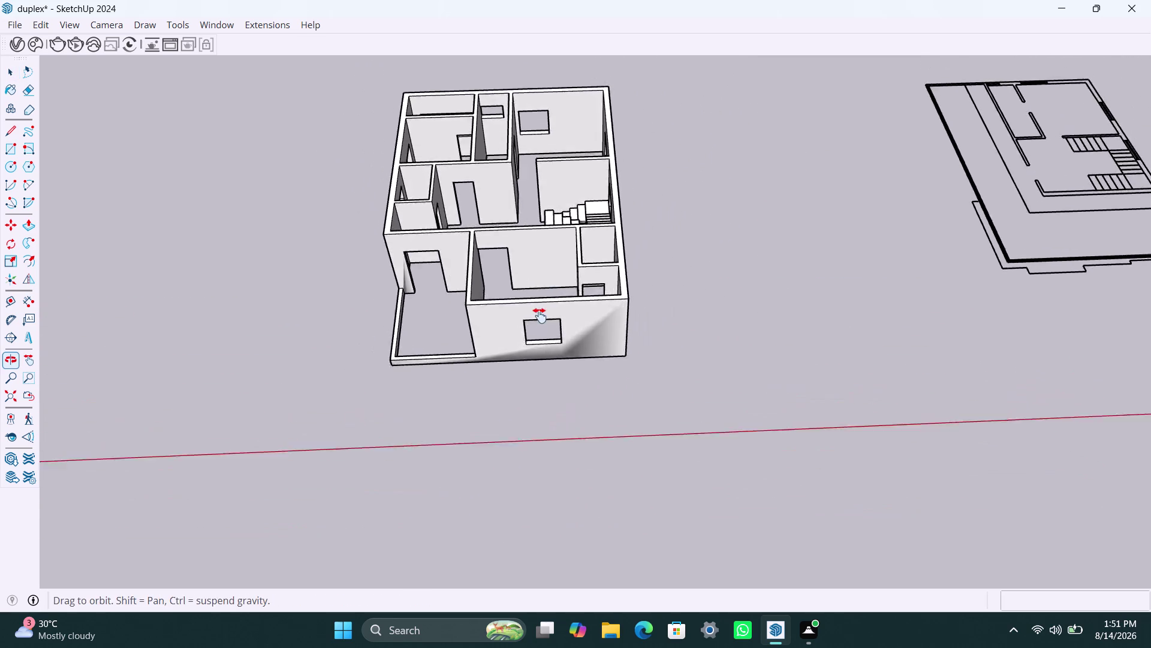
middle_drag(540, 310, 541, 343)
scroll(up, 3)
scroll(up, 3)
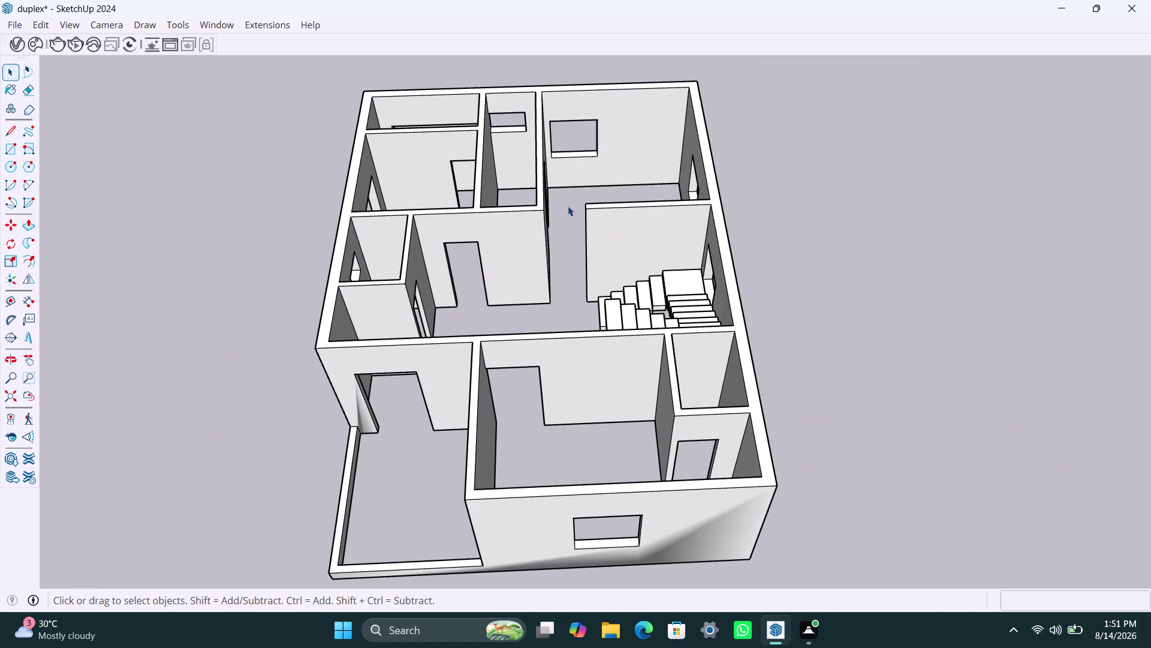
scroll(down, 3)
scroll(down, 3)
scroll(up, 3)
middle_drag(589, 291, 551, 205)
scroll(up, 3)
middle_drag(591, 218, 590, 209)
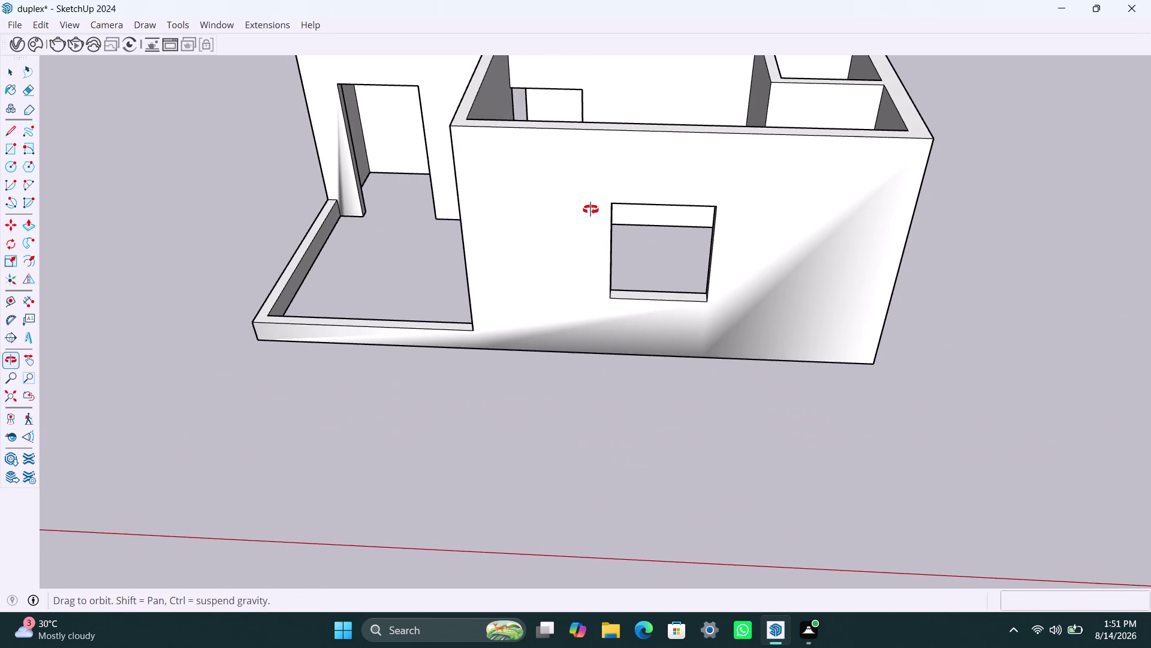
middle_drag(590, 209, 586, 198)
scroll(up, 3)
Draw a rectangle over the front-wall window opening and make it a group.
key(r)
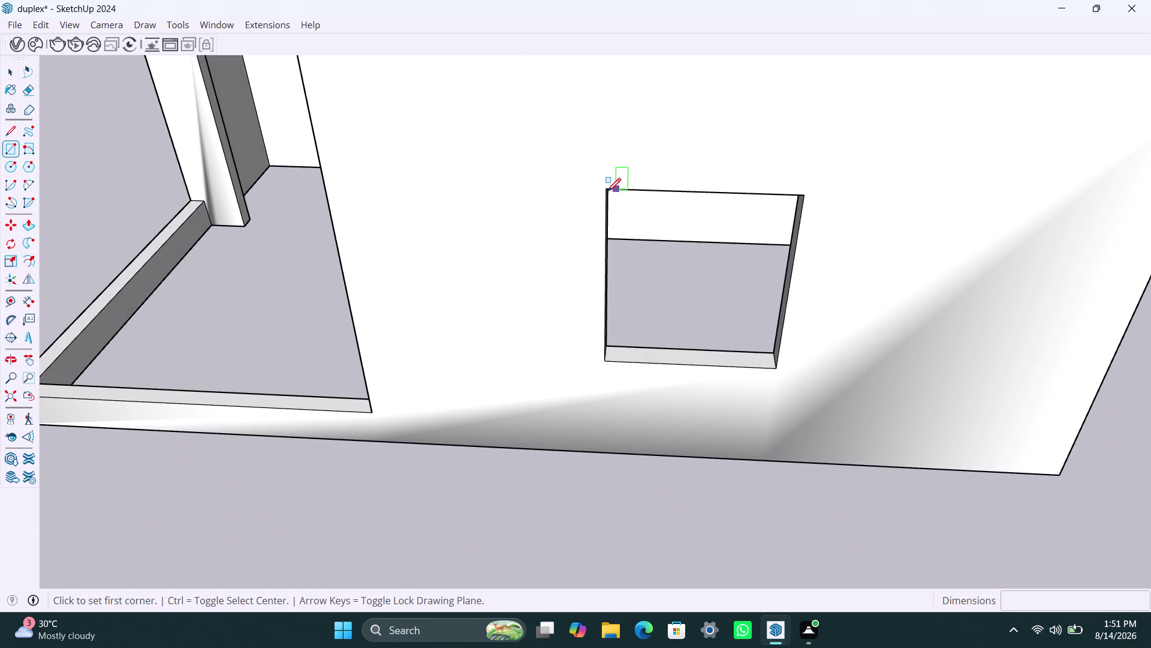
click(607, 191)
click(775, 363)
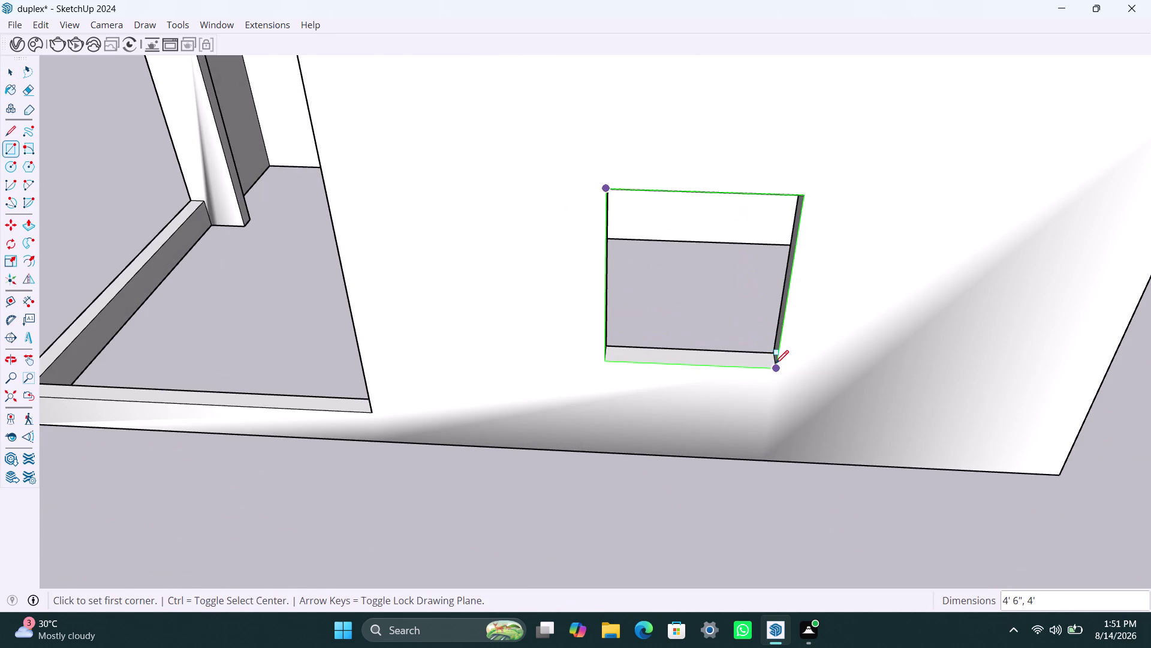
key(space)
double_click(709, 308)
right_click(709, 308)
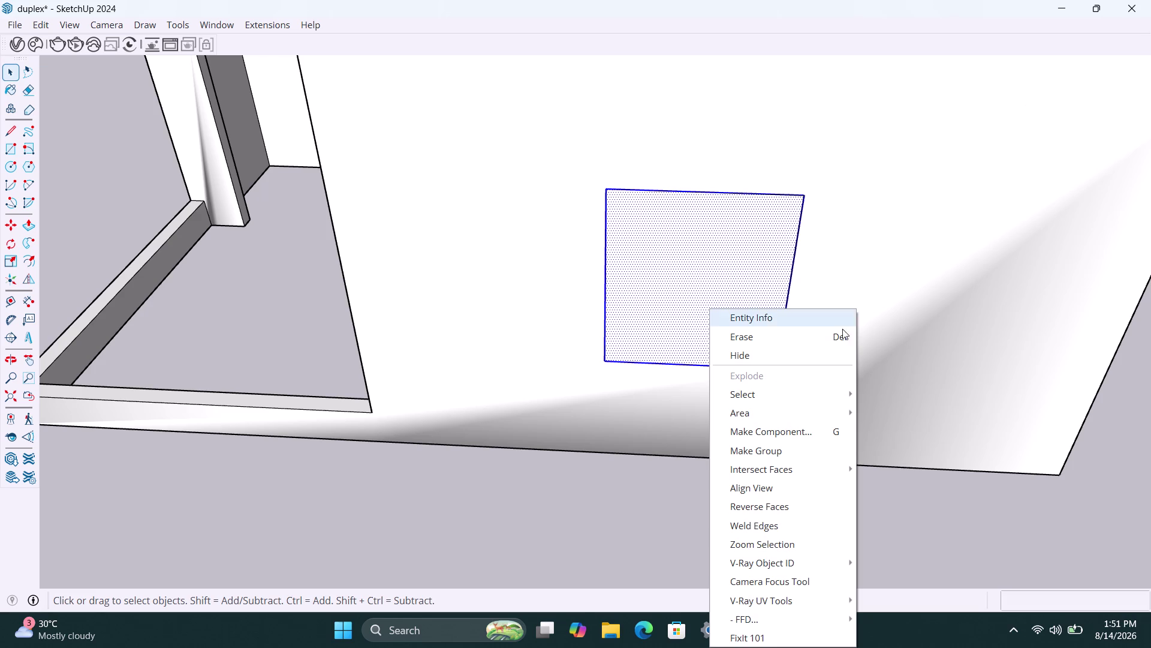
click(791, 455)
Inside the group, offset the rectangle 2 inches inward and delete the centre face.
double_click(706, 343)
click(704, 338)
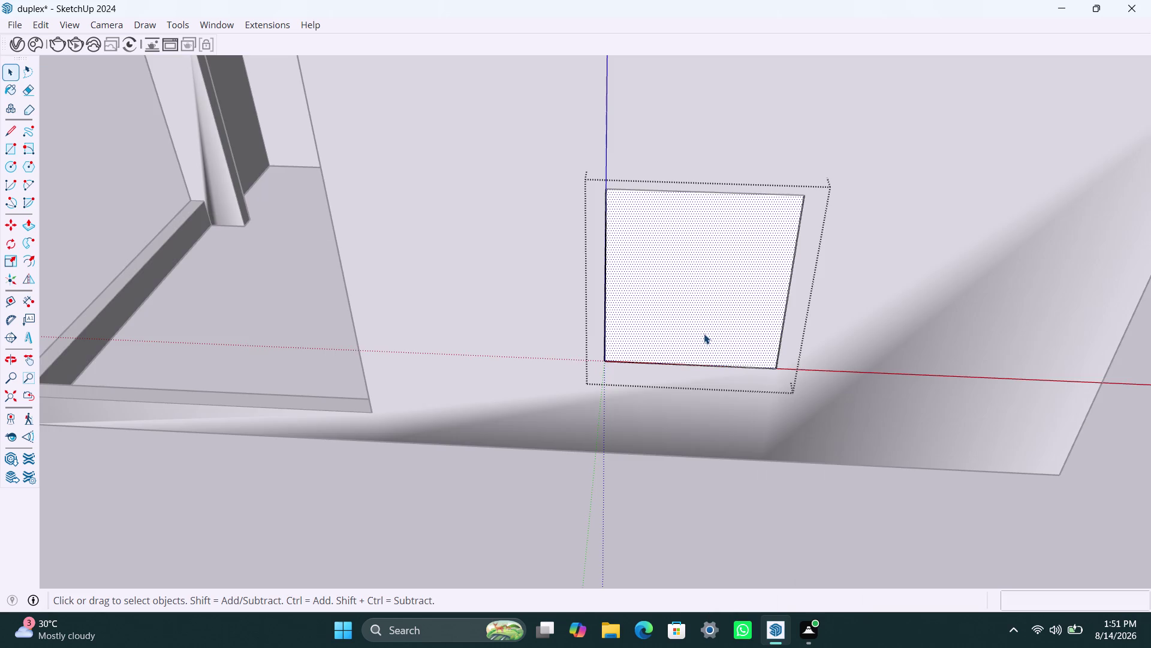
key(f)
click(651, 256)
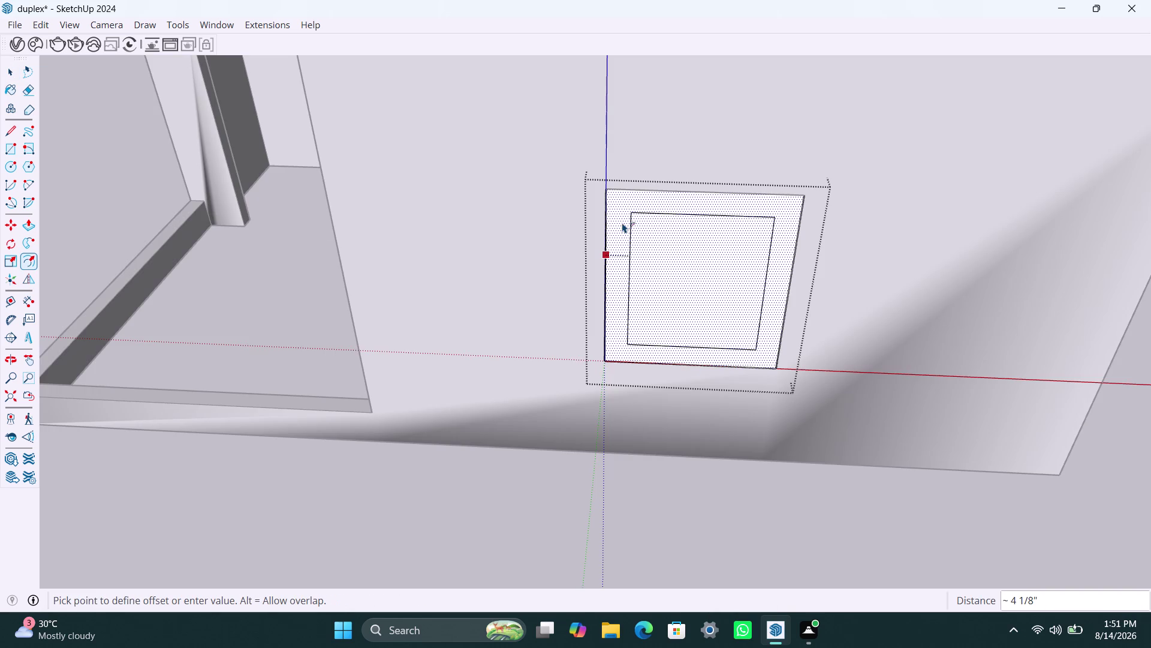
text(2")
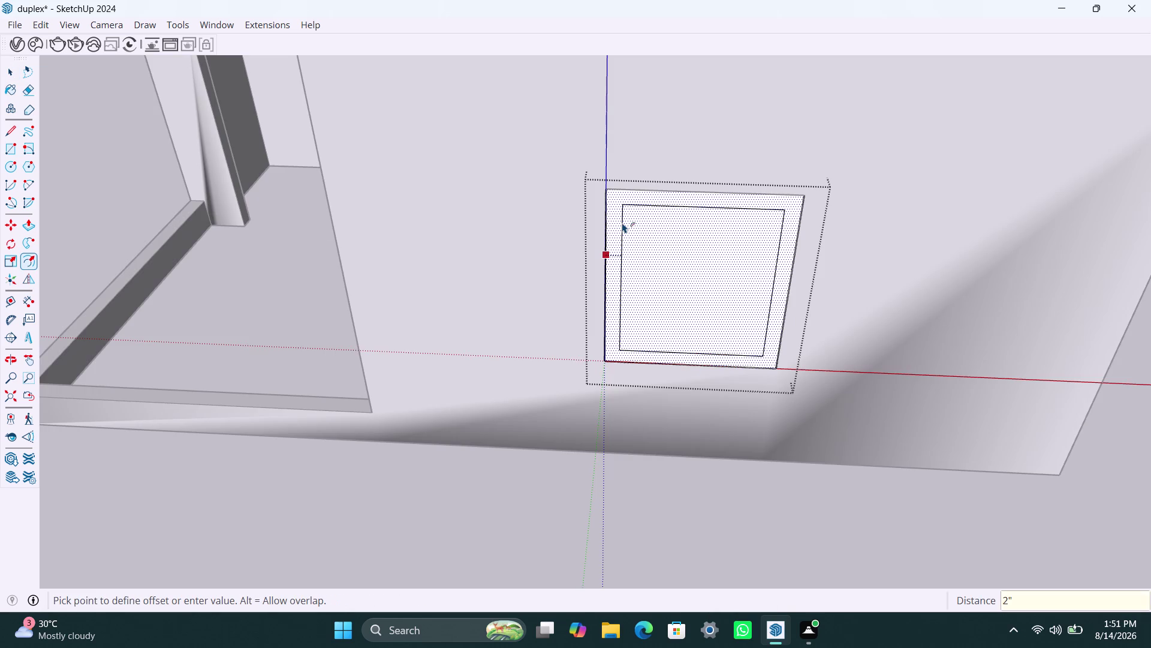
key(Return)
key(space)
click(671, 263)
key(Delete)
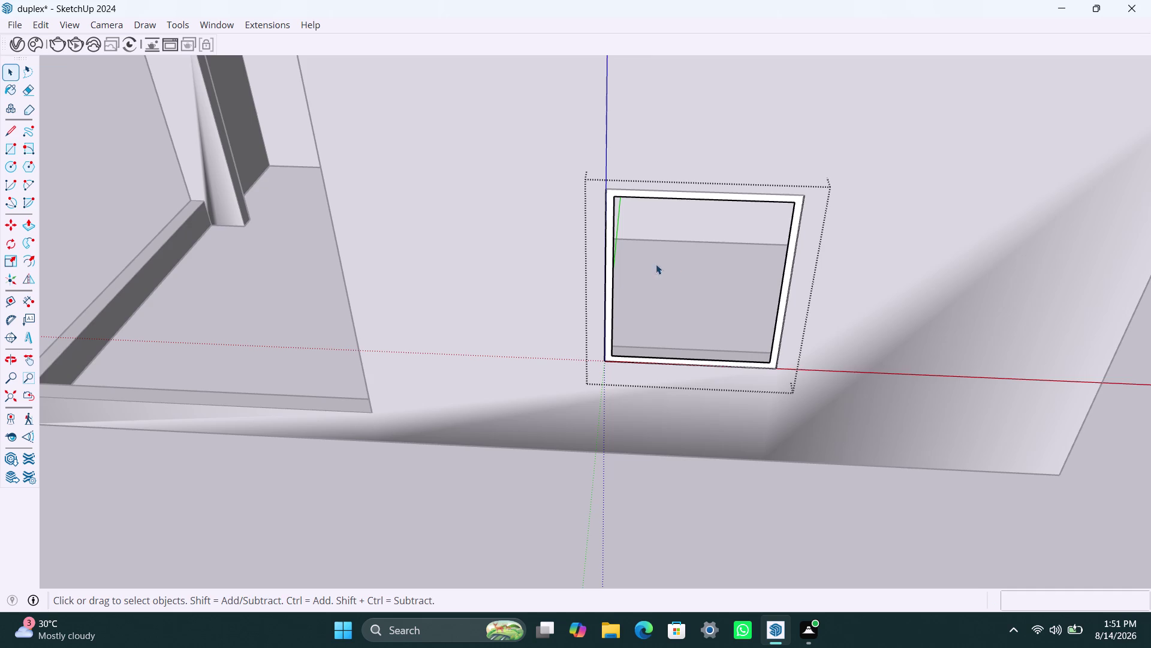
Push/Pull the remaining 2-inch frame ring out 1.5 inches.
scroll(up, 3)
click(615, 276)
key(p)
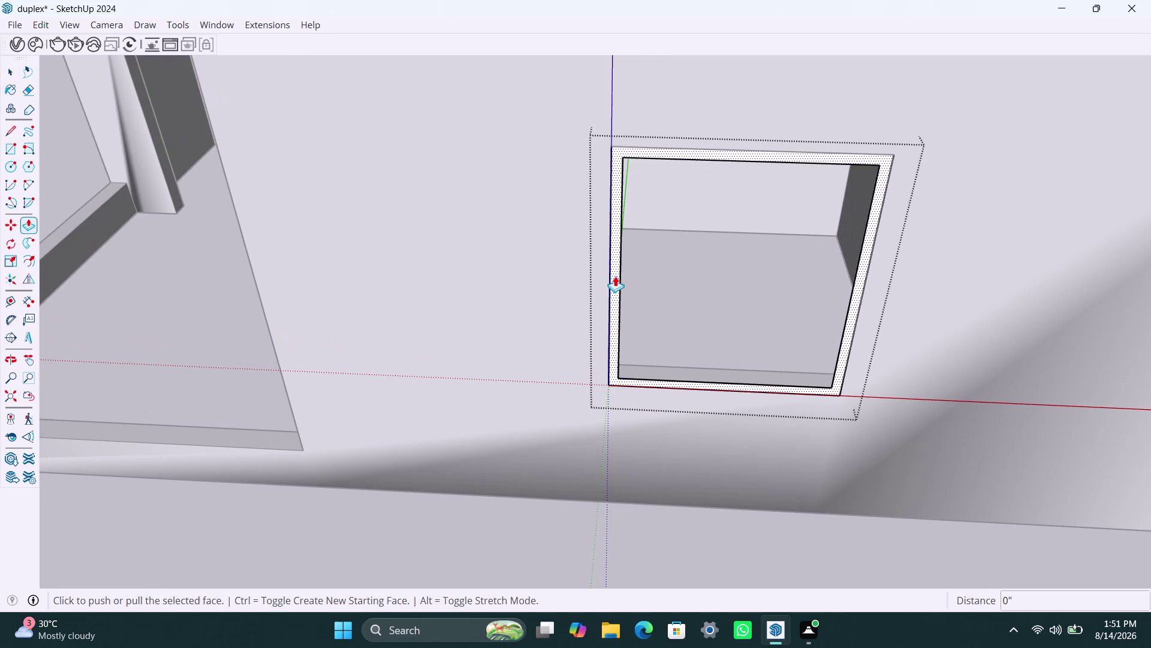
click(616, 276)
text(1.5)
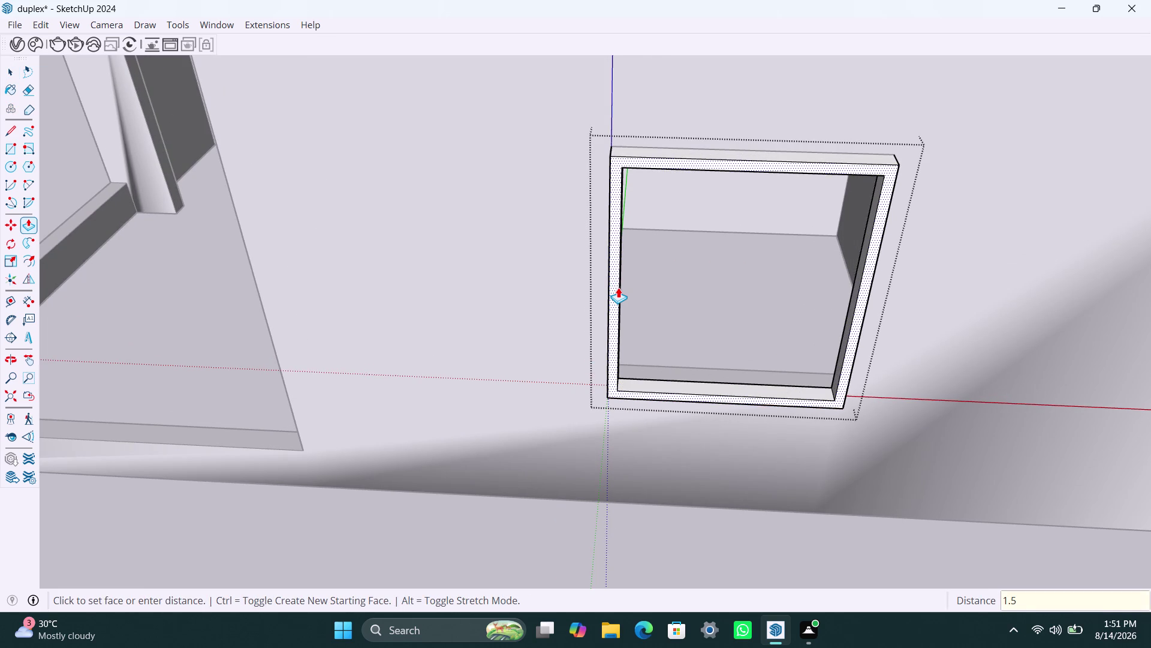
text(")
key(Return)
Orbit around and extrude another face of the frame 1½ inches.
scroll(down, 3)
middle_drag(800, 196, 362, 309)
scroll(up, 3)
scroll(up, 3)
click(219, 299)
text(1)
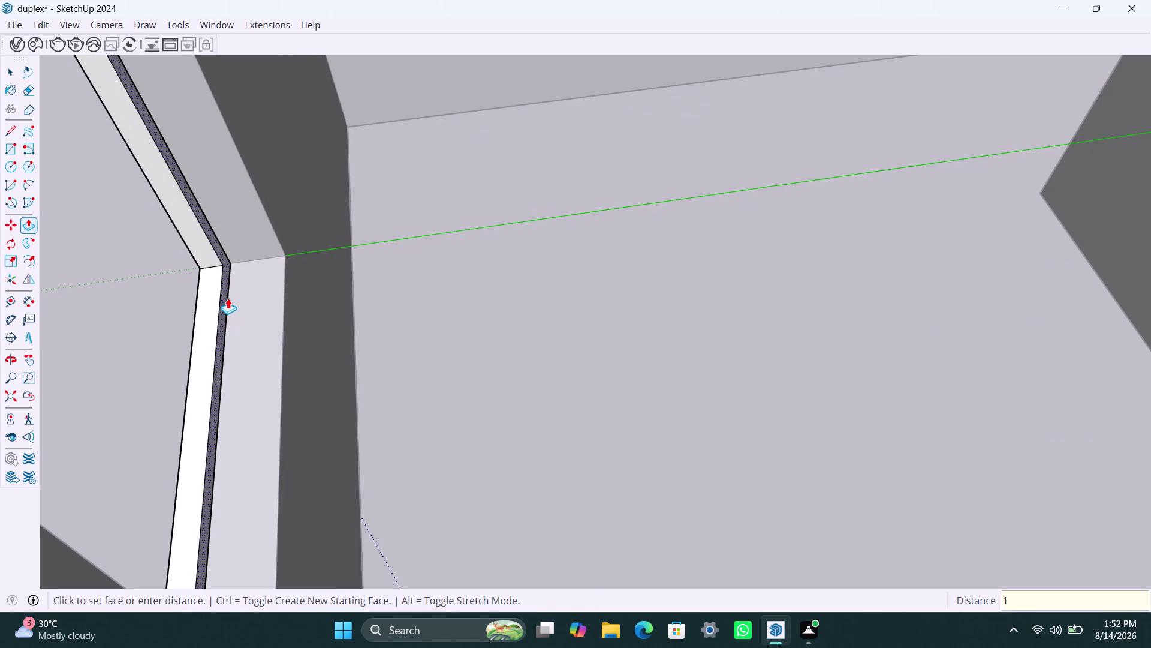
text(.5")
key(Return)
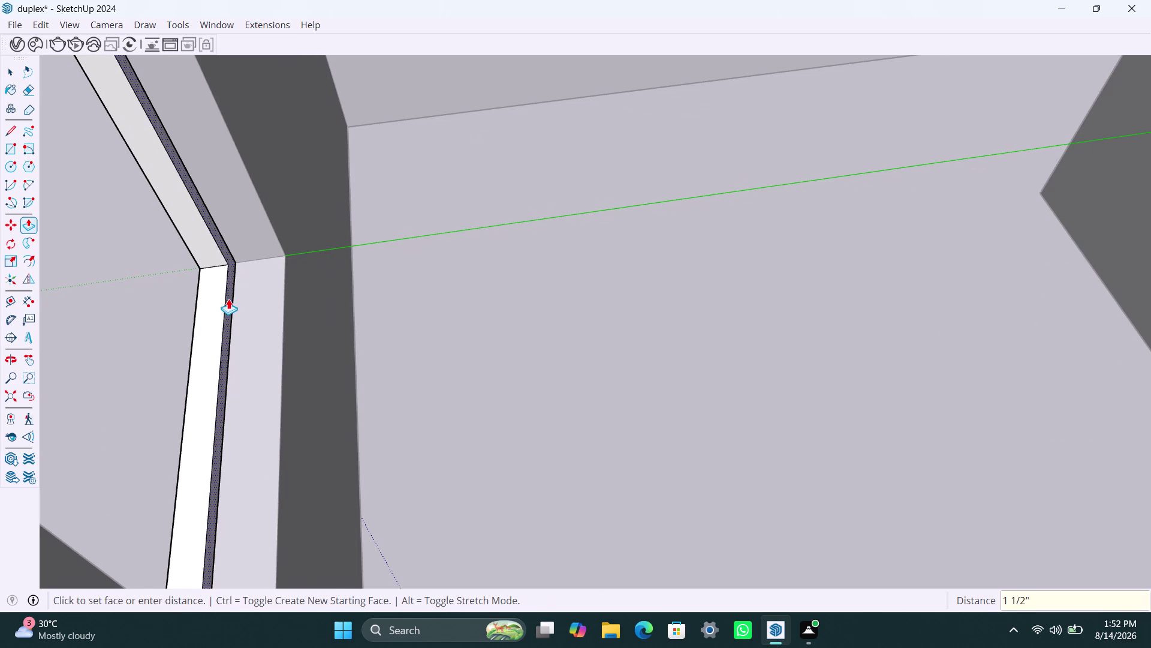
key(space)
scroll(down, 3)
scroll(down, 3)
scroll(down, 3)
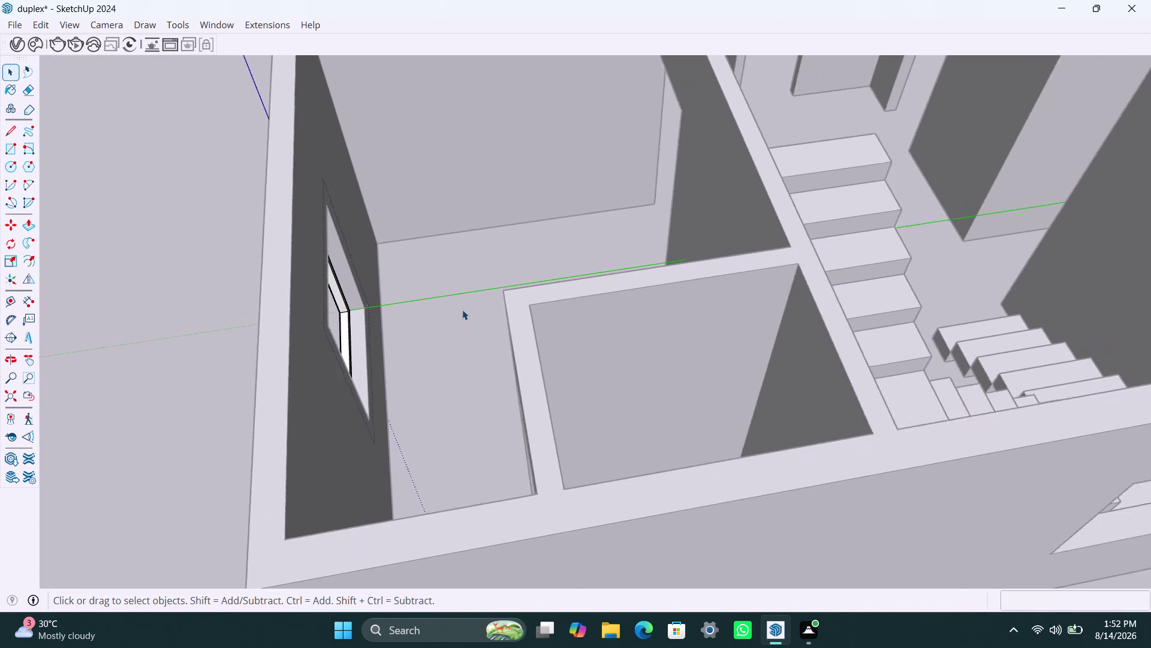
scroll(down, 3)
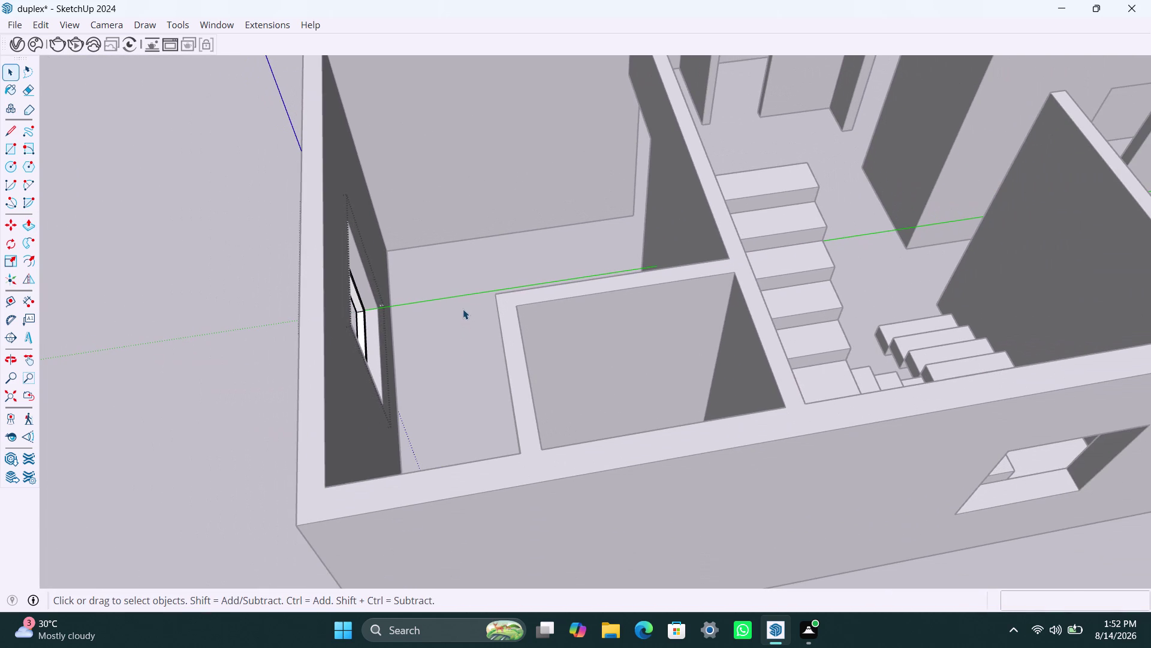